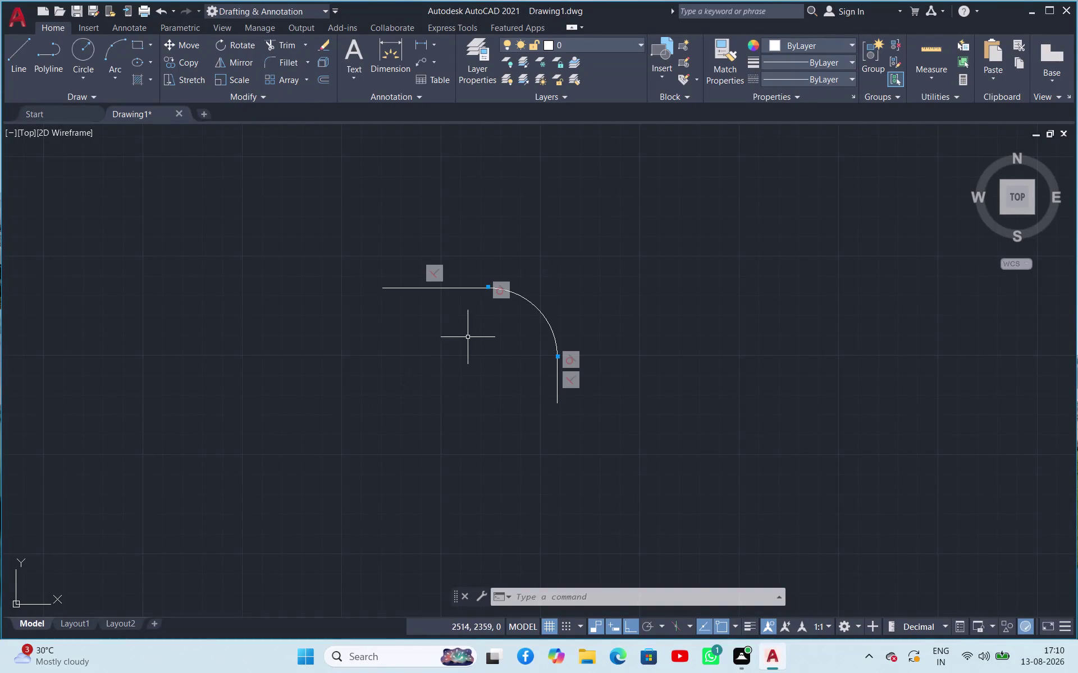
Draw 39-unit vertical lines up and down from the horizontal line's left endpoint.
click(15, 70)
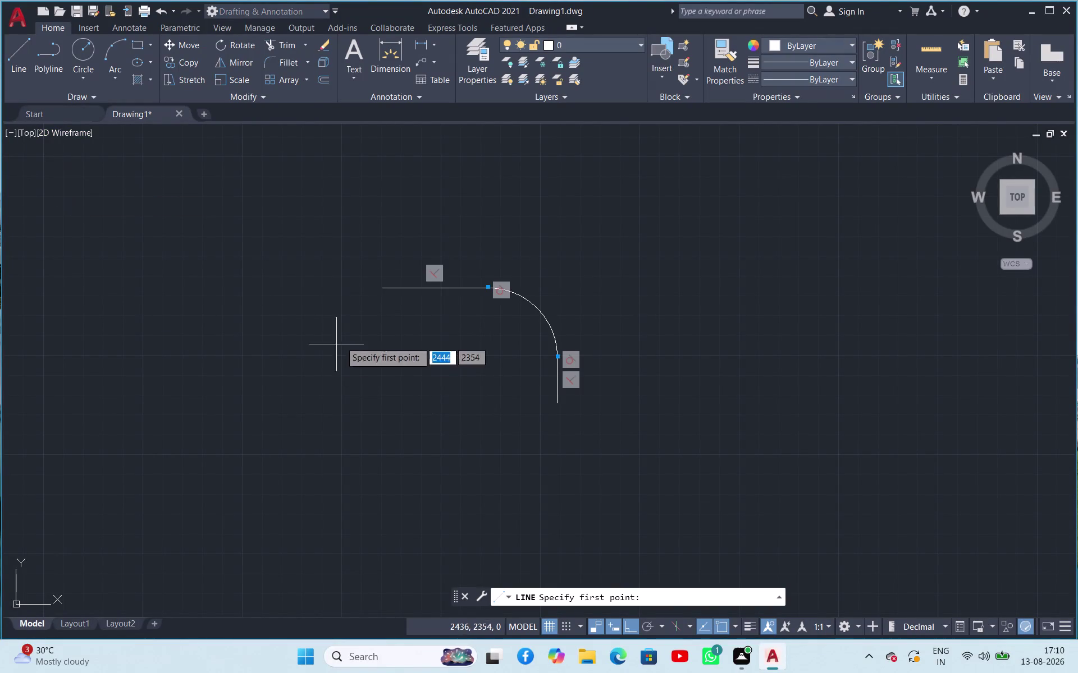
click(382, 286)
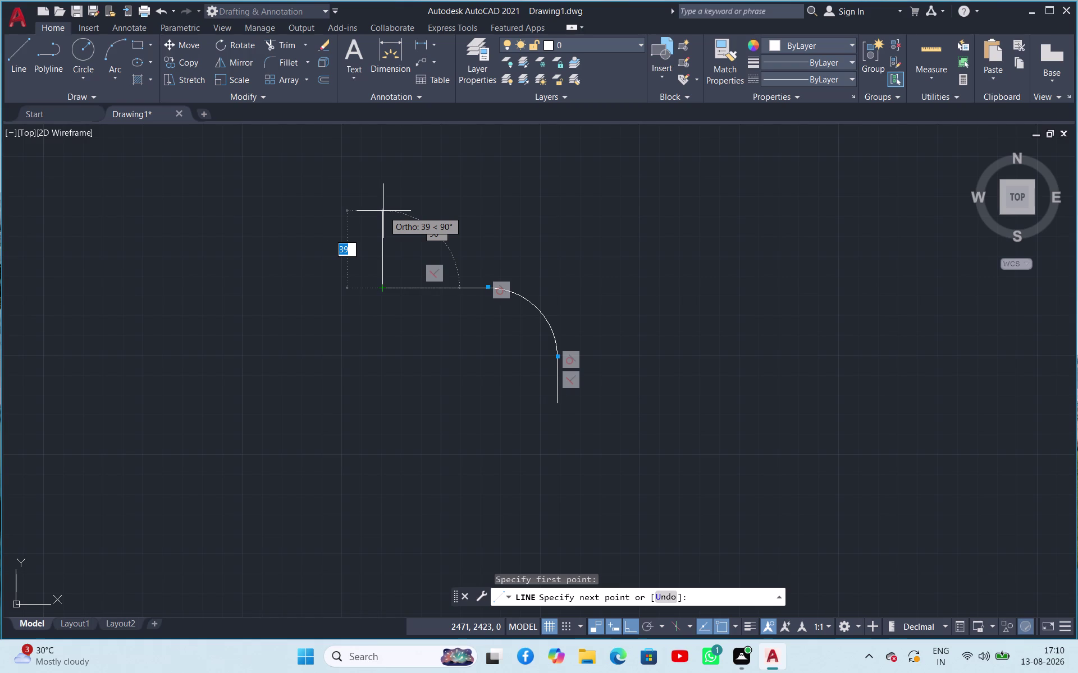
text(39)
key(Return)
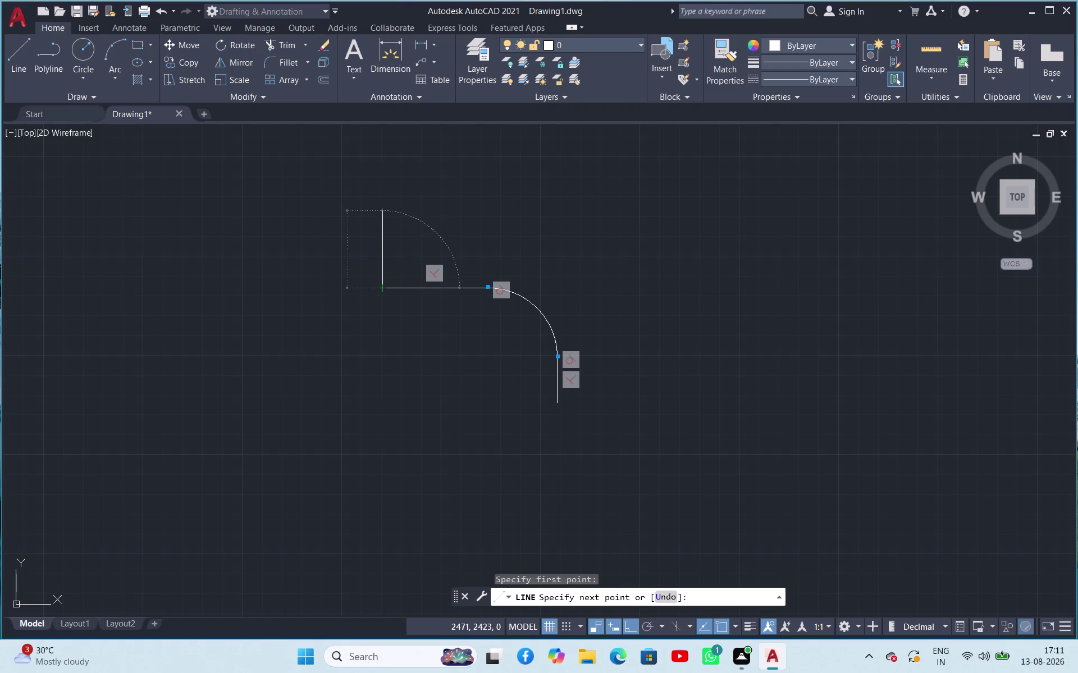
key(Escape)
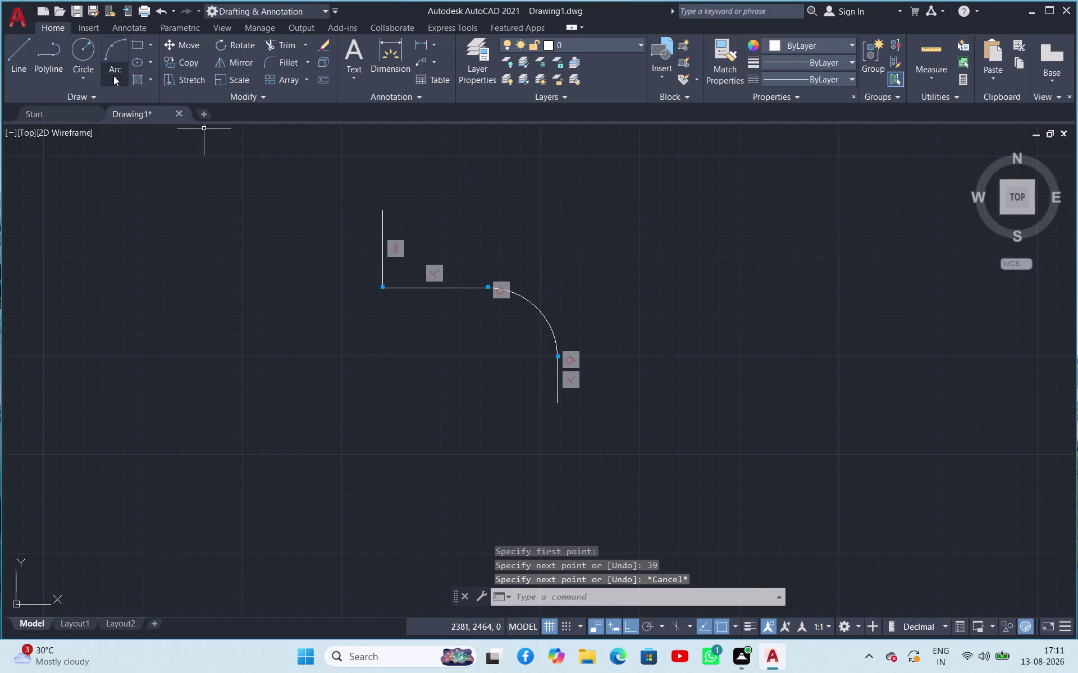
click(16, 60)
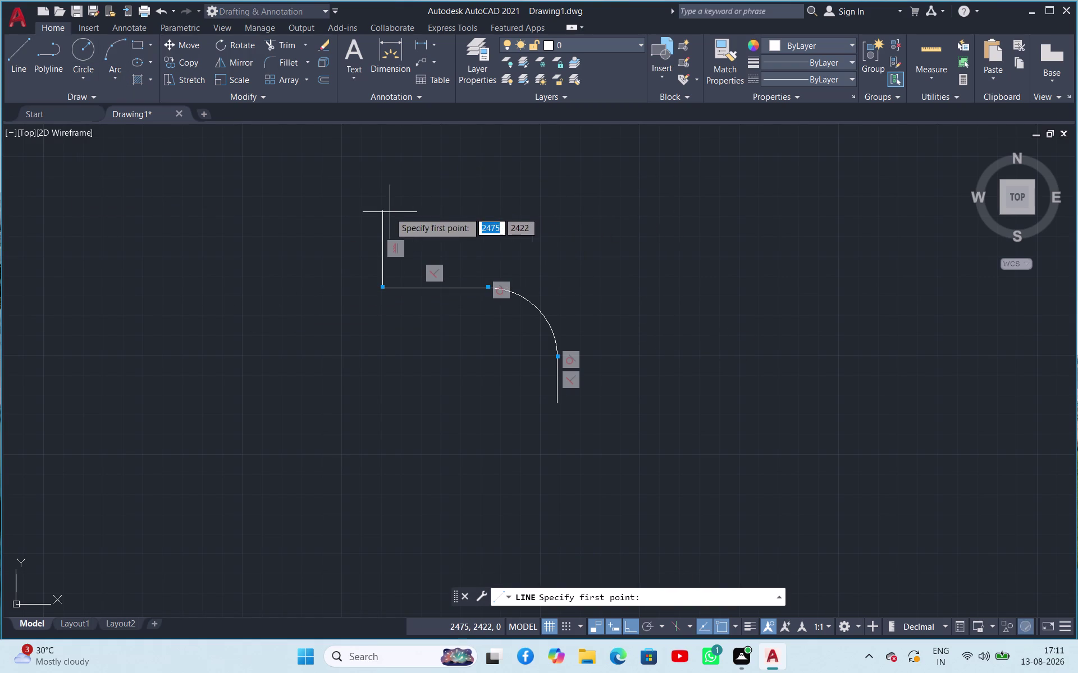
click(386, 288)
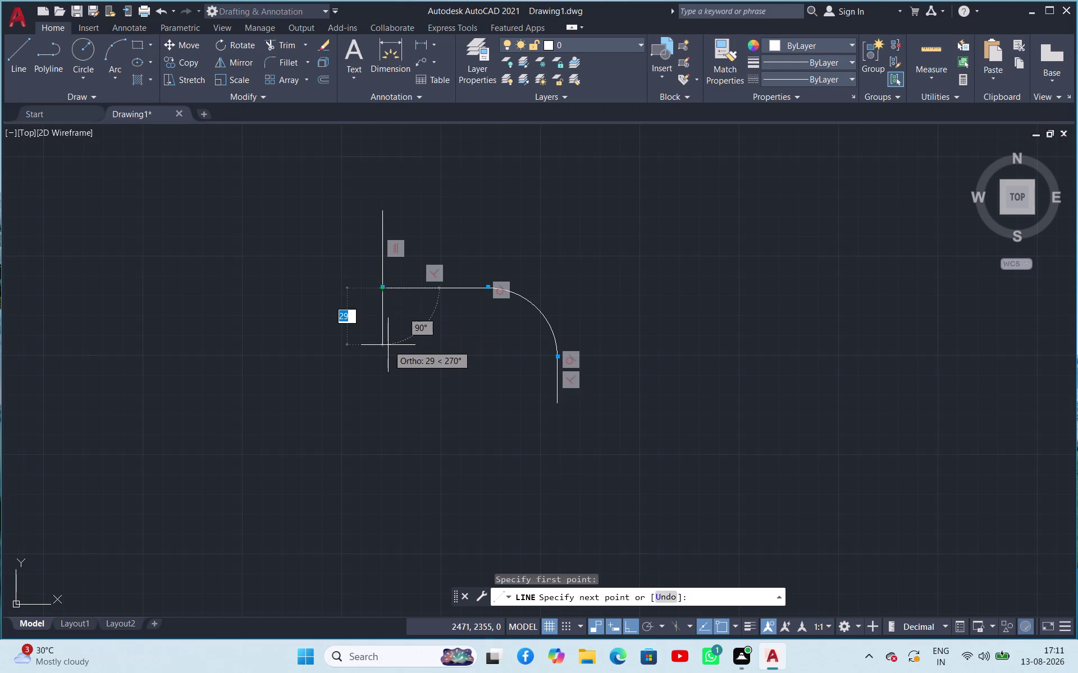
text(39)
key(Return)
key(Escape)
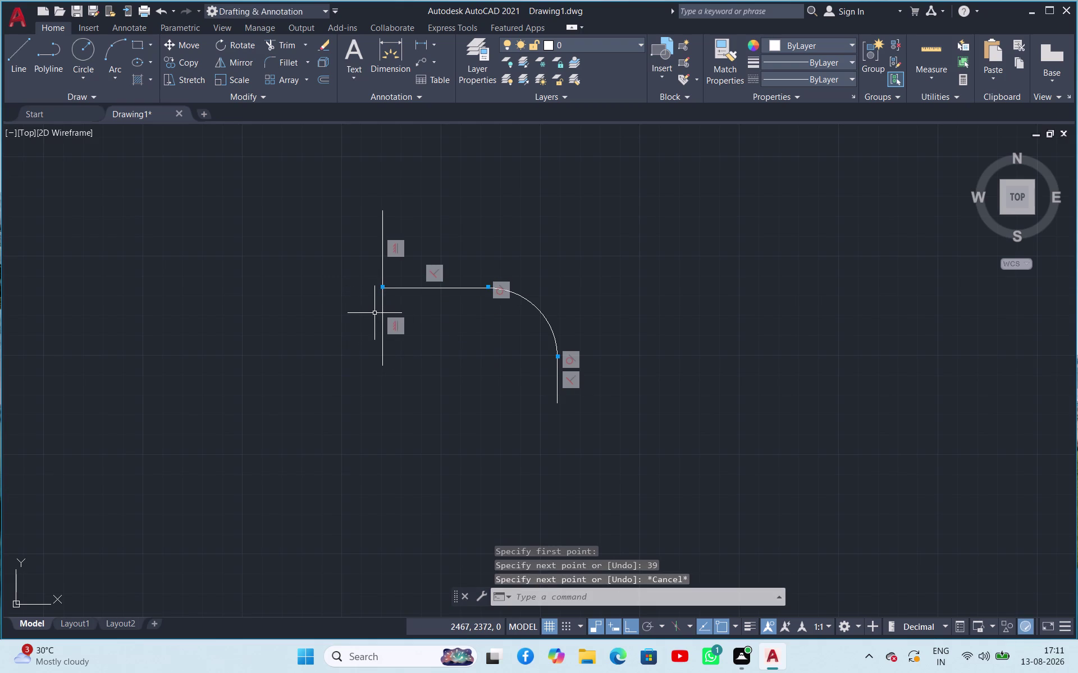
Try joining the first picked line with the vertical line, then cancel.
key(j)
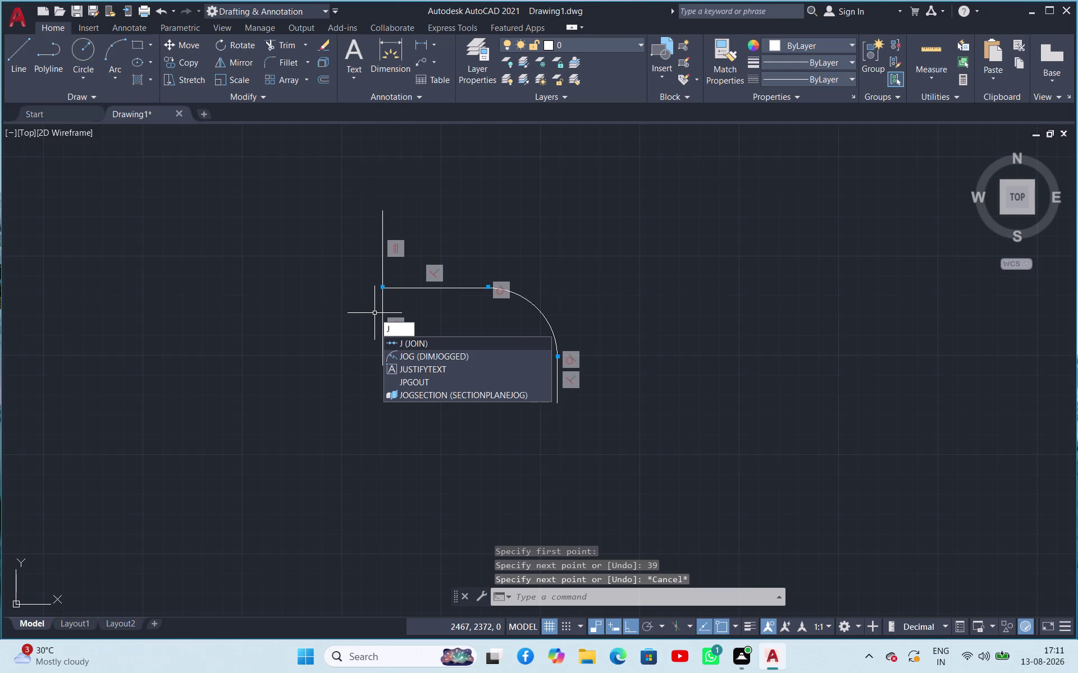
click(401, 345)
click(384, 311)
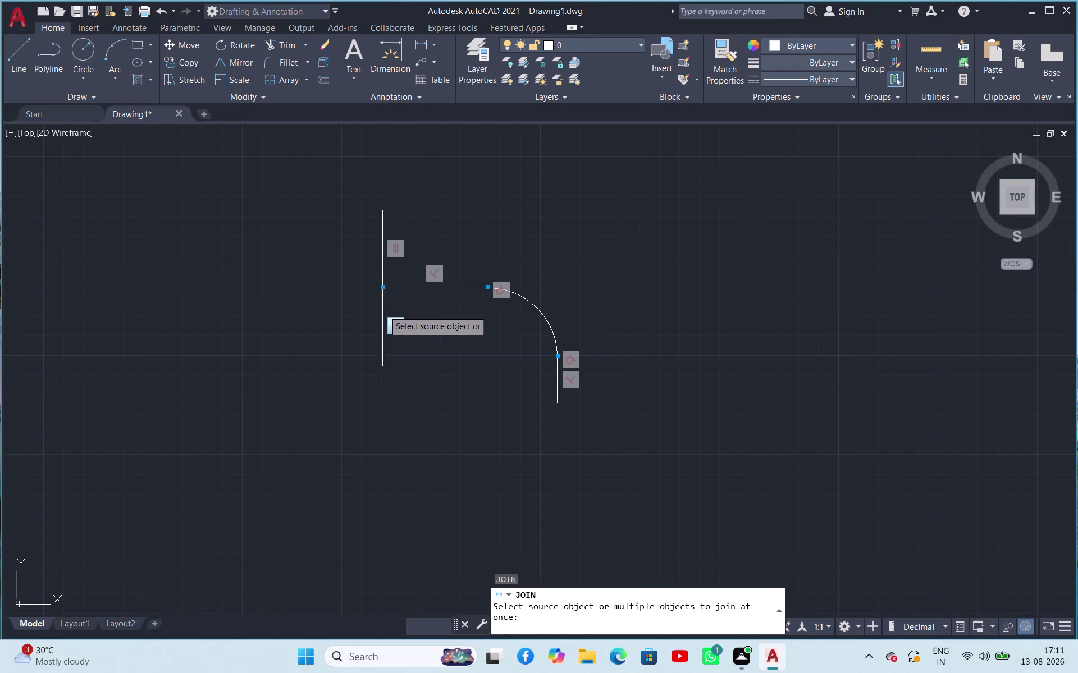
click(382, 270)
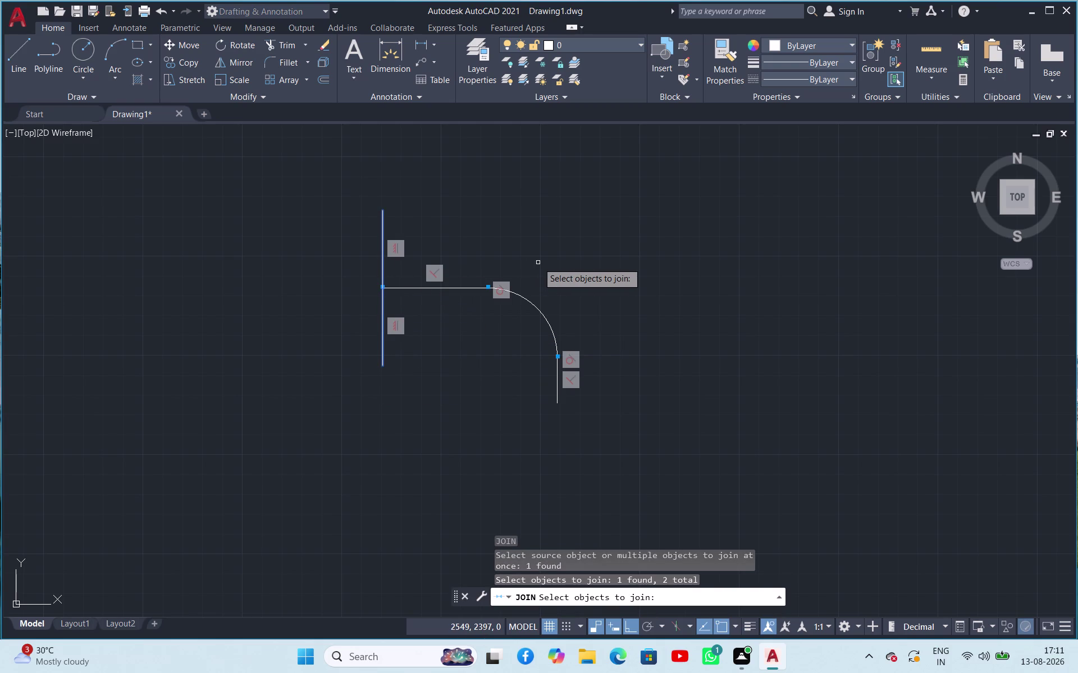
key(Return)
key(Escape)
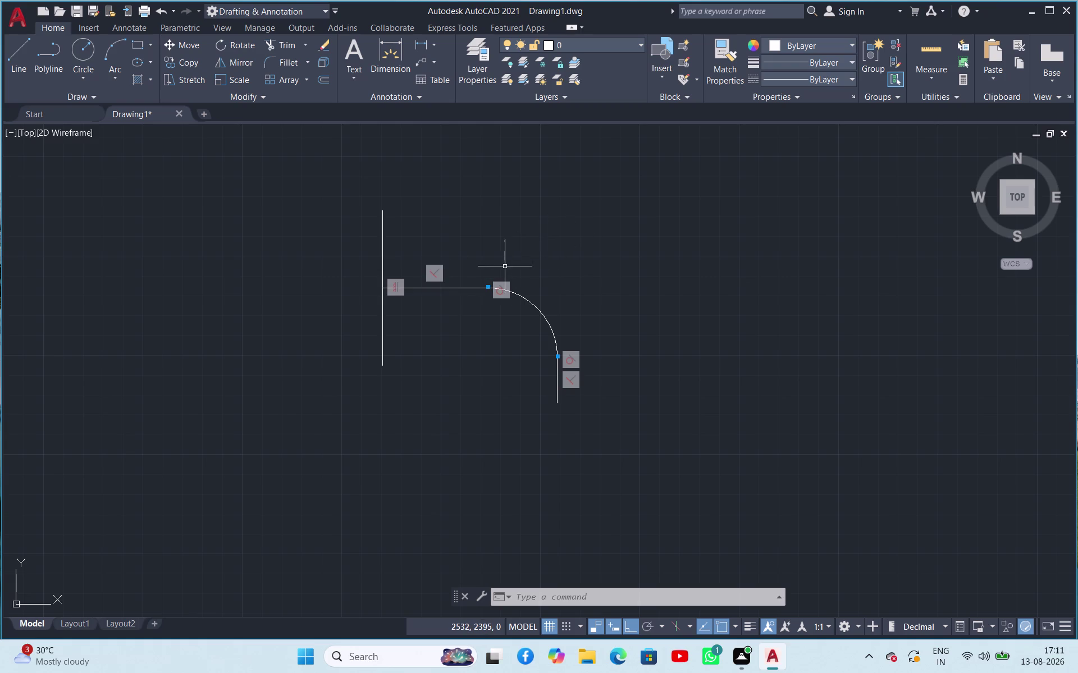
Join the horizontal line, arc and lower vertical line, then select the resulting polyline.
key(j)
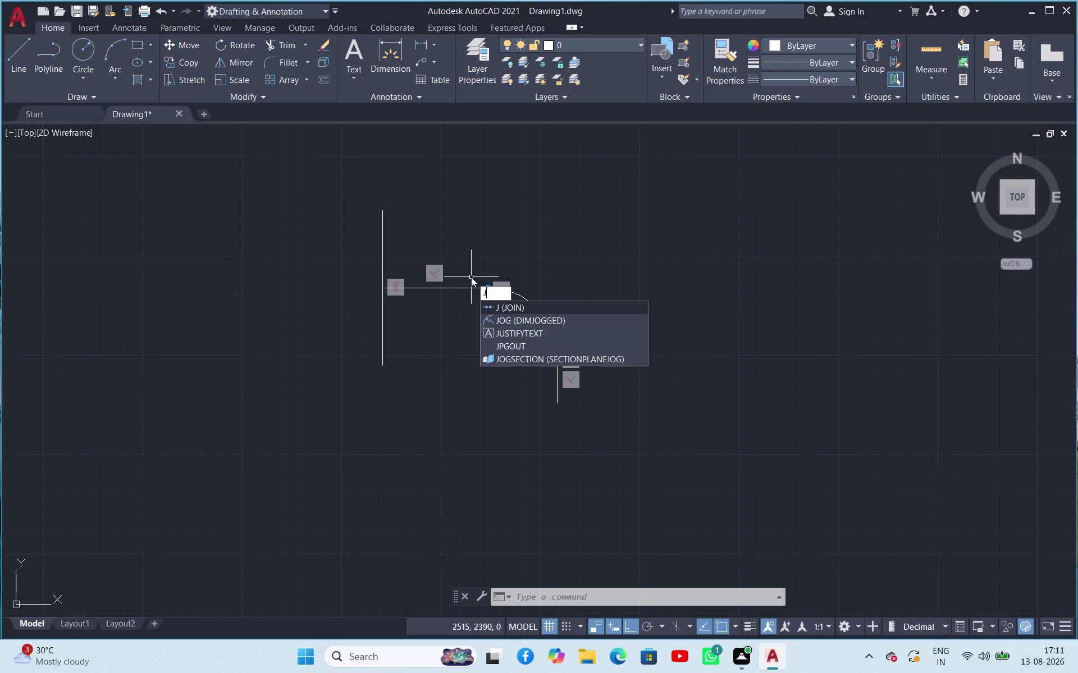
key(space)
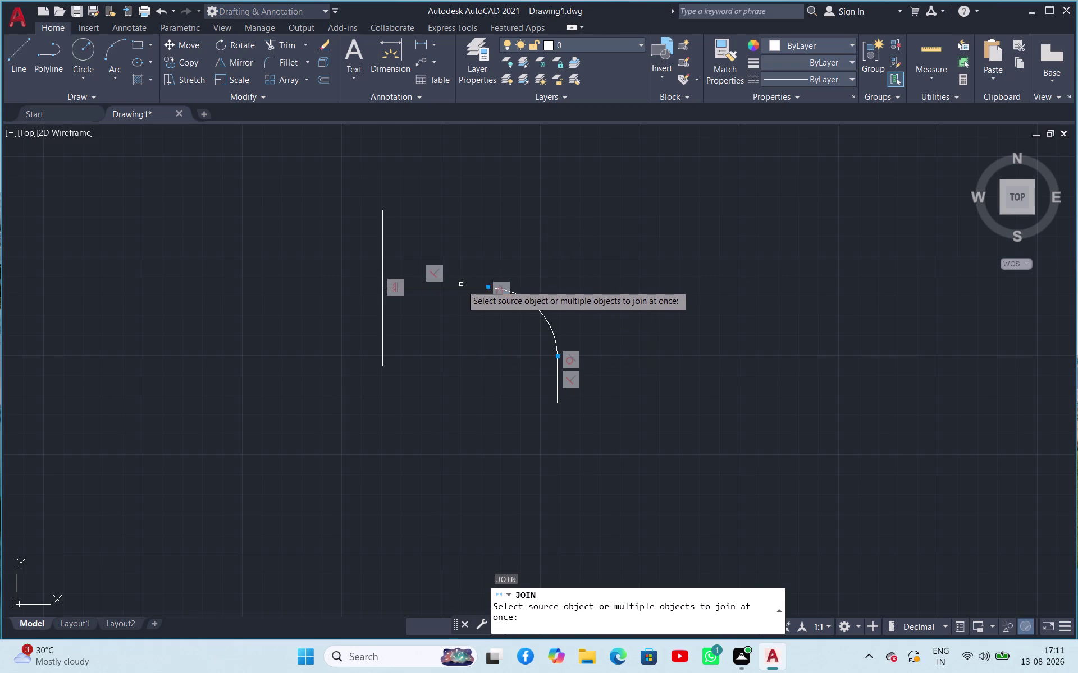
click(461, 289)
click(528, 301)
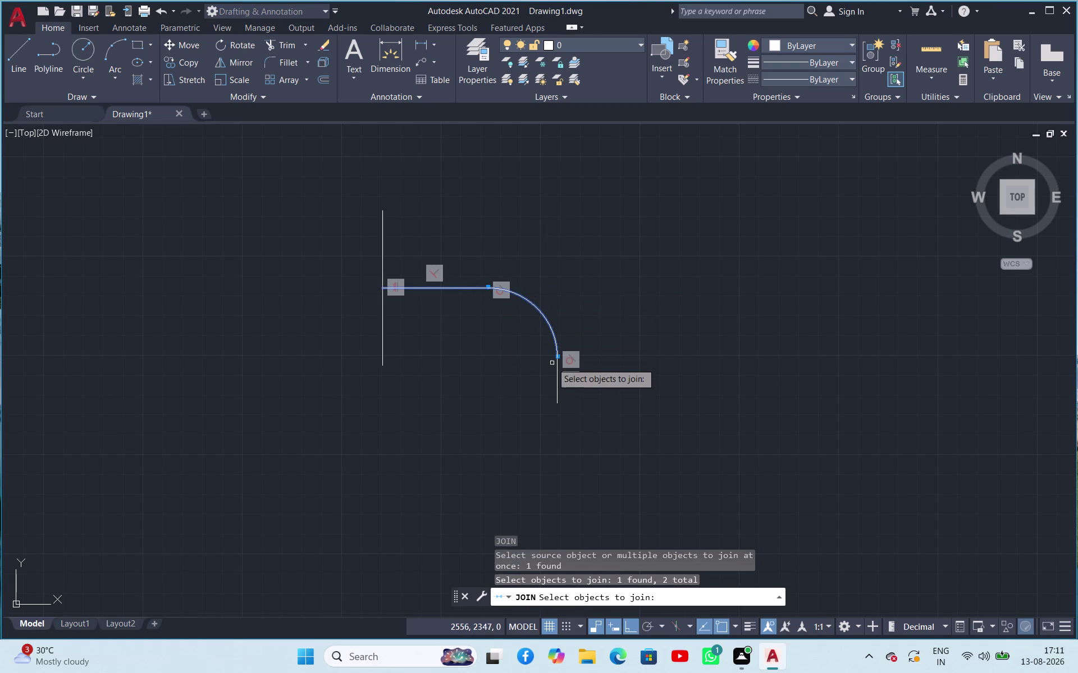
click(557, 370)
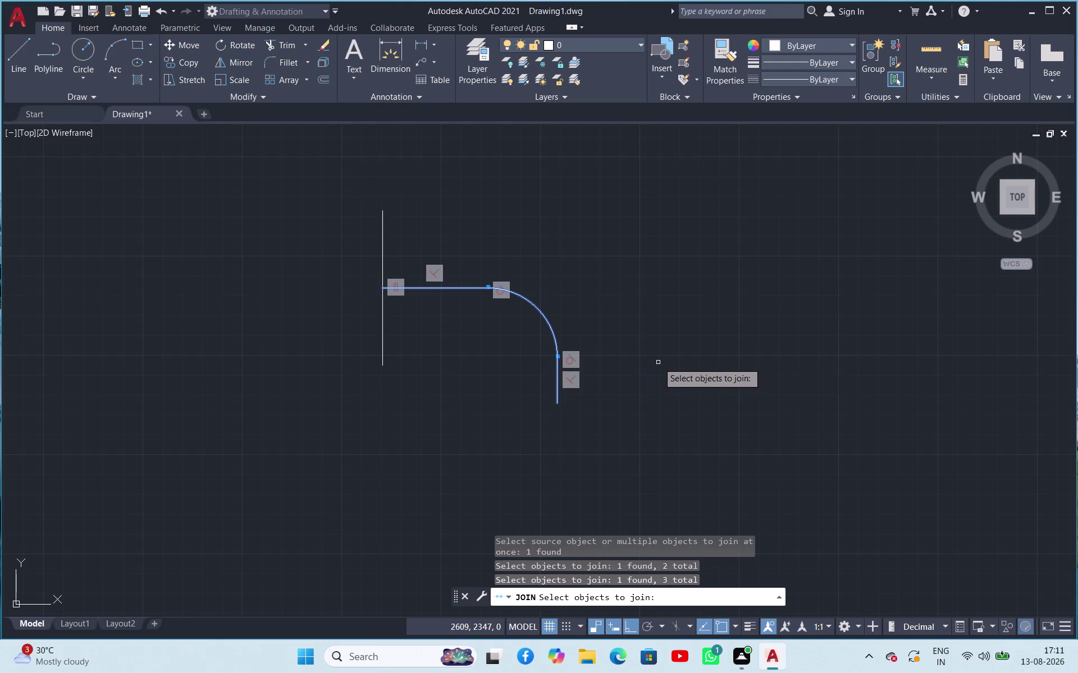
key(Return)
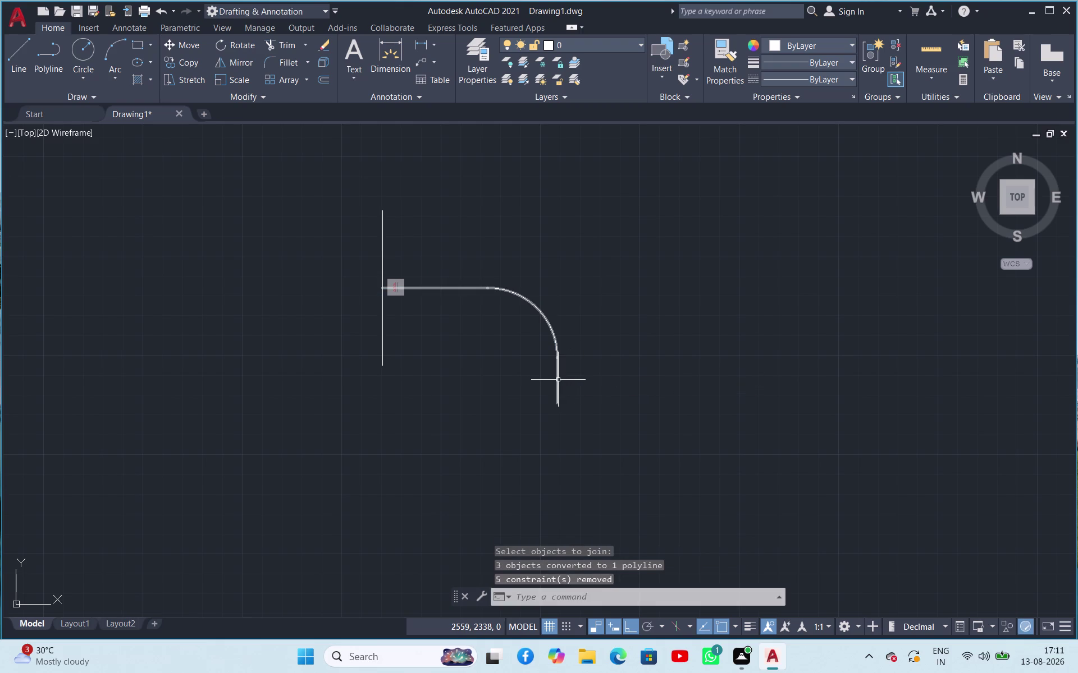
click(555, 380)
right_click(576, 314)
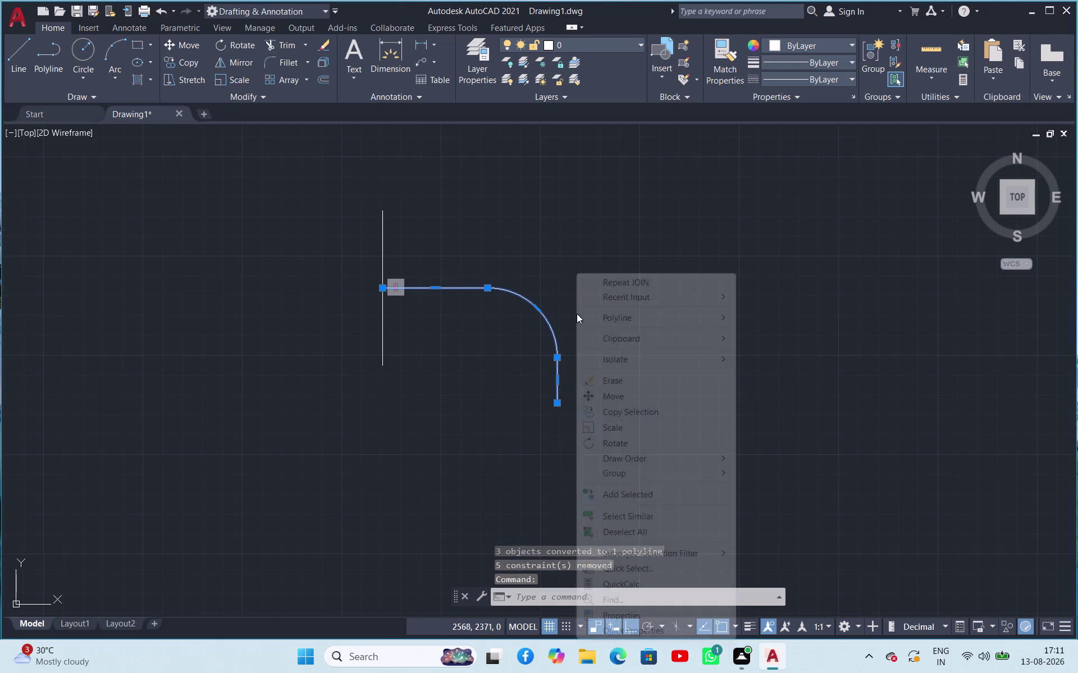
click(620, 416)
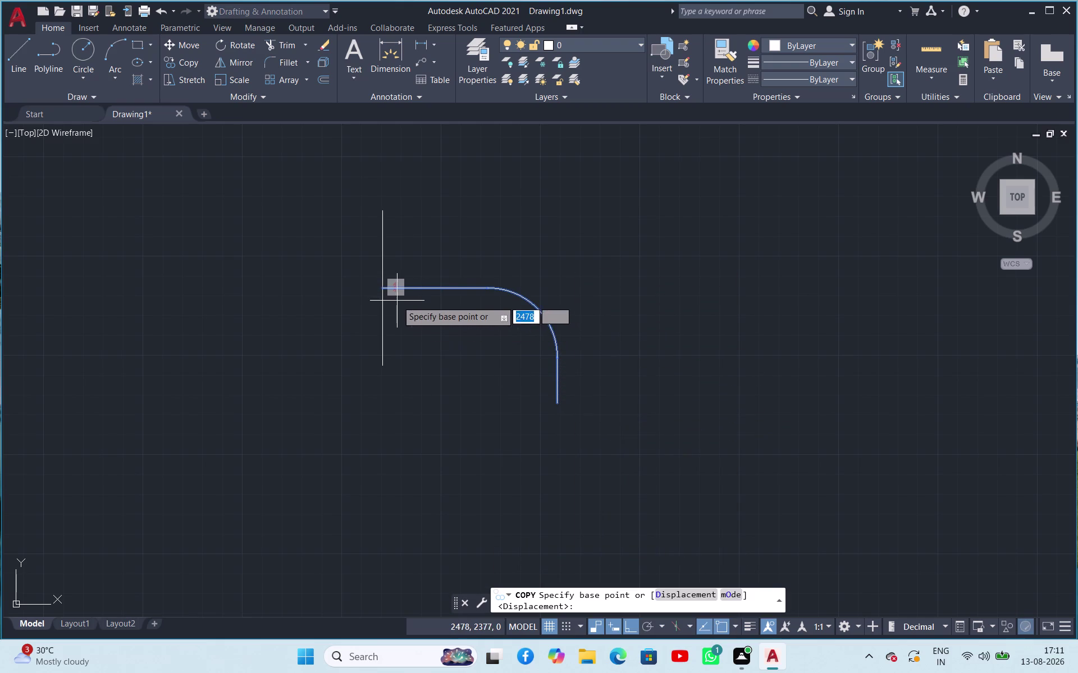
click(385, 289)
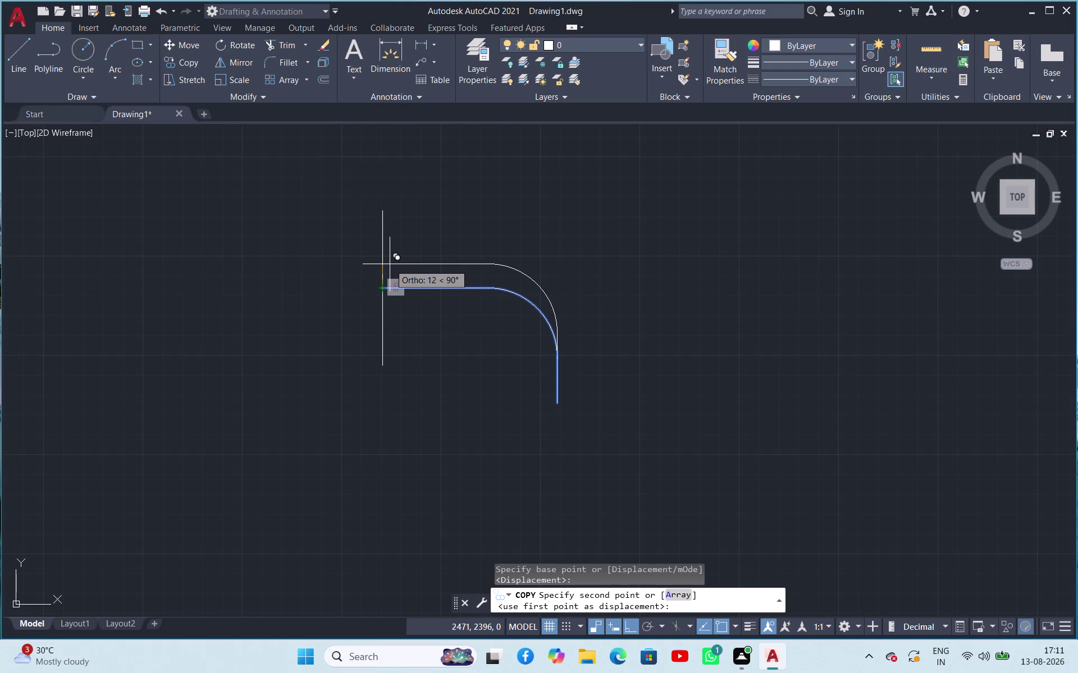
key(Escape)
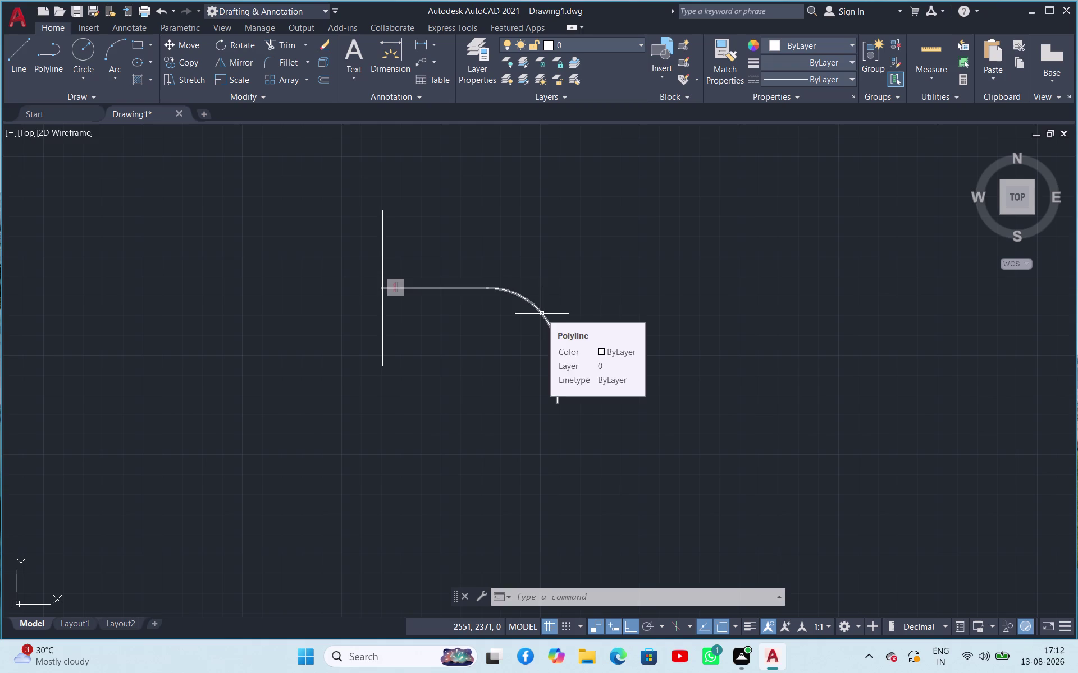
Load the ACAD_ISO02W100 linetype in the Linetype Manager and make it current.
click(544, 315)
right_click(544, 315)
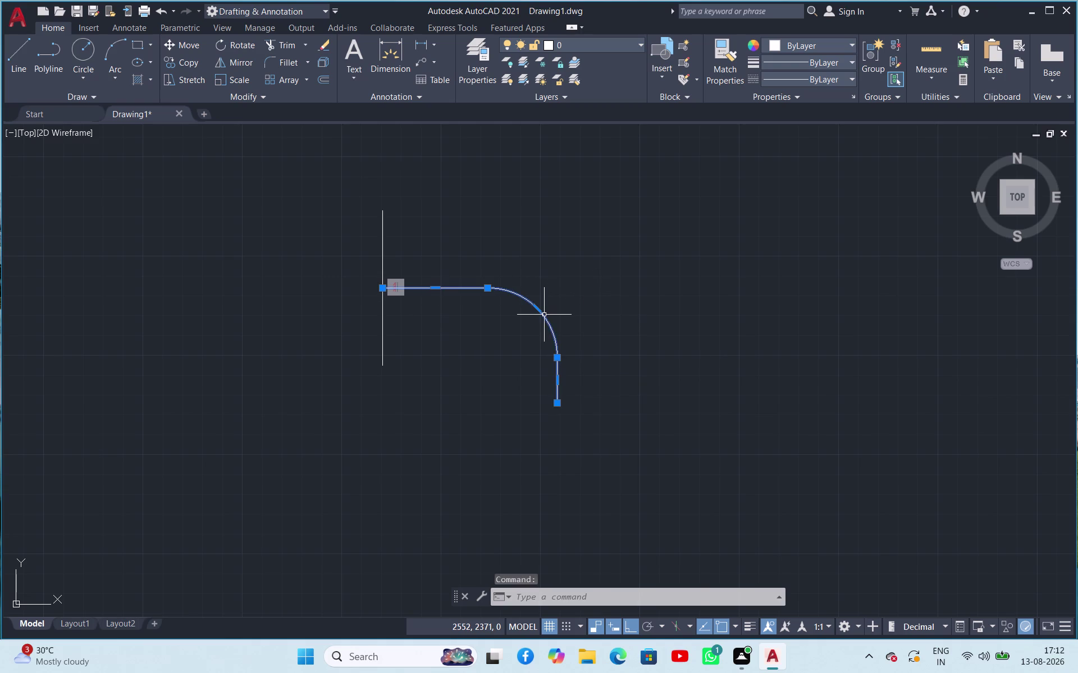
click(801, 77)
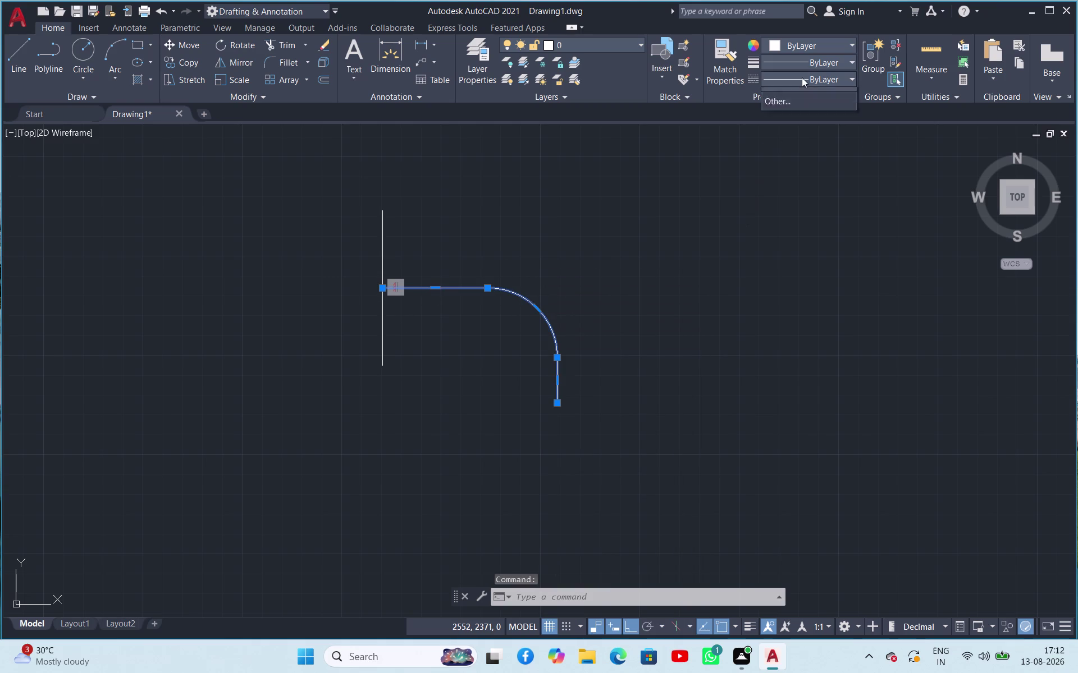
scroll(down, 3)
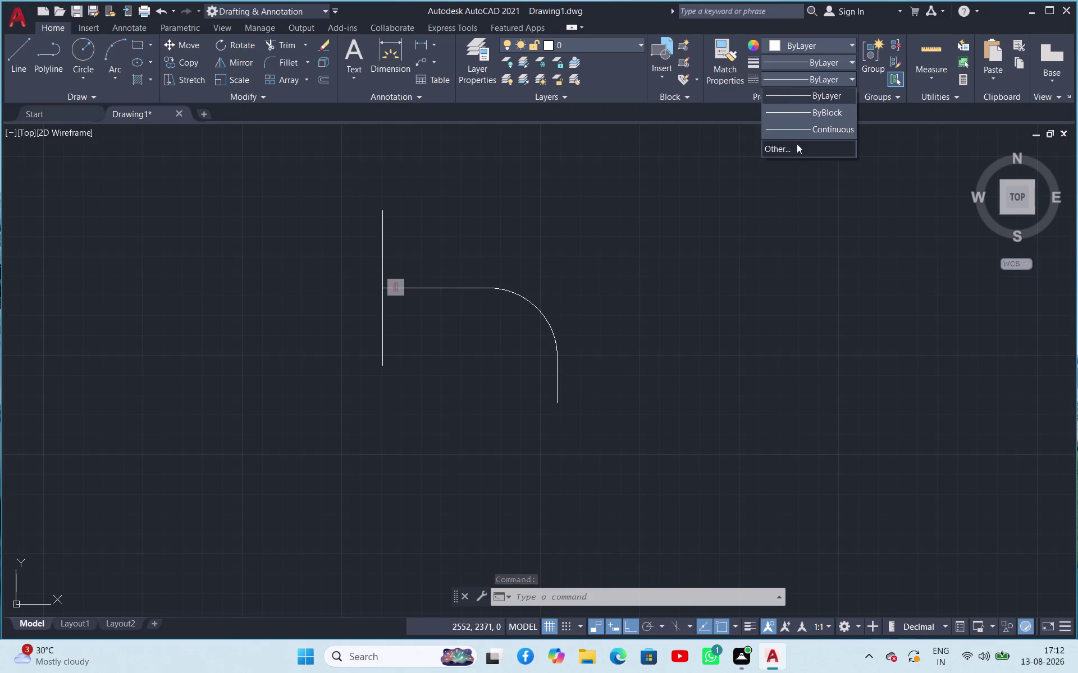
click(796, 146)
click(663, 206)
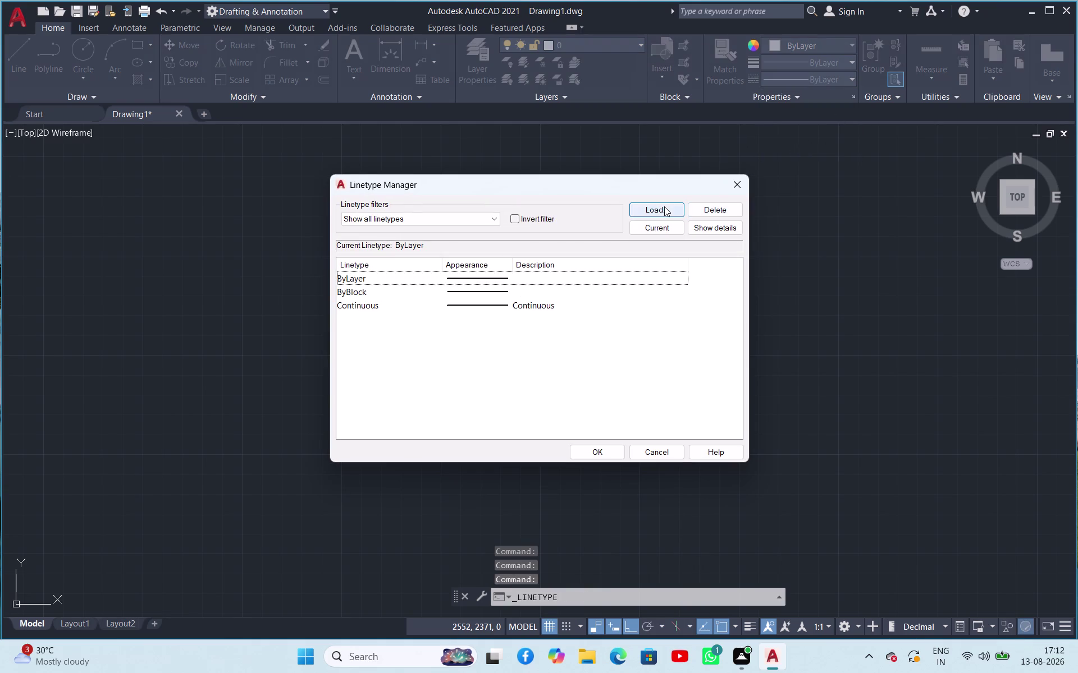
click(585, 299)
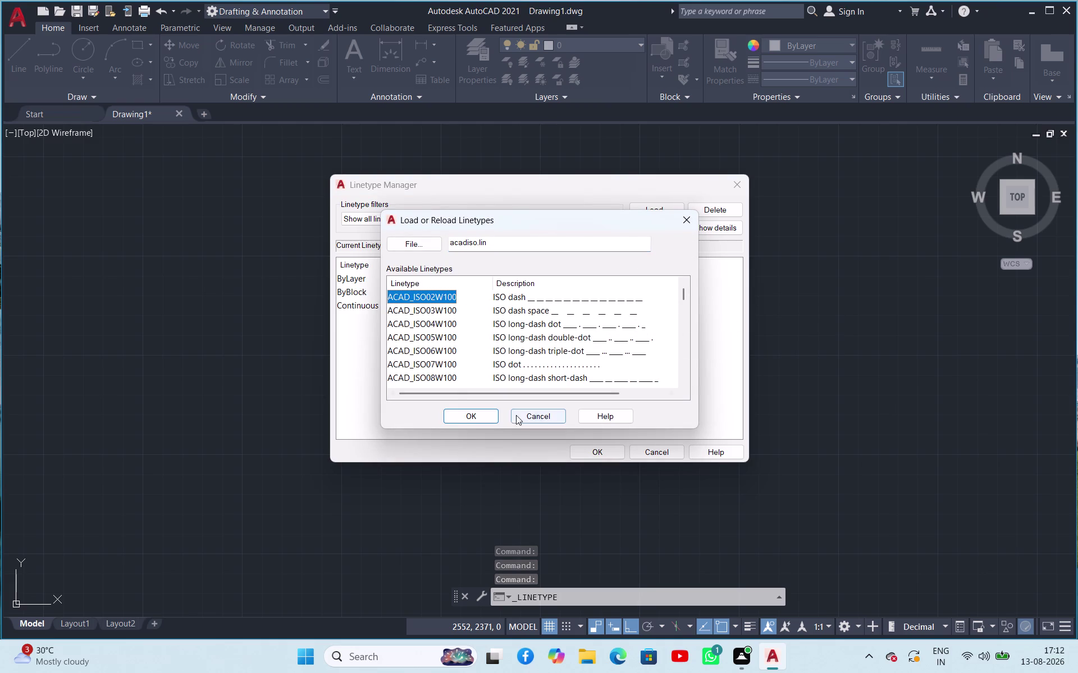
click(462, 415)
click(592, 305)
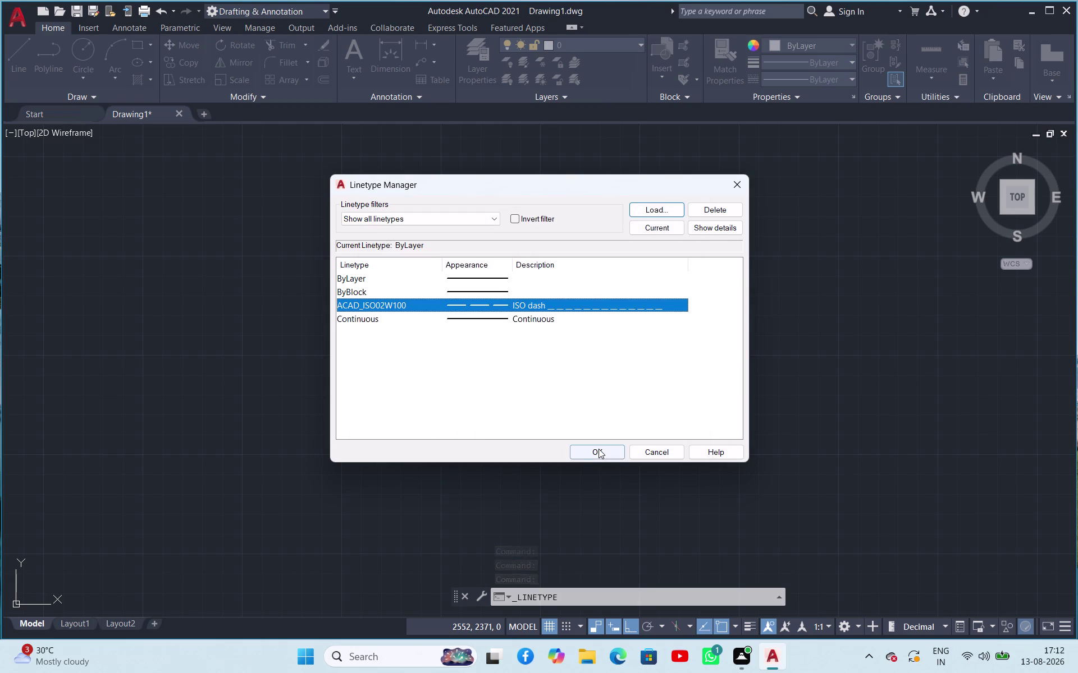
click(669, 231)
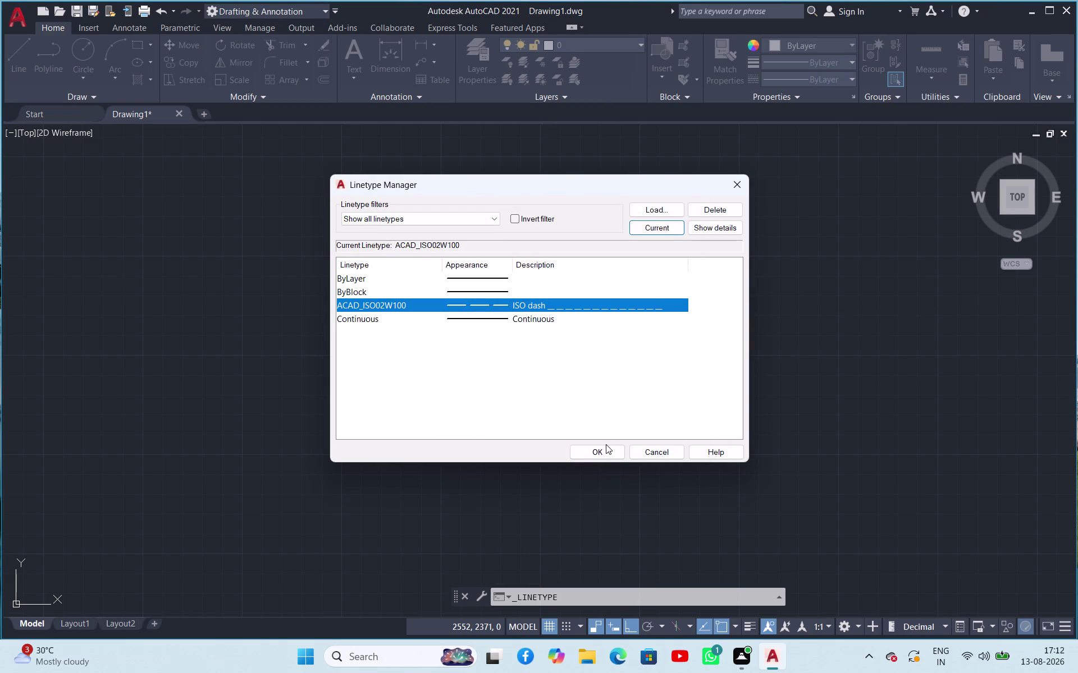
click(604, 447)
Apply ACAD_ISO02W100 to the bent polyline from the Linetype dropdown.
click(548, 324)
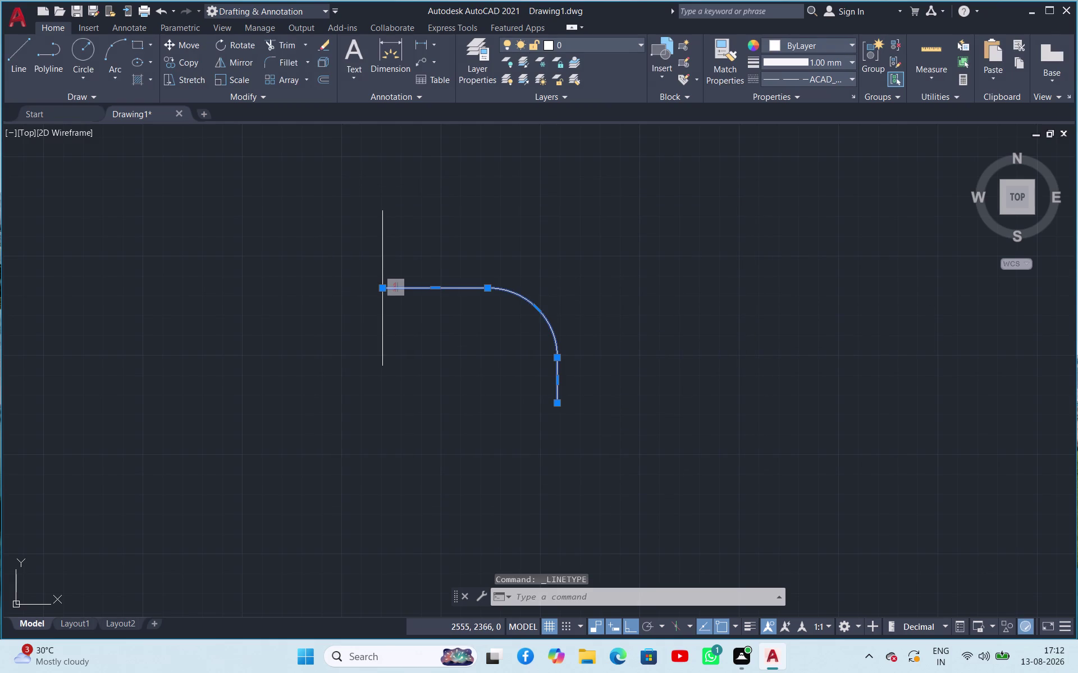
click(807, 80)
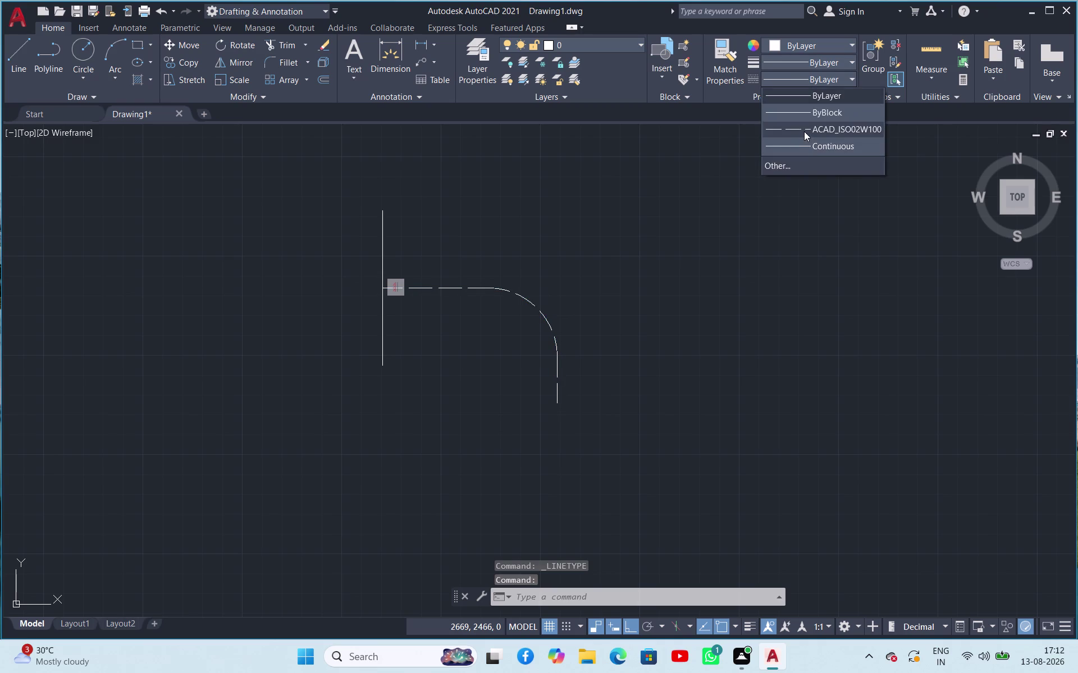
click(803, 131)
click(670, 248)
click(610, 317)
key(Escape)
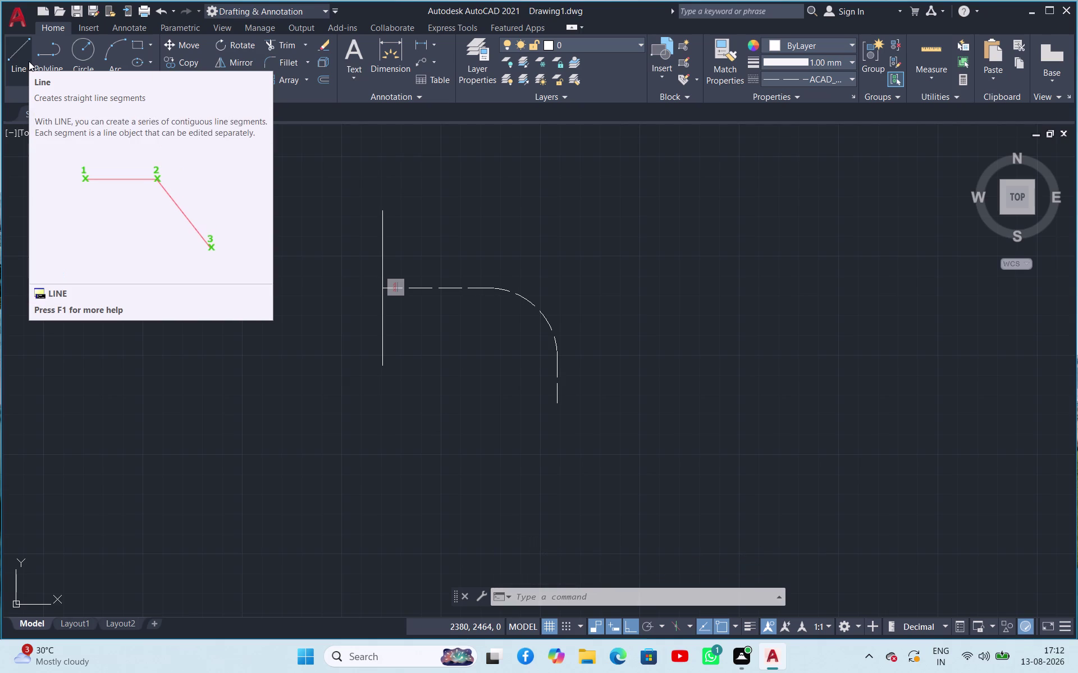
Draw a 13-unit line upward from the centreline's left end.
click(29, 62)
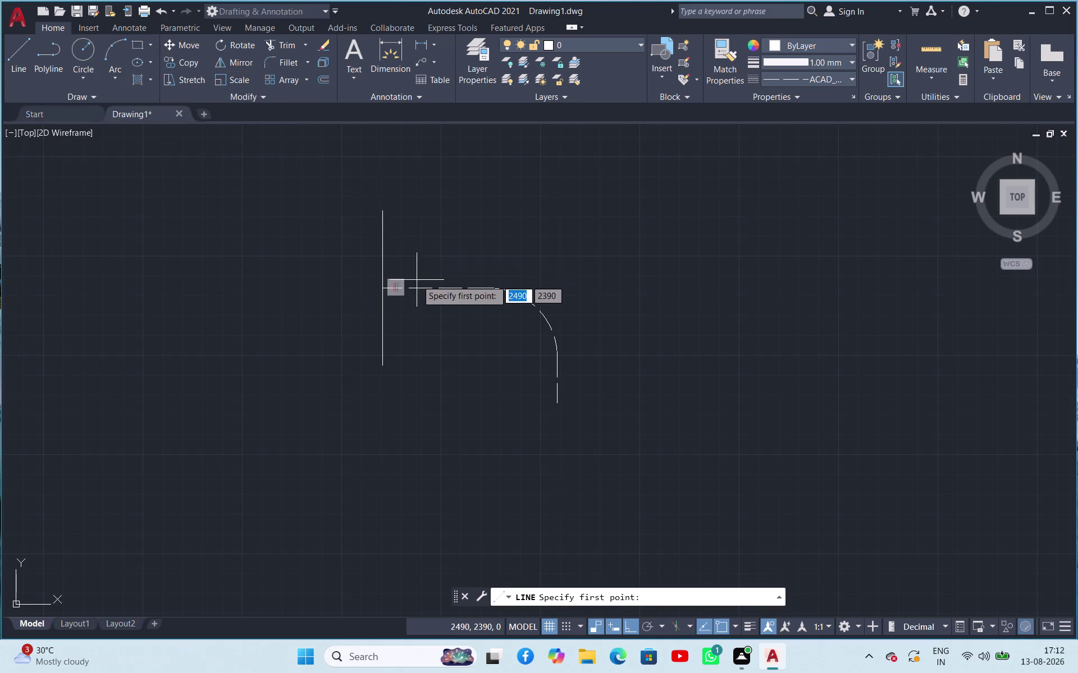
click(384, 290)
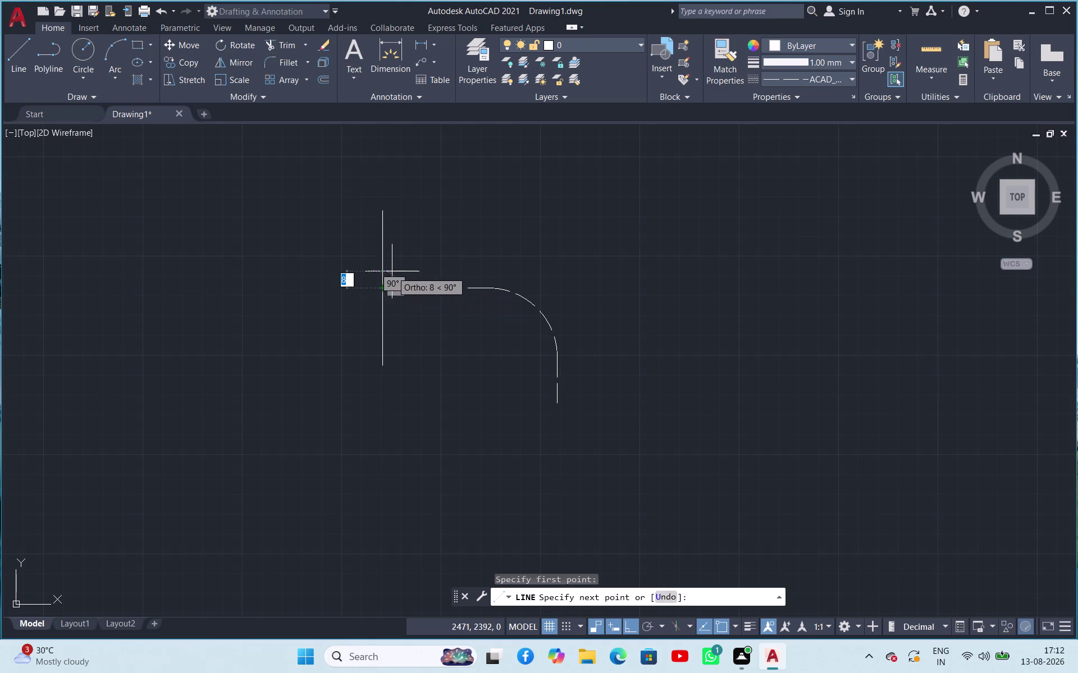
text(13)
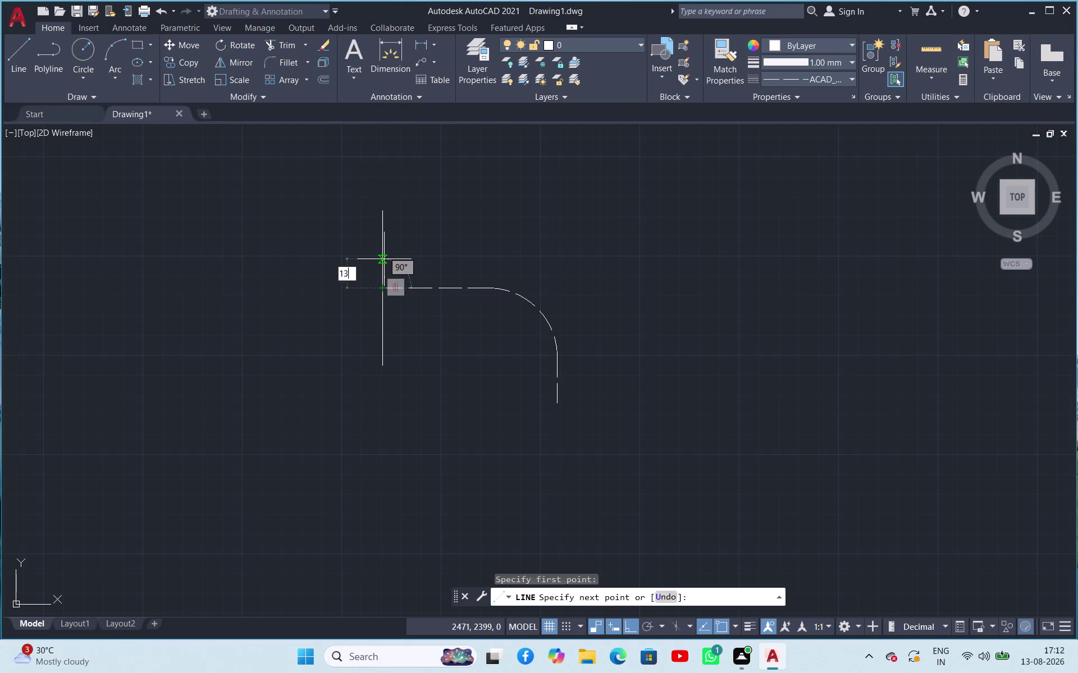
key(Return)
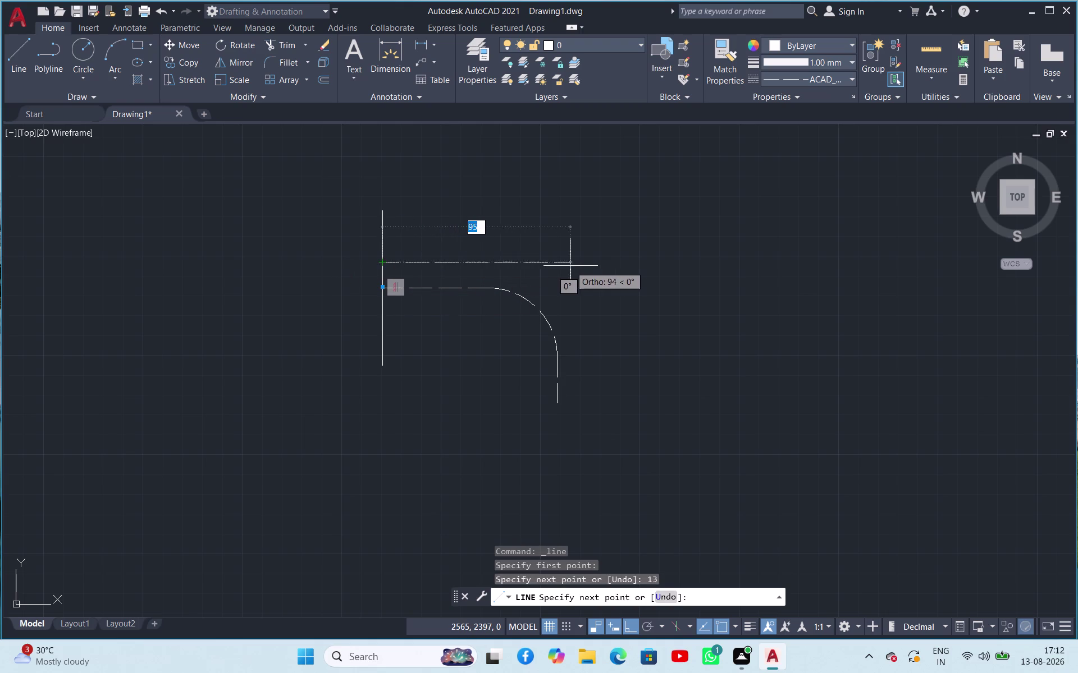
key(Escape)
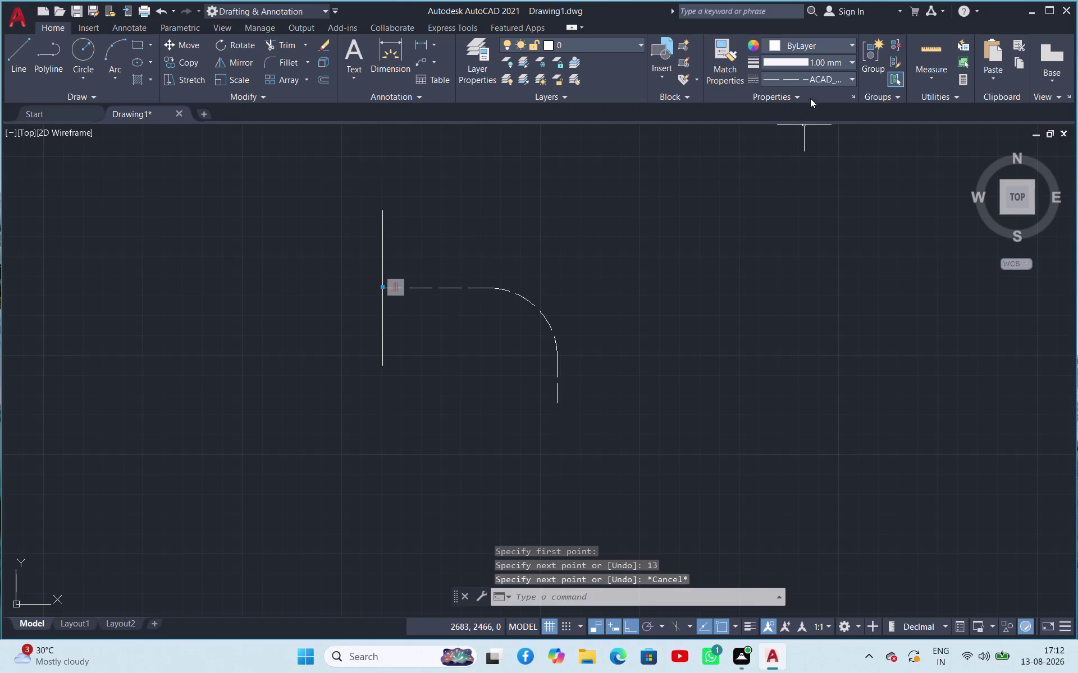
Switch the current linetype back to ByLayer.
click(811, 77)
click(803, 103)
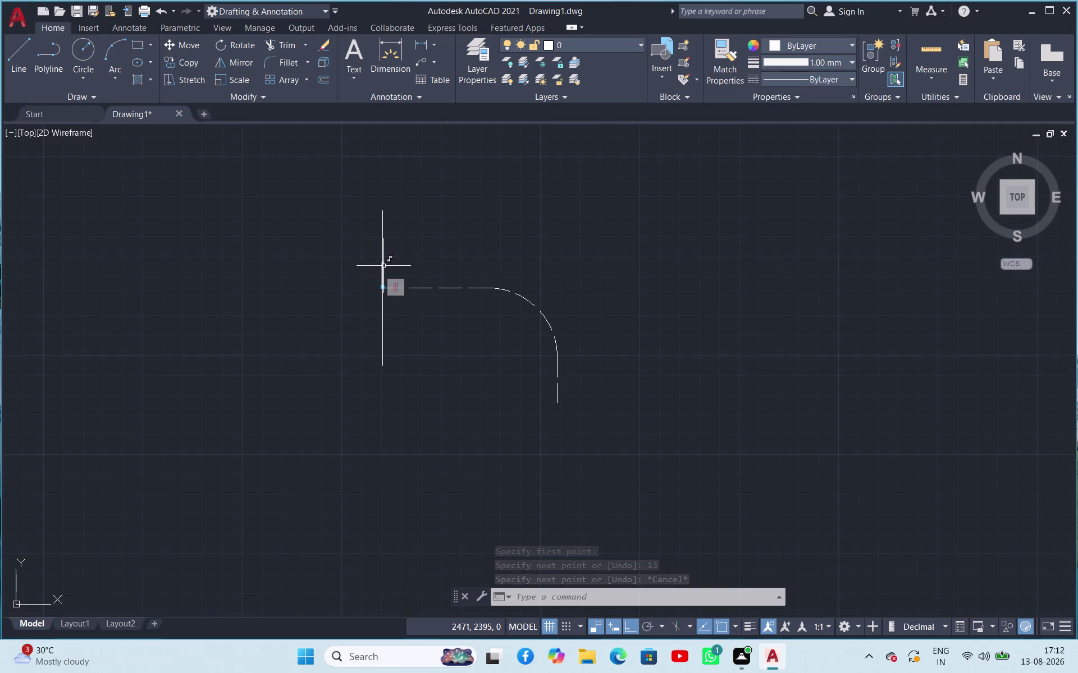
click(9, 55)
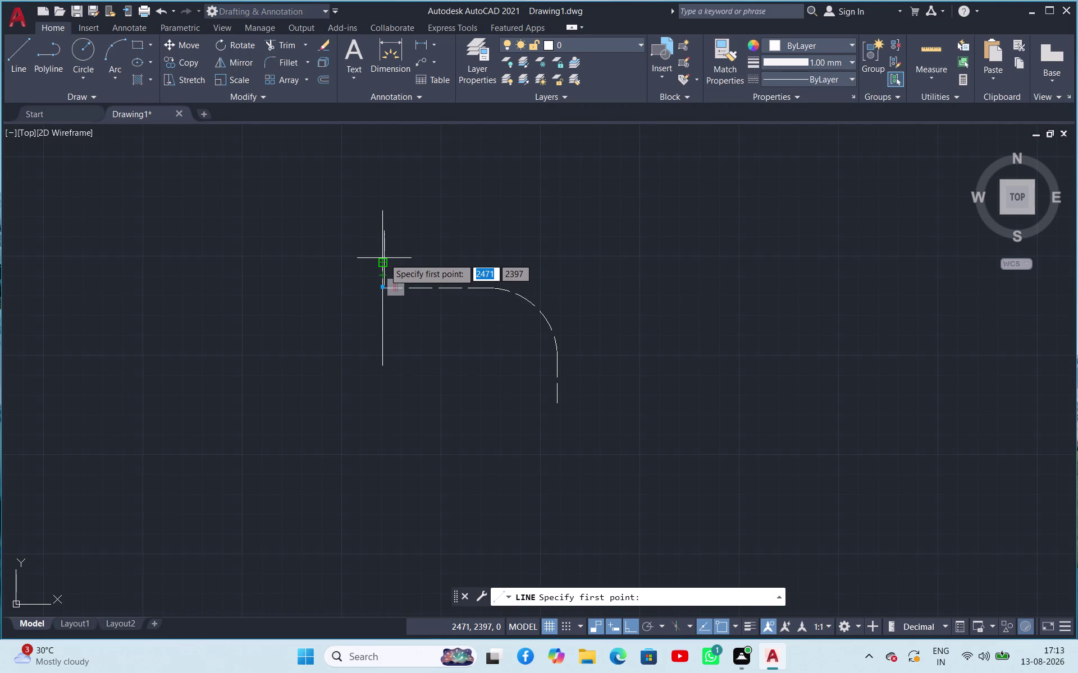
Draw a solid horizontal line from the vertical end line to past the bend.
scroll(up, 3)
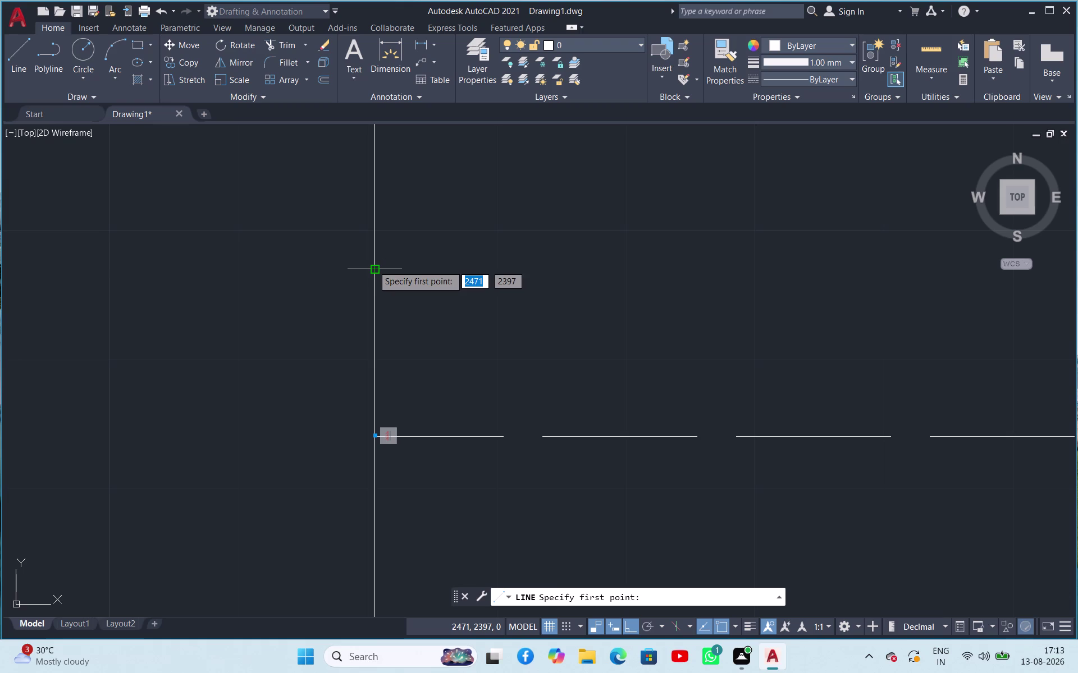
click(373, 265)
scroll(up, 3)
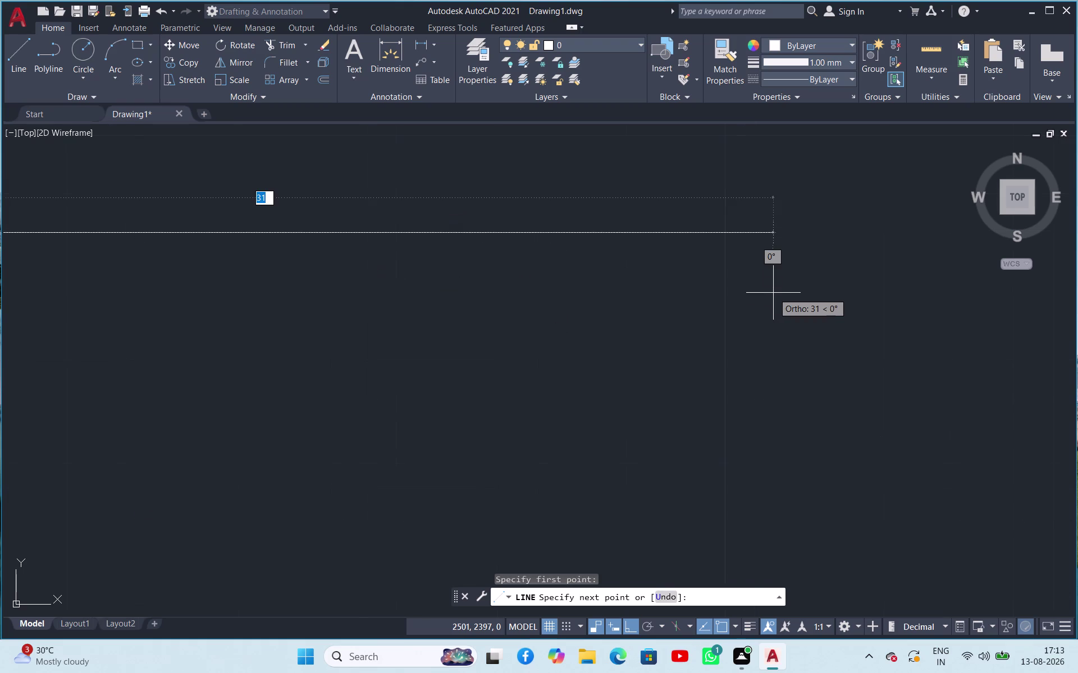
scroll(down, 3)
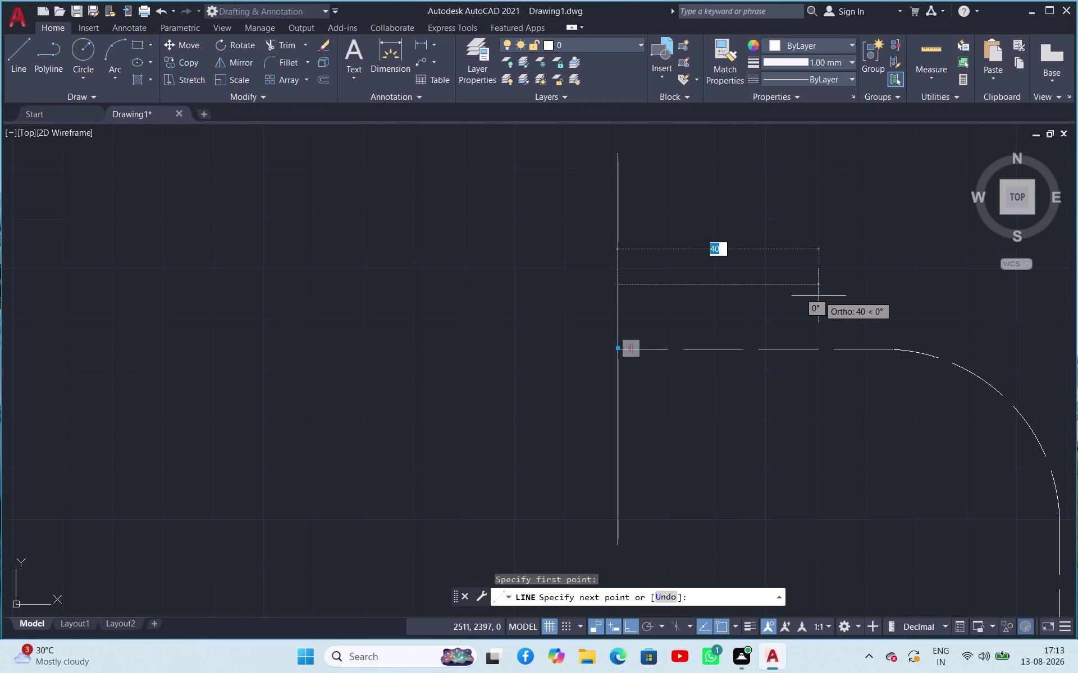
scroll(up, 3)
scroll(down, 3)
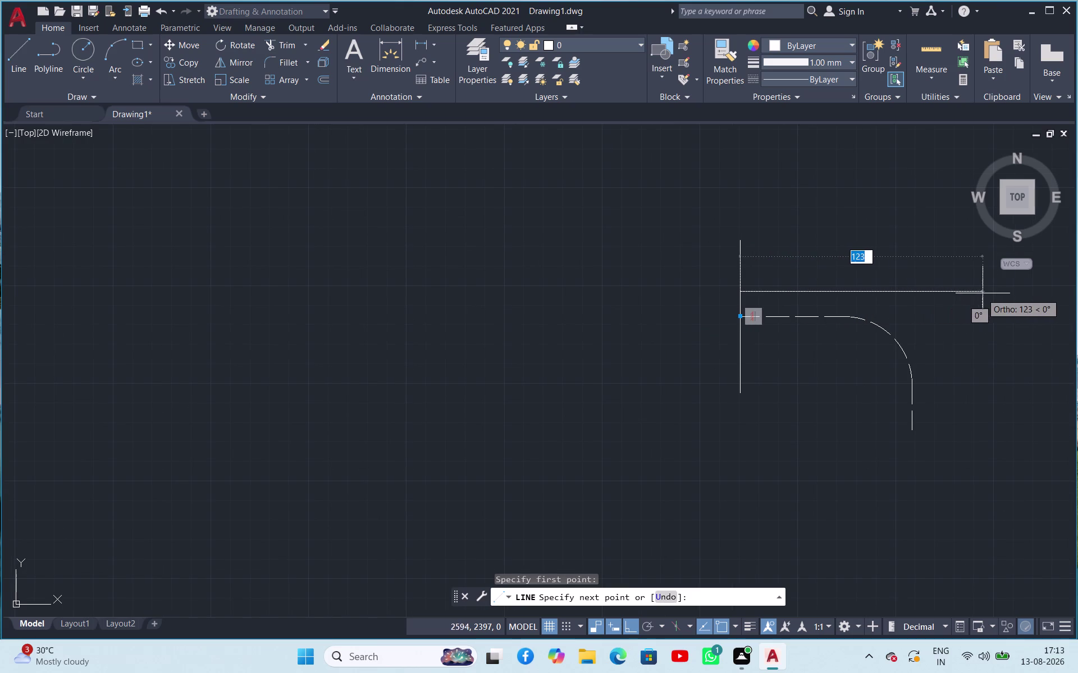
click(1001, 300)
key(Escape)
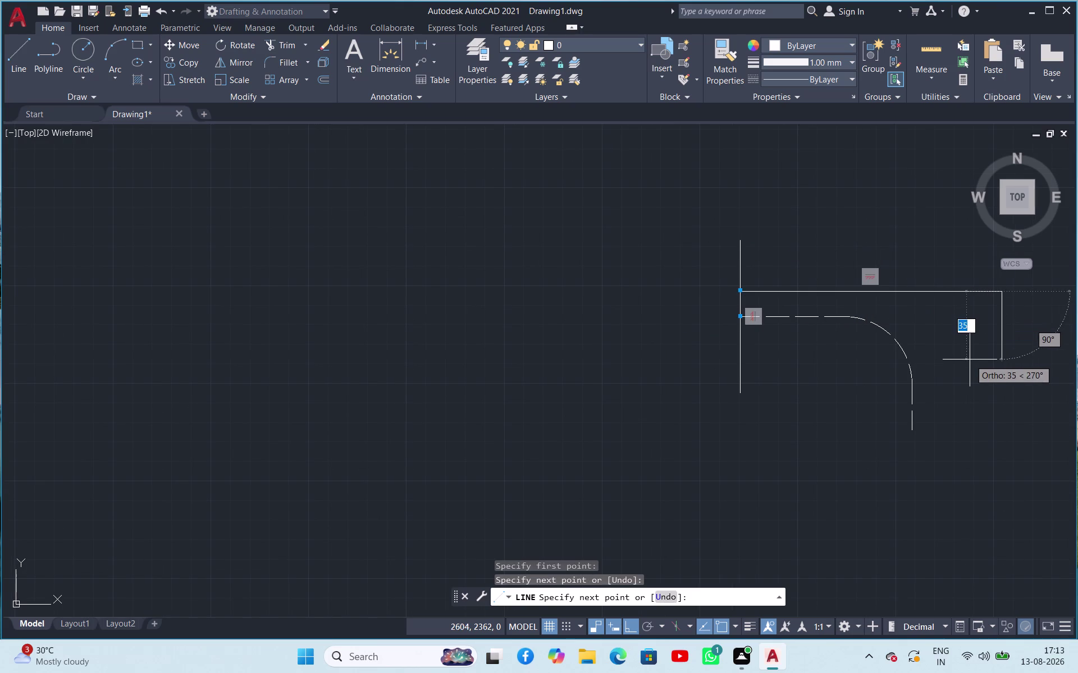
scroll(up, 3)
scroll(down, 3)
scroll(up, 3)
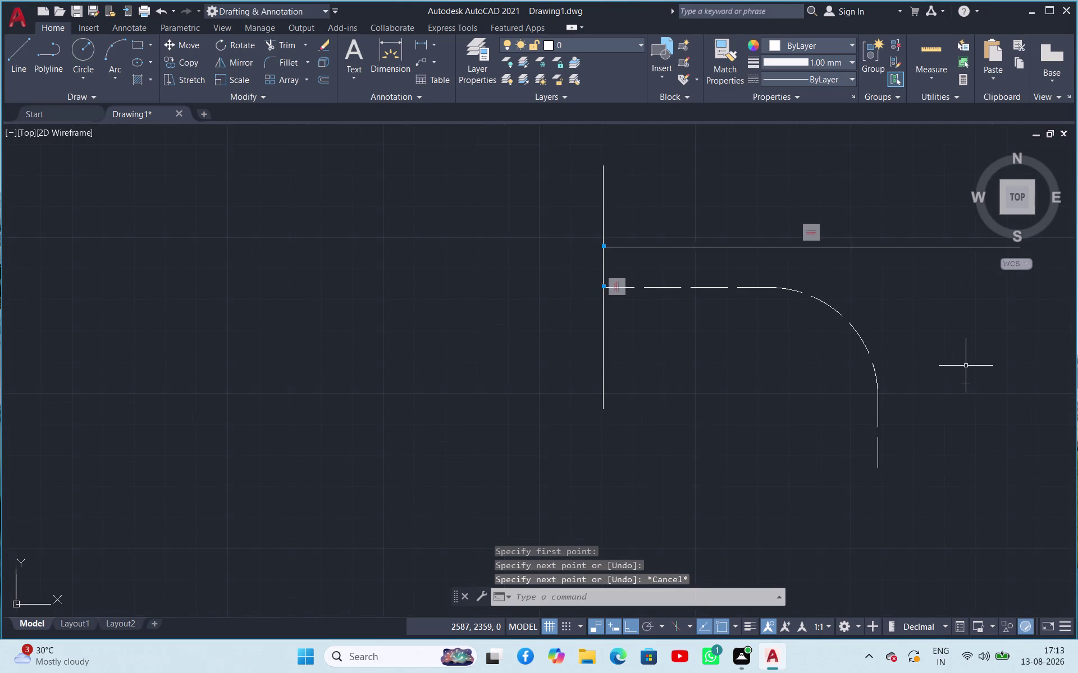
scroll(down, 3)
scroll(up, 3)
scroll(up, 3)
scroll(down, 3)
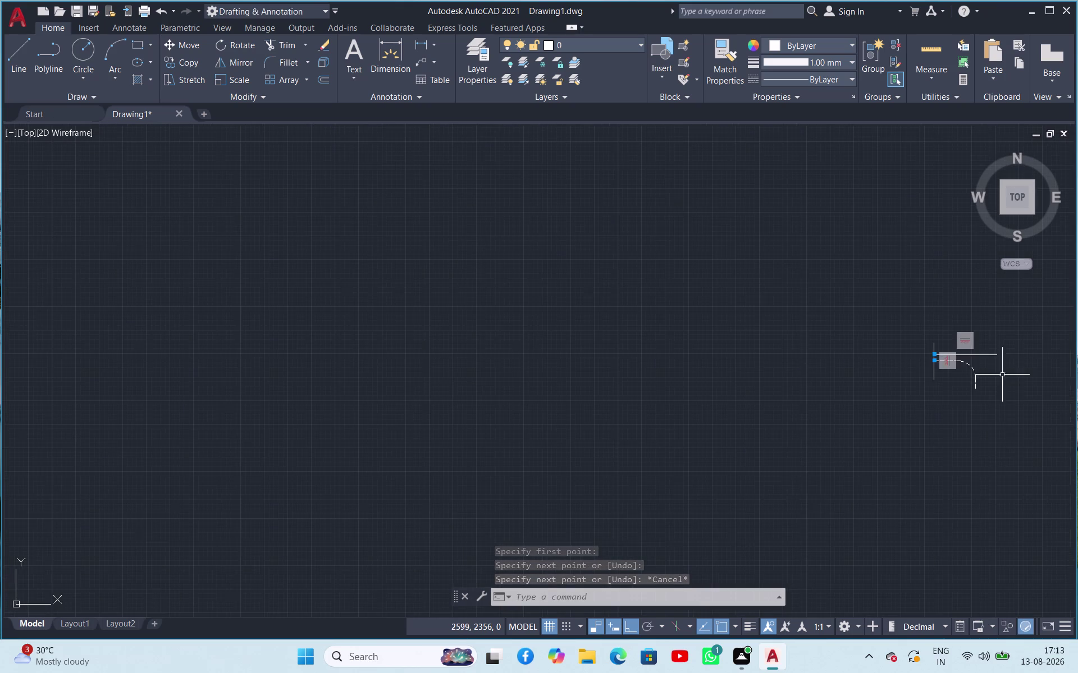
scroll(up, 3)
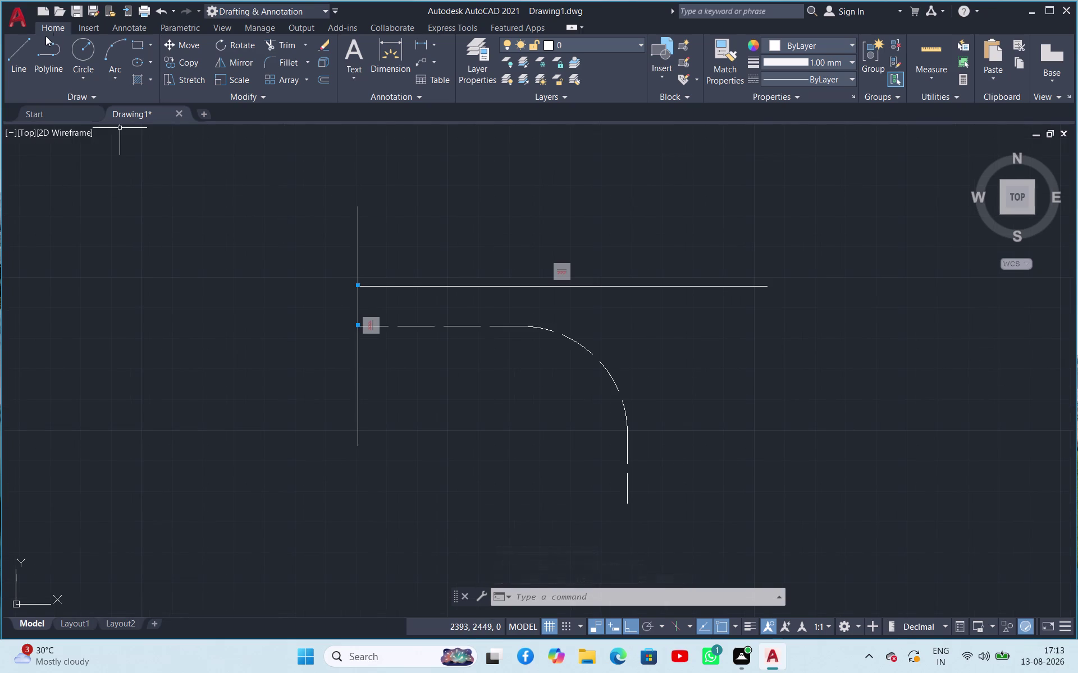
click(23, 64)
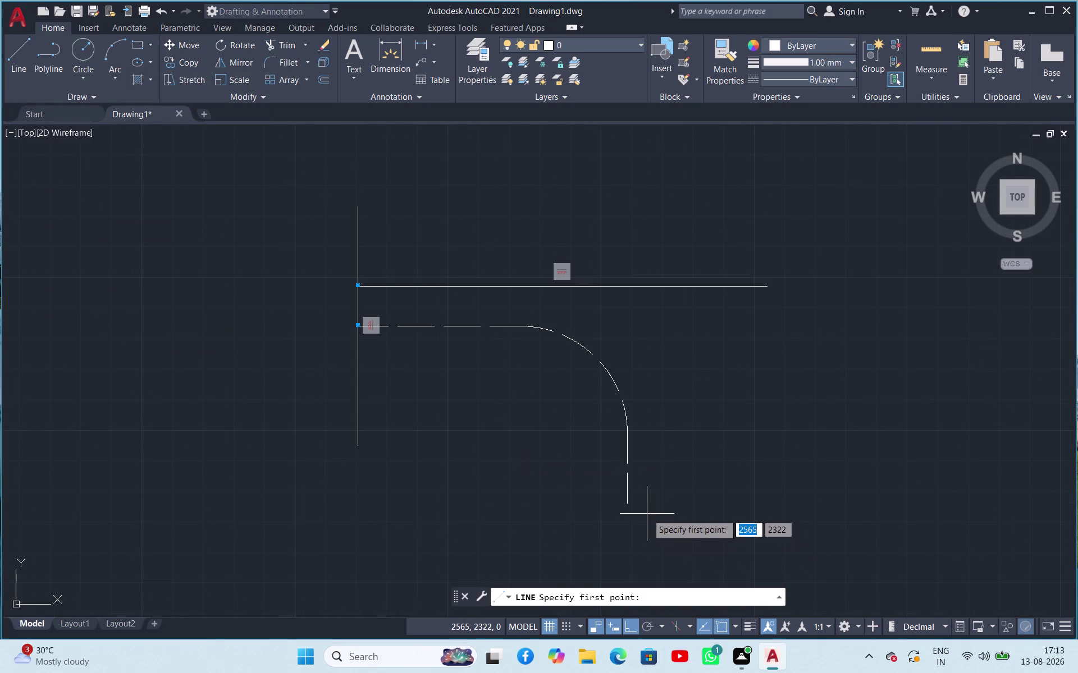
From the bend's lower centreline end, draw 13 right, then up past the top line.
click(629, 505)
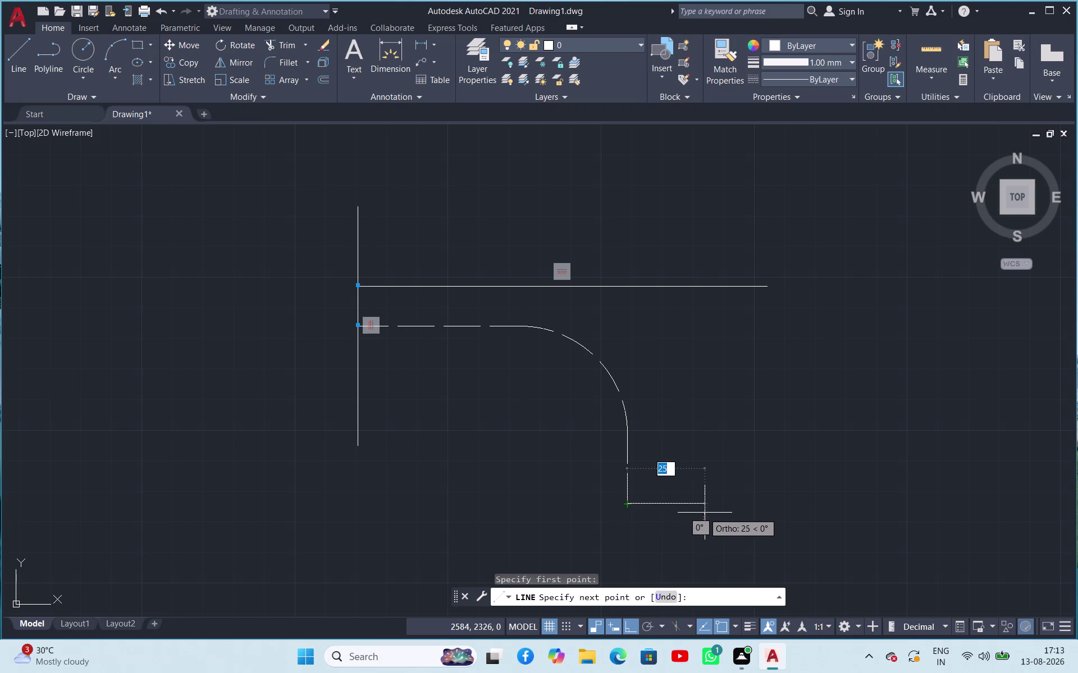
text(13)
key(Return)
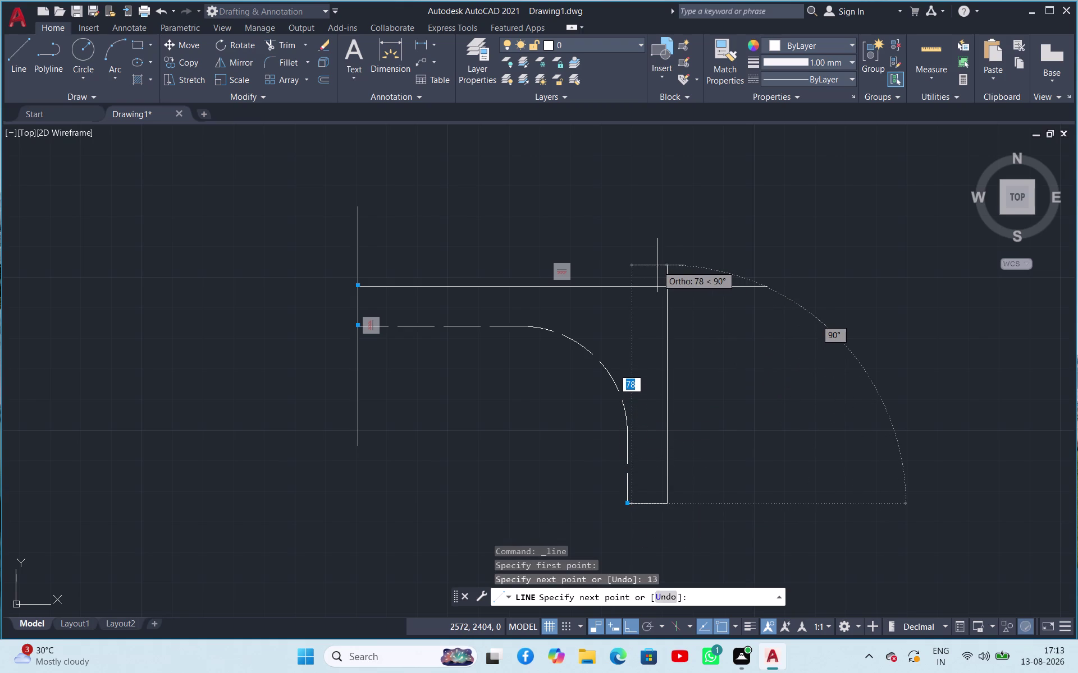
click(656, 265)
key(Escape)
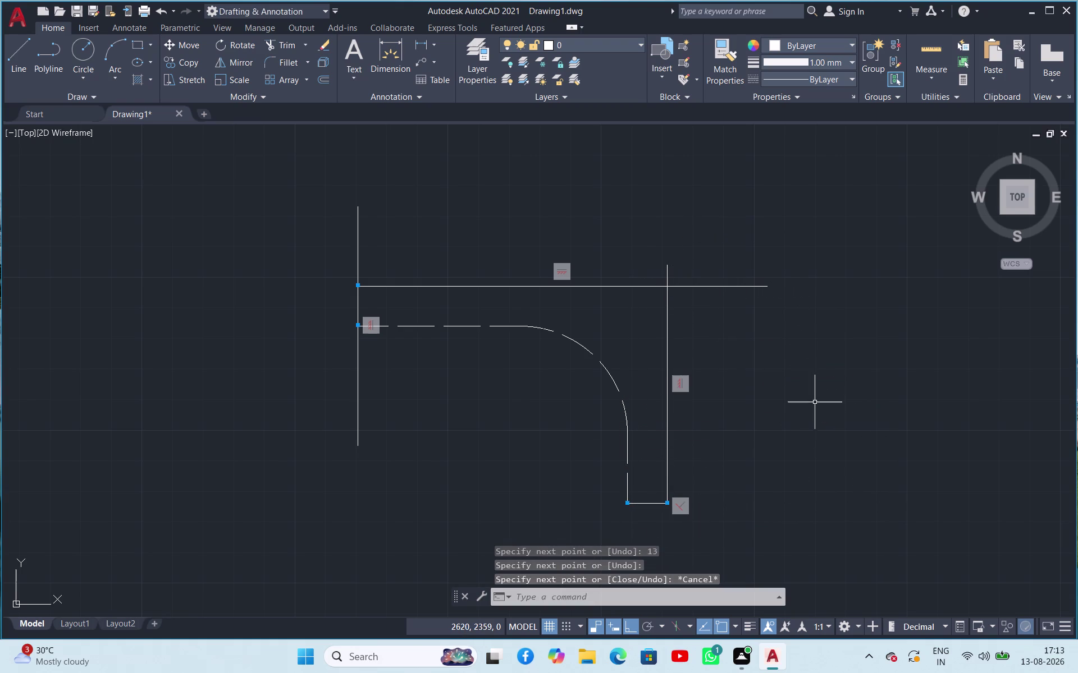
click(286, 43)
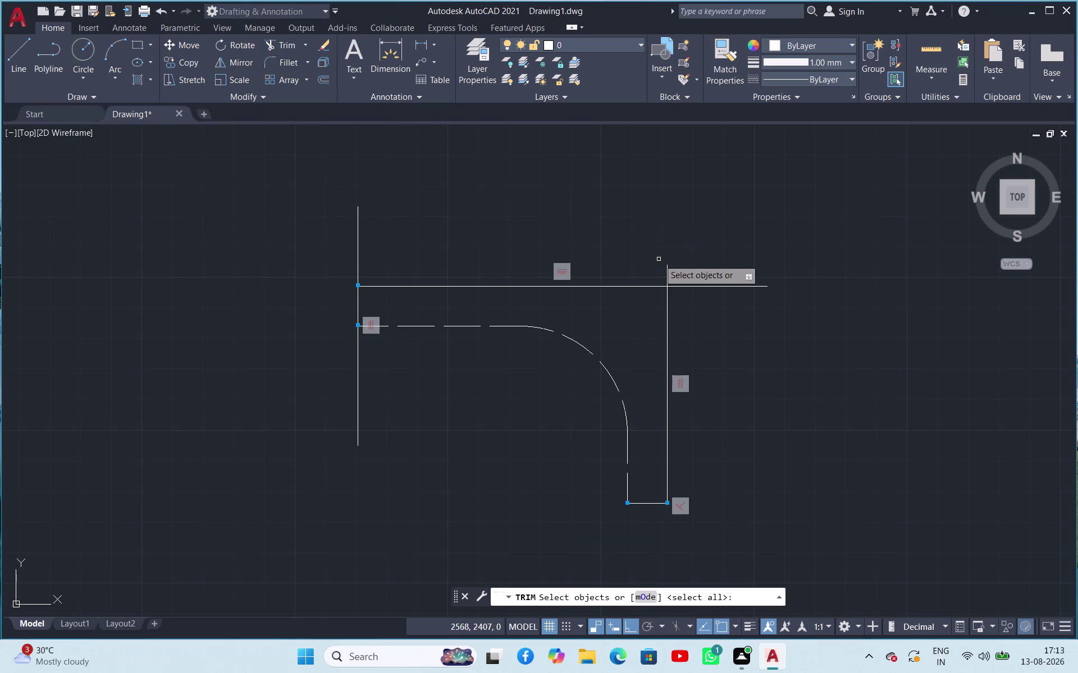
Trim the top and vertical lines' overhanging ends so they meet at a sharp corner.
click(665, 272)
key(space)
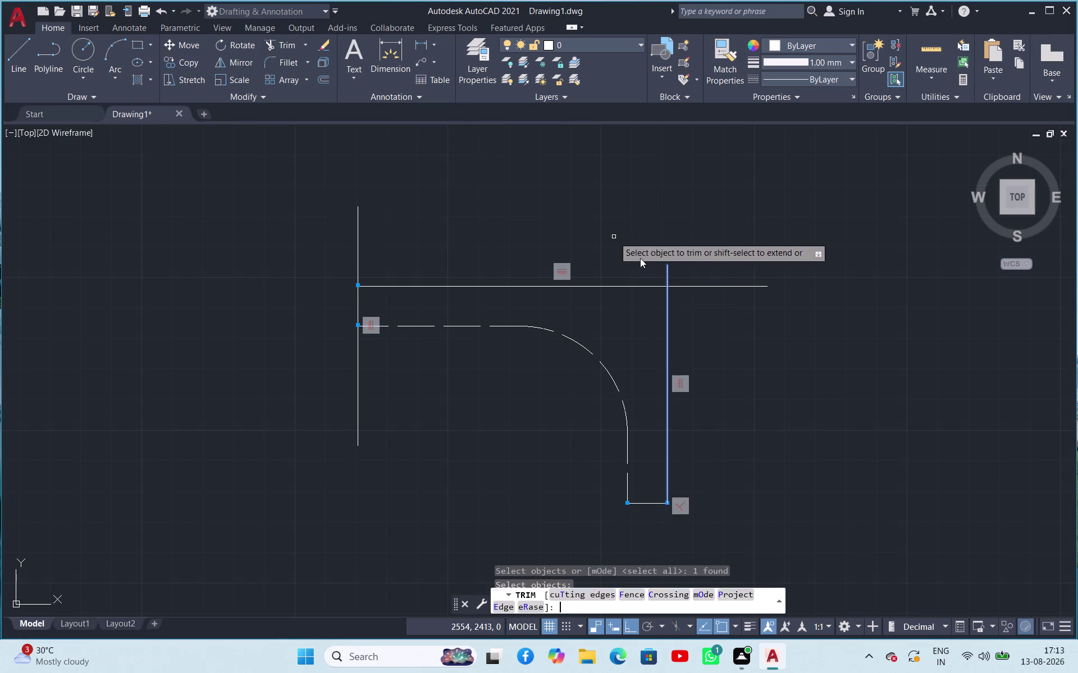
key(Escape)
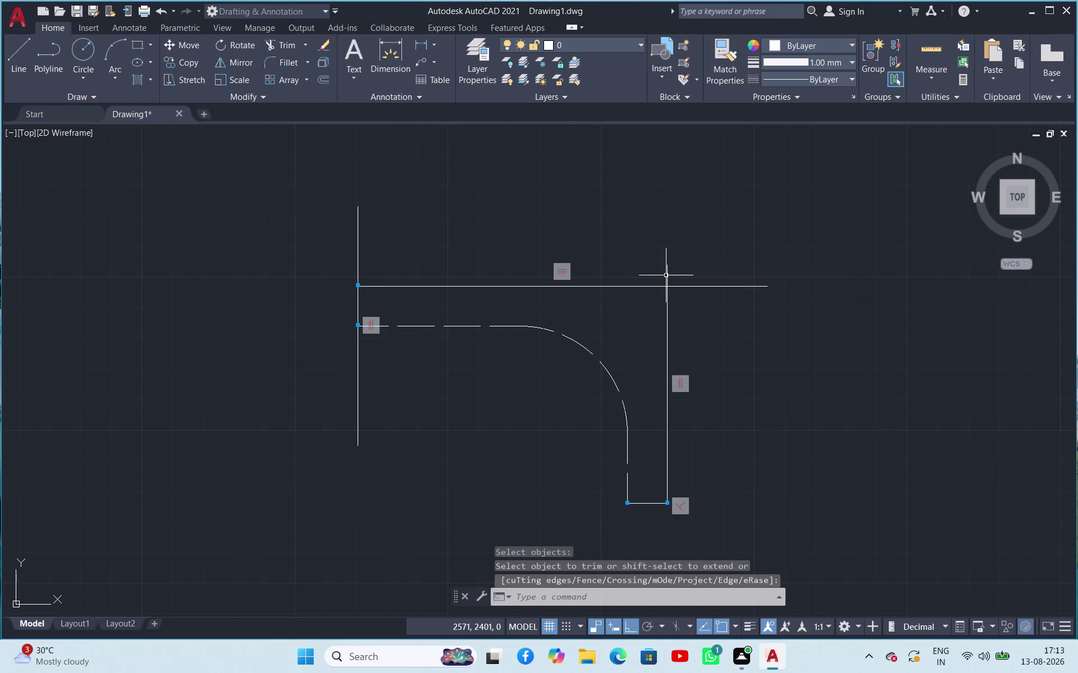
click(281, 42)
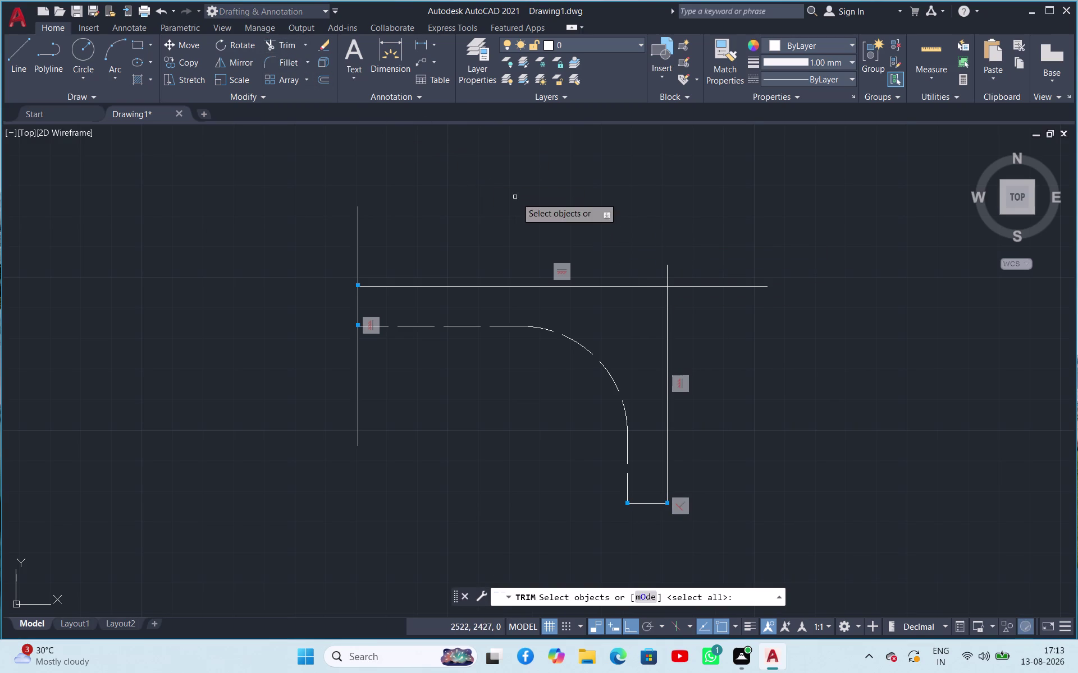
key(space)
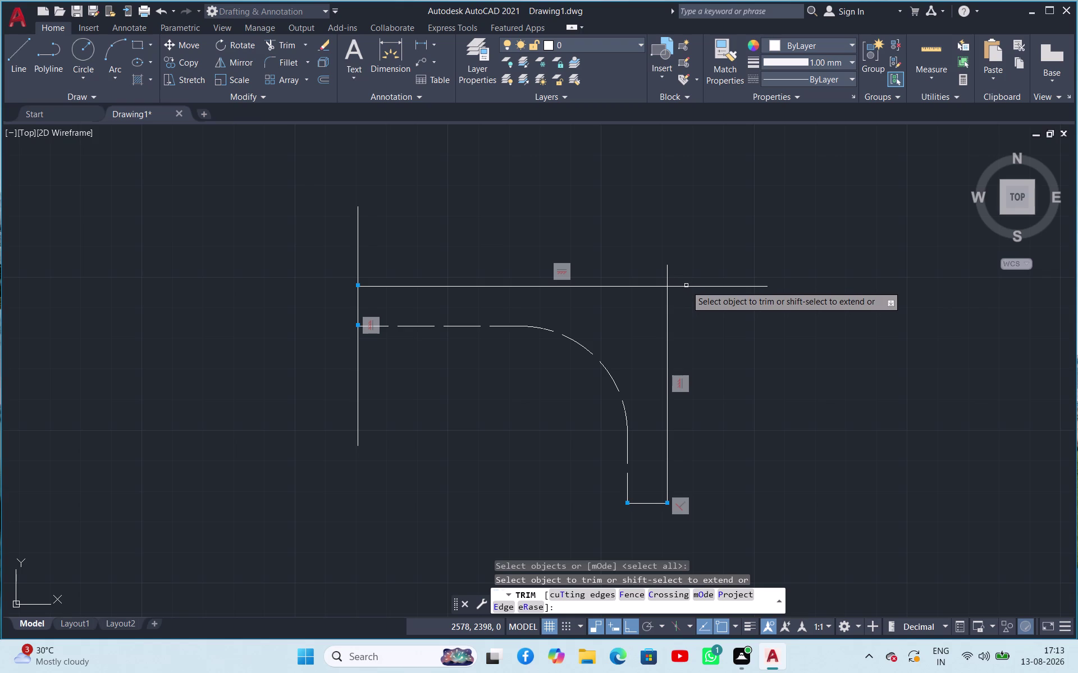
click(686, 287)
click(665, 269)
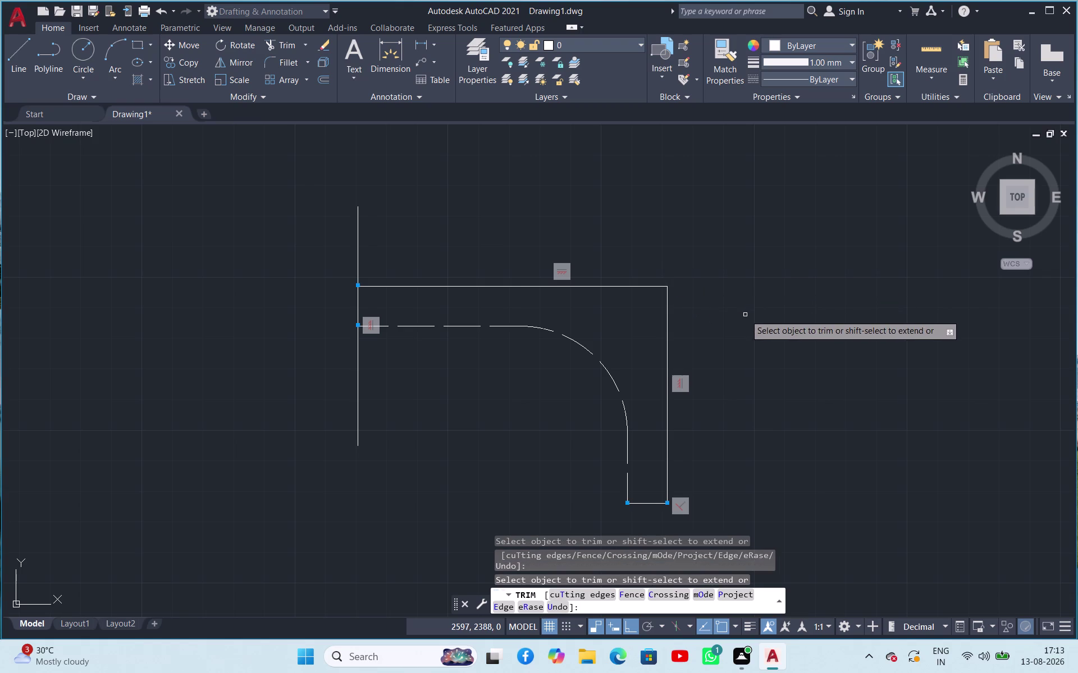
key(Escape)
Fillet the outer corner between the top and vertical lines with radius 35.
click(285, 63)
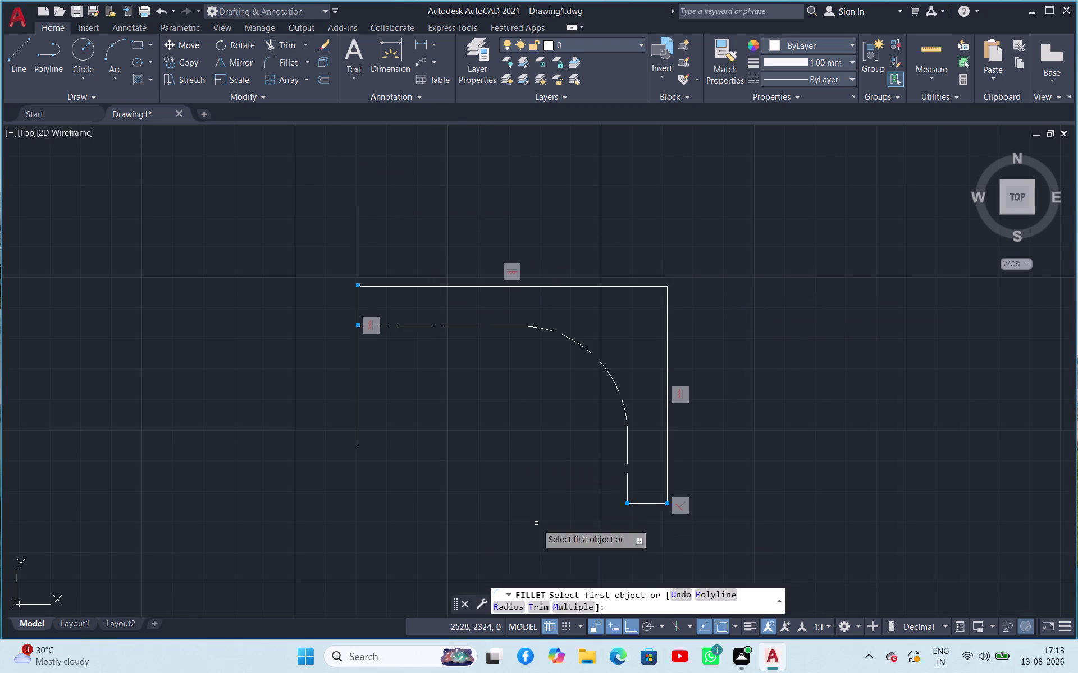
click(510, 605)
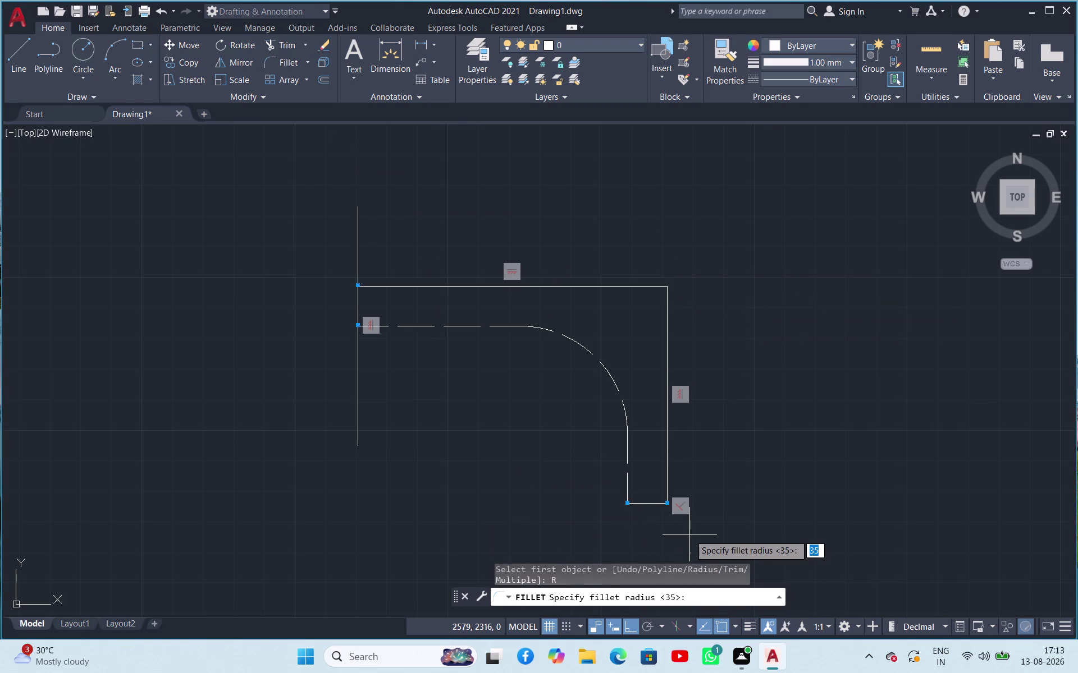
key(space)
click(638, 288)
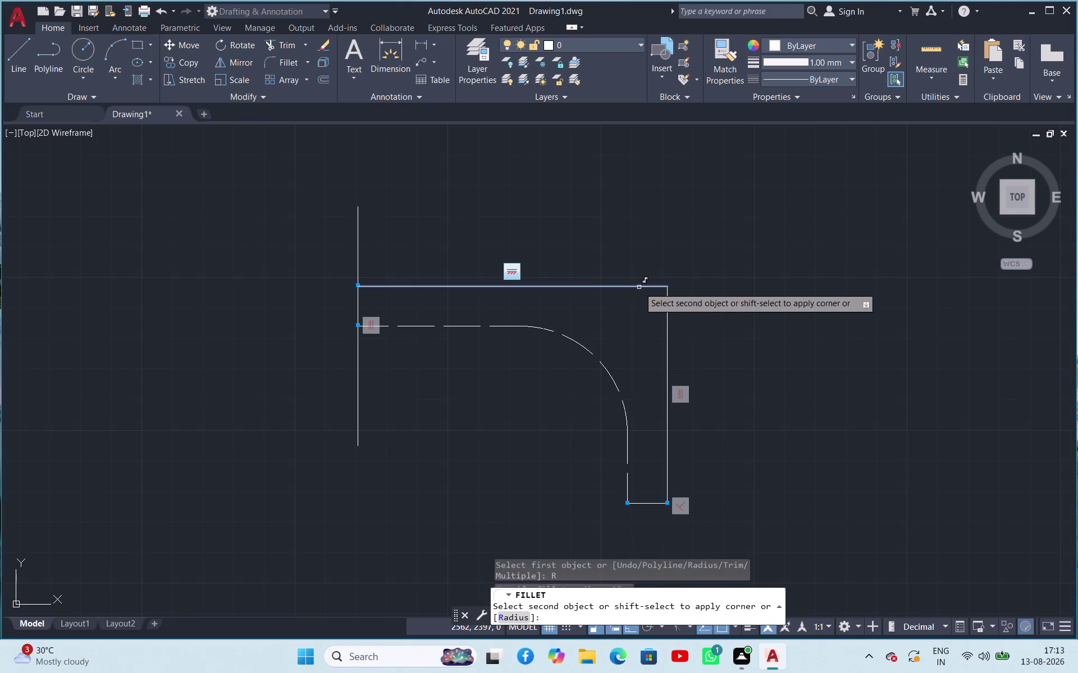
click(666, 322)
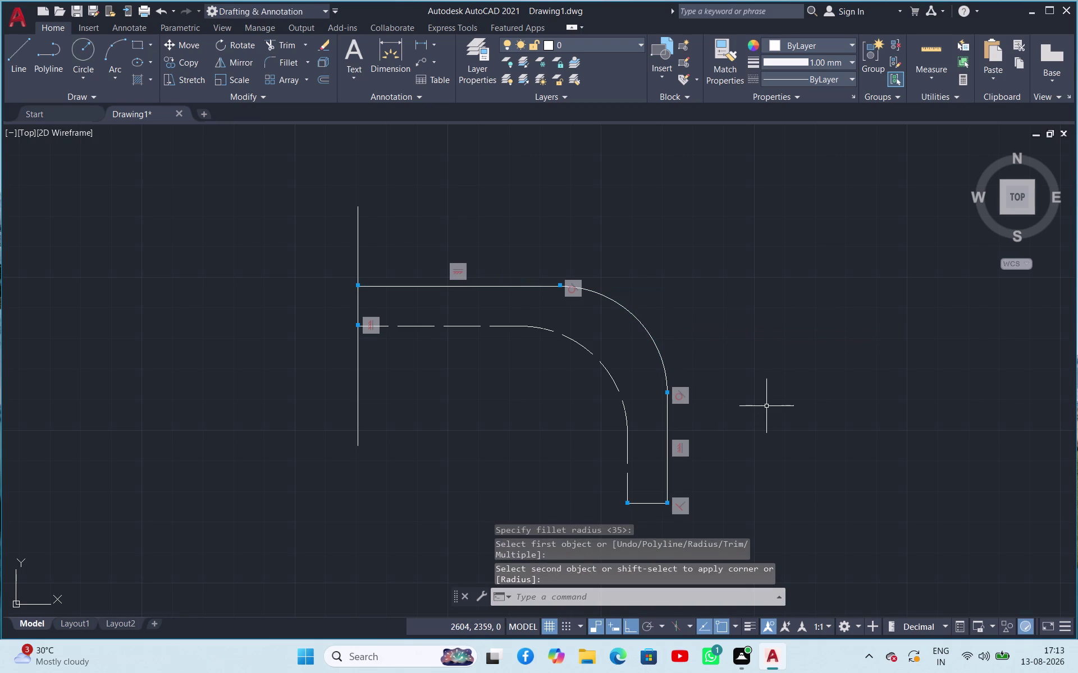
Erase the short vertical end line at the pipe's left end.
scroll(down, 3)
scroll(up, 3)
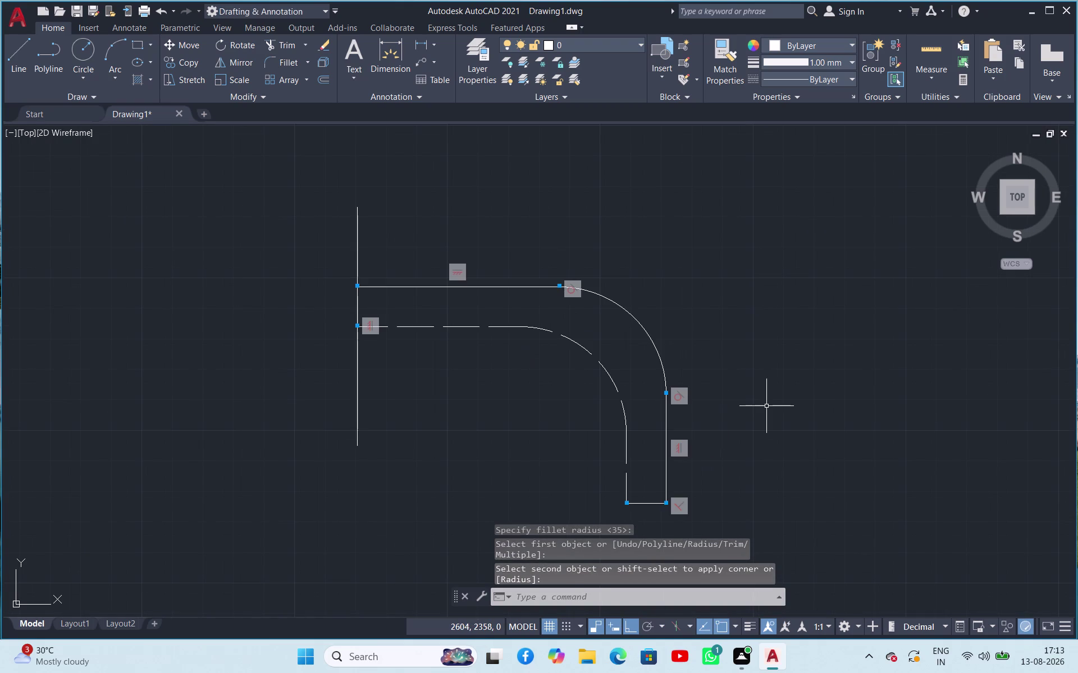
scroll(up, 3)
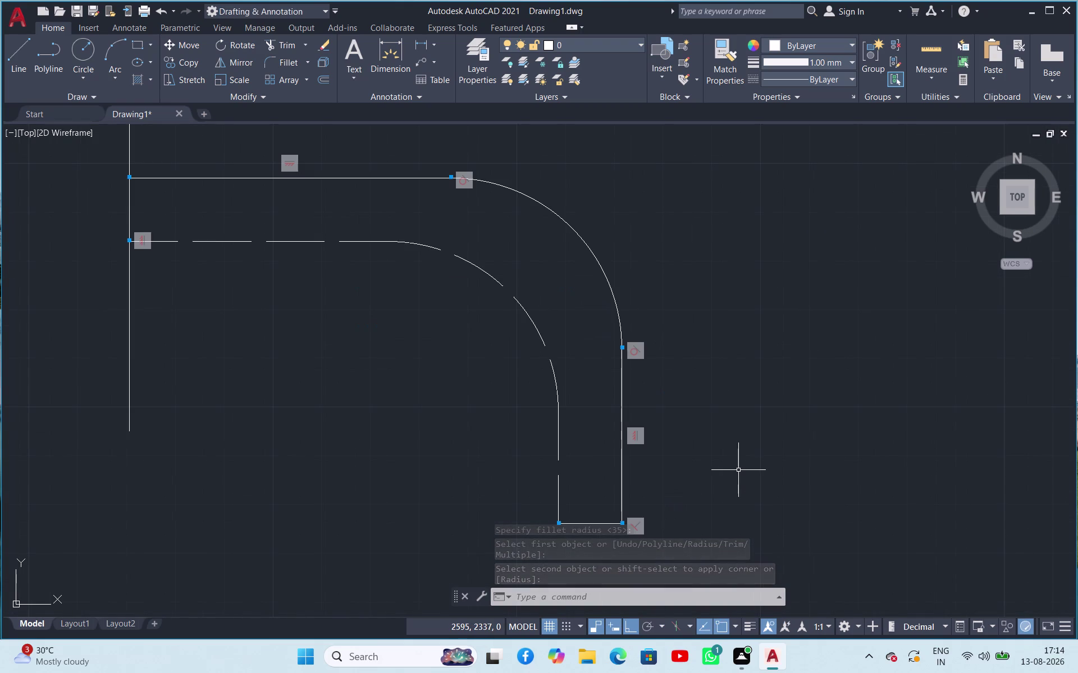
scroll(up, 3)
scroll(down, 3)
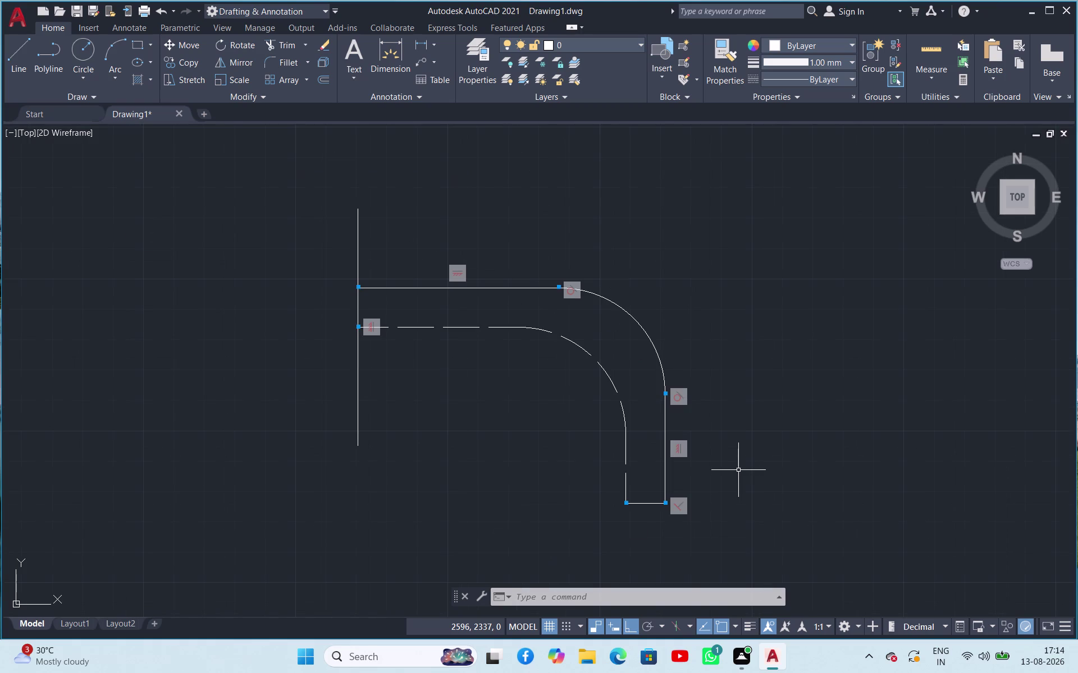
key(Escape)
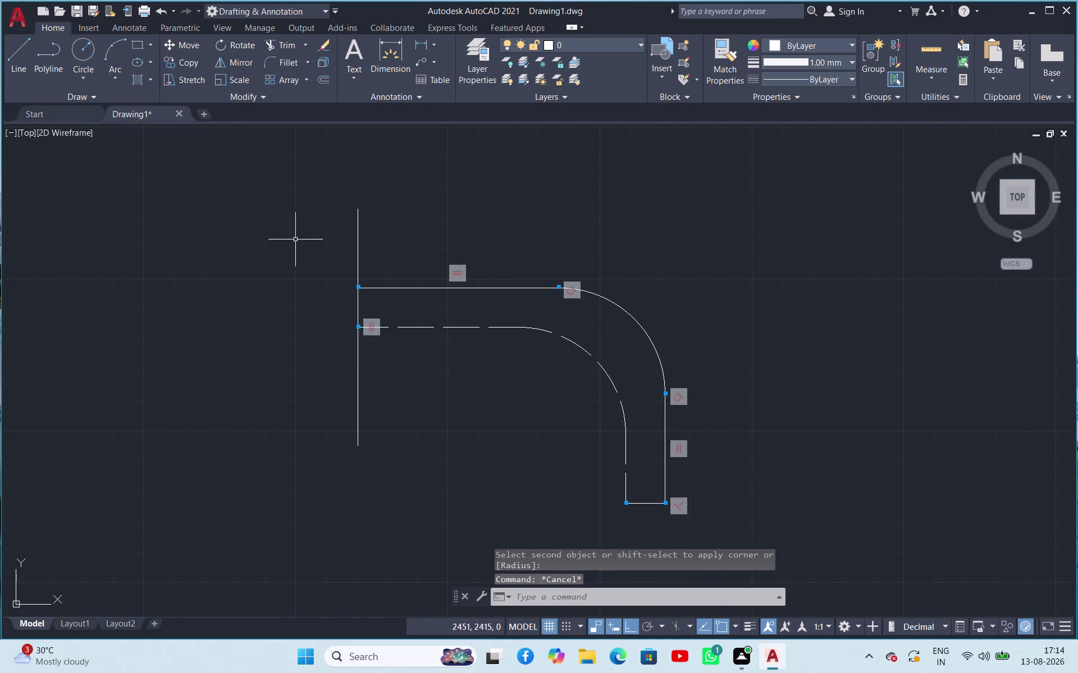
click(356, 303)
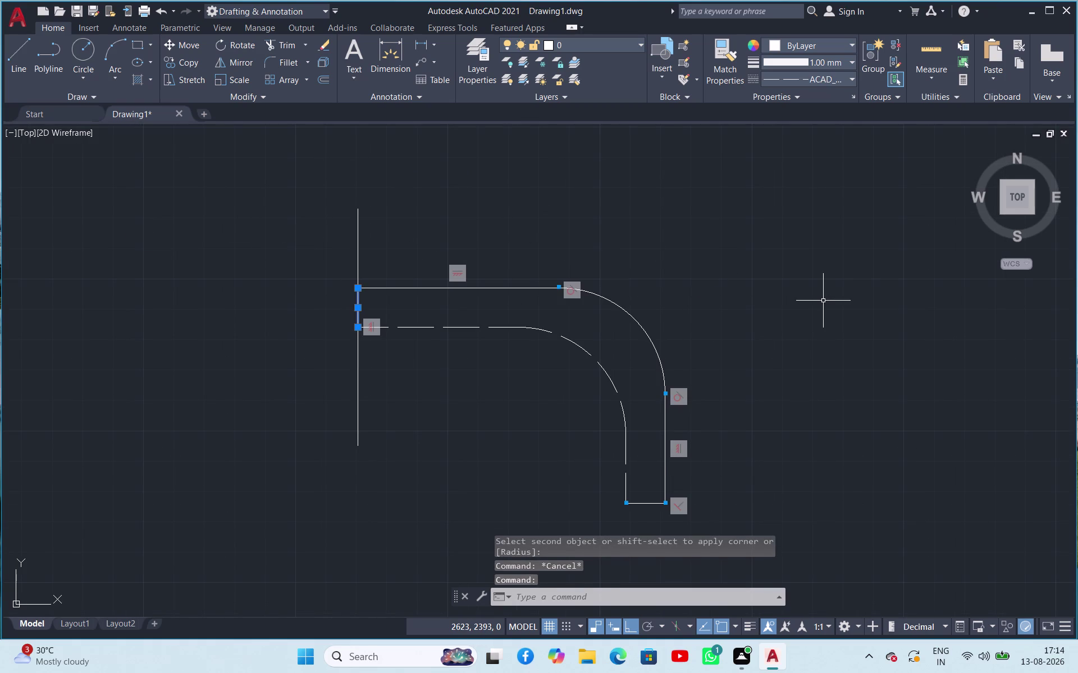
key(Delete)
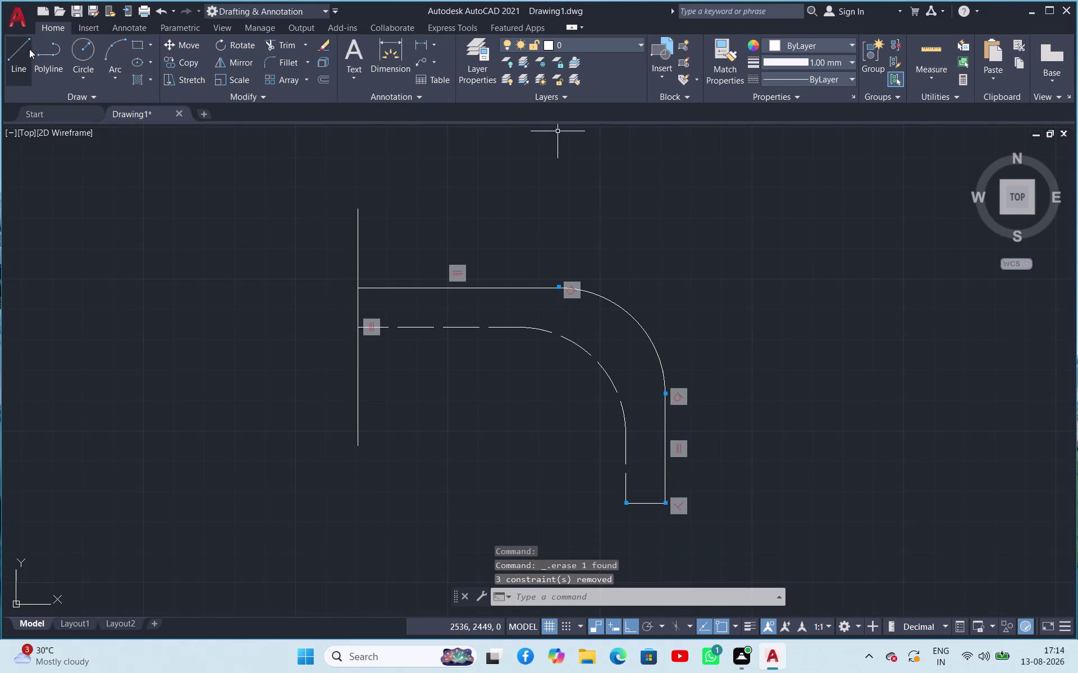
Draw the horizontal inner-wall line 13 below the centreline, extending past the bend.
click(29, 49)
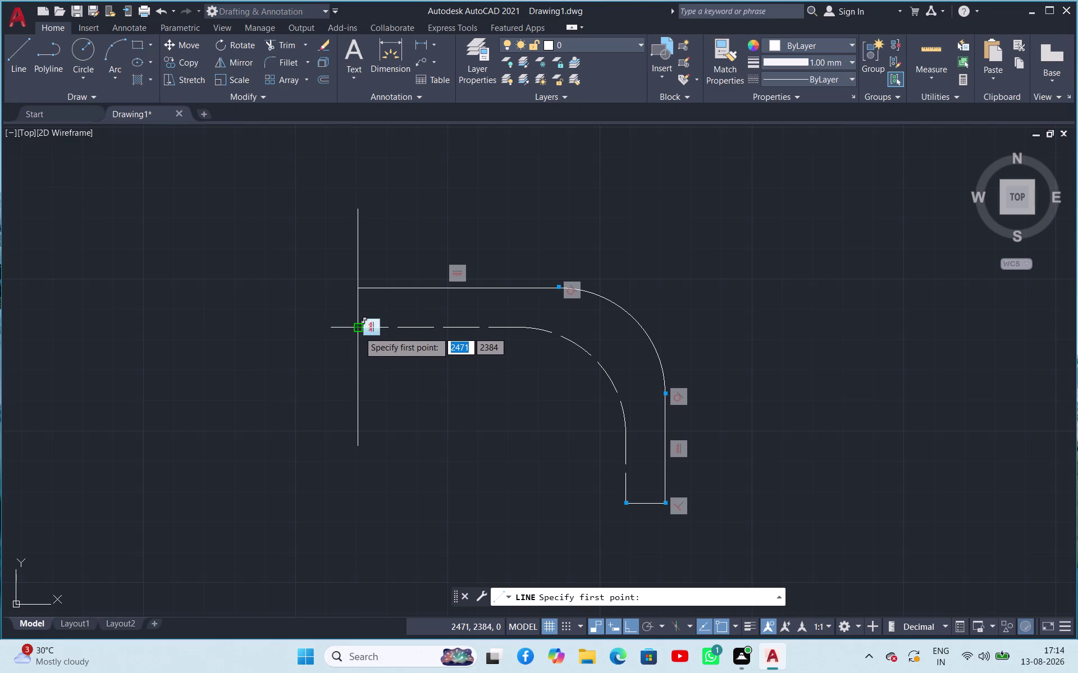
click(359, 327)
text(1)
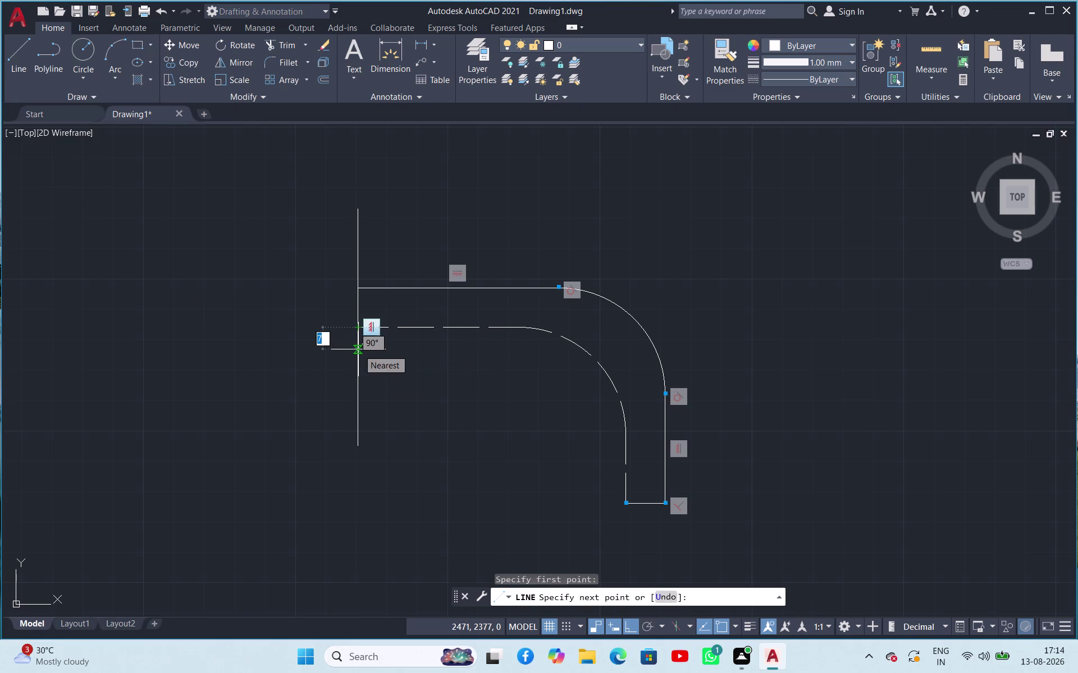
text(3)
key(Return)
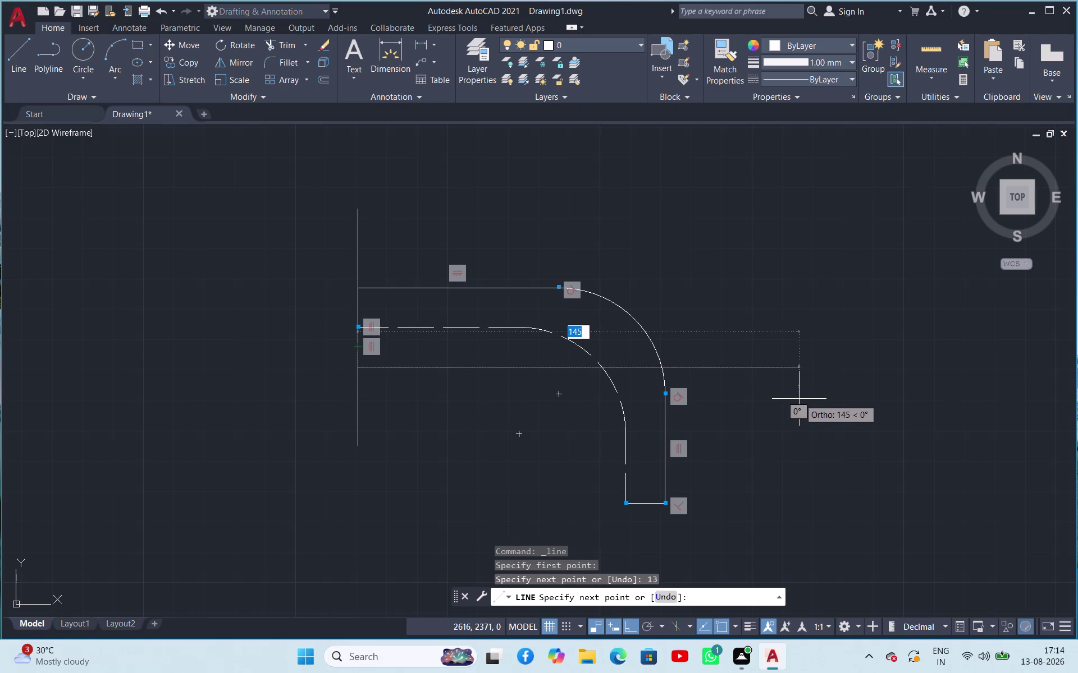
click(799, 399)
key(Escape)
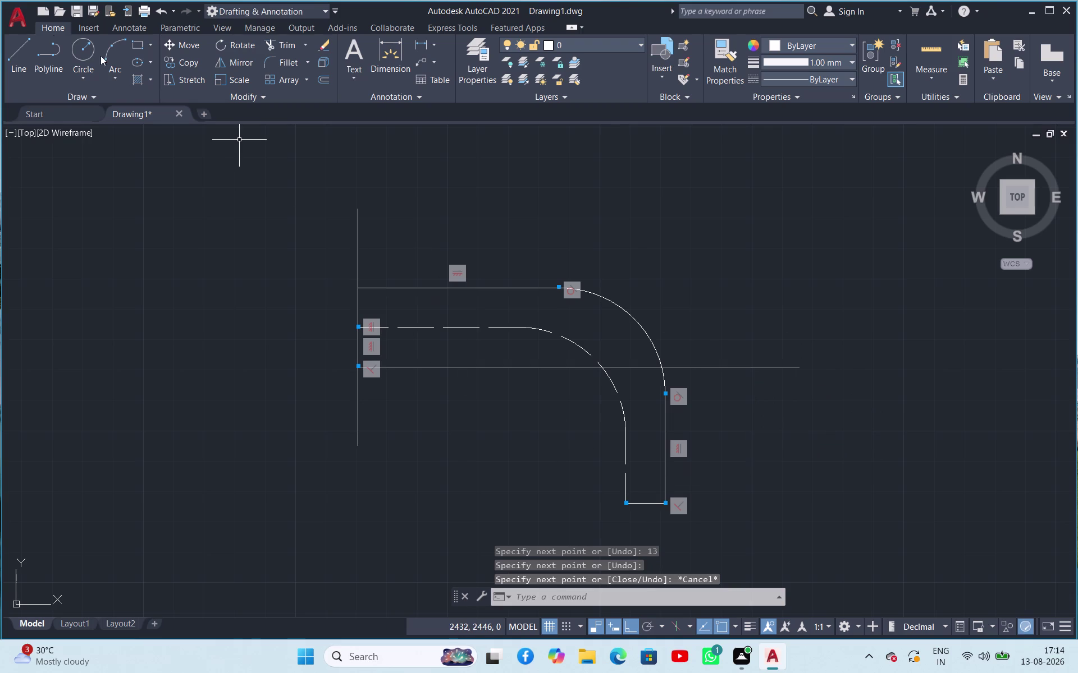
Draw the tall vertical inner-wall line 13 left of the centreline's bottom end.
click(15, 50)
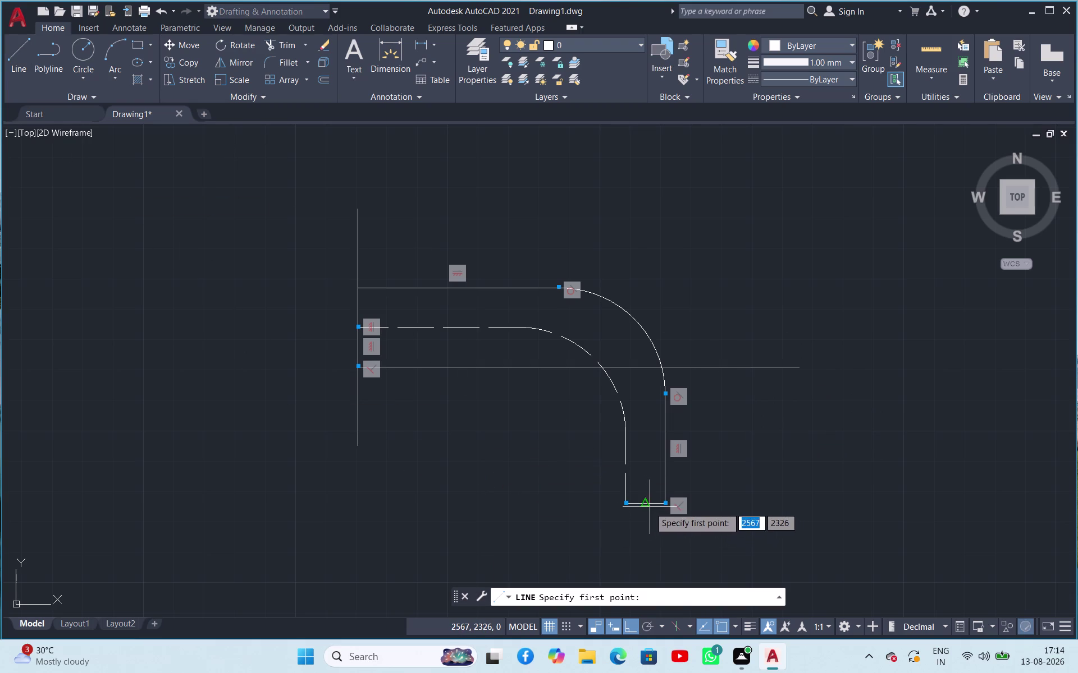
click(627, 503)
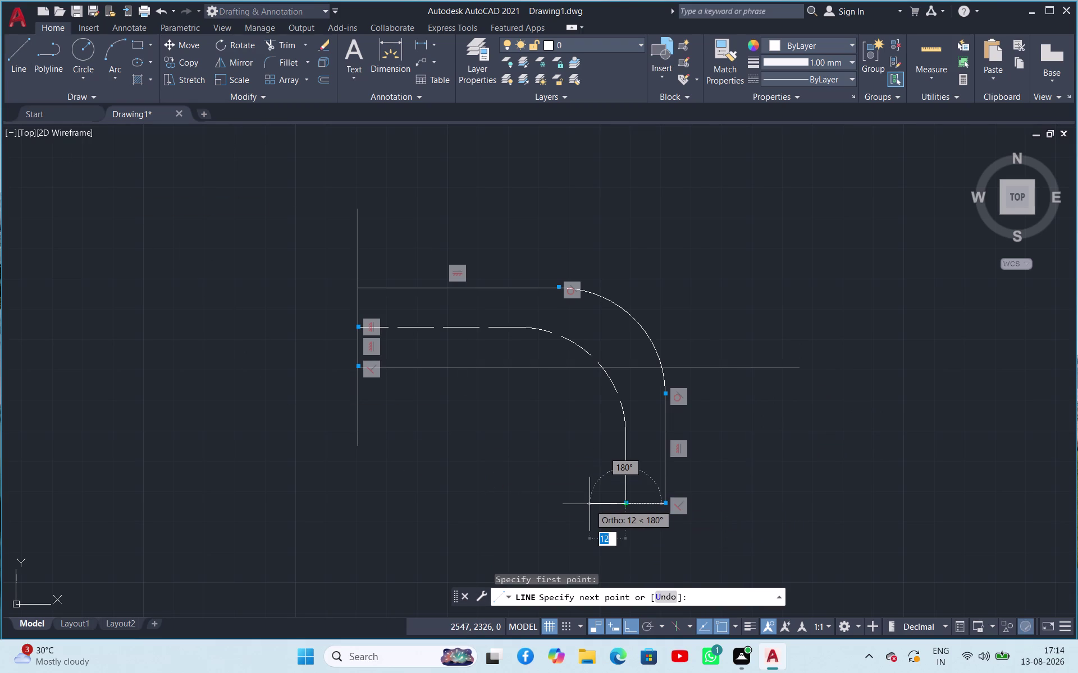
text(13)
key(Return)
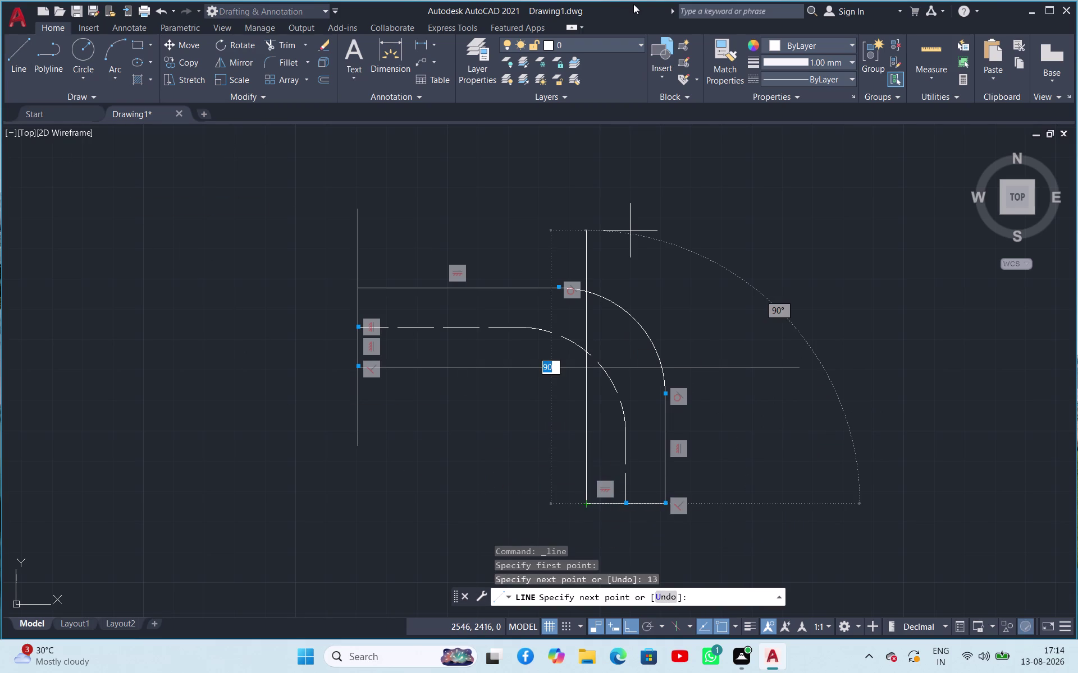
click(578, 203)
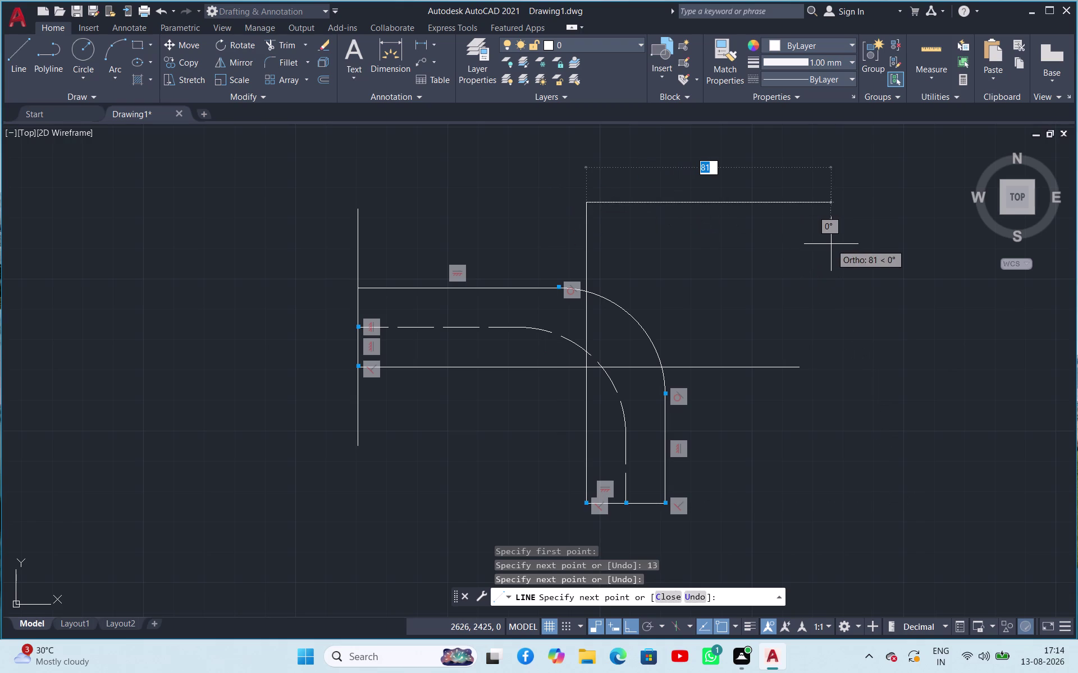
key(Escape)
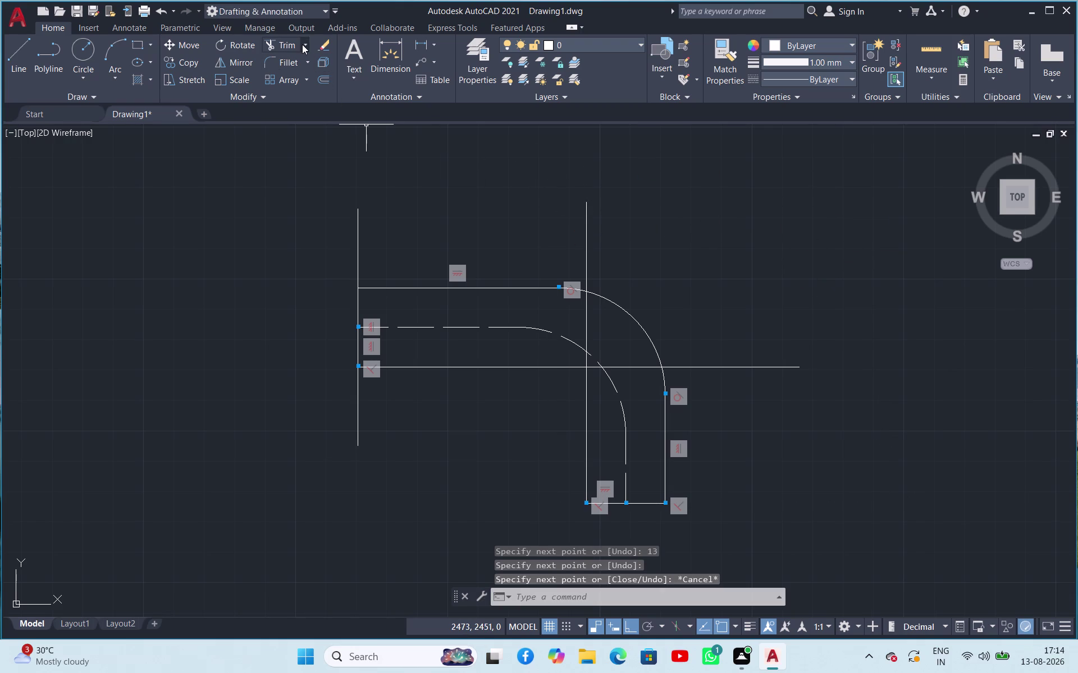
Trim the horizontal and vertical inner-wall lines' overhangs back to their shared corner.
click(286, 44)
key(space)
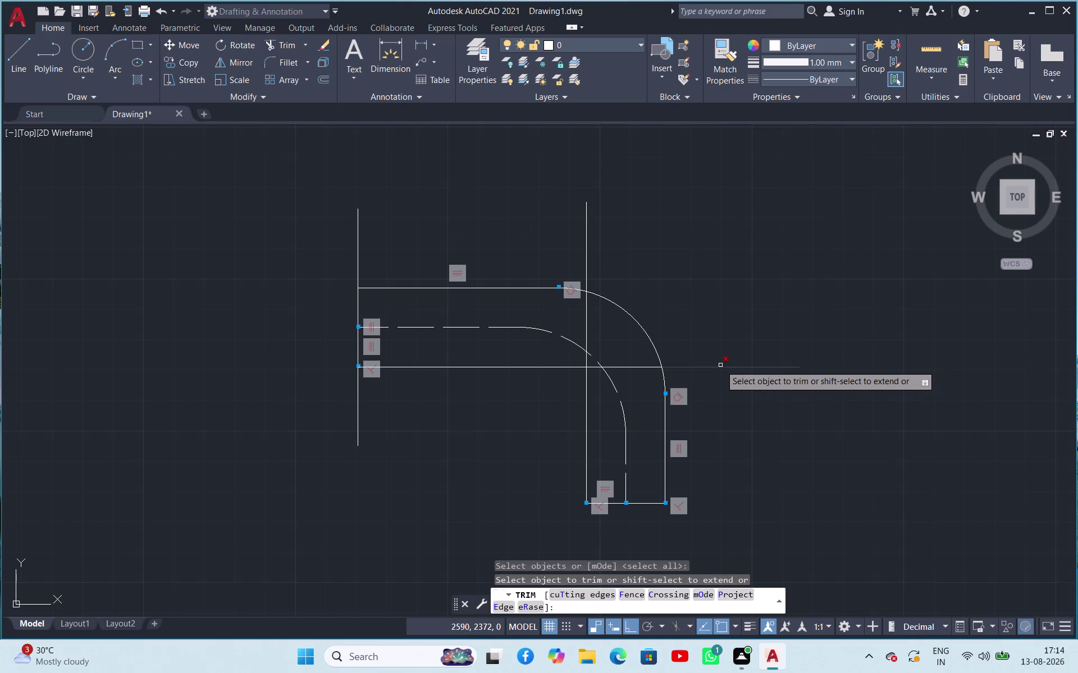
click(720, 365)
click(584, 245)
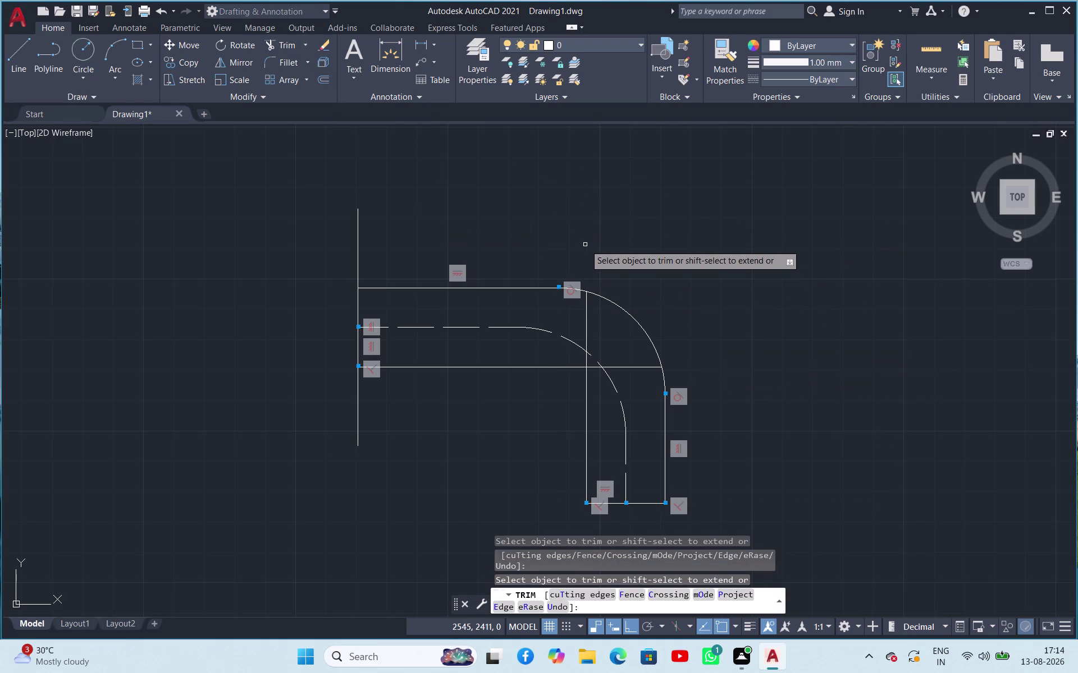
click(584, 317)
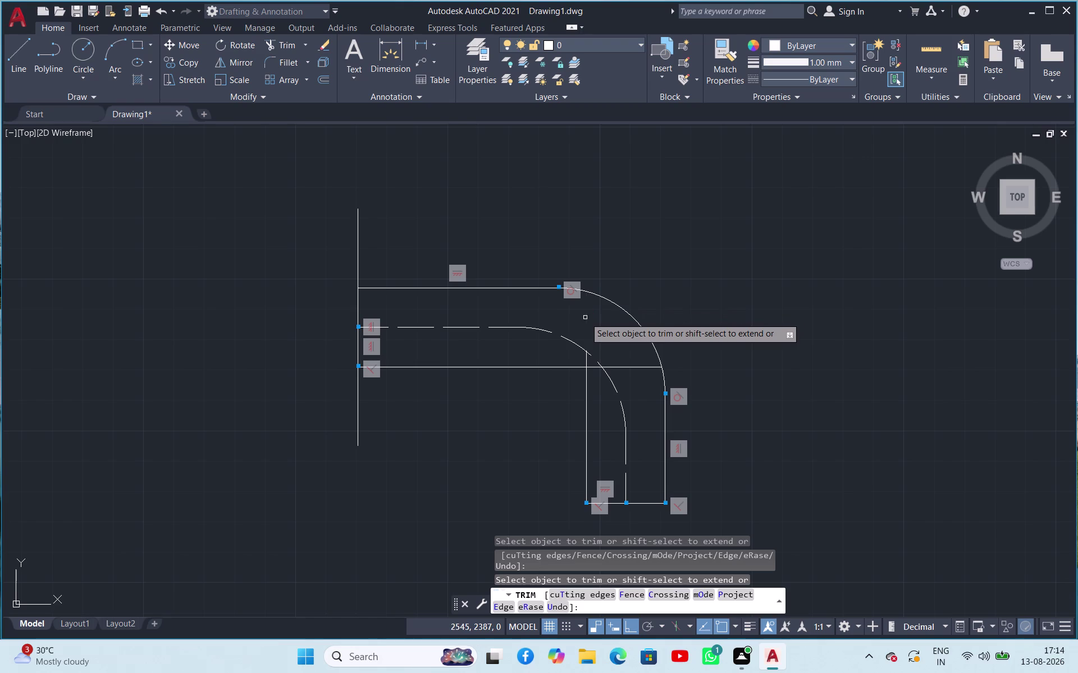
click(583, 363)
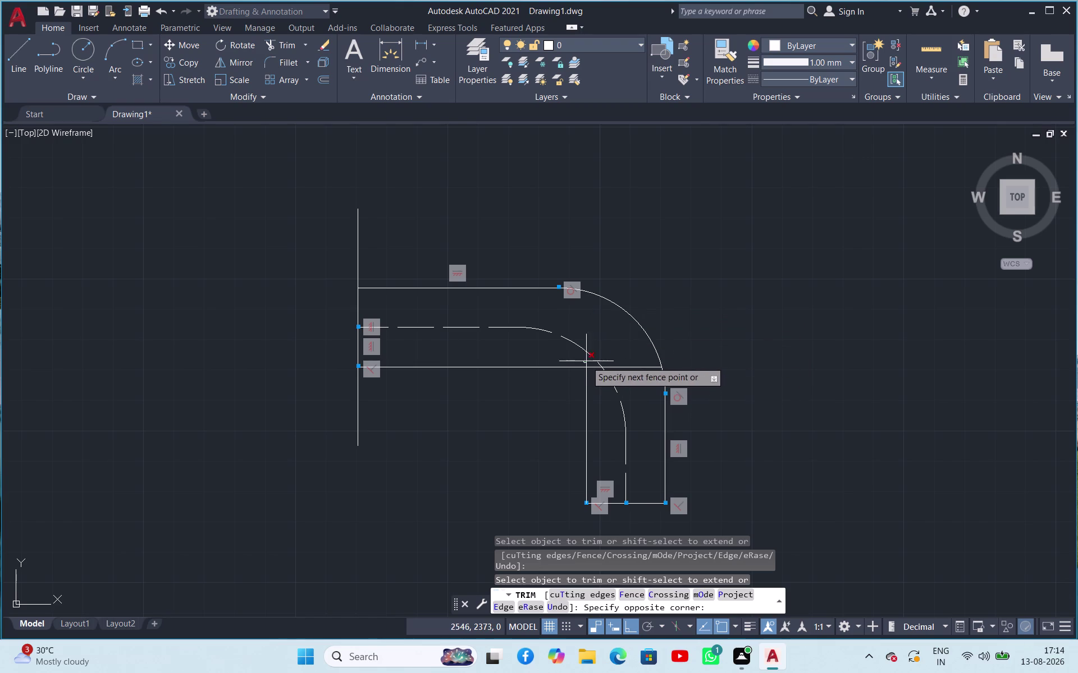
click(579, 360)
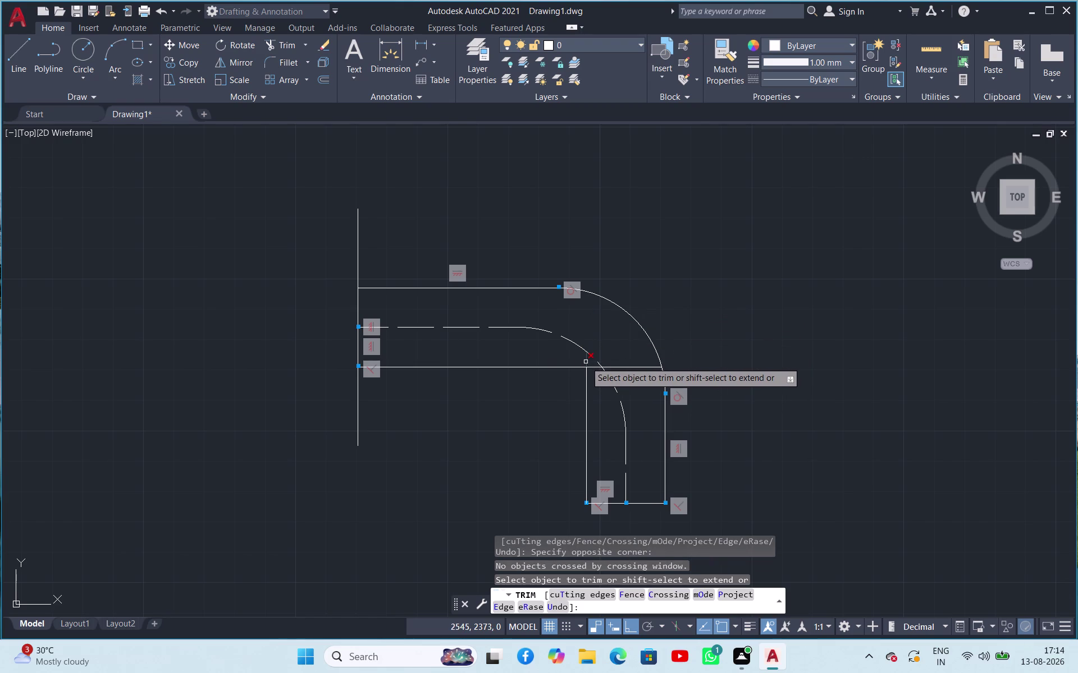
click(585, 362)
click(640, 368)
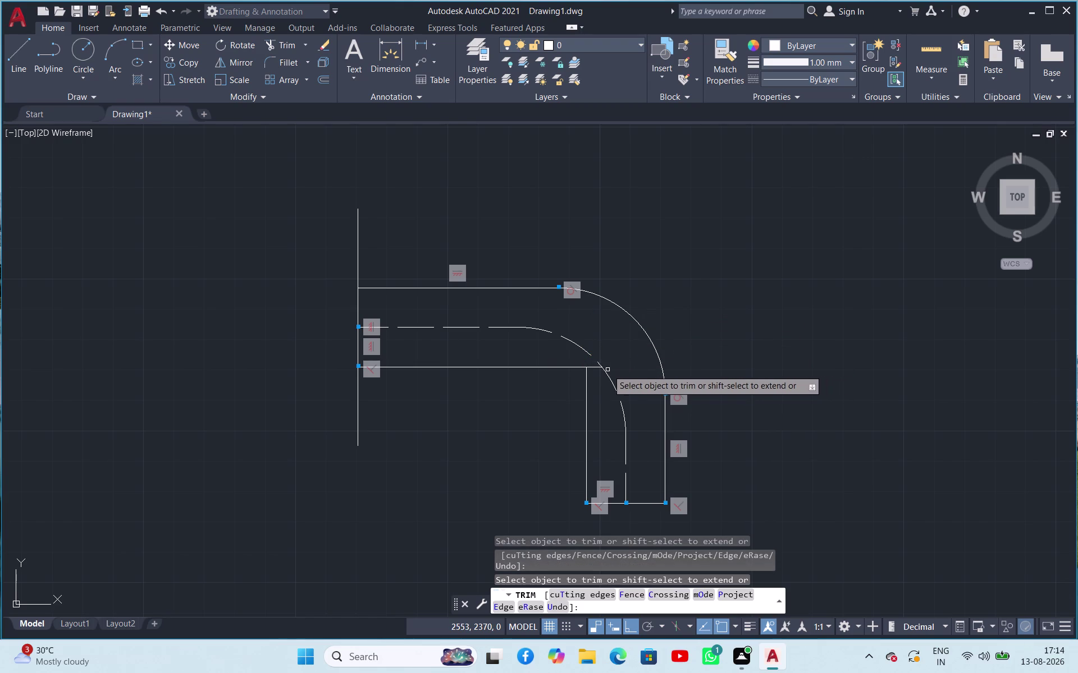
click(595, 369)
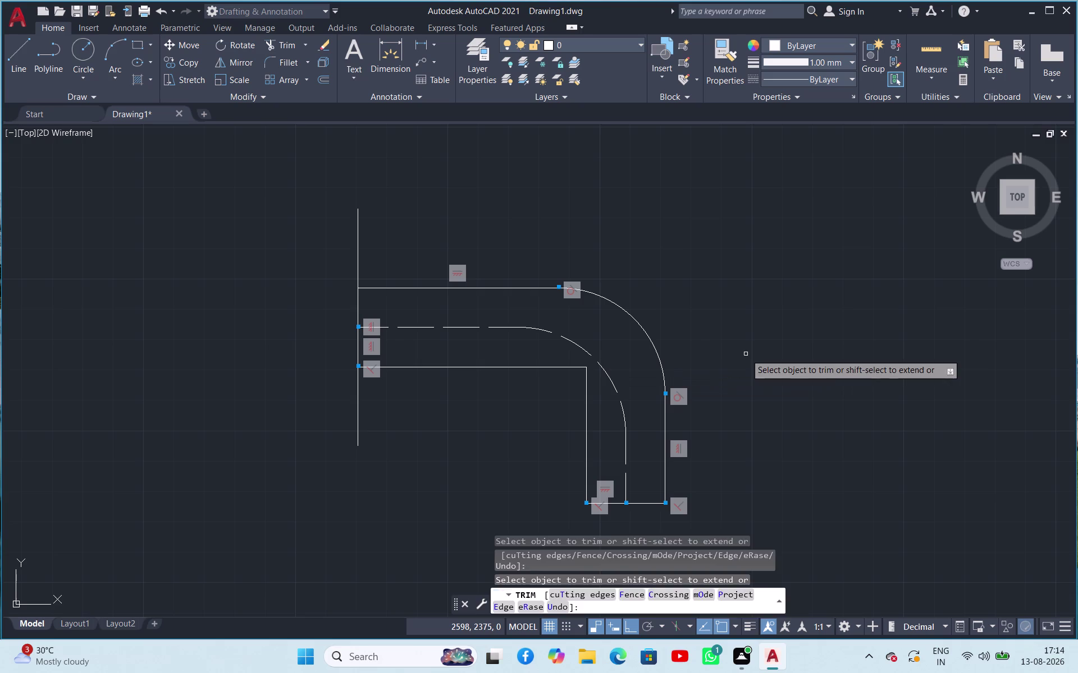
key(Escape)
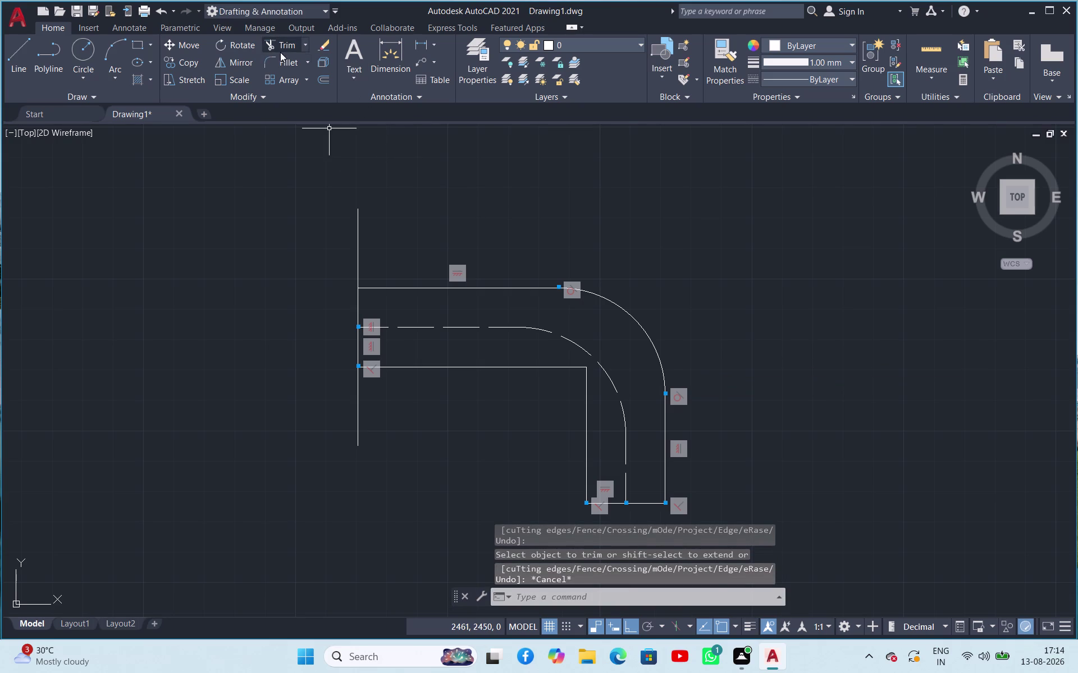
click(282, 60)
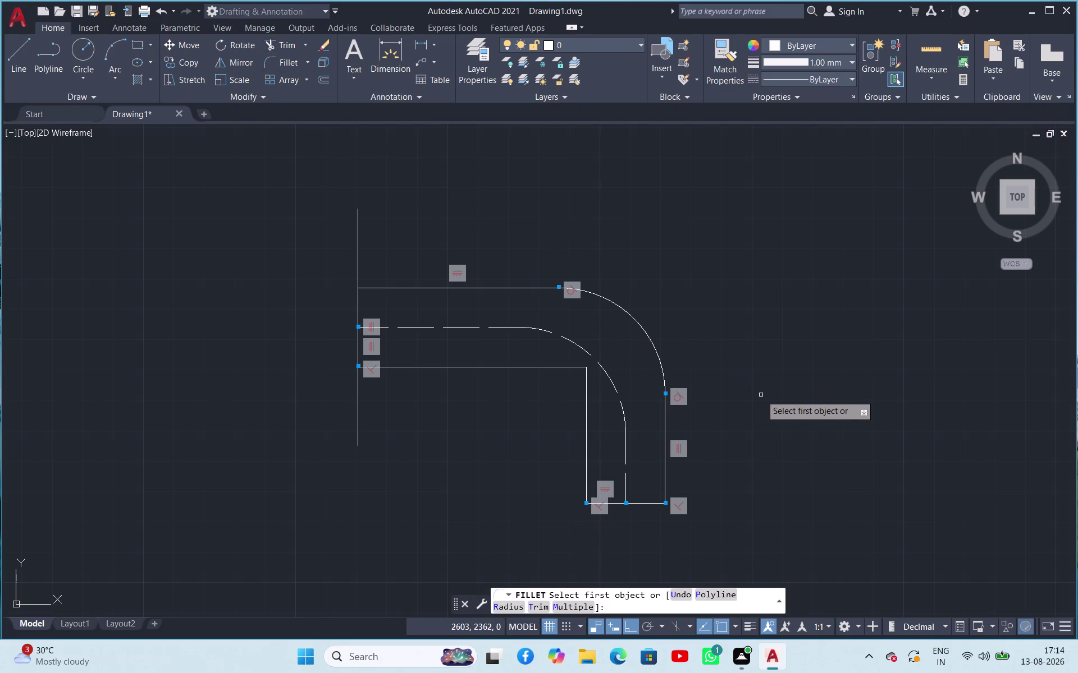
Fillet the vertical and horizontal inner-wall lines, keeping the current 35-unit radius.
key(space)
key(space)
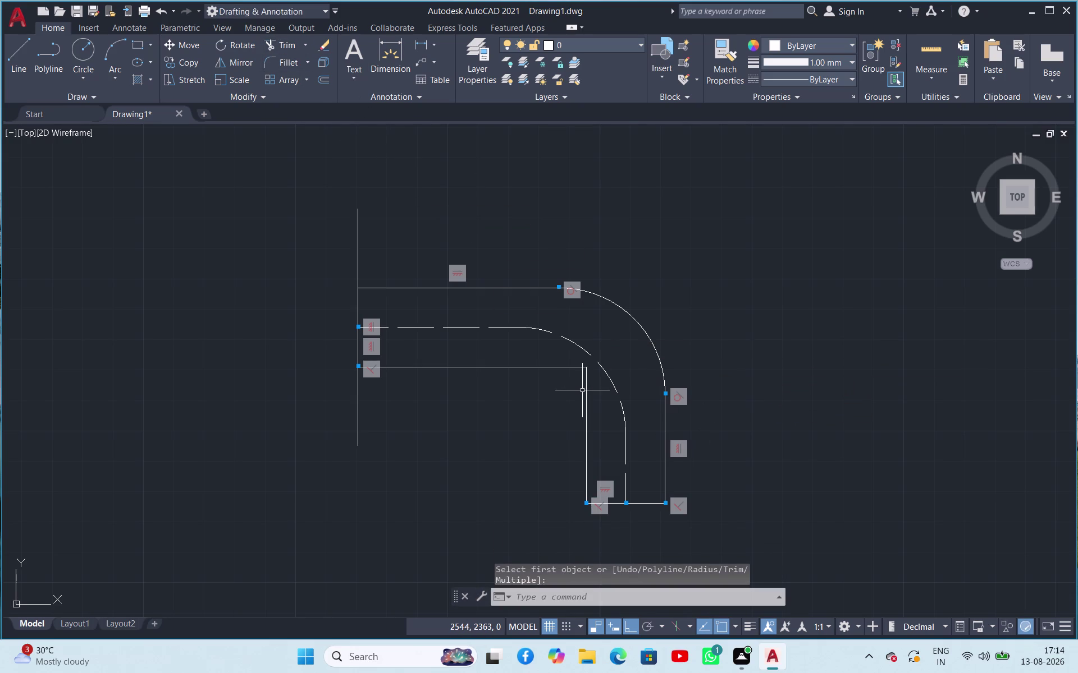
text(R)
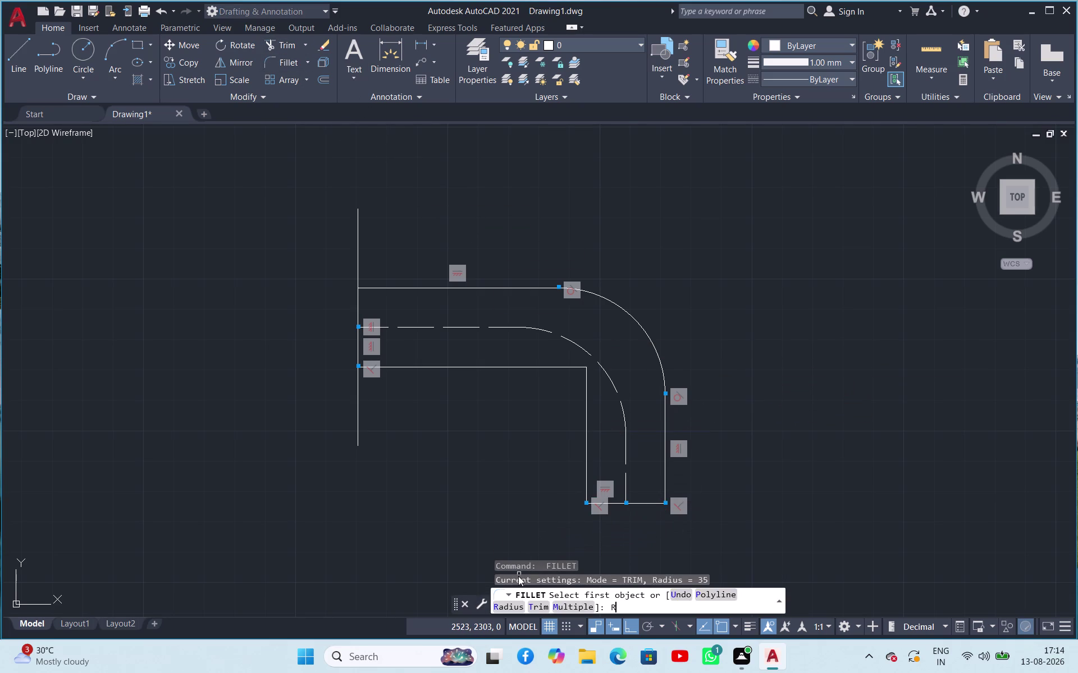
key(space)
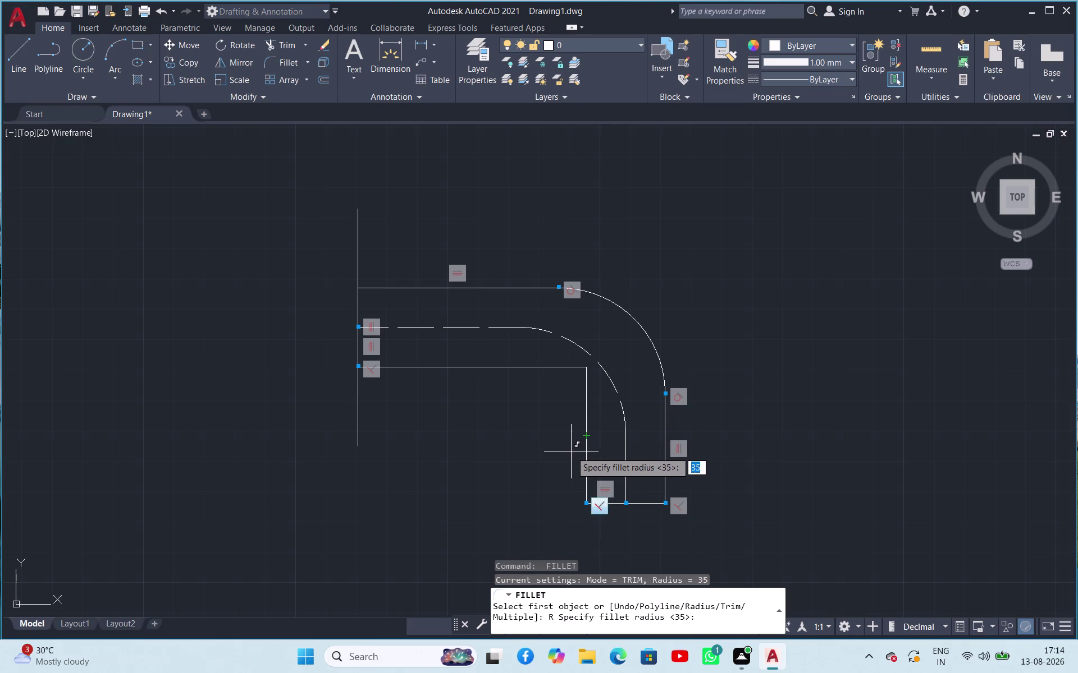
key(space)
click(587, 401)
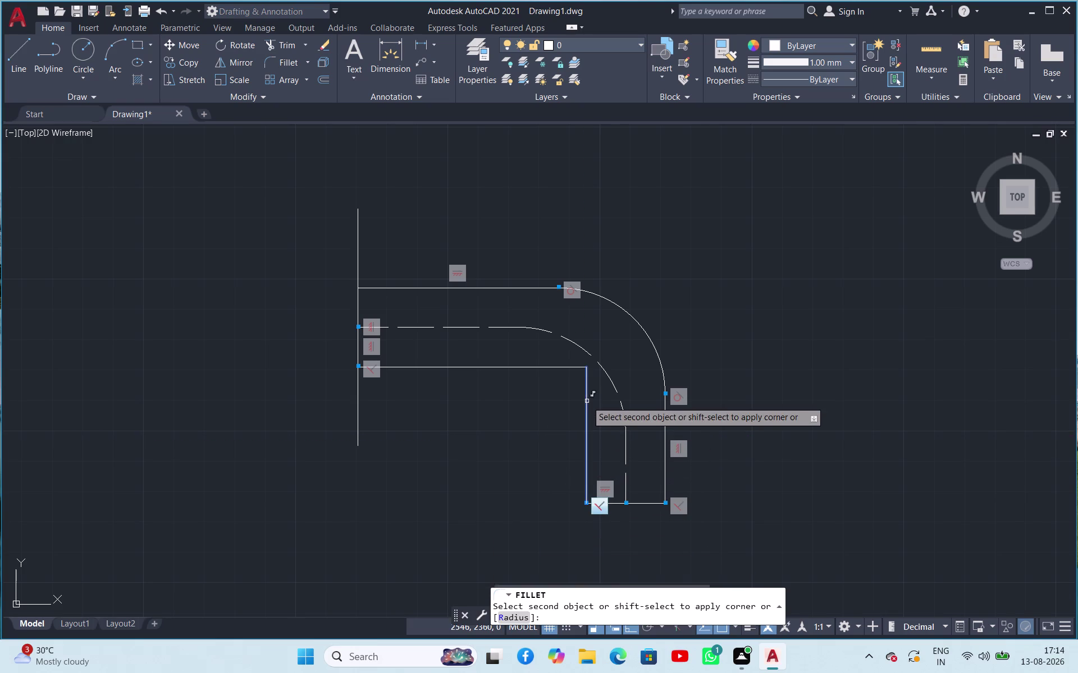
click(555, 369)
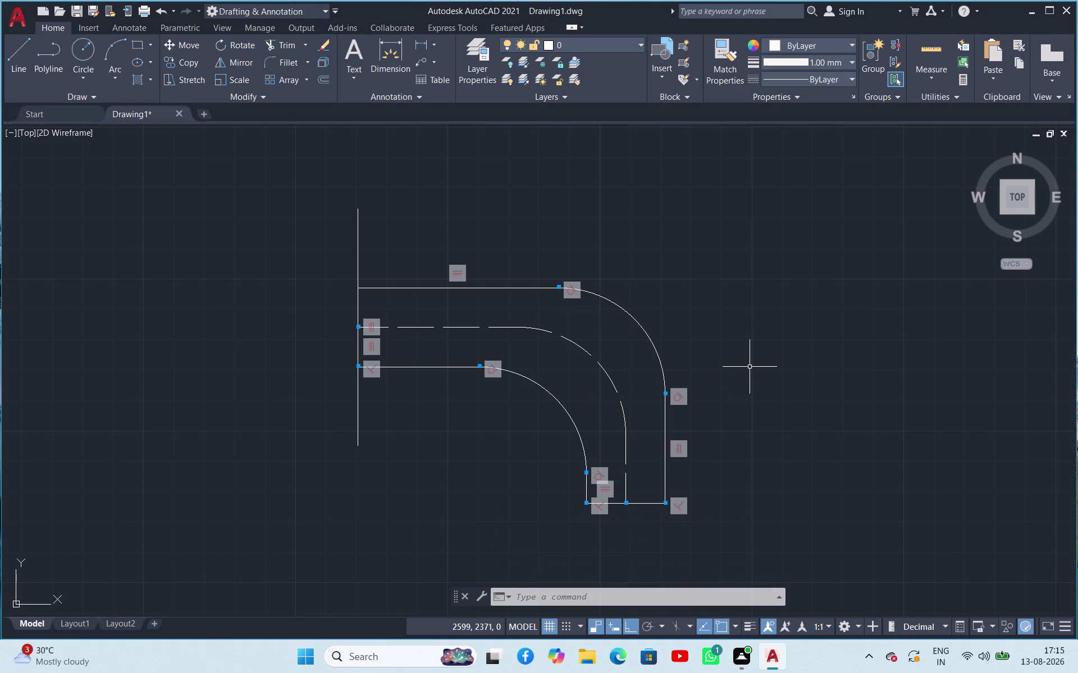
key(Escape)
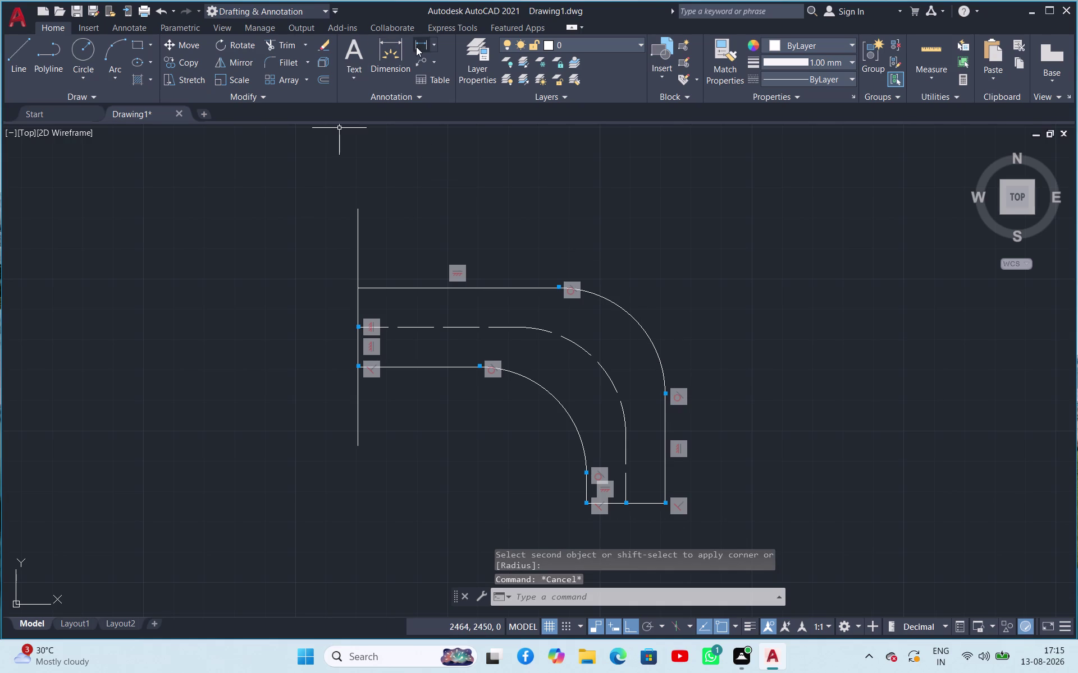
click(431, 48)
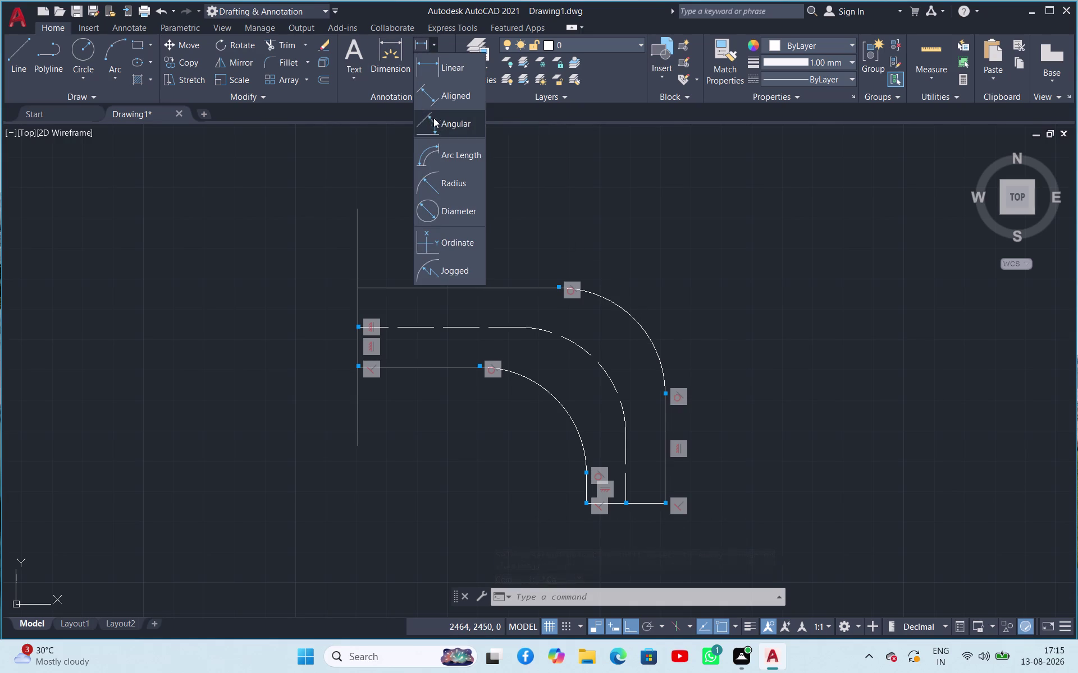
click(446, 172)
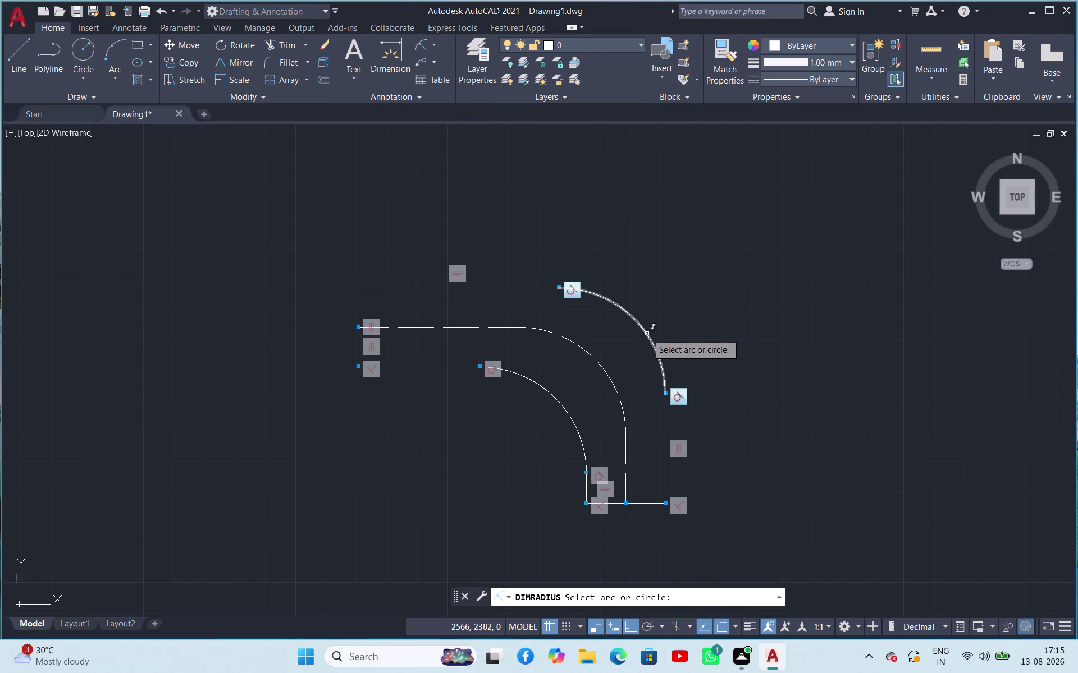
click(646, 334)
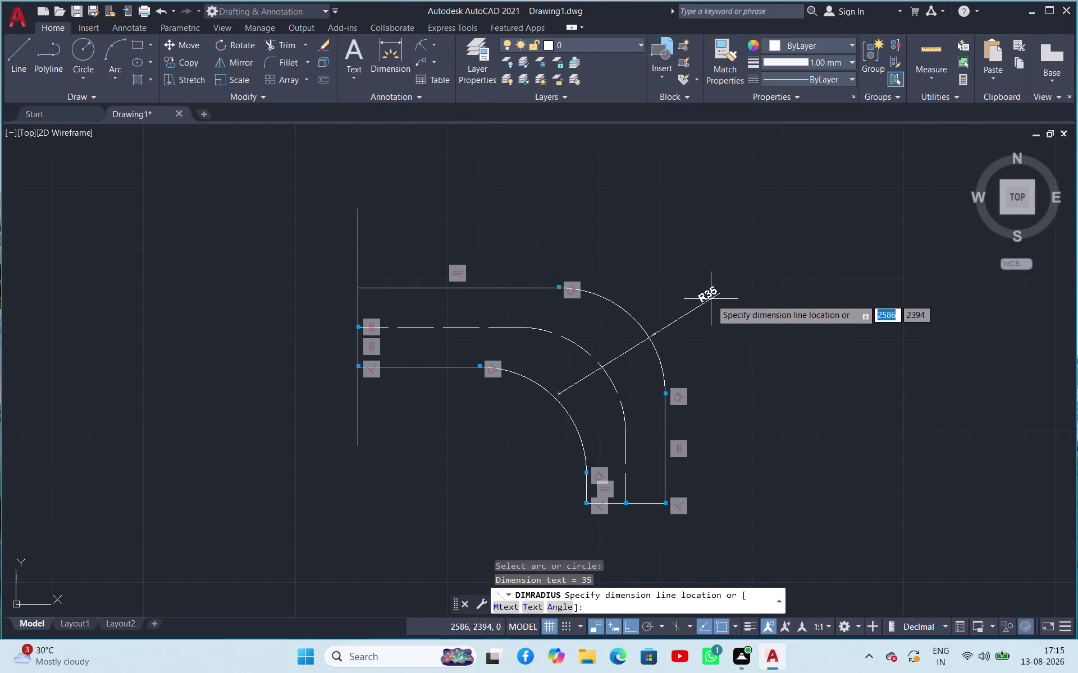
key(Escape)
click(645, 333)
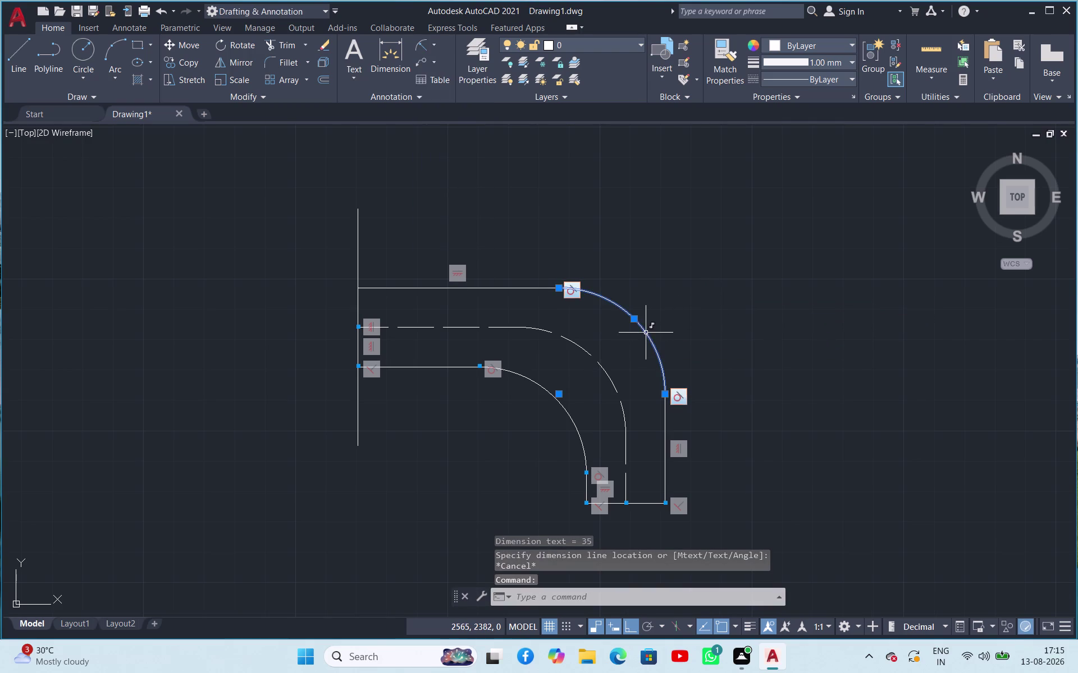
drag(561, 393, 549, 397)
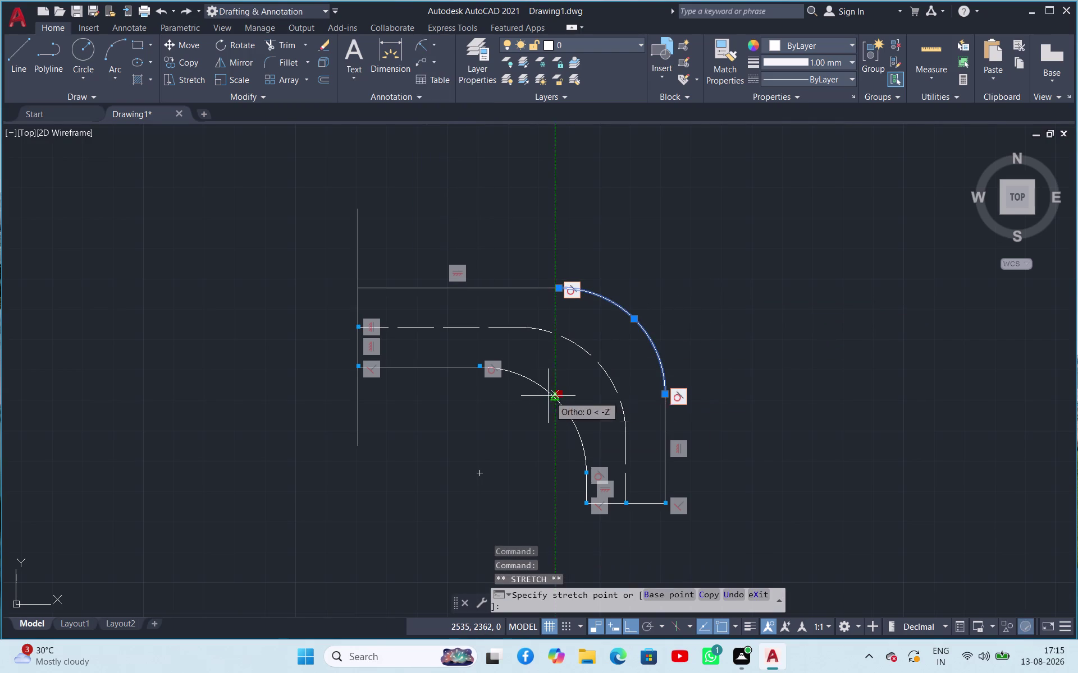
drag(549, 396, 523, 428)
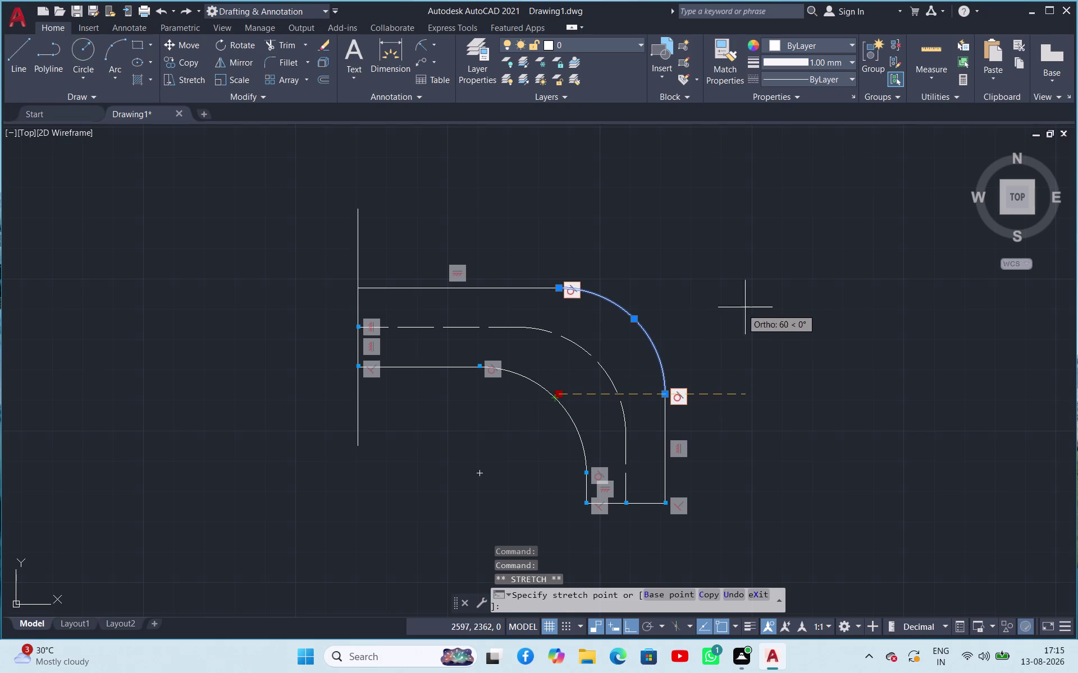
key(Escape)
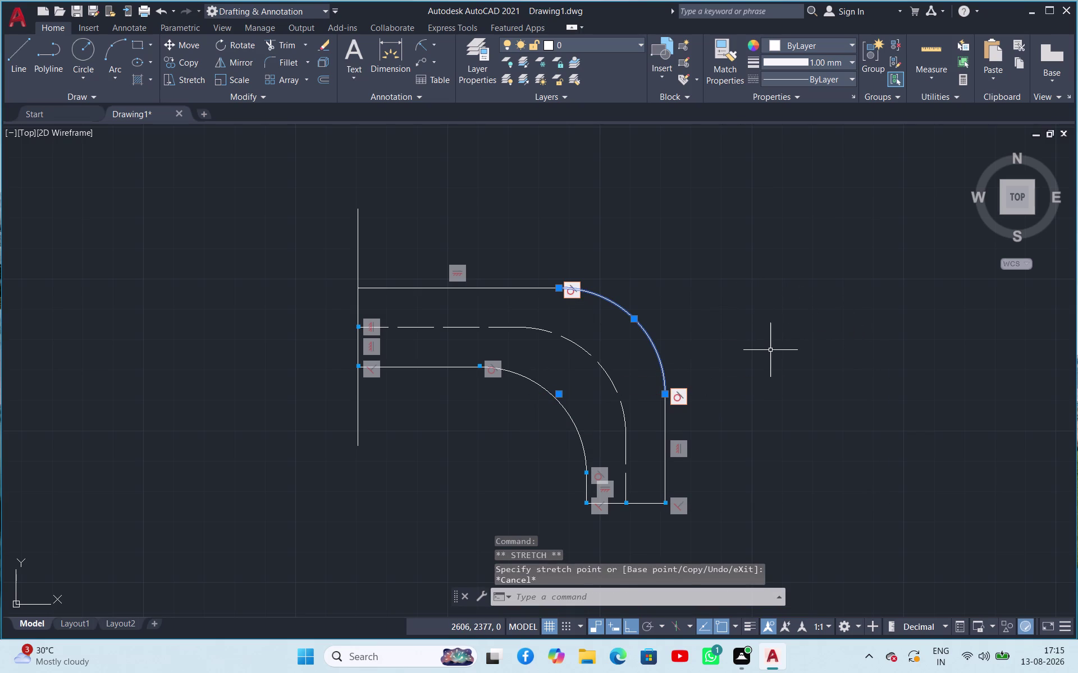
key(Escape)
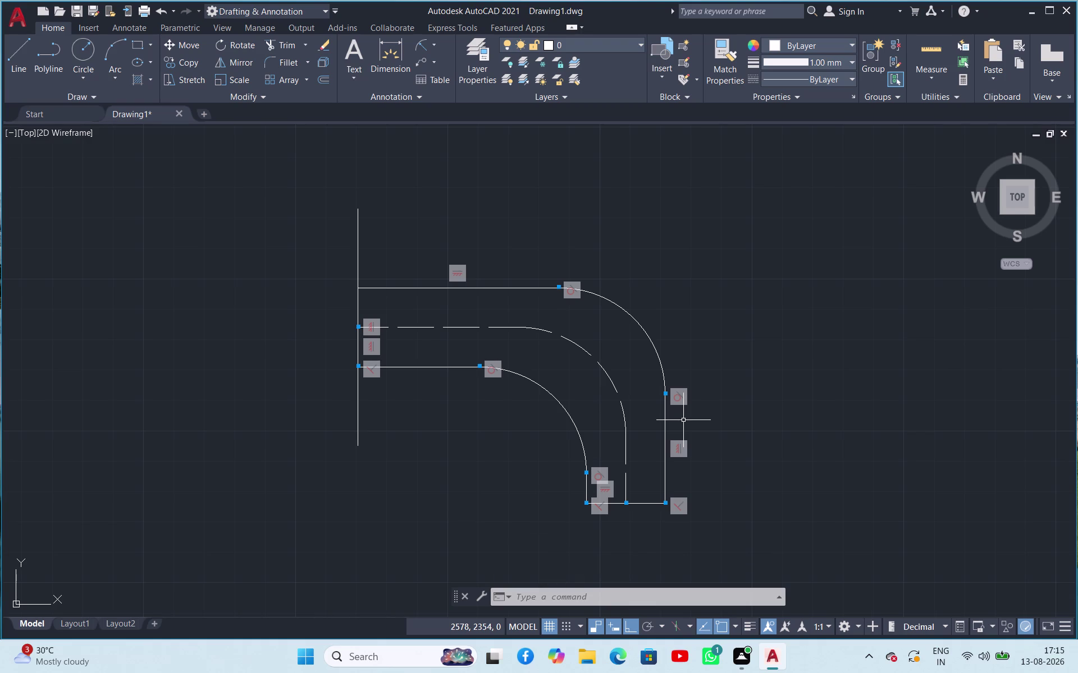
key(Escape)
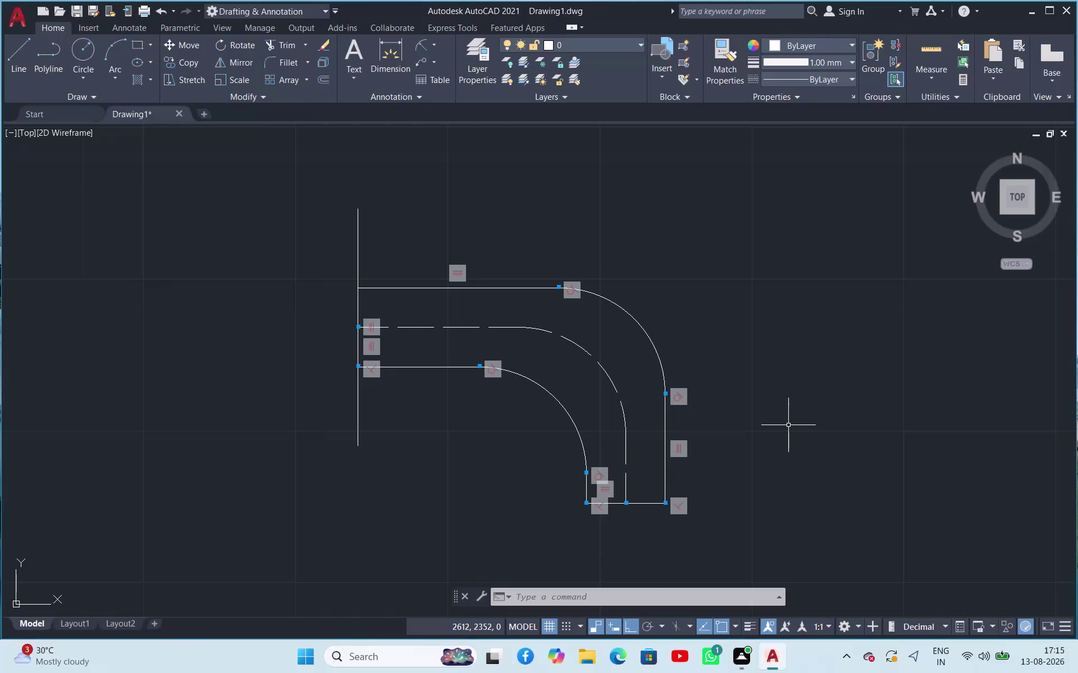
click(658, 358)
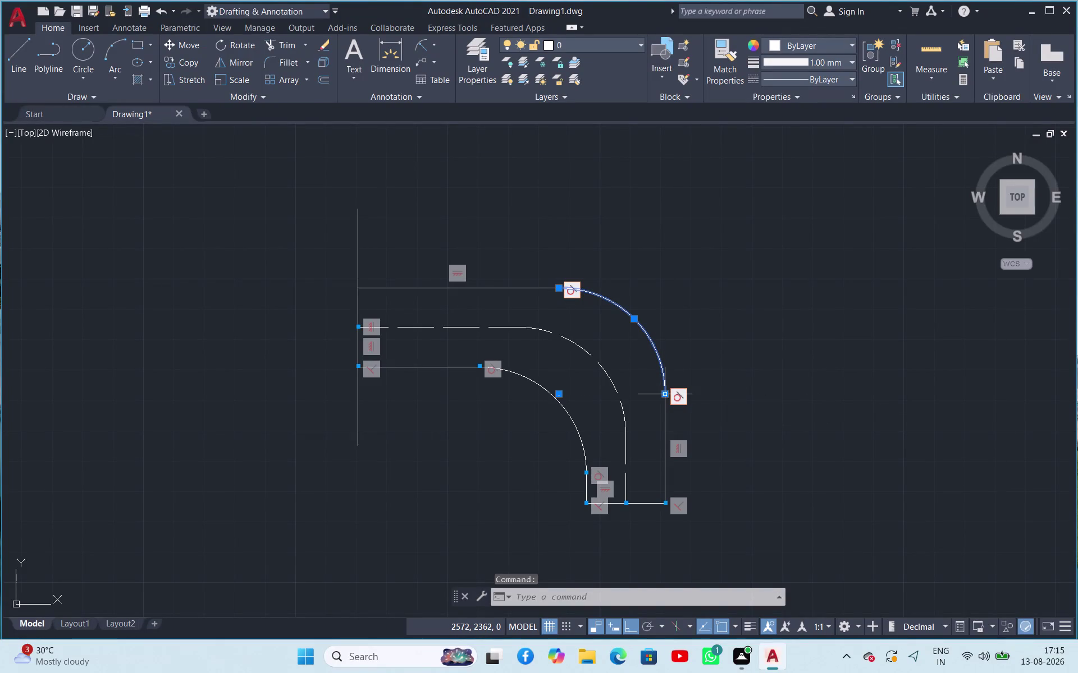
click(668, 396)
click(662, 427)
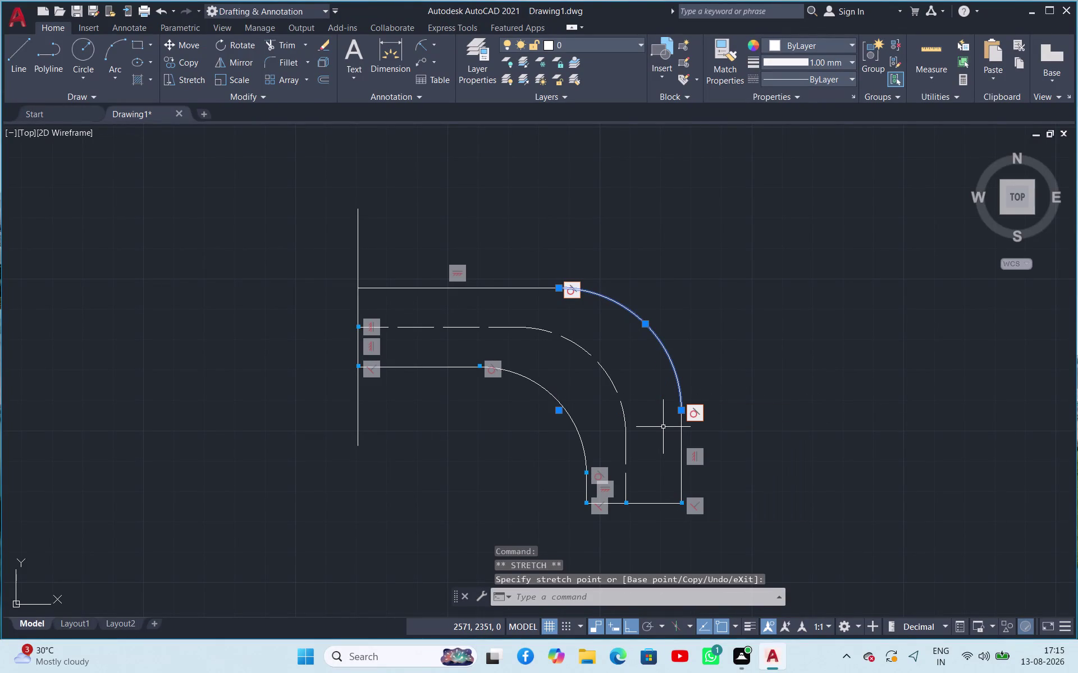
key(ctrl+z)
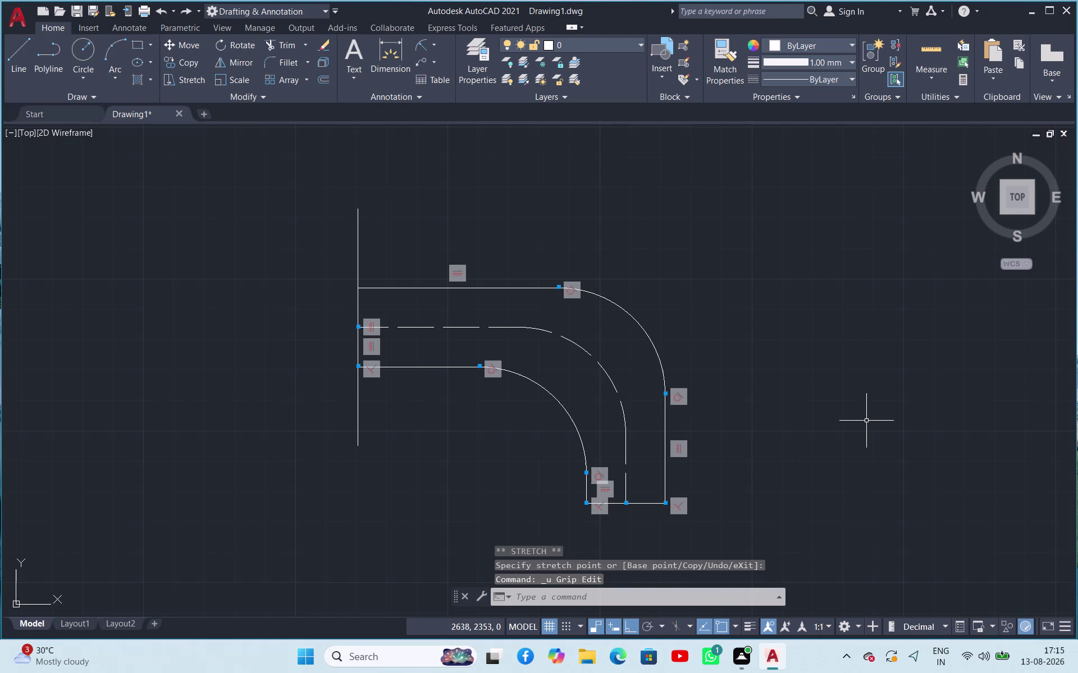
key(Escape)
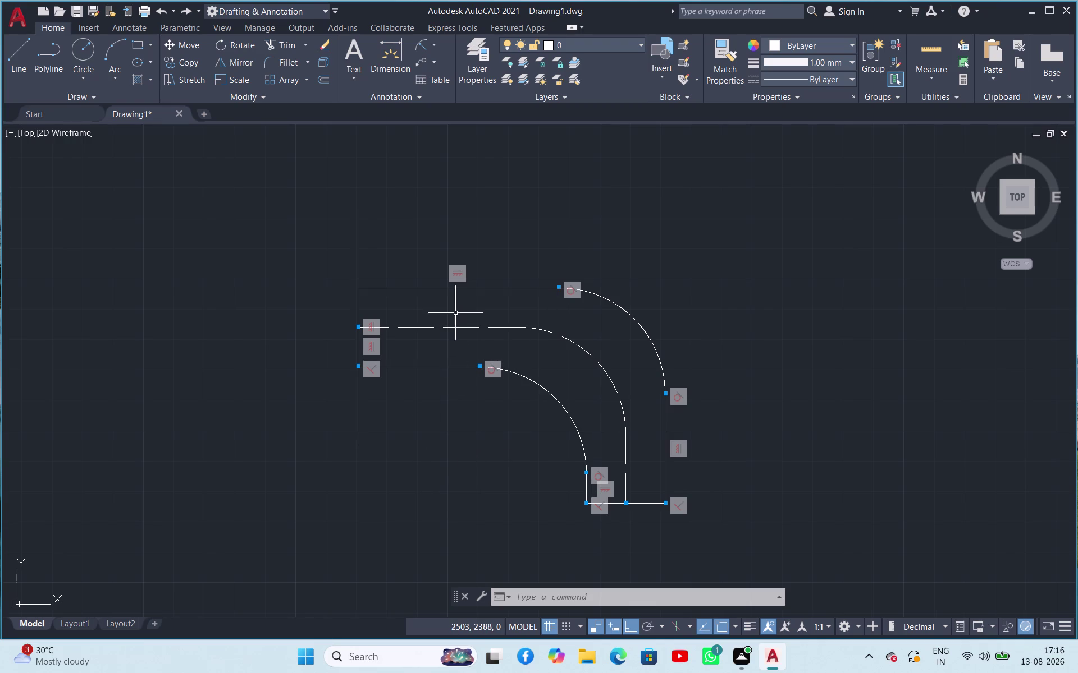
click(538, 422)
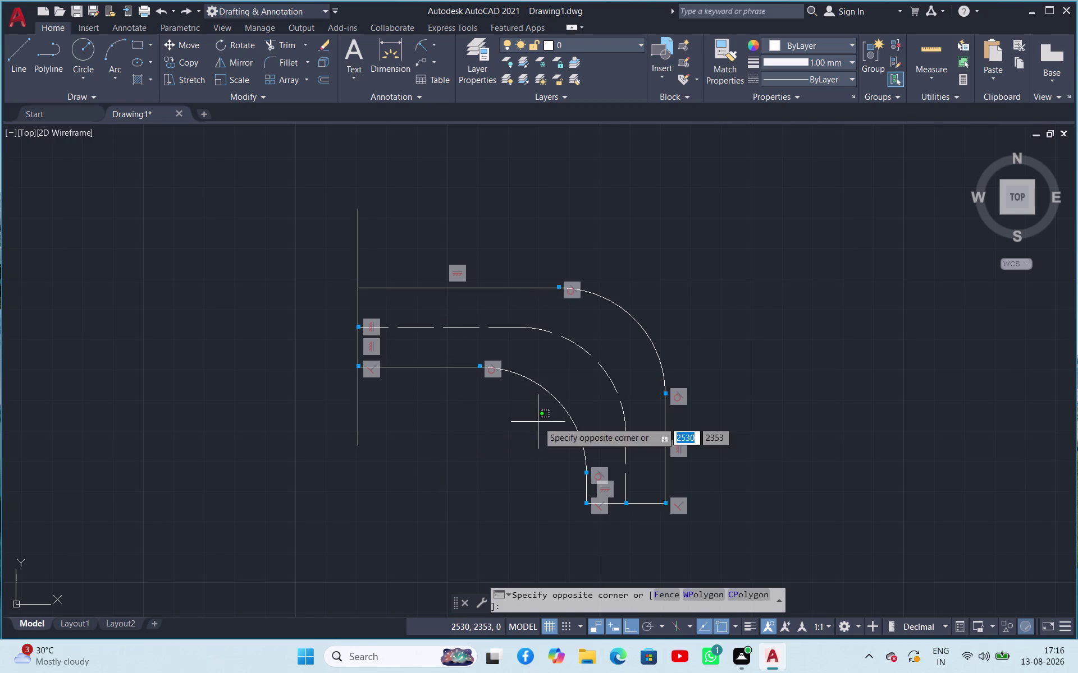
click(708, 430)
click(708, 480)
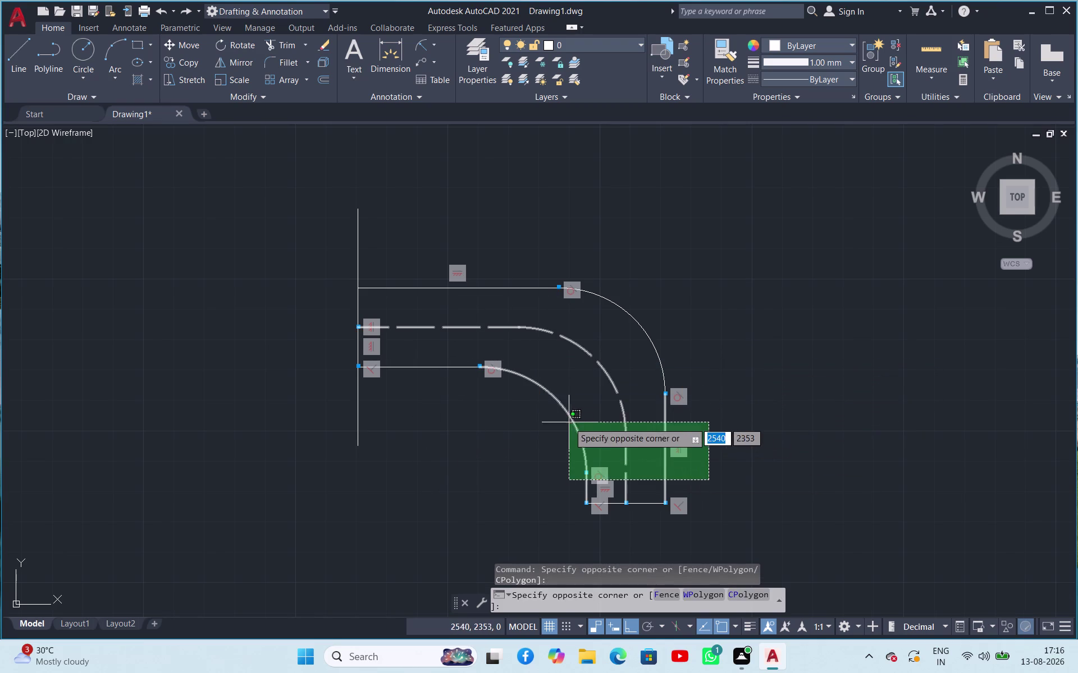
click(544, 409)
drag(839, 445, 819, 441)
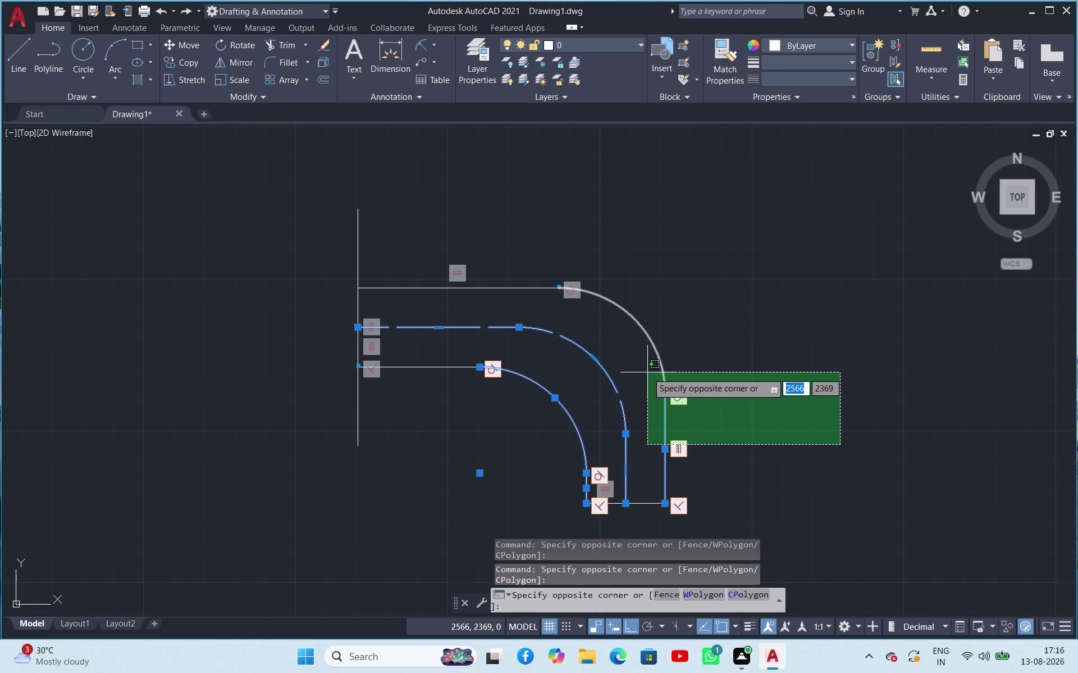
click(648, 371)
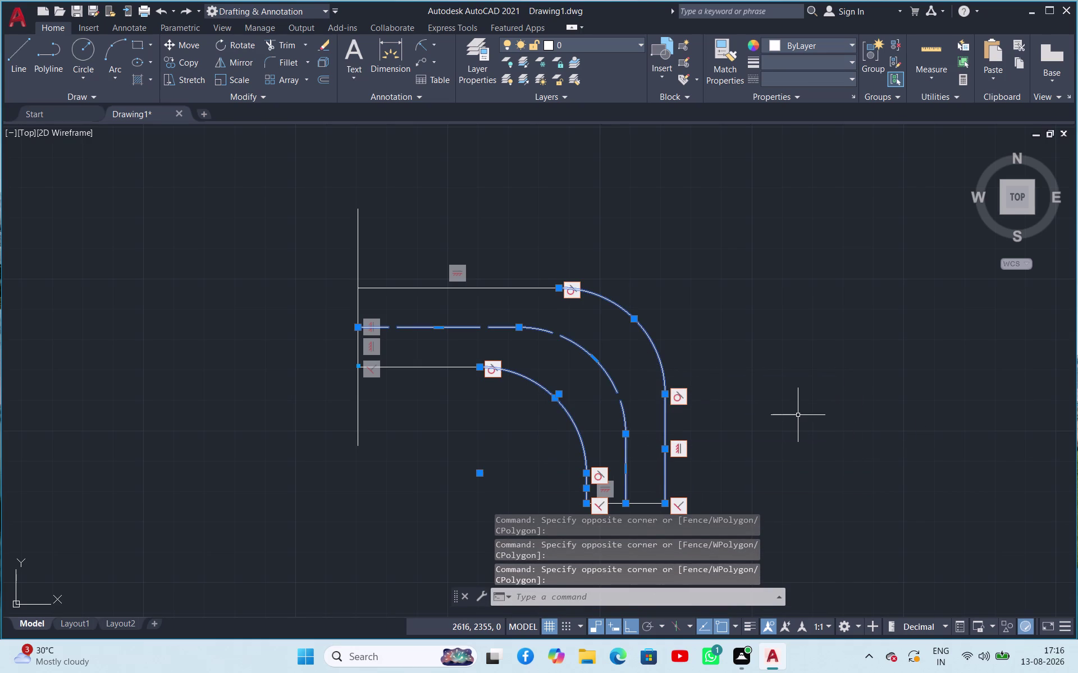
click(617, 398)
click(617, 398)
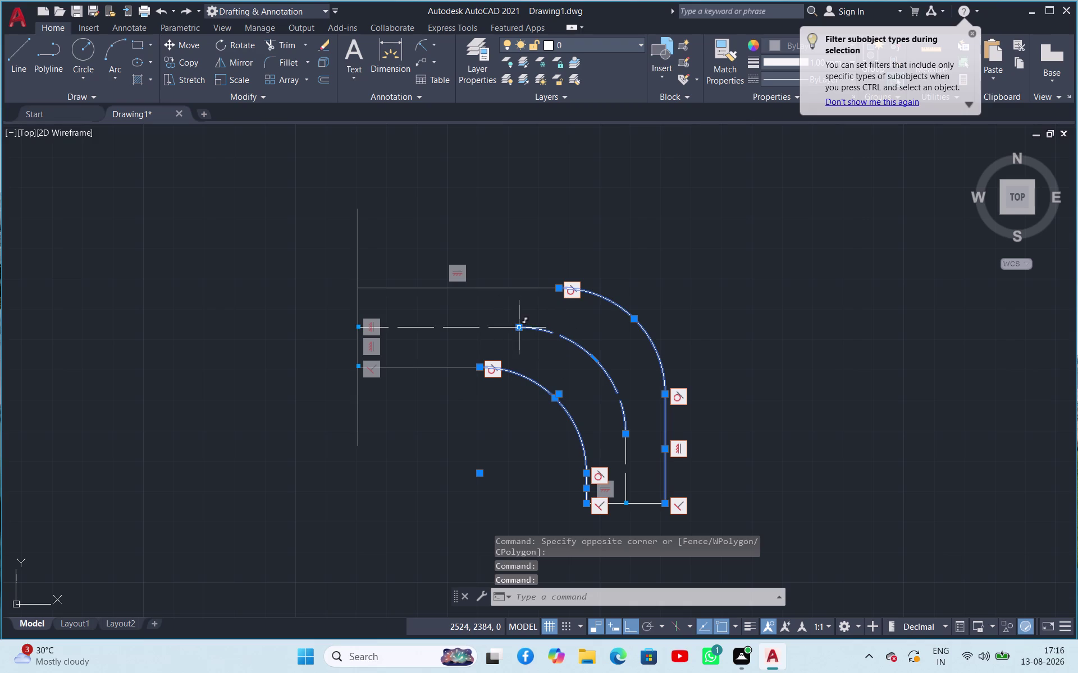
click(624, 418)
key(Escape)
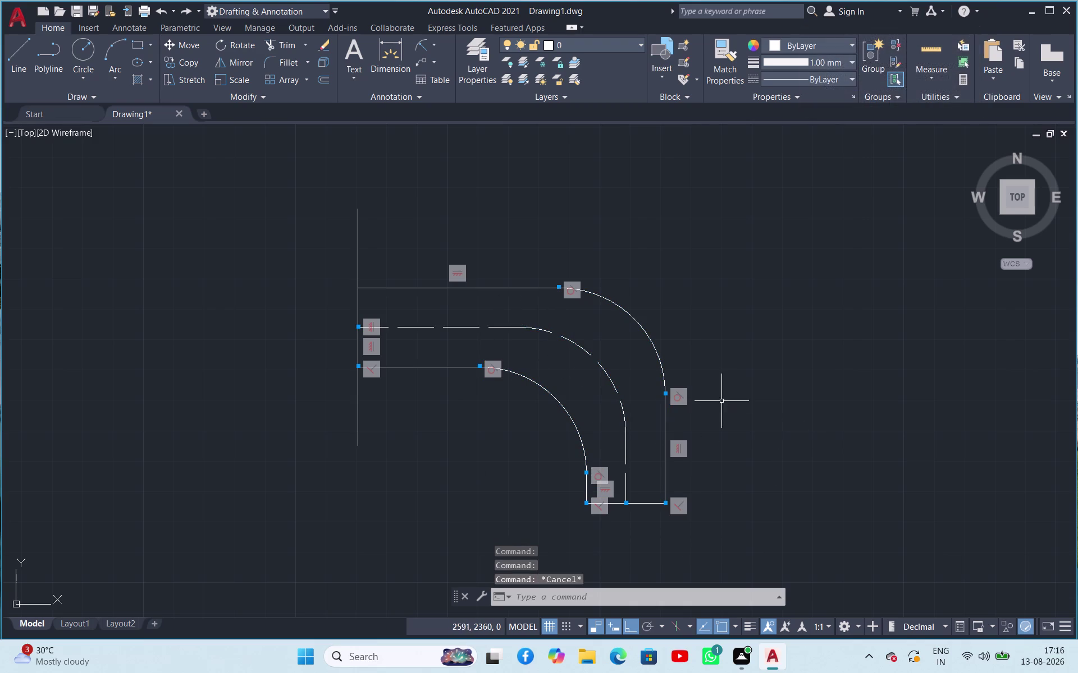
click(601, 364)
key(Escape)
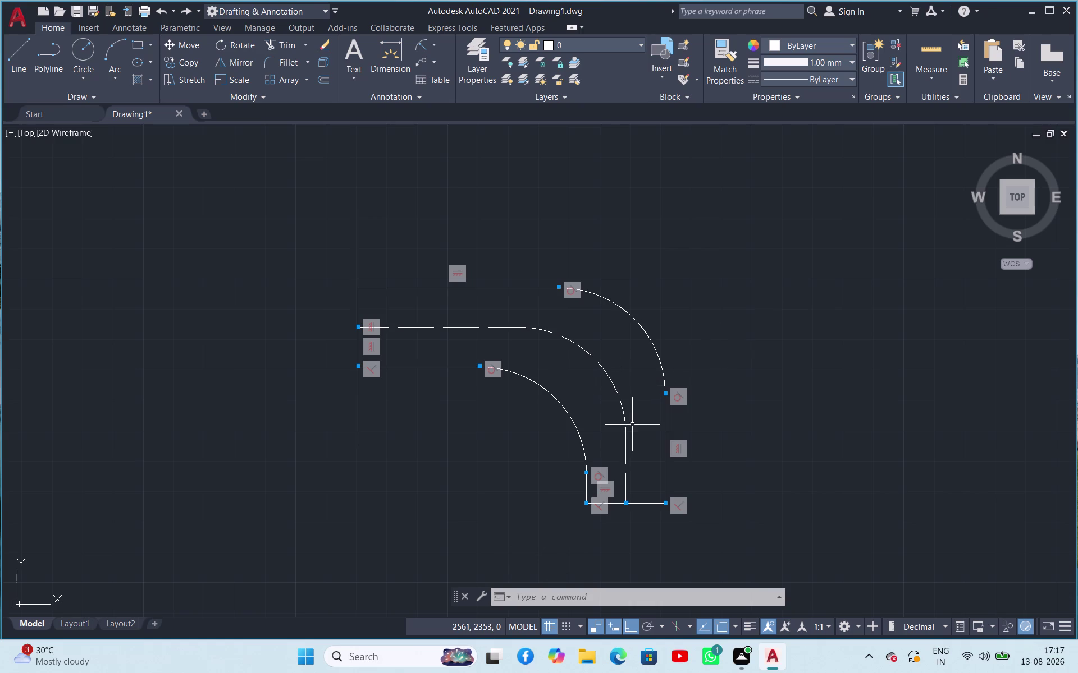
click(625, 442)
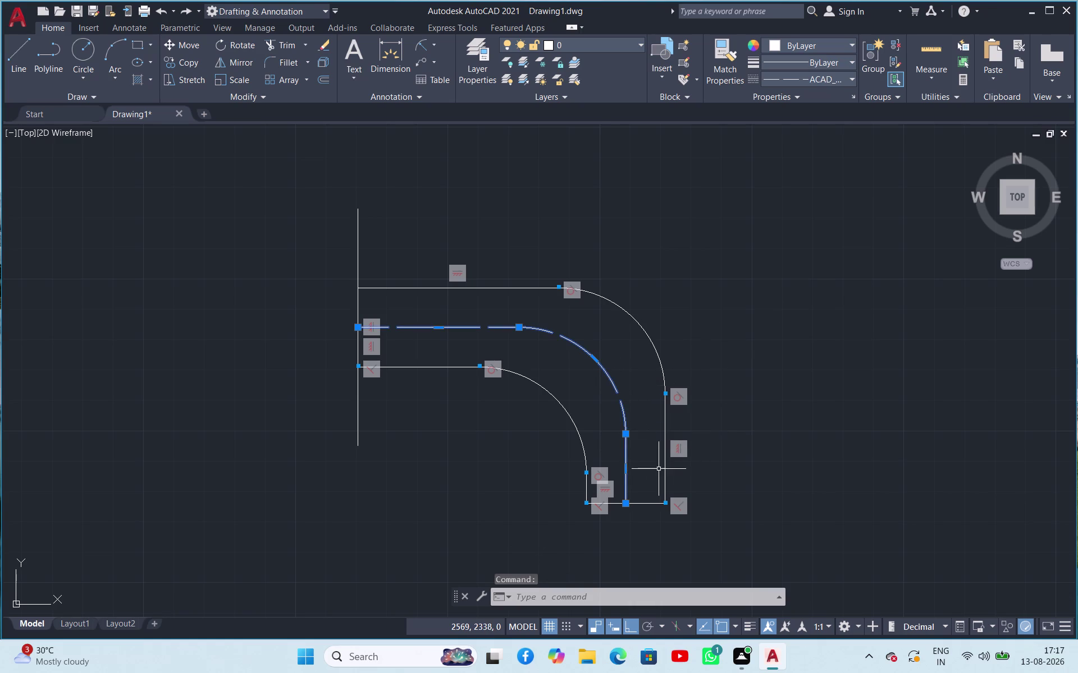
Undo a trial stretch of the centreline end, then erase the outer bend arc.
click(627, 434)
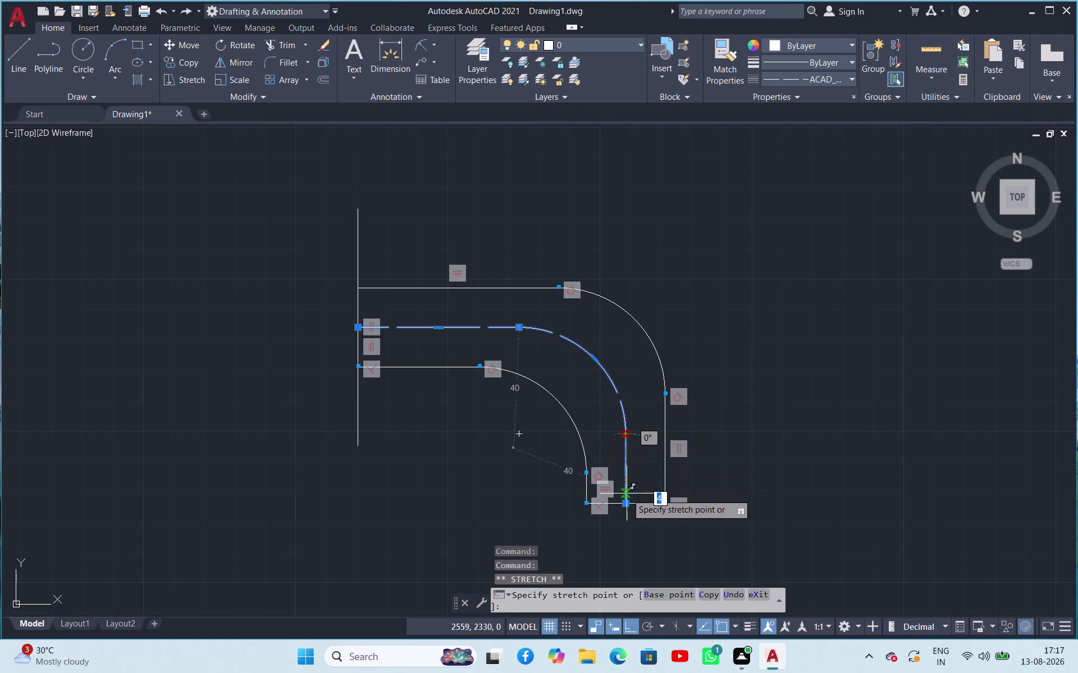
click(624, 501)
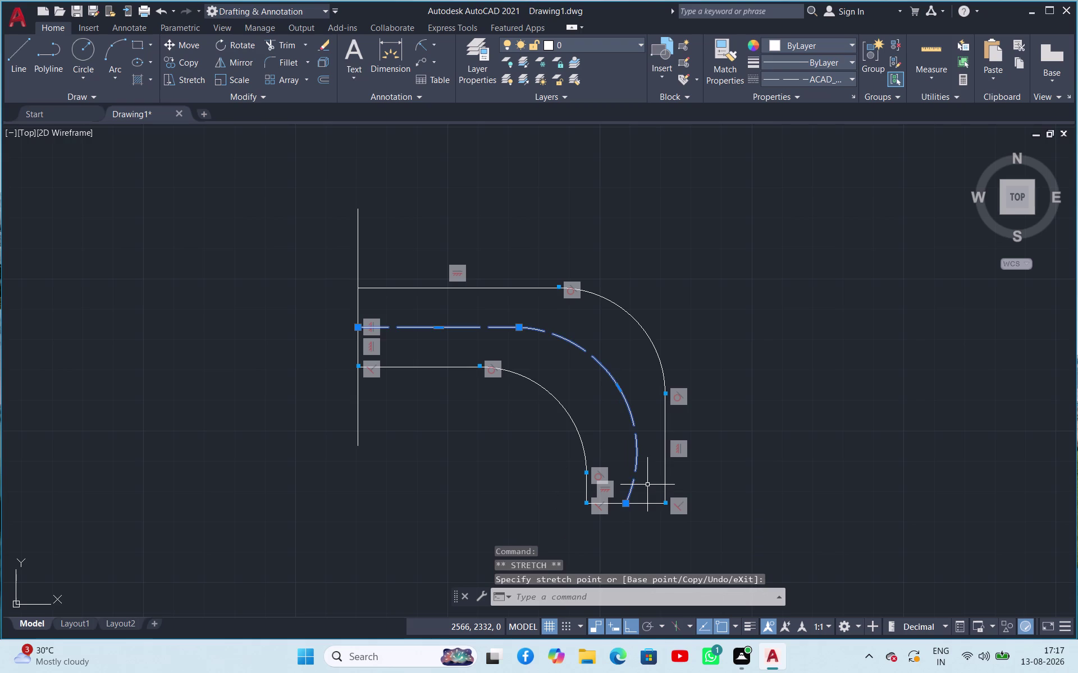
key(Escape)
key(ctrl+z)
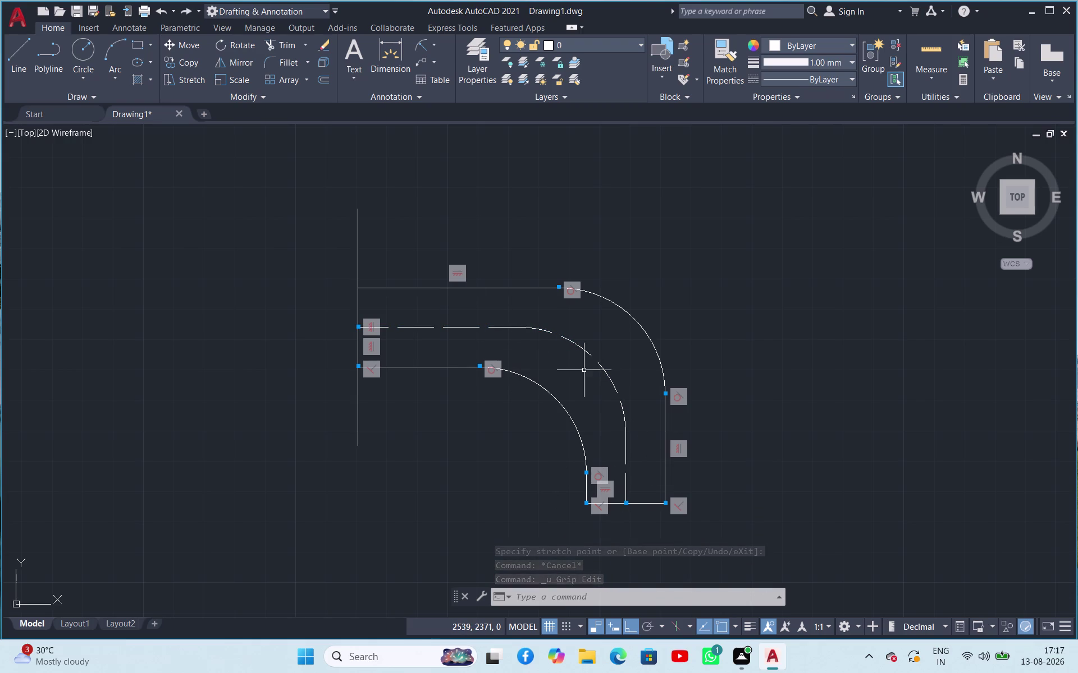
click(644, 332)
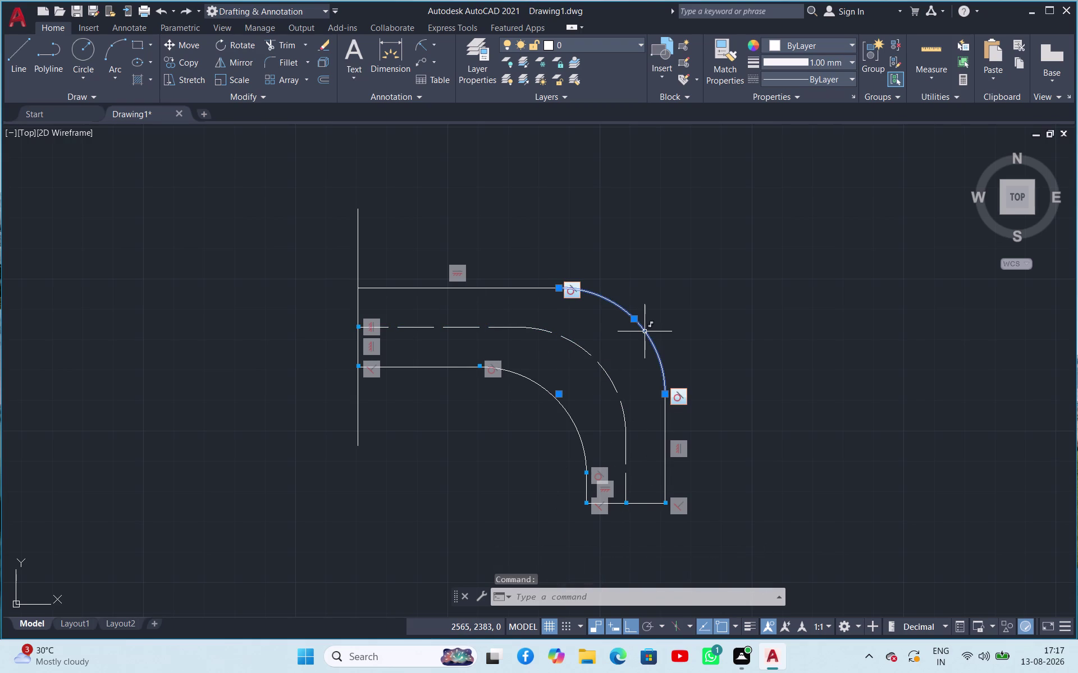
key(Delete)
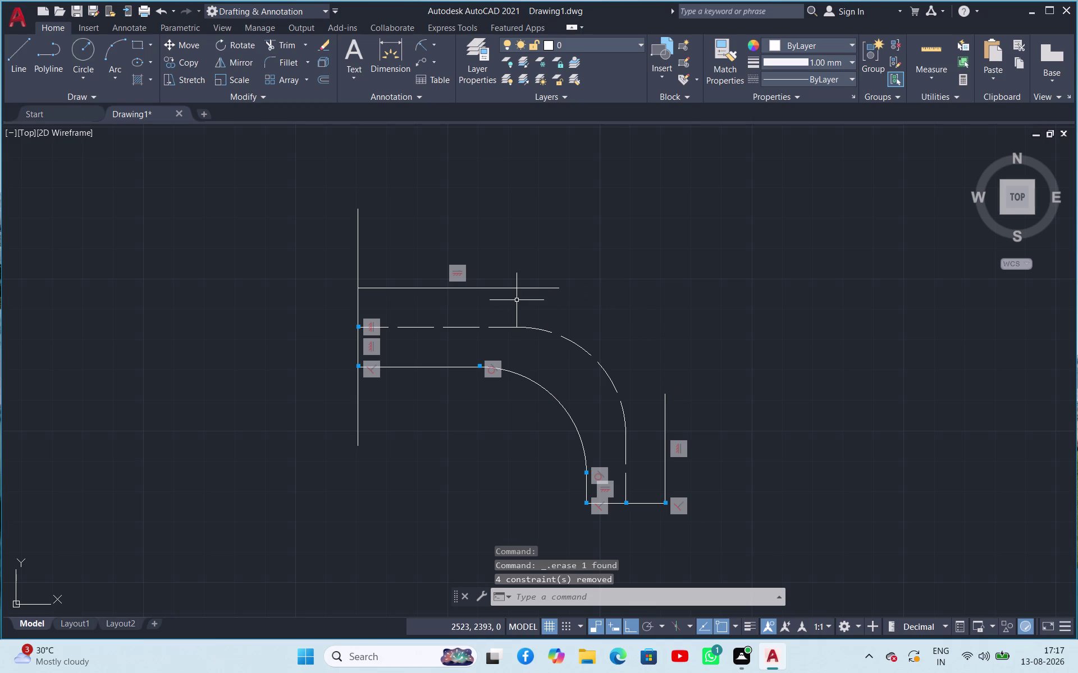
Undo sixteen drawing steps to strip both pipe walls, keeping the centreline and end line.
key(ctrl+z)
key(ctrl+z)
key(ctrl+z)
key(ctrl+z)
key(ctrl+z)
key(ctrl+z)
key(ctrl+z)
key(ctrl+z)
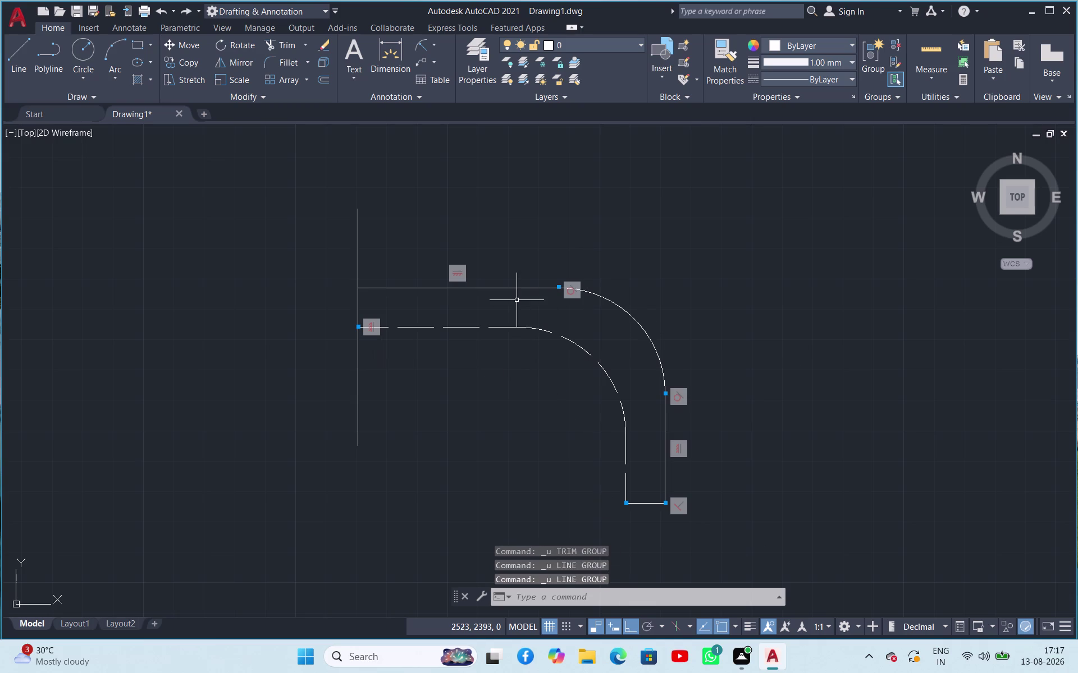
key(ctrl+z)
key(ctrl+z)
key(ctrl+z)
key(ctrl+z)
key(ctrl+z)
key(ctrl+z)
key(ctrl+z)
key(ctrl+z)
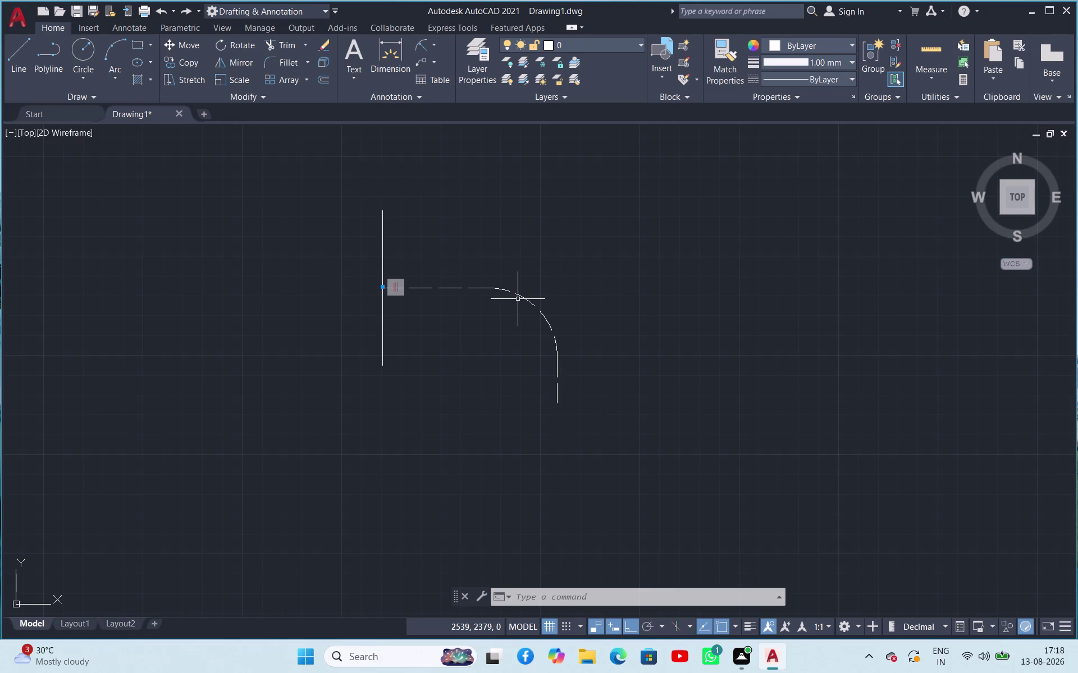
click(15, 64)
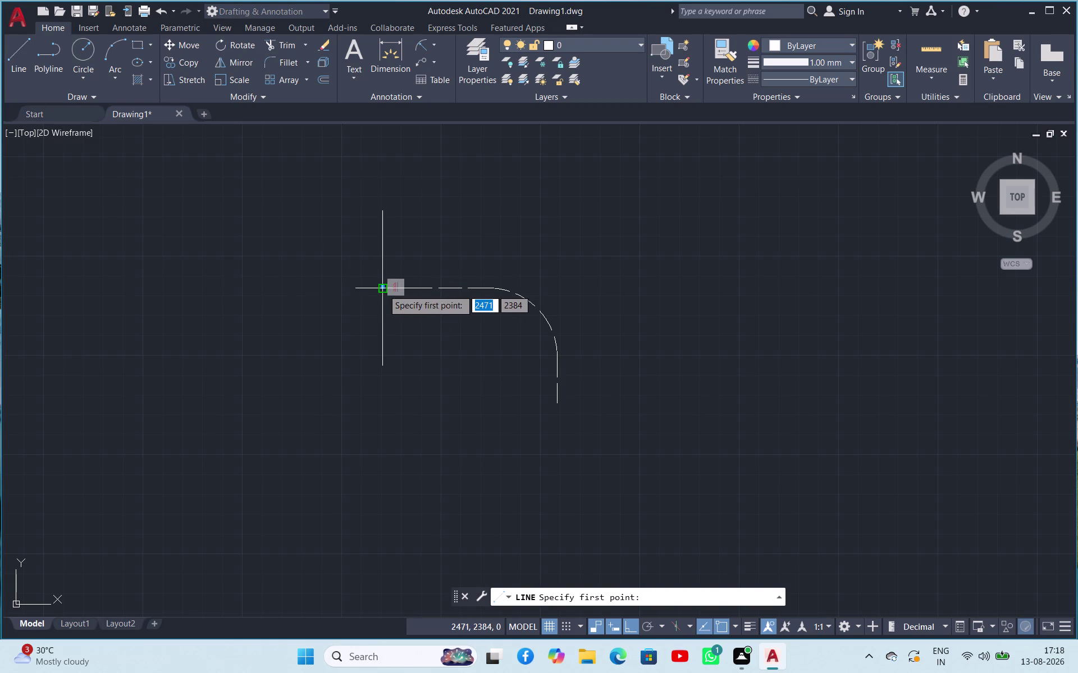
Draw the outer top wall starting 13 units above the centreline on the end line.
click(384, 288)
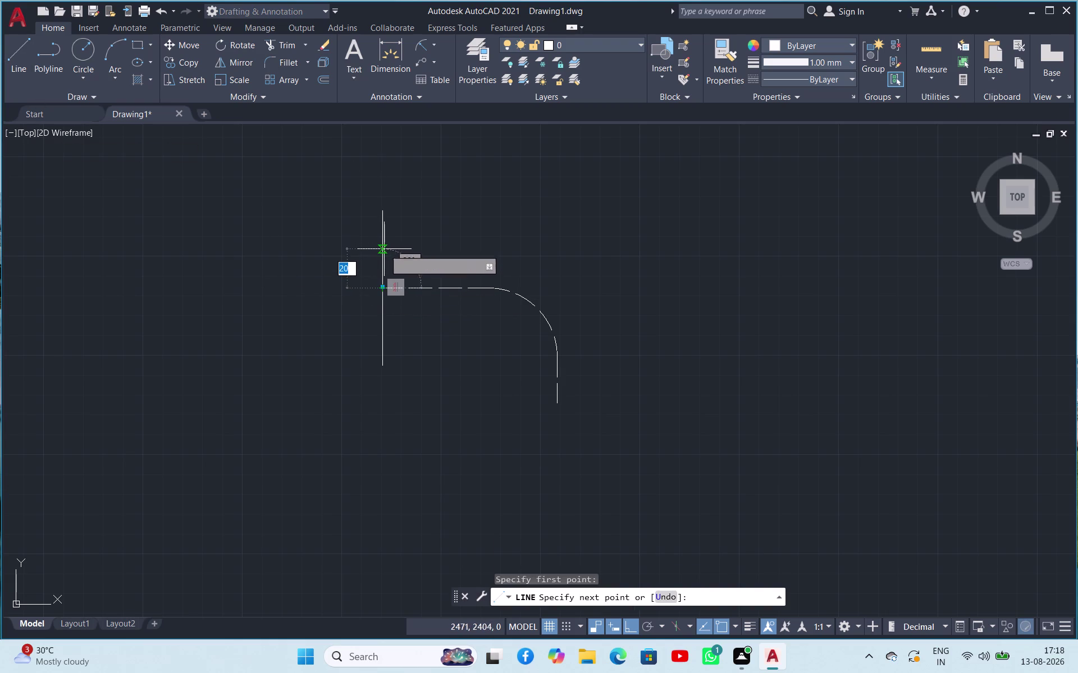
text(13)
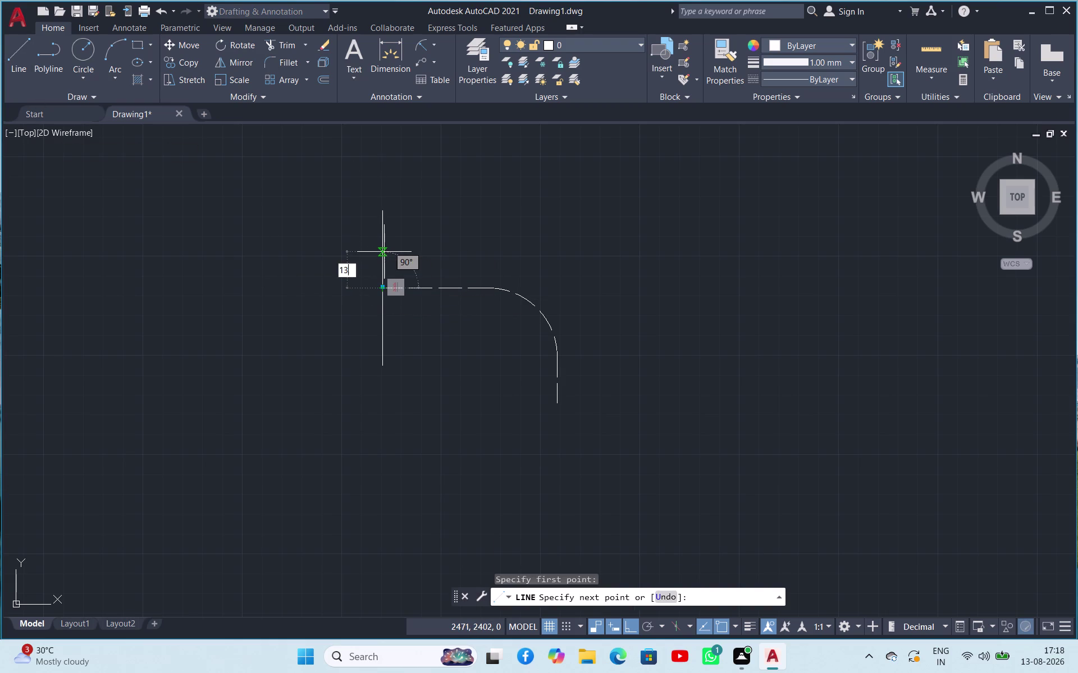
key(Return)
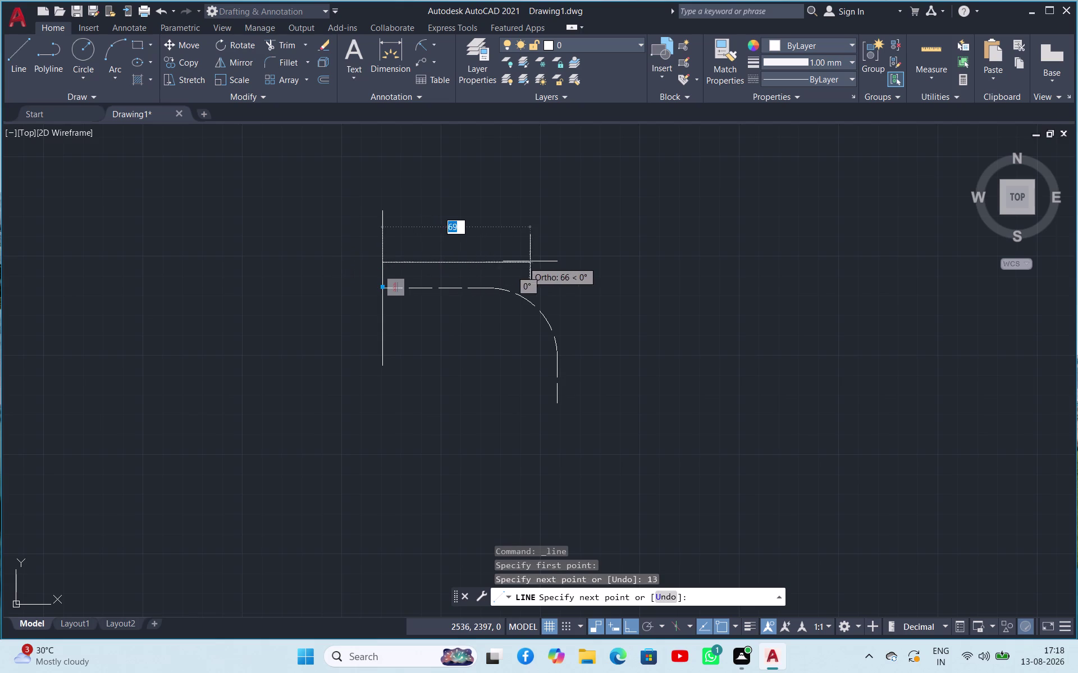
click(655, 264)
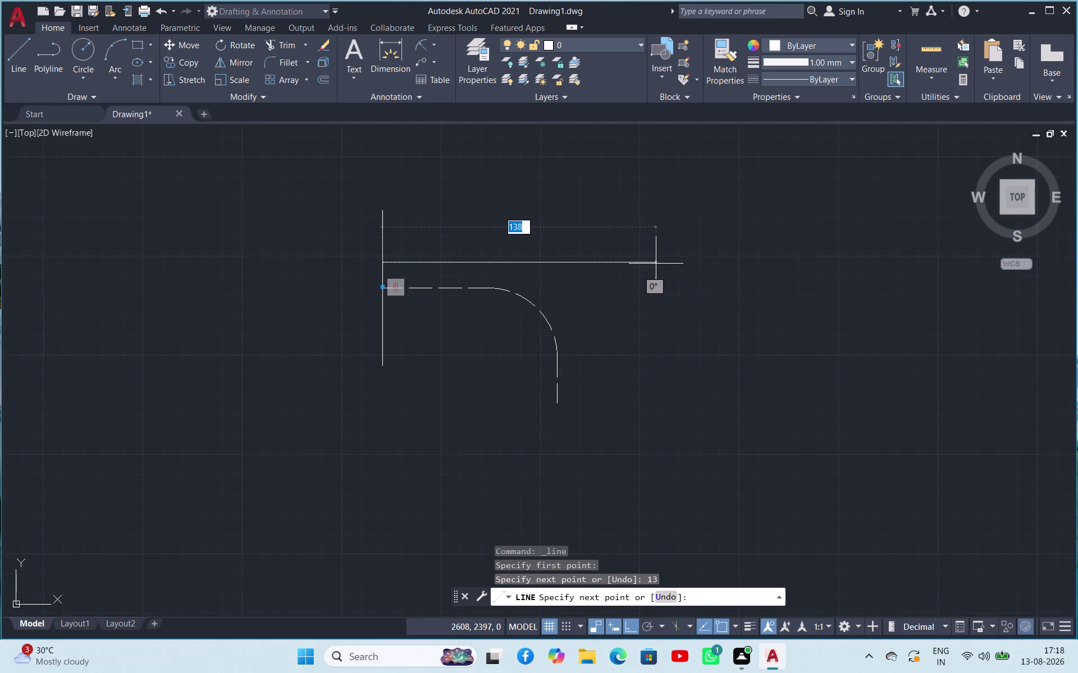
key(Escape)
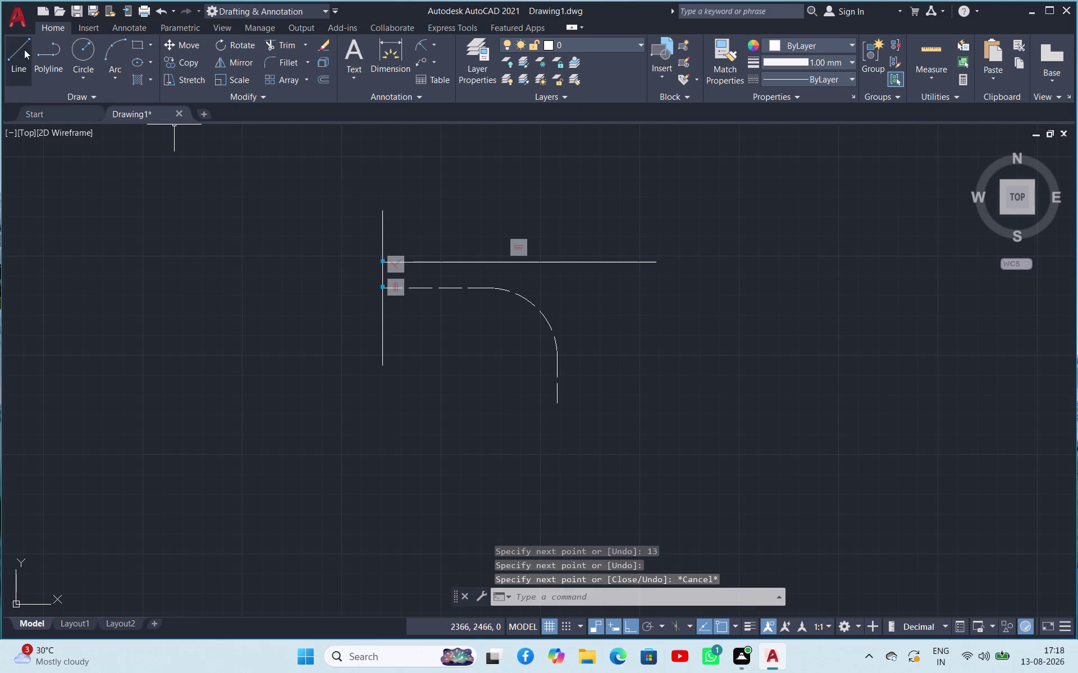
Draw the outer right wall up to the top wall, 13 units beside the centreline's lower end.
click(25, 50)
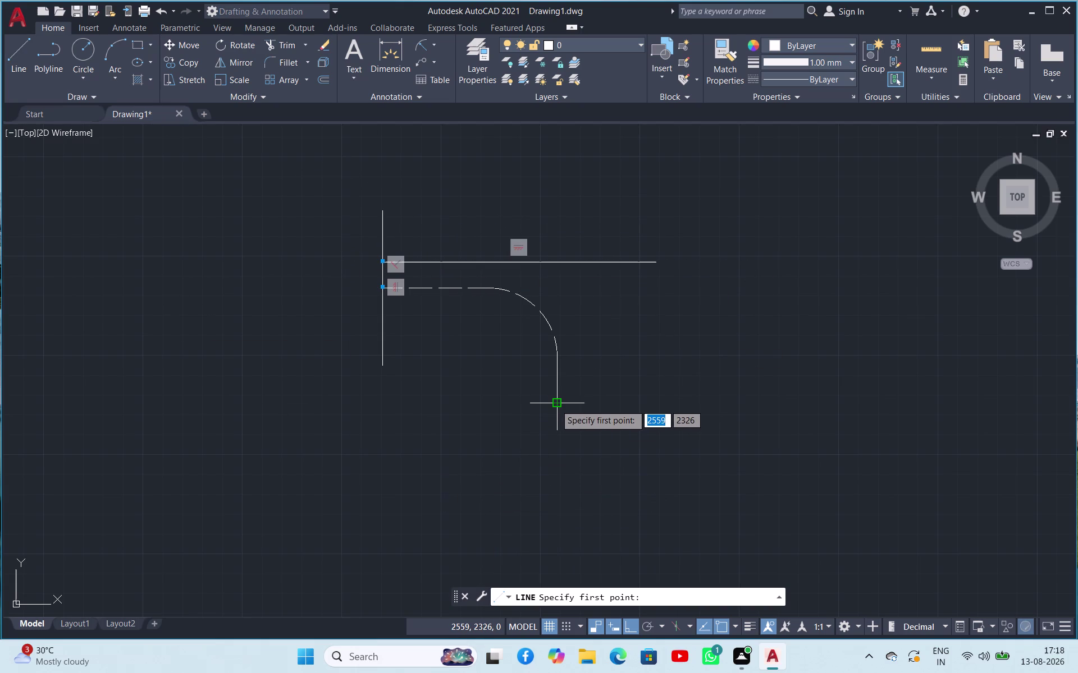
click(555, 405)
text(13)
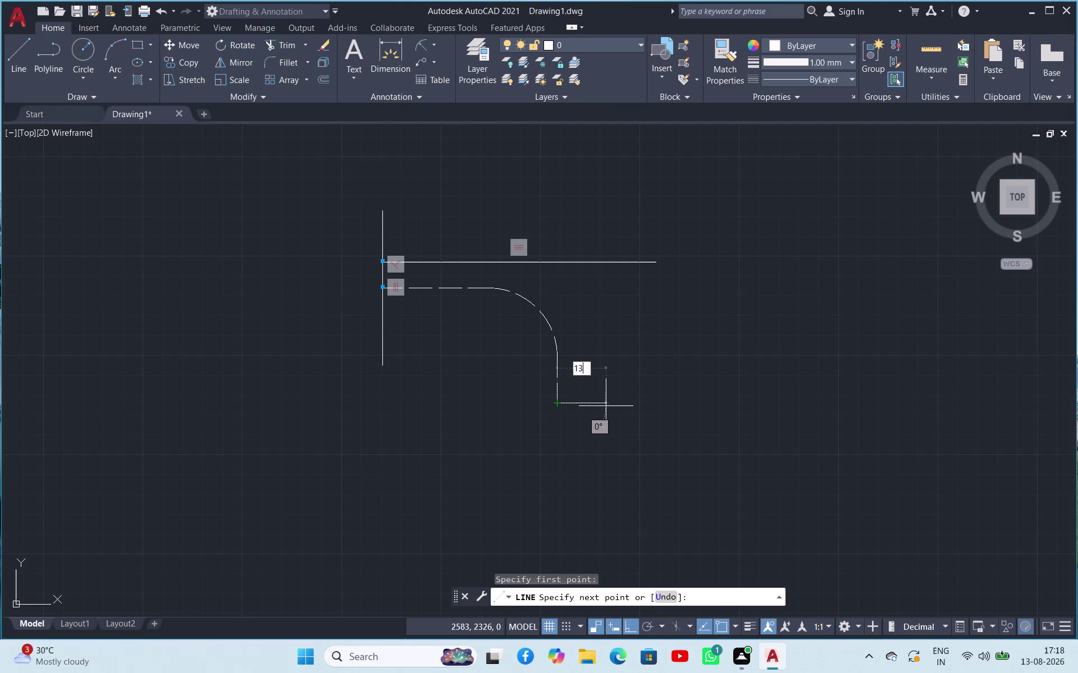
key(Return)
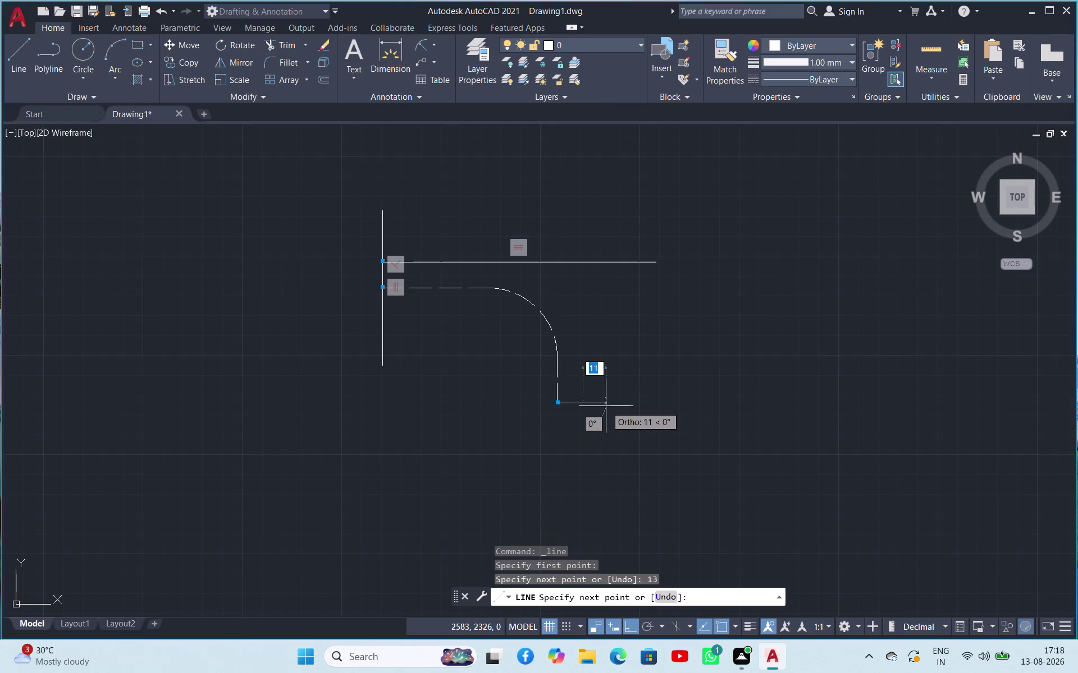
click(576, 229)
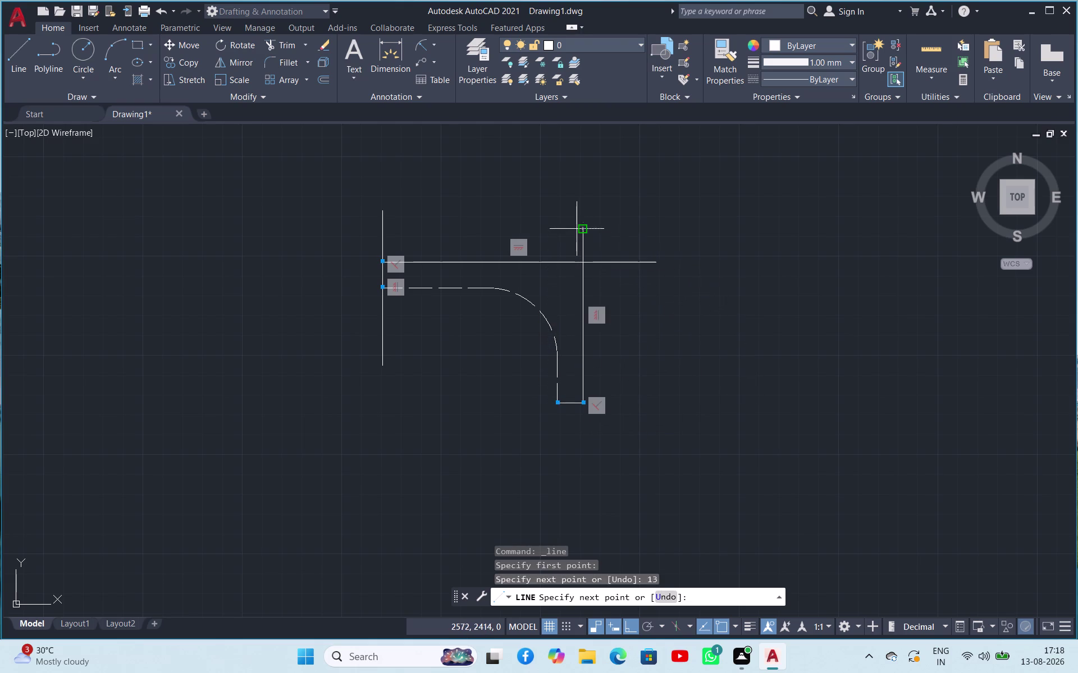
key(Escape)
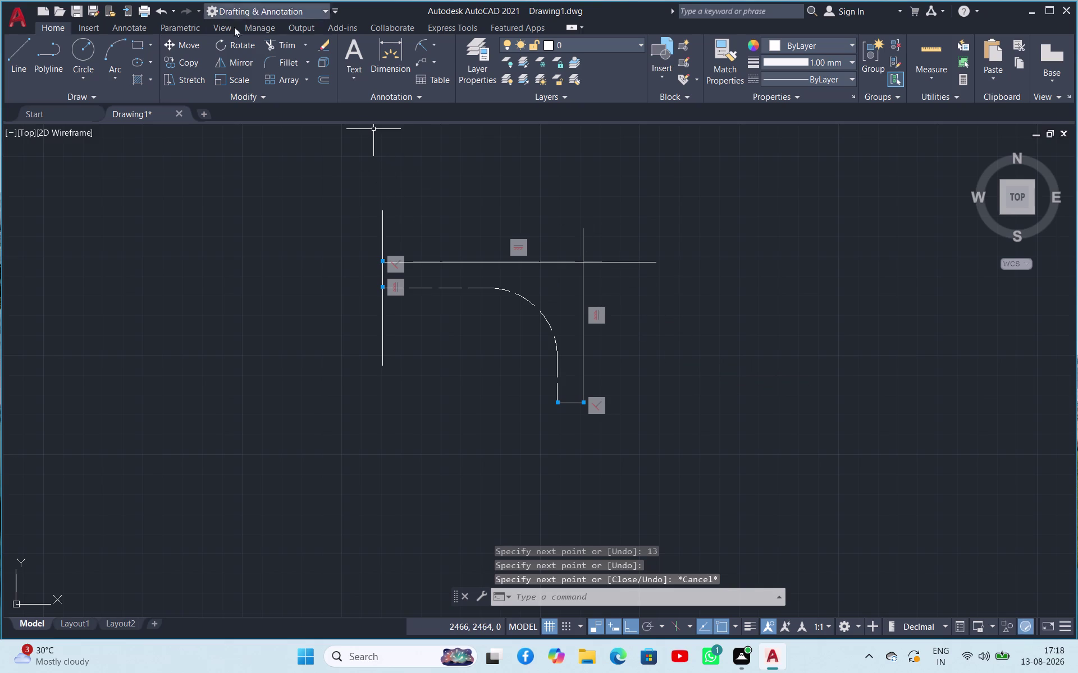
click(275, 61)
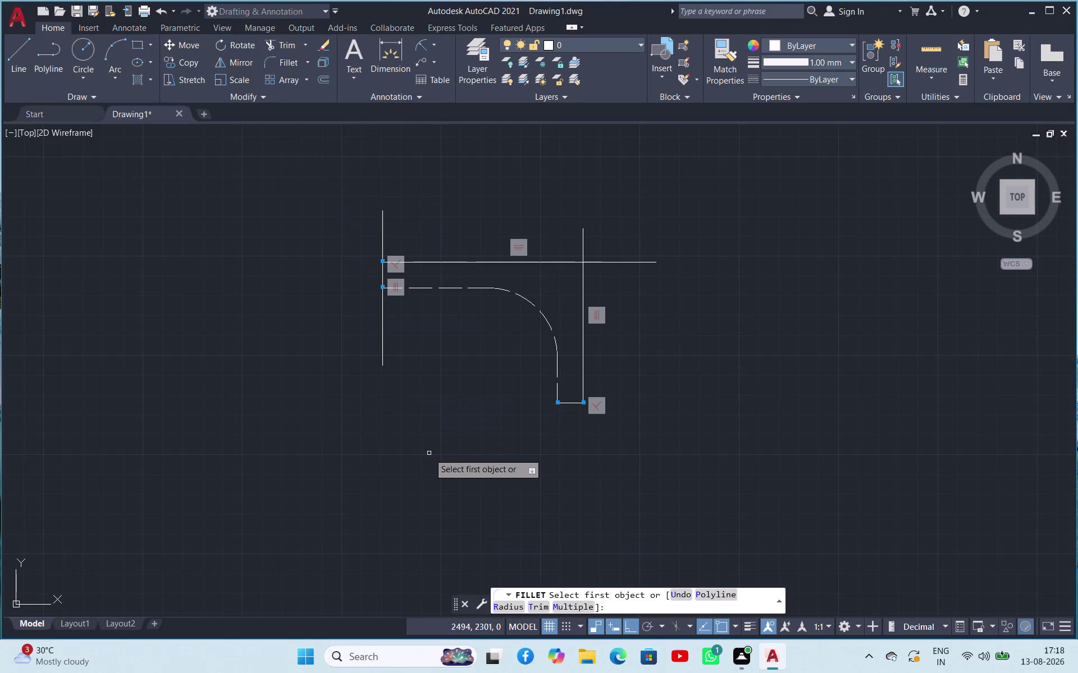
Fillet the right vertical and top horizontal outer walls with radius 48.
key(r)
key(space)
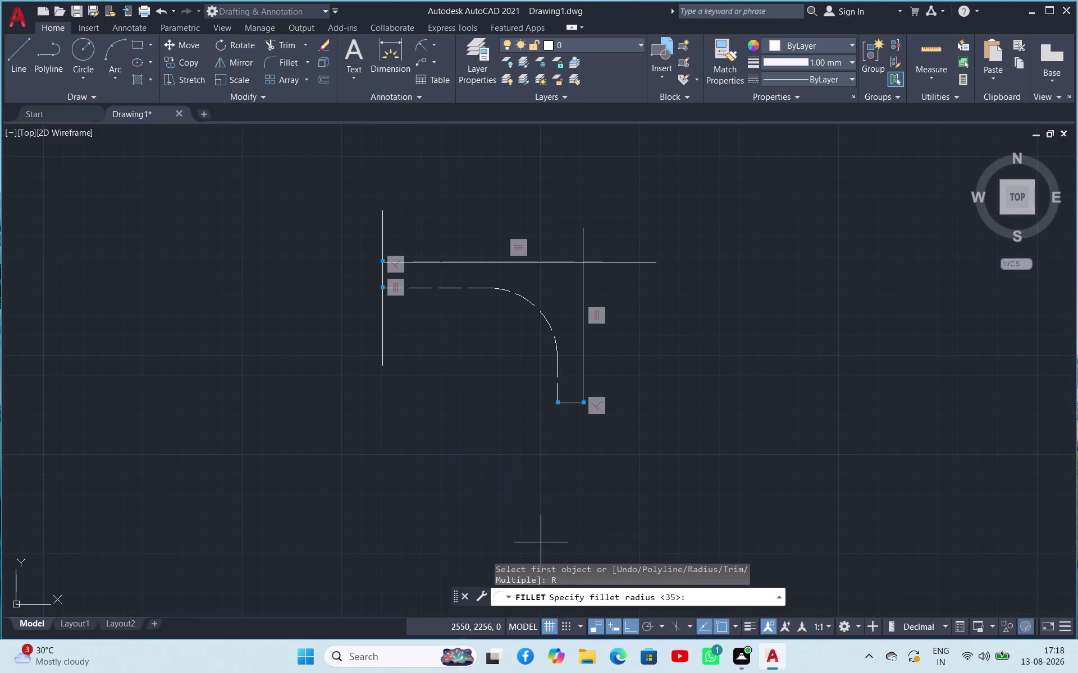
click(689, 594)
text(48)
key(Return)
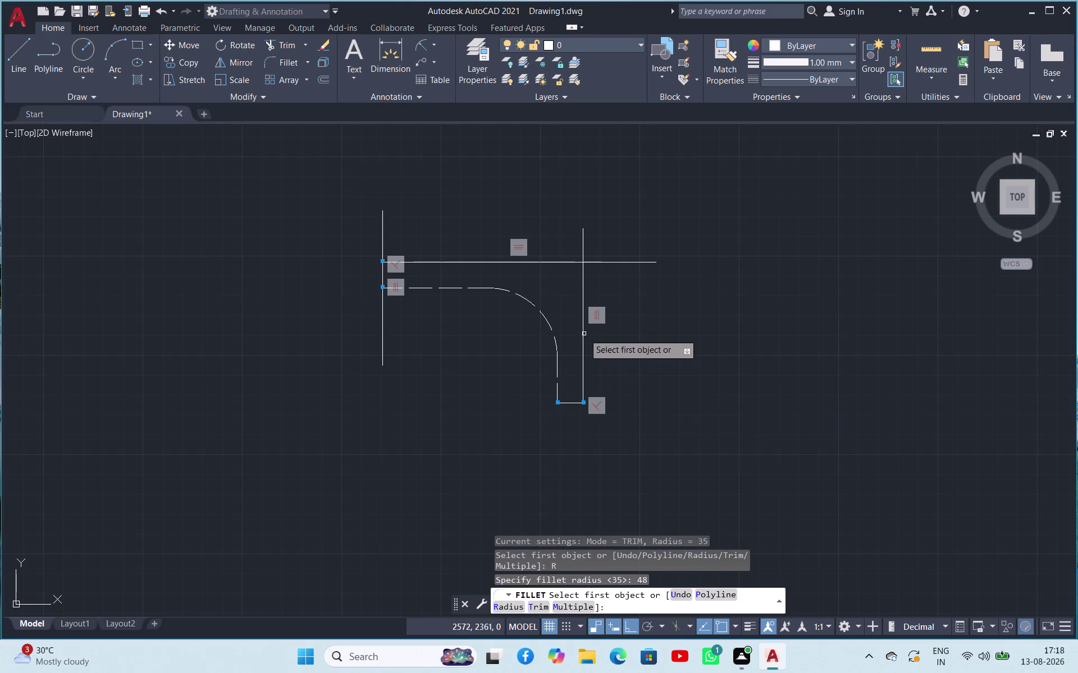
click(585, 295)
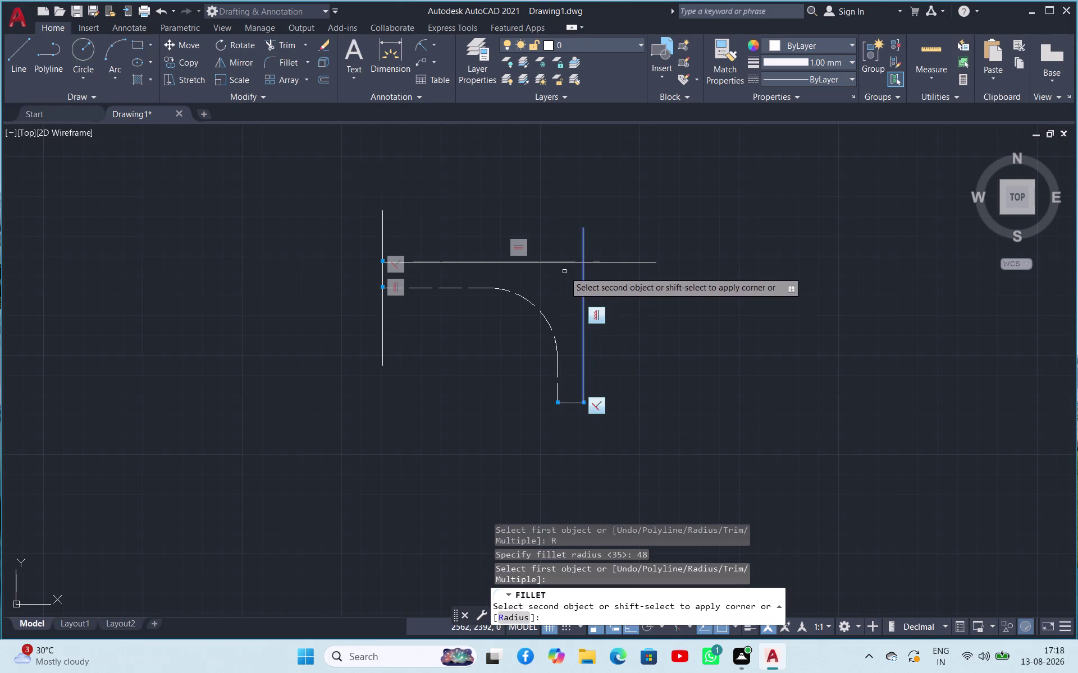
click(555, 262)
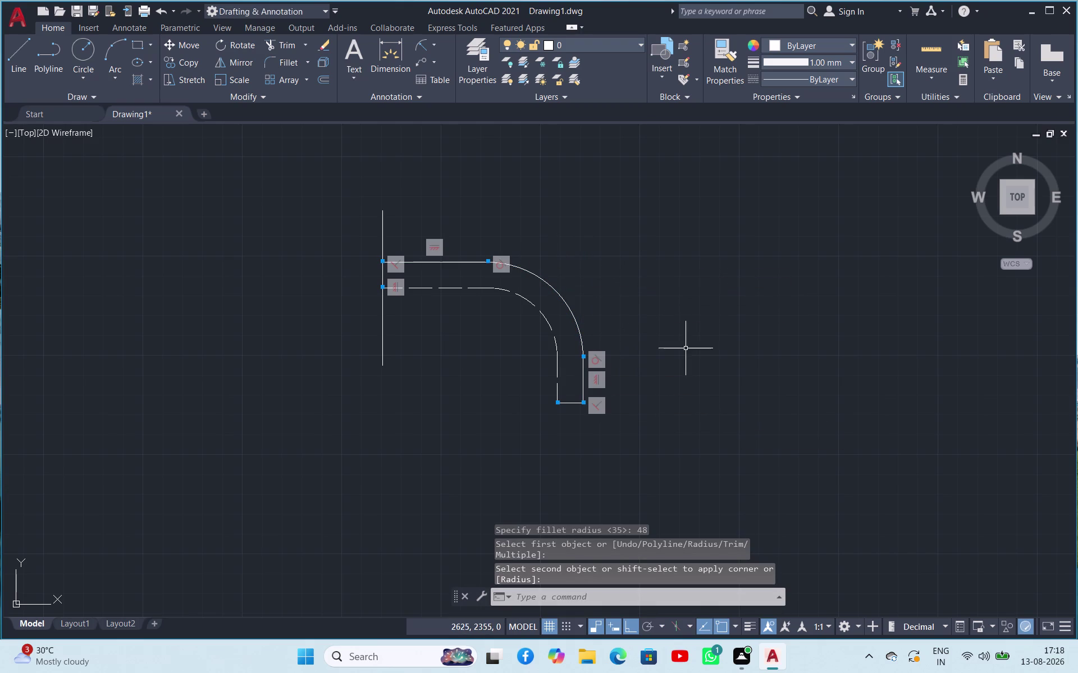
scroll(down, 3)
scroll(up, 3)
scroll(down, 3)
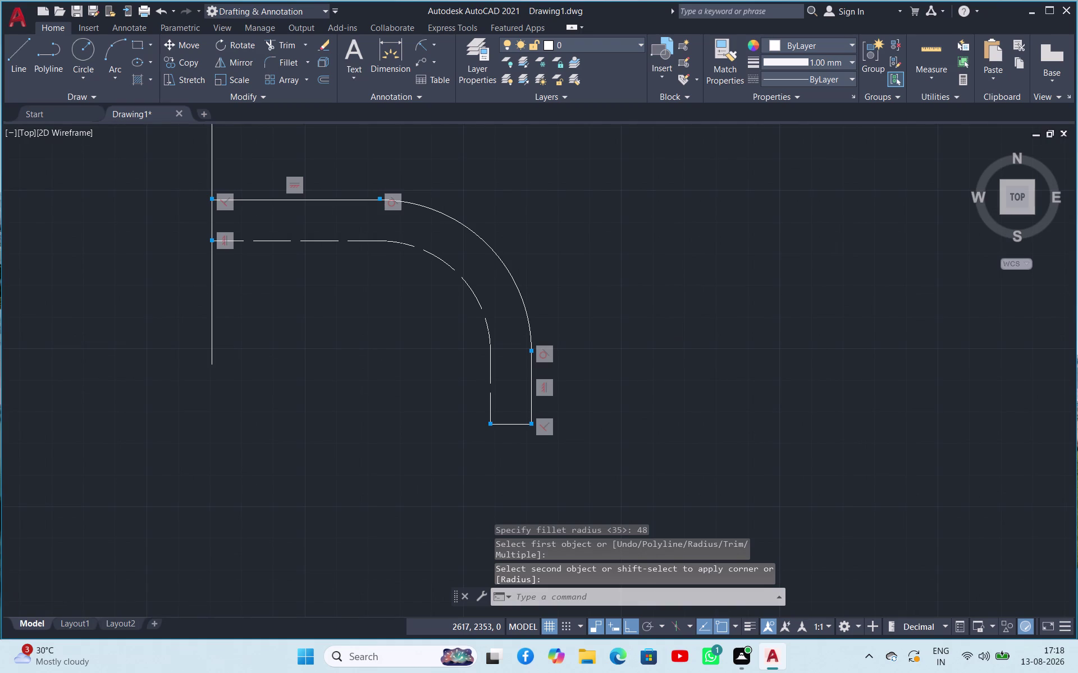
key(Escape)
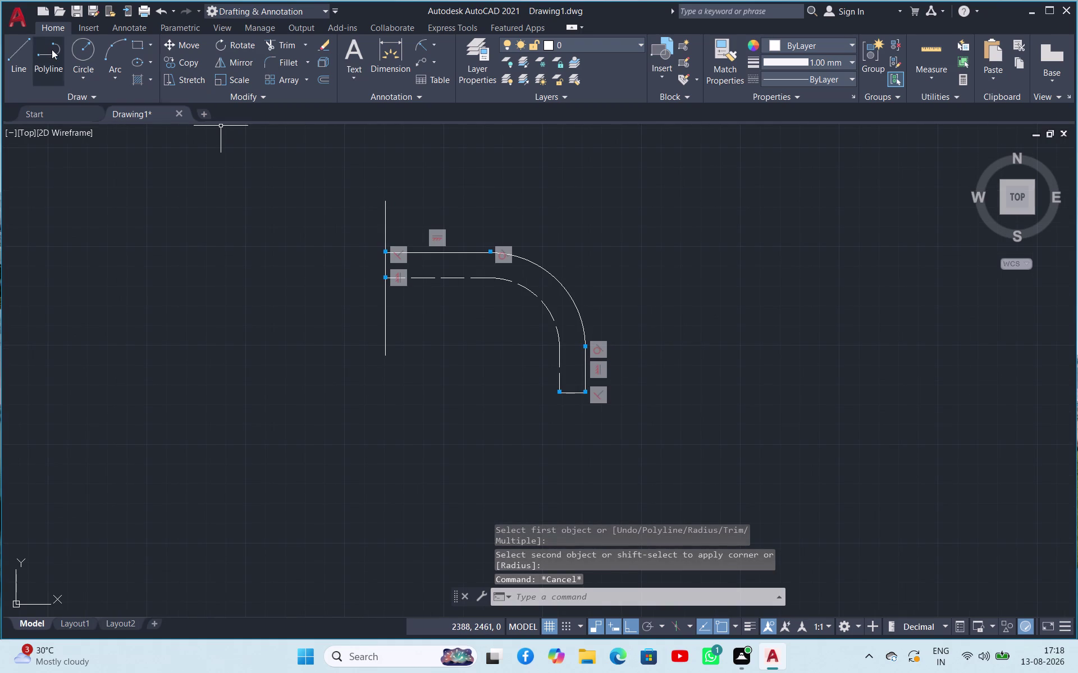
click(23, 50)
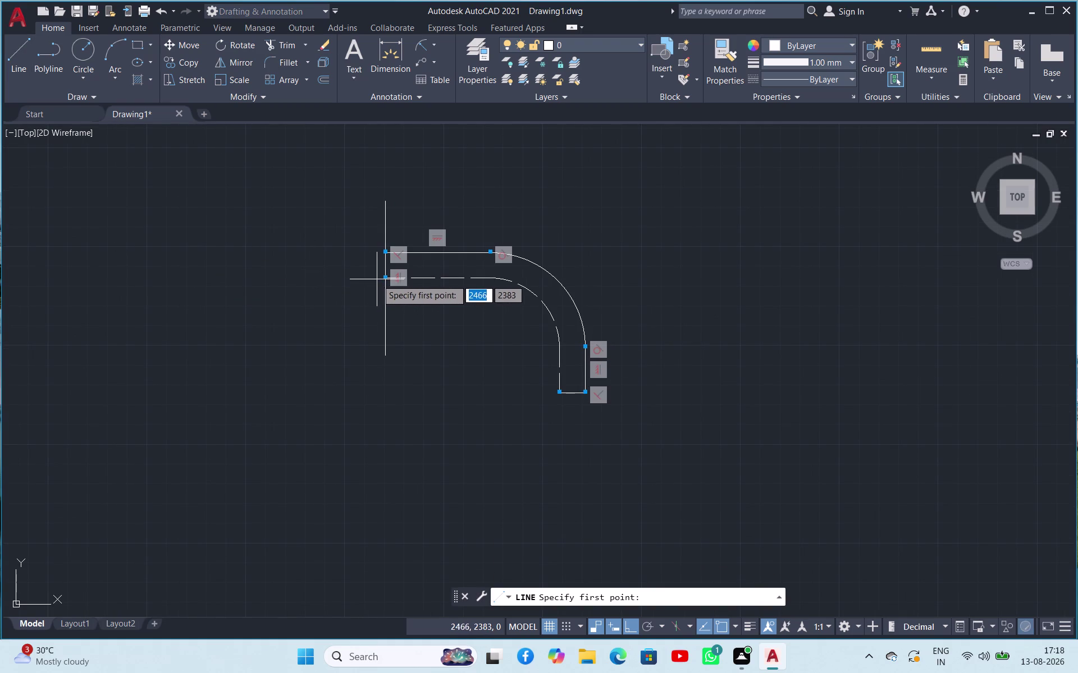
Draw the inner horizontal wall to the right, starting 13 units below the centreline.
click(385, 279)
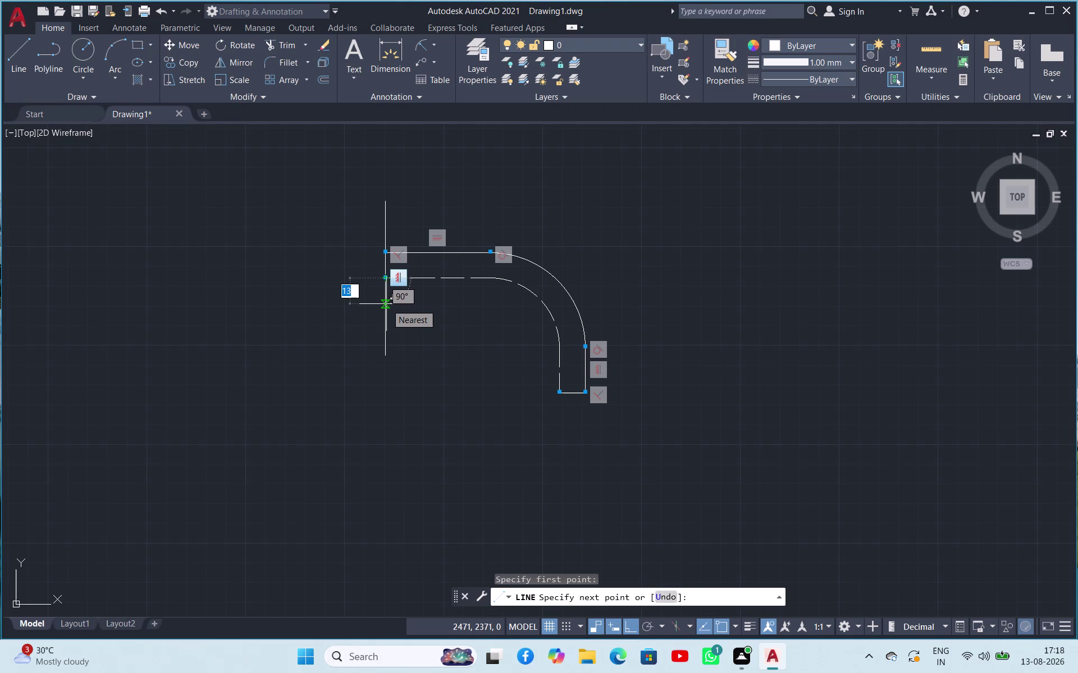
text(13)
key(Return)
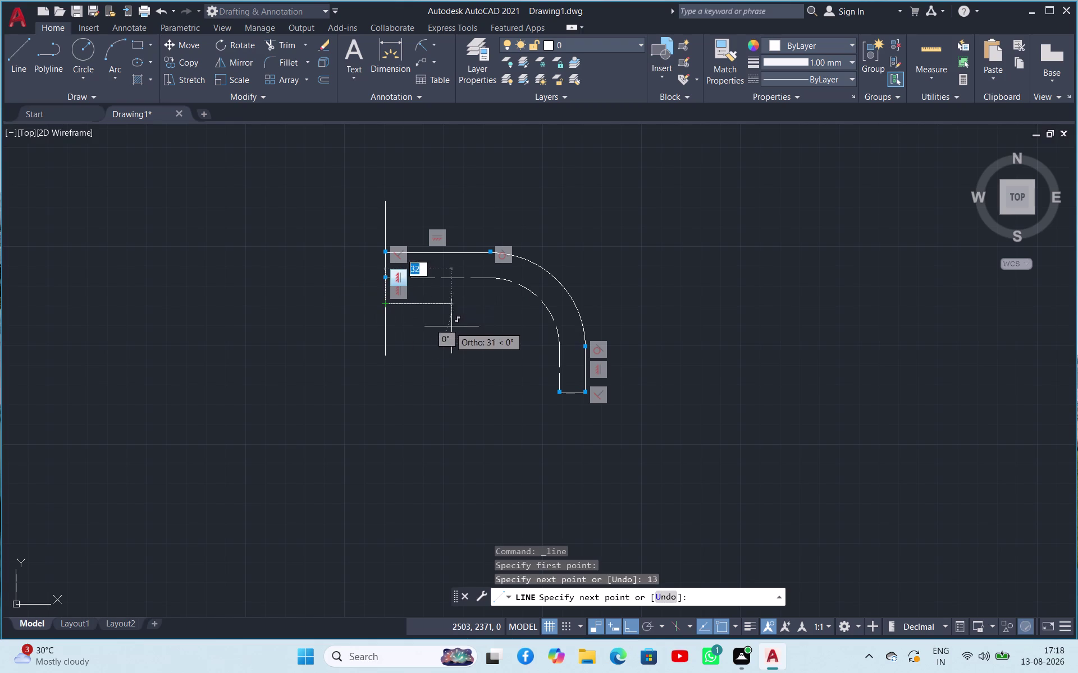
click(754, 312)
key(Escape)
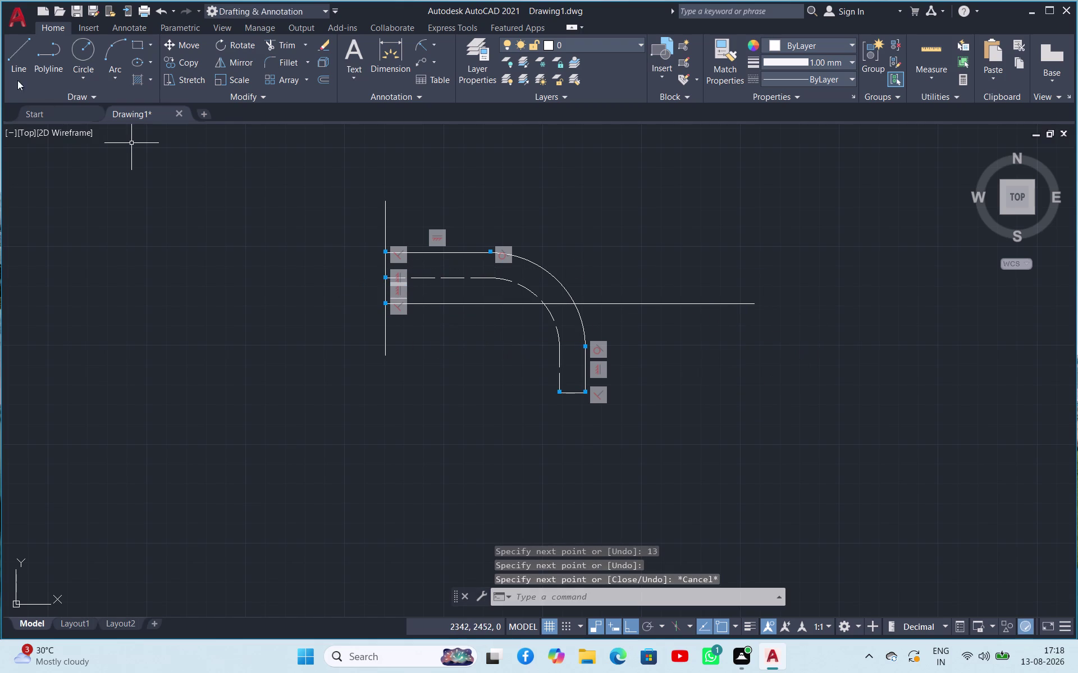
Draw the inner vertical wall upward, starting 13 units left of the centreline's lower end.
click(14, 51)
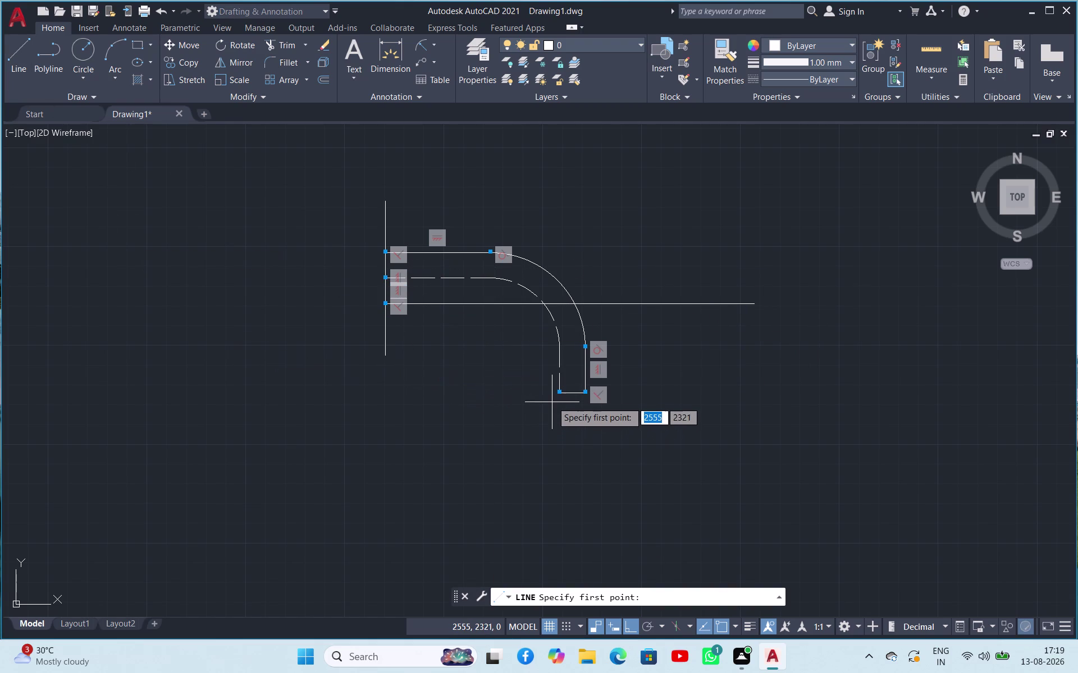
click(556, 394)
text(1)
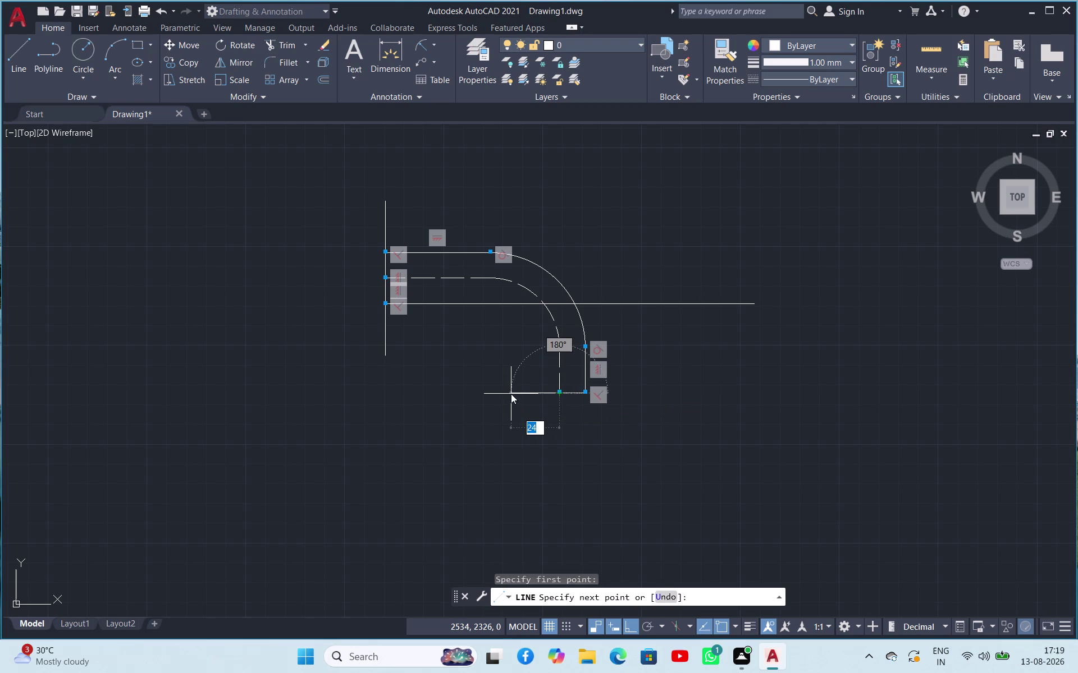
text(3)
key(Return)
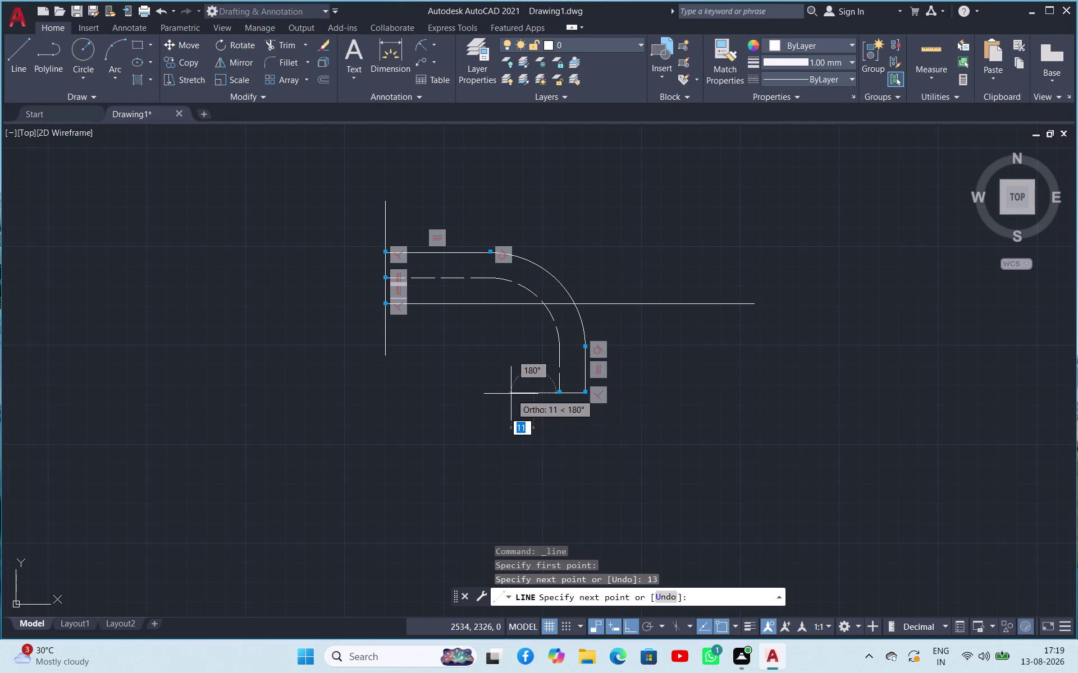
click(525, 219)
key(Escape)
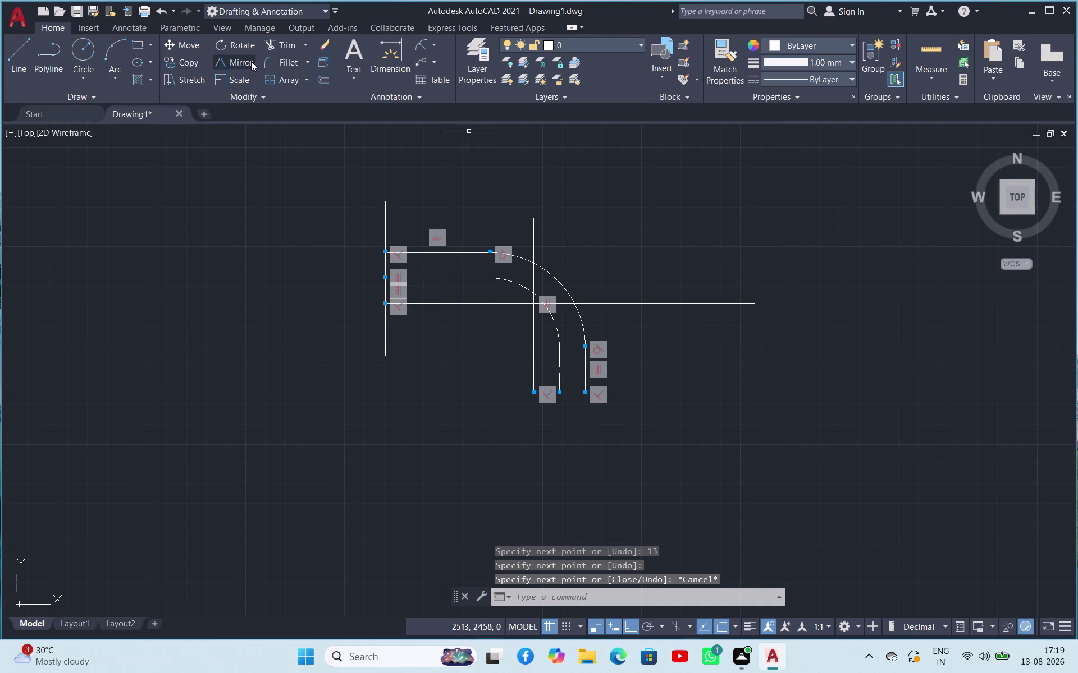
Fillet the inner horizontal and inner vertical walls with radius 22.
click(273, 60)
key(space)
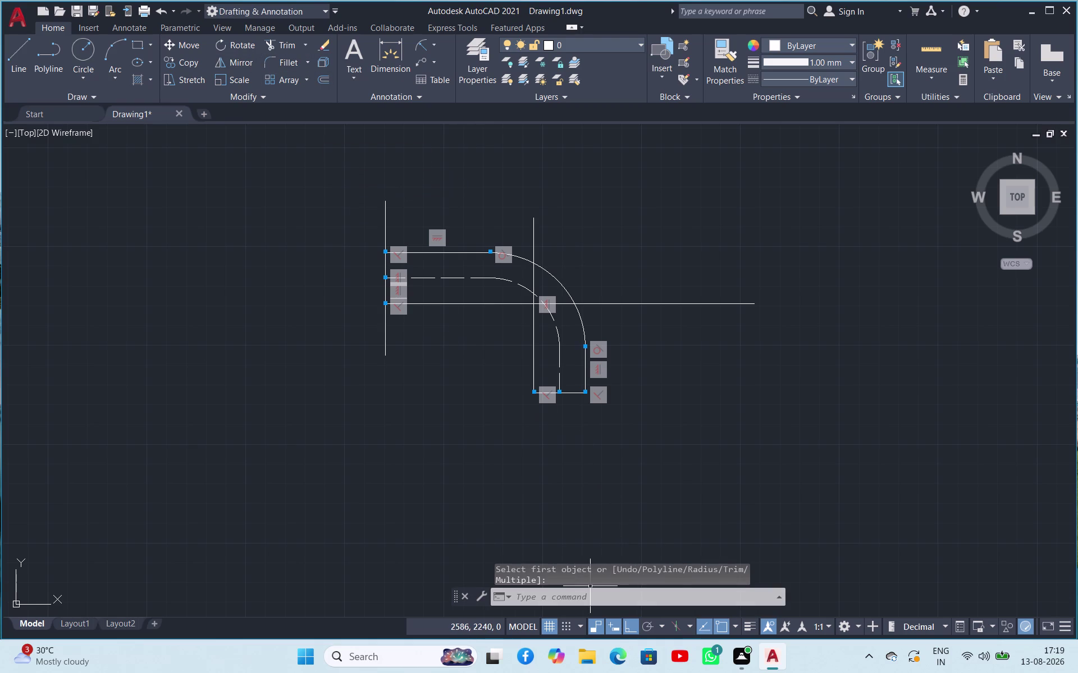
key(Escape)
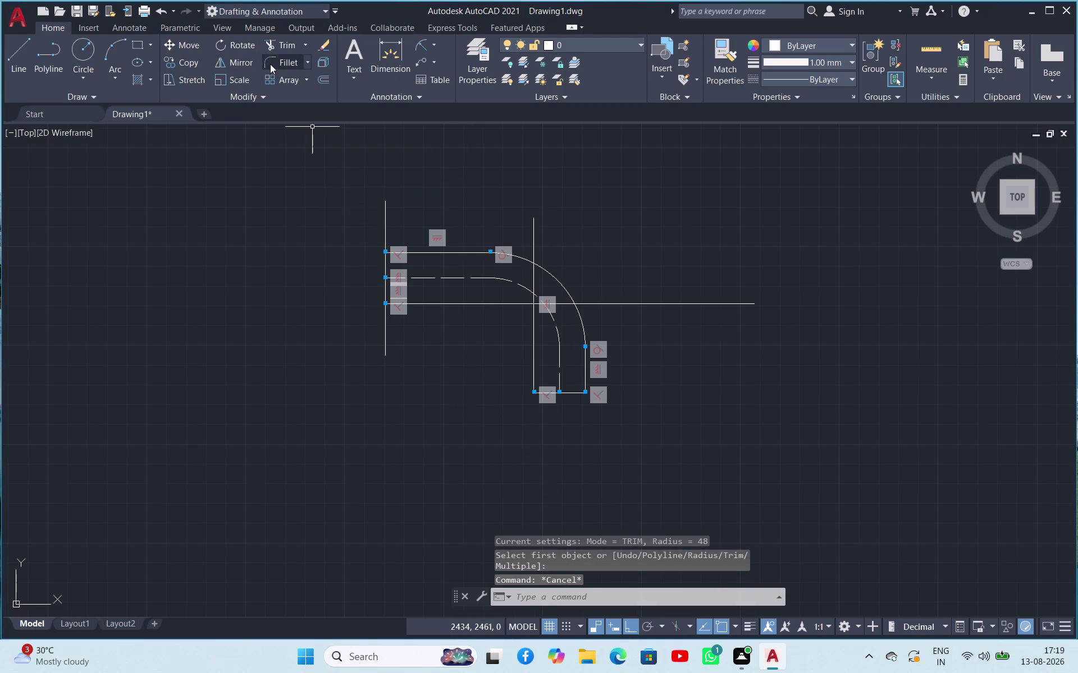
click(270, 64)
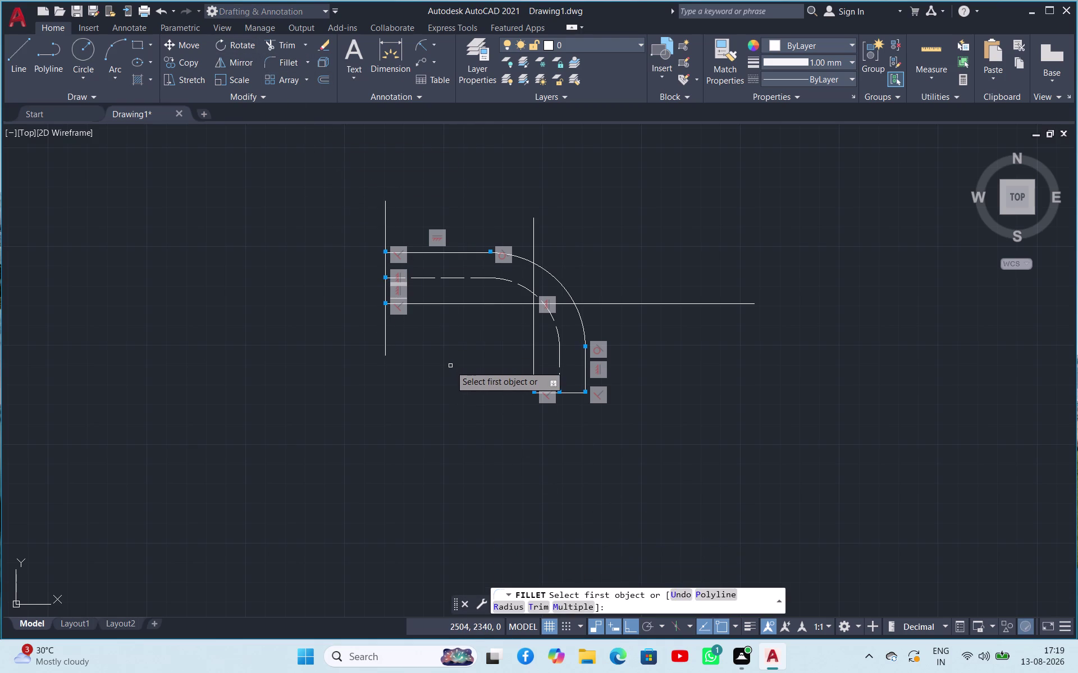
text(R)
key(space)
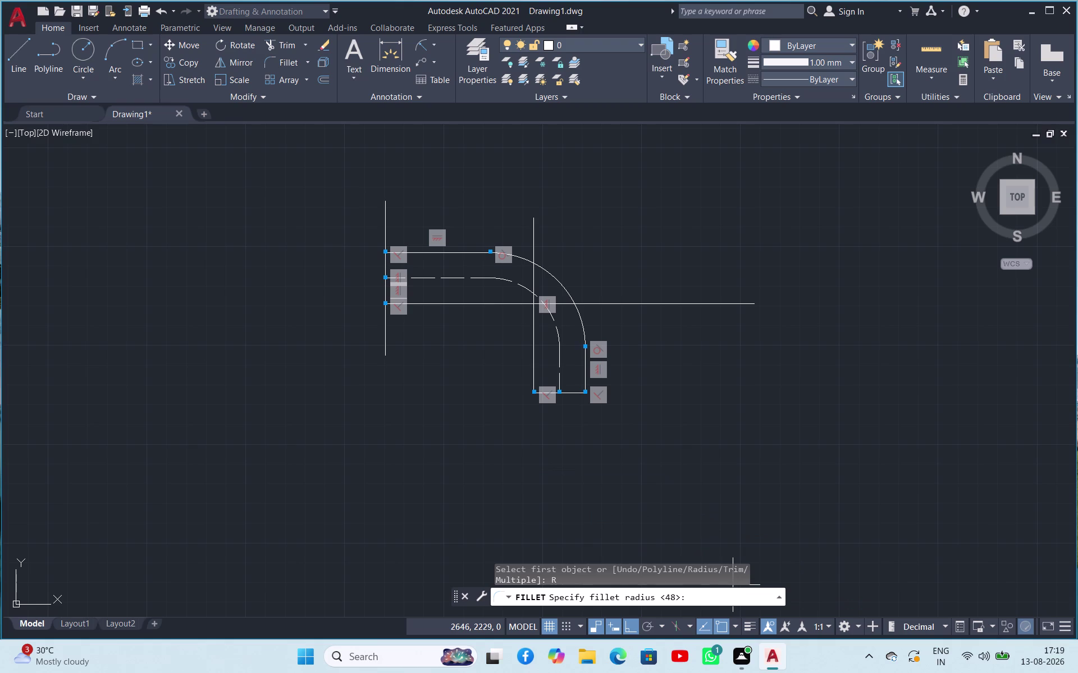
click(725, 591)
text(22)
key(Return)
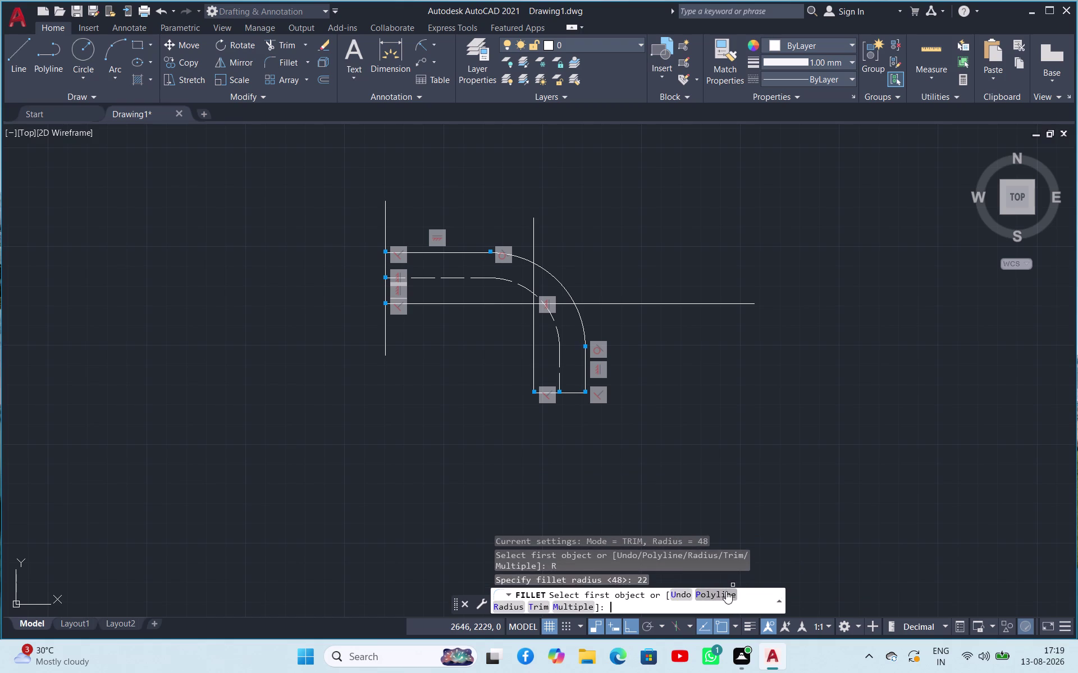
click(504, 304)
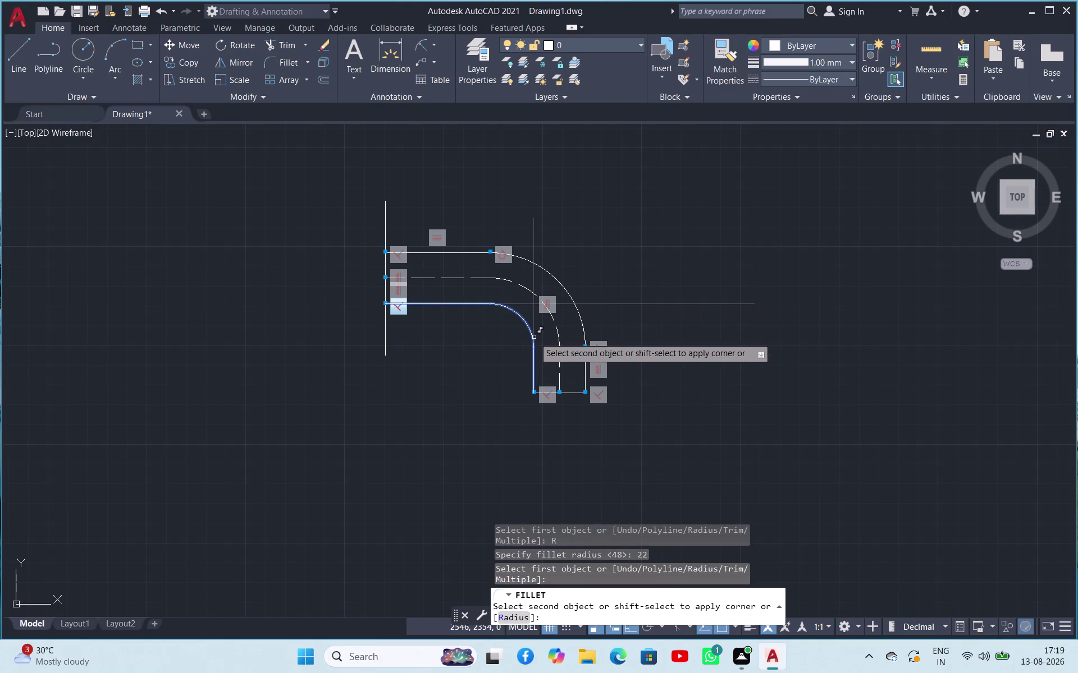
click(533, 338)
click(671, 294)
key(Escape)
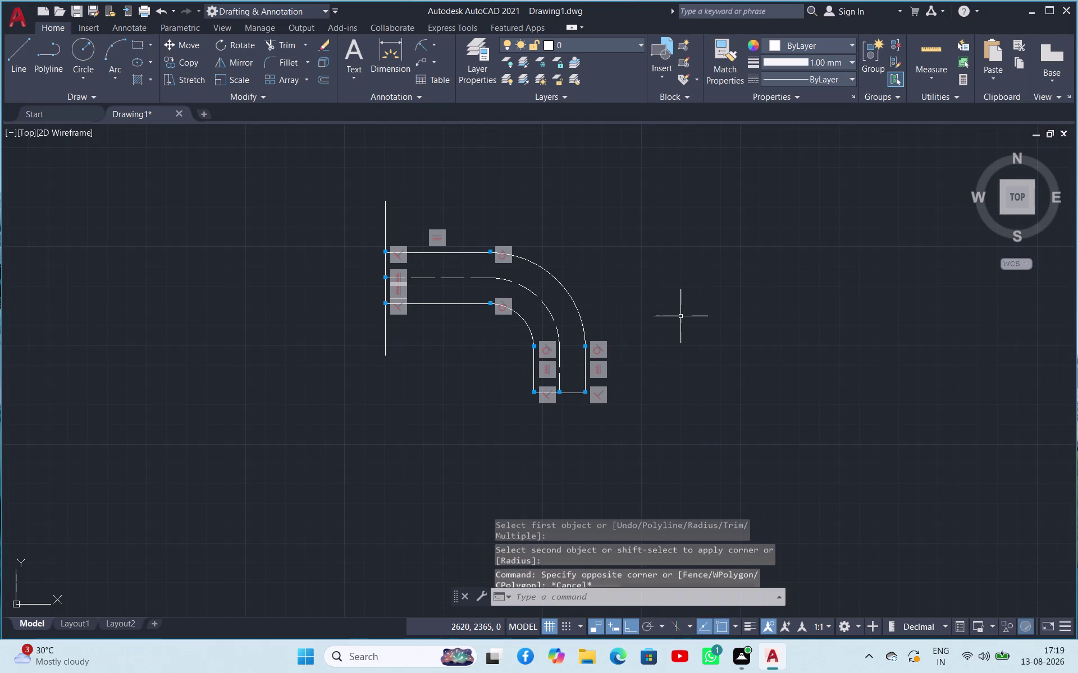
key(Escape)
scroll(up, 3)
scroll(down, 3)
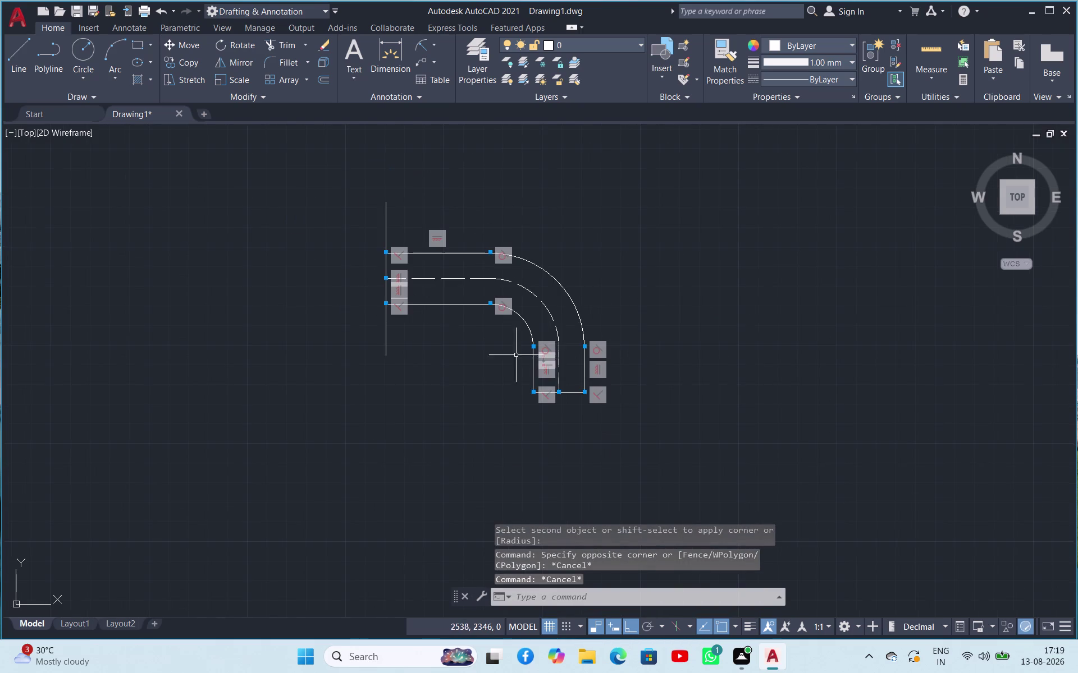
scroll(up, 3)
scroll(down, 3)
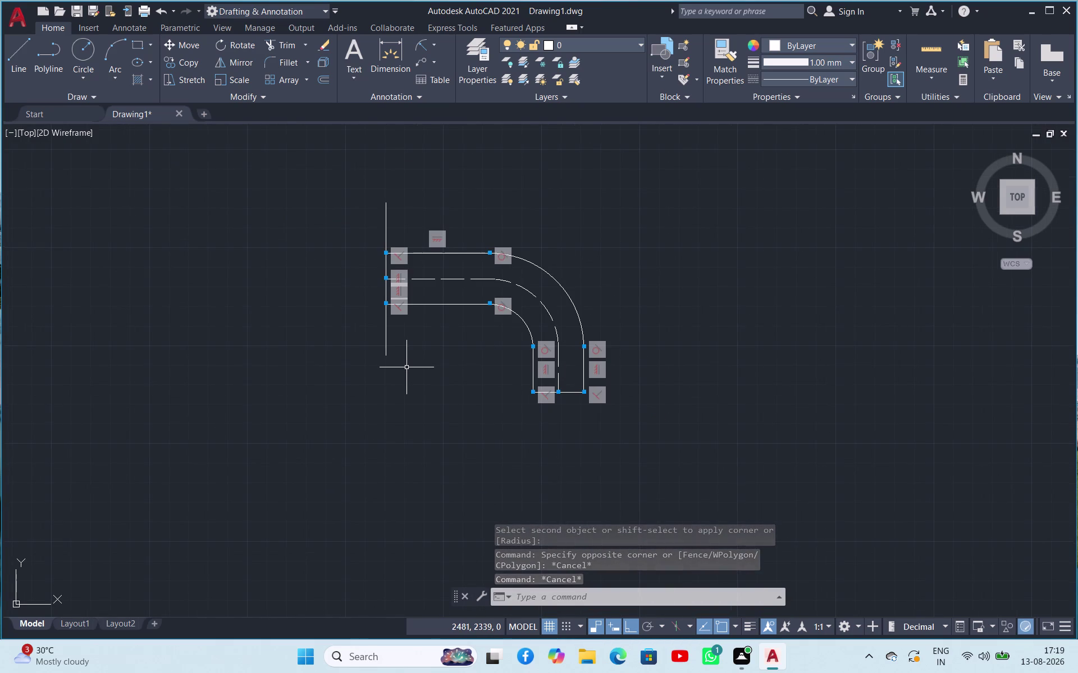
scroll(up, 3)
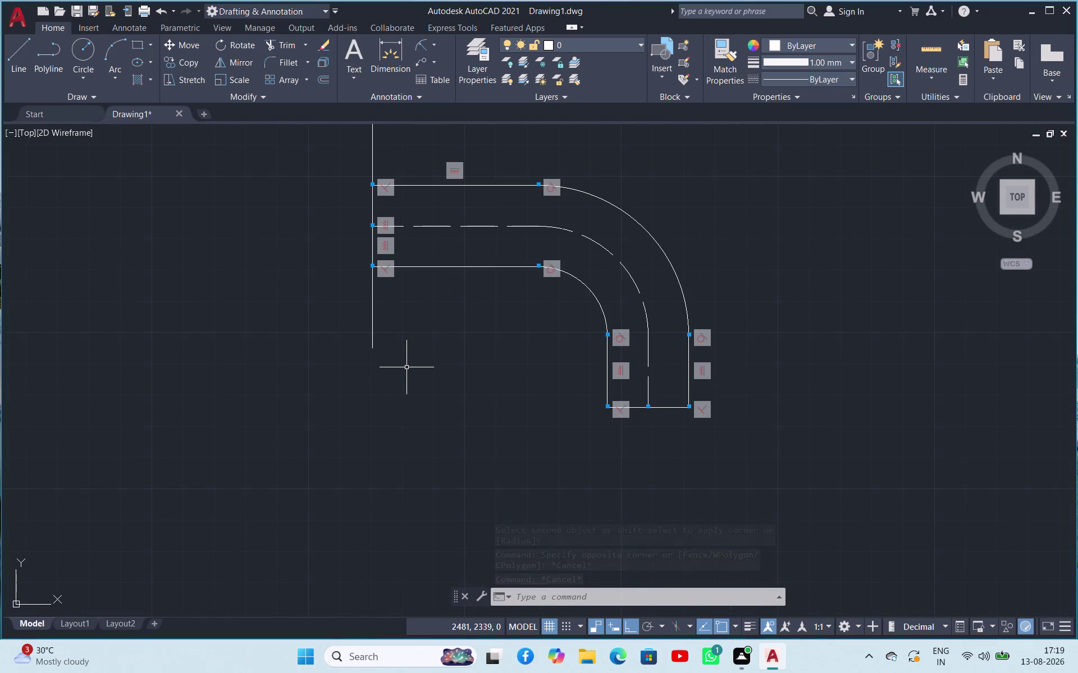
scroll(down, 3)
scroll(up, 3)
scroll(down, 3)
scroll(up, 3)
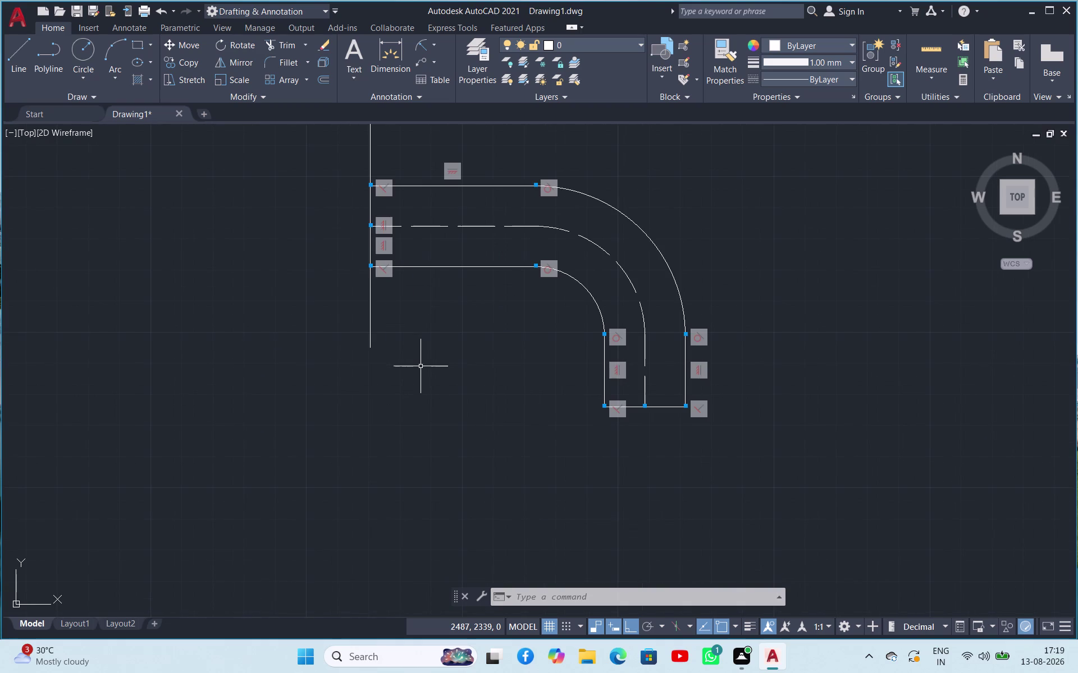
scroll(down, 3)
scroll(up, 3)
scroll(down, 3)
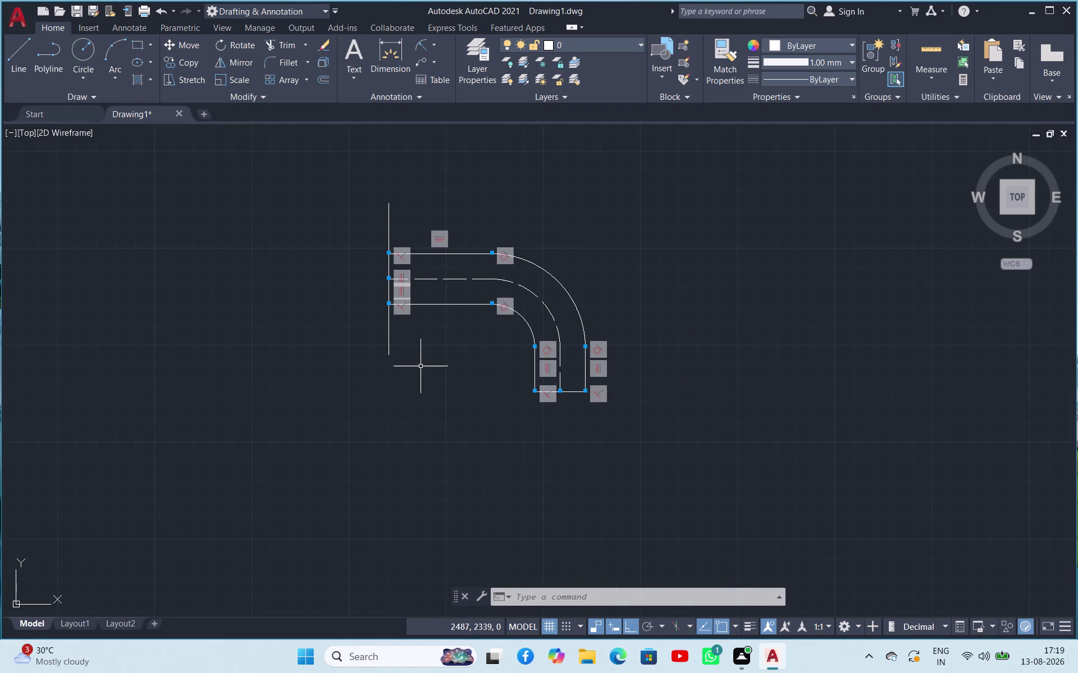
scroll(up, 3)
scroll(down, 3)
scroll(up, 3)
scroll(down, 3)
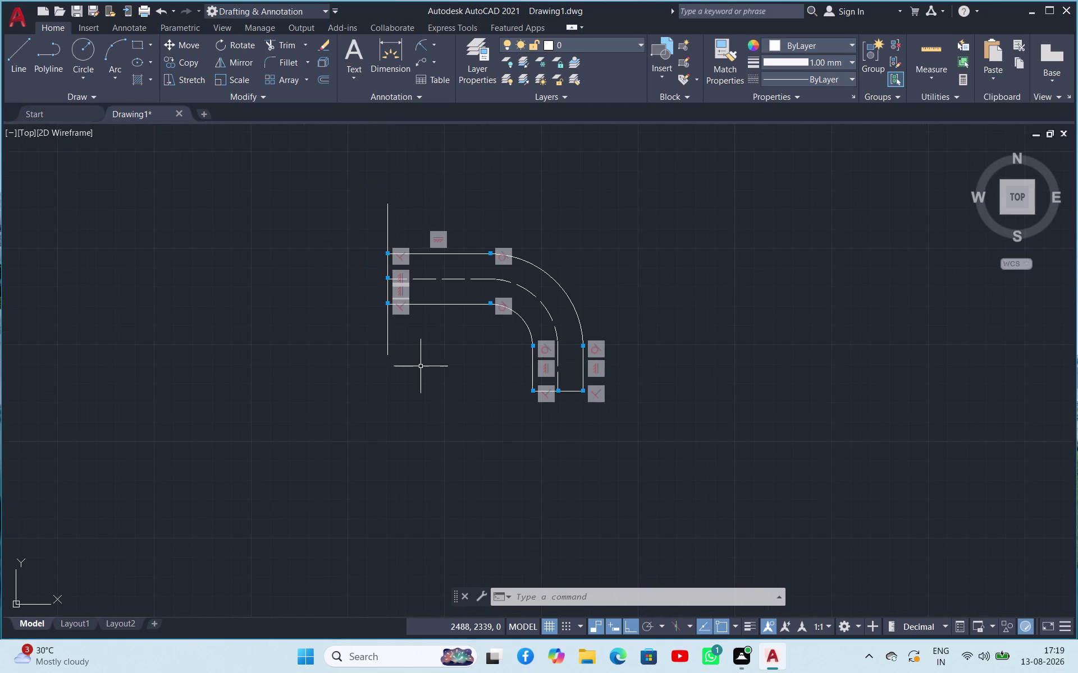
click(24, 75)
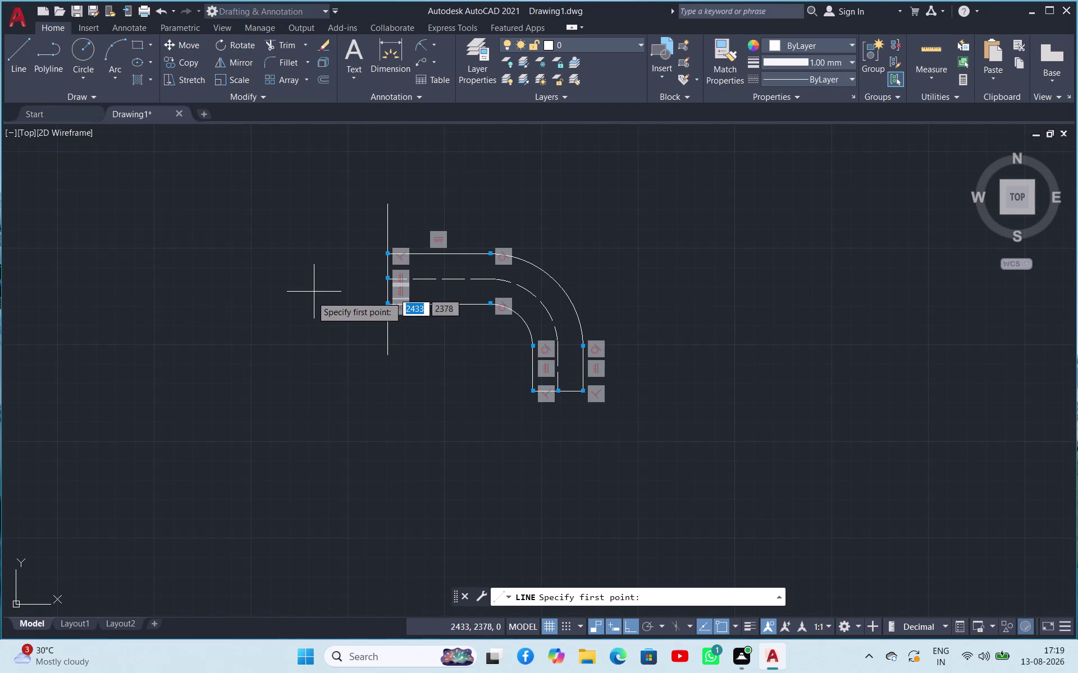
Draw a horizontal construction line (XL) through the pipe centre.
key(Escape)
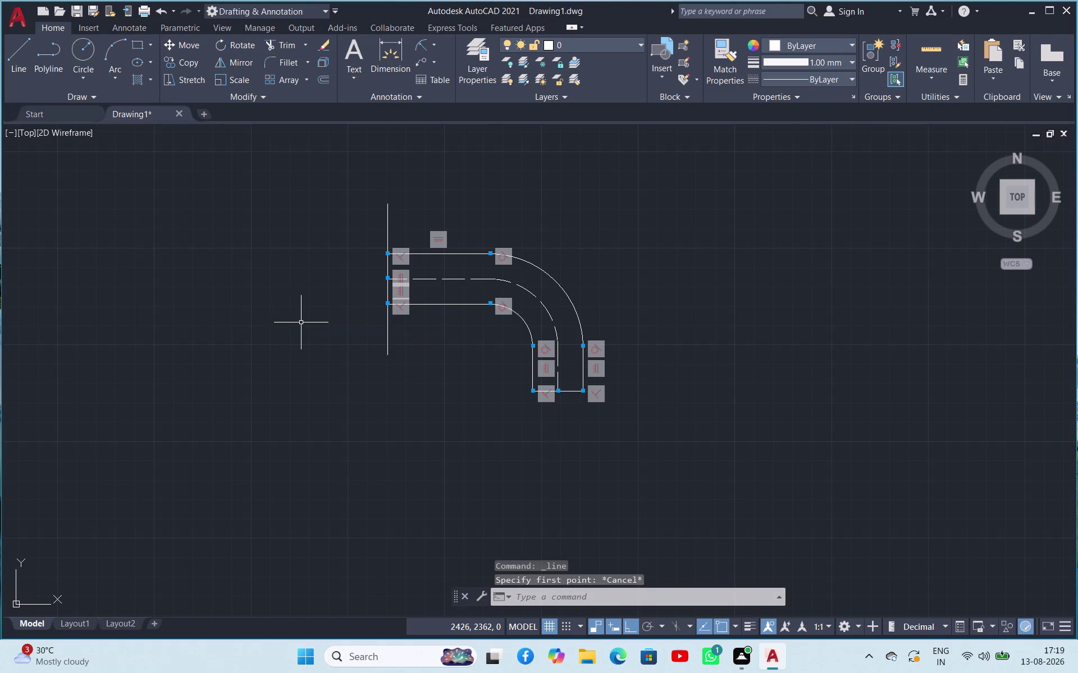
text(XL)
key(Return)
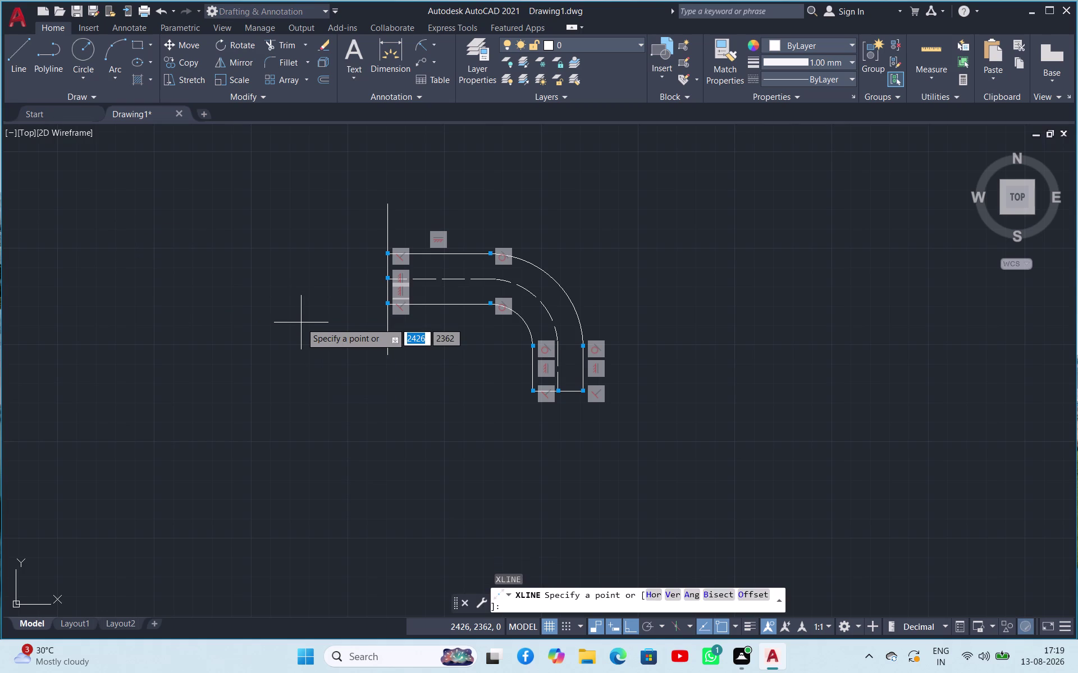
click(388, 278)
click(333, 298)
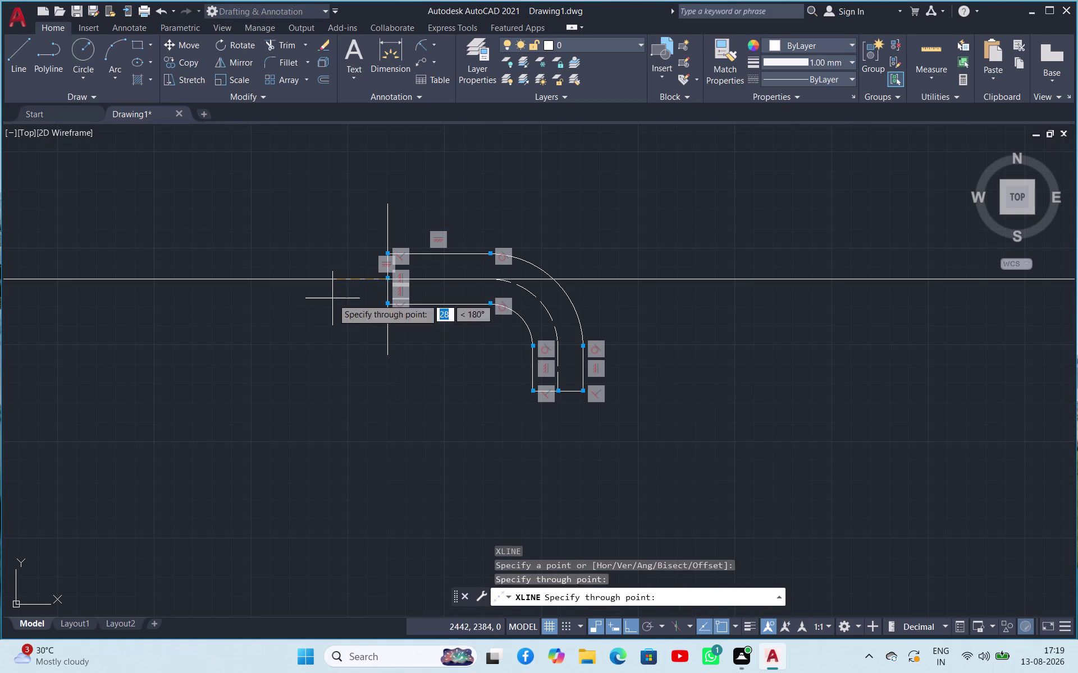
key(Escape)
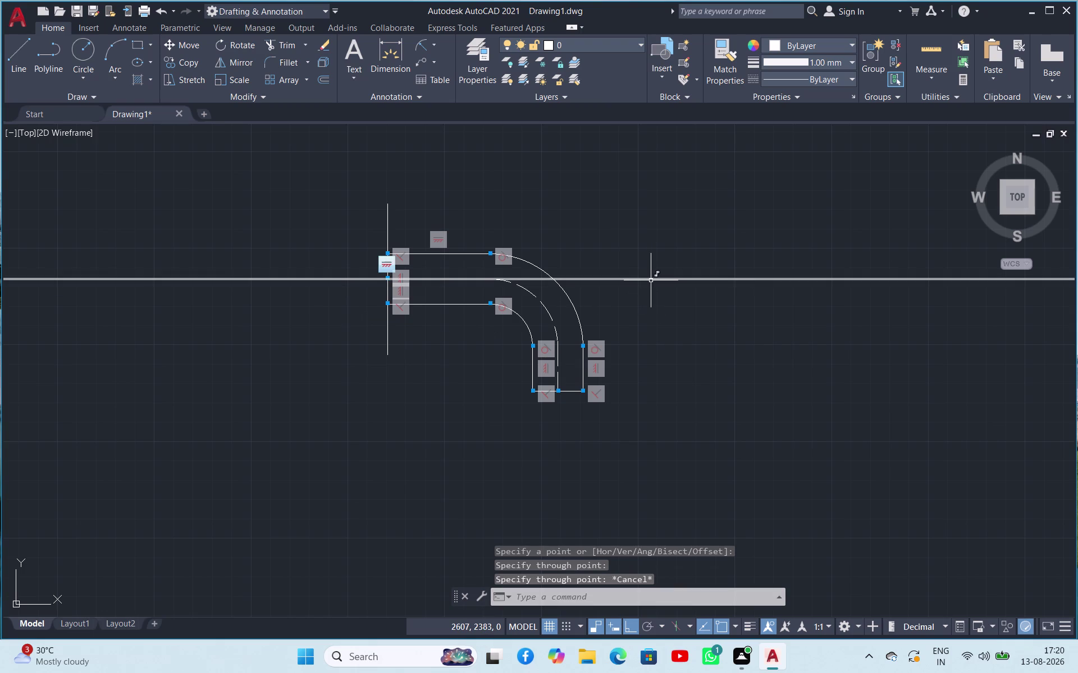
Copy the horizontal construction line 20 units above and 20 units below.
click(650, 281)
right_click(651, 281)
click(697, 396)
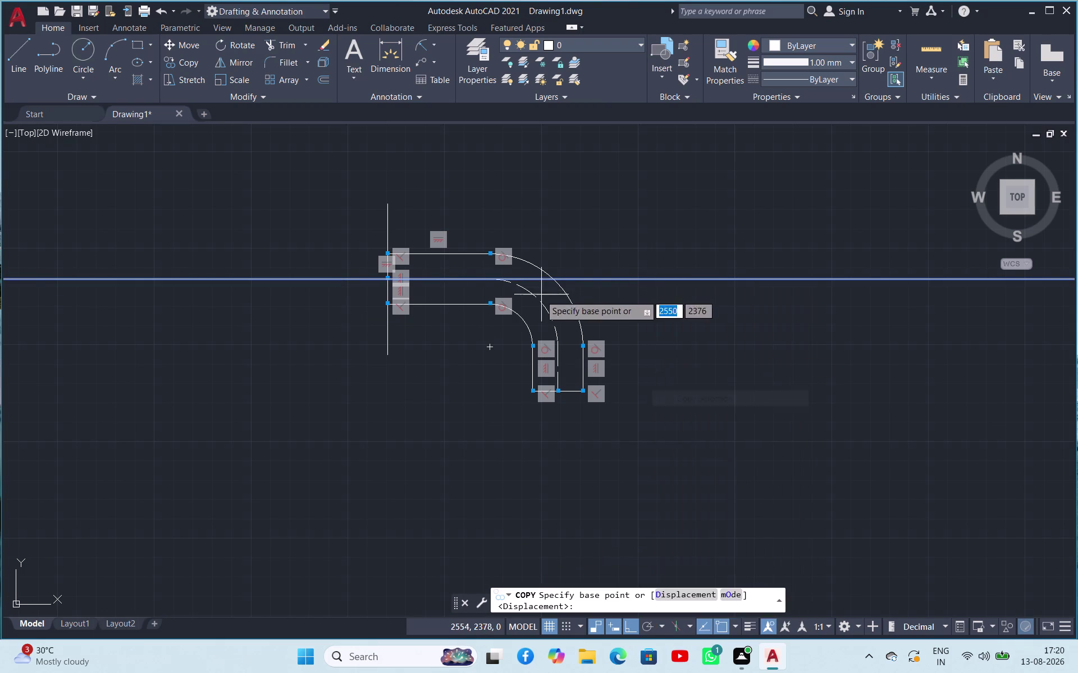
click(390, 279)
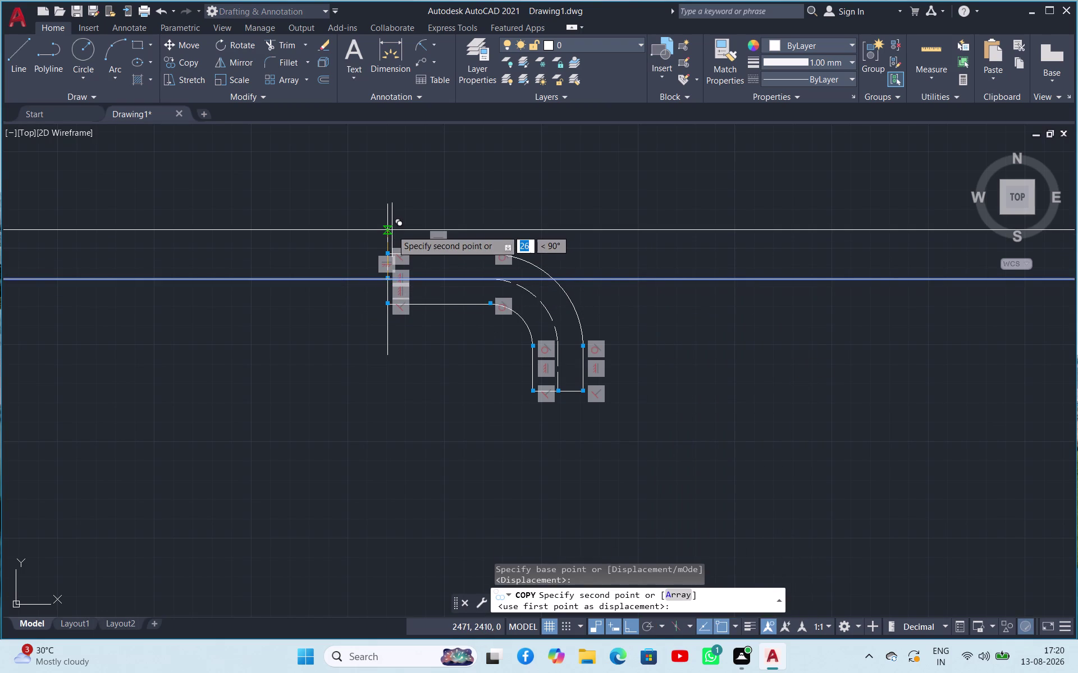
text(20)
key(Return)
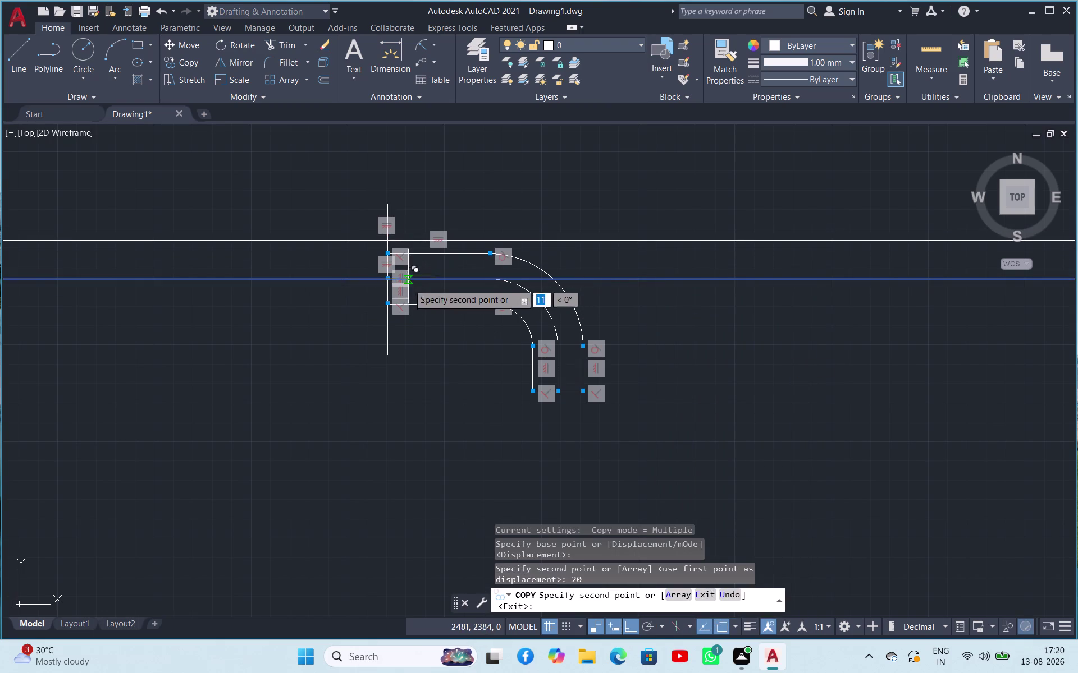
text(20)
key(Return)
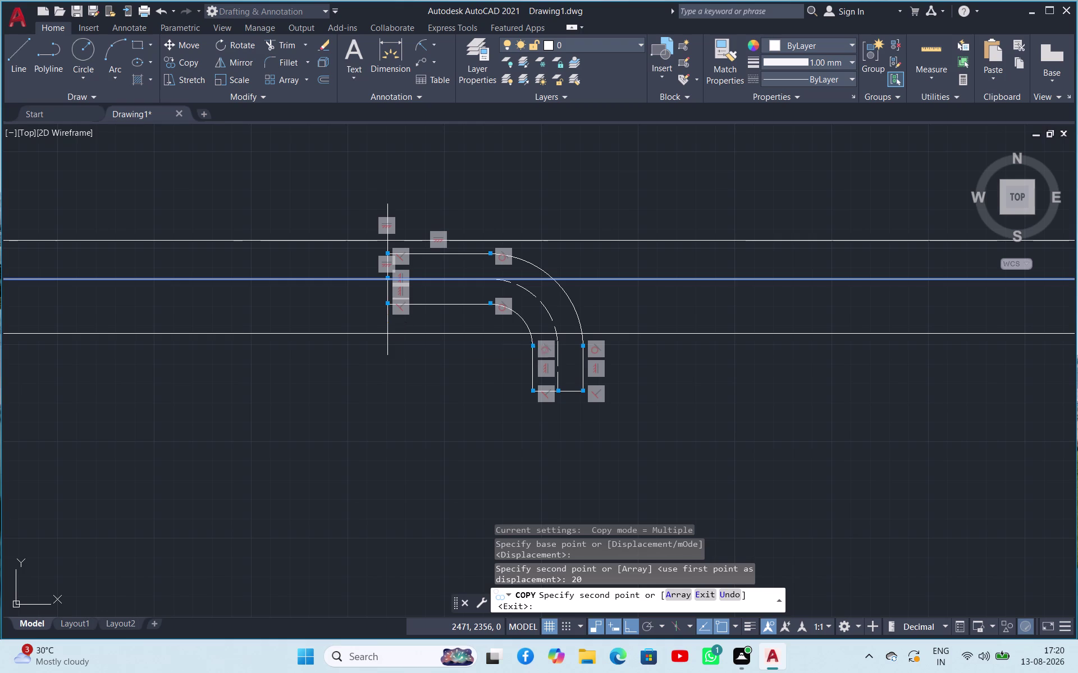
key(Escape)
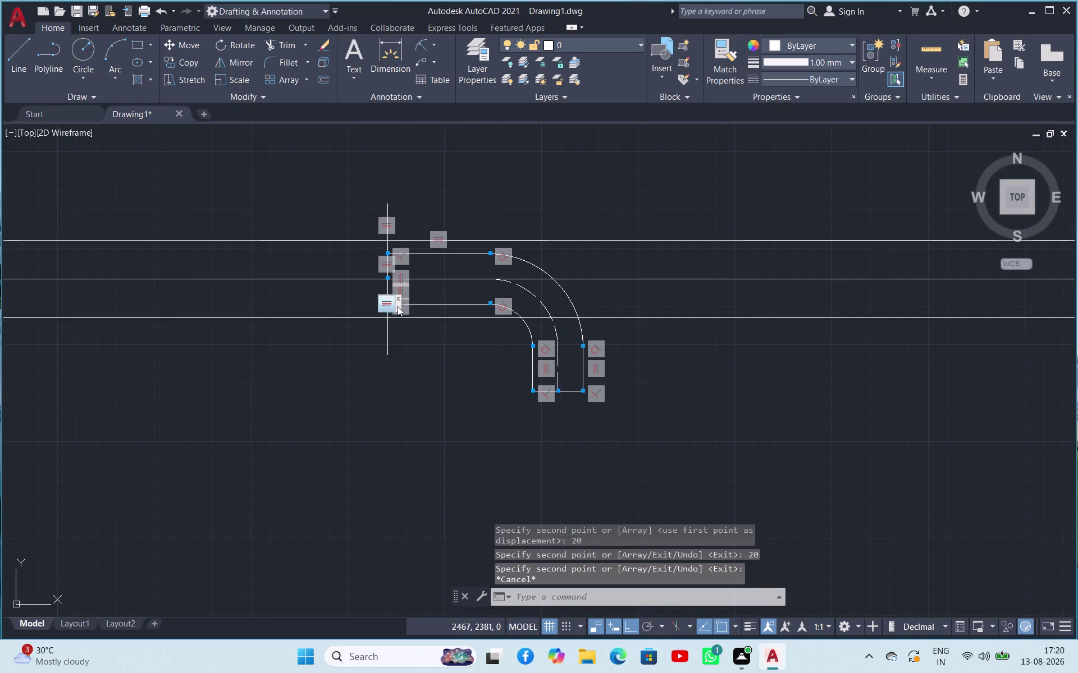
text(XL)
key(Return)
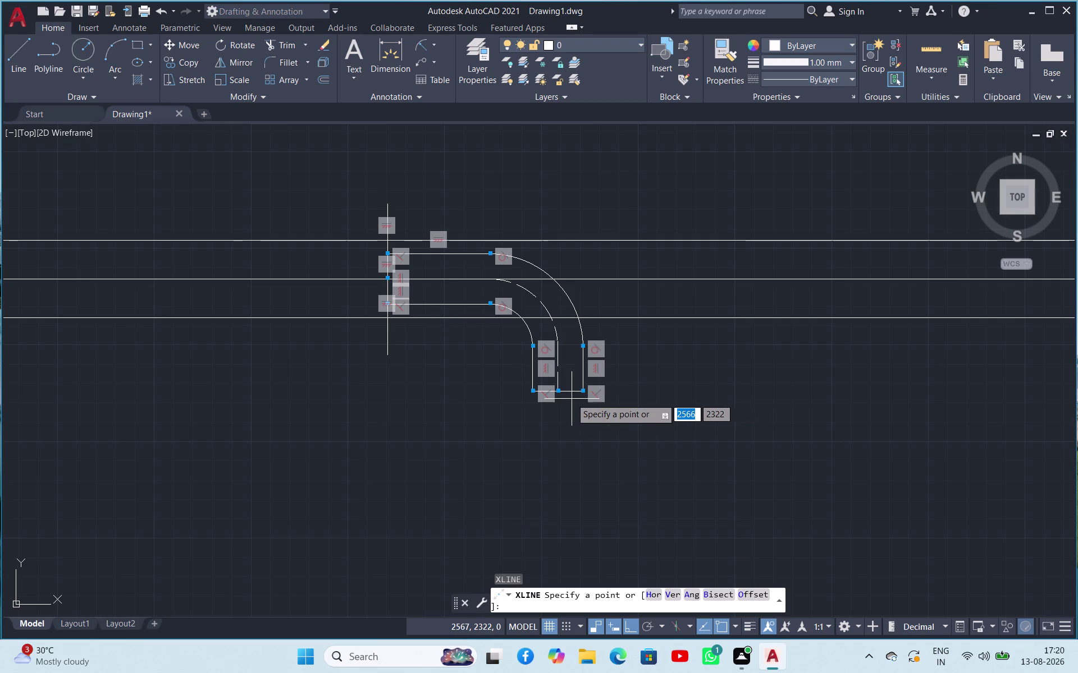
Draw a vertical construction line through the bottom-end midpoint, replacing a misplaced first attempt.
click(560, 395)
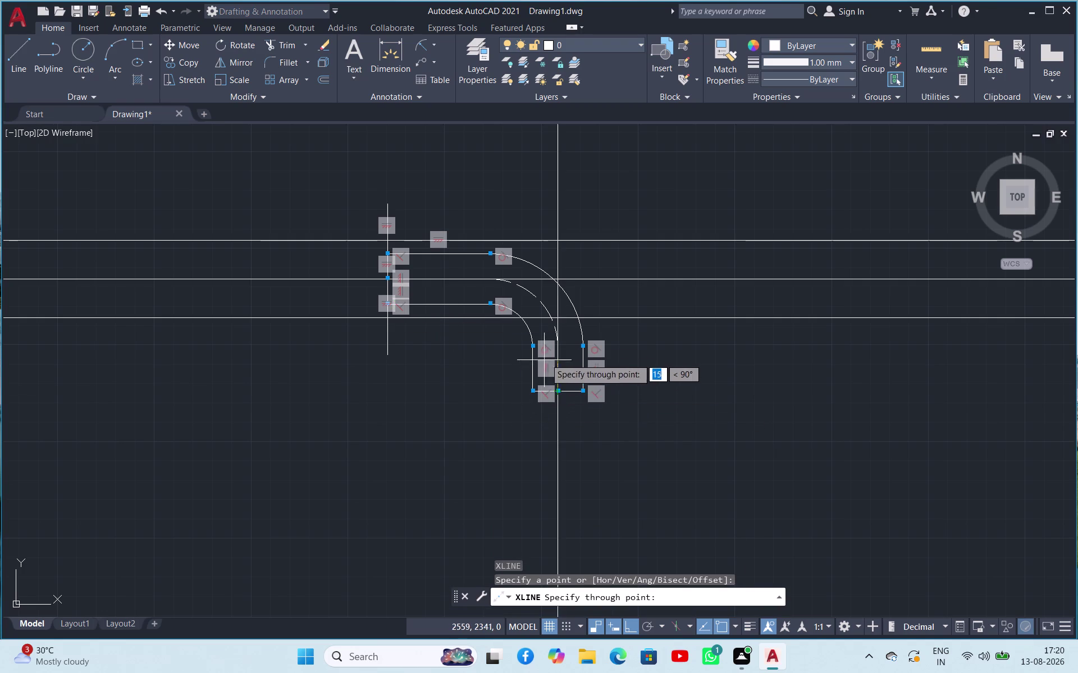
click(560, 340)
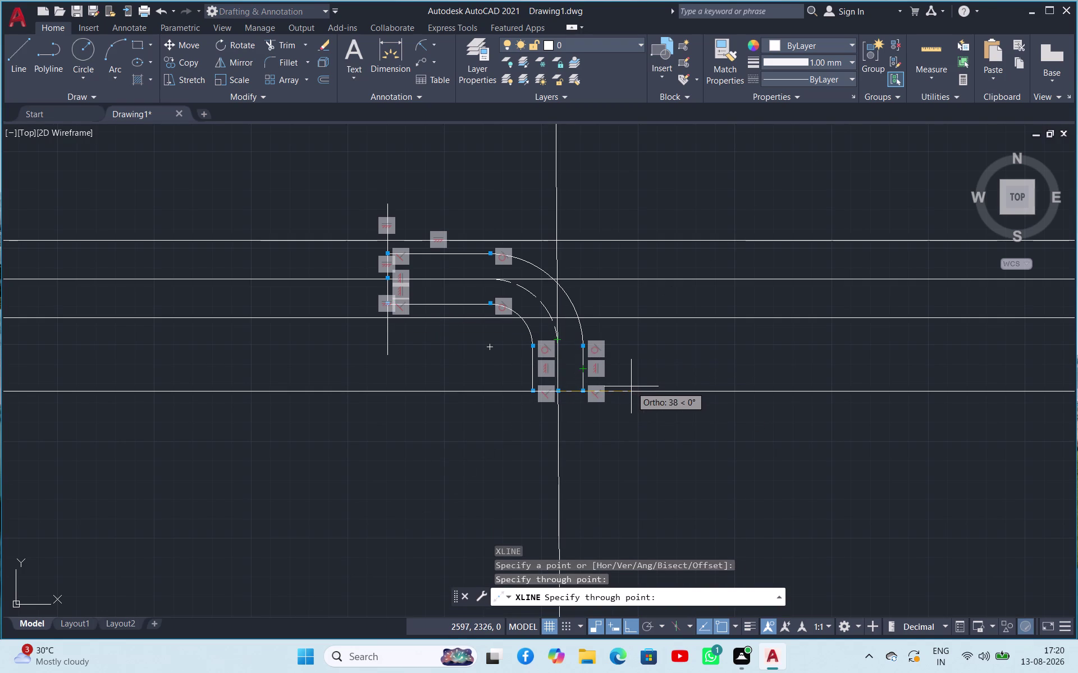
key(Escape)
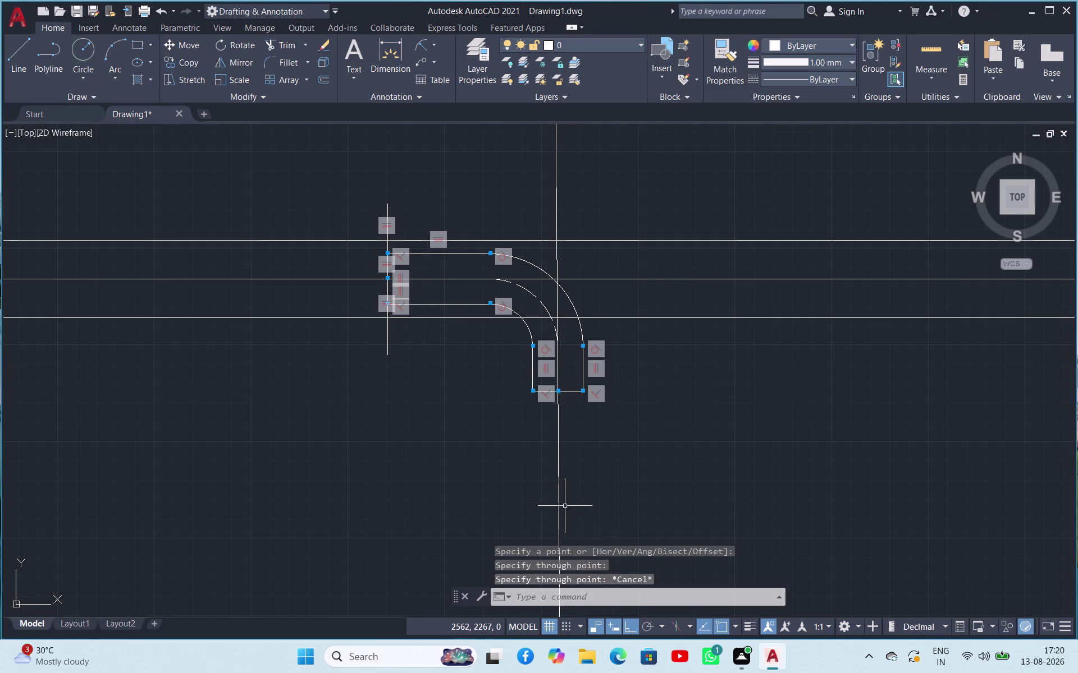
click(556, 498)
key(Delete)
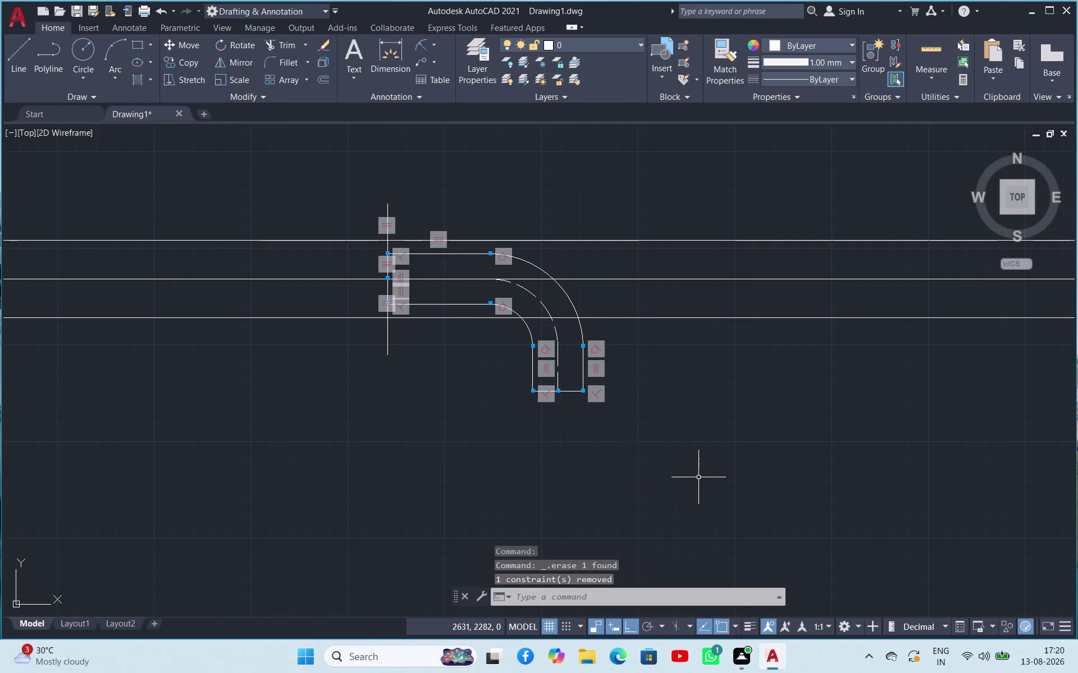
text(XL)
key(space)
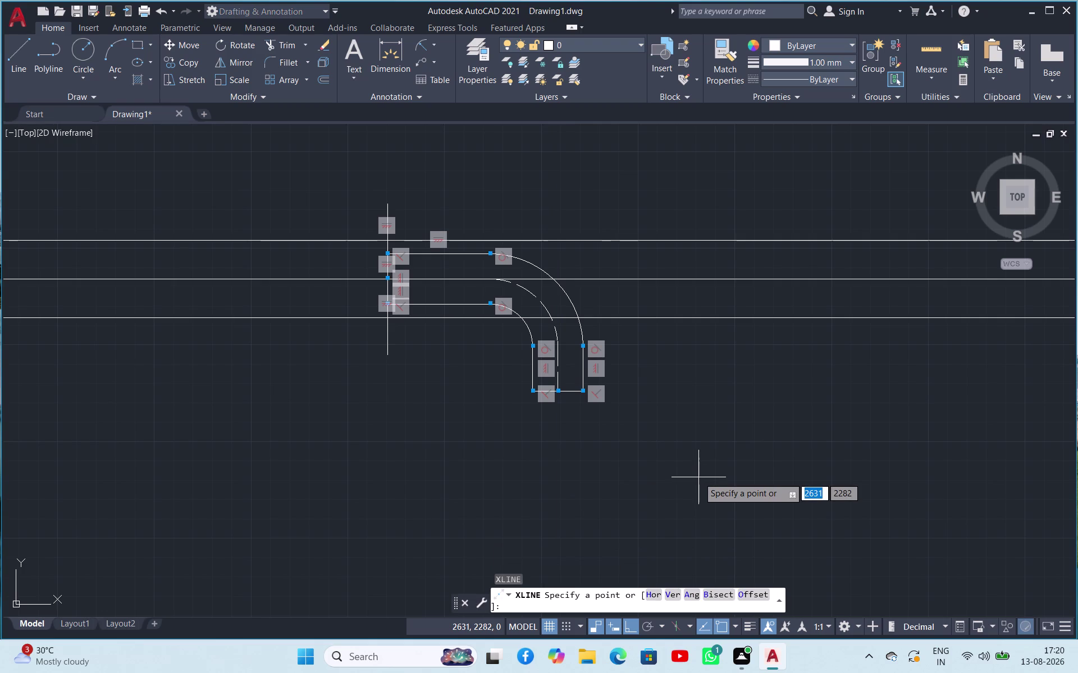
click(559, 392)
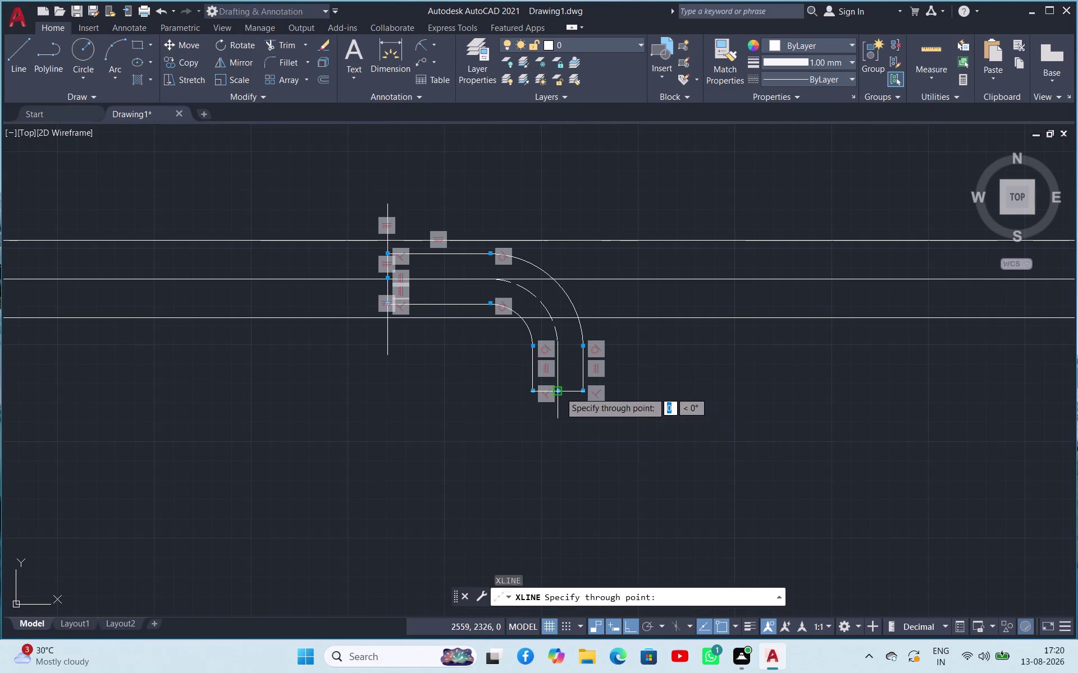
click(580, 466)
key(Escape)
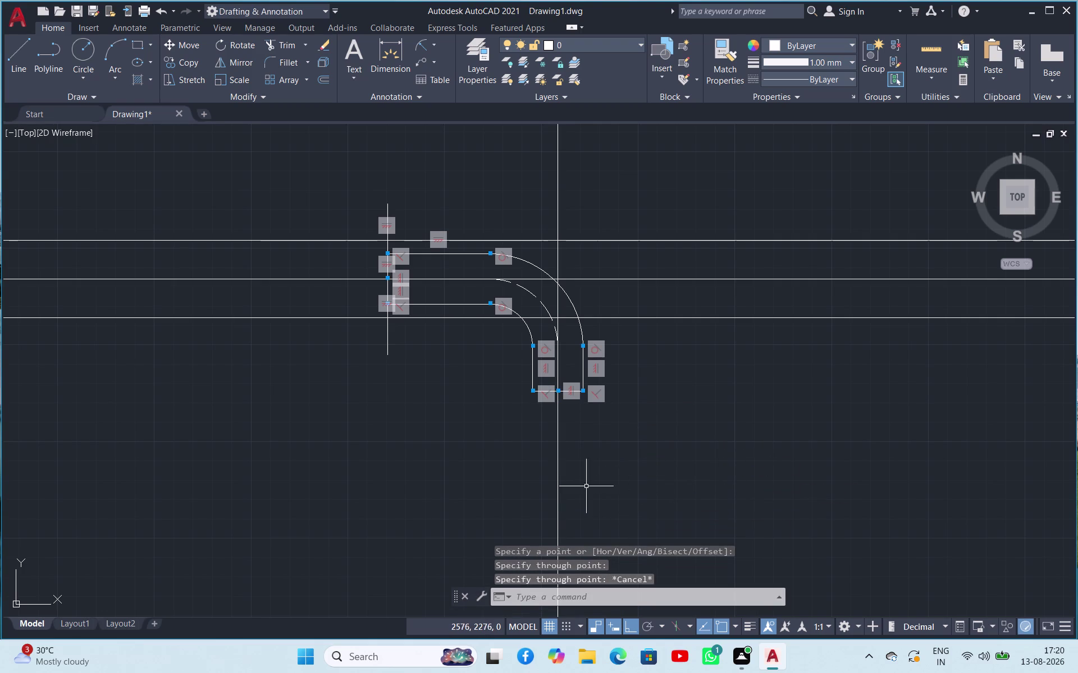
click(559, 461)
right_click(559, 461)
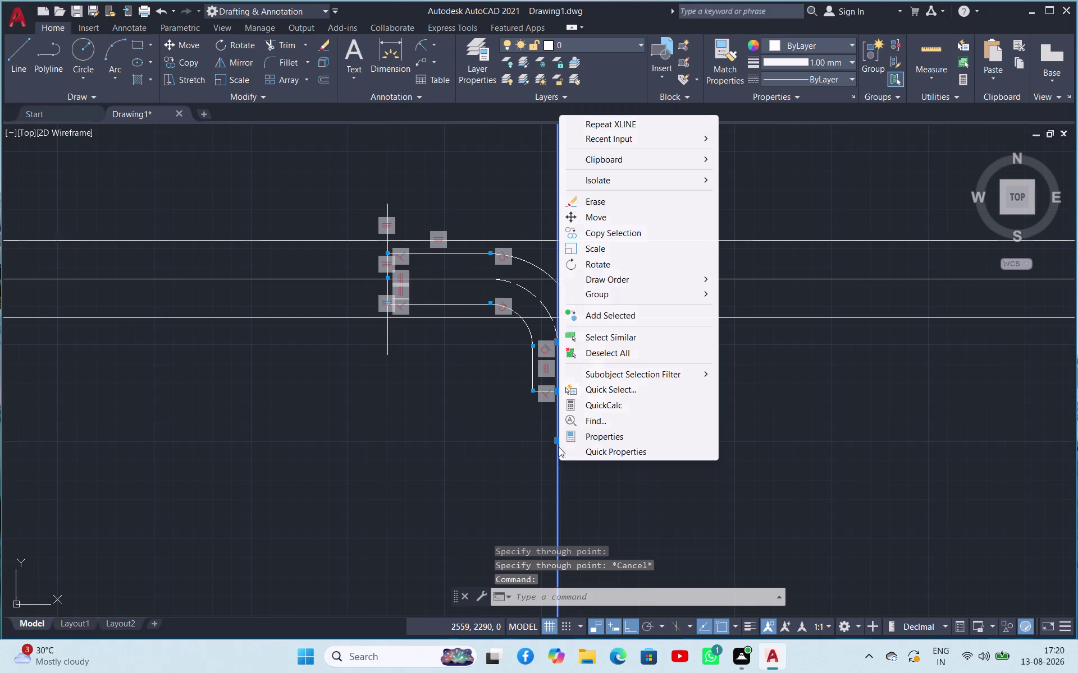
Copy the vertical construction line 20 units left and 20 units right from the bottom-end midpoint.
click(623, 235)
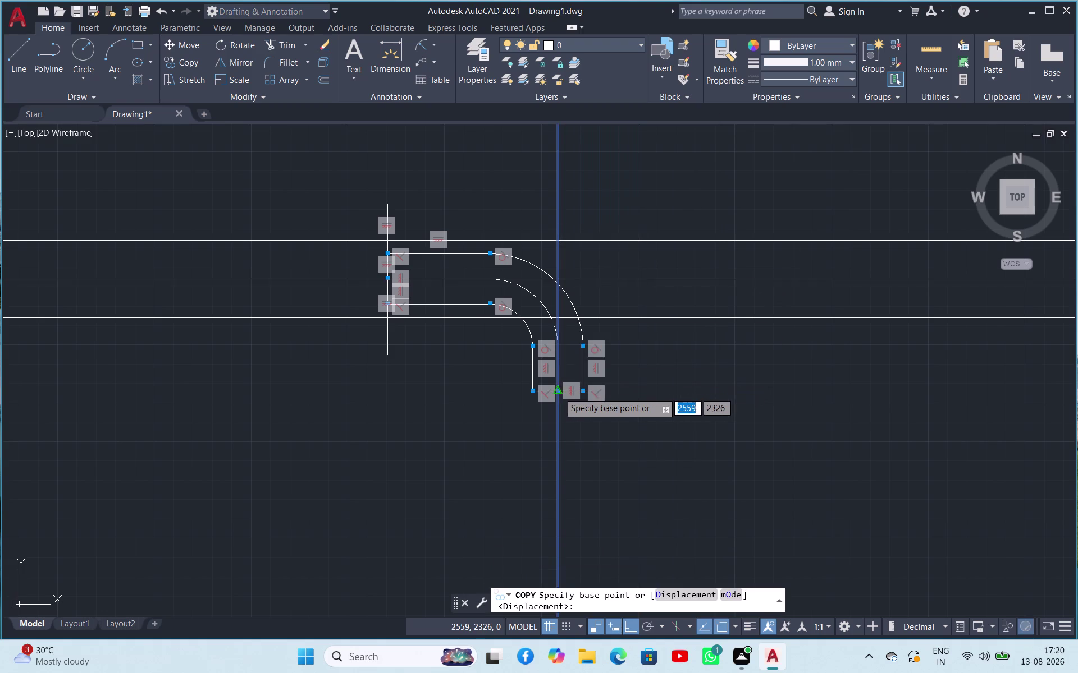
click(558, 392)
text(20)
key(Return)
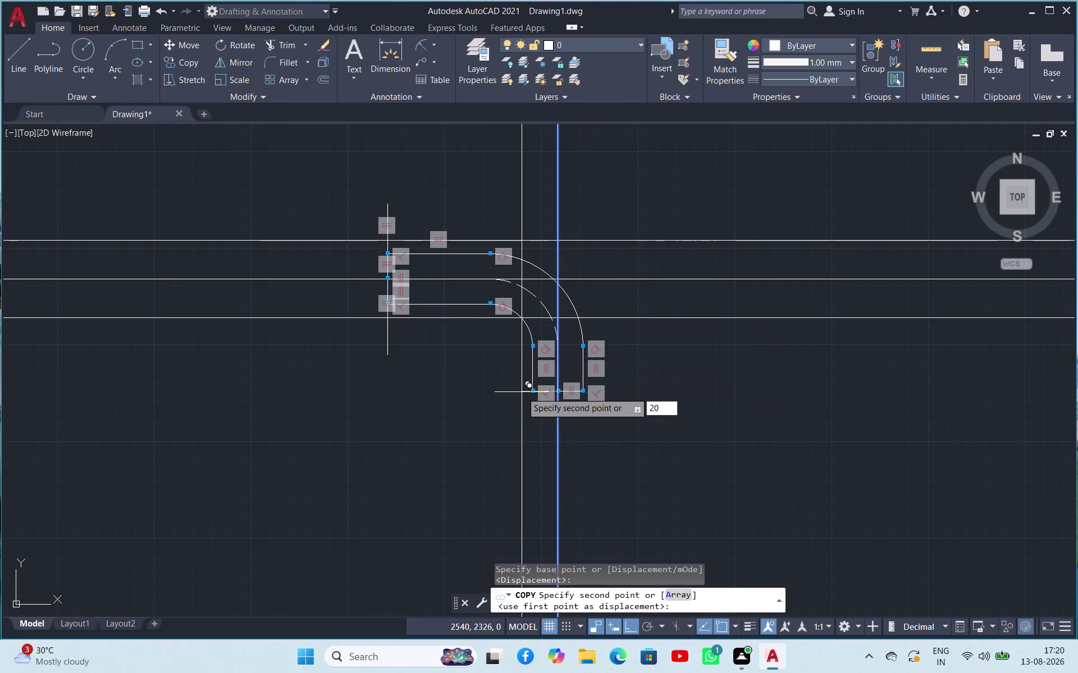
text(2)
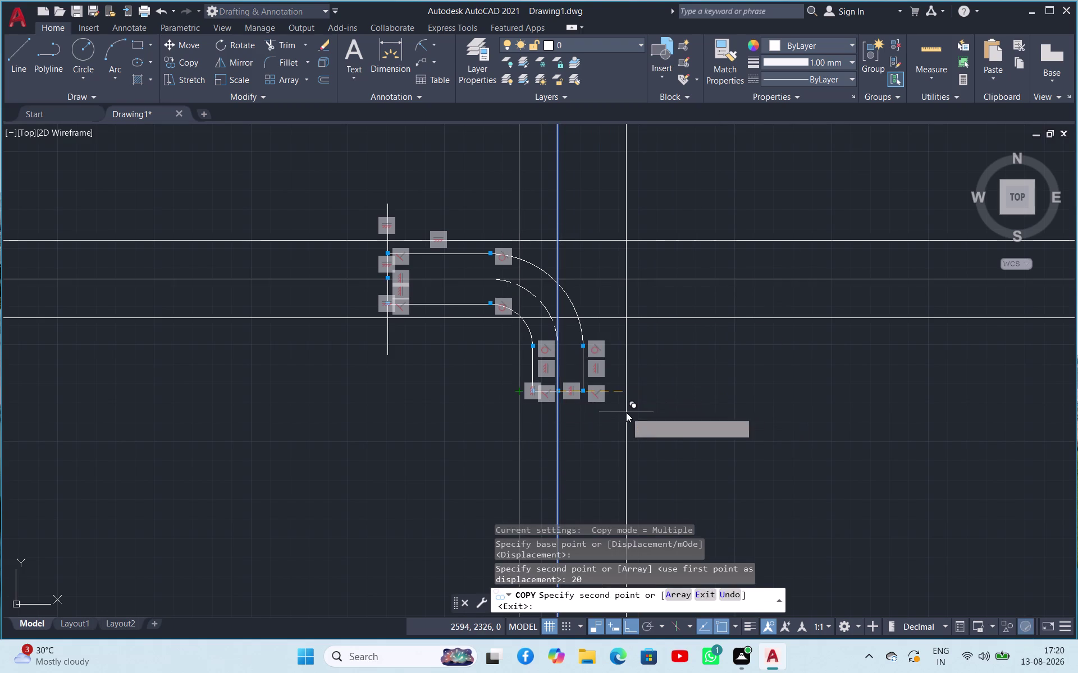
text(0)
key(Return)
key(Escape)
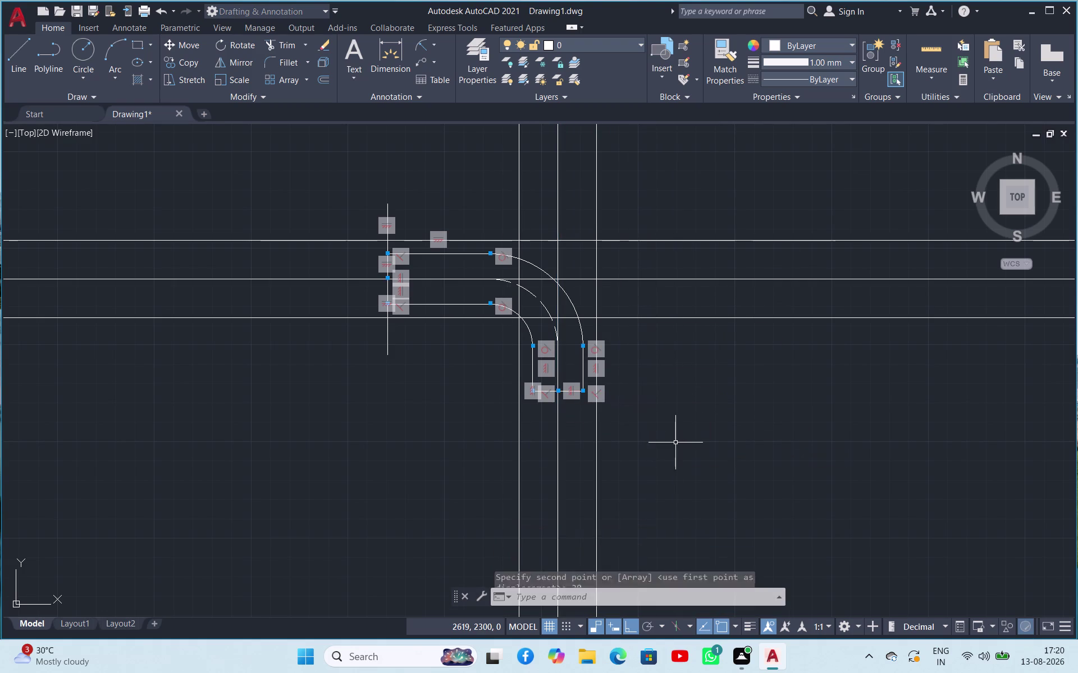
scroll(down, 3)
scroll(up, 3)
scroll(down, 3)
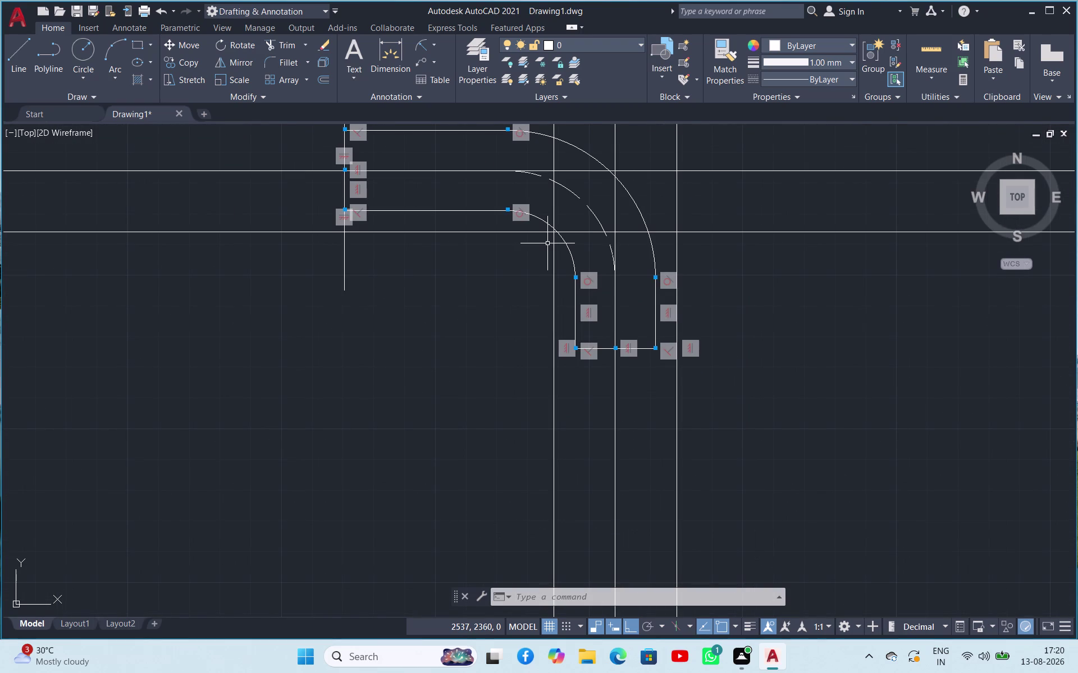
scroll(down, 3)
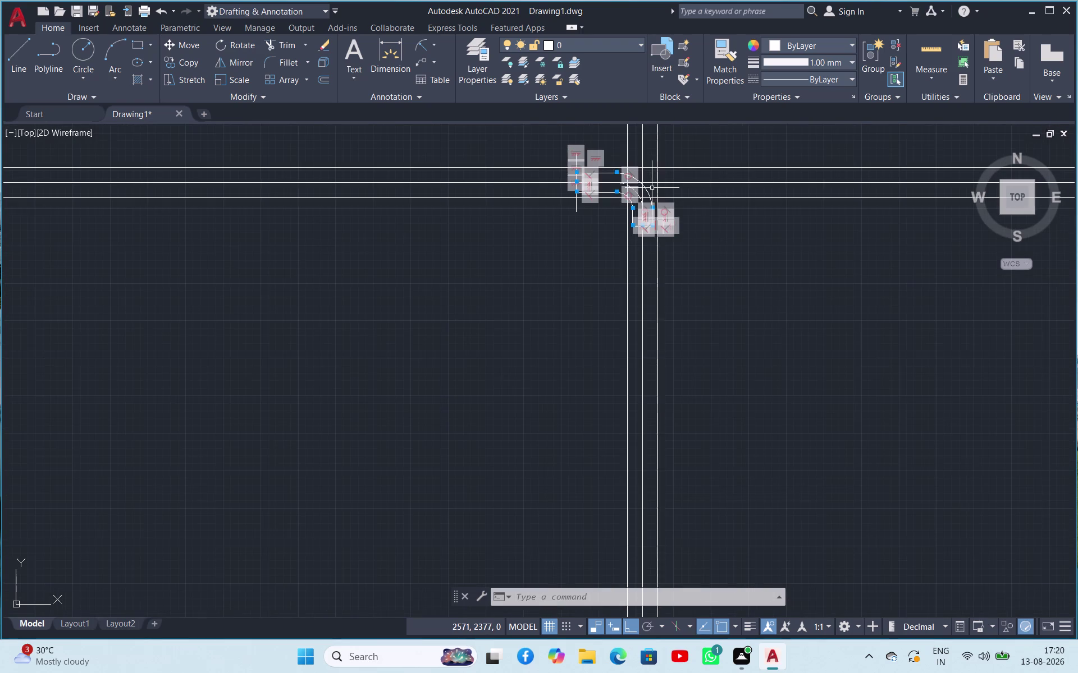
scroll(up, 3)
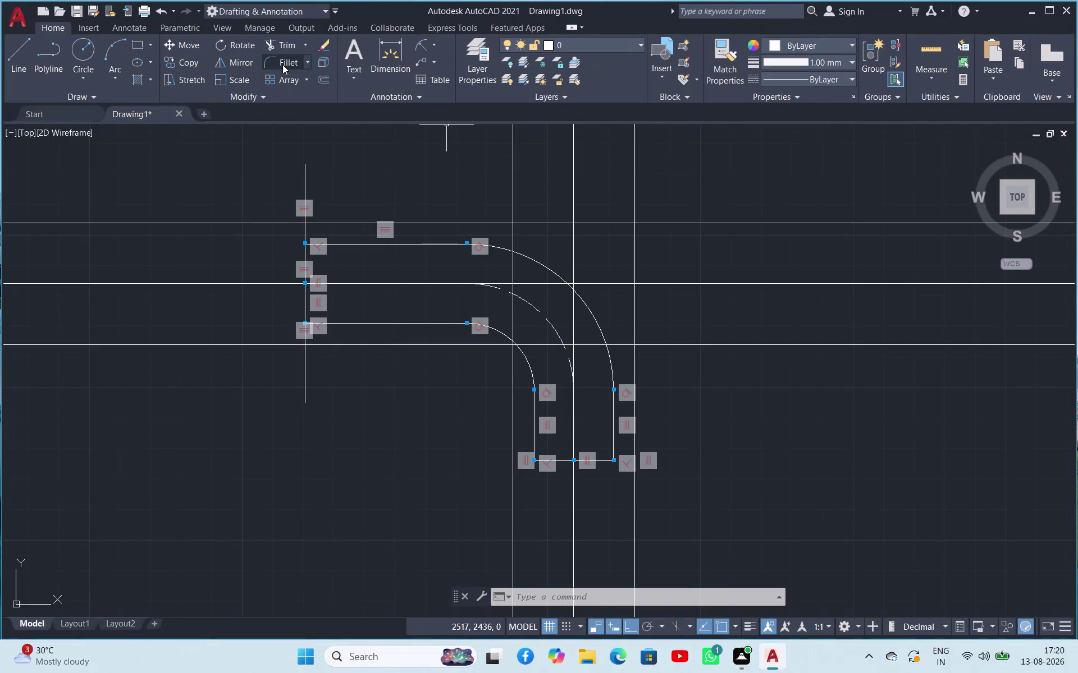
Fillet the top horizontal and right vertical construction lines with a radius-55 arc.
click(283, 64)
text(R)
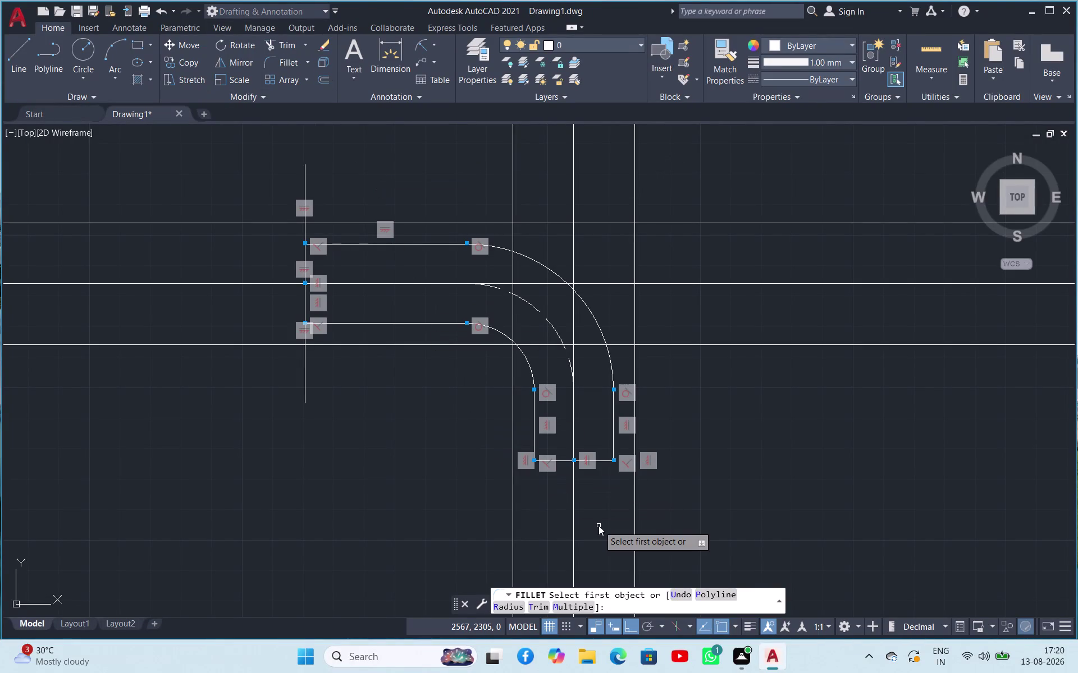
key(space)
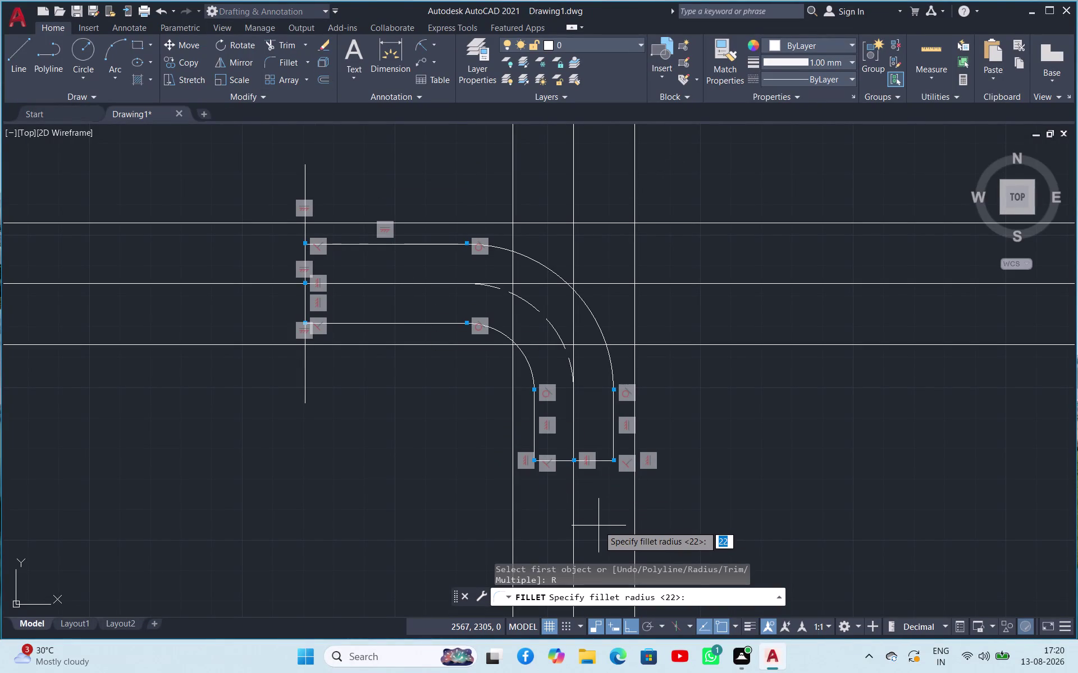
text(50)
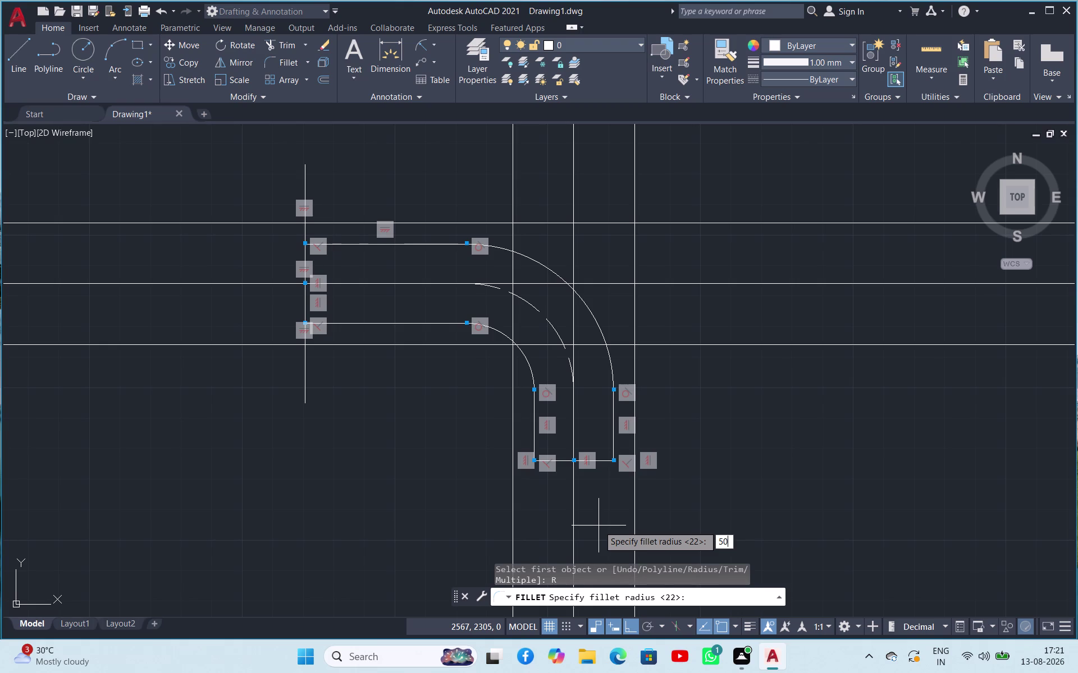
key(BackSpace)
key(5)
key(Return)
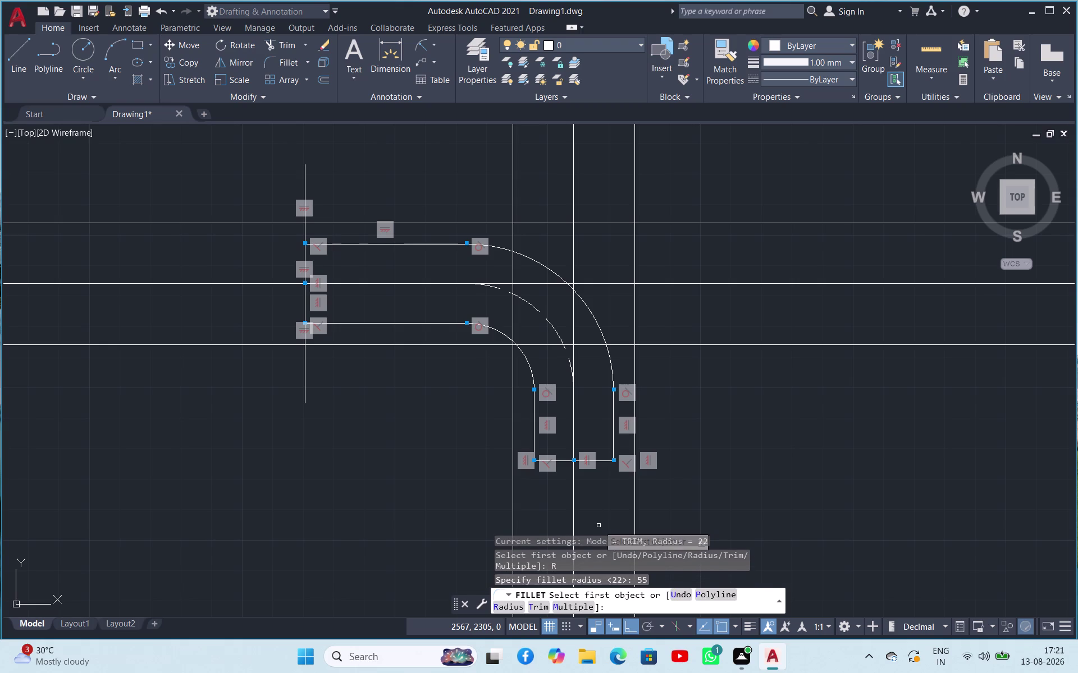
click(602, 223)
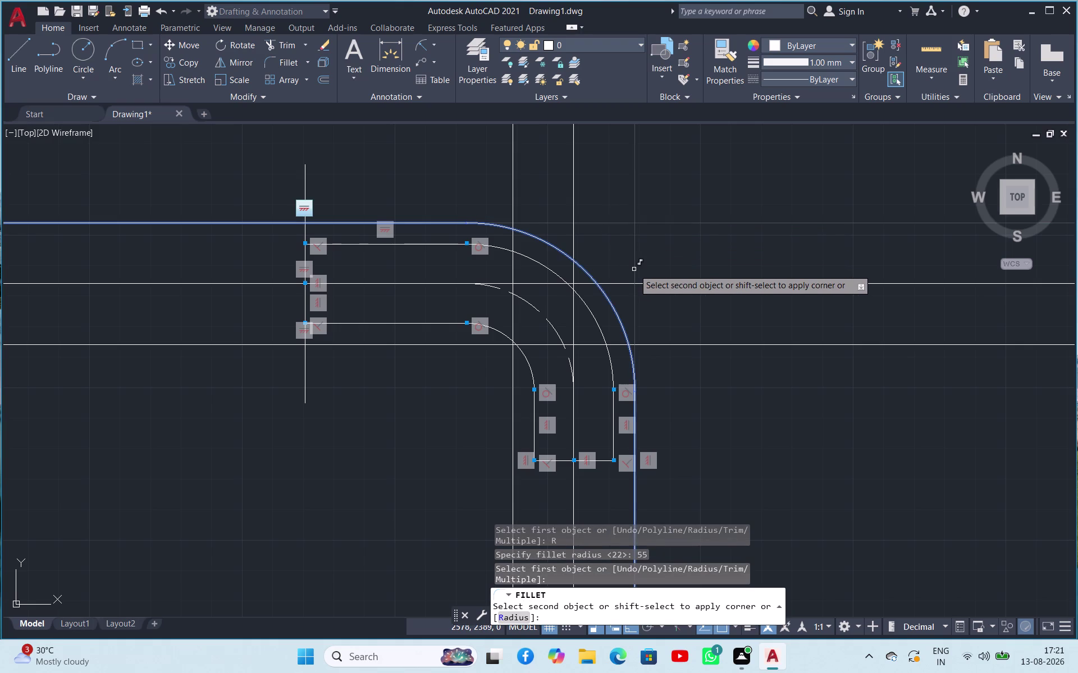
click(634, 269)
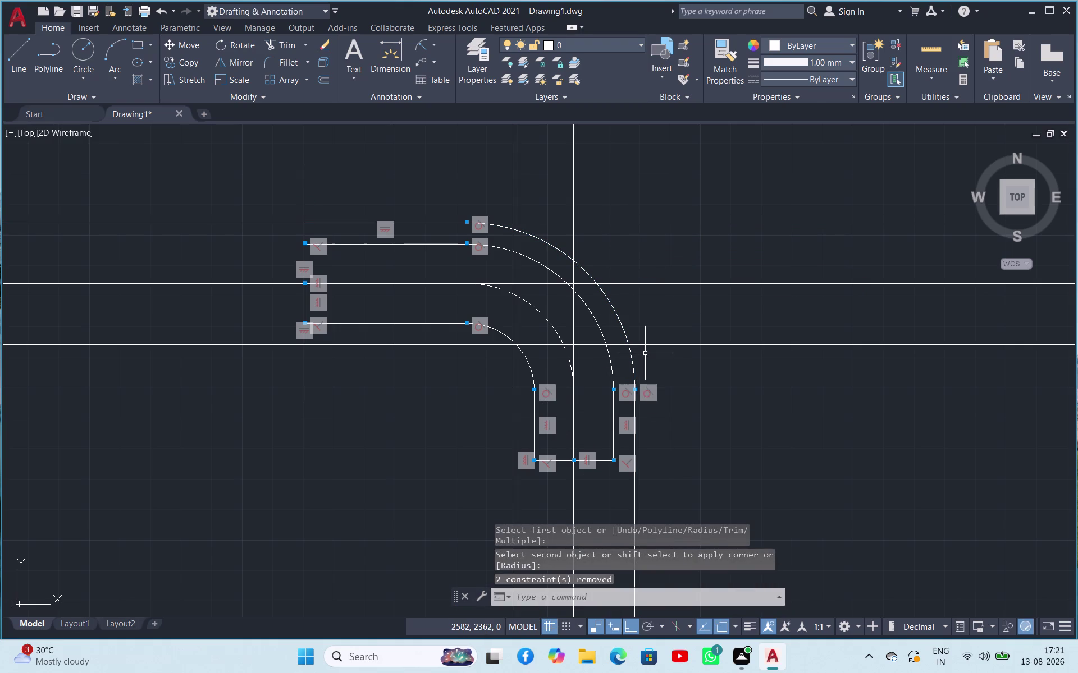
key(Escape)
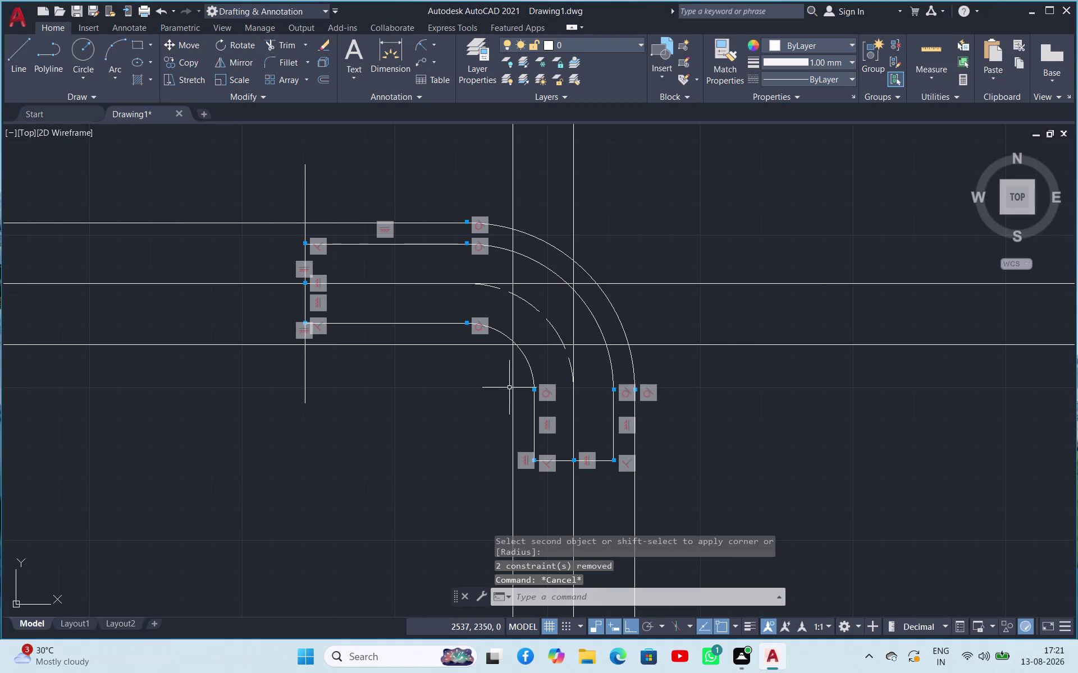
Erase the middle vertical construction line and the other unwanted line.
click(572, 318)
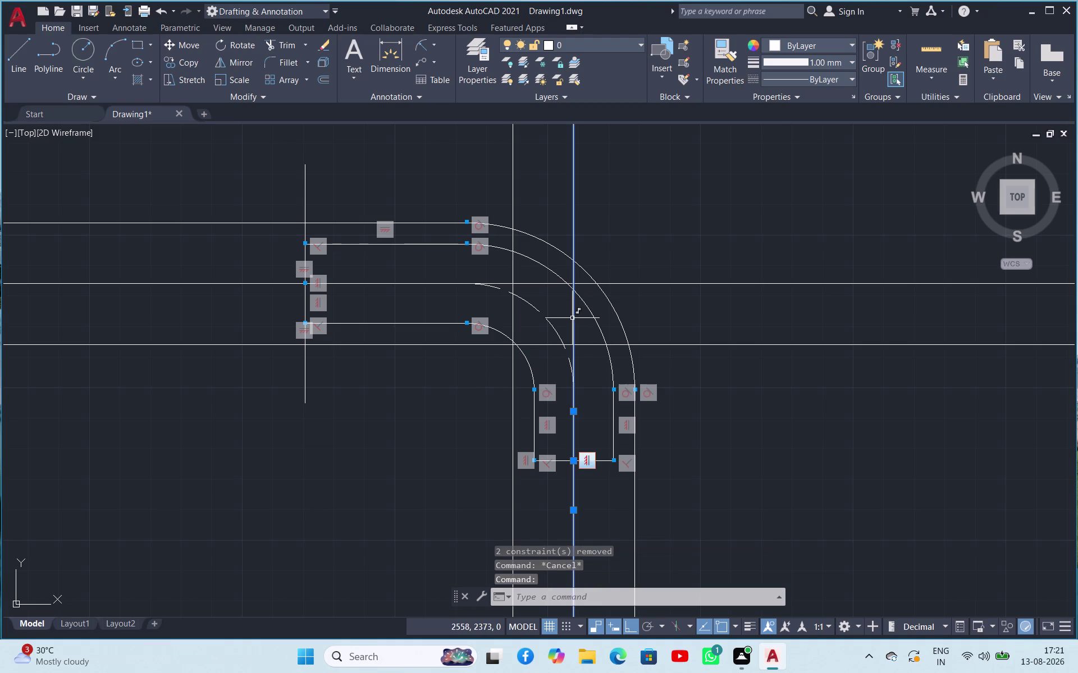
key(Delete)
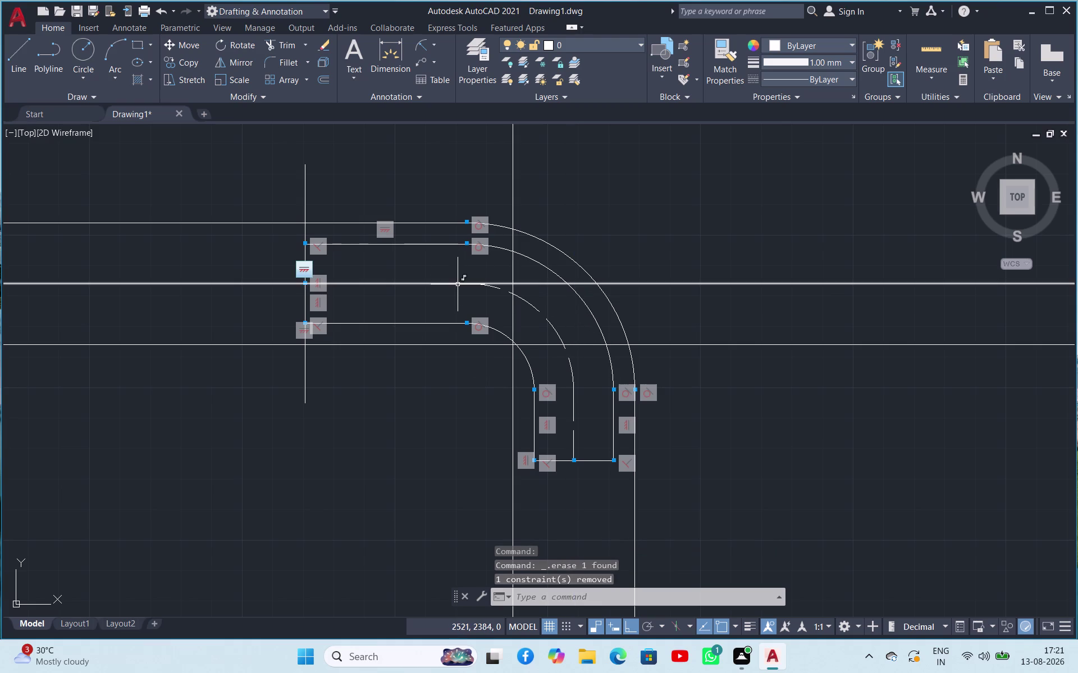
click(457, 285)
key(Delete)
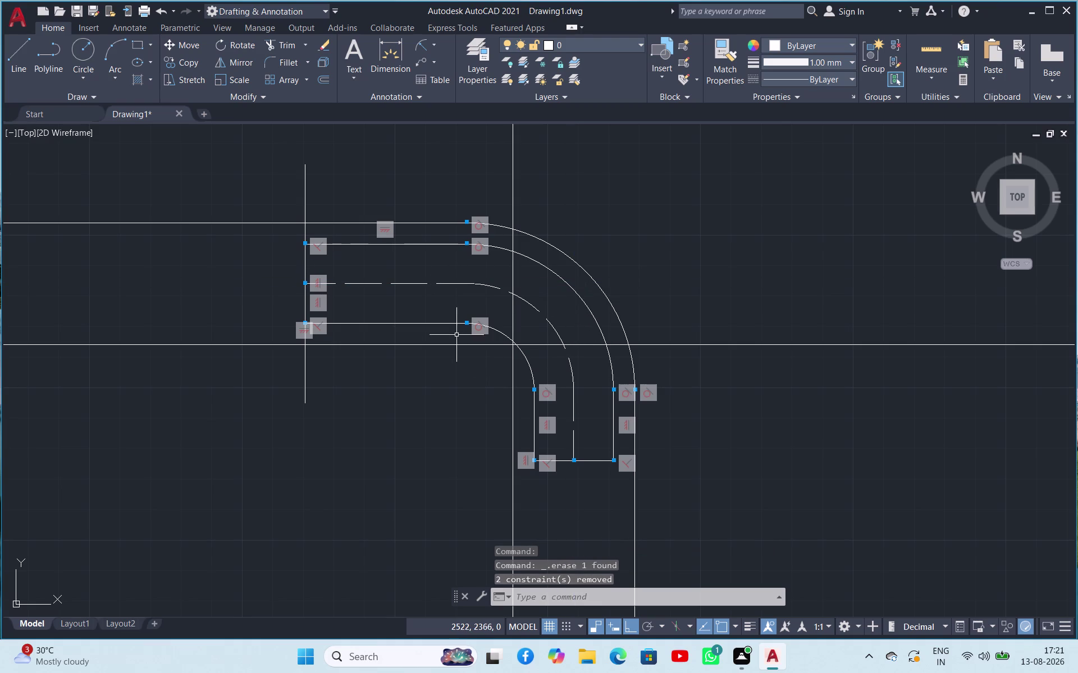
click(289, 63)
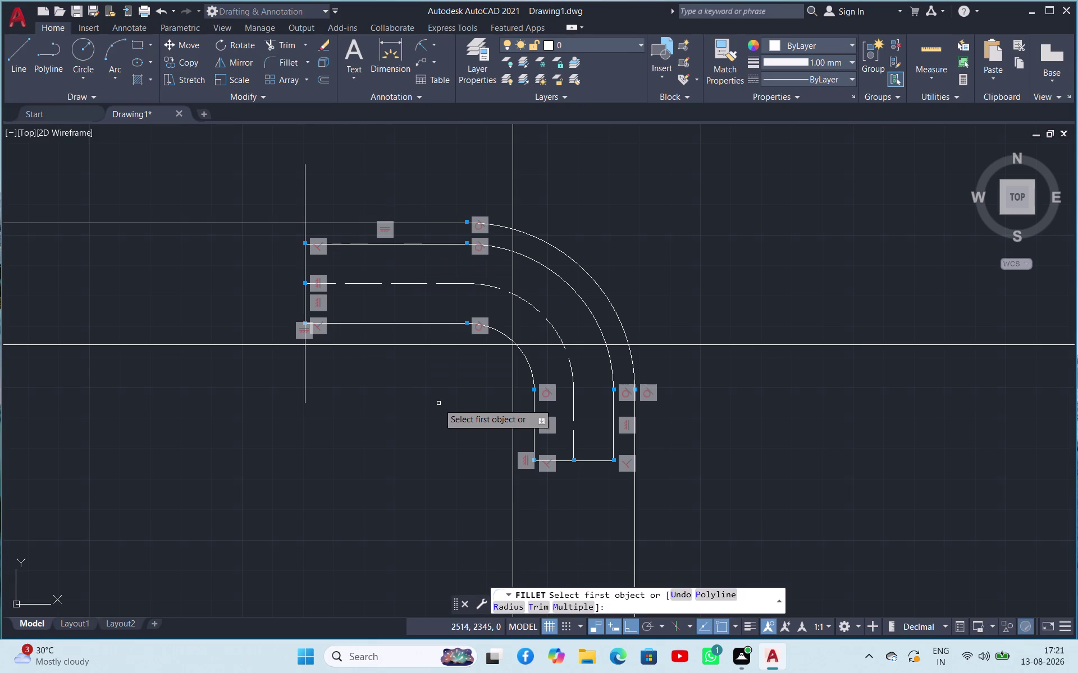
Fillet the lower horizontal line and the vertical line with radius 15.
key(r)
key(space)
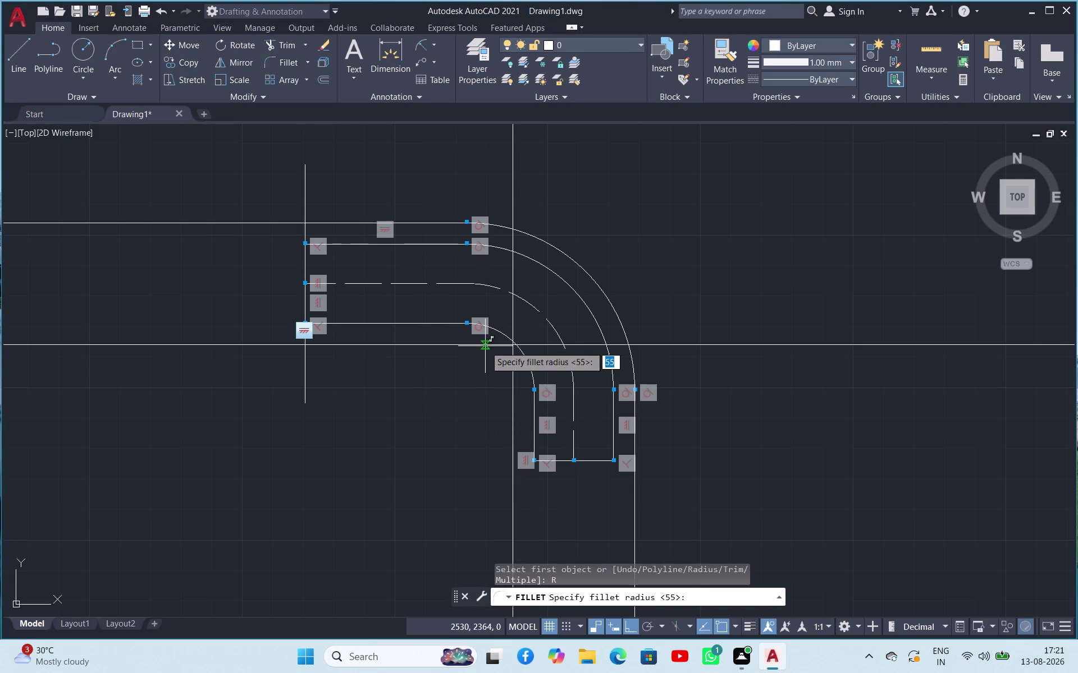
click(702, 598)
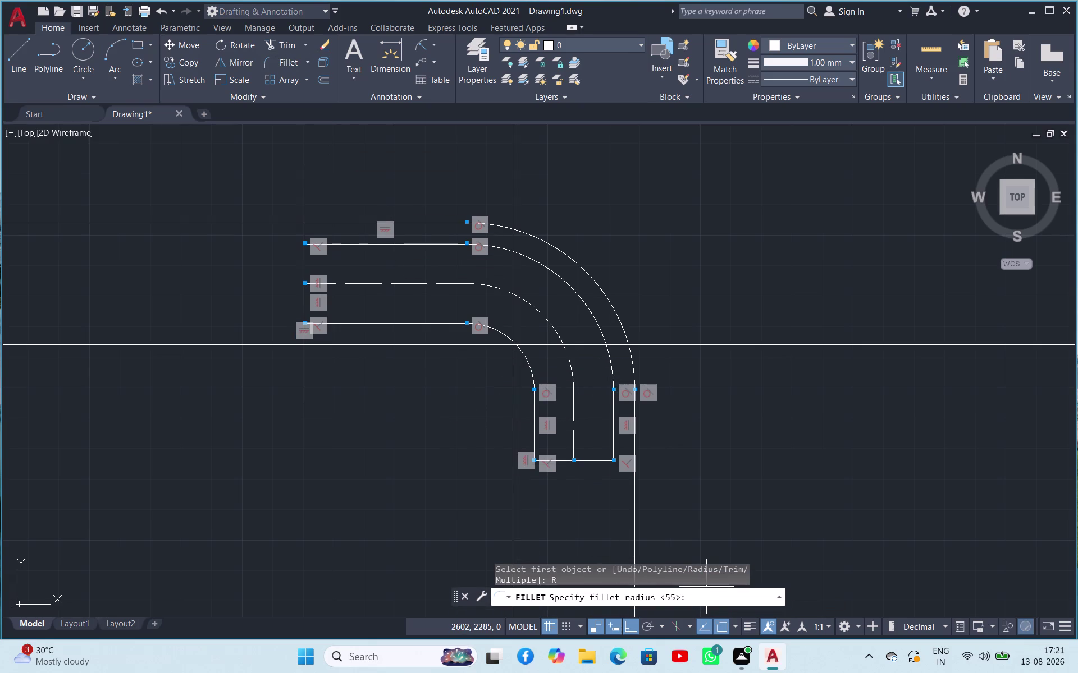
text(15)
key(Return)
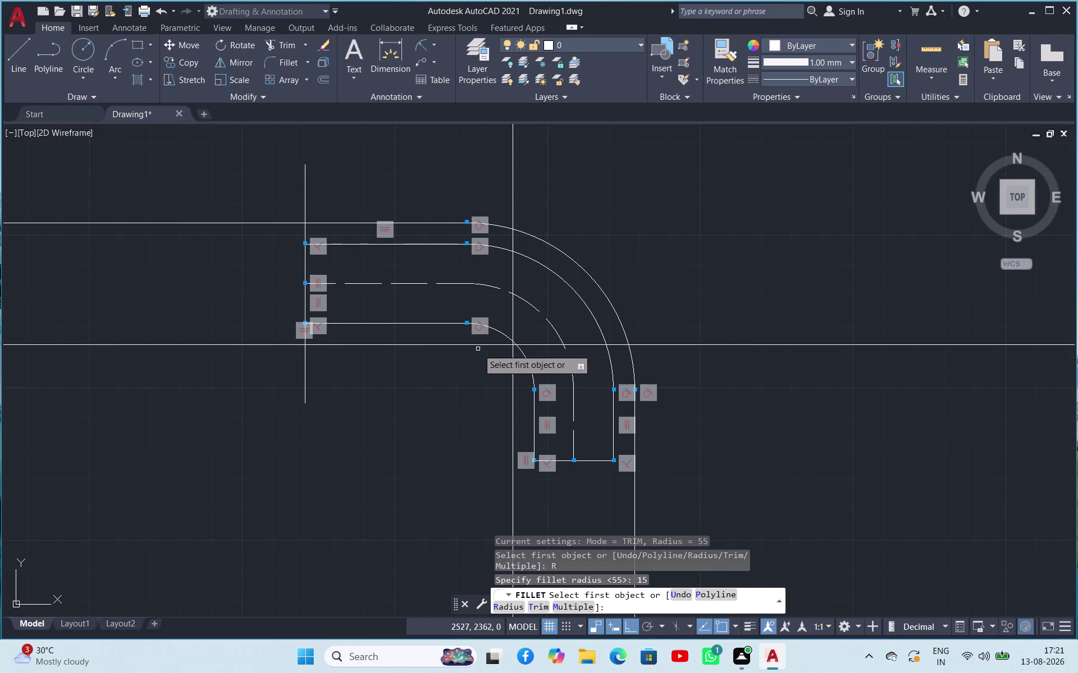
click(476, 346)
click(511, 381)
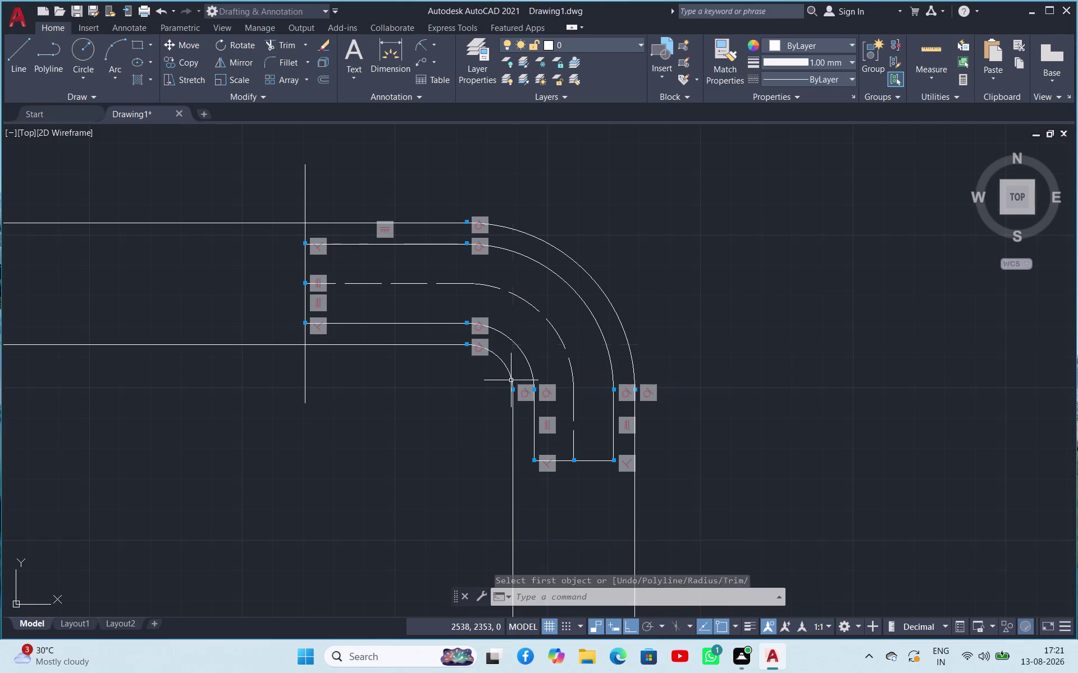
key(Escape)
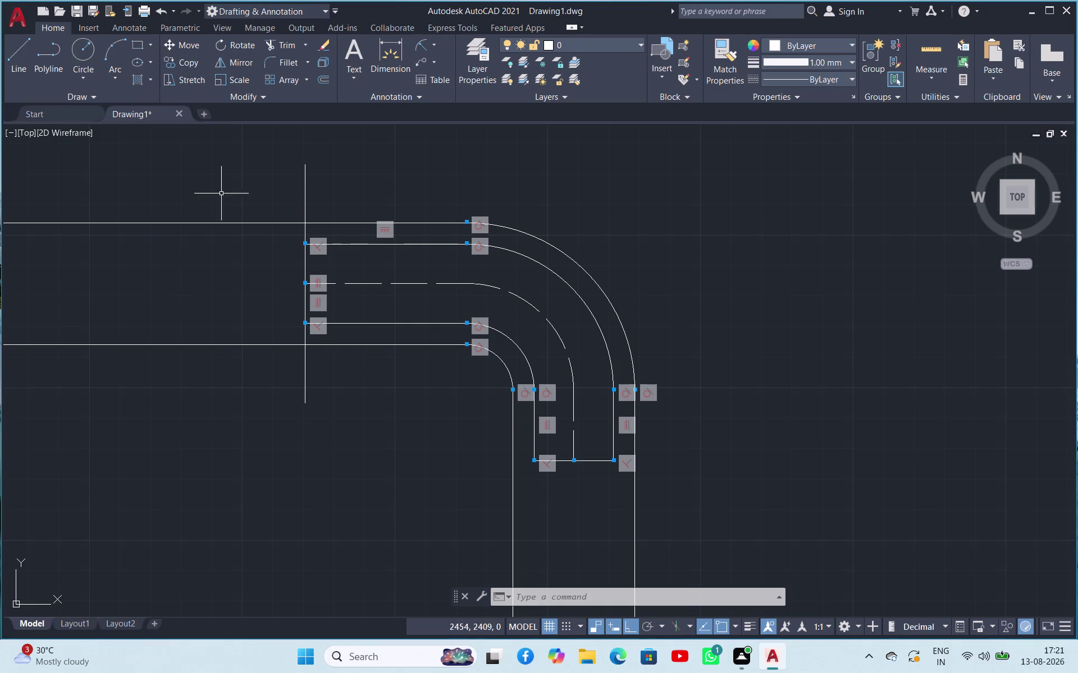
click(8, 63)
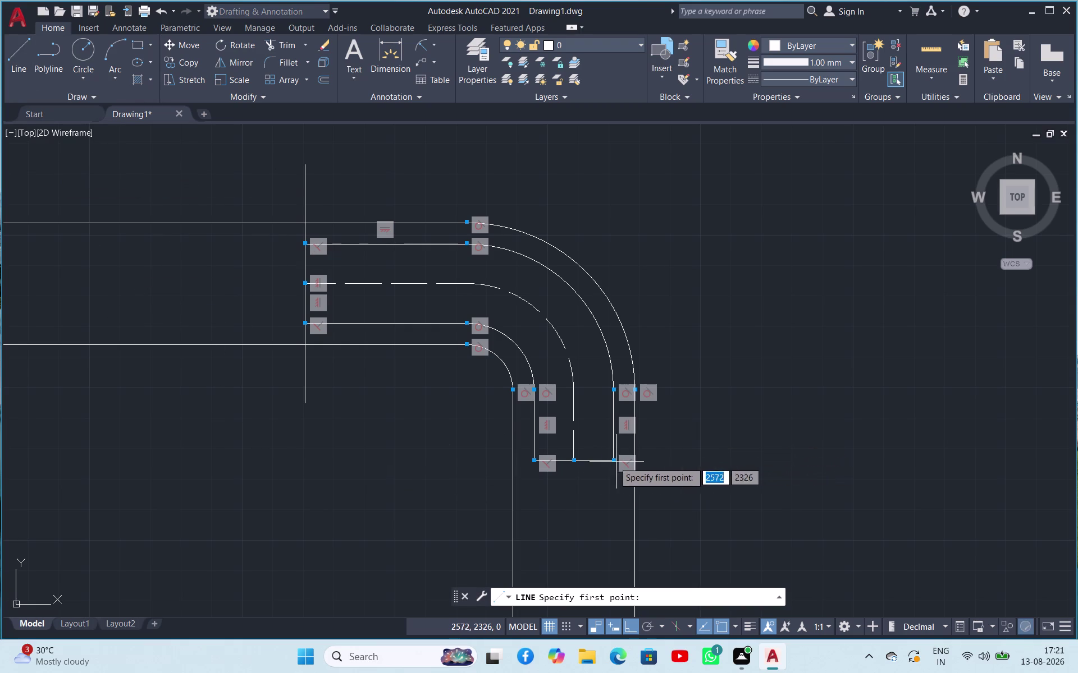
Draw a straight closing line across the pipe's bottom end.
click(494, 461)
click(706, 465)
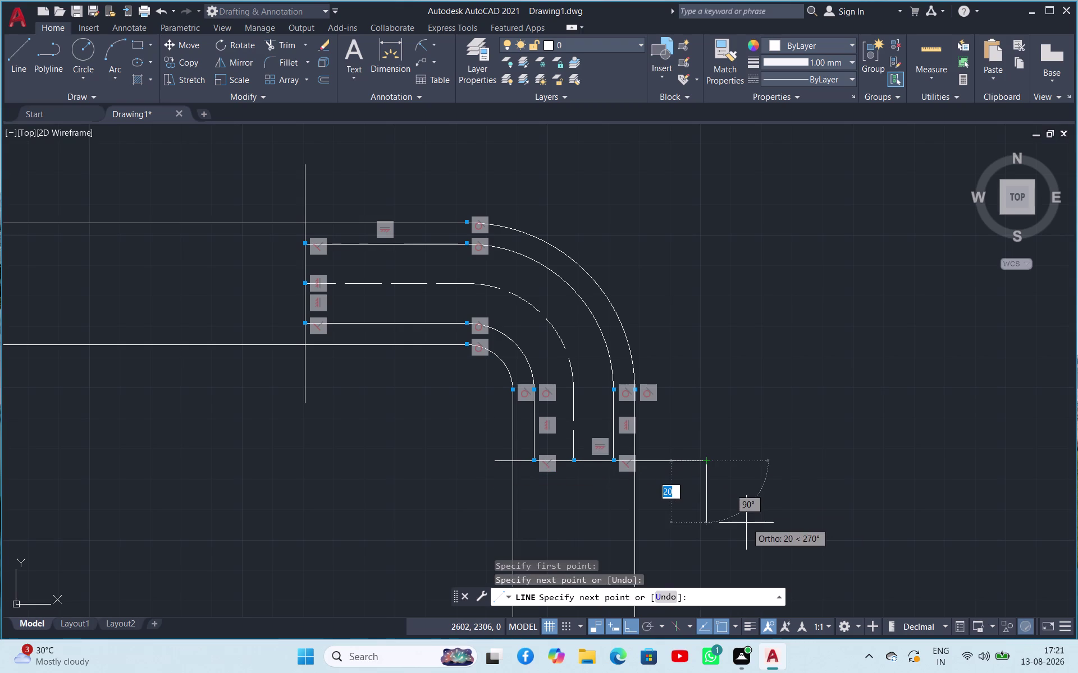
key(Escape)
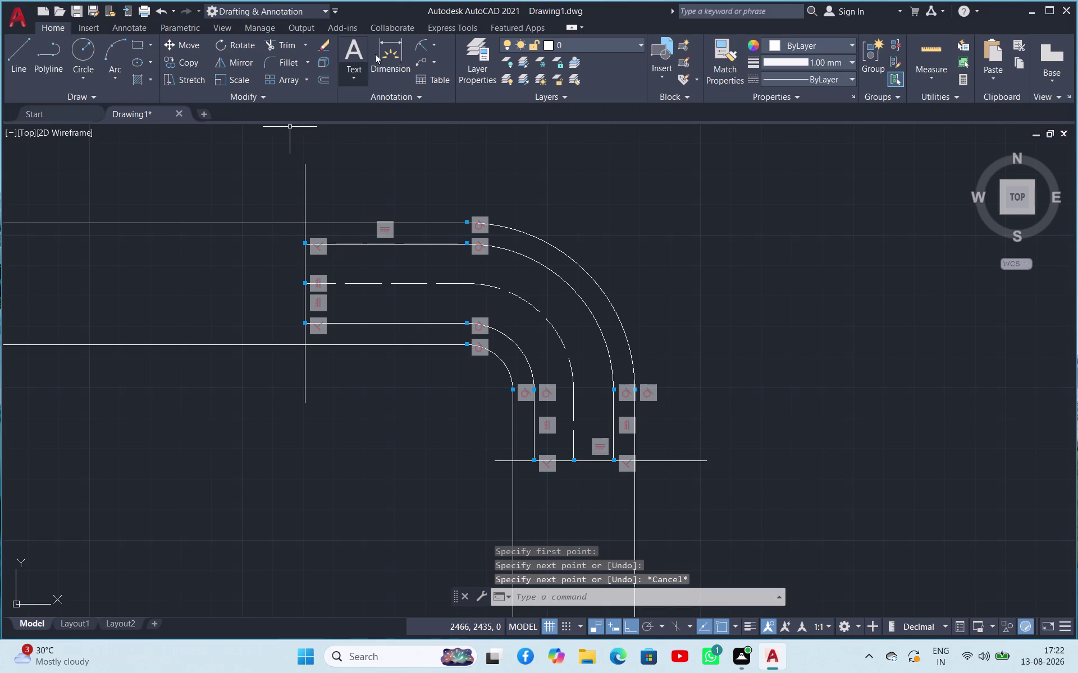
Trim the overhanging construction line ends below and left of the pipe.
click(288, 42)
key(space)
drag(667, 543, 573, 523)
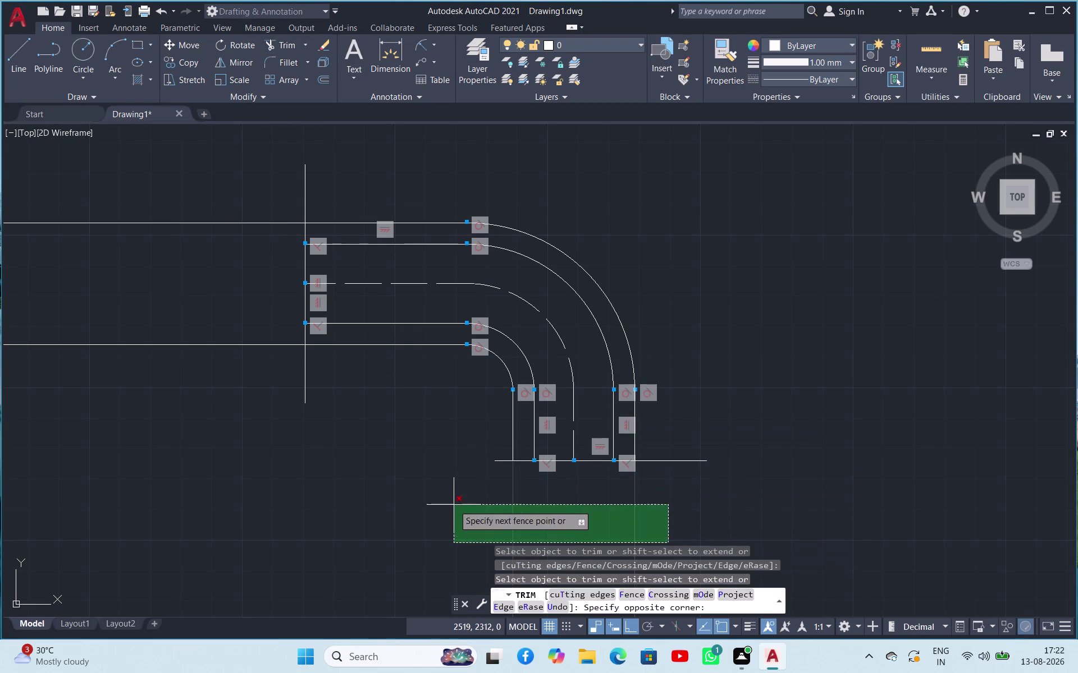
click(453, 505)
drag(185, 373, 183, 352)
click(175, 202)
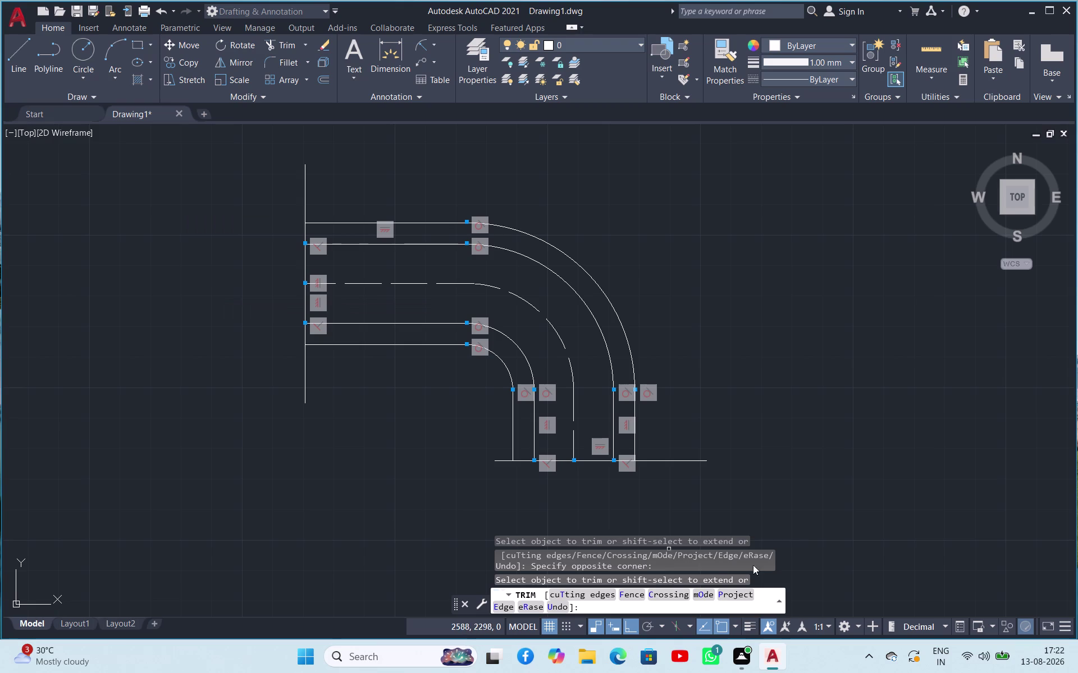
Trim the remaining leftover construction pieces and bottom line ends beyond the pipe walls.
click(679, 488)
click(690, 430)
click(491, 477)
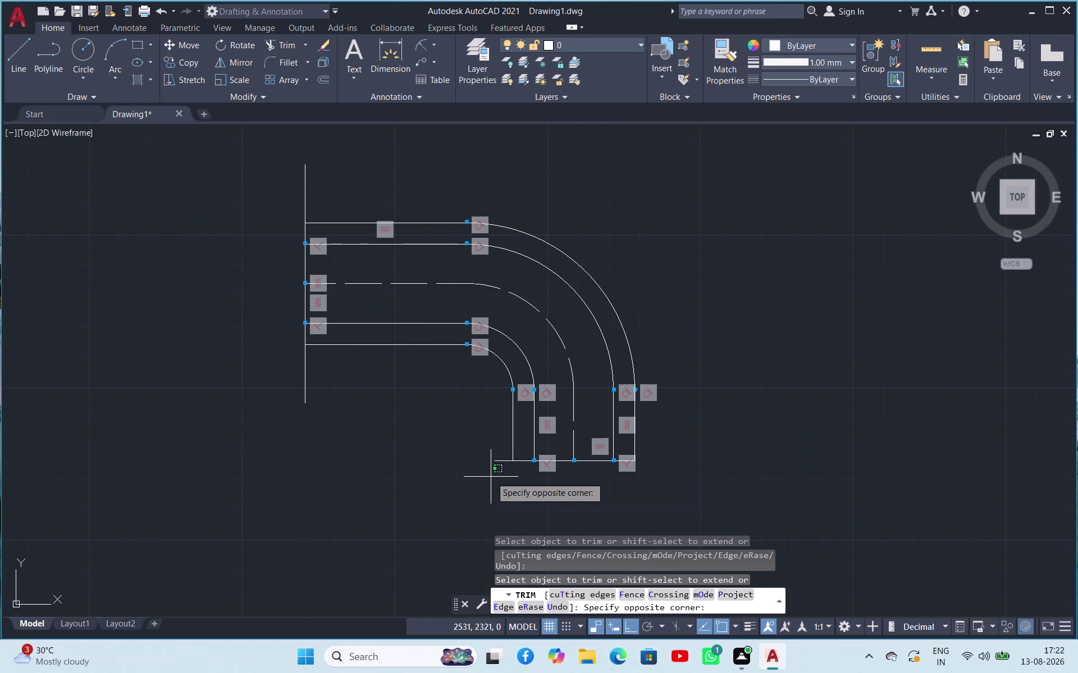
click(504, 456)
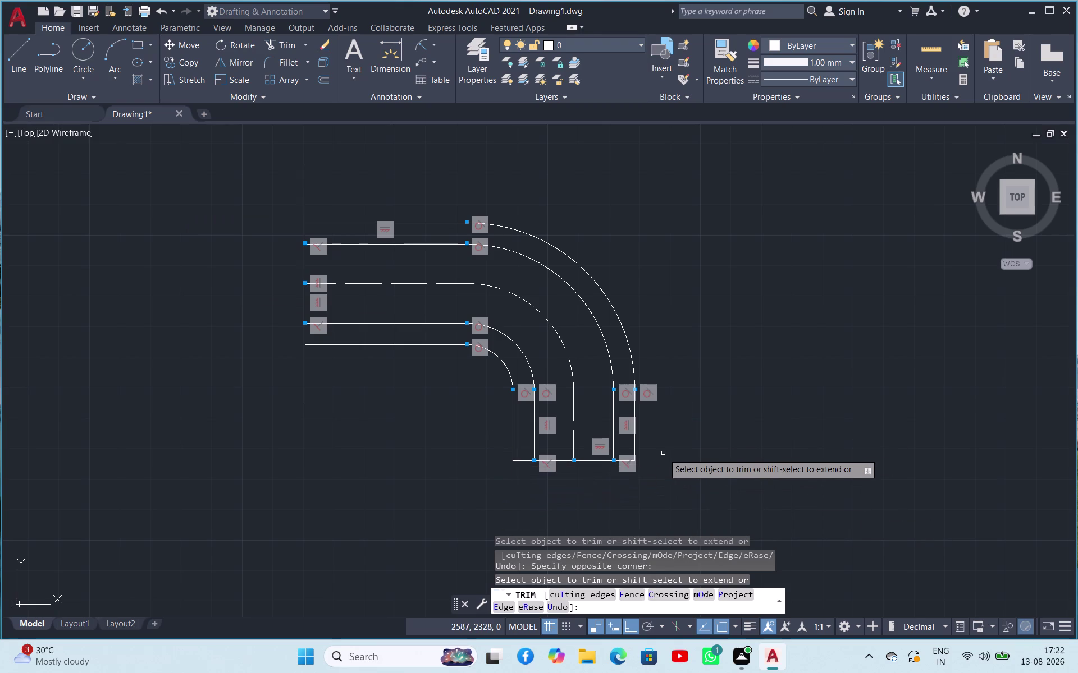
scroll(up, 3)
scroll(down, 3)
key(Escape)
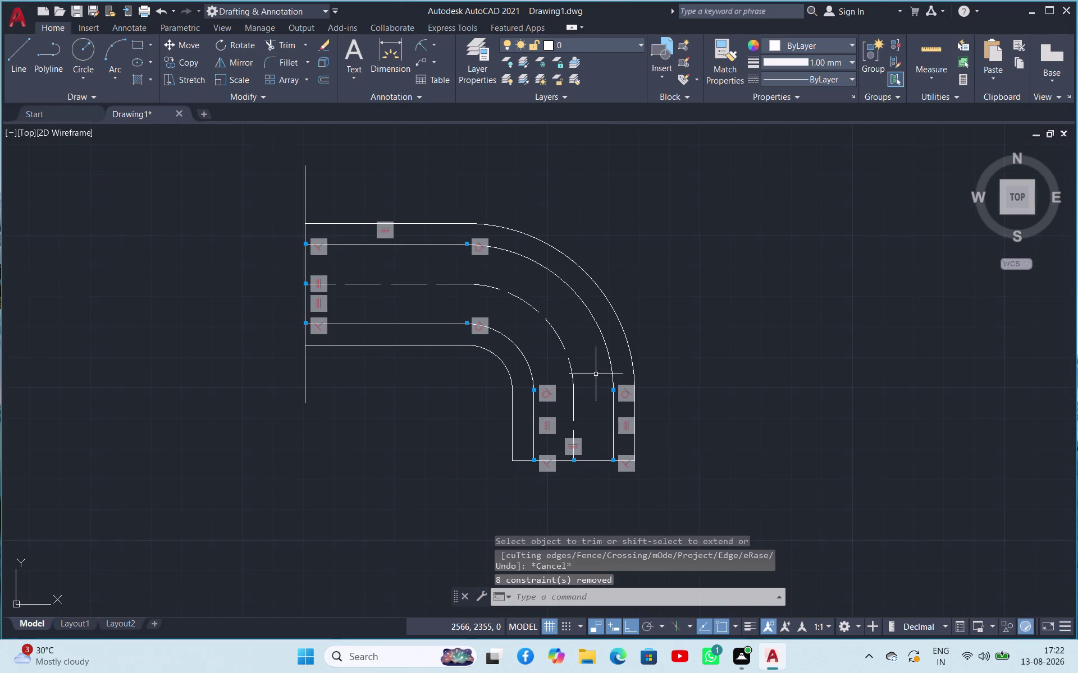
scroll(down, 3)
scroll(up, 3)
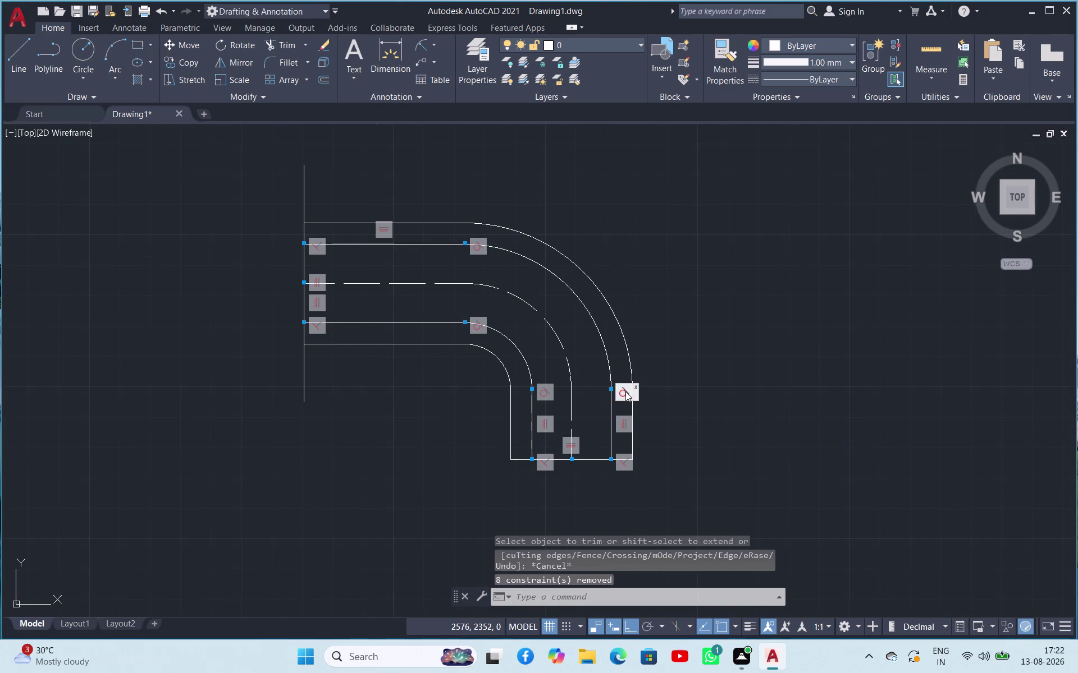
scroll(up, 3)
scroll(down, 3)
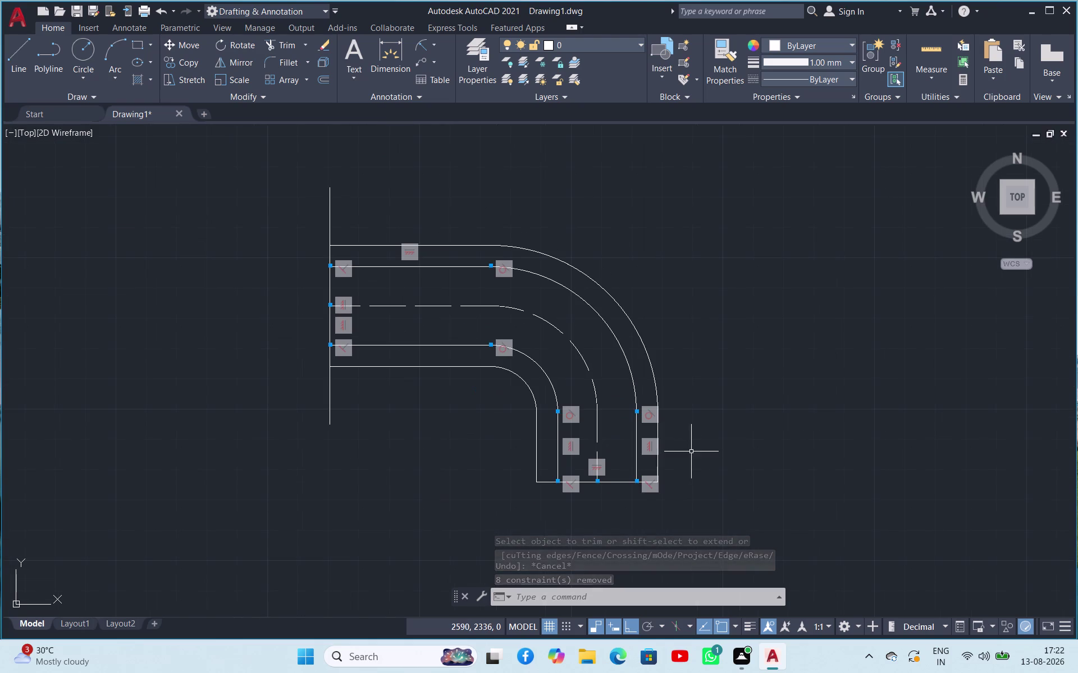
scroll(up, 3)
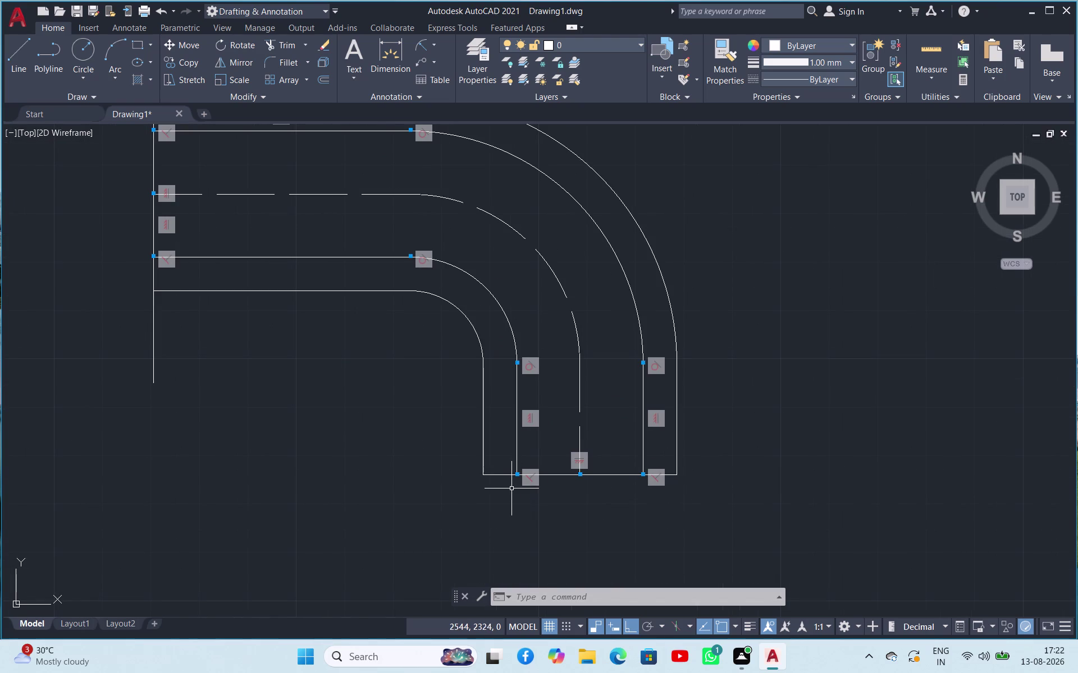
Erase the long redundant closing line at the bend's bottom end.
key(Escape)
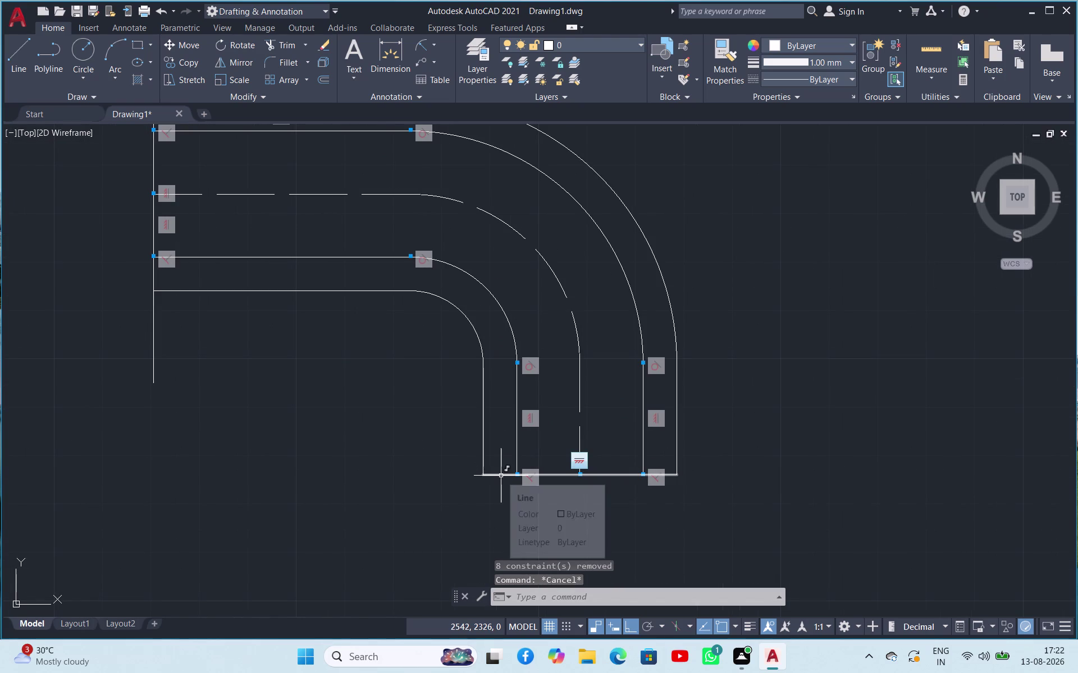
click(500, 476)
key(Delete)
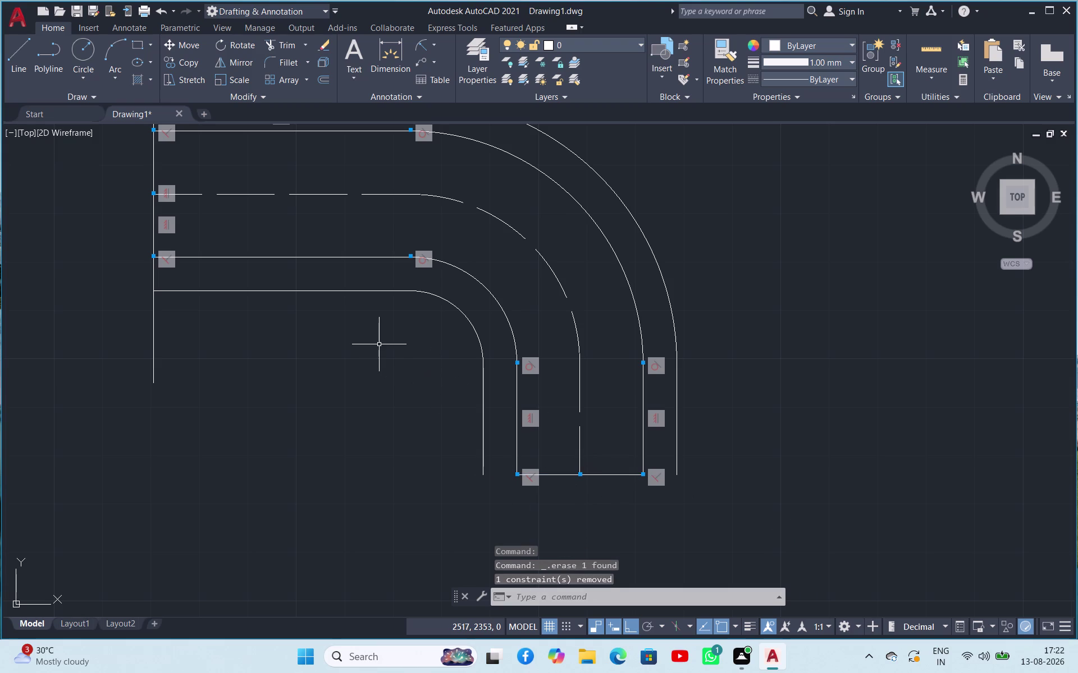
scroll(up, 3)
scroll(down, 3)
scroll(down, 3)
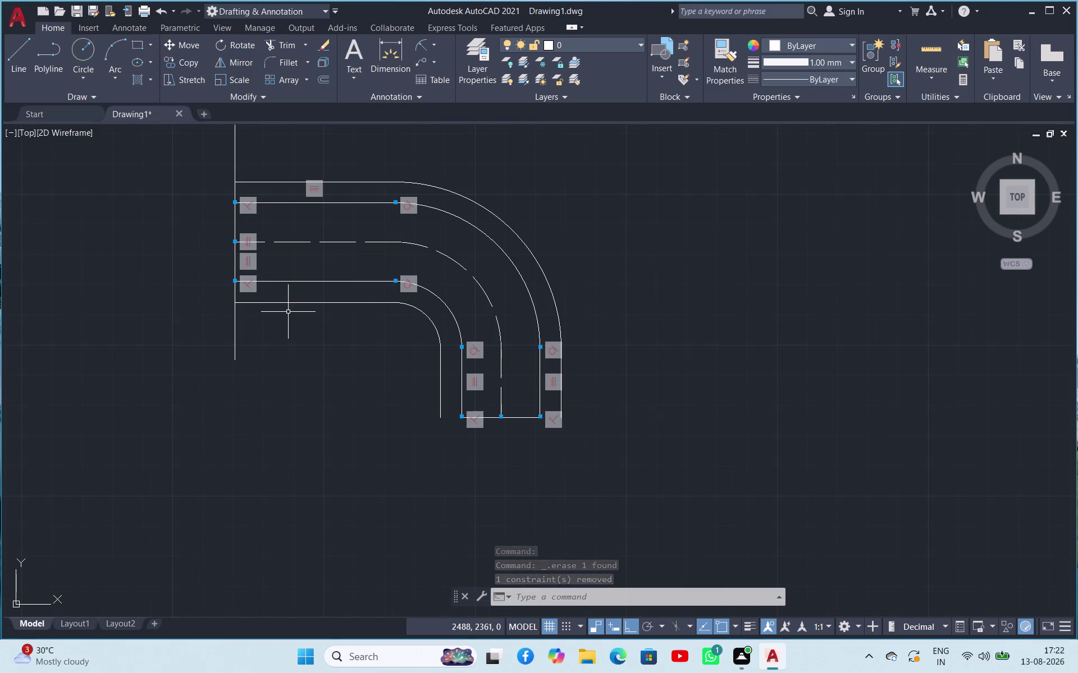
scroll(up, 3)
scroll(down, 3)
scroll(up, 3)
scroll(down, 3)
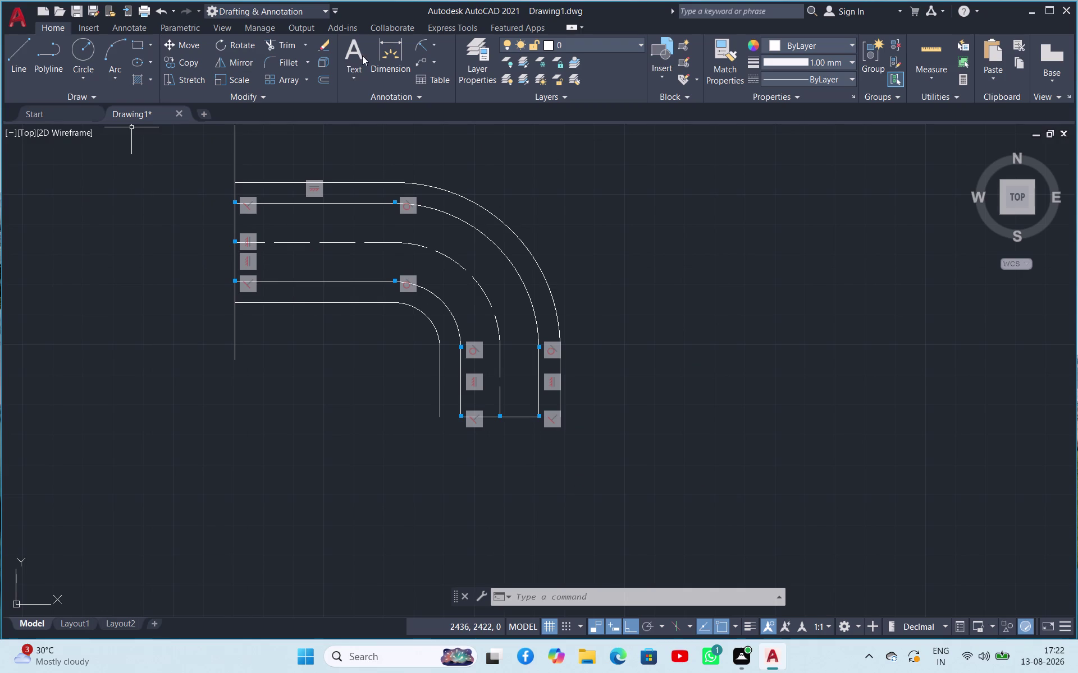
Draw a horizontal XL construction line through the pipe's centre line.
text(XL)
key(space)
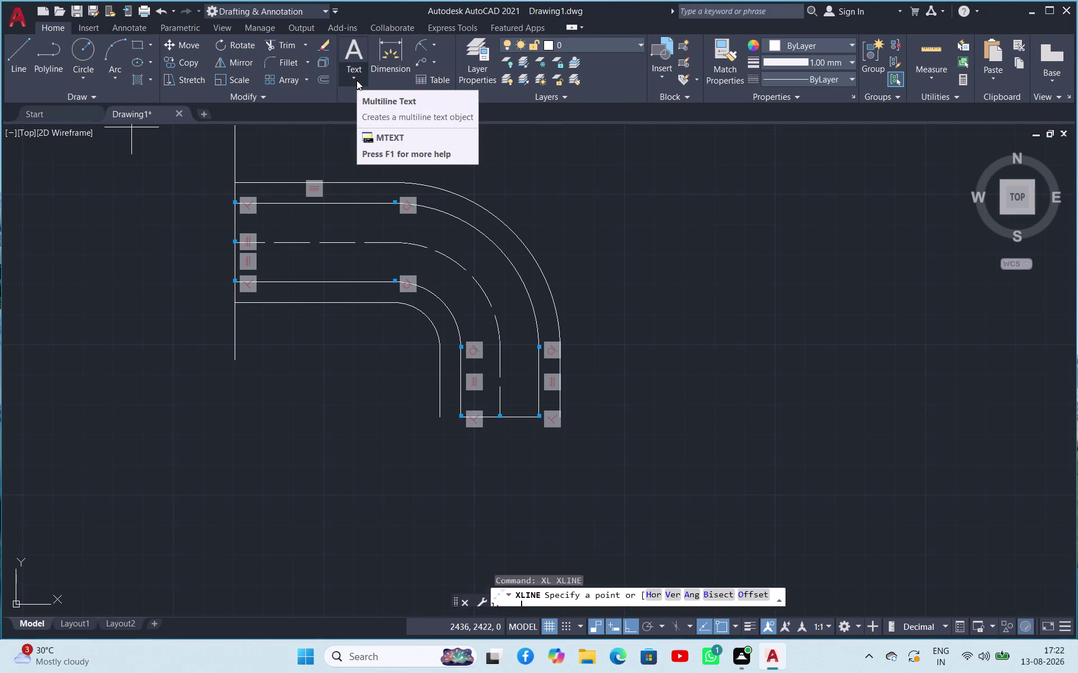
click(234, 243)
click(416, 256)
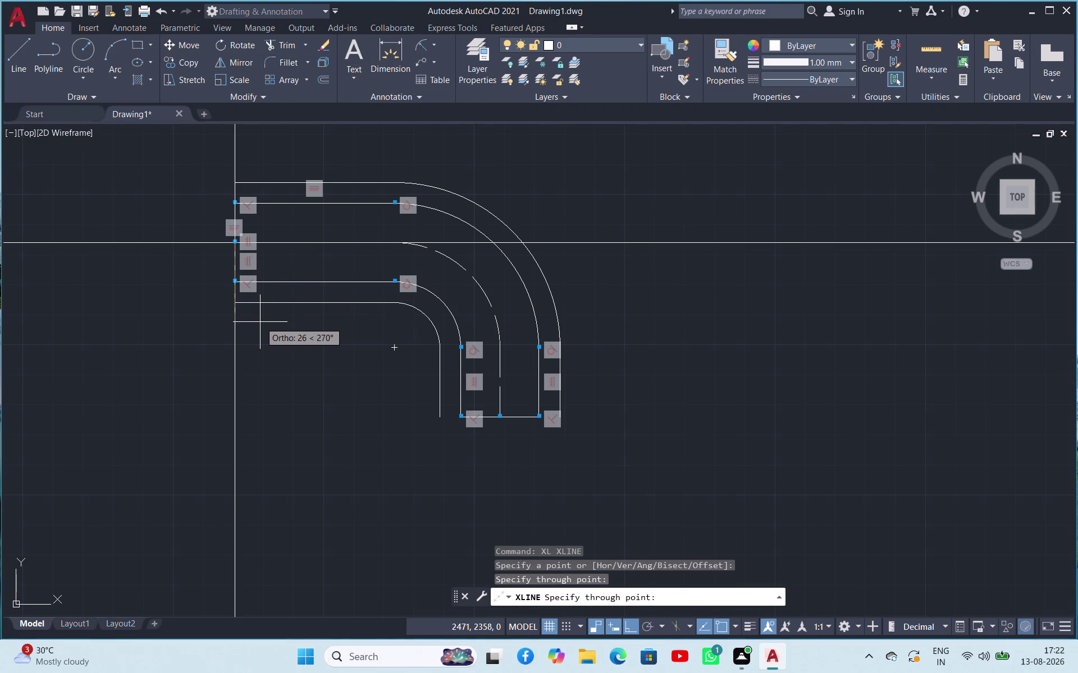
key(Escape)
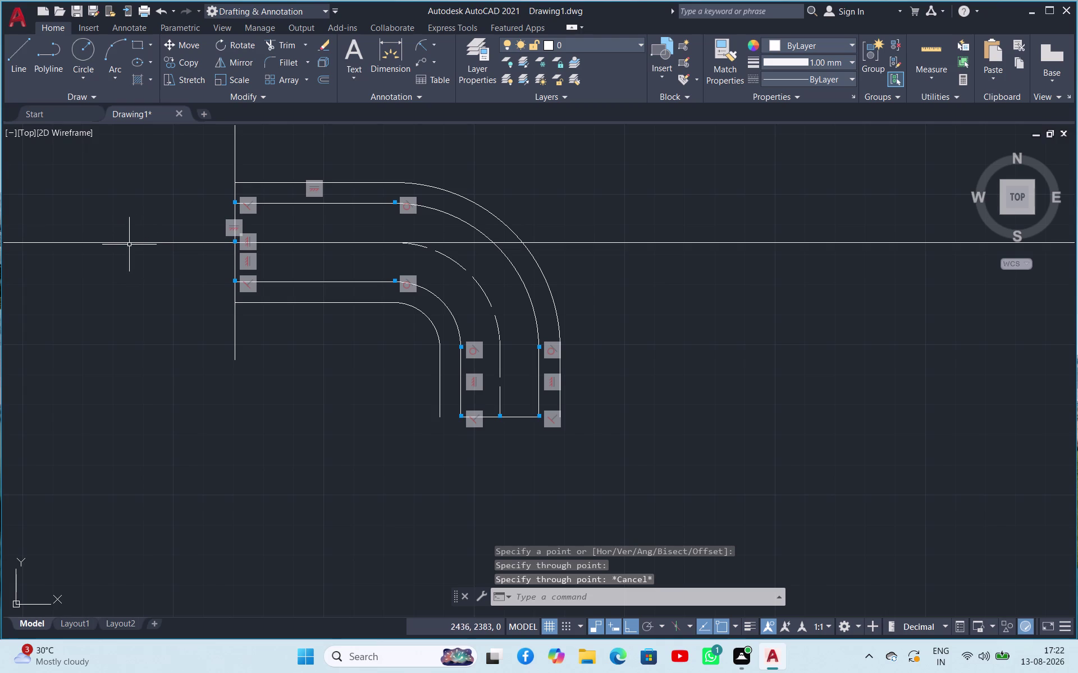
Copy the horizontal construction line 30 units below and 30 units above.
click(123, 243)
right_click(123, 243)
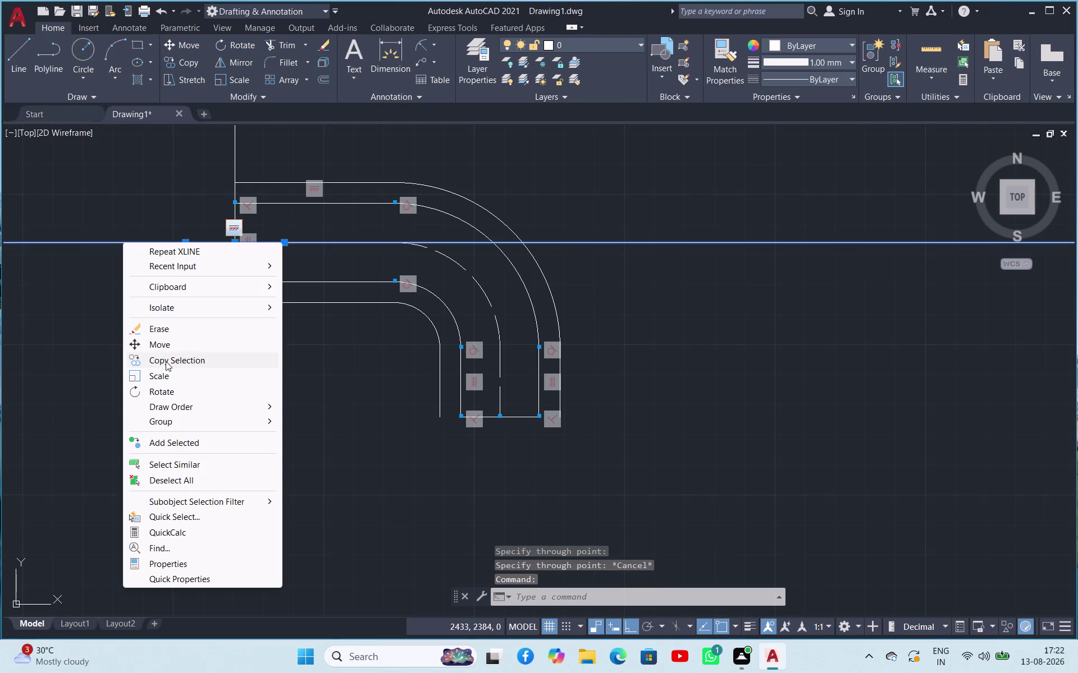
click(155, 363)
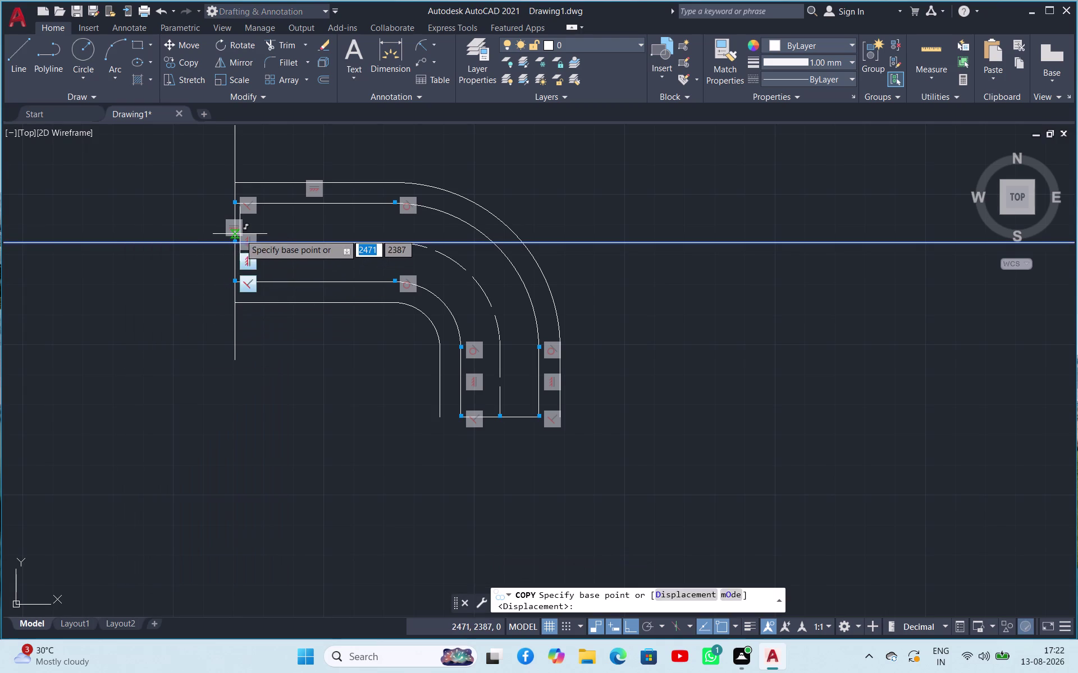
click(236, 245)
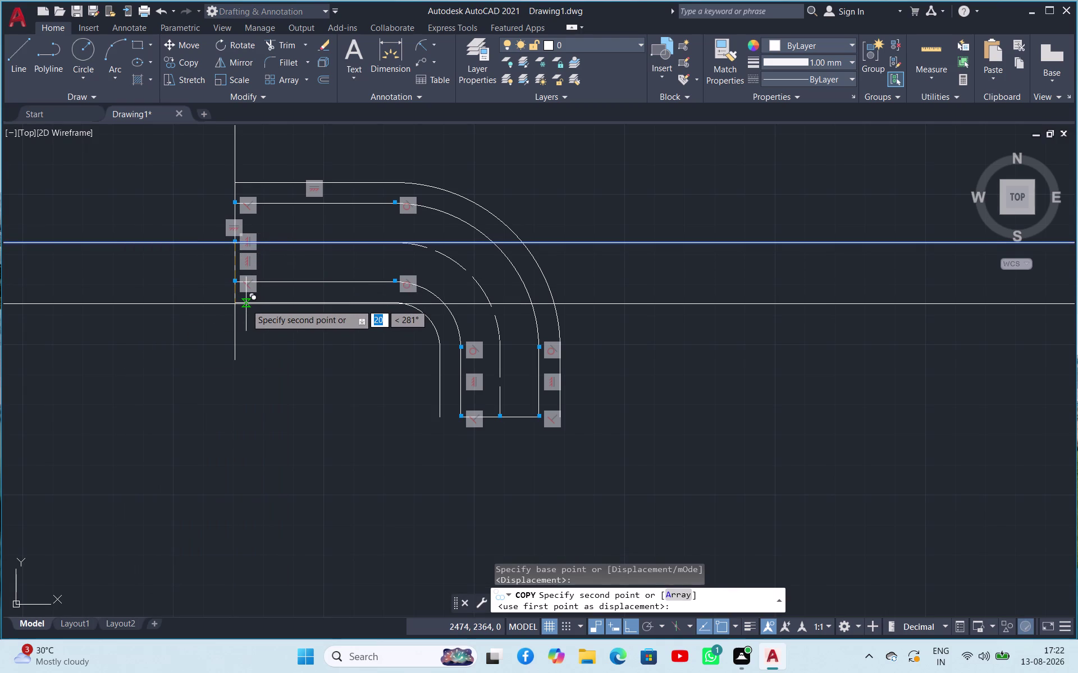
text(30)
key(Return)
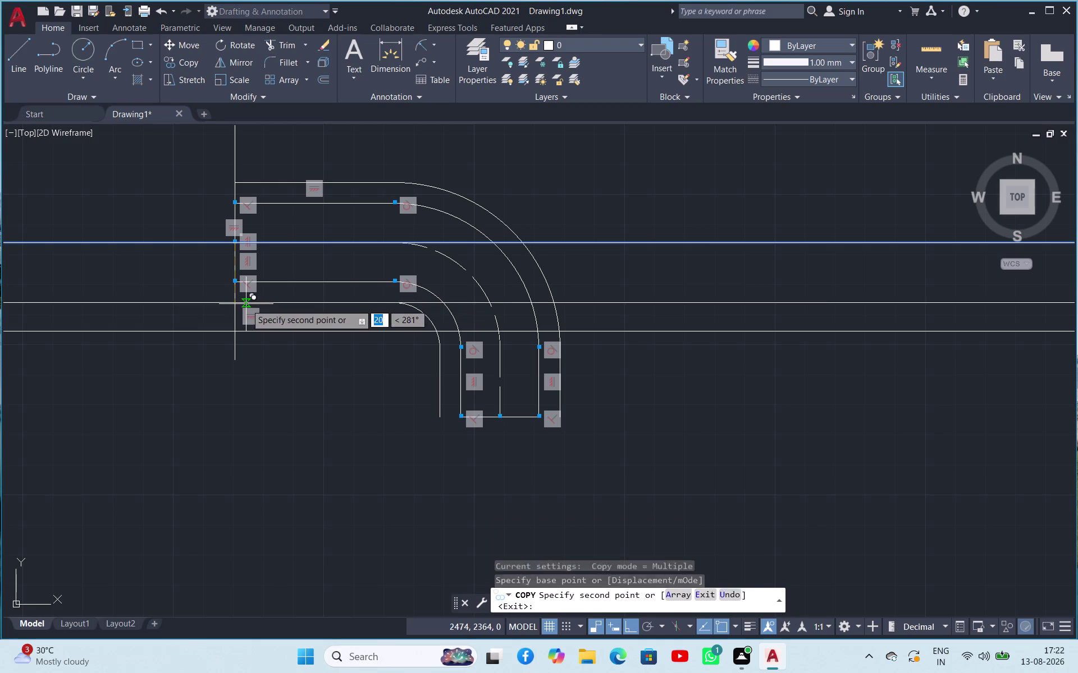
text(3)
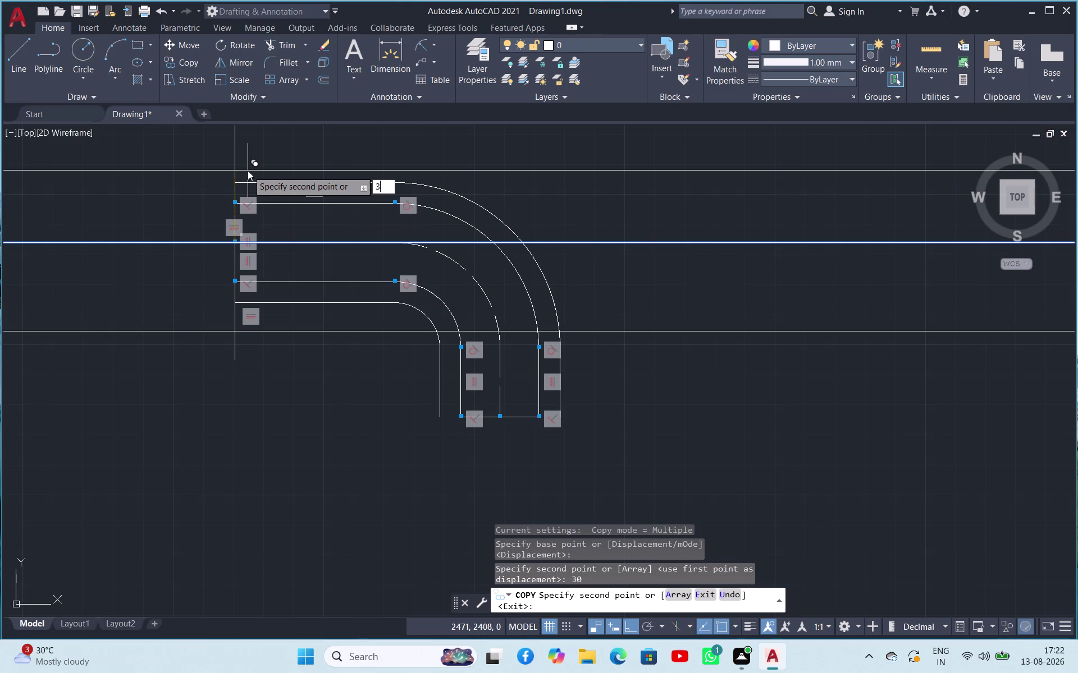
text(0)
key(Return)
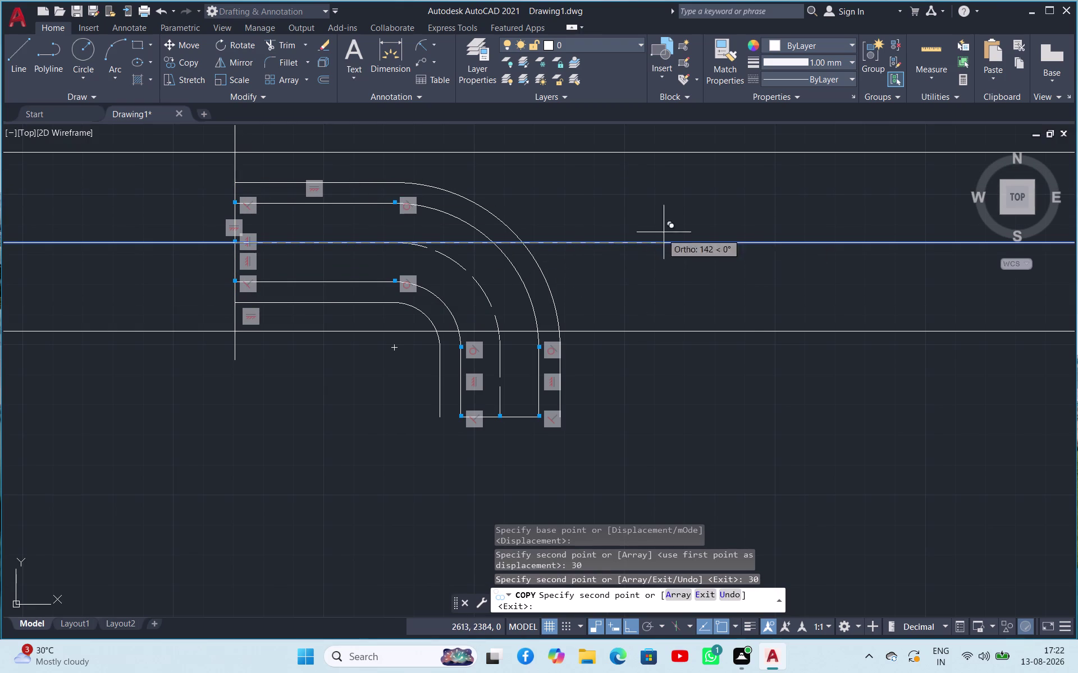
key(Escape)
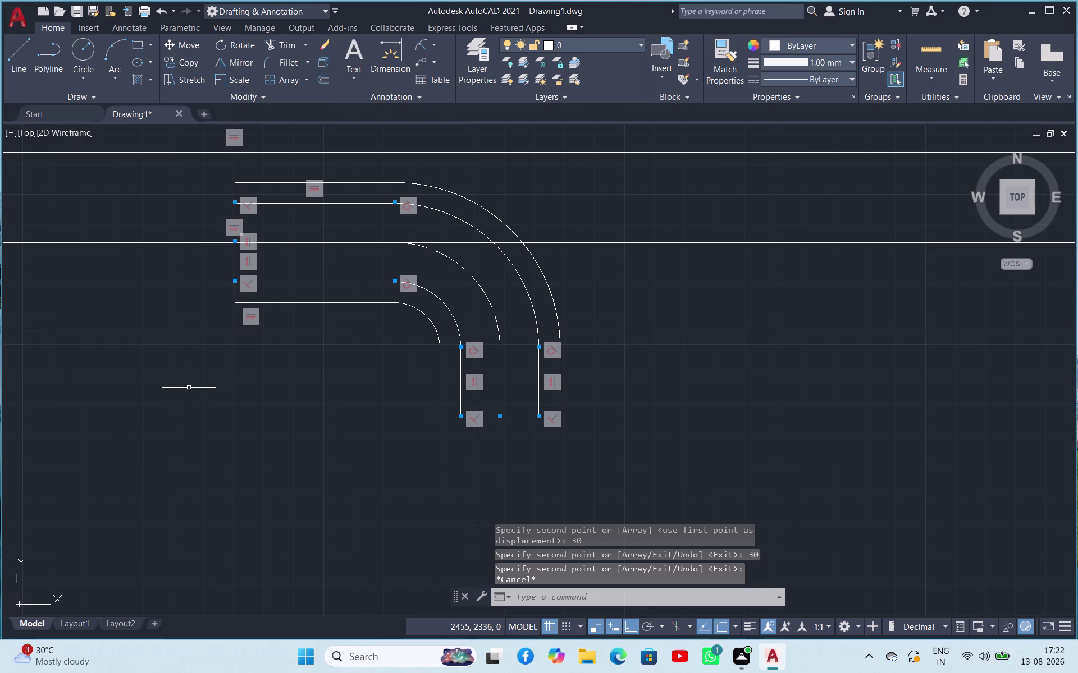
click(234, 353)
Copy the straight leg's end edge line 8 units to the right.
right_click(234, 354)
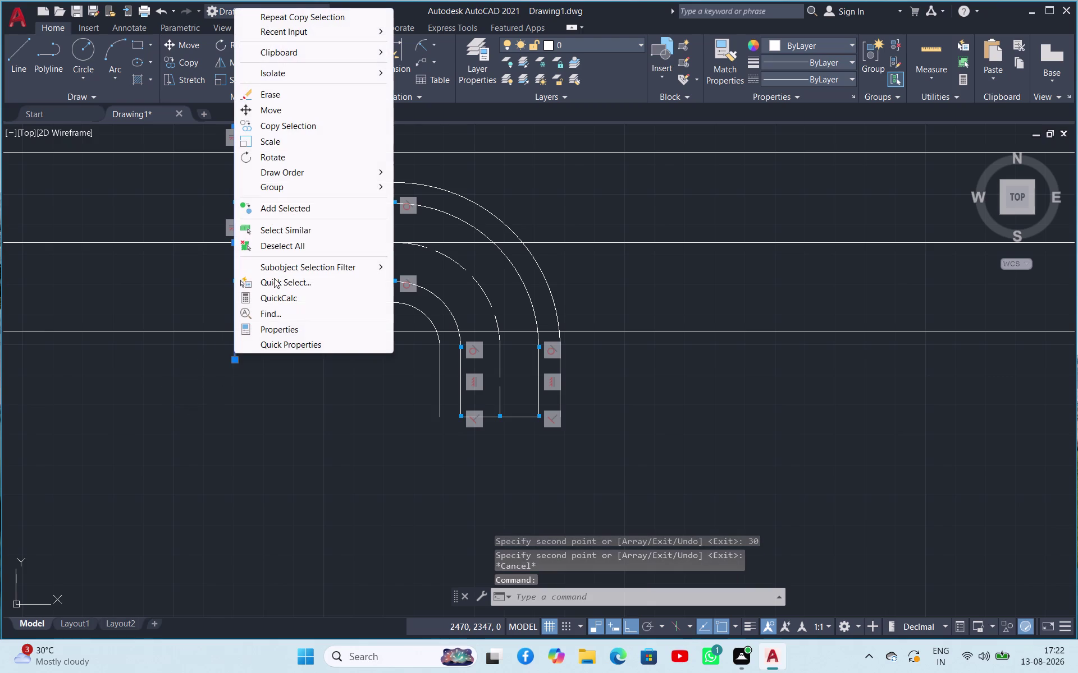
click(281, 125)
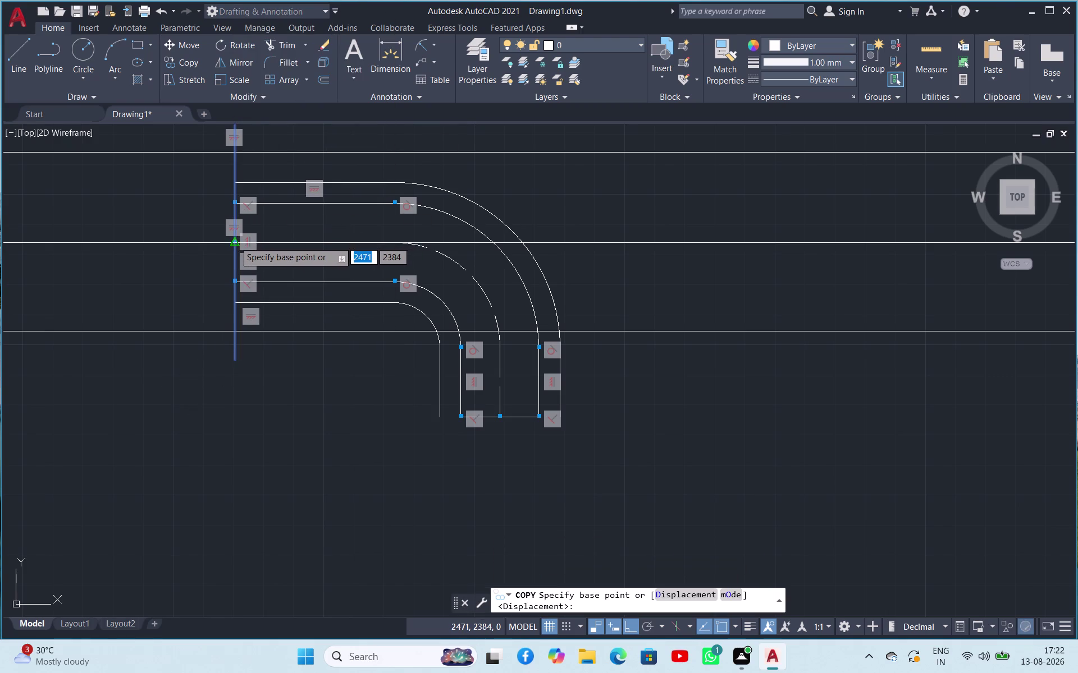
click(235, 241)
key(8)
key(Return)
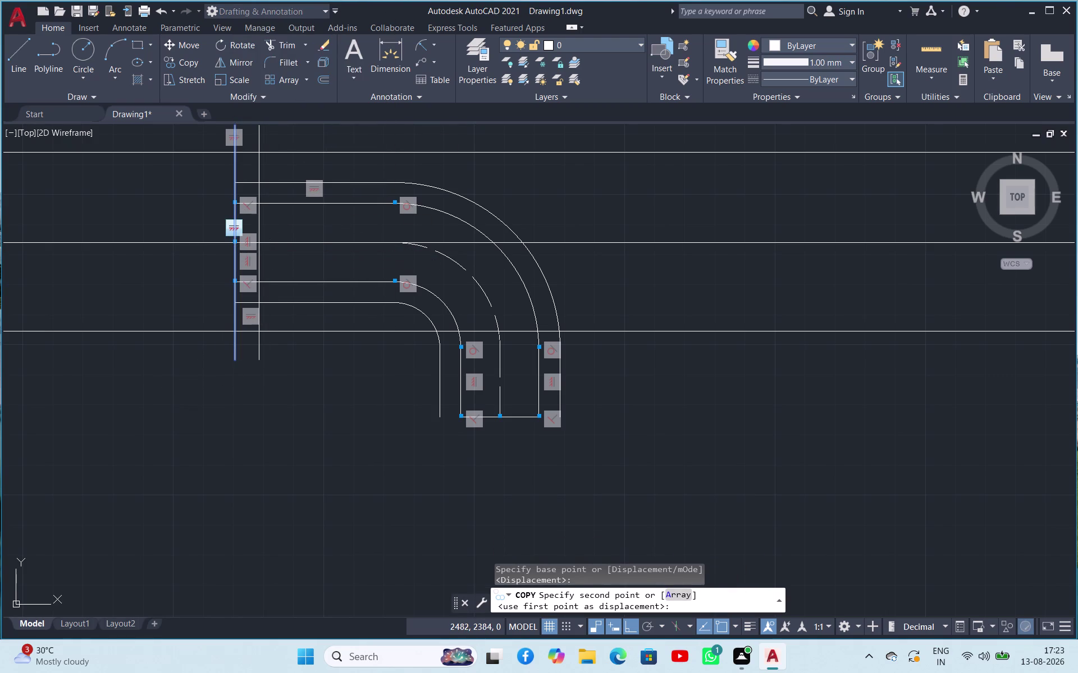
key(Escape)
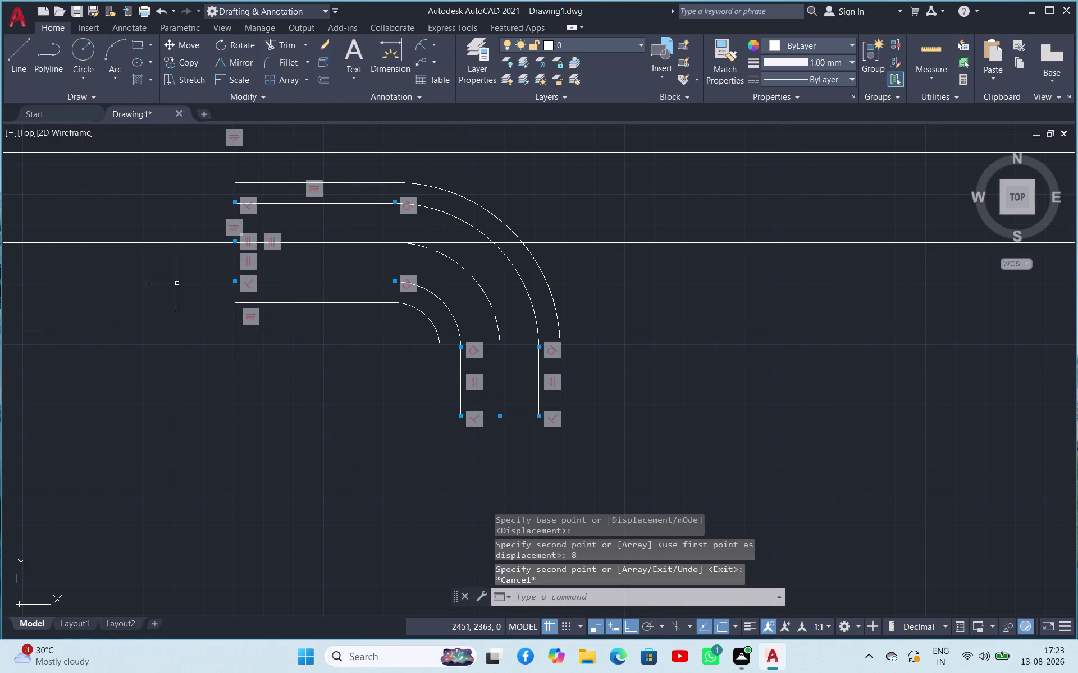
Draw a short line from the edge's lower end to close the strip.
click(7, 48)
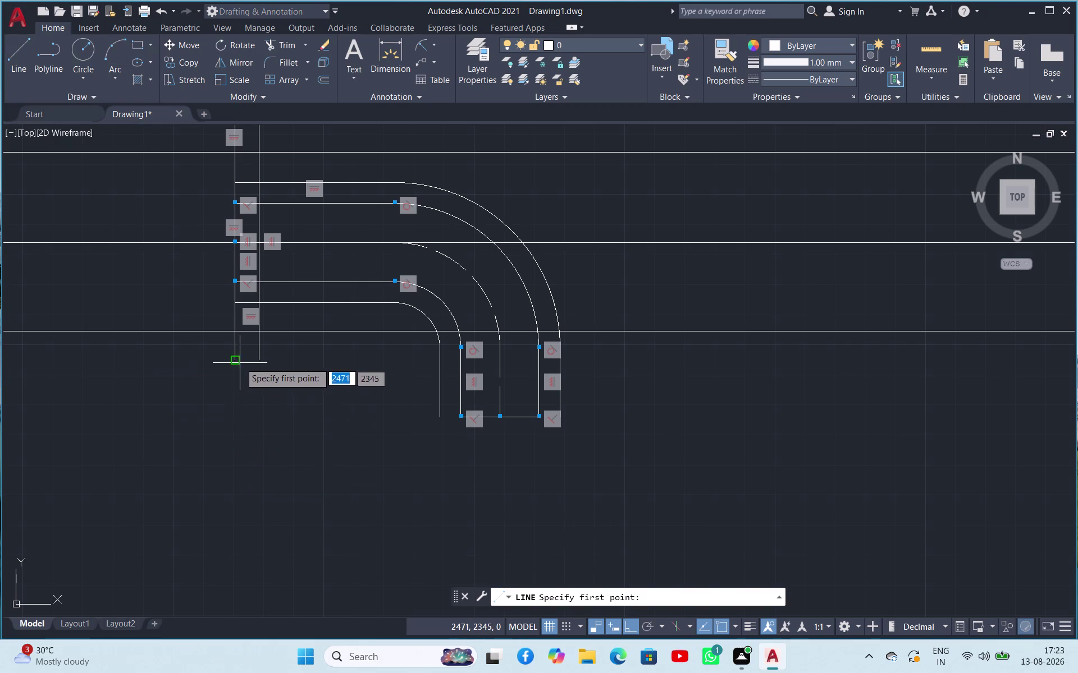
click(237, 362)
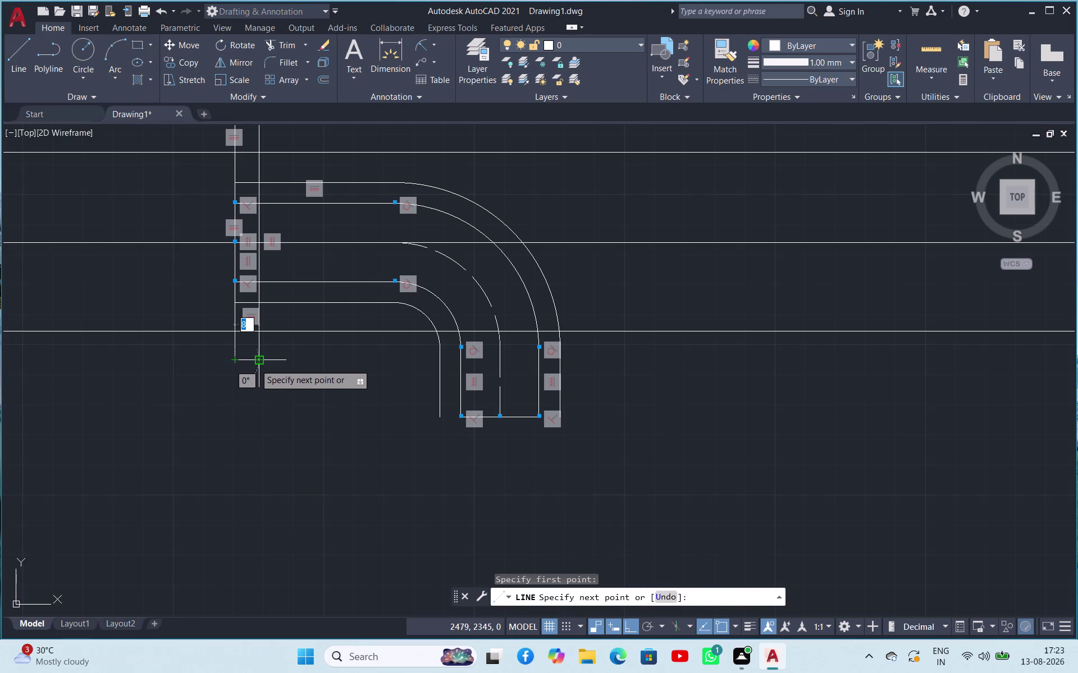
click(254, 364)
key(Escape)
Trim the middle horizontal construction line, keeping a short piece inside the end strip.
scroll(up, 3)
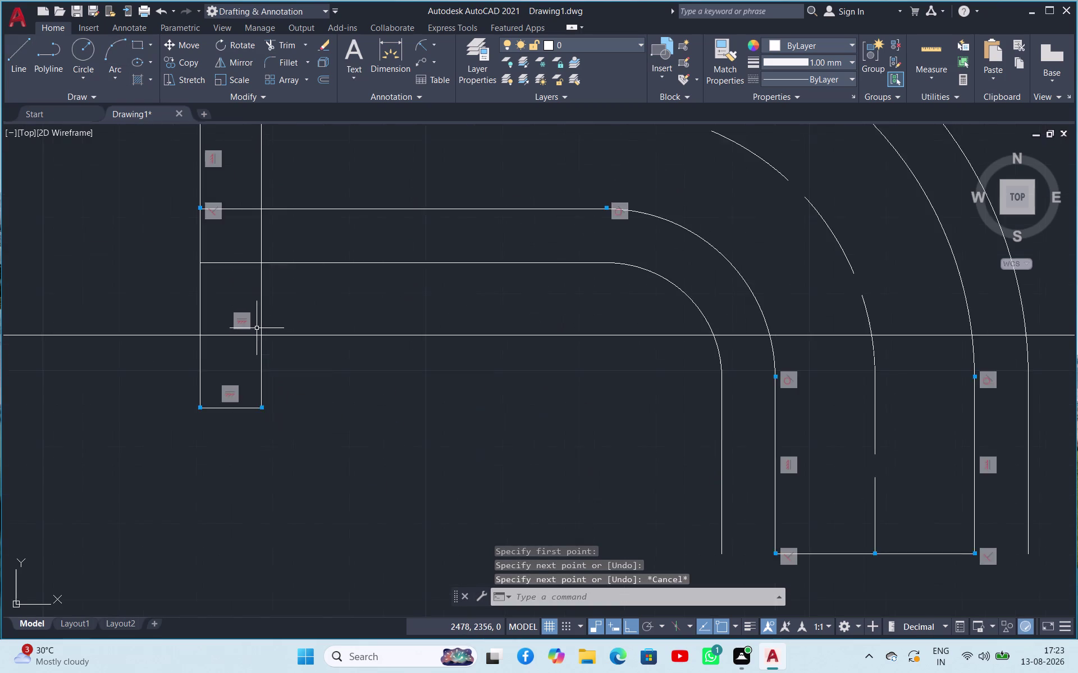
scroll(down, 3)
scroll(up, 3)
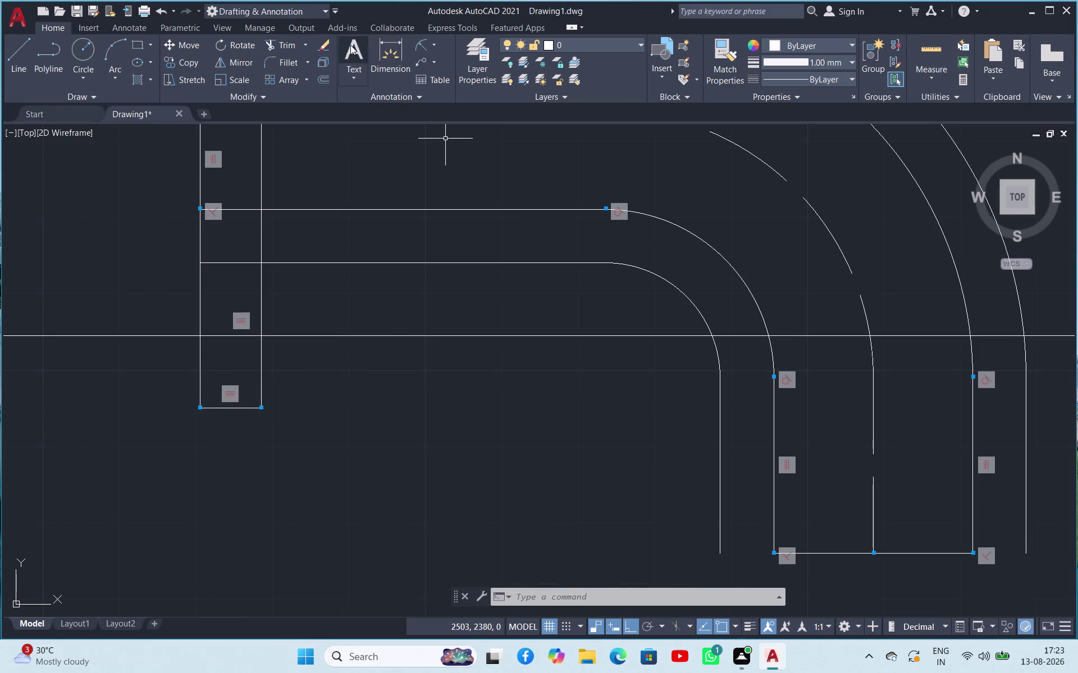
click(277, 47)
key(space)
click(406, 348)
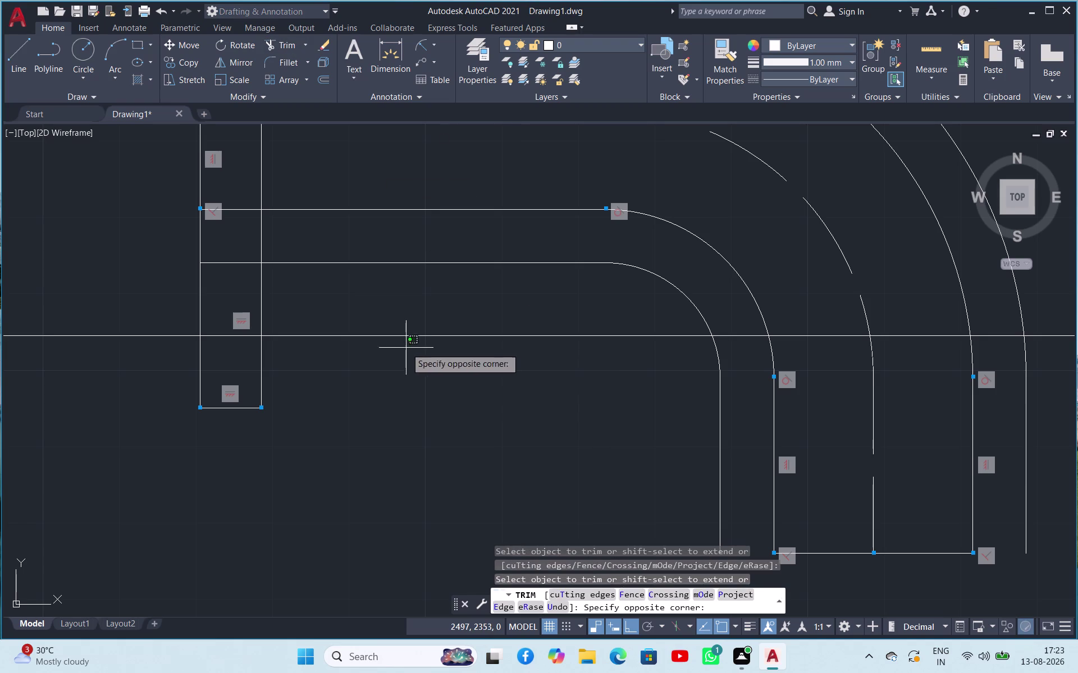
click(388, 326)
click(137, 370)
click(112, 325)
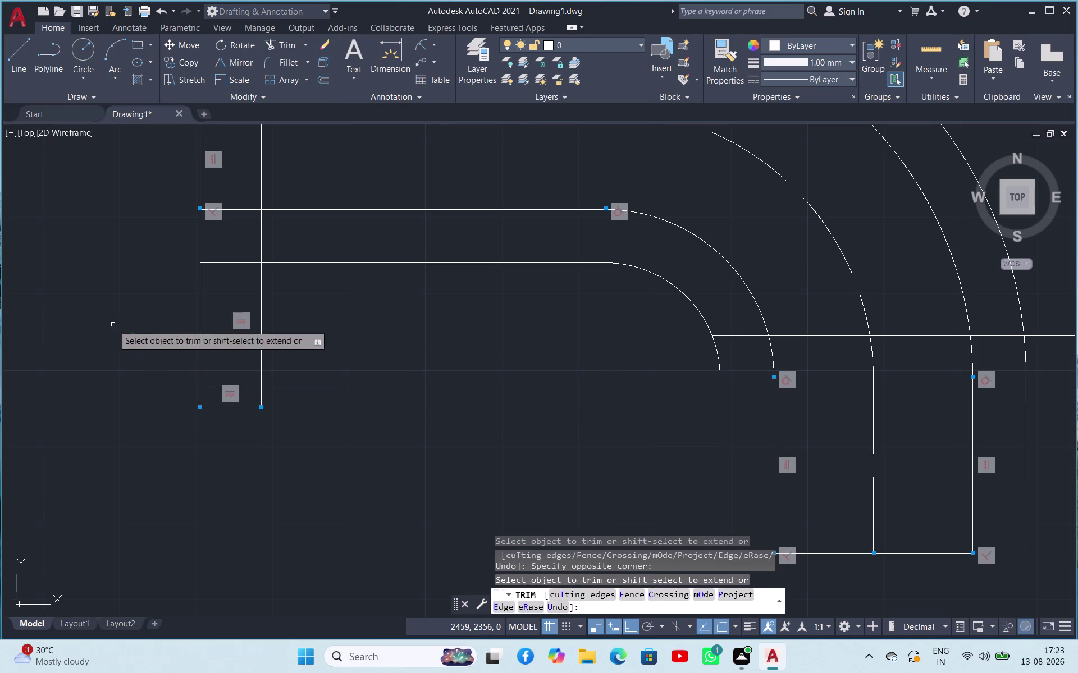
key(Escape)
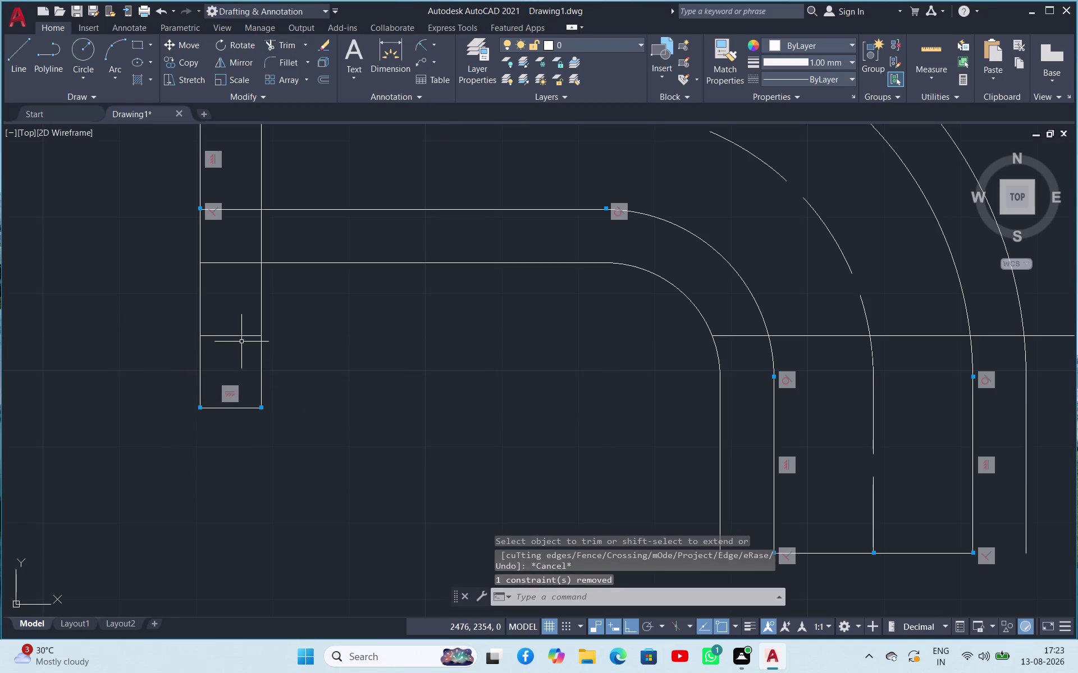
click(241, 336)
Copy the short cross line 4 units below and 4 units above.
right_click(240, 336)
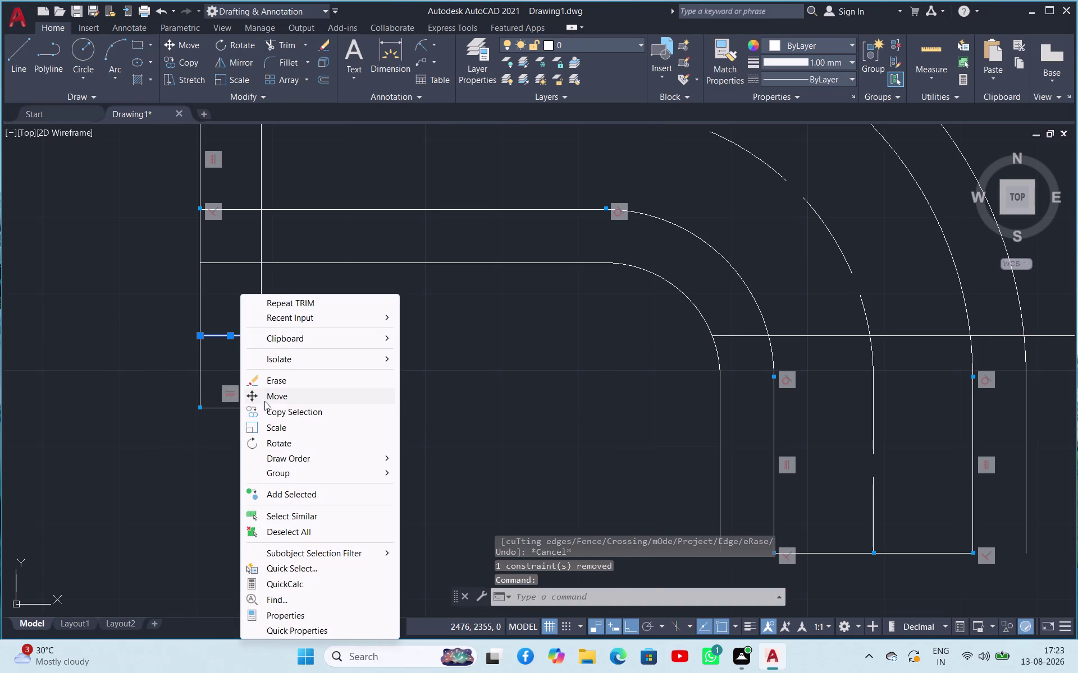
click(267, 410)
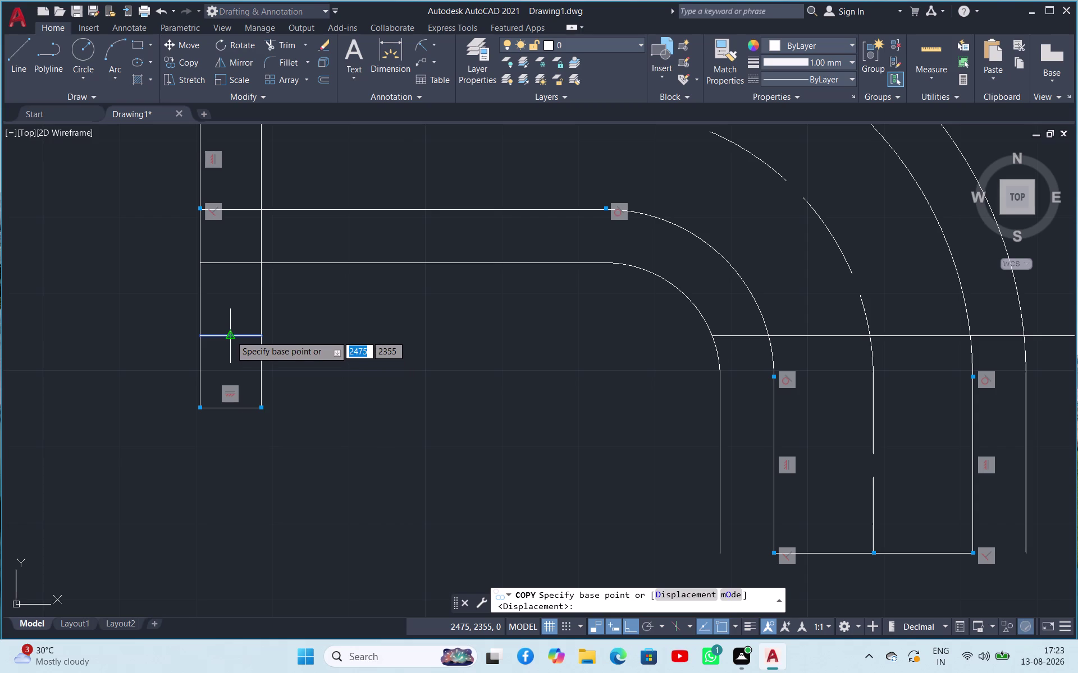
click(230, 335)
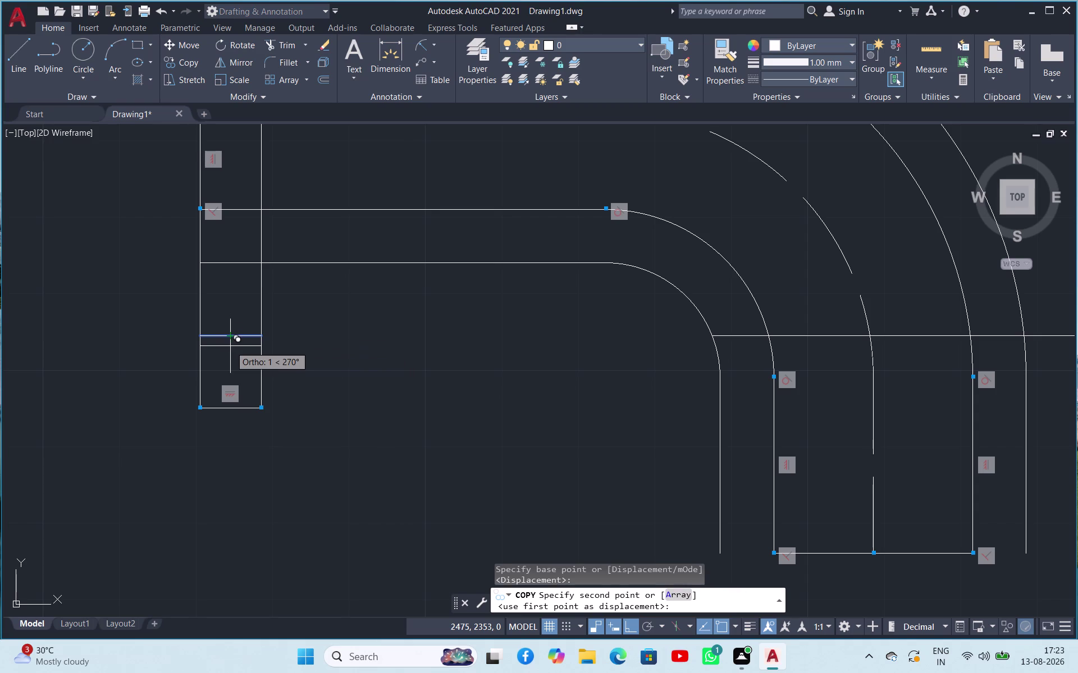
text(4)
text(0)
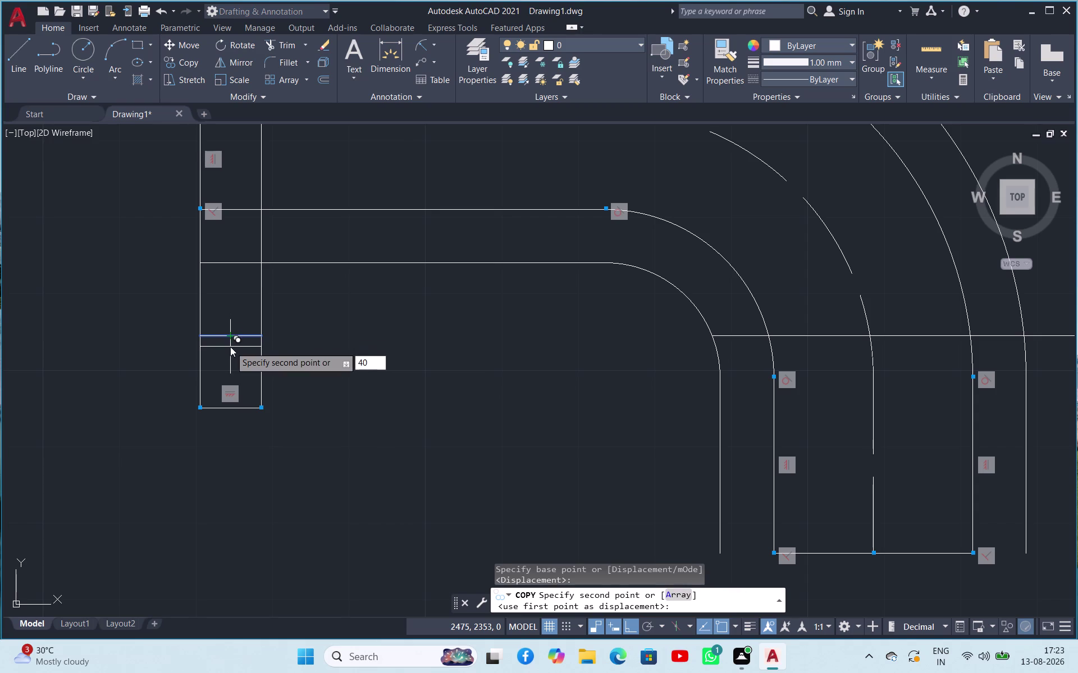
key(BackSpace)
key(Return)
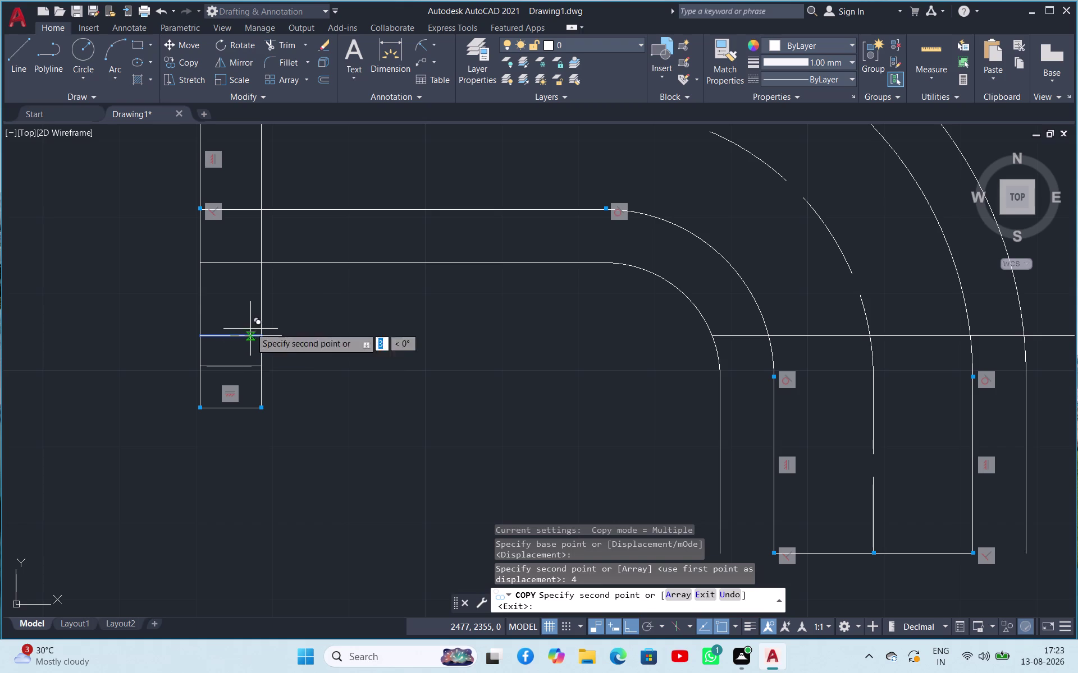
key(4)
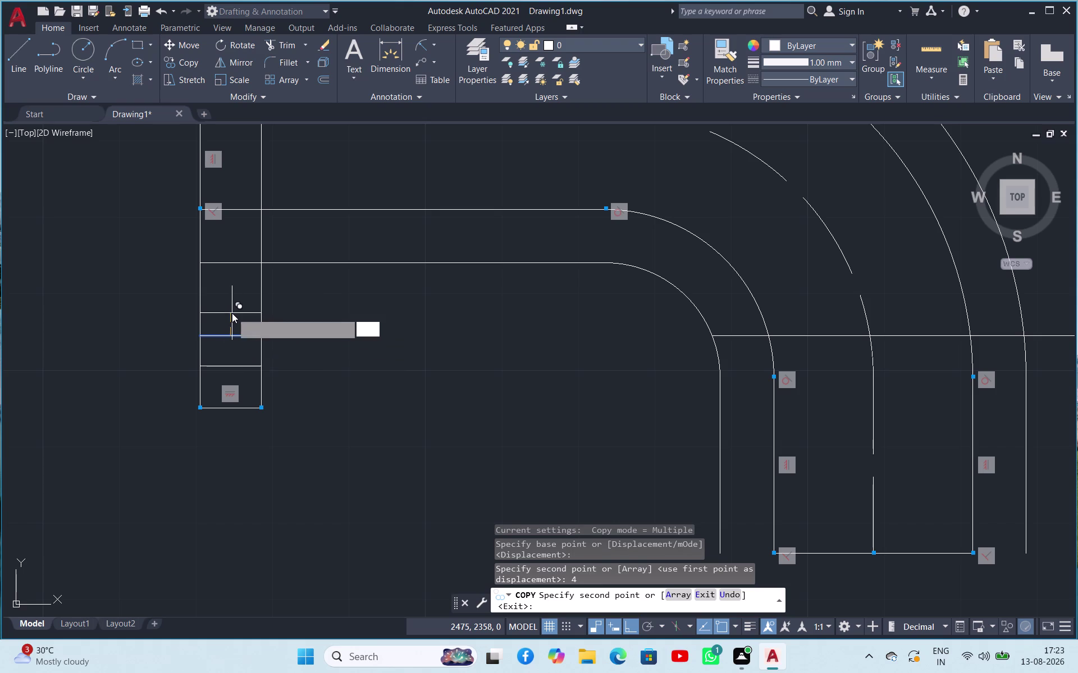
key(Return)
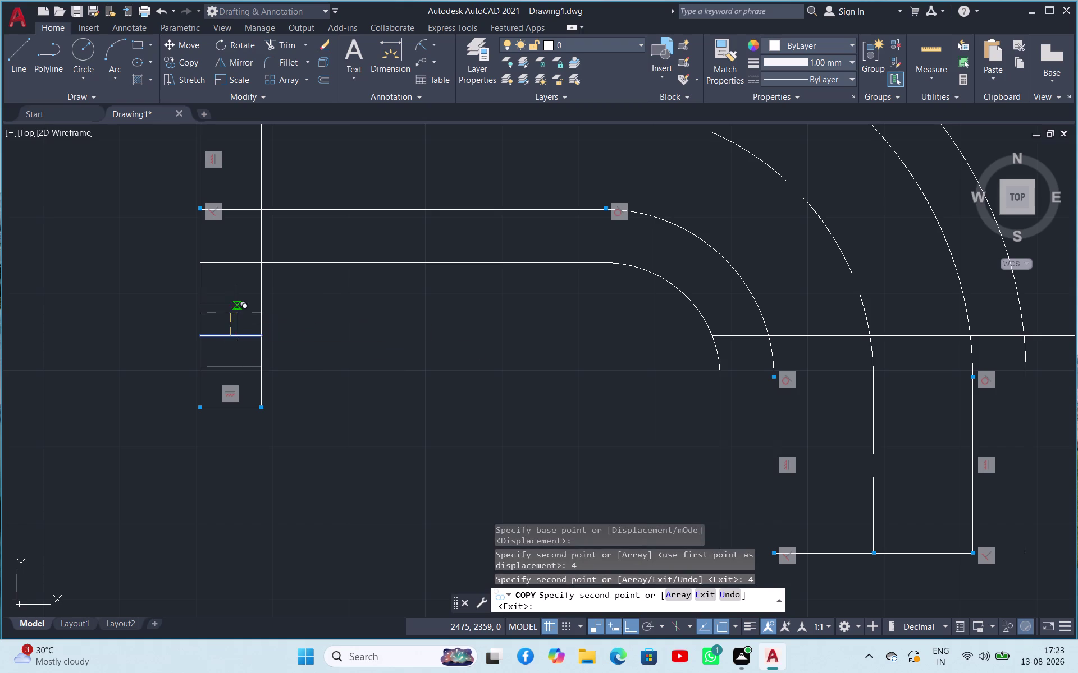
key(Escape)
scroll(down, 3)
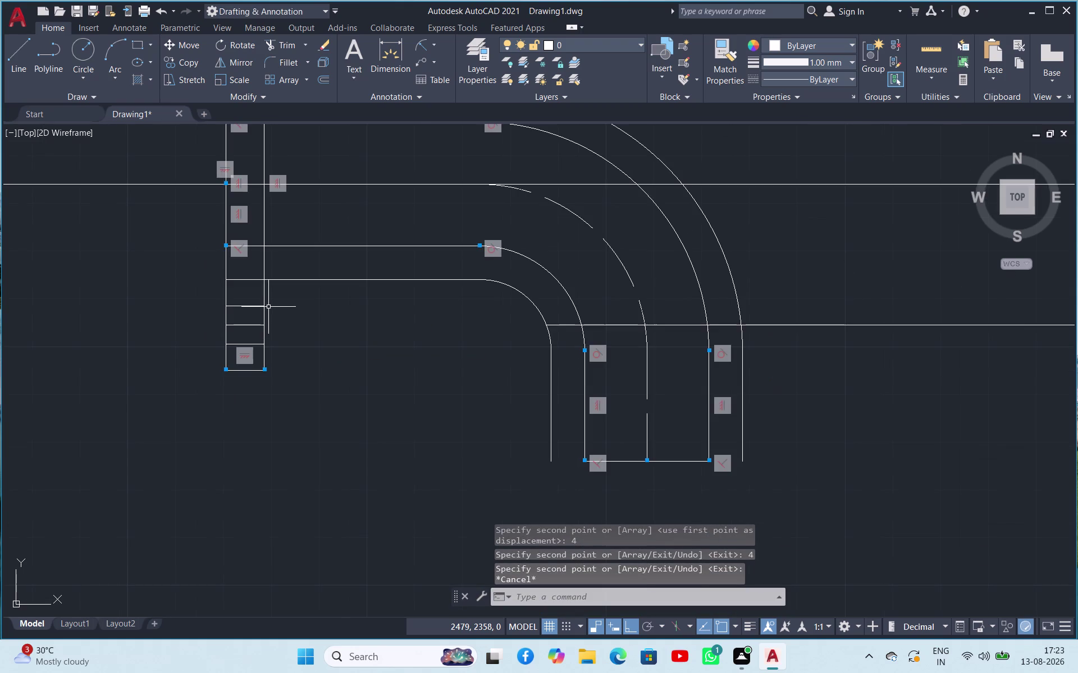
scroll(up, 3)
scroll(down, 3)
scroll(up, 3)
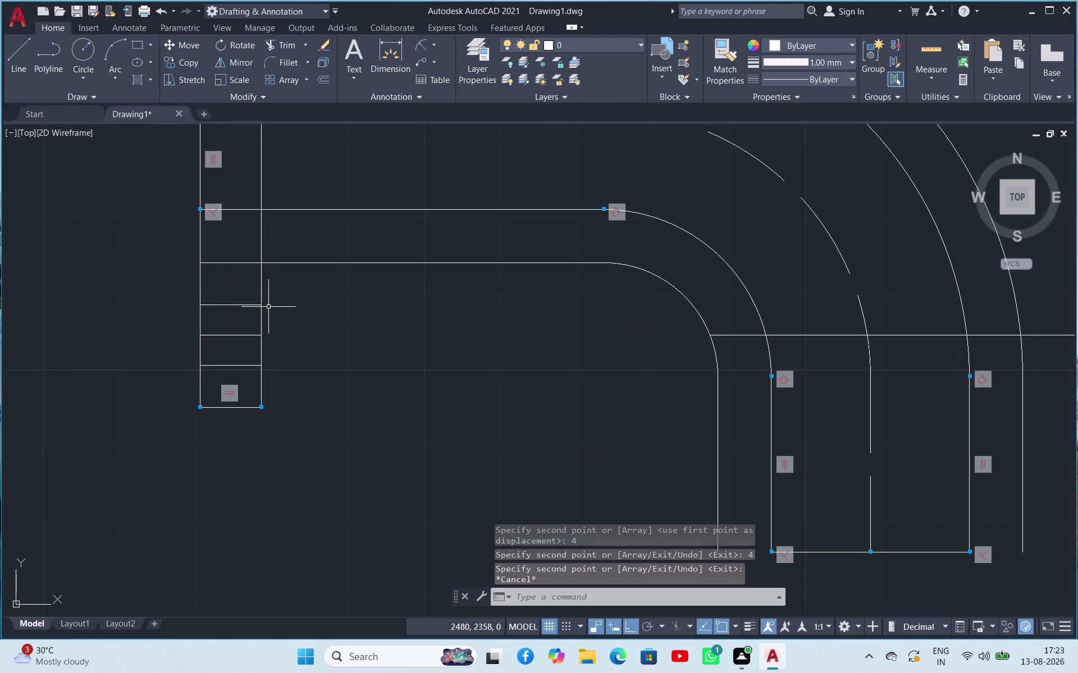
scroll(up, 3)
scroll(down, 3)
scroll(up, 3)
scroll(down, 3)
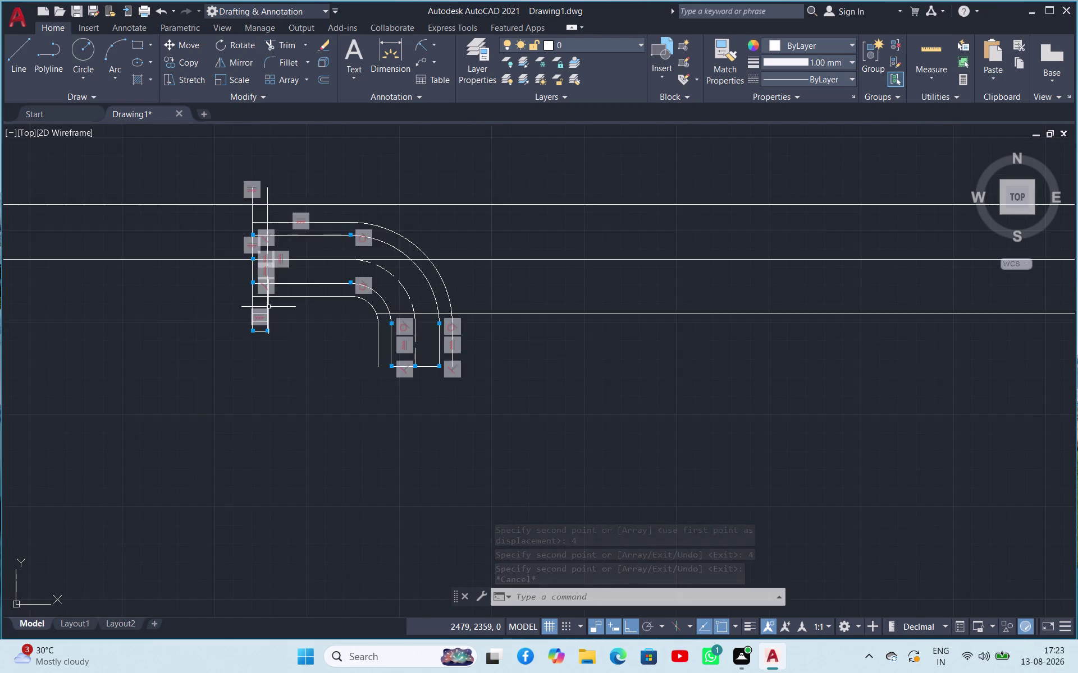
scroll(down, 3)
scroll(up, 3)
Trim the upper construction line's left overhang beyond the end strip.
click(285, 47)
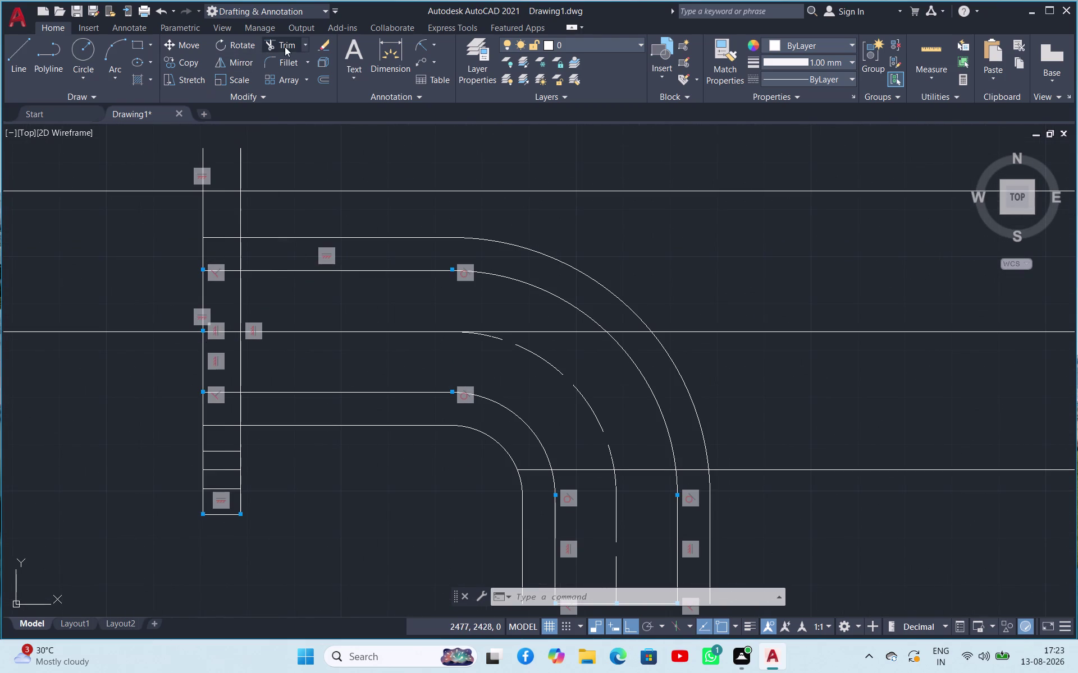
key(space)
drag(257, 157, 250, 158)
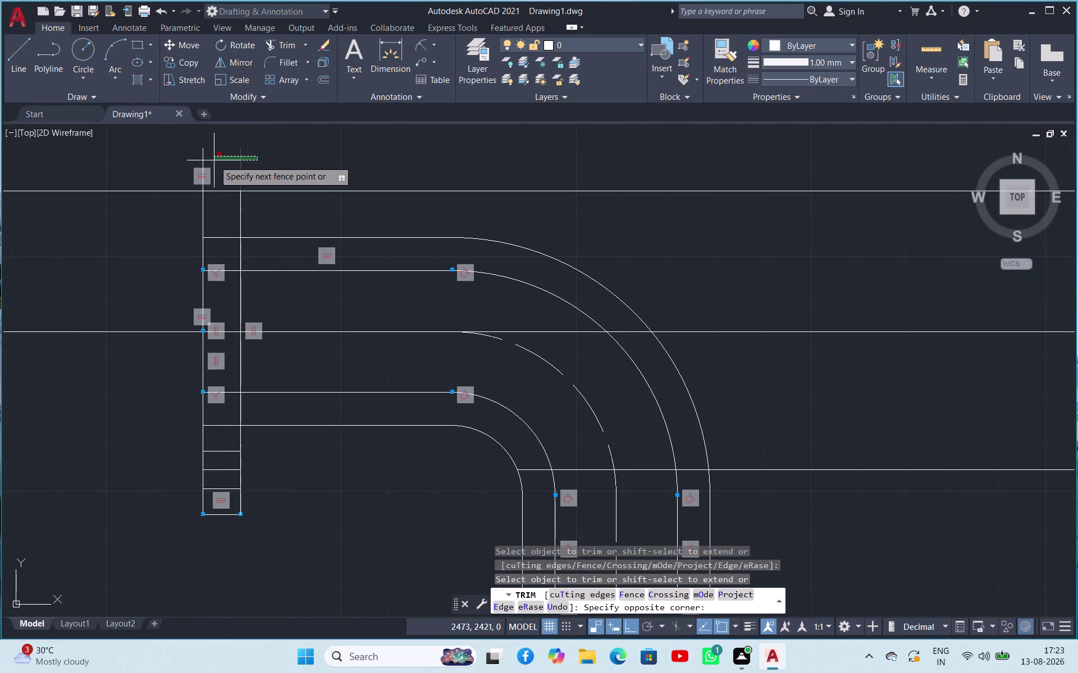
click(200, 159)
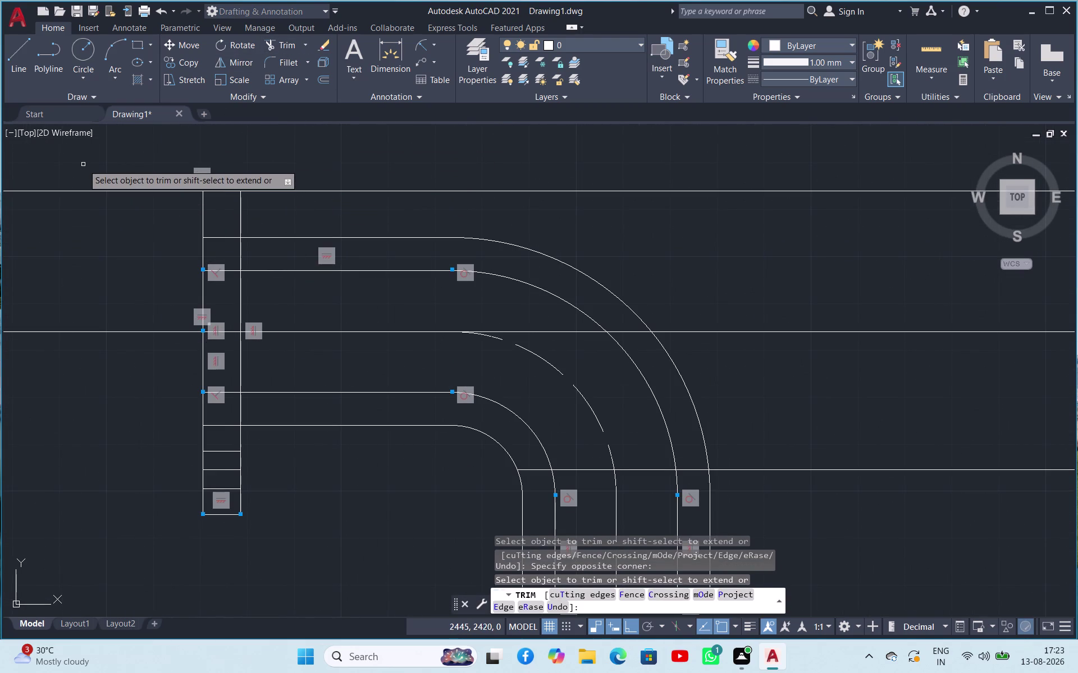
click(83, 164)
click(85, 210)
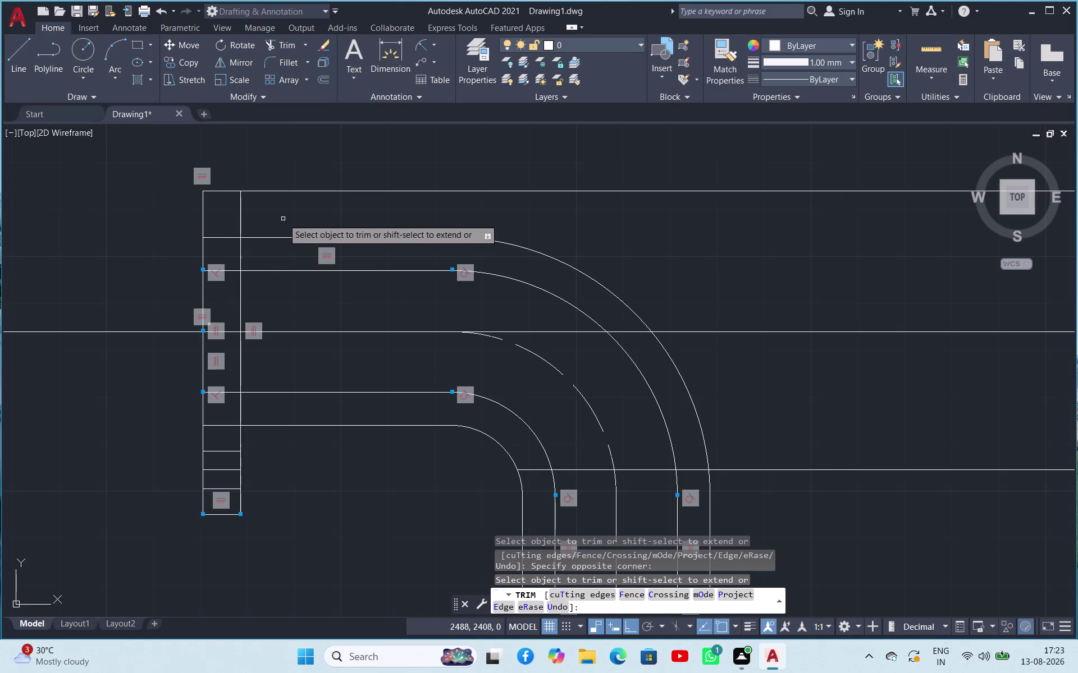
key(Escape)
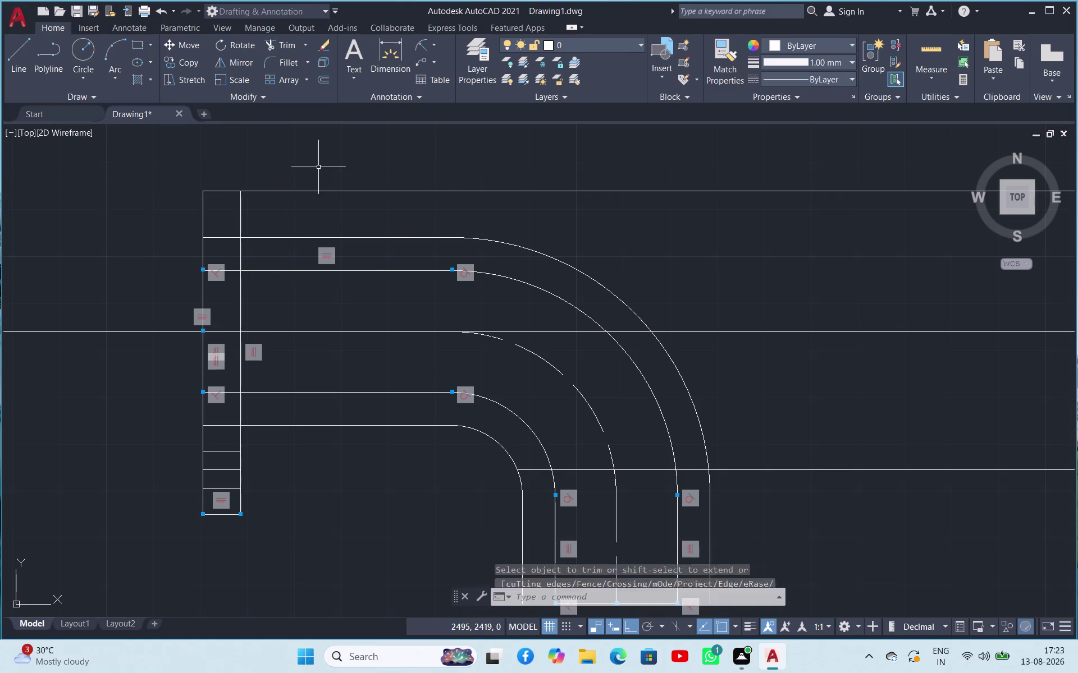
scroll(down, 3)
scroll(up, 3)
scroll(up, 3)
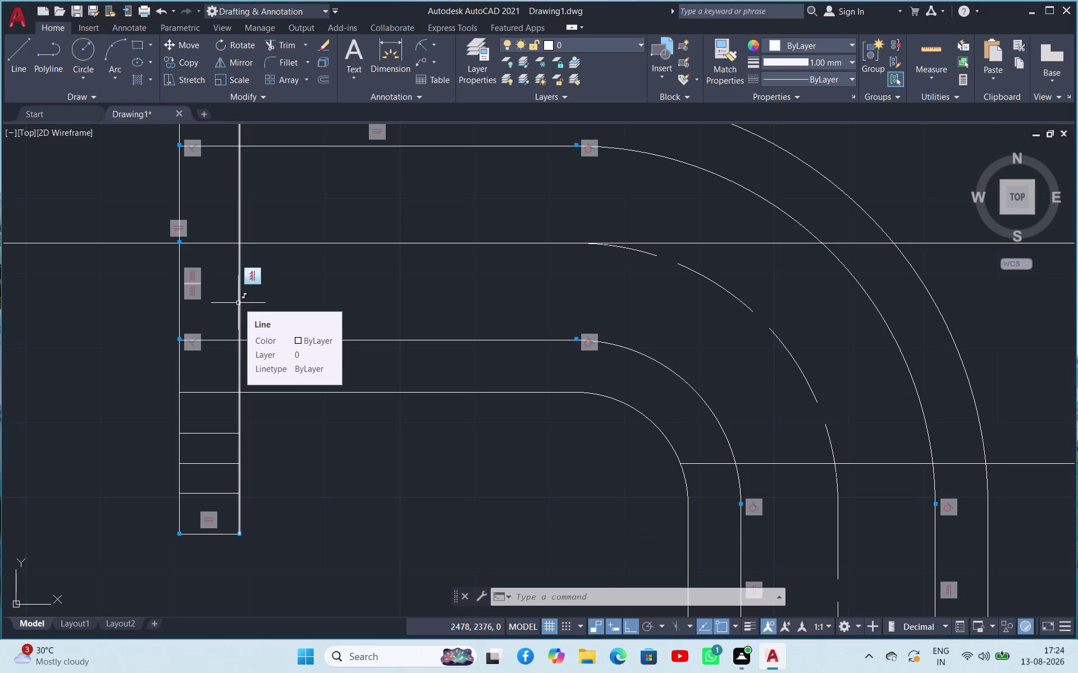
Erase the strip's inner vertical line, then undo to restore it.
click(279, 44)
key(space)
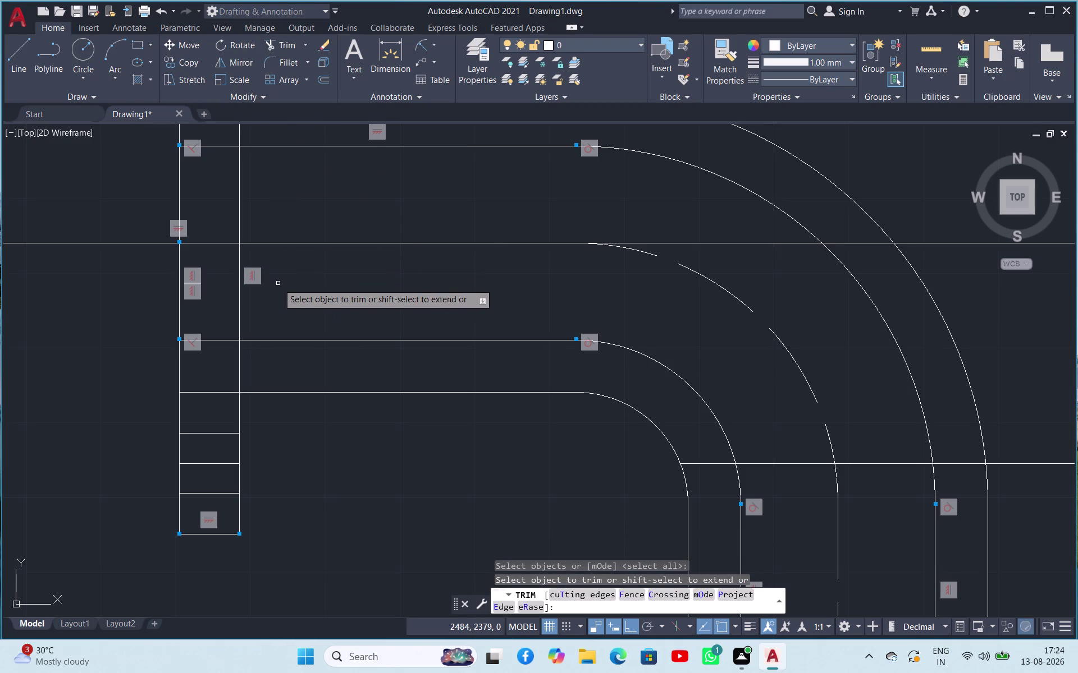
key(Escape)
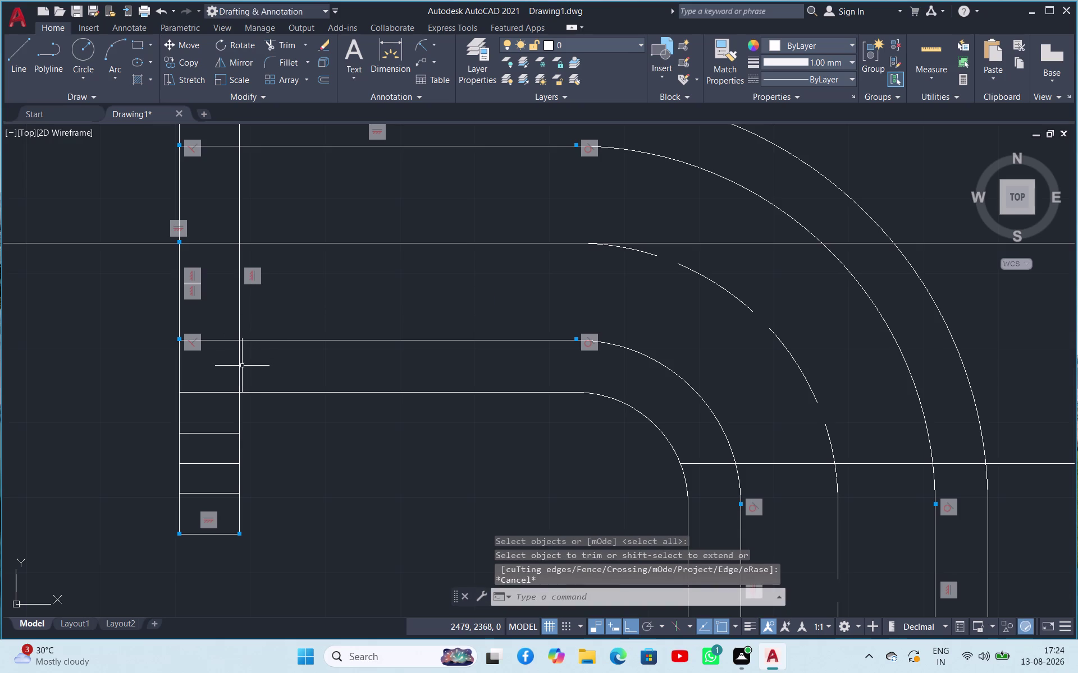
click(240, 420)
key(Delete)
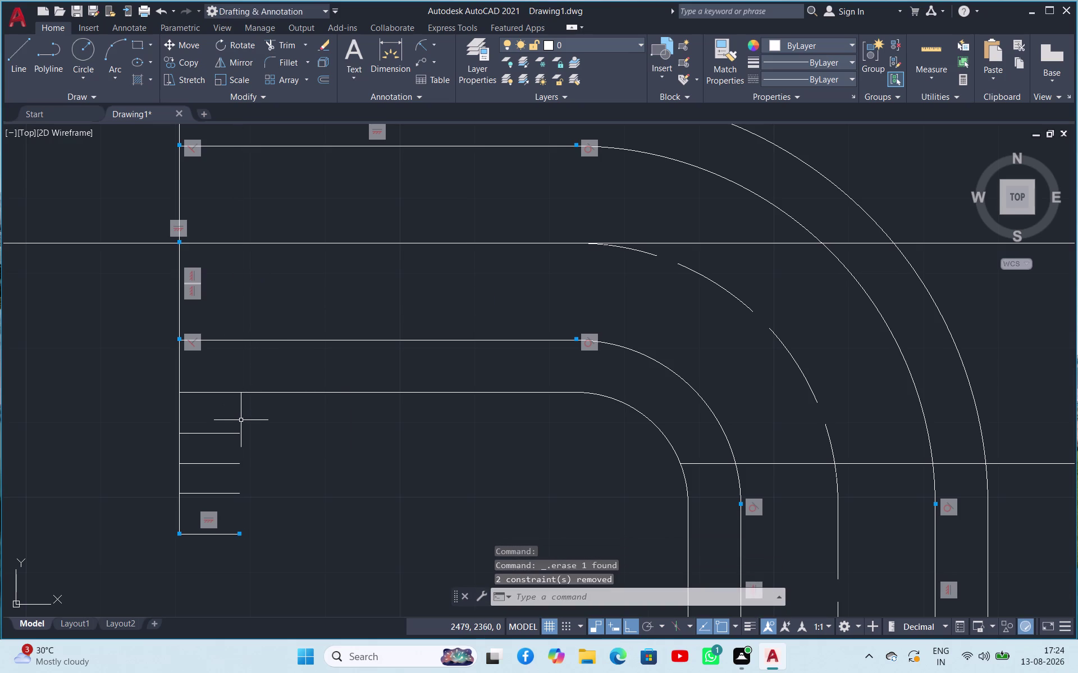
key(ctrl+z)
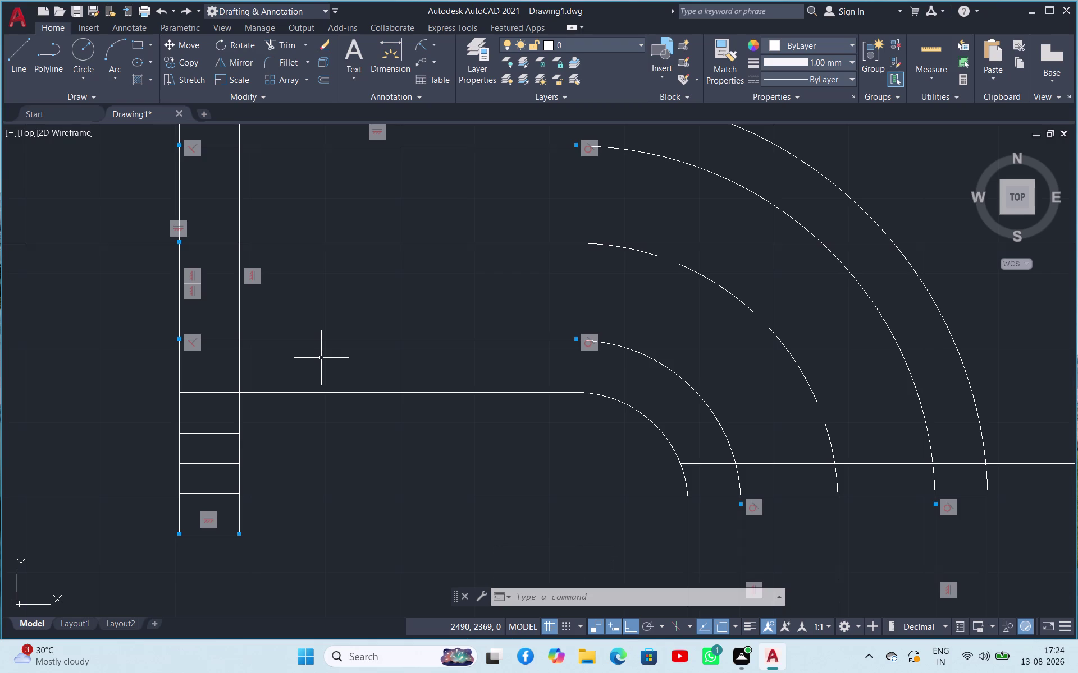
Trim centreline pieces with a crossing selection, then cancel the trim.
scroll(up, 3)
scroll(down, 3)
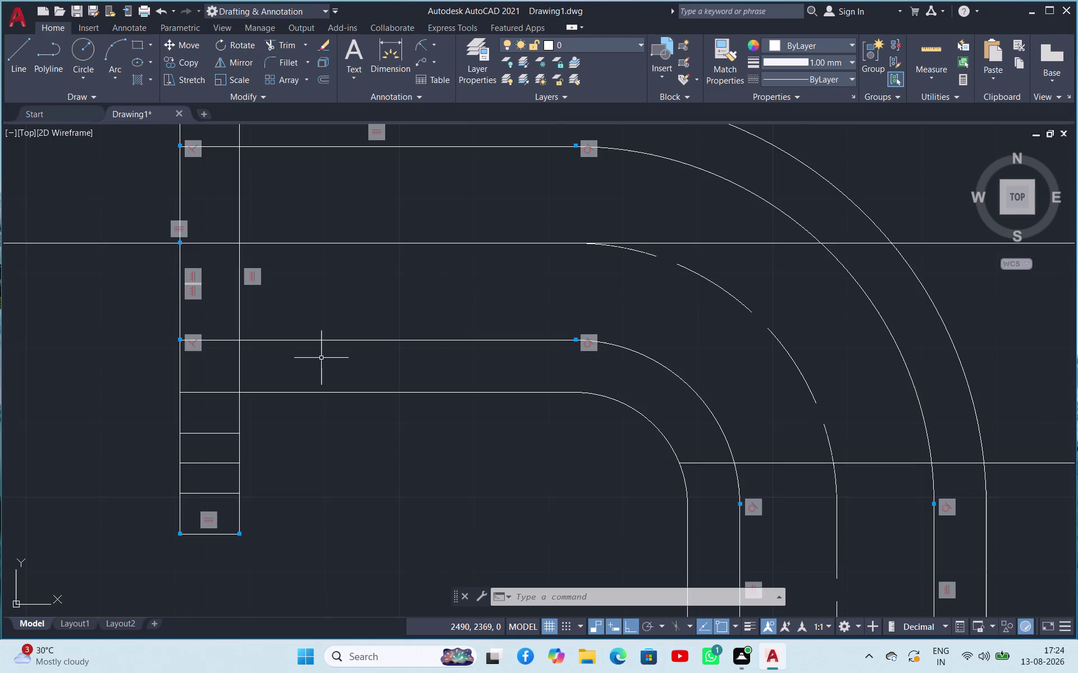
scroll(up, 3)
scroll(down, 3)
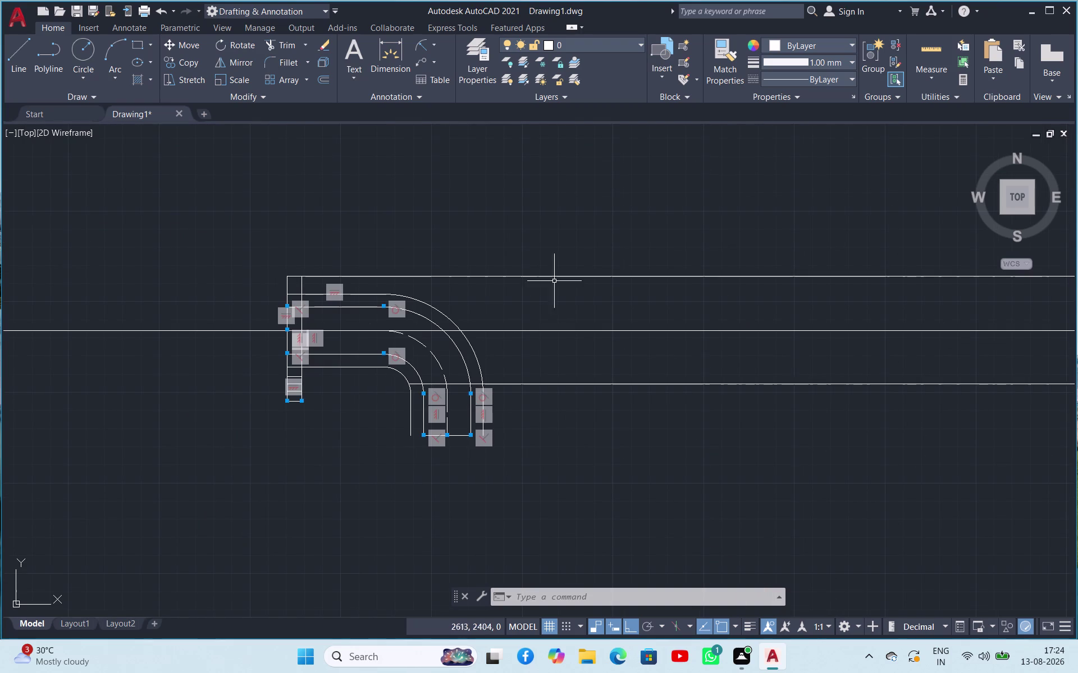
click(280, 42)
key(space)
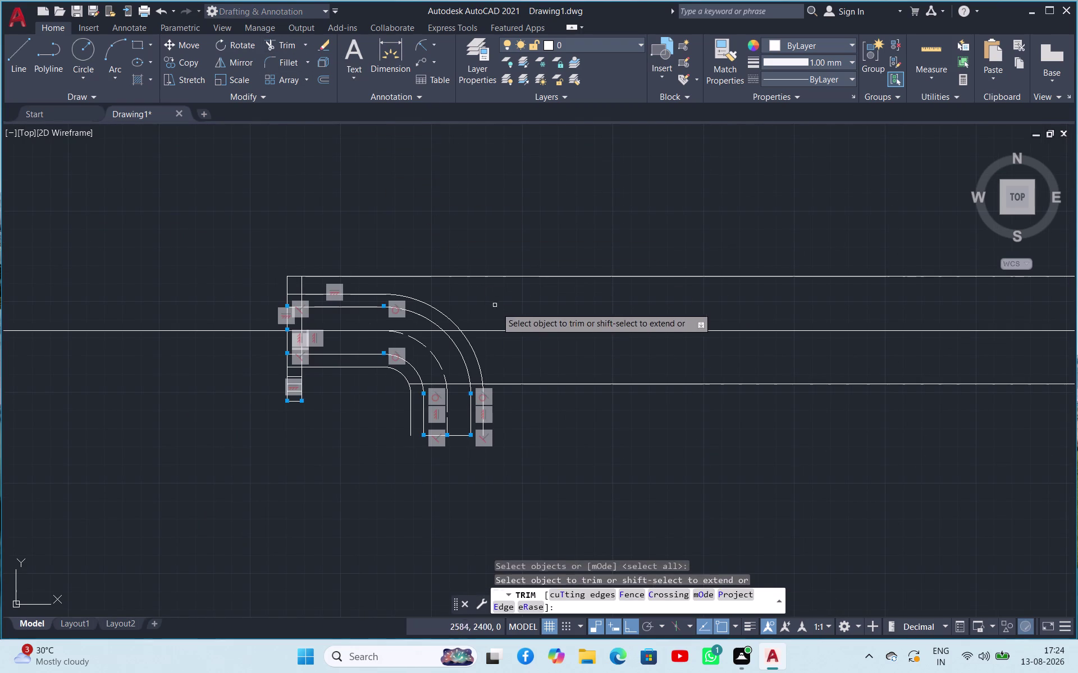
click(506, 330)
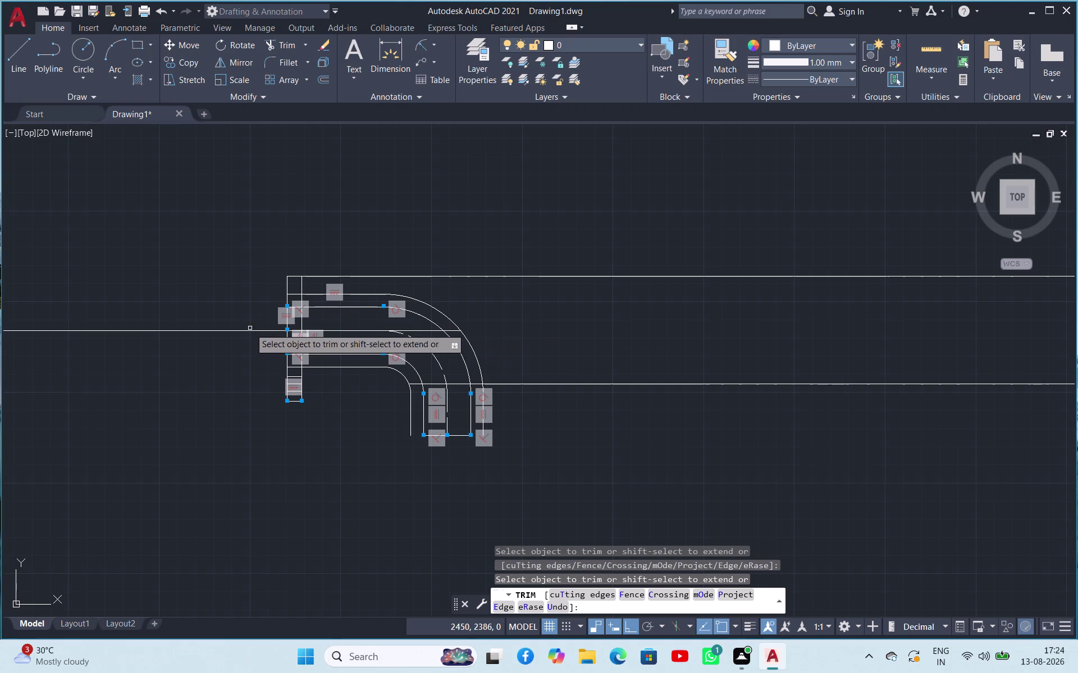
click(250, 328)
click(250, 338)
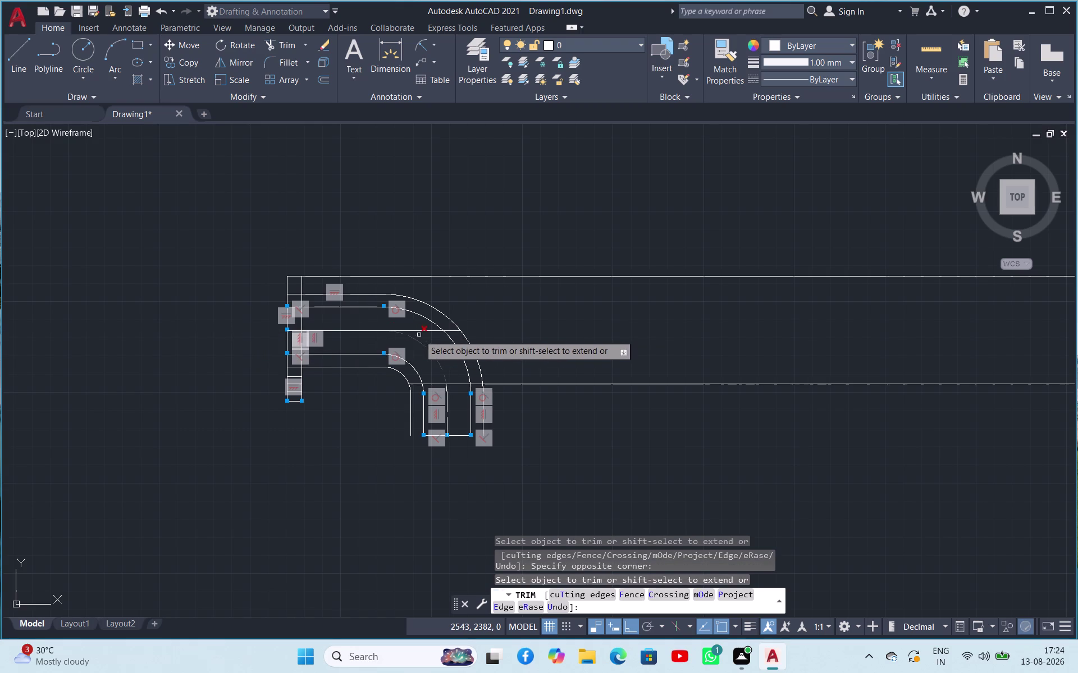
click(423, 330)
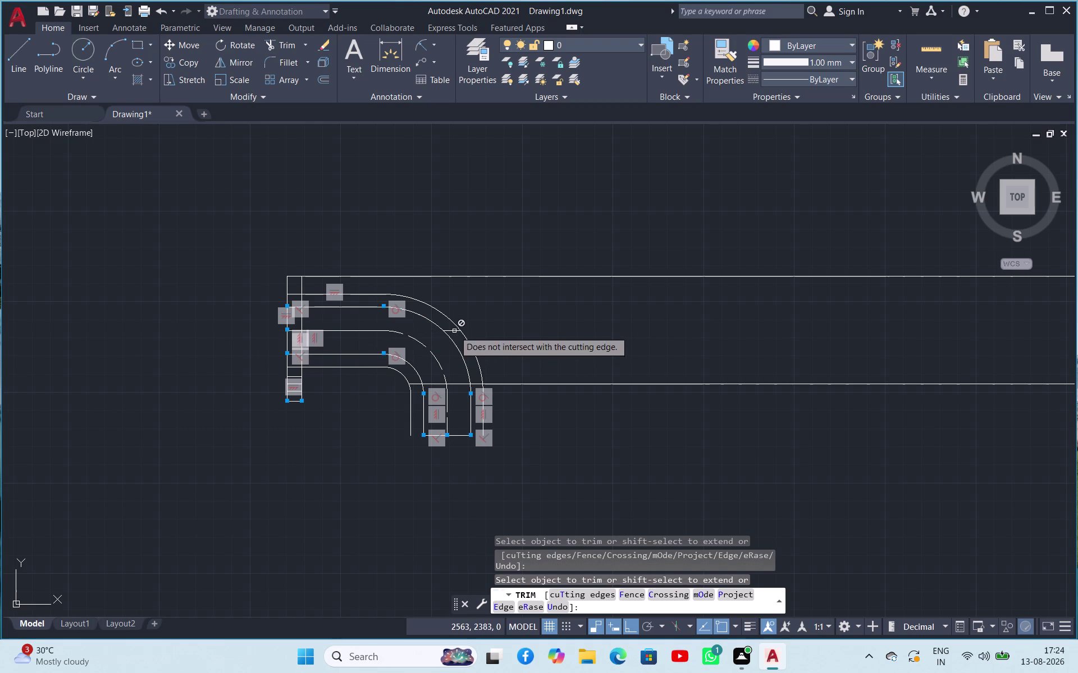
click(454, 330)
key(Escape)
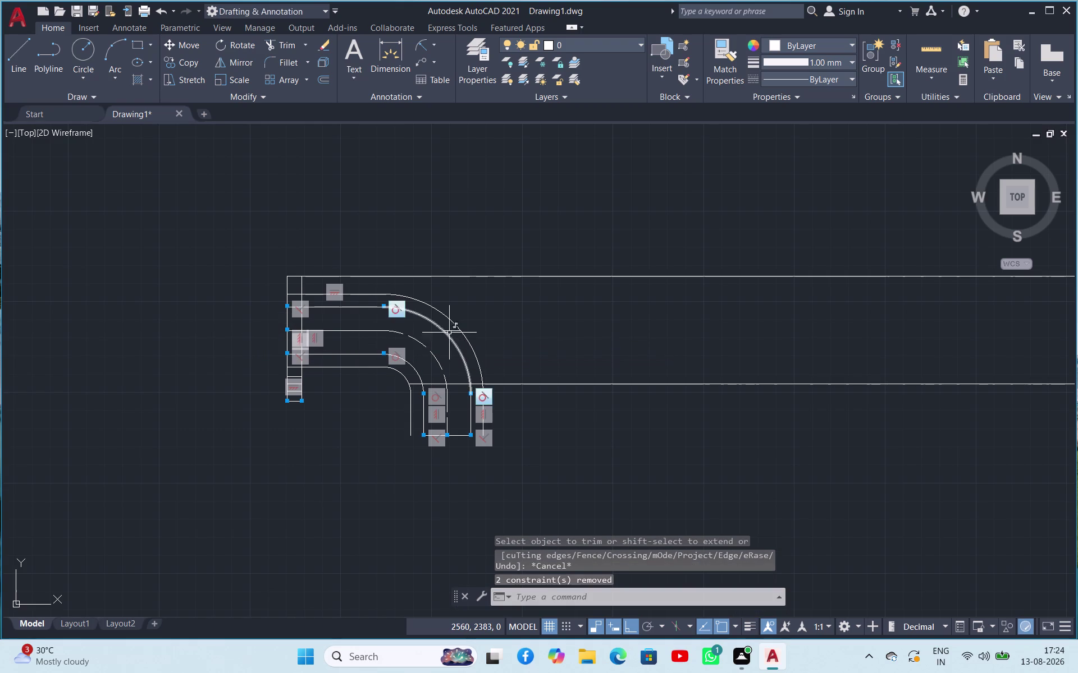
Erase the stray arc piece and the long straight centreline.
click(456, 331)
key(Delete)
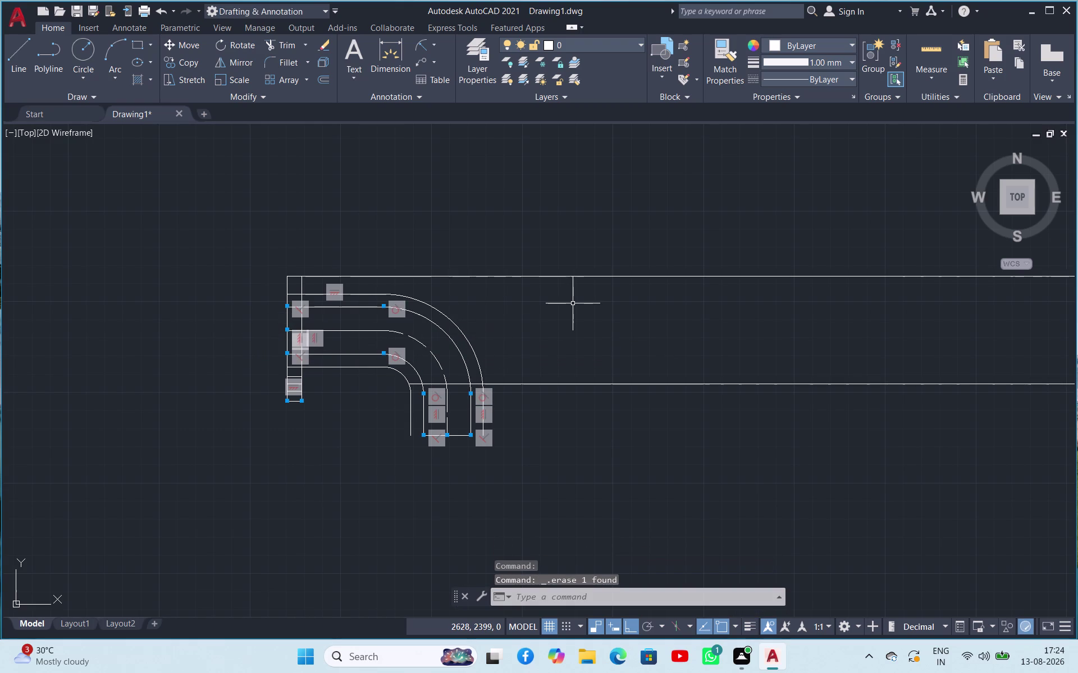
scroll(up, 3)
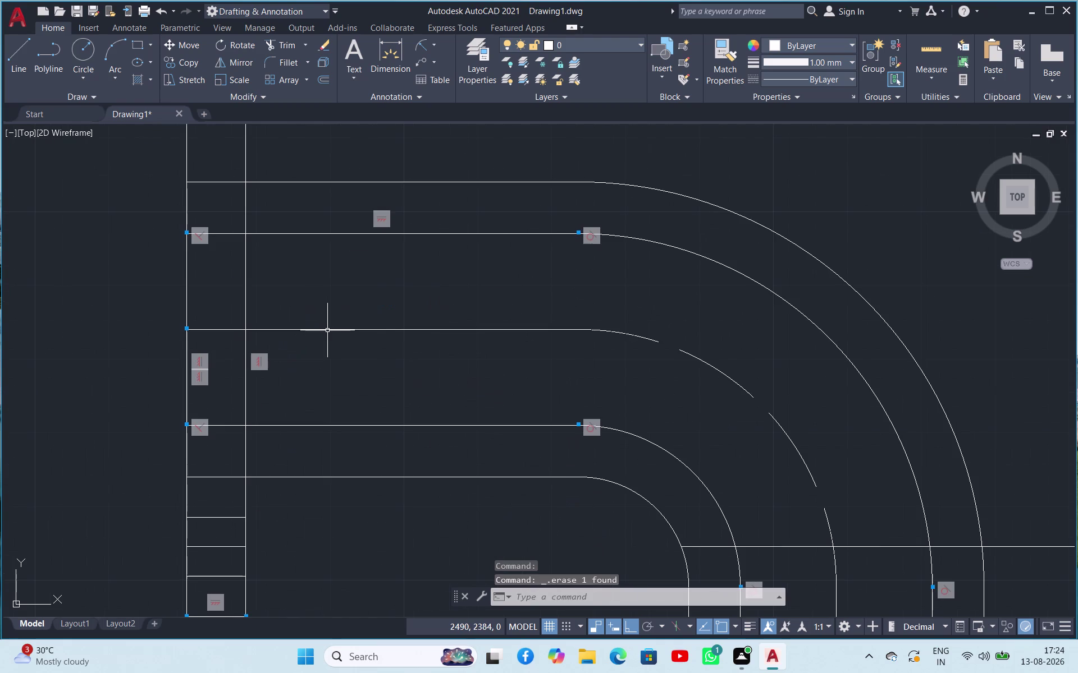
click(328, 331)
key(Delete)
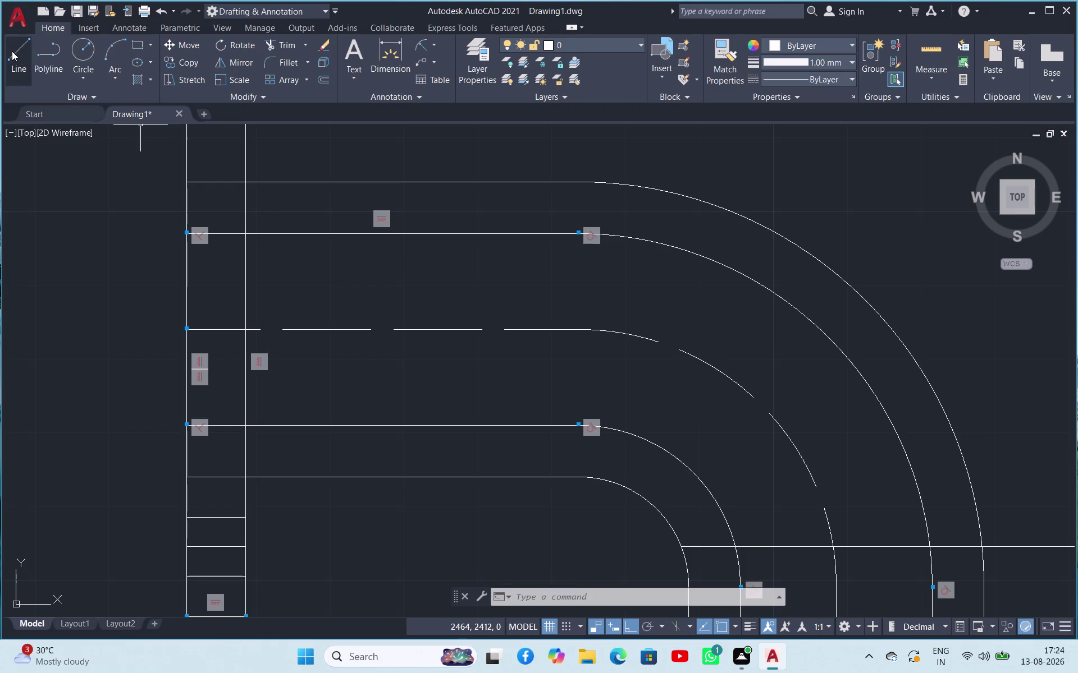
Start a line on the centreline, then abandon it.
click(12, 51)
click(245, 330)
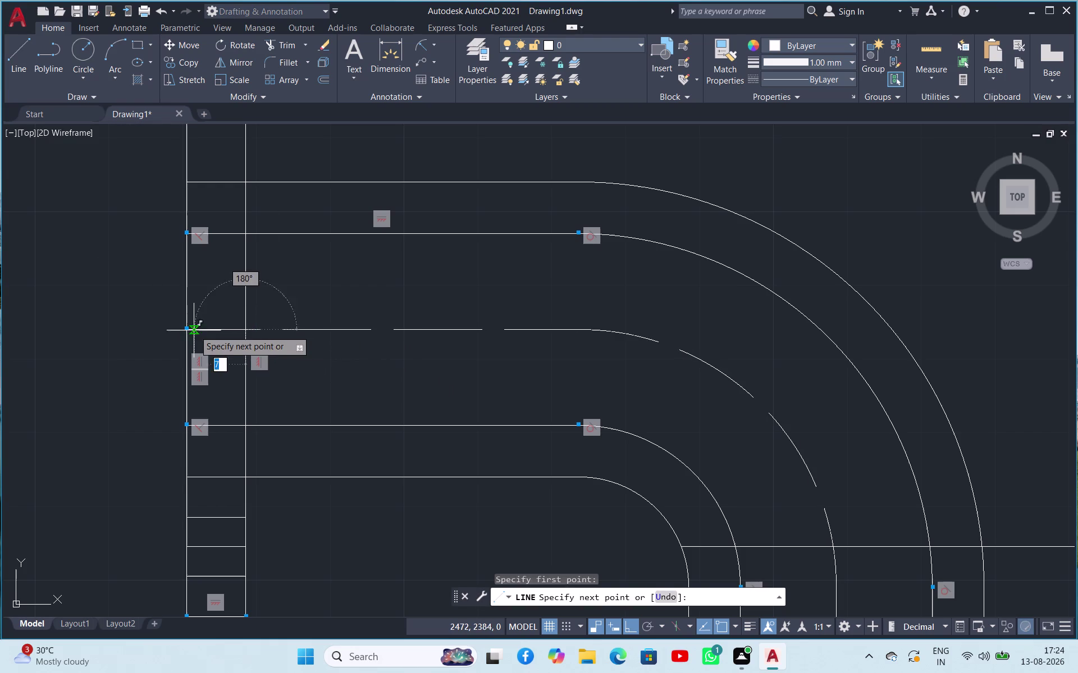
click(186, 331)
key(Escape)
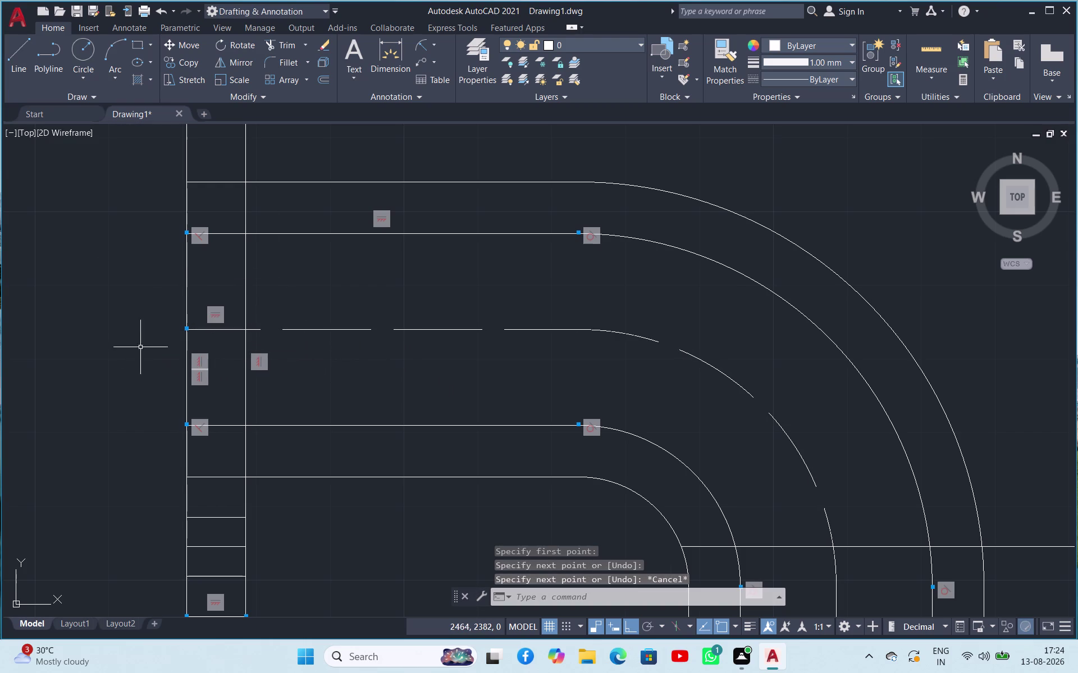
Copy the first centreline dash 4 units above and 4 units below.
click(210, 330)
right_click(211, 329)
click(249, 411)
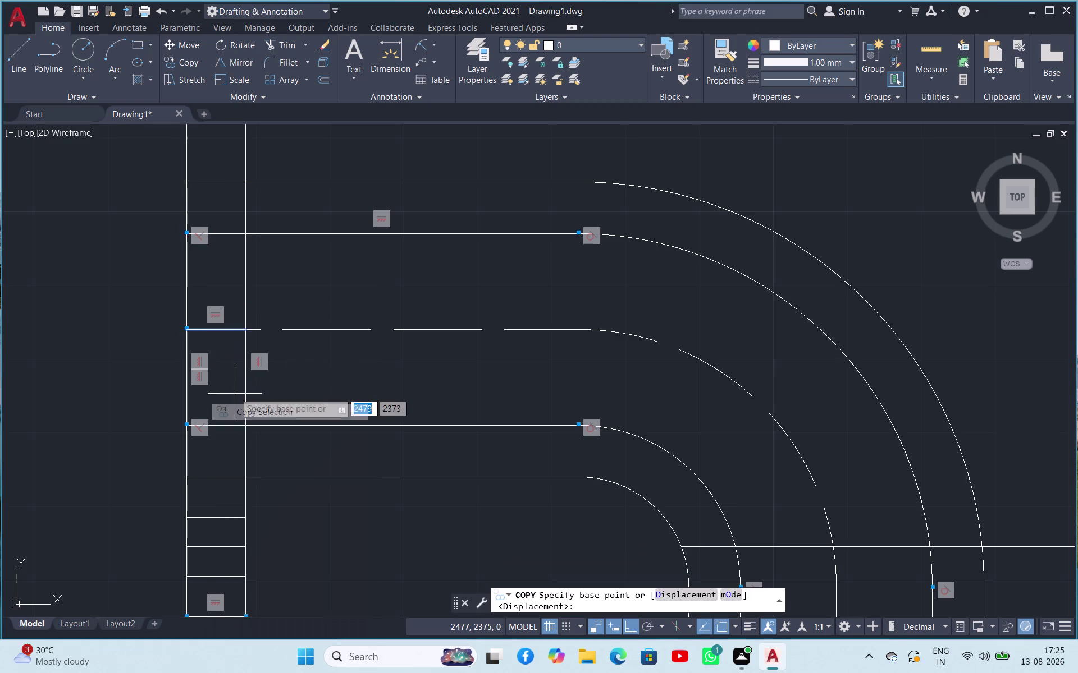
click(219, 329)
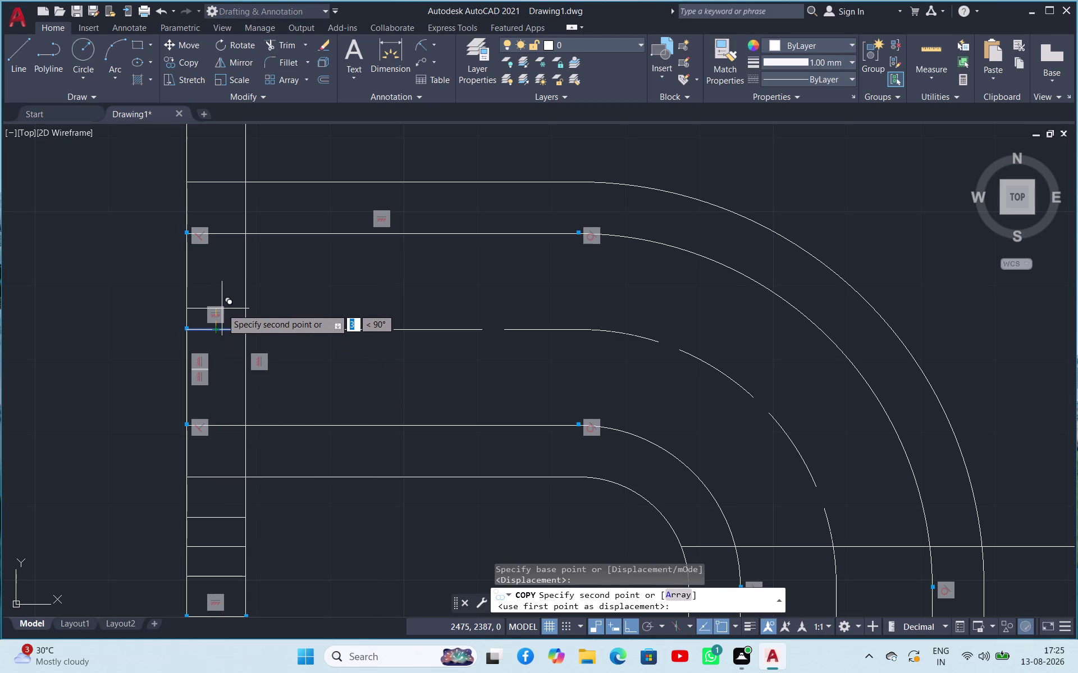
key(4)
key(Return)
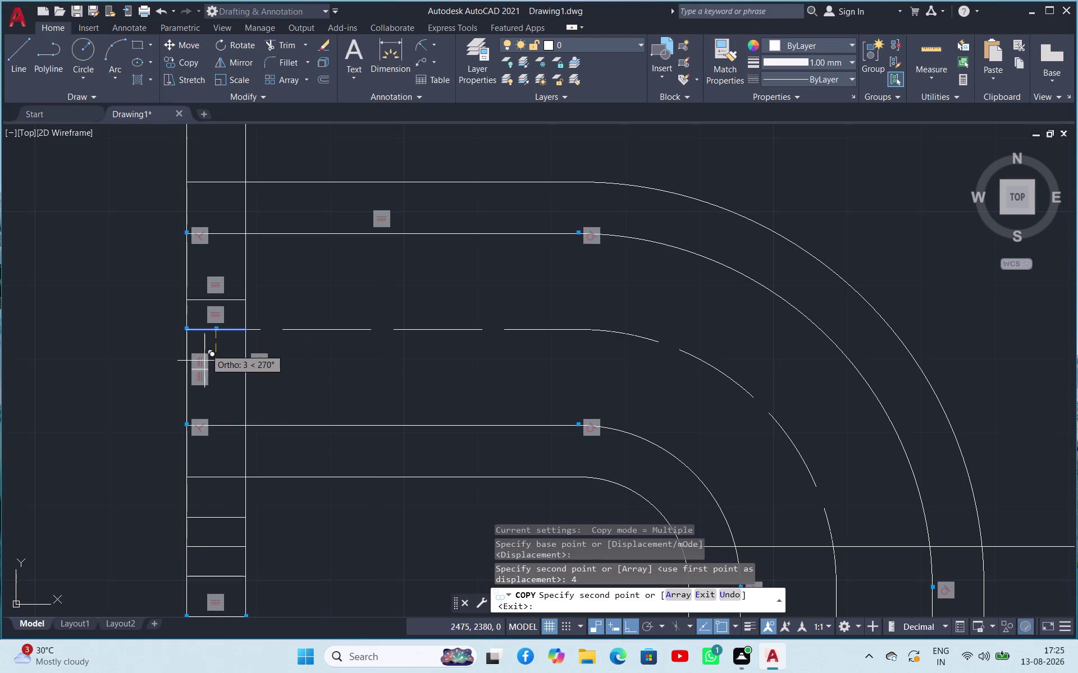
key(4)
key(Return)
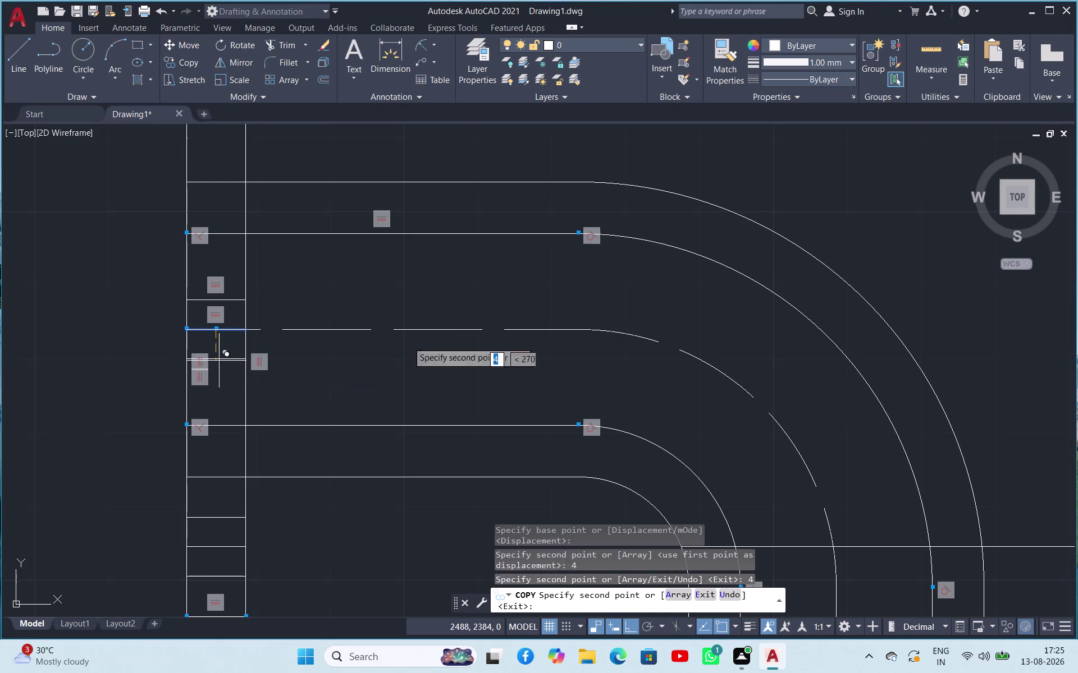
key(Escape)
scroll(up, 3)
scroll(down, 3)
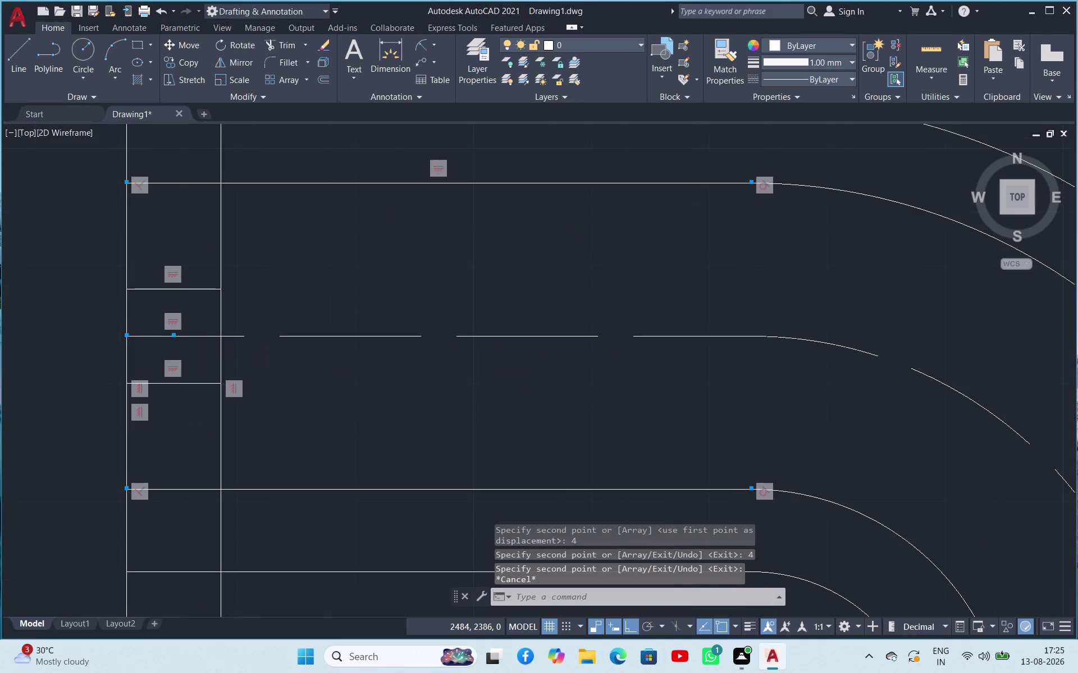
Trim the upper and lower edge lines out of the narrow left end strip.
scroll(down, 3)
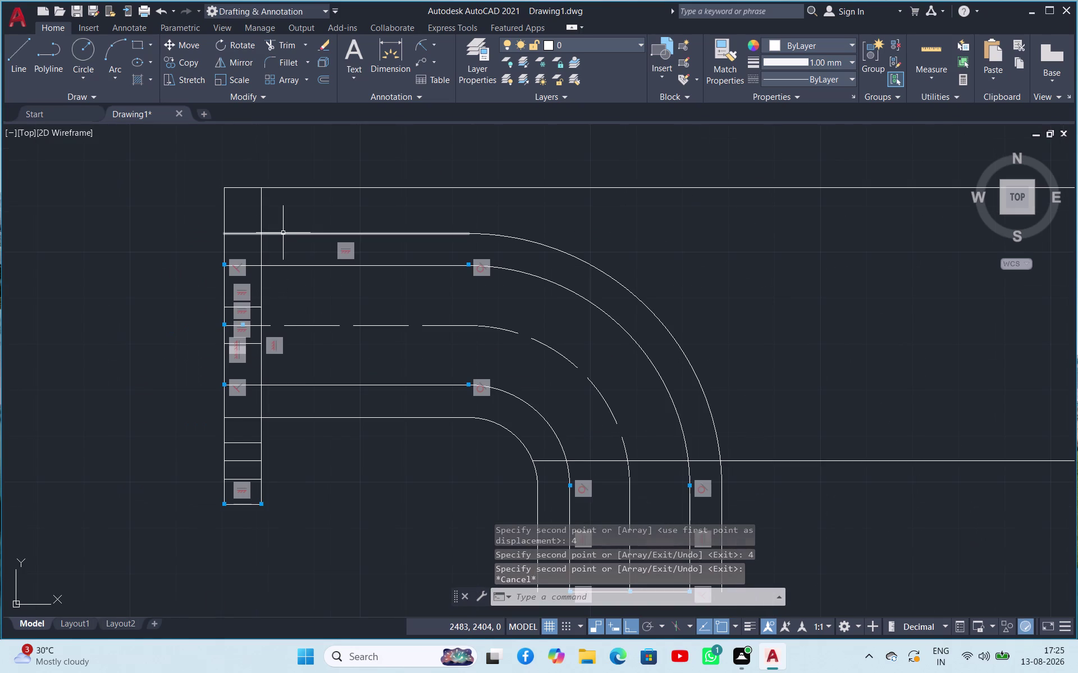
scroll(up, 3)
scroll(down, 3)
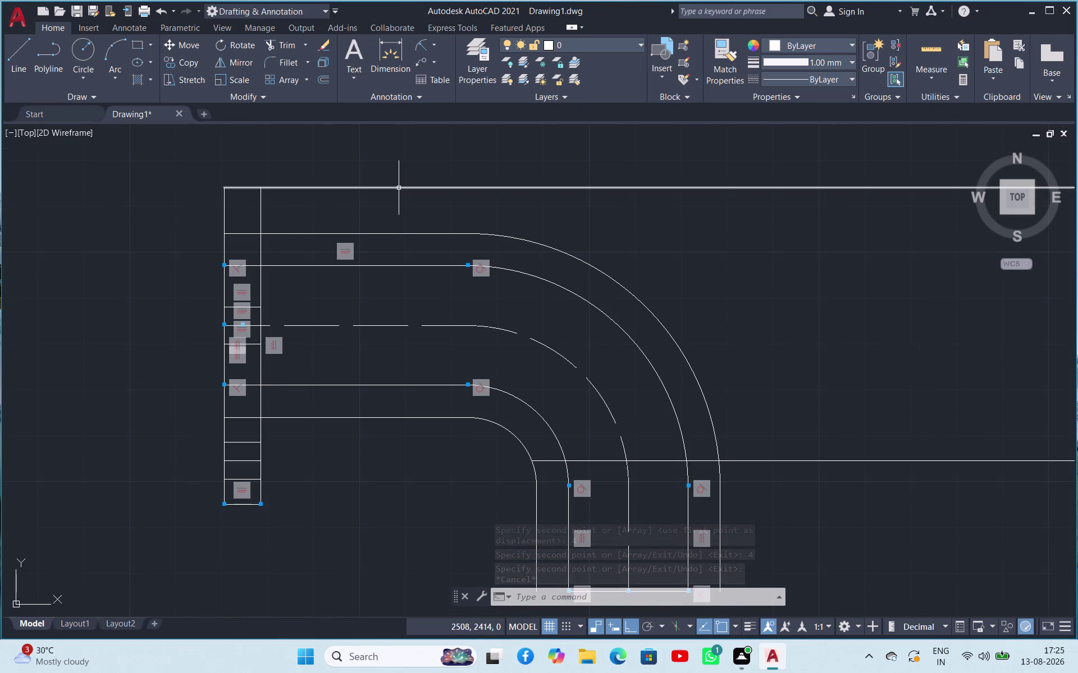
click(287, 38)
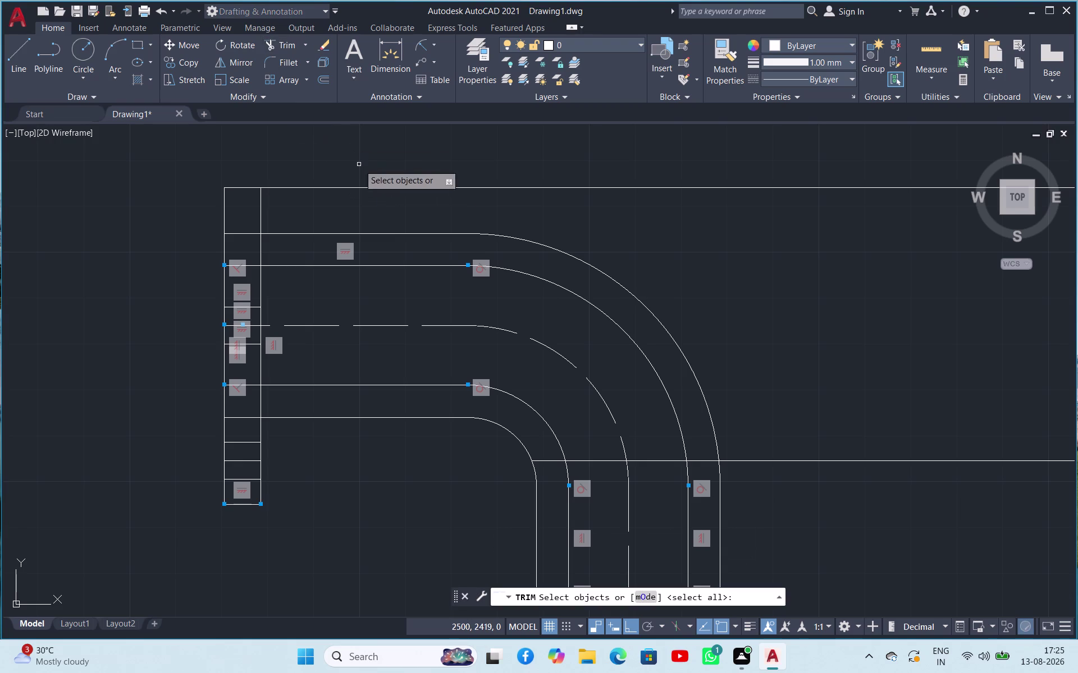
key(space)
click(396, 189)
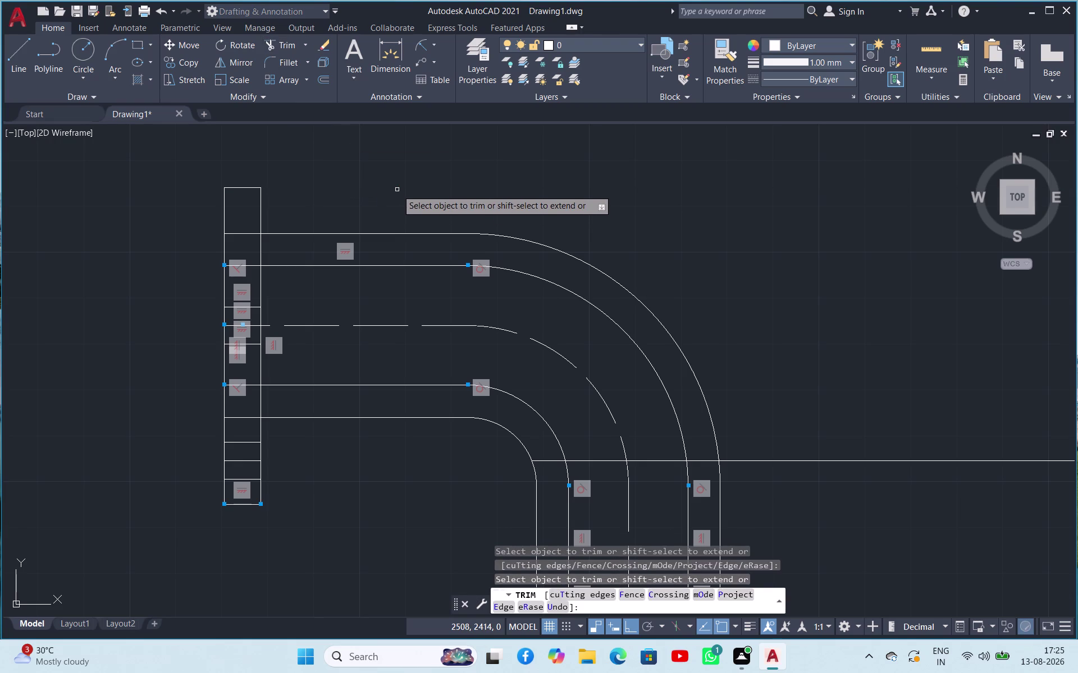
click(261, 247)
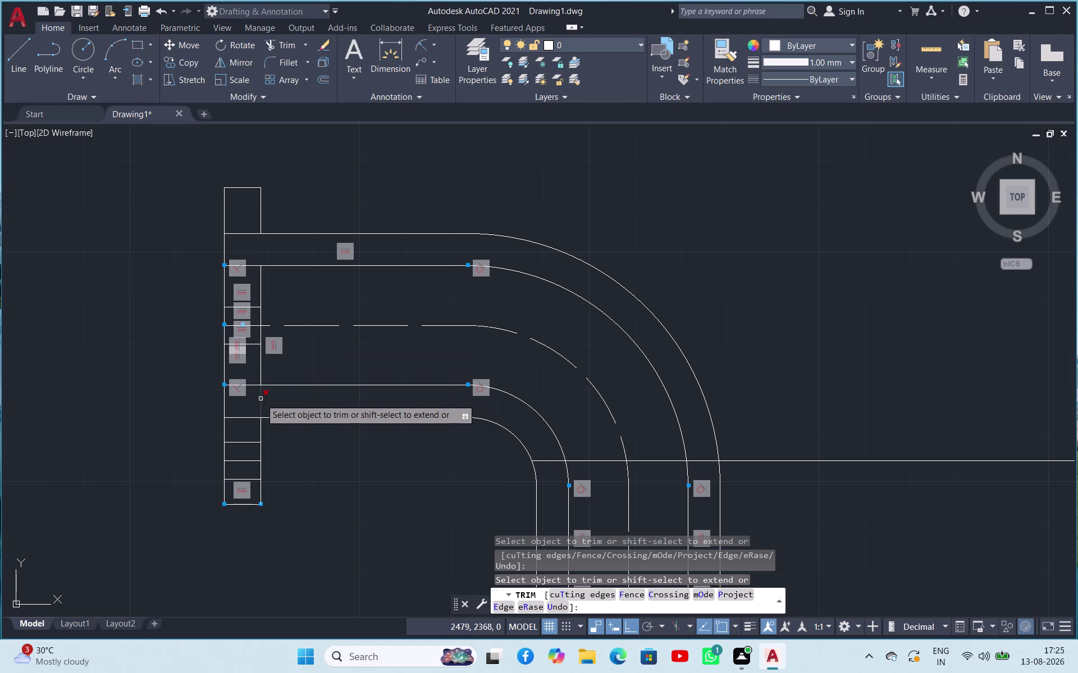
click(260, 400)
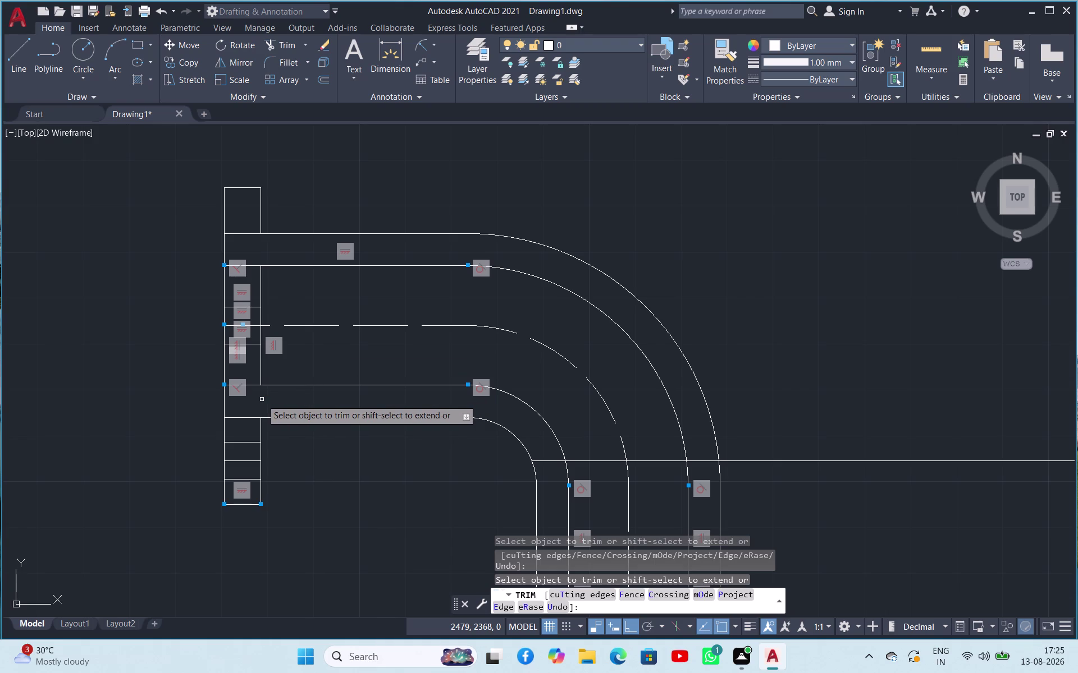
scroll(down, 3)
scroll(up, 3)
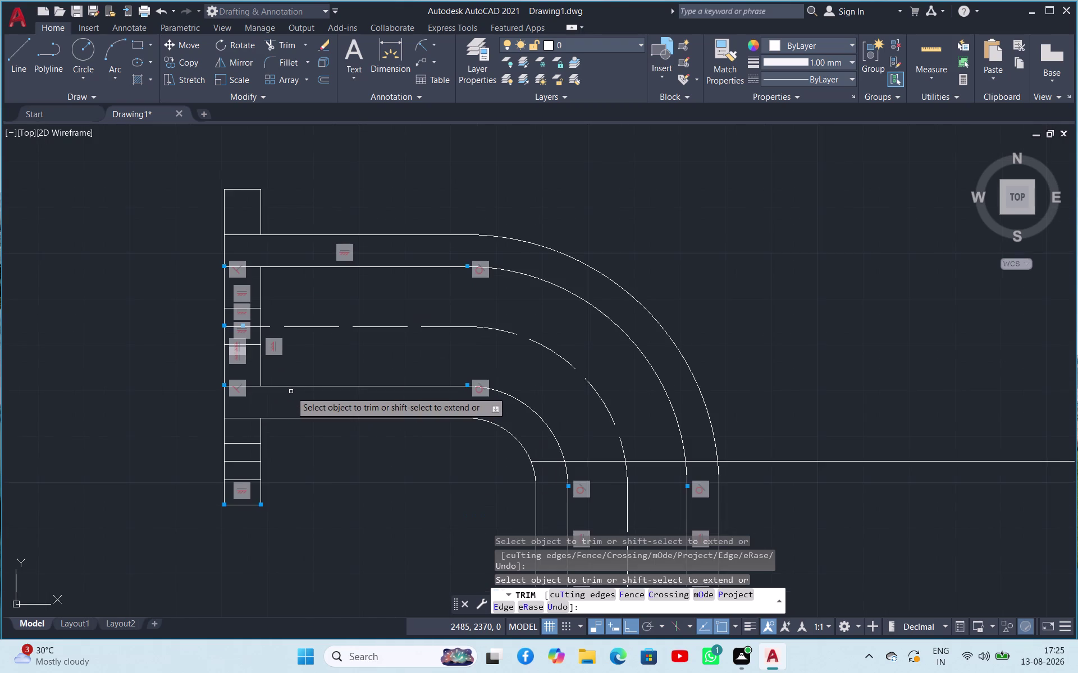
scroll(up, 3)
scroll(down, 3)
key(Escape)
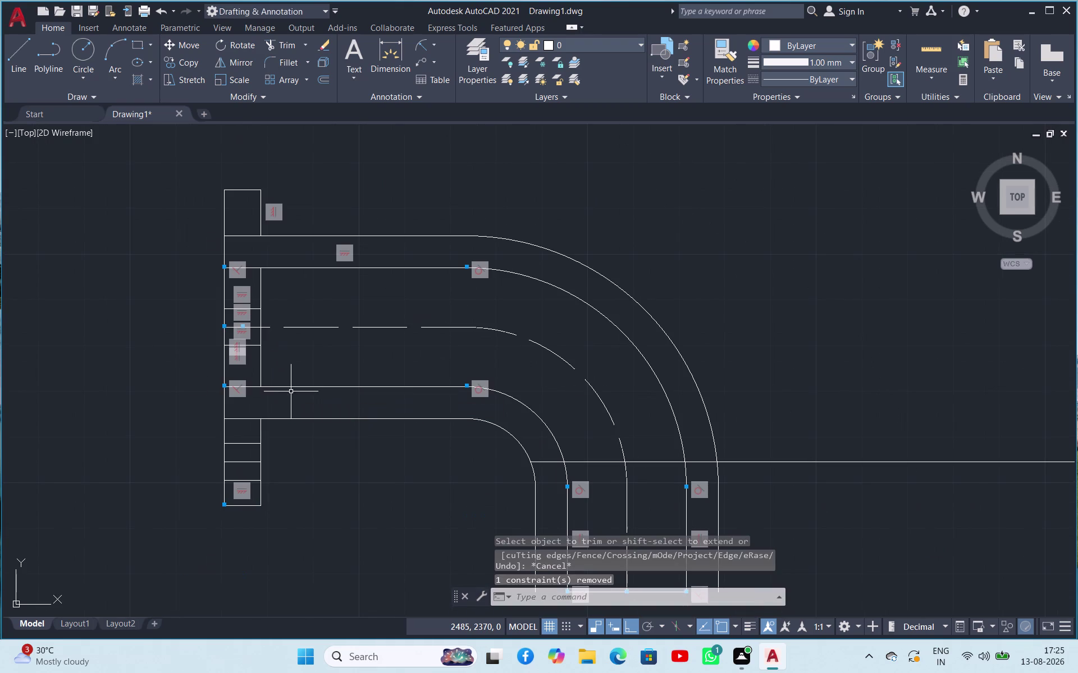
Select the end strip's divider lines with a selection window.
scroll(down, 3)
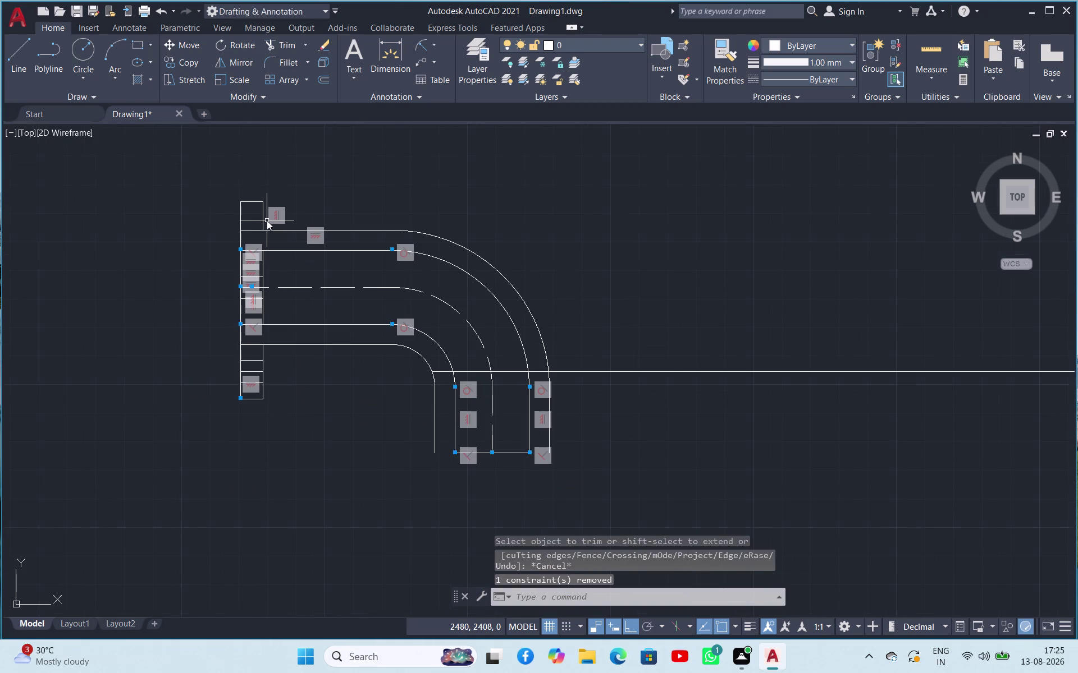
scroll(down, 3)
scroll(up, 3)
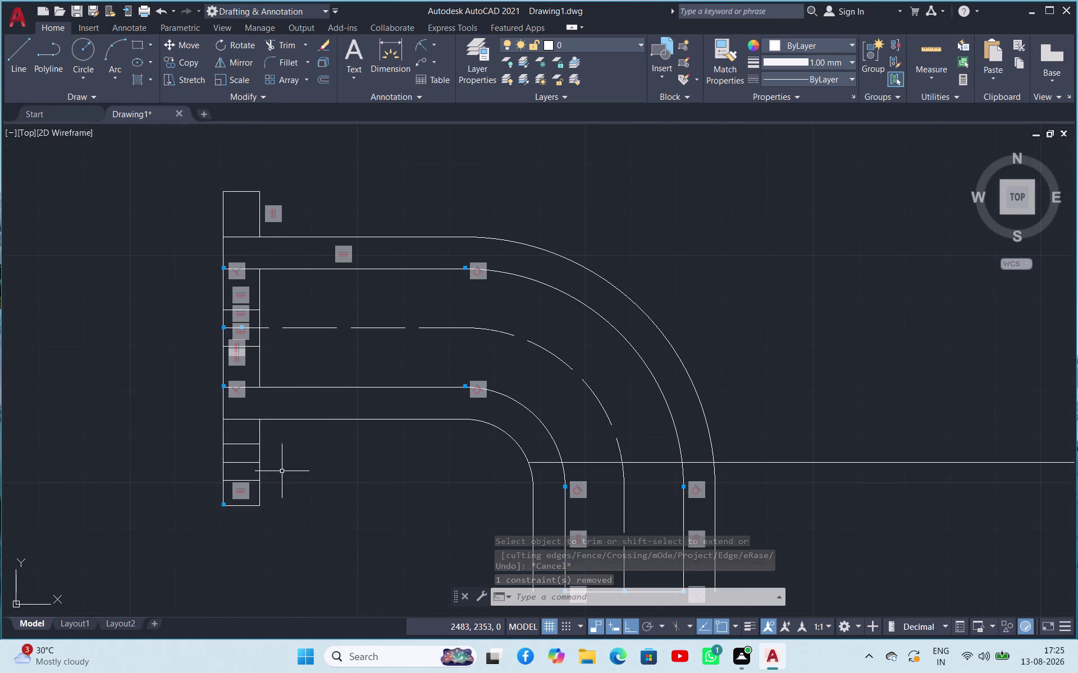
click(283, 490)
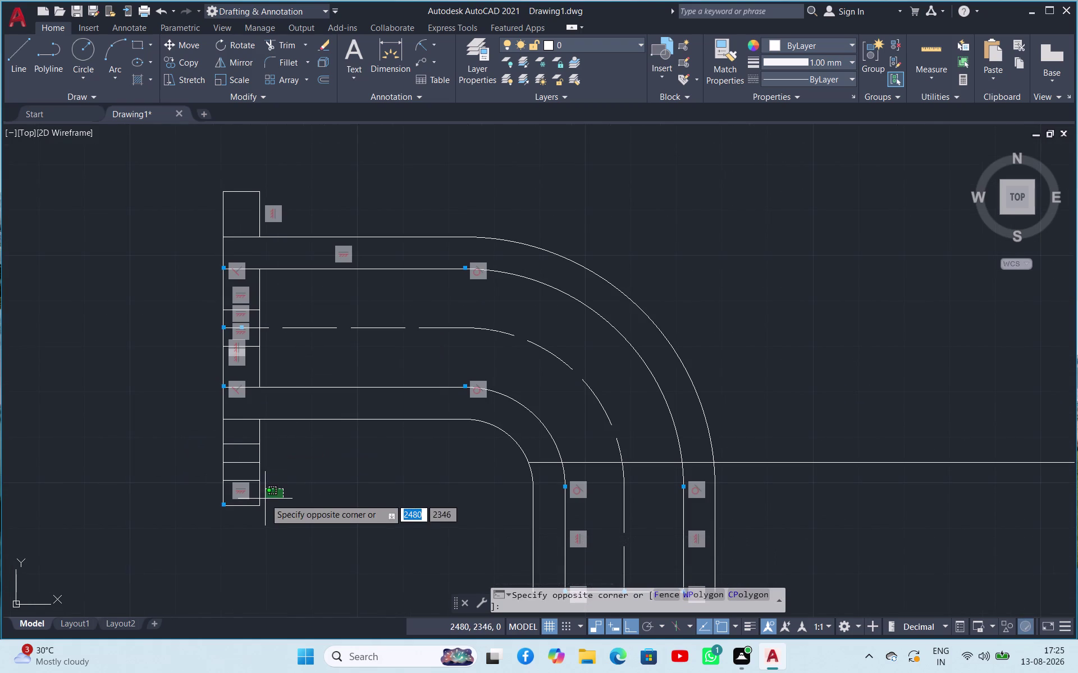
key(Escape)
scroll(up, 3)
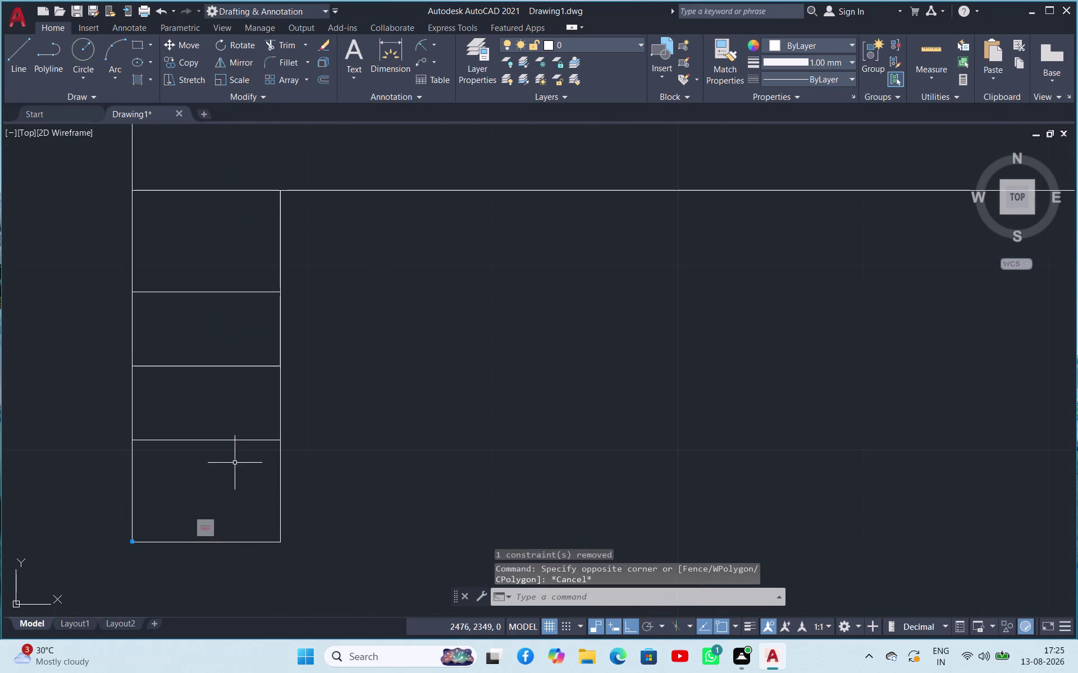
click(234, 463)
click(184, 276)
scroll(up, 3)
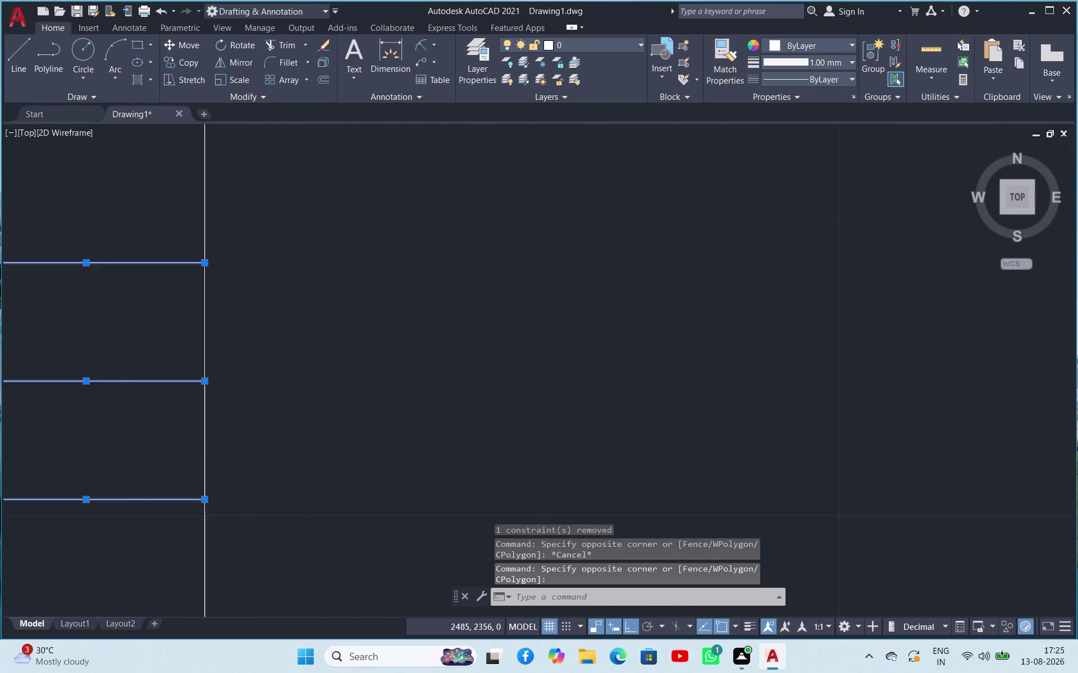
scroll(up, 3)
scroll(down, 3)
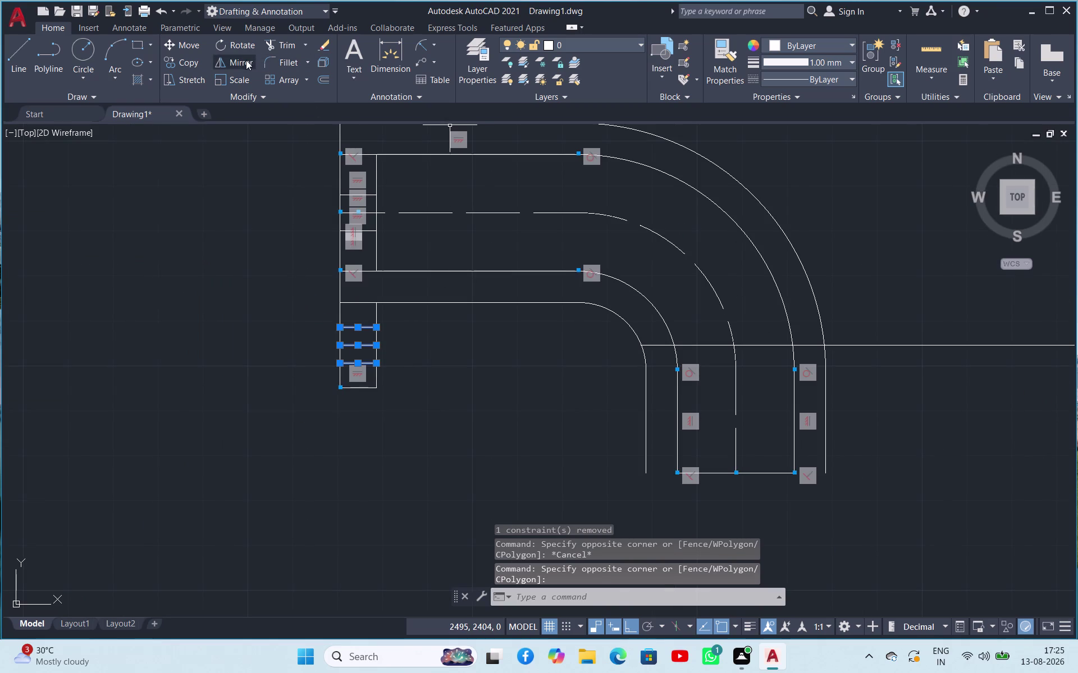
click(246, 60)
click(338, 213)
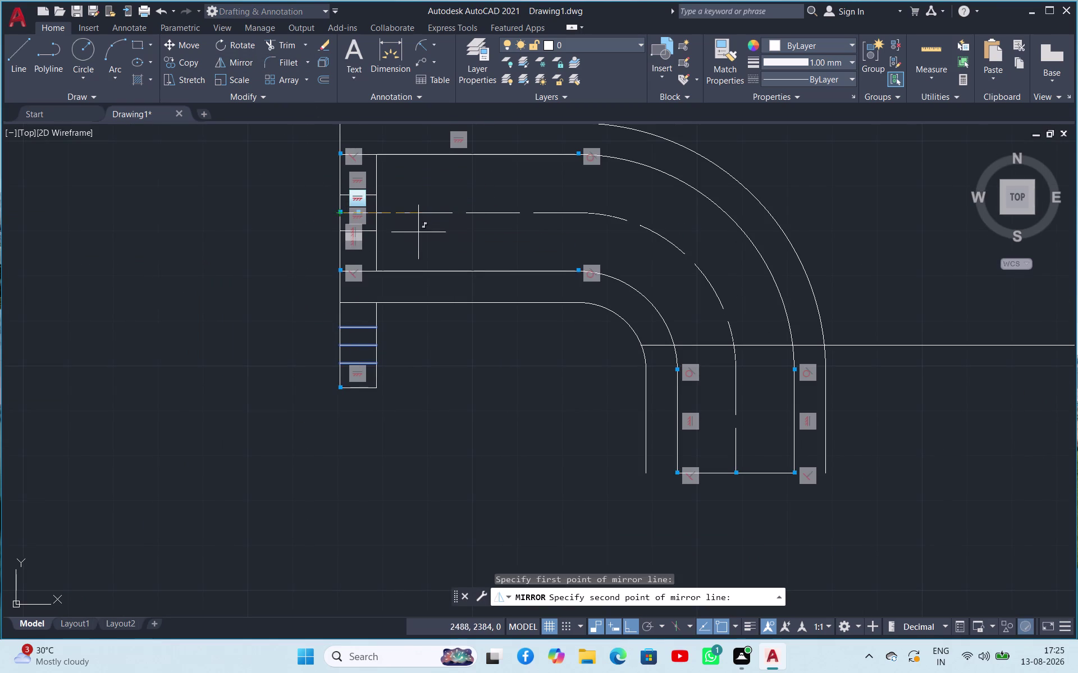
scroll(up, 3)
scroll(down, 3)
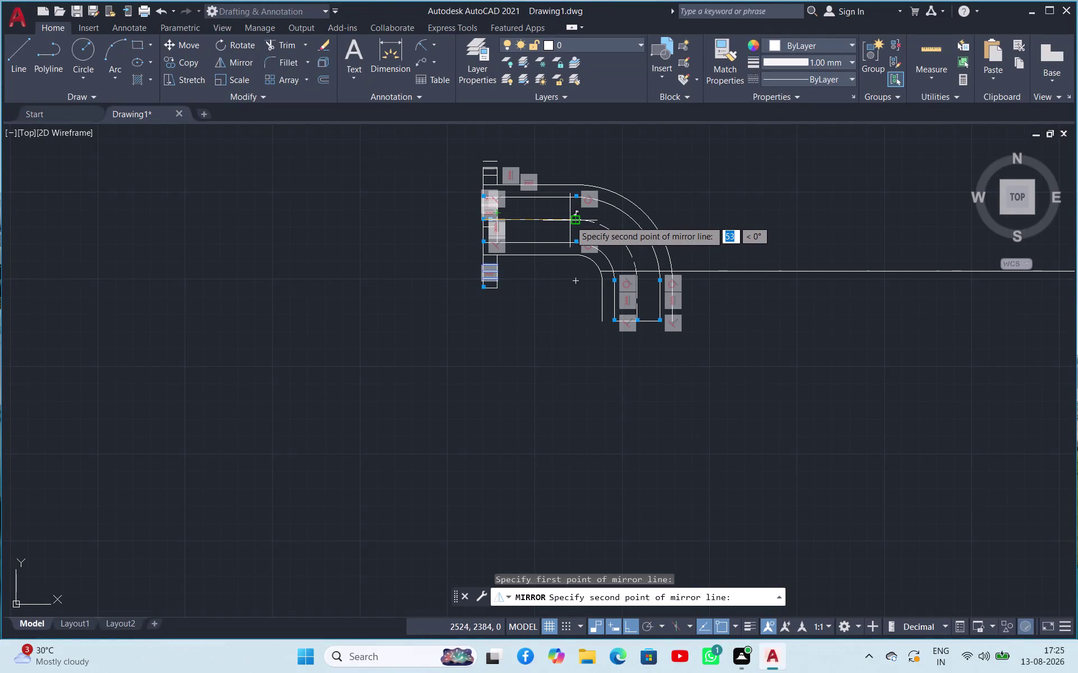
scroll(up, 3)
scroll(down, 3)
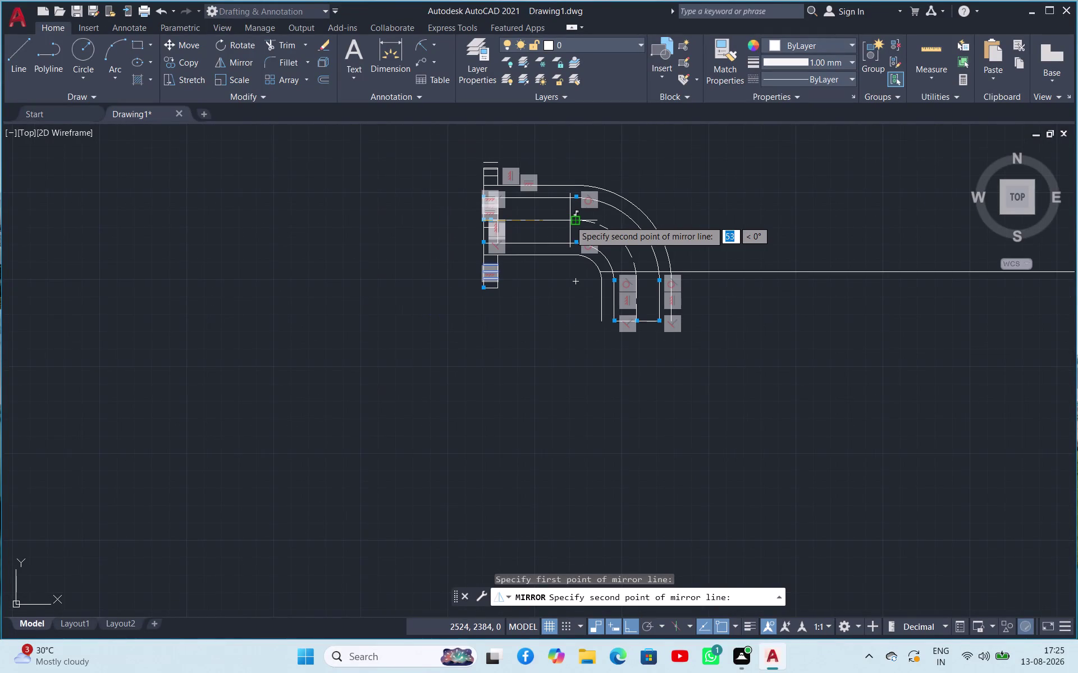
scroll(up, 3)
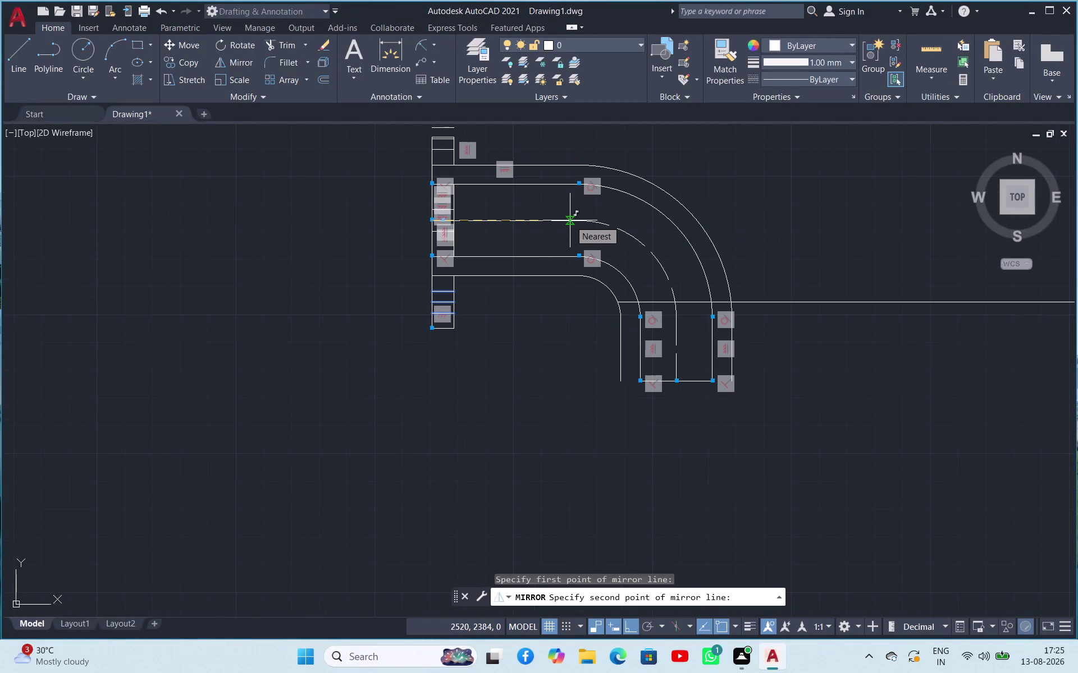
scroll(down, 3)
key(Escape)
scroll(up, 3)
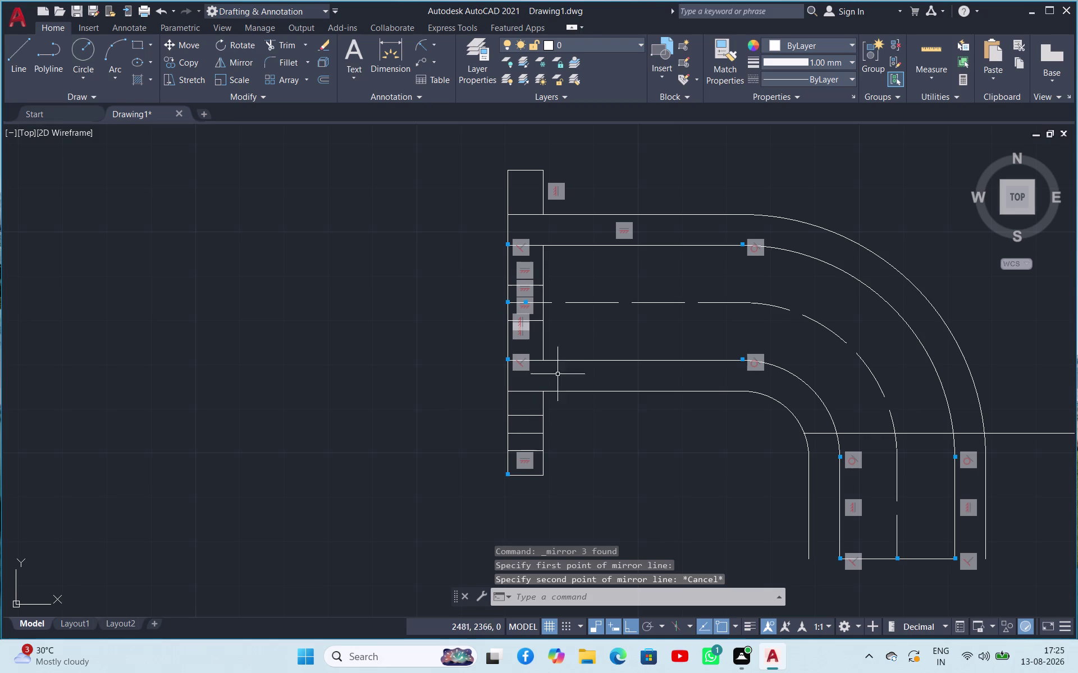
Trim the top outer pipe line so it stops at the upper flange's inner edge.
scroll(up, 3)
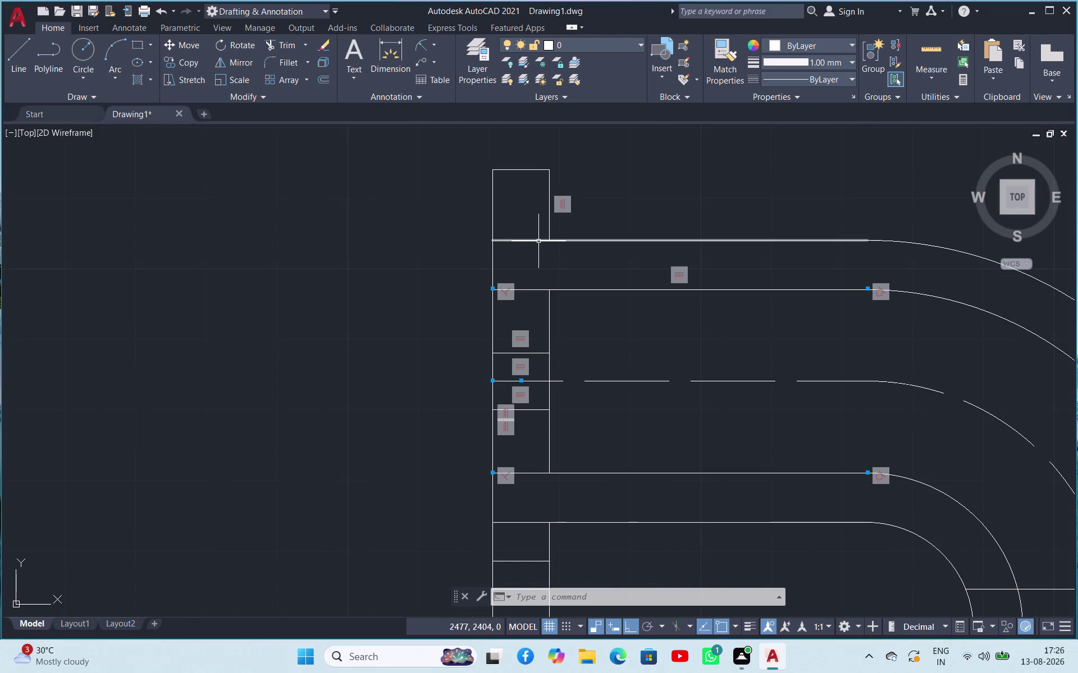
scroll(up, 3)
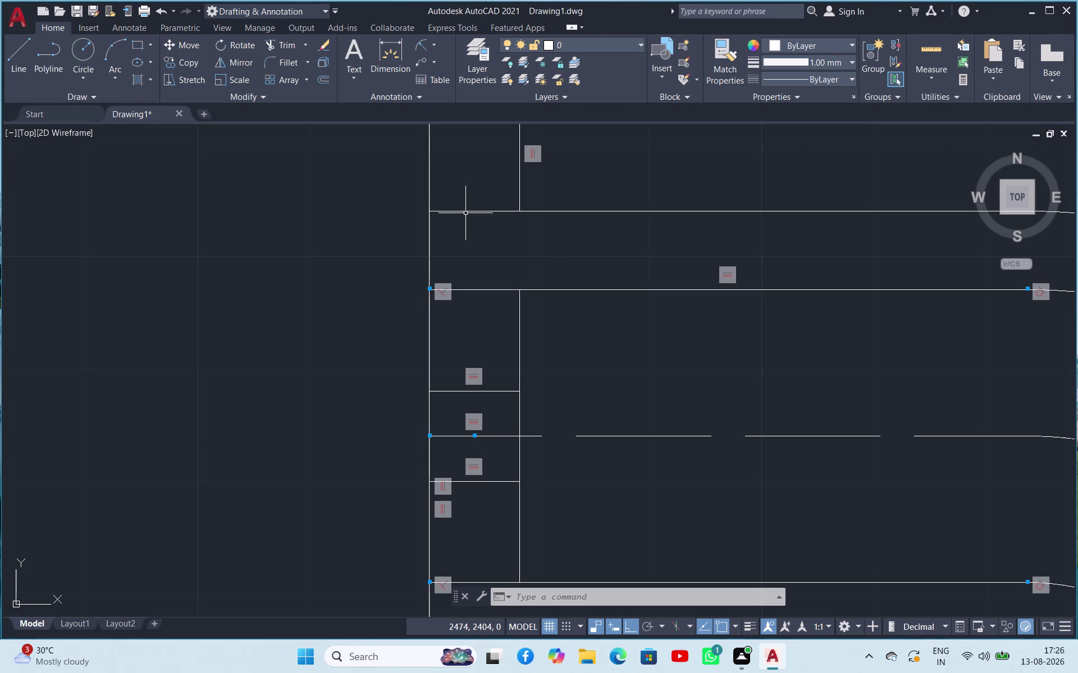
click(291, 42)
key(space)
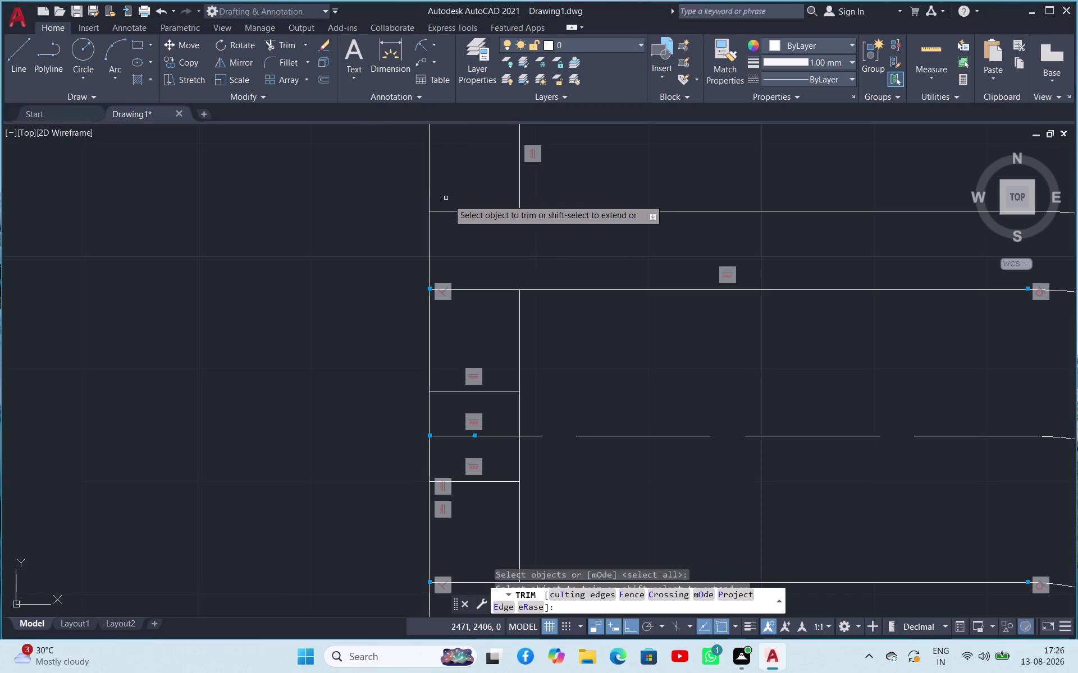
click(463, 213)
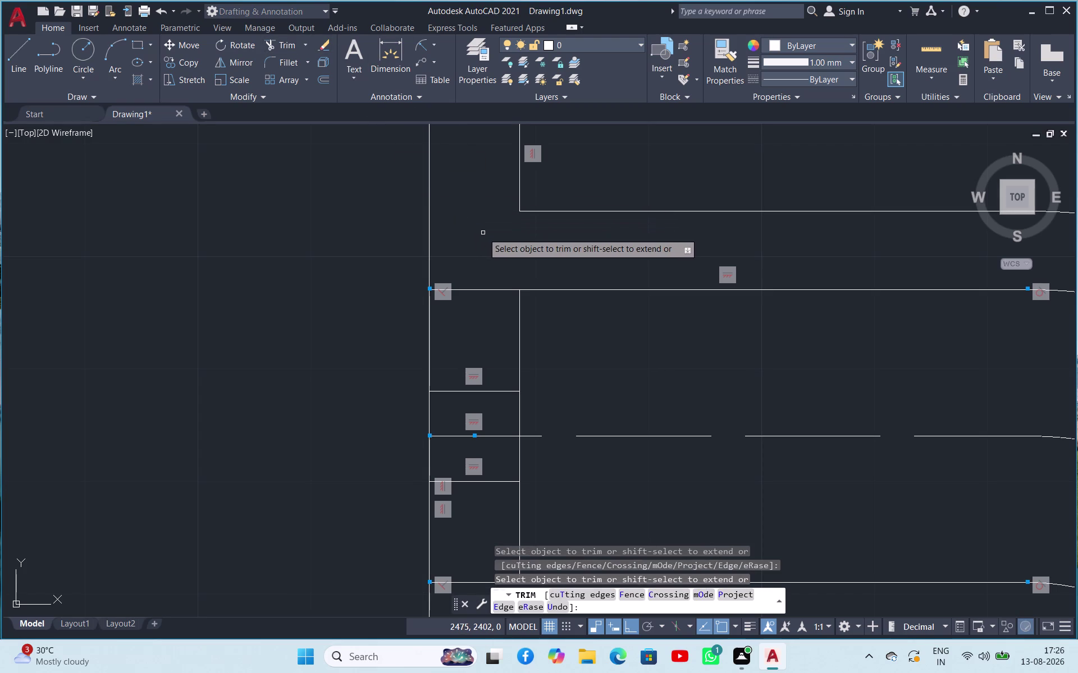
key(Escape)
scroll(up, 3)
scroll(down, 3)
scroll(up, 3)
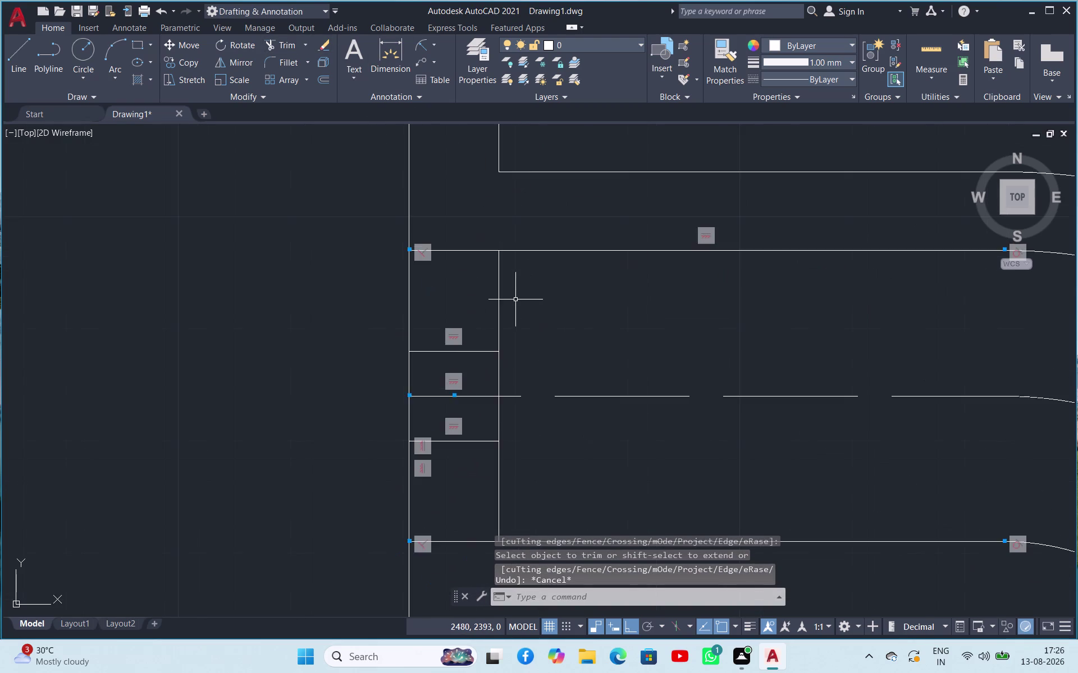
scroll(down, 3)
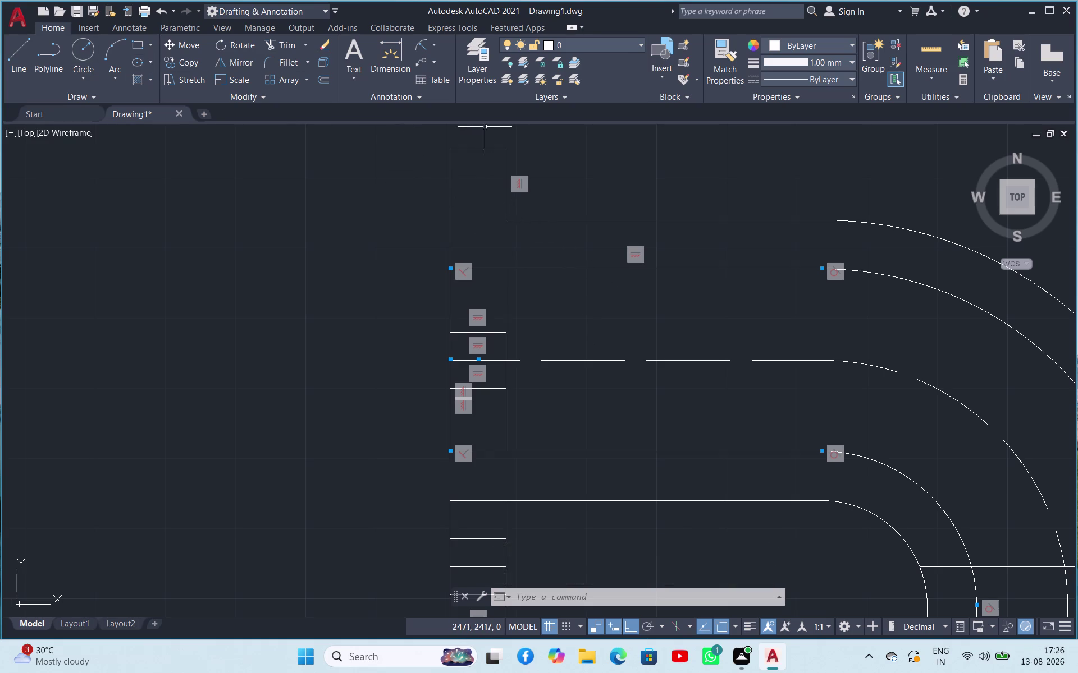
Copy the upper end strip's top cross line 4 units downward.
click(478, 150)
right_click(478, 150)
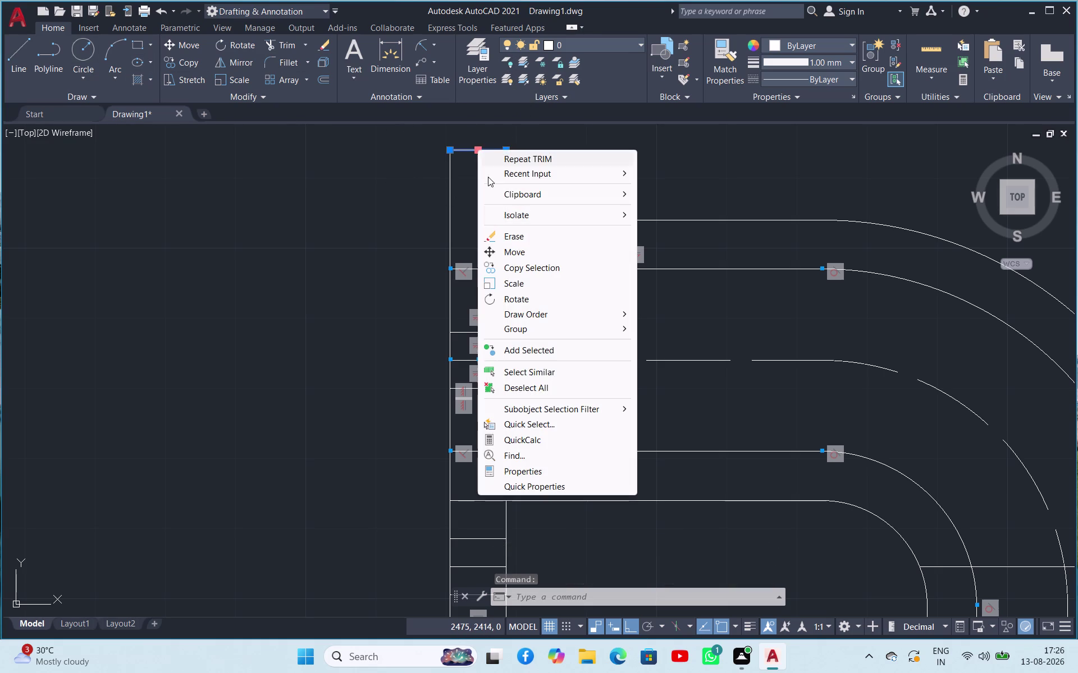
click(507, 272)
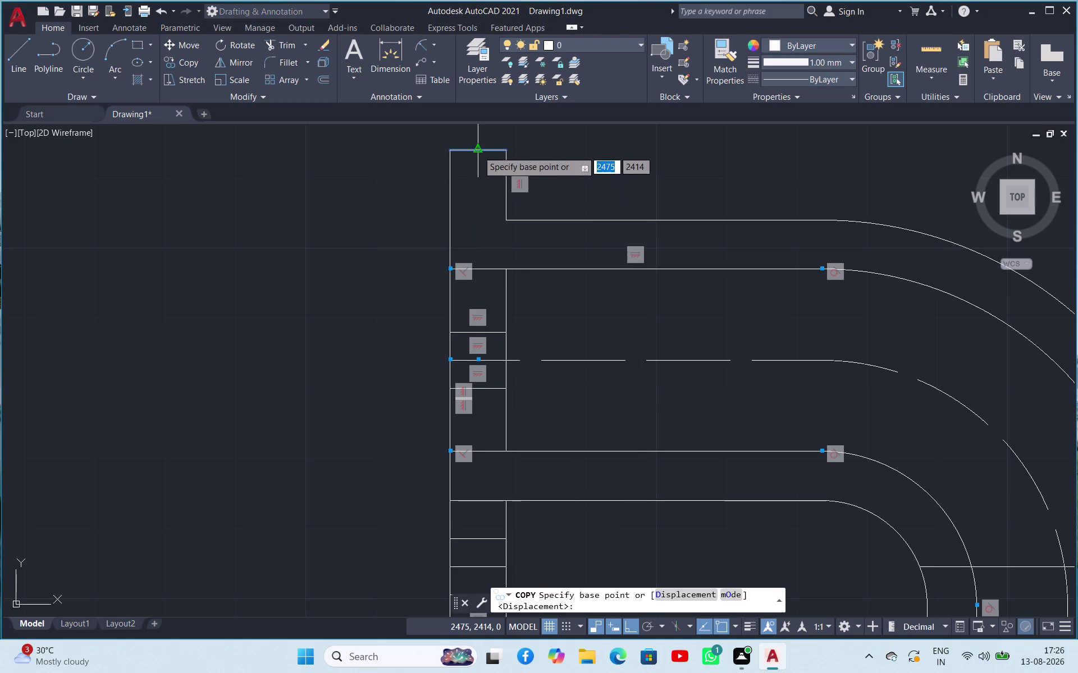
click(478, 151)
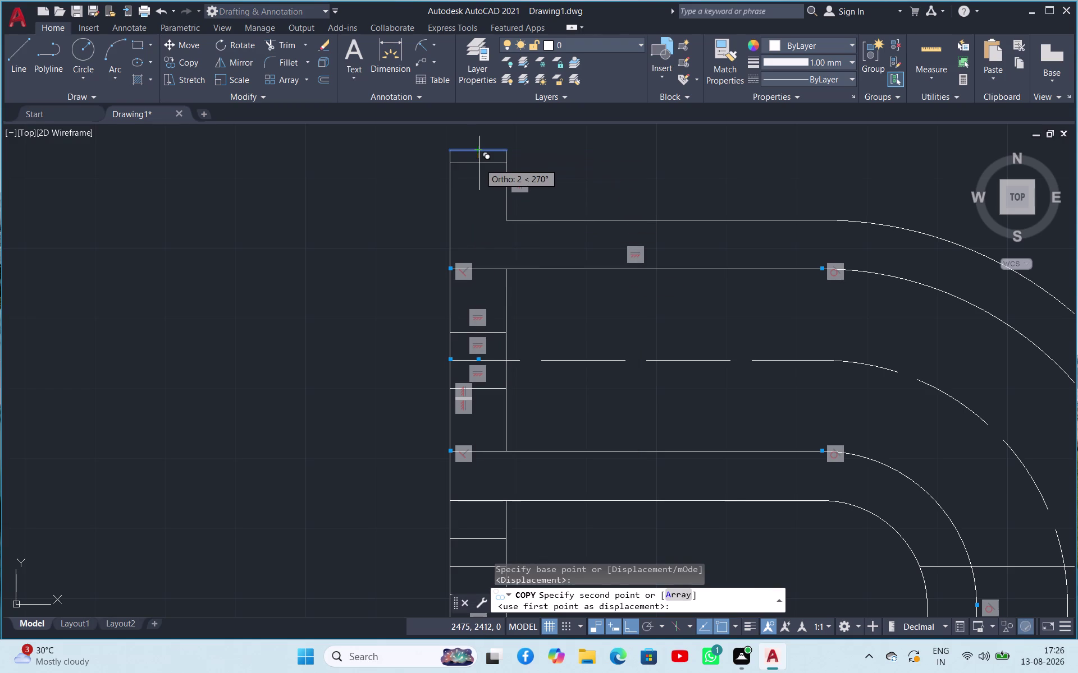
key(4)
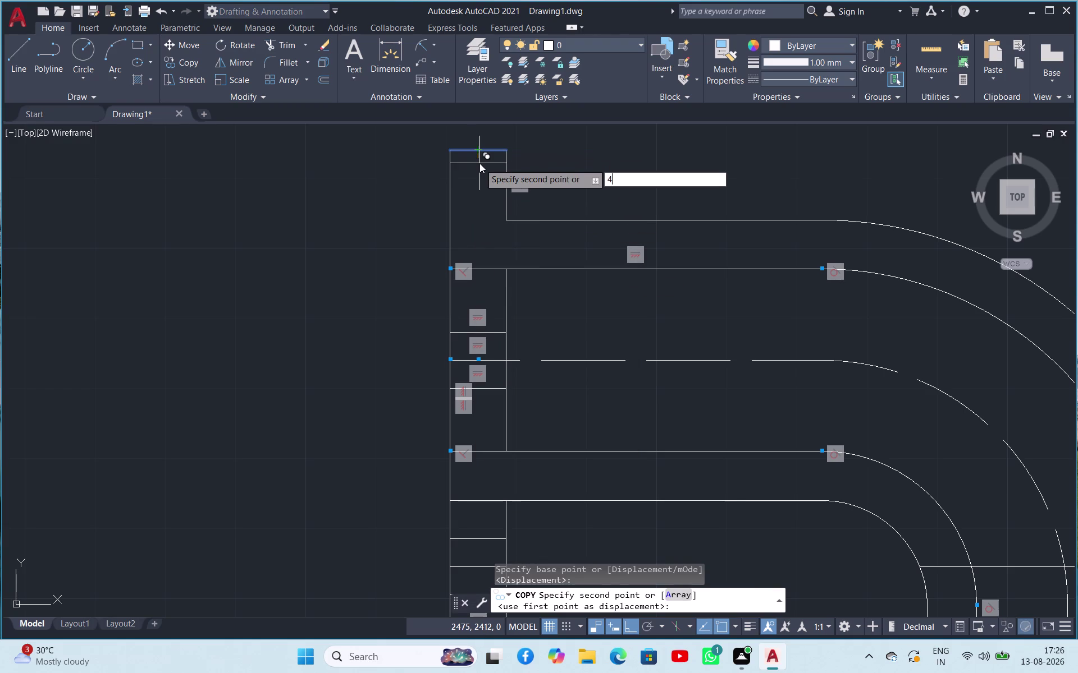
key(Return)
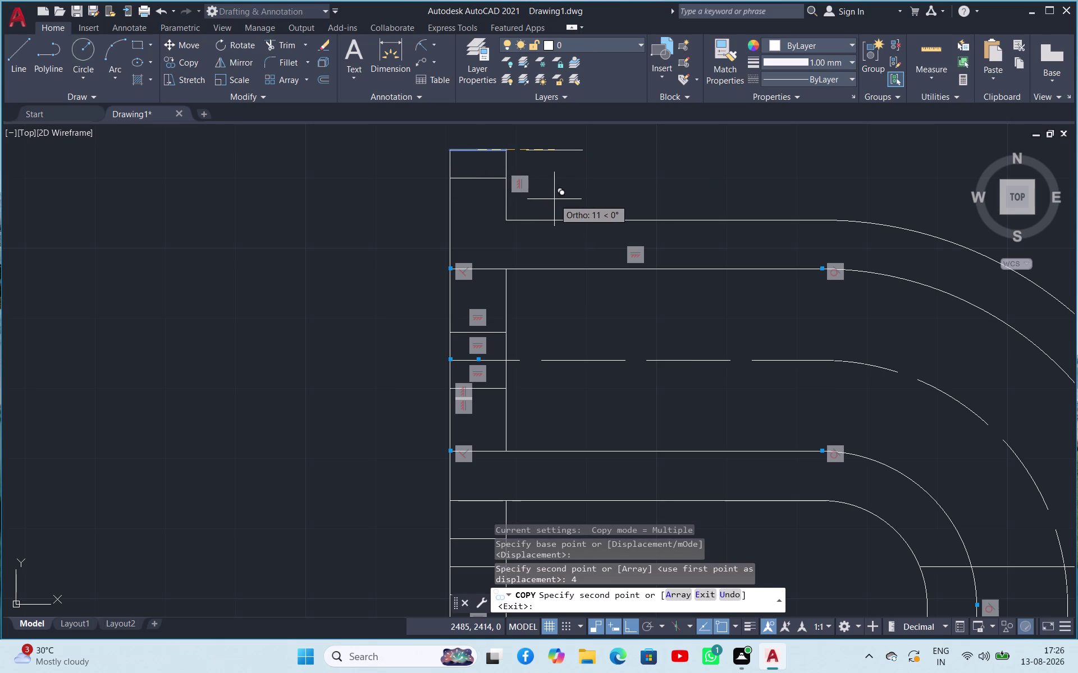
key(Escape)
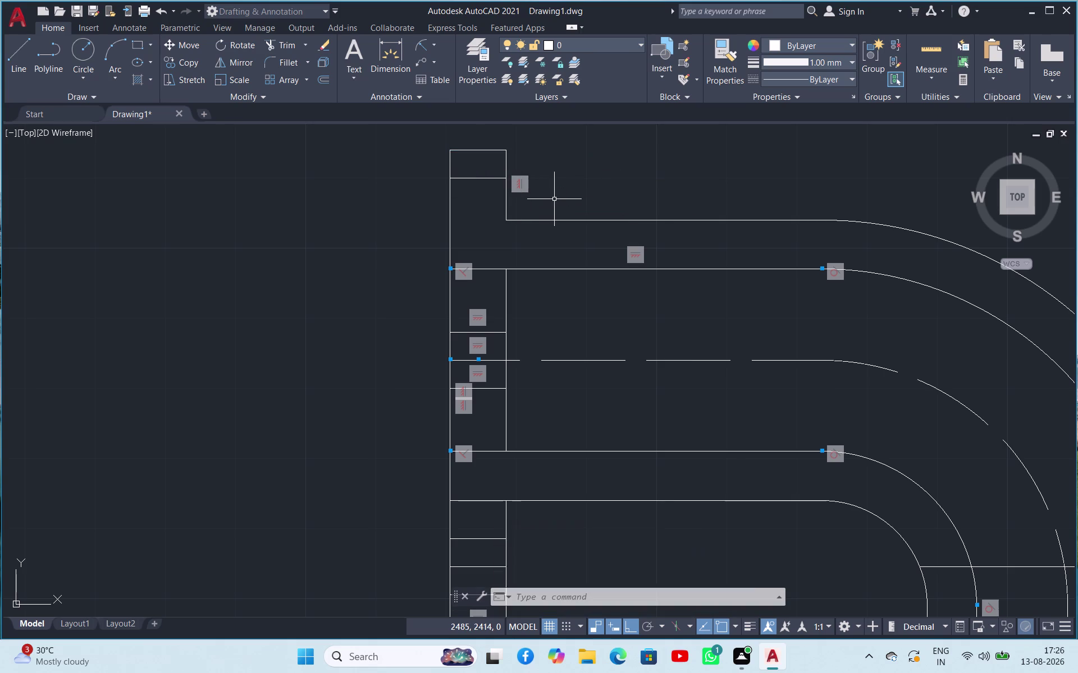
scroll(up, 3)
scroll(down, 3)
scroll(up, 3)
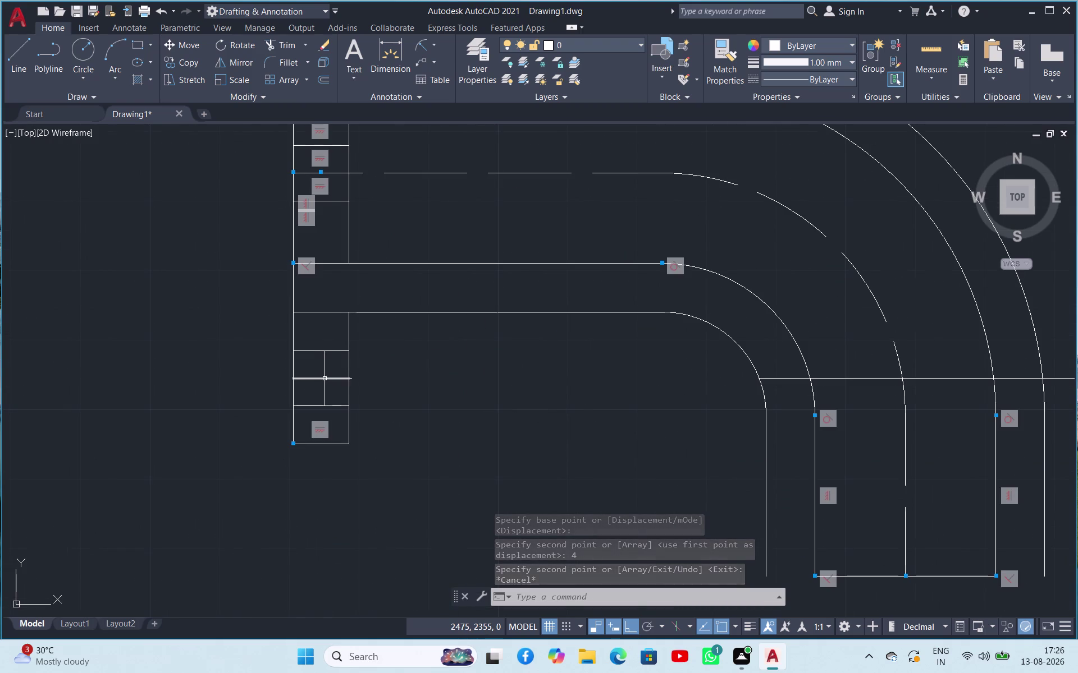
click(325, 379)
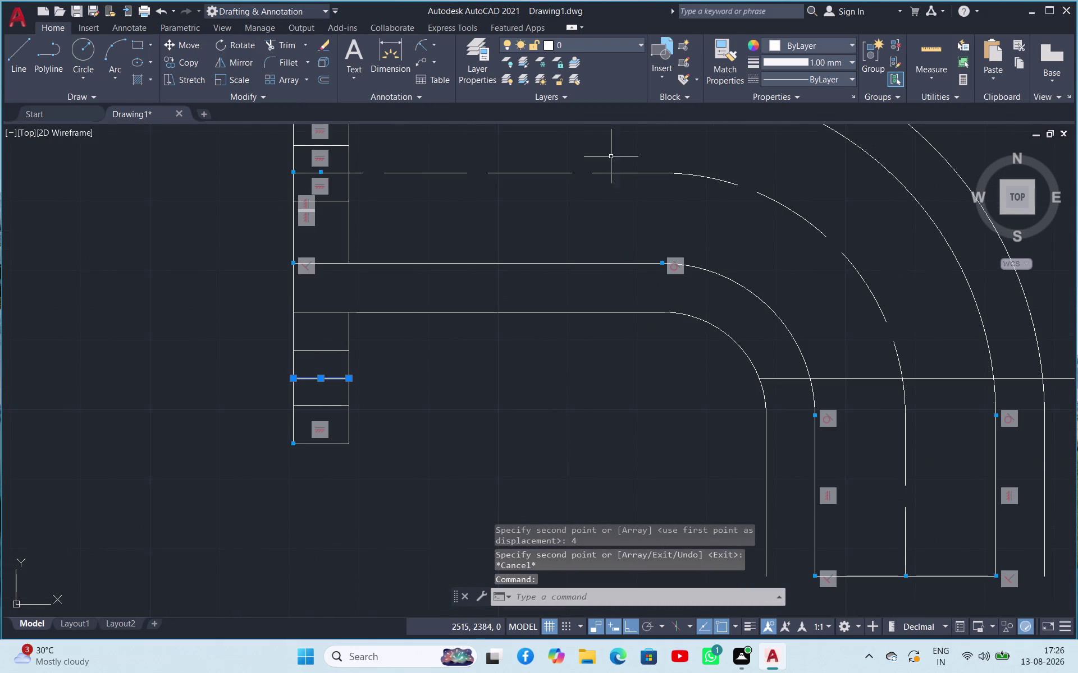
click(408, 52)
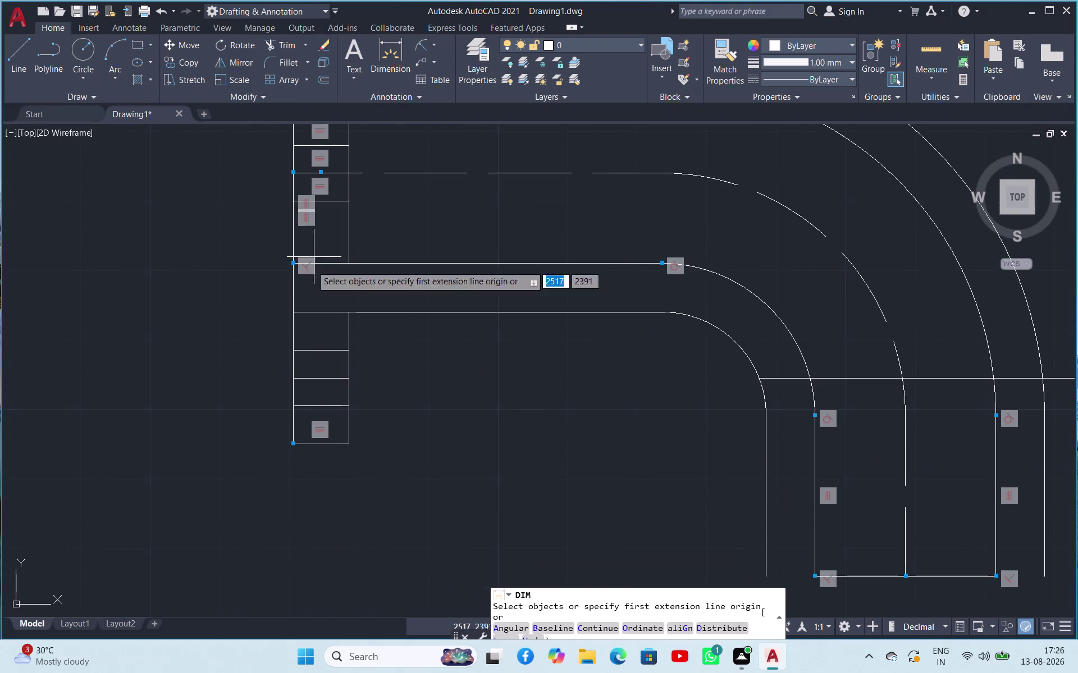
click(293, 381)
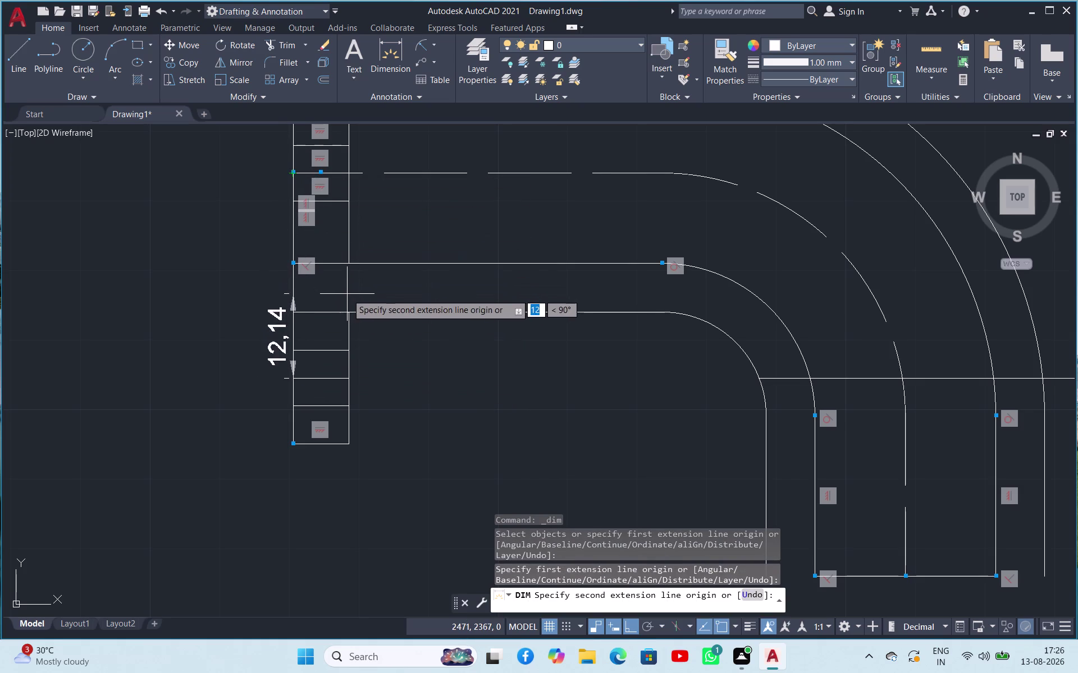
key(Escape)
key(space)
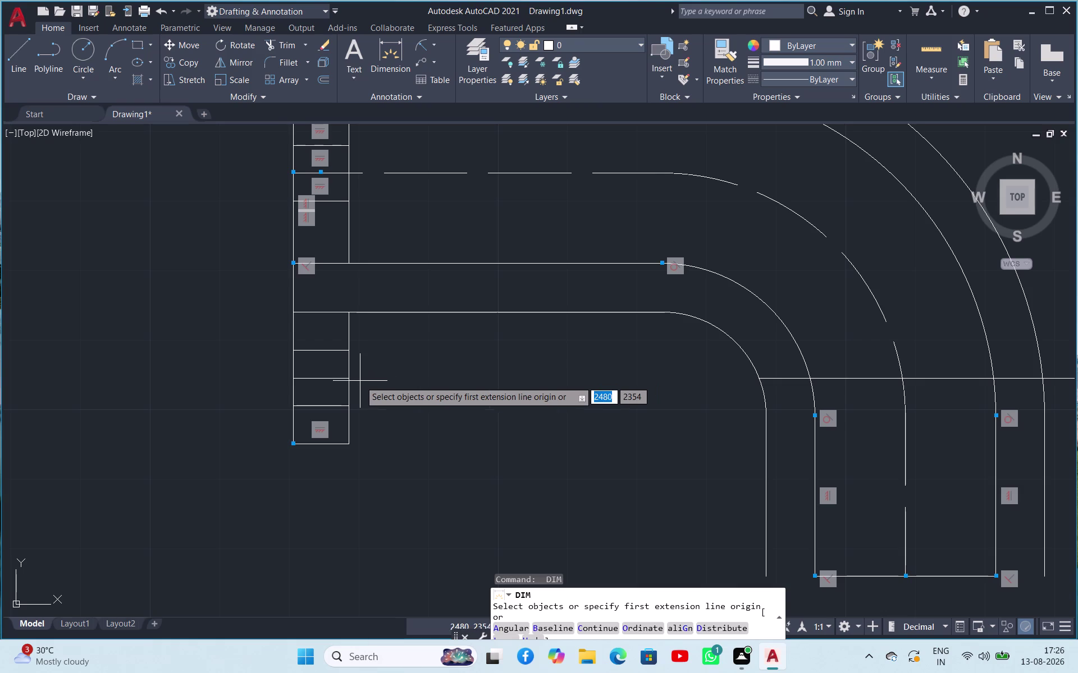
click(348, 380)
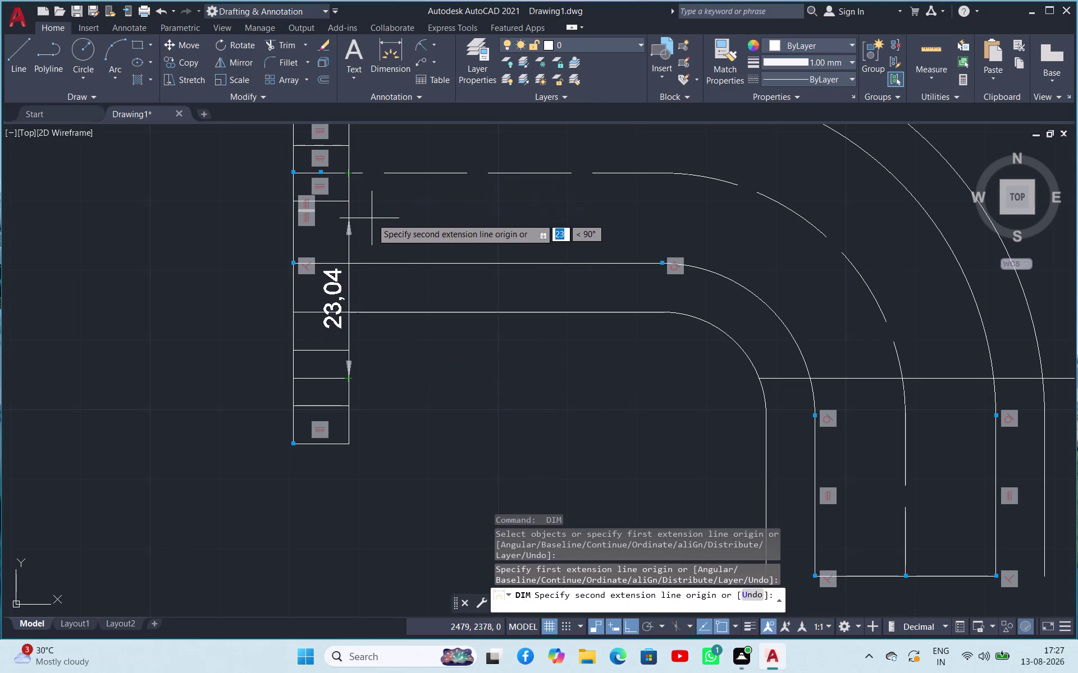
key(Escape)
scroll(up, 3)
scroll(down, 3)
scroll(up, 3)
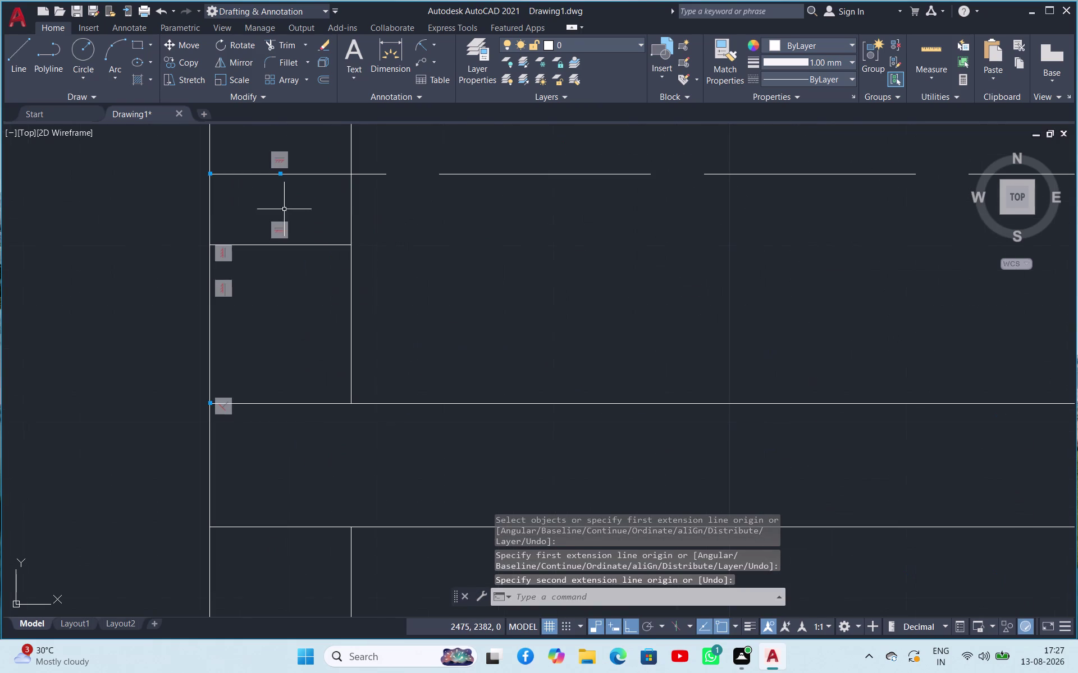
Erase three stray lines in the flange.
click(210, 197)
key(Delete)
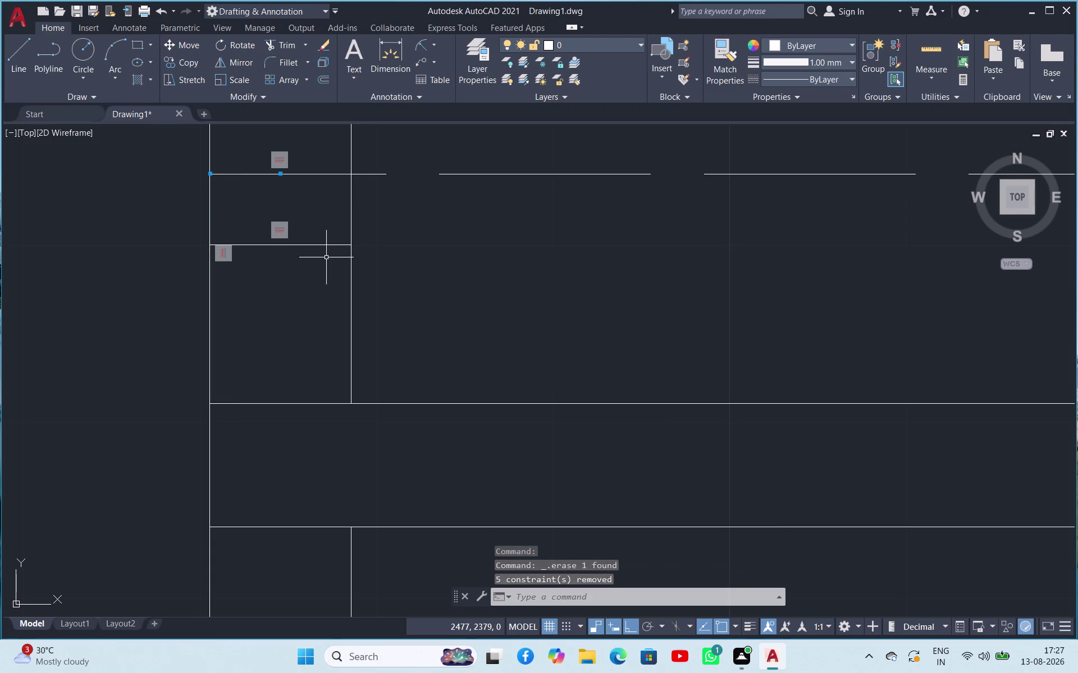
click(211, 154)
key(Delete)
scroll(up, 3)
scroll(down, 3)
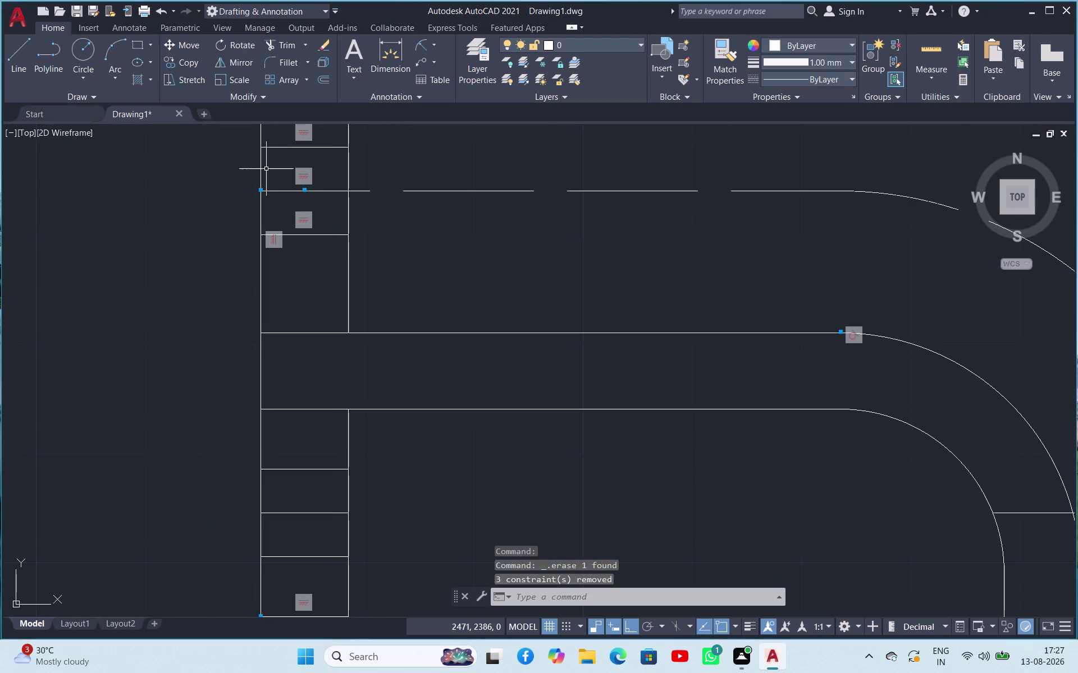
click(259, 167)
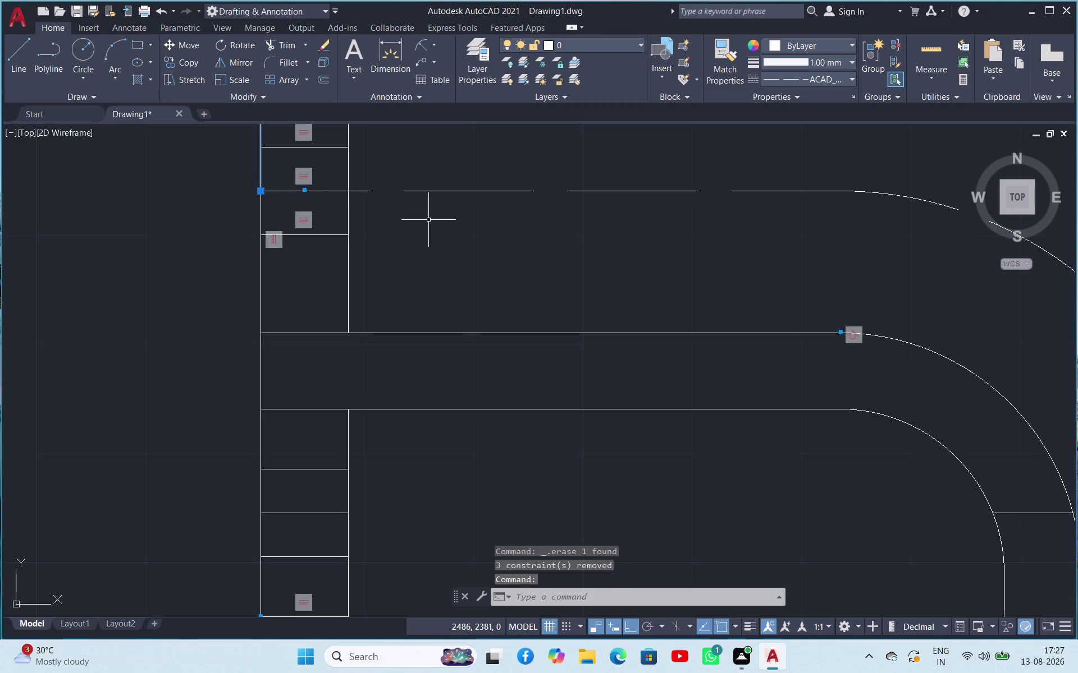
key(Delete)
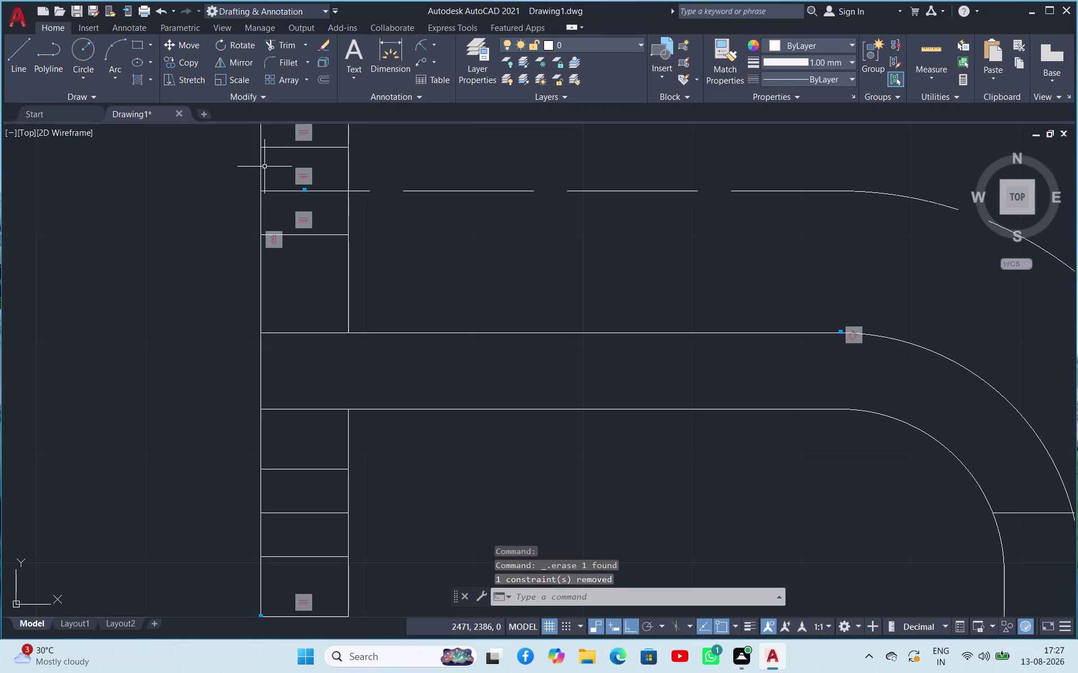
Erase the long horizontal construction line across the lower pipe end.
scroll(up, 3)
scroll(down, 3)
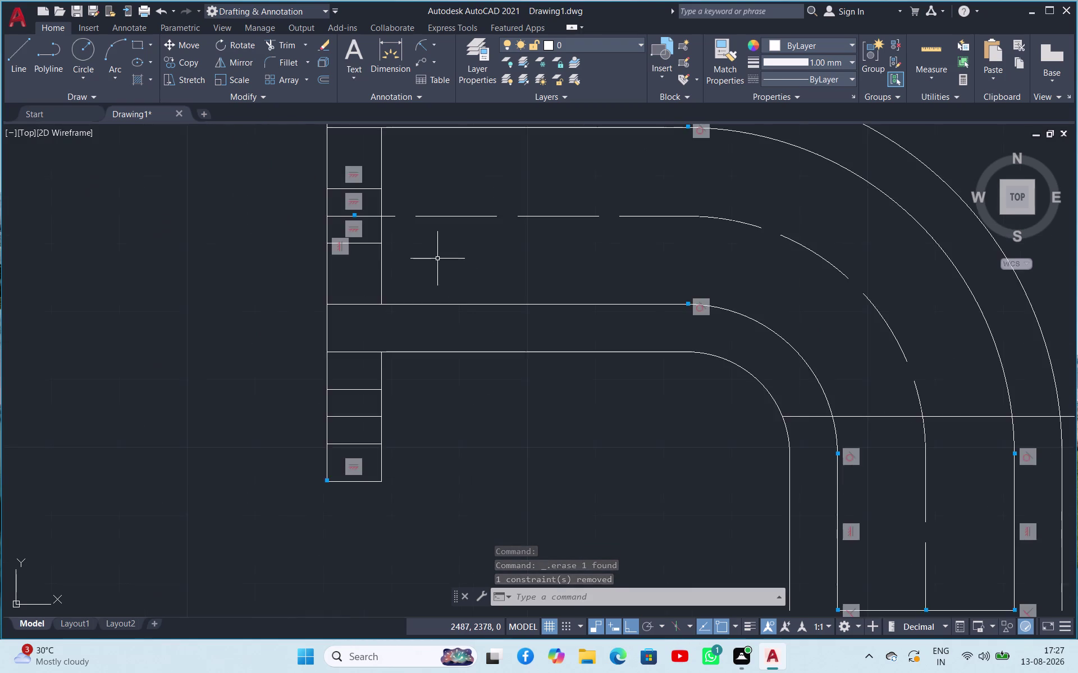
scroll(down, 3)
scroll(up, 3)
scroll(down, 3)
scroll(up, 3)
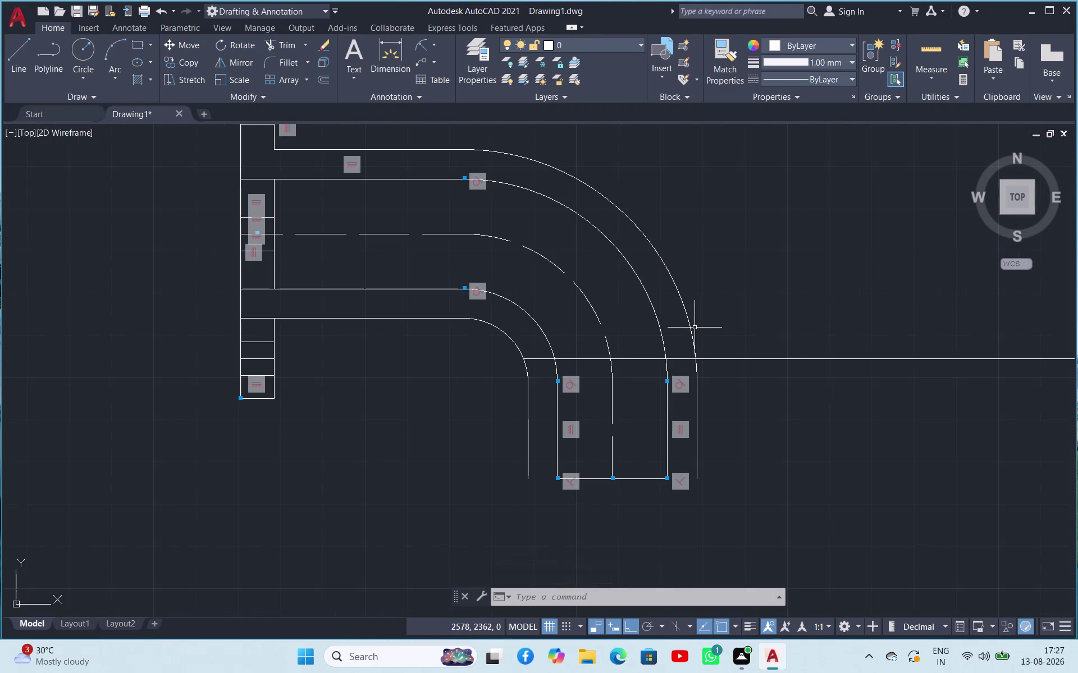
scroll(up, 3)
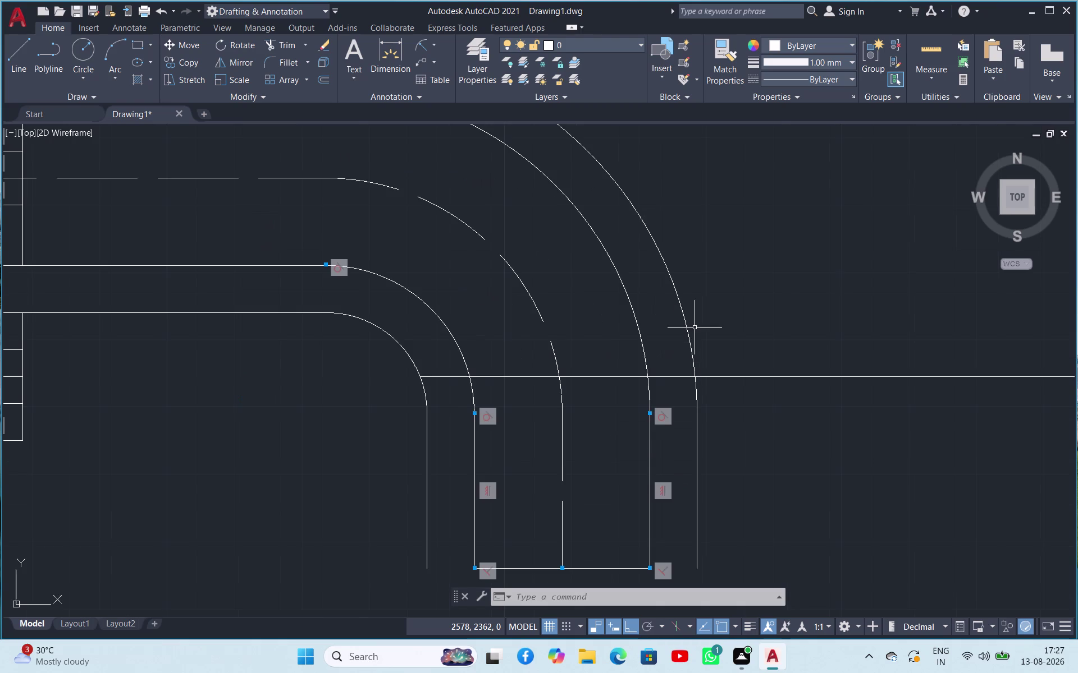
scroll(down, 3)
click(622, 373)
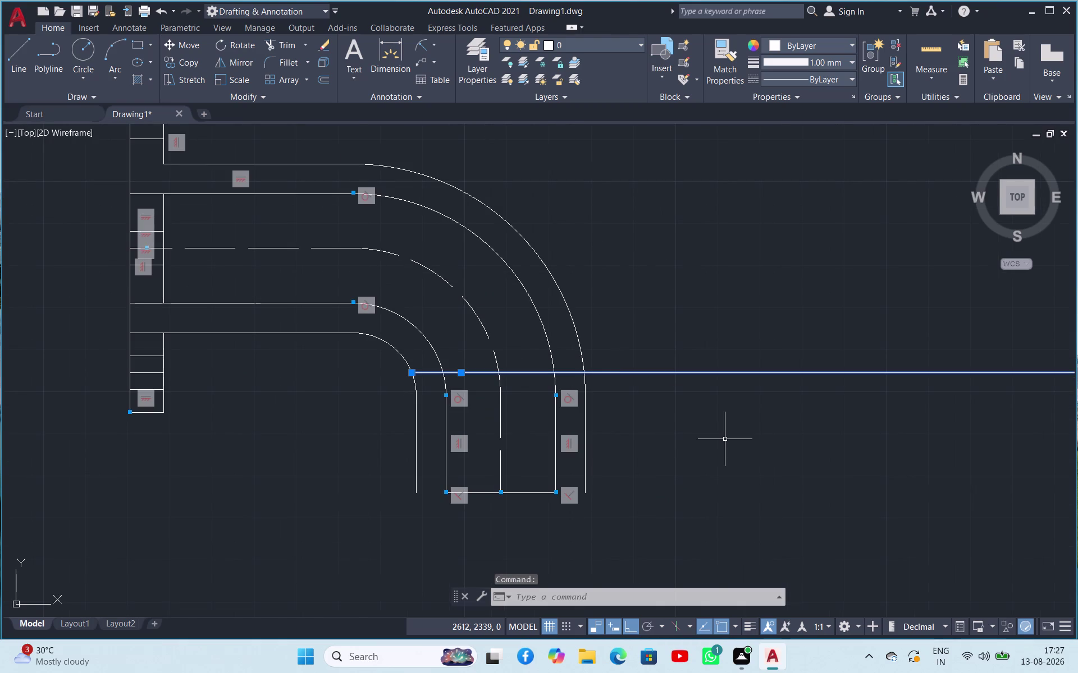
key(Delete)
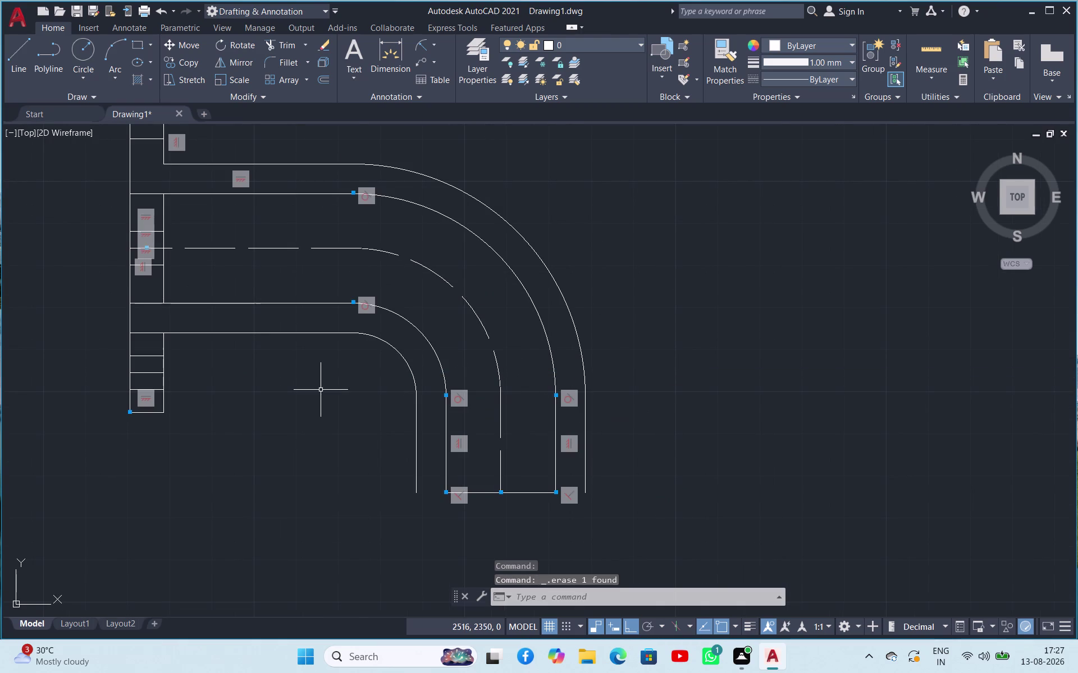
click(433, 46)
click(434, 71)
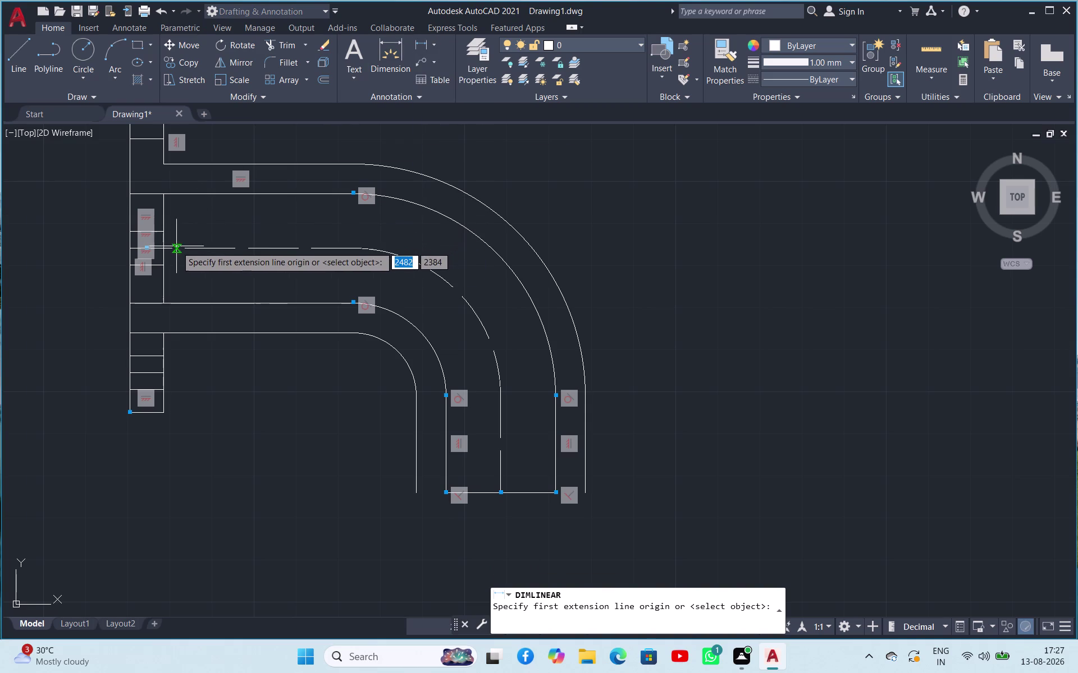
click(165, 250)
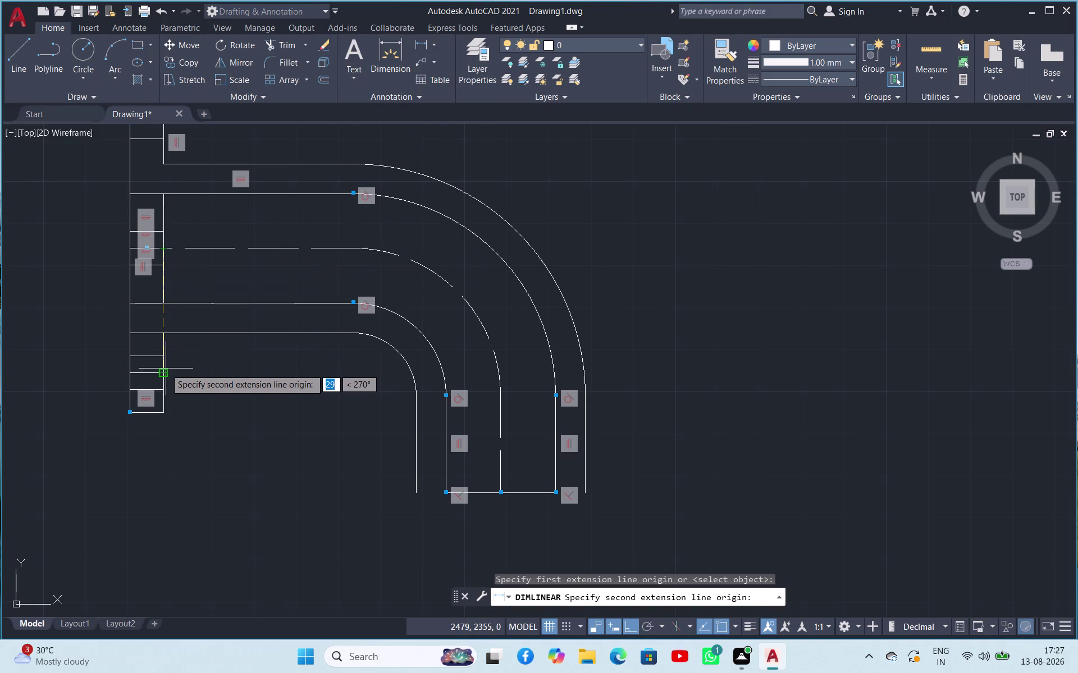
click(161, 372)
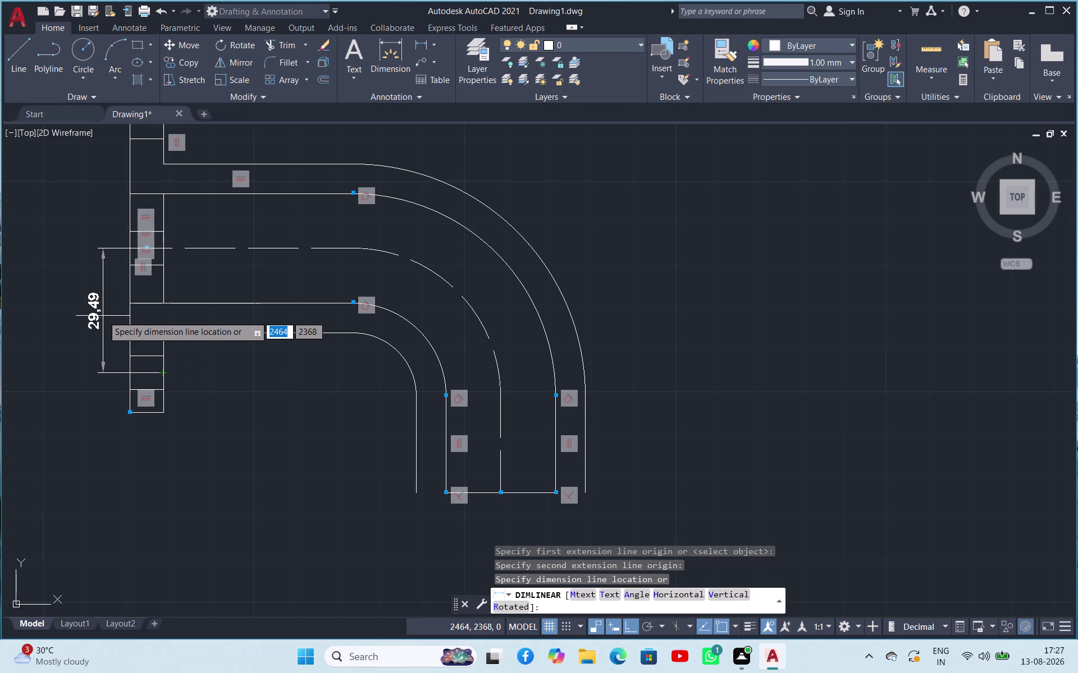
key(Escape)
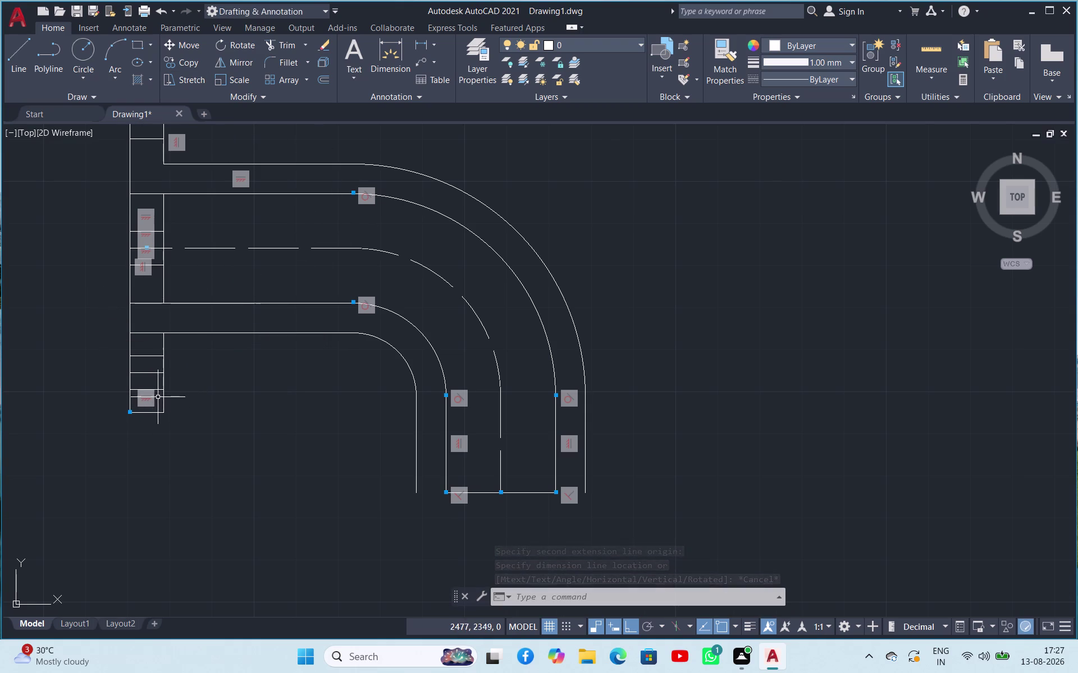
scroll(up, 3)
scroll(down, 3)
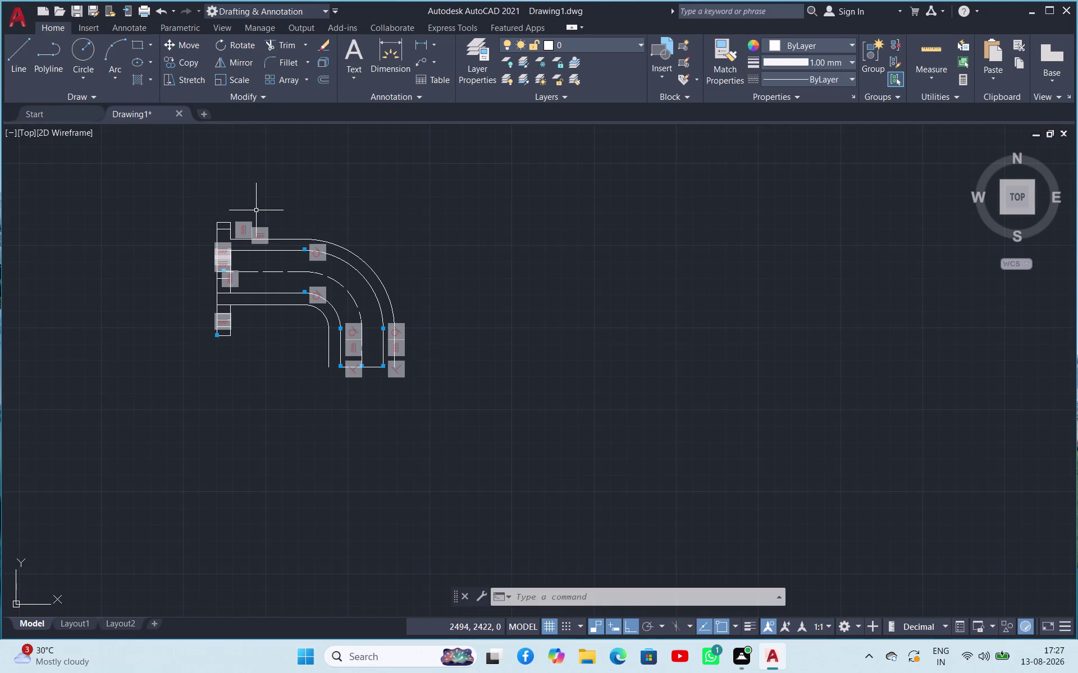
key(space)
click(214, 223)
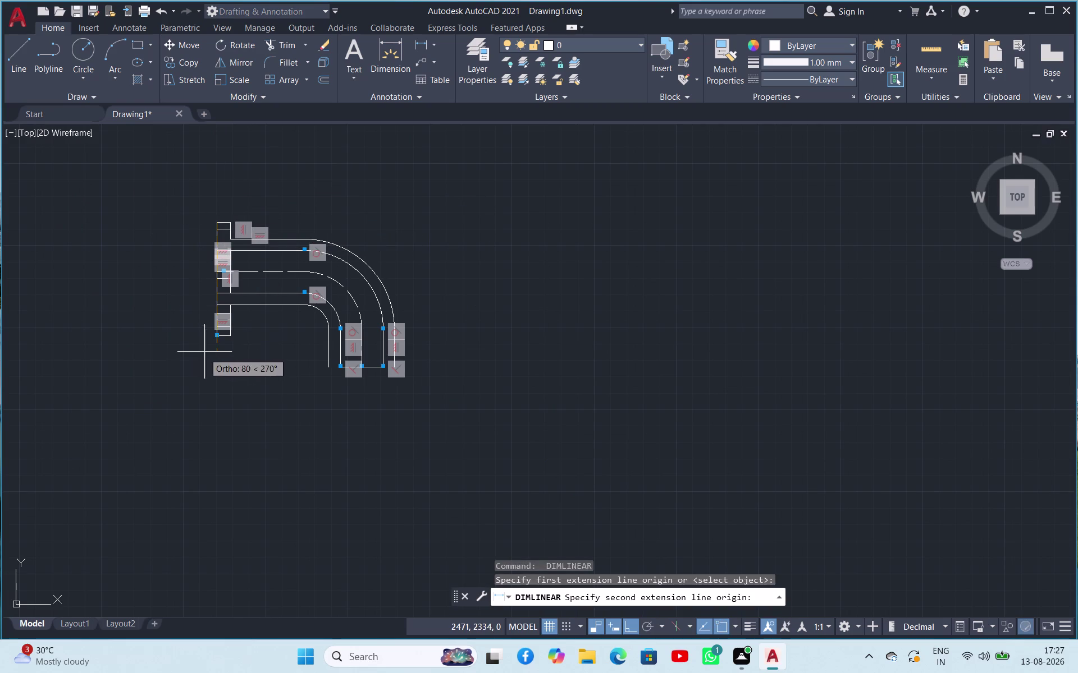
click(213, 336)
scroll(up, 3)
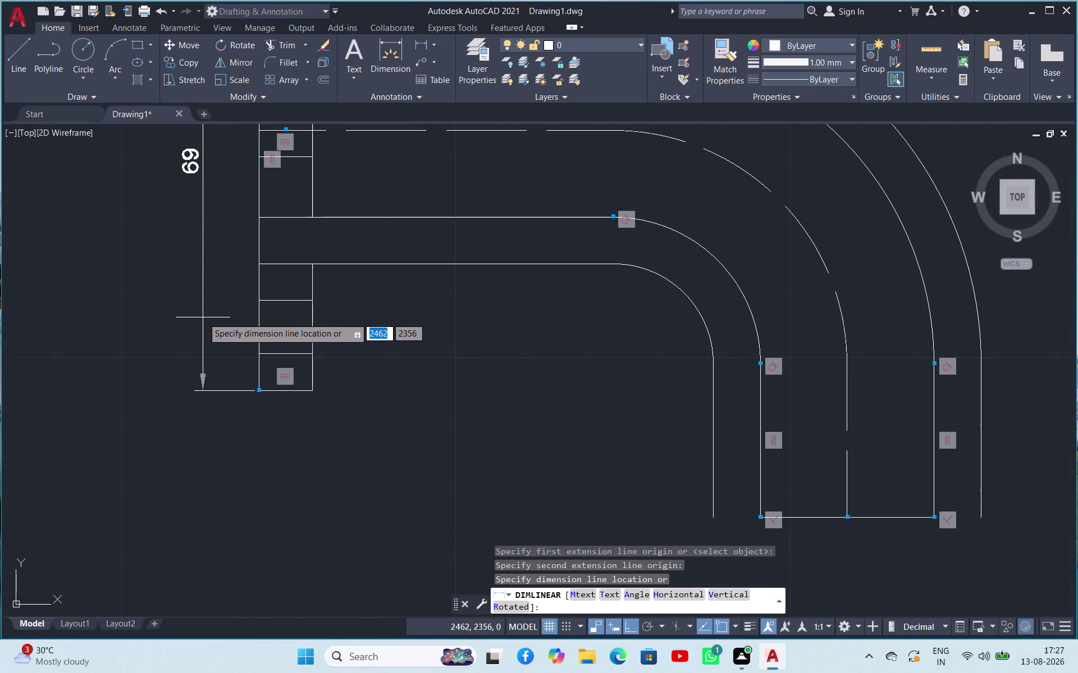
scroll(down, 3)
scroll(up, 3)
scroll(down, 3)
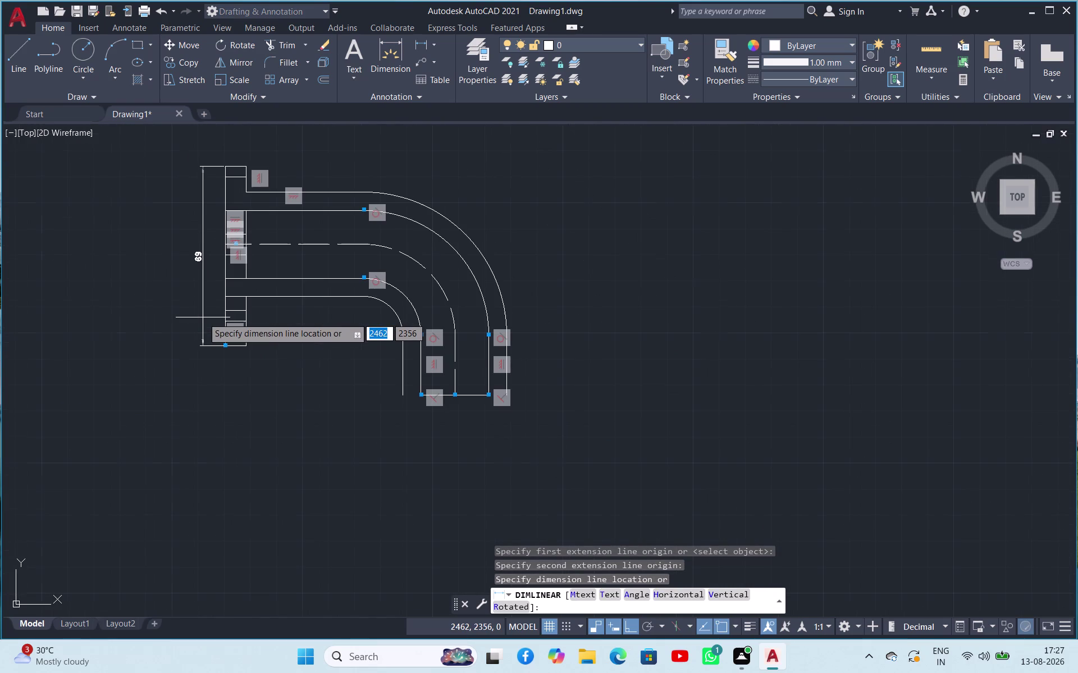
key(Escape)
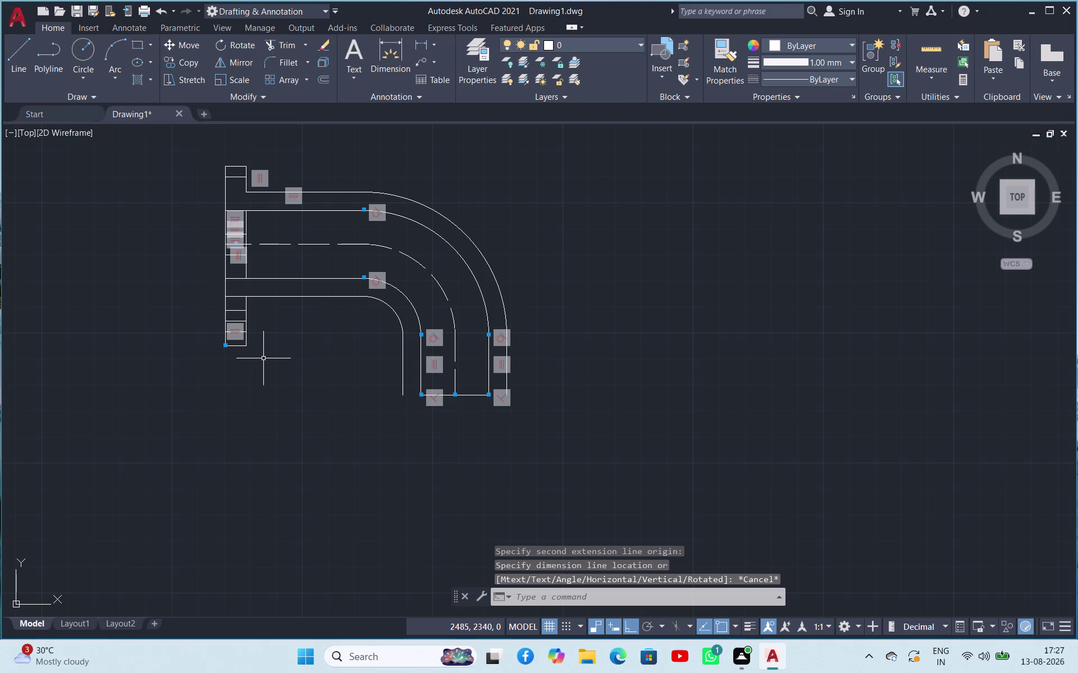
Undo forty edits, back to a single vertical line at the pipe's left end.
key(ctrl+z)
key(ctrl+z)
key(ctrl+z)
key(ctrl+z)
key(ctrl+z)
key(ctrl+z)
key(ctrl+z)
key(ctrl+z)
key(ctrl+z)
key(ctrl+z)
key(ctrl+z)
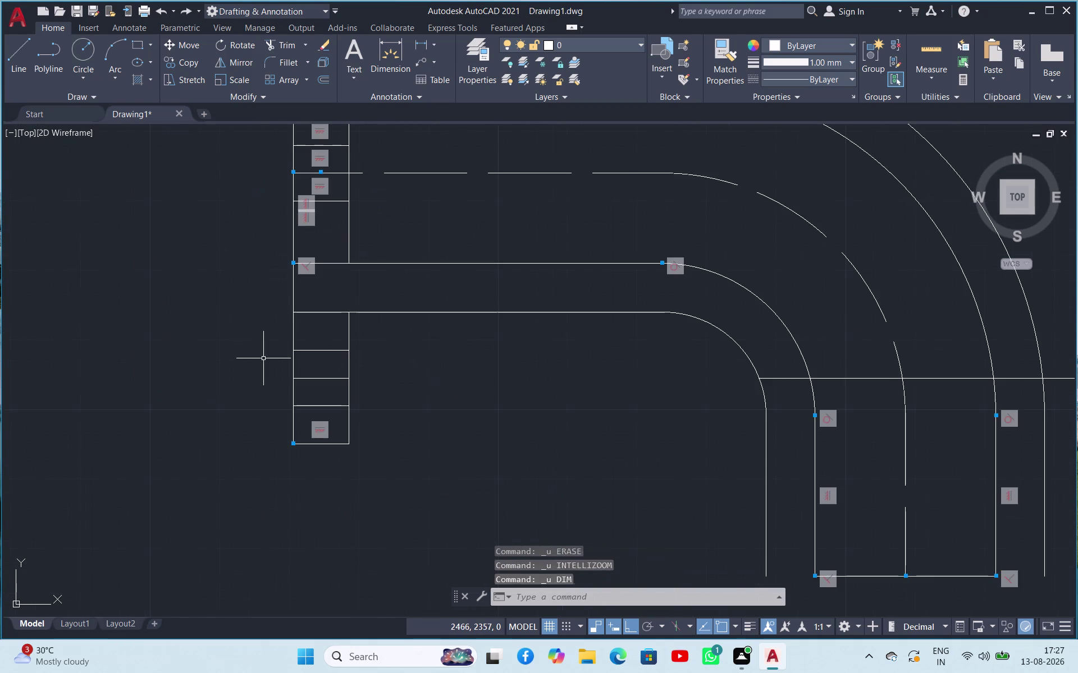
key(ctrl+z)
key(ctrl+z)
key(ctrl+z)
key(ctrl+z)
key(ctrl+z)
key(ctrl+z)
key(ctrl+z)
key(ctrl+z)
key(ctrl+z)
key(ctrl+z)
key(ctrl+z)
key(ctrl+z)
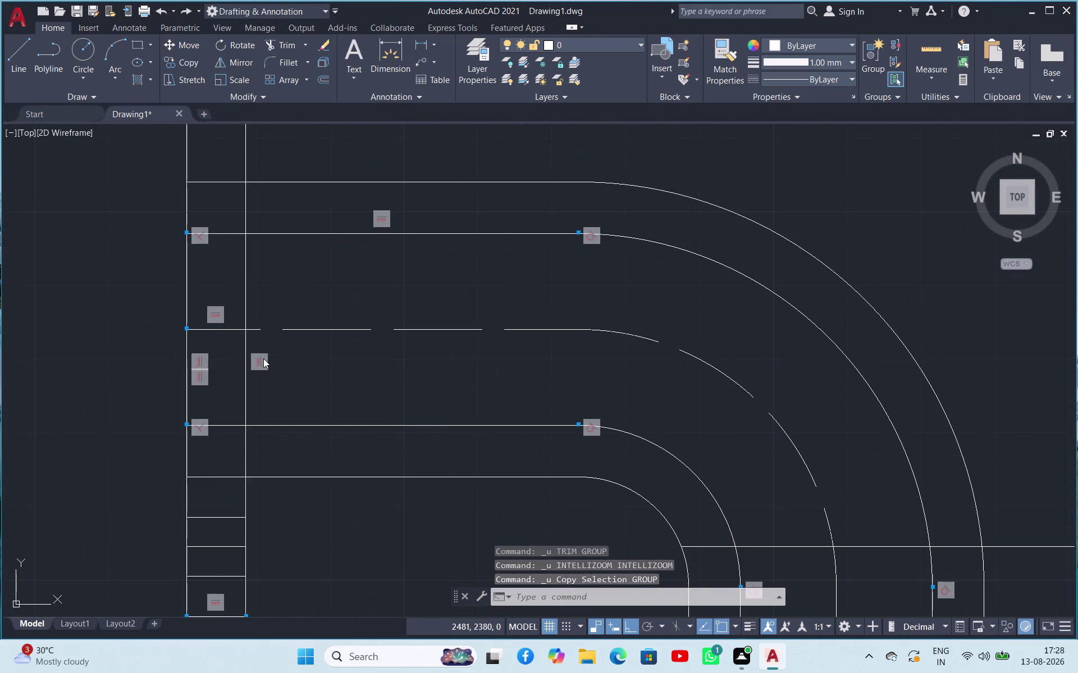
key(ctrl+z)
key(ctrl+z)
key(ctrl+z)
key(ctrl+z)
key(ctrl+z)
key(ctrl+z)
key(ctrl+z)
key(ctrl+z)
key(ctrl+z)
key(ctrl+z)
key(ctrl+z)
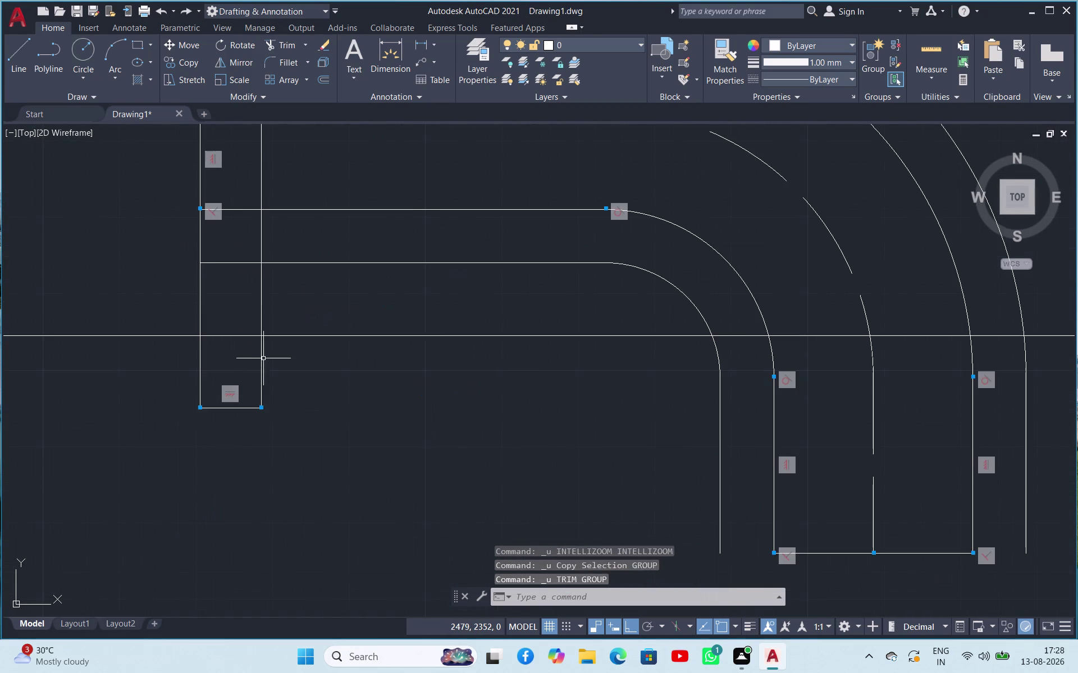
key(ctrl+z)
key(ctrl+z)
key(ctrl+z)
key(ctrl+z)
key(ctrl+z)
key(ctrl+z)
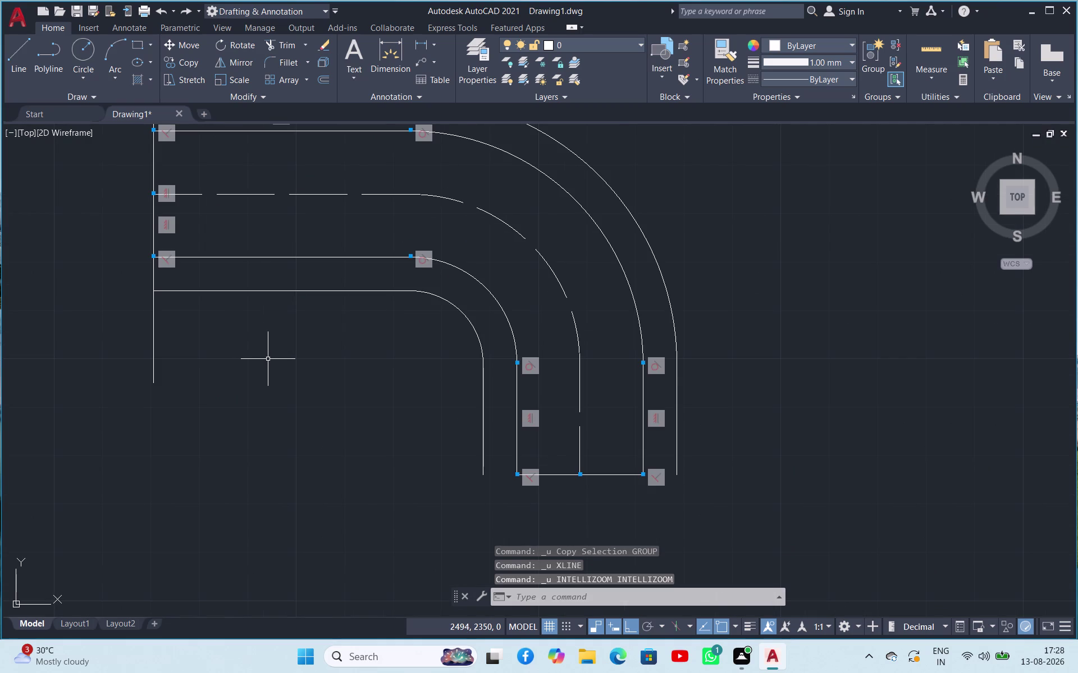
Inspect the drawing and start adding a dimension.
scroll(up, 3)
scroll(down, 3)
scroll(up, 3)
scroll(down, 3)
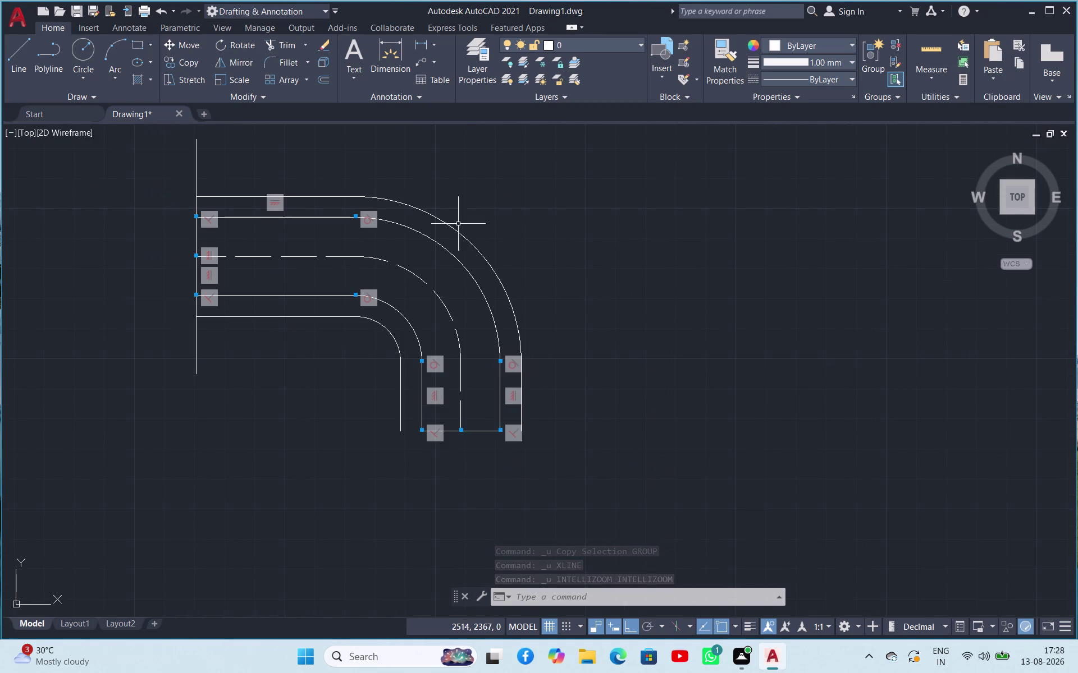
click(404, 51)
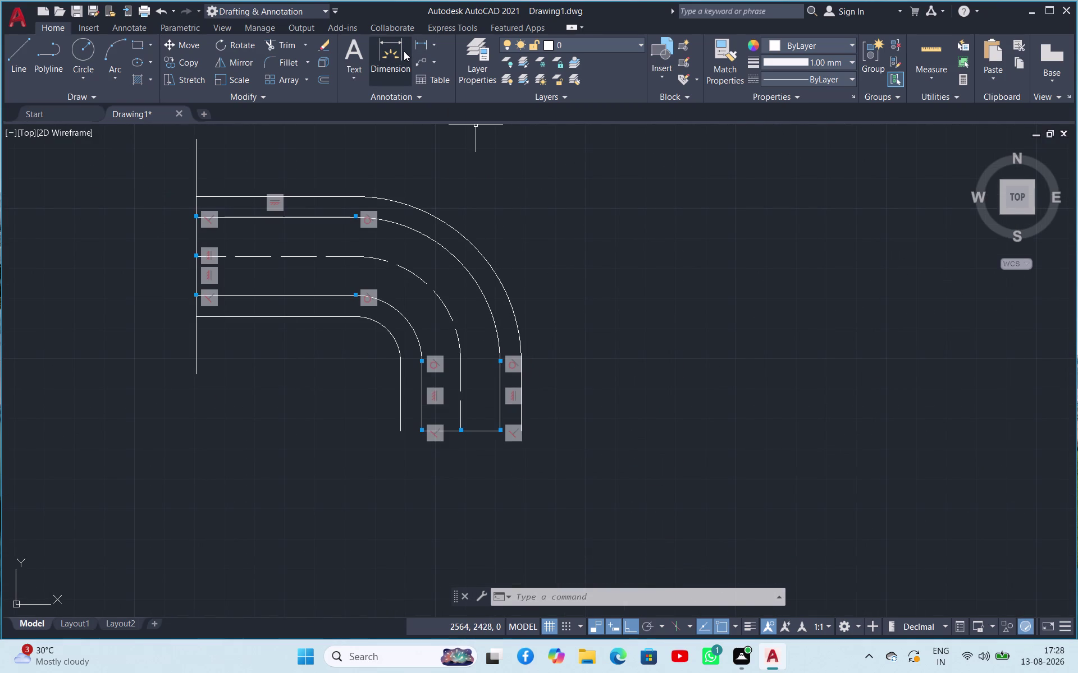
Add a 78-unit vertical dimension to the pipe's straight end line, placed on its left.
click(196, 141)
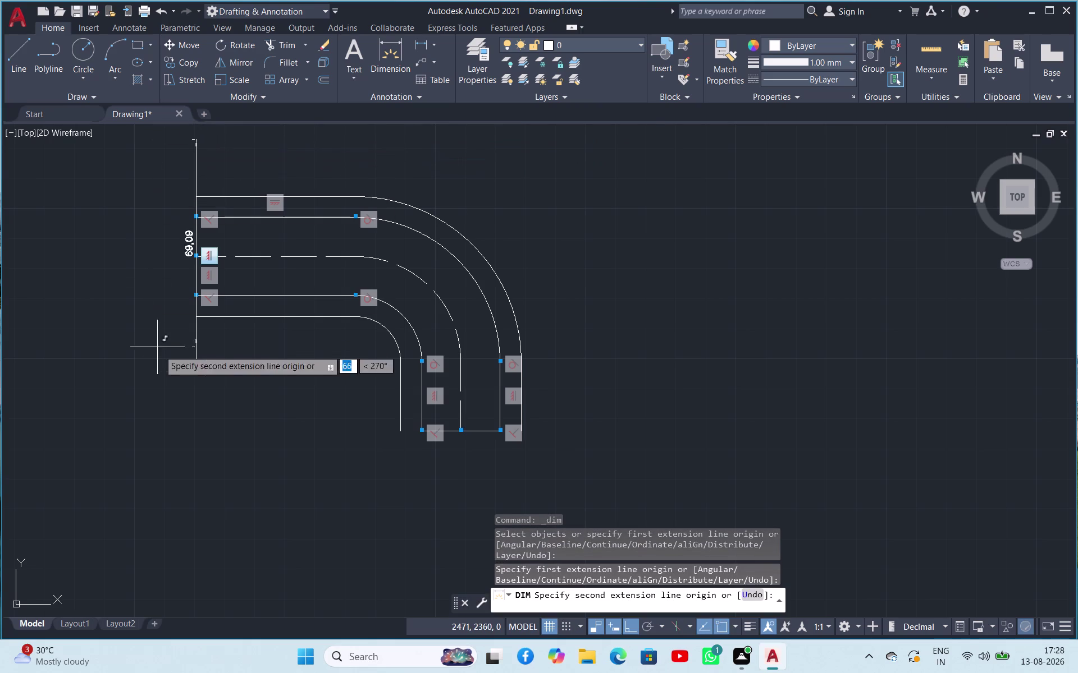
click(197, 376)
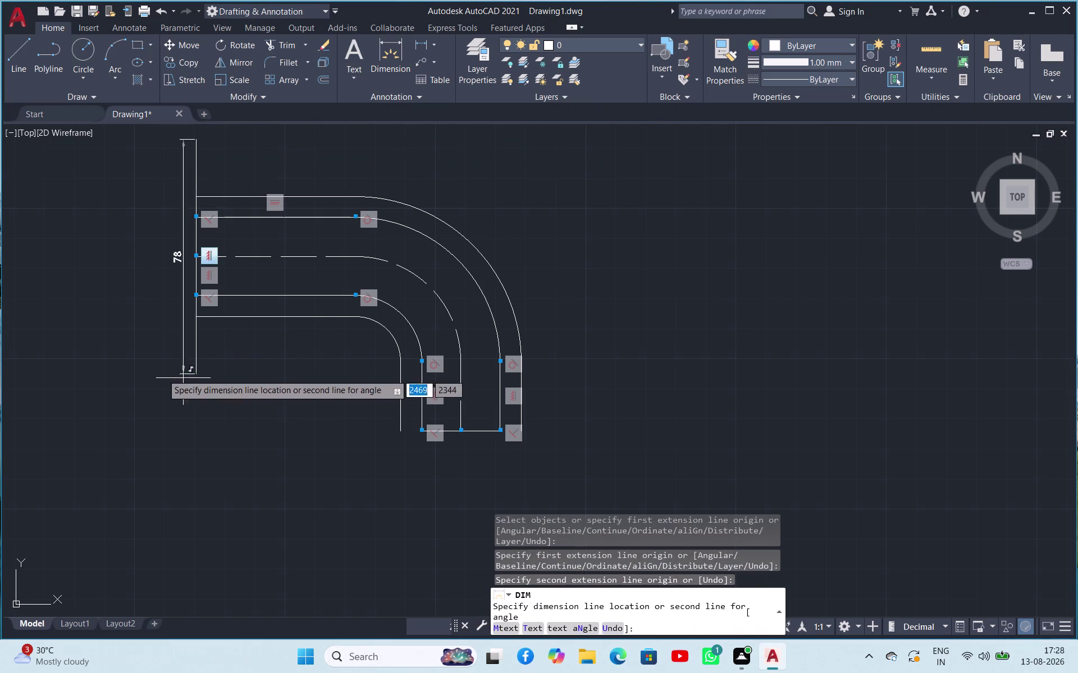
click(121, 361)
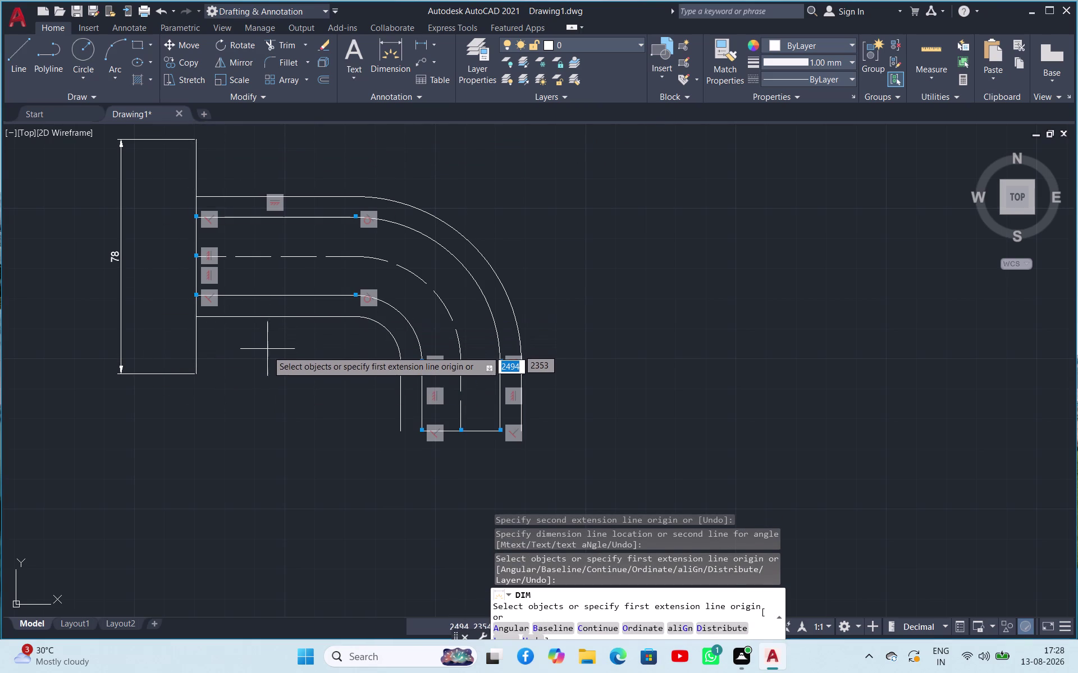
key(Escape)
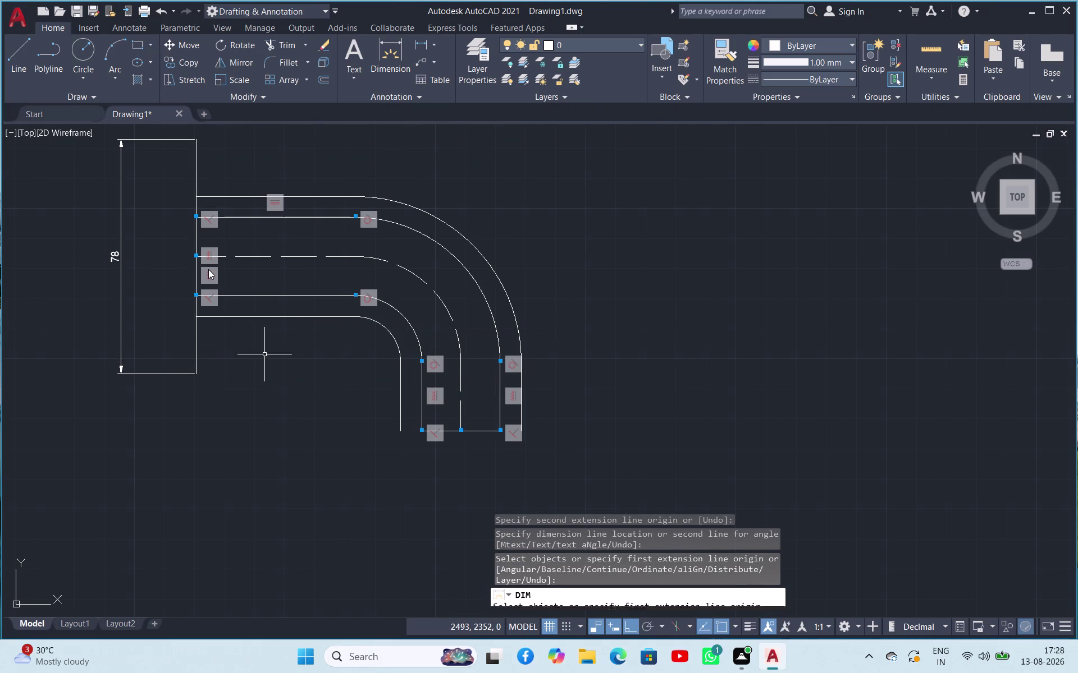
Draw a horizontal construction line (XL) along the pipe's centreline.
text(XL)
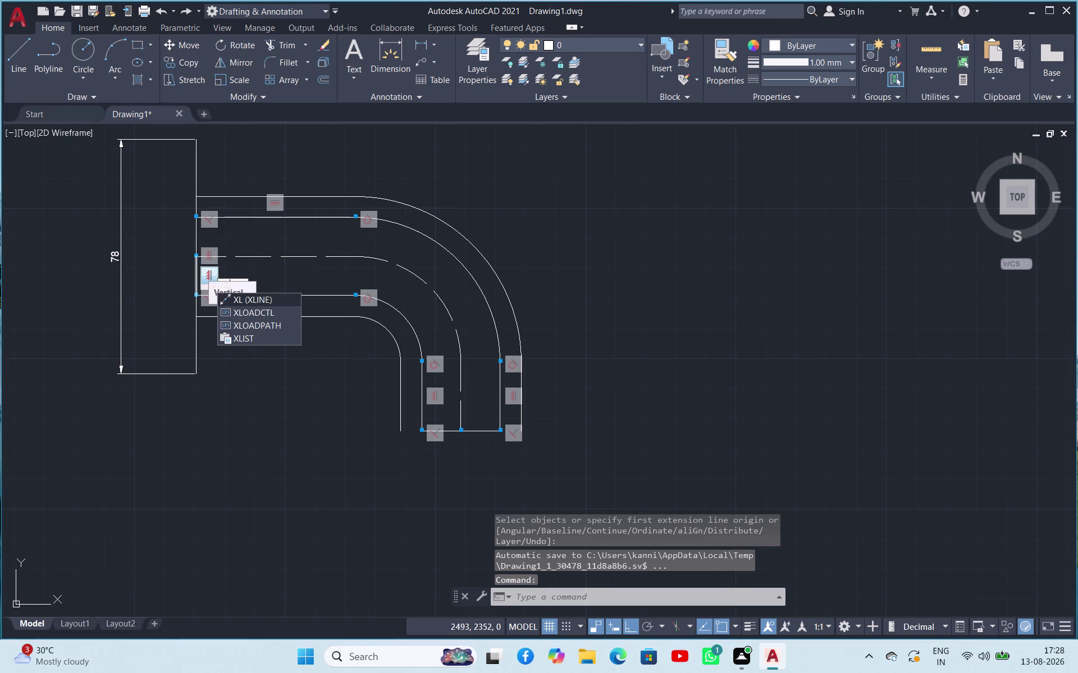
key(space)
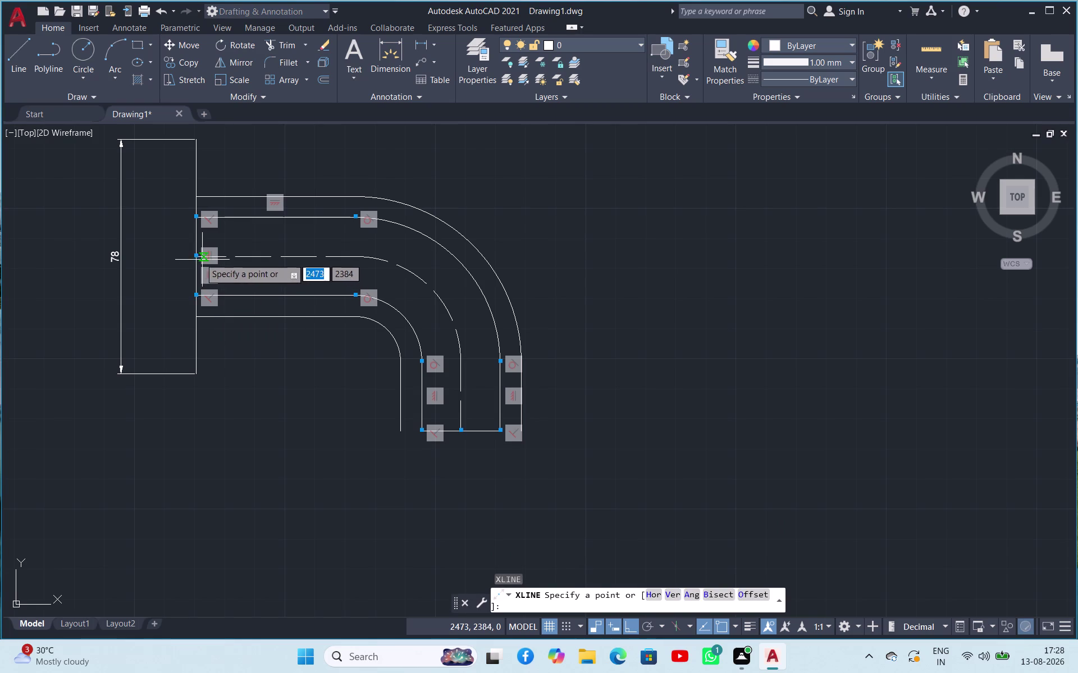
click(197, 257)
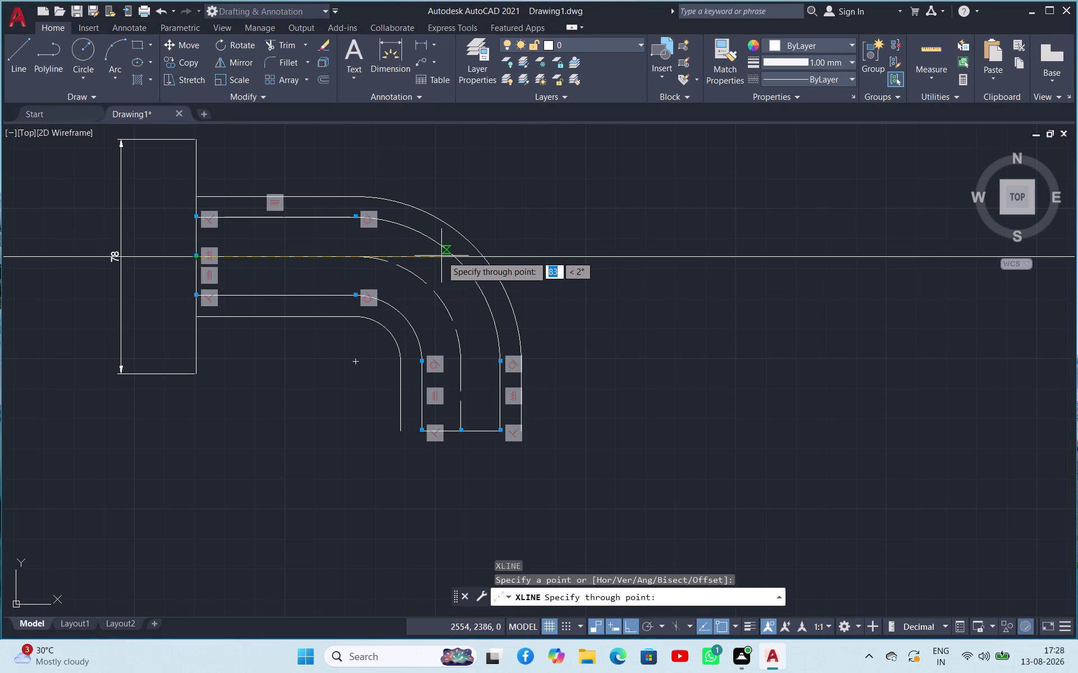
click(531, 258)
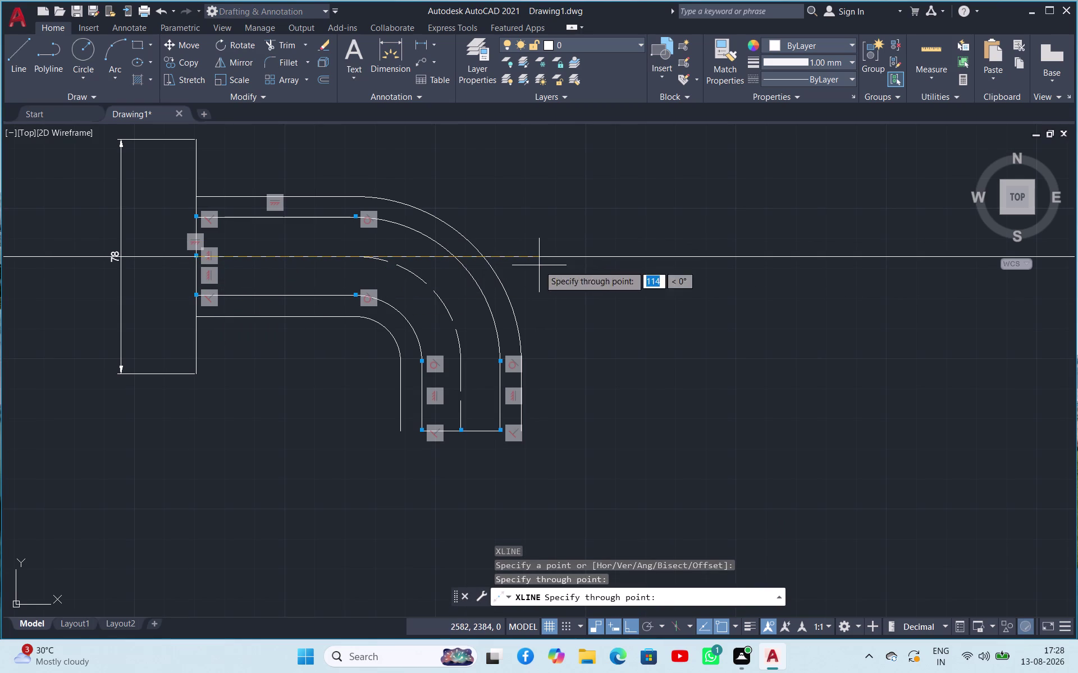
key(Escape)
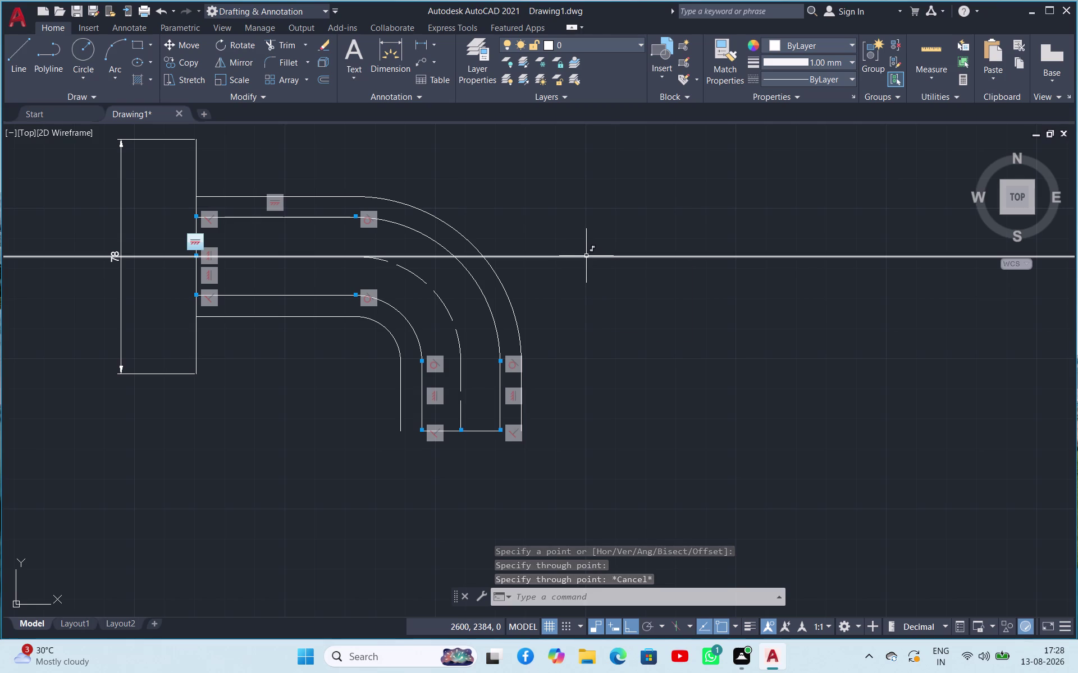
Copy the horizontal construction line twice, 30 units from the centreline each time.
click(586, 256)
right_click(586, 256)
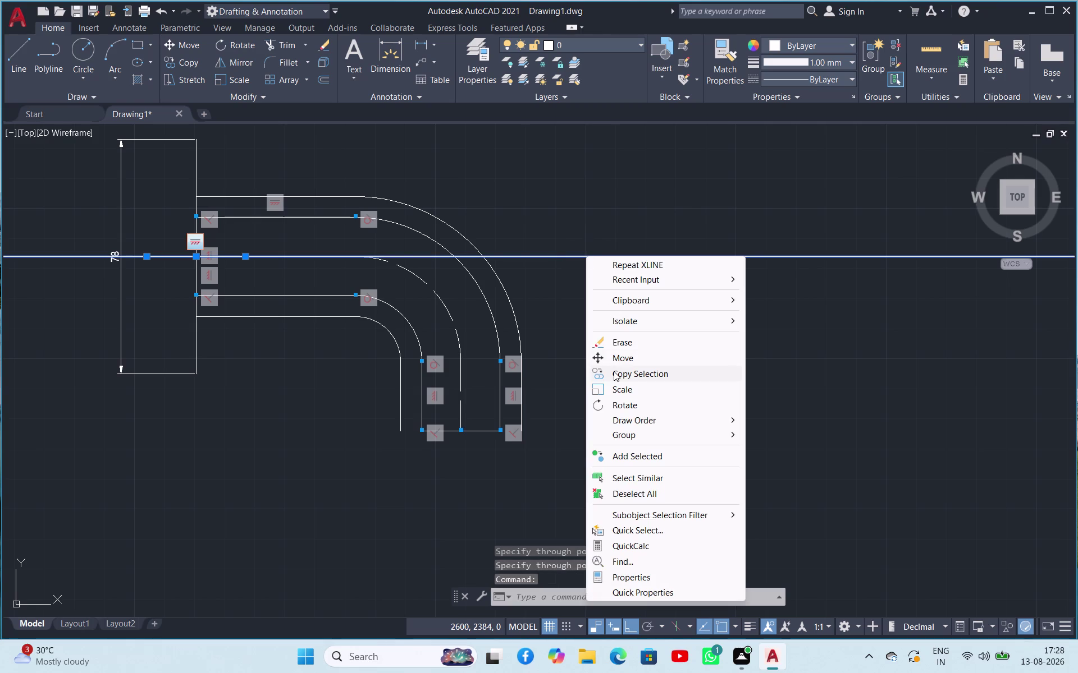
click(614, 372)
click(195, 255)
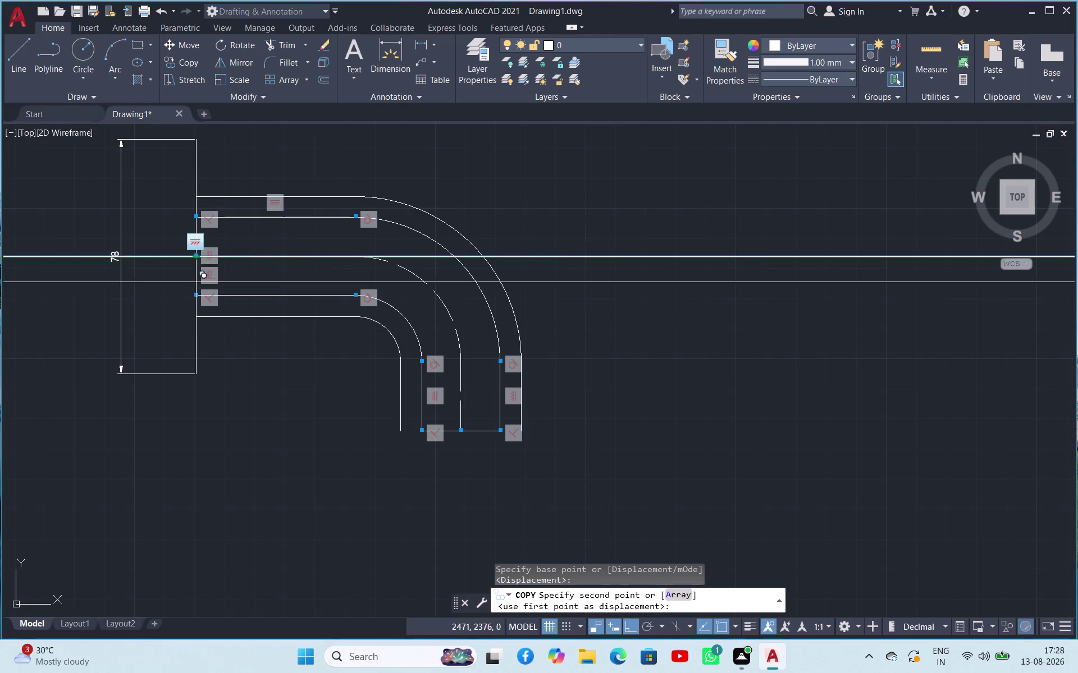
text(30)
key(Return)
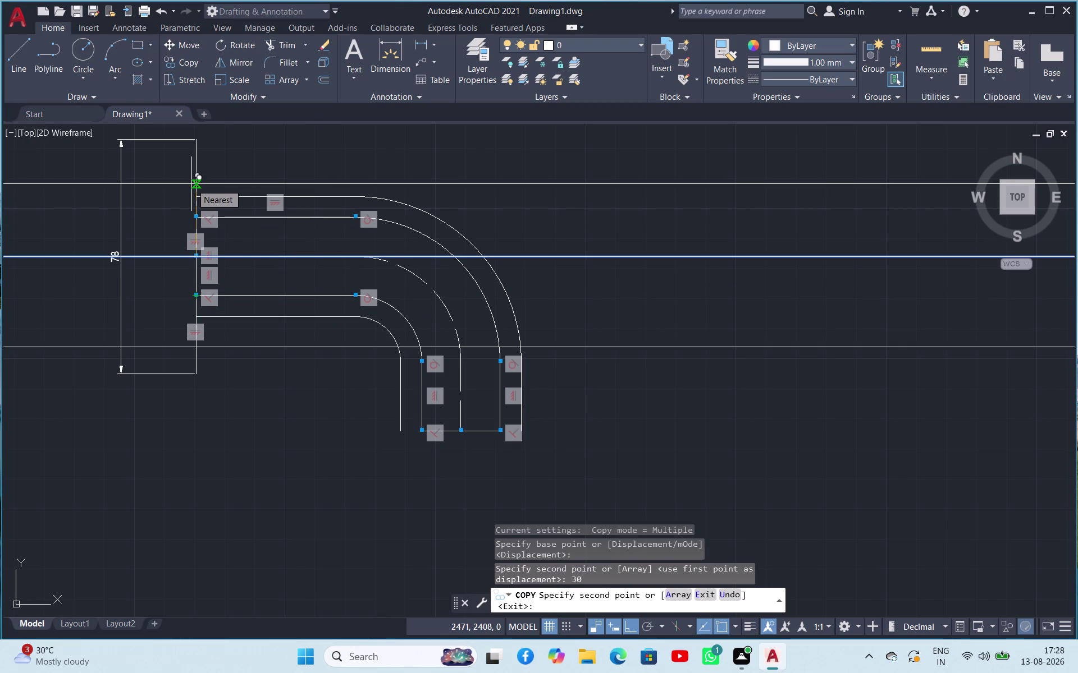
text(30)
key(Return)
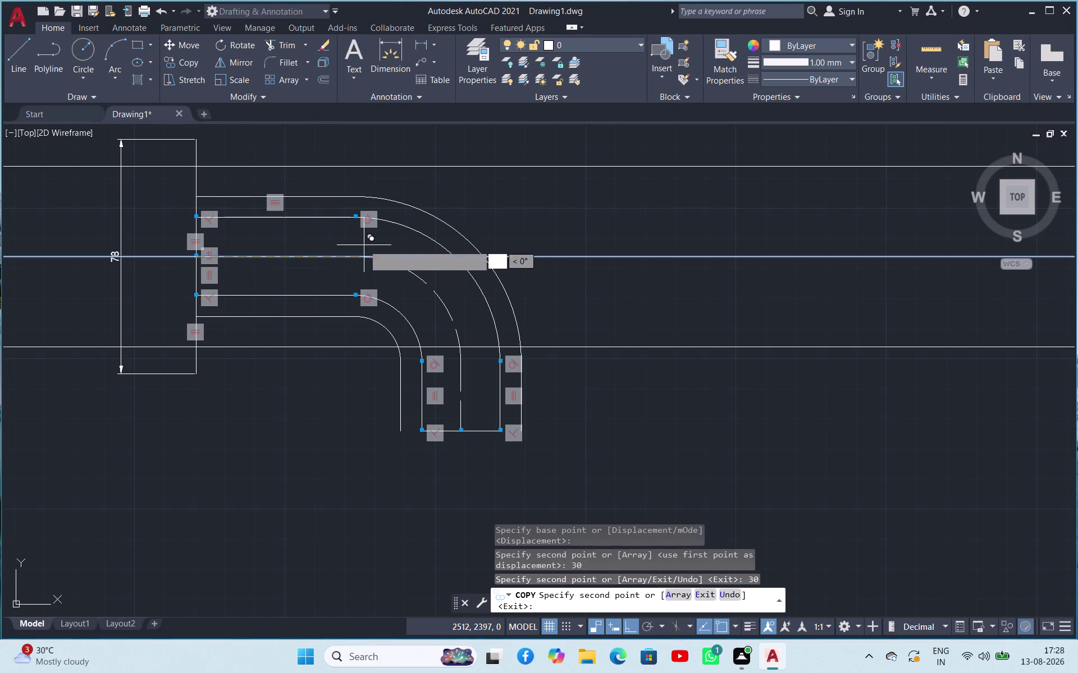
key(Escape)
Copy the pipe's left end line 8 units to the right.
scroll(down, 3)
scroll(up, 3)
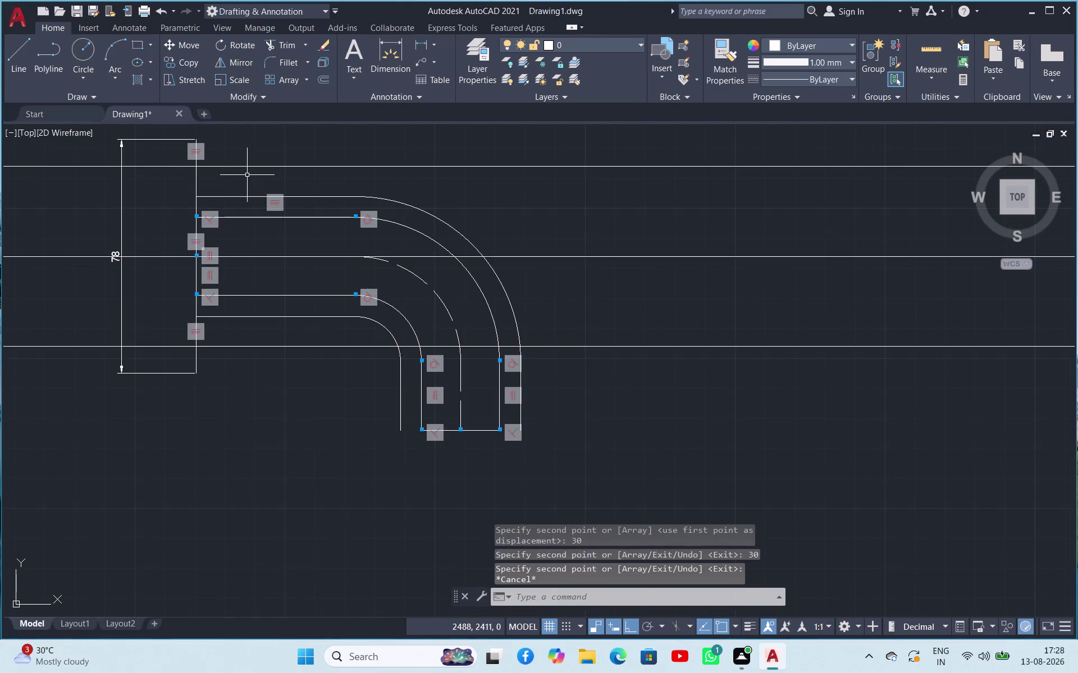
scroll(down, 3)
scroll(up, 3)
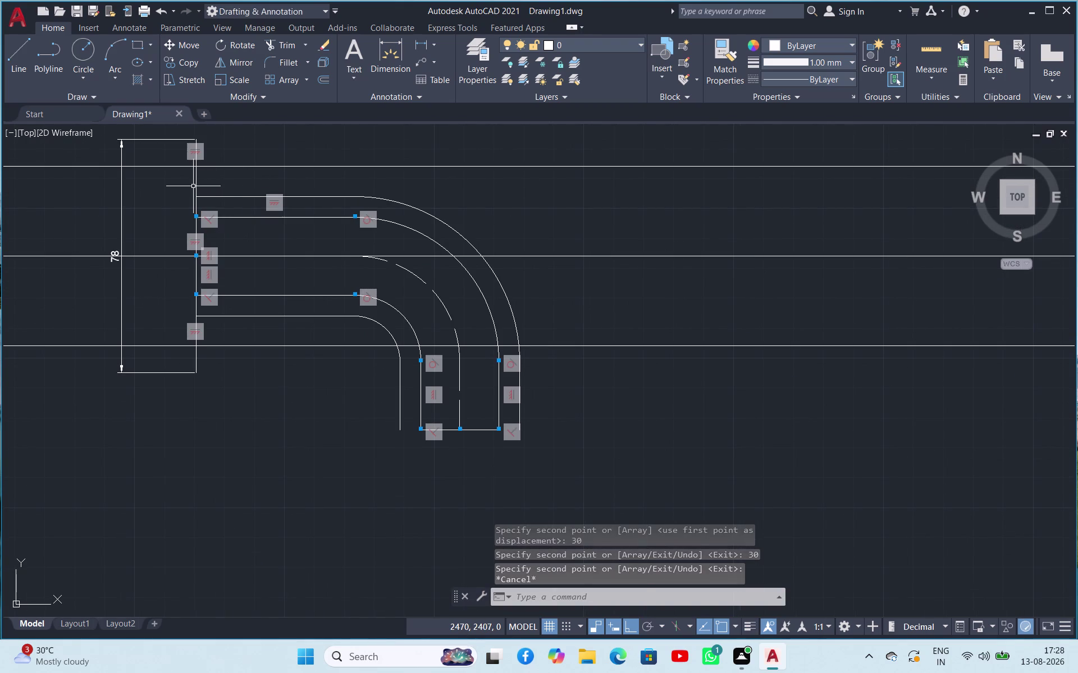
click(197, 185)
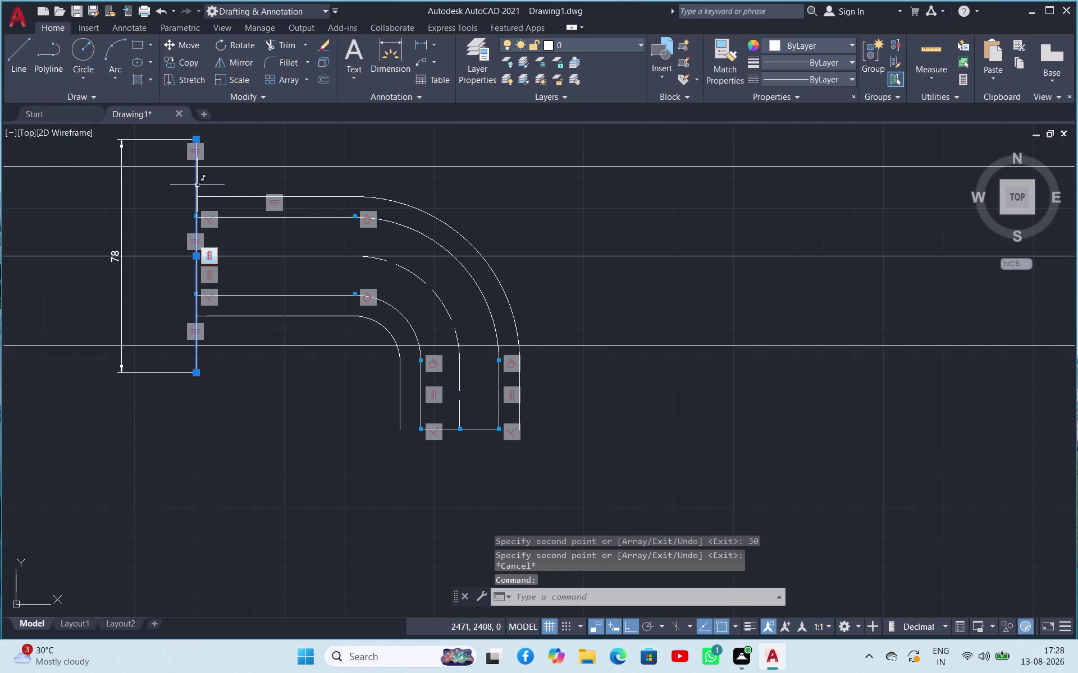
right_click(197, 185)
click(217, 305)
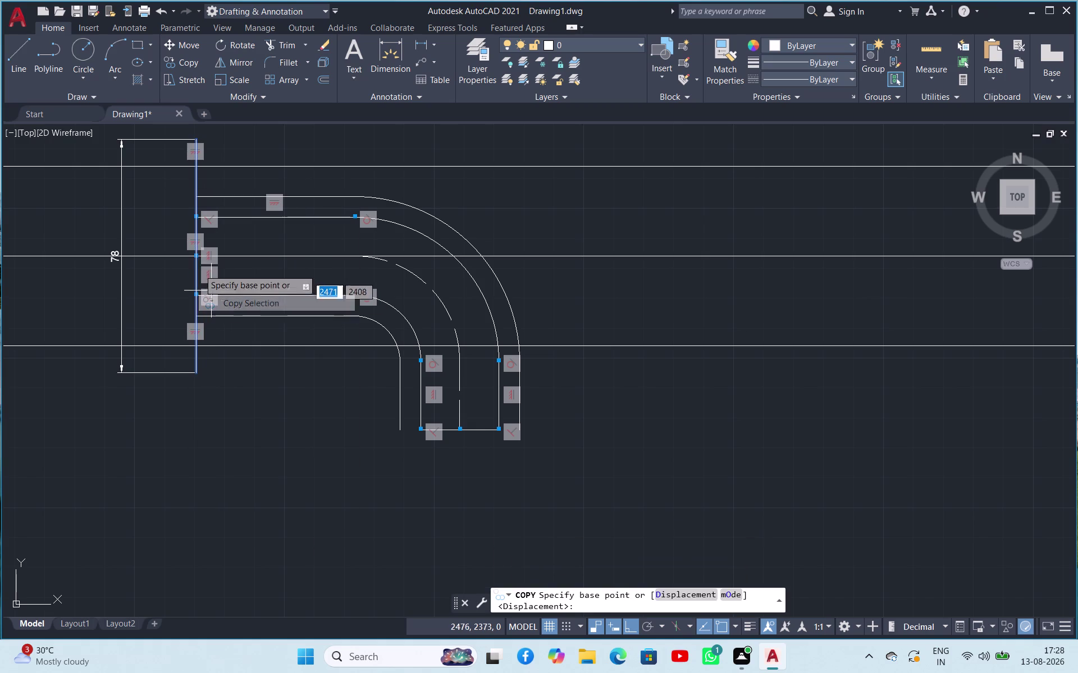
click(197, 256)
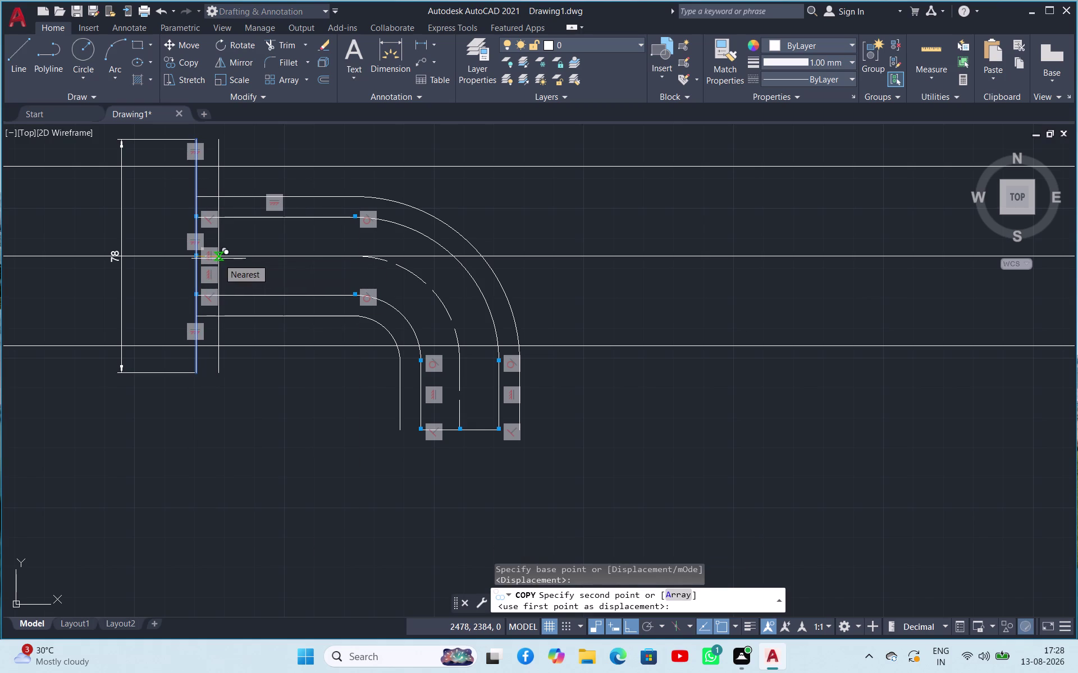
key(8)
key(Return)
key(Escape)
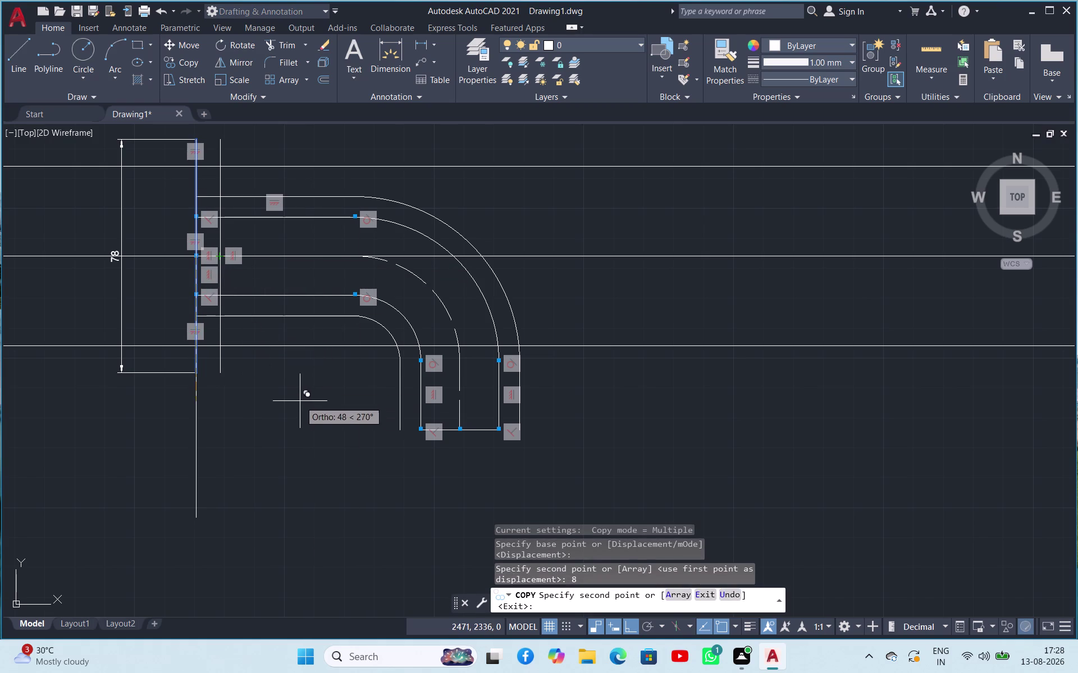
click(26, 61)
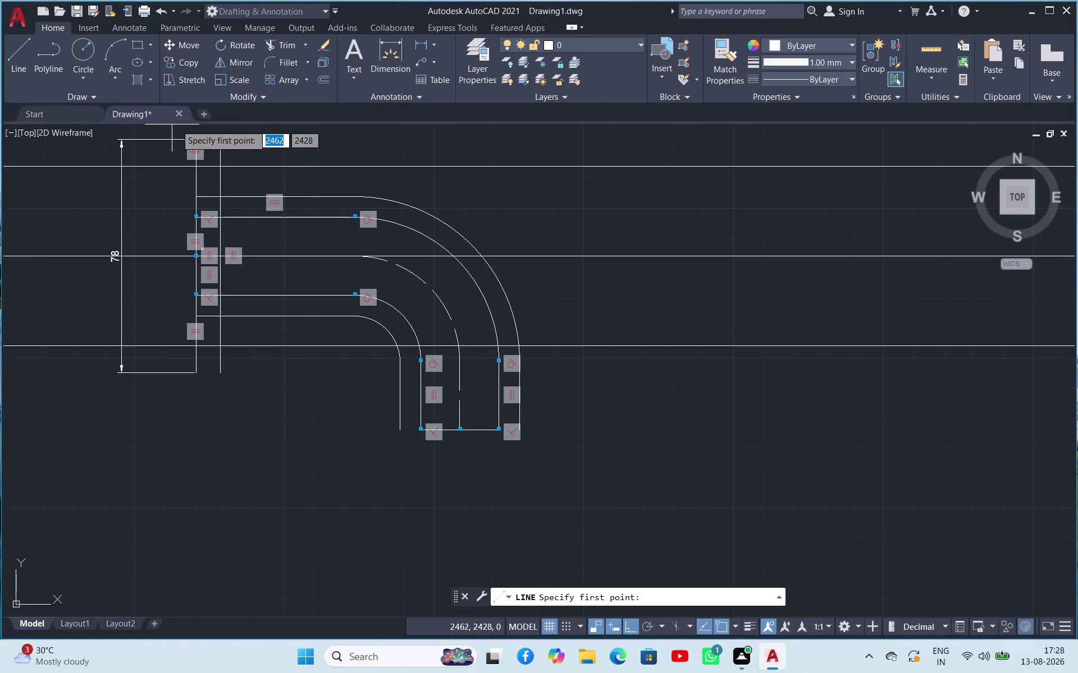
Draw short lines closing the top and bottom of the 8-unit end strip.
click(197, 139)
click(217, 139)
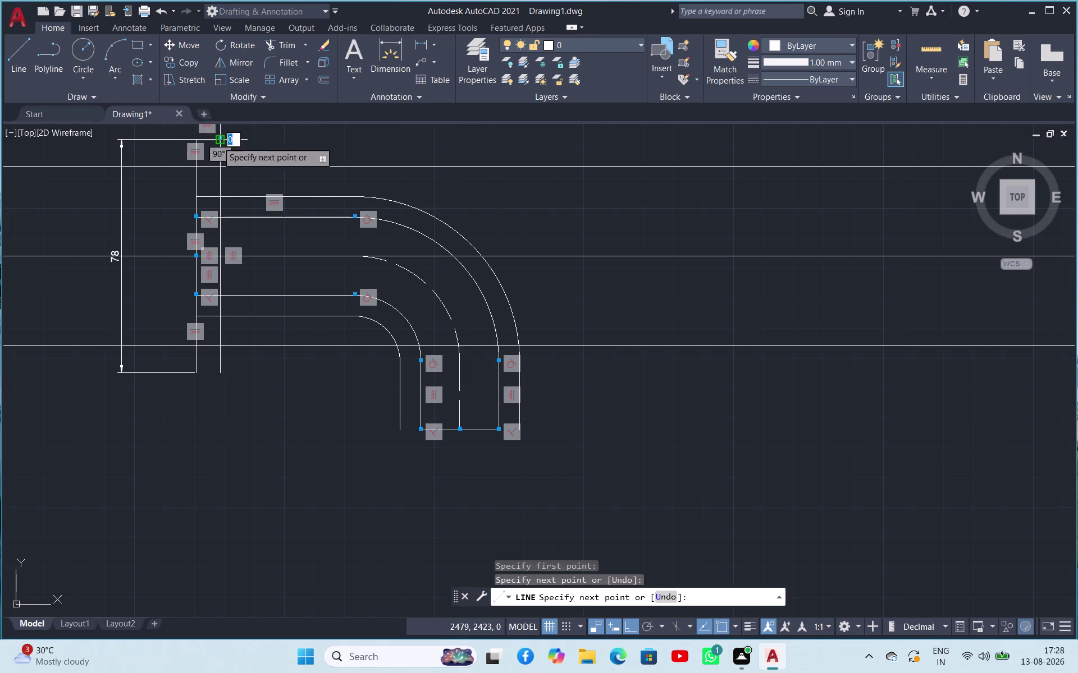
key(Escape)
key(space)
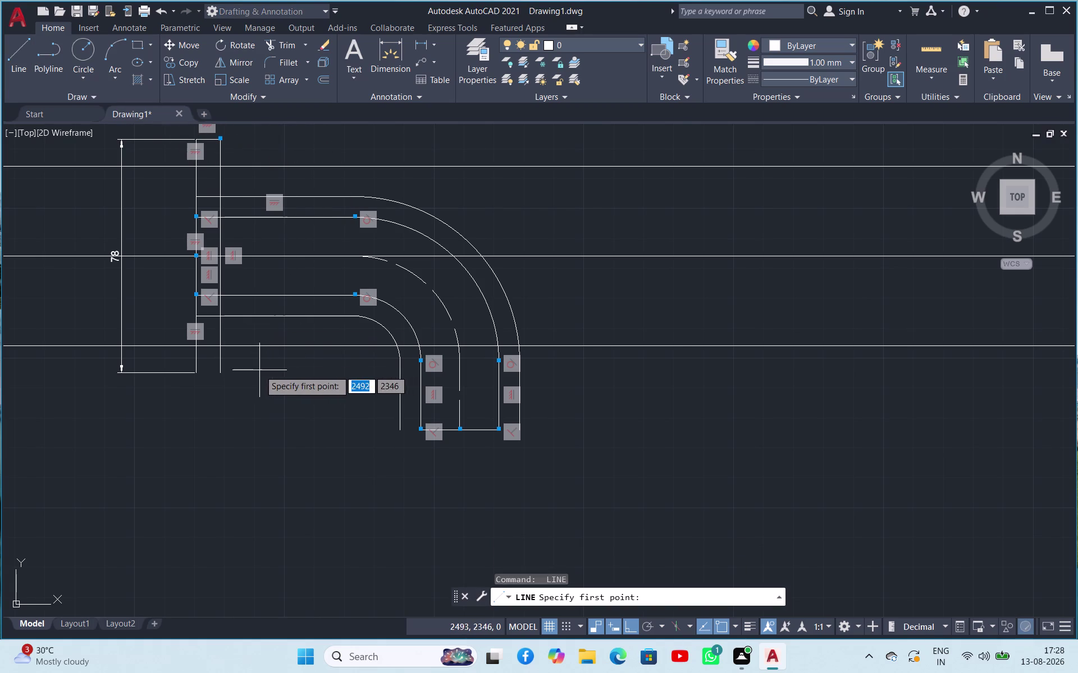
click(219, 375)
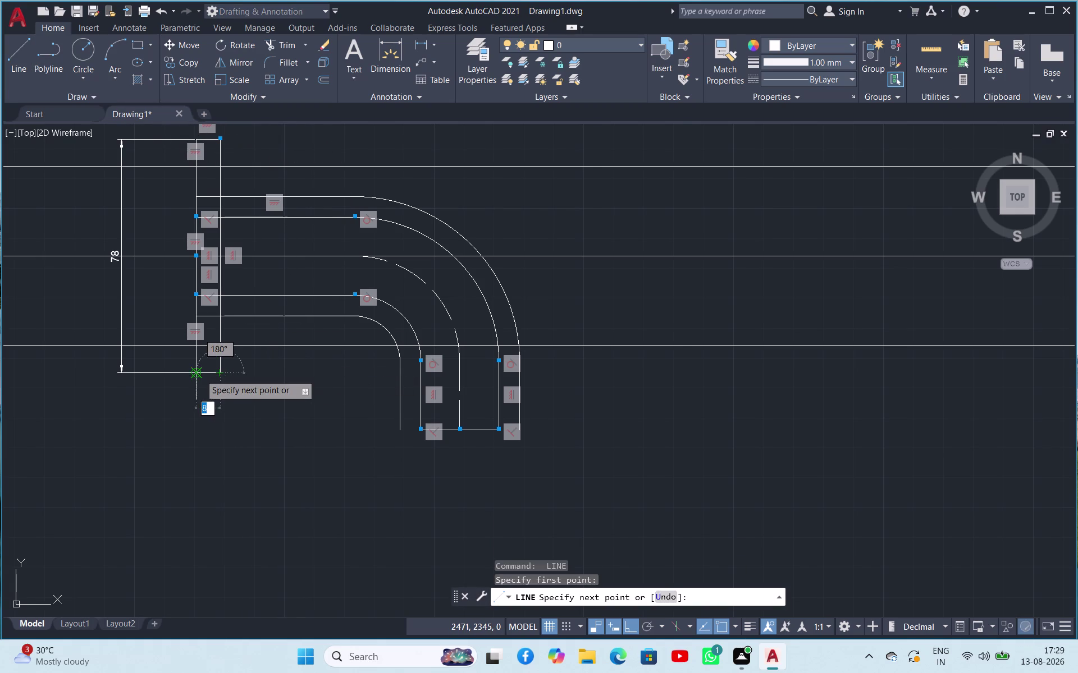
click(198, 373)
key(Escape)
scroll(down, 3)
scroll(up, 3)
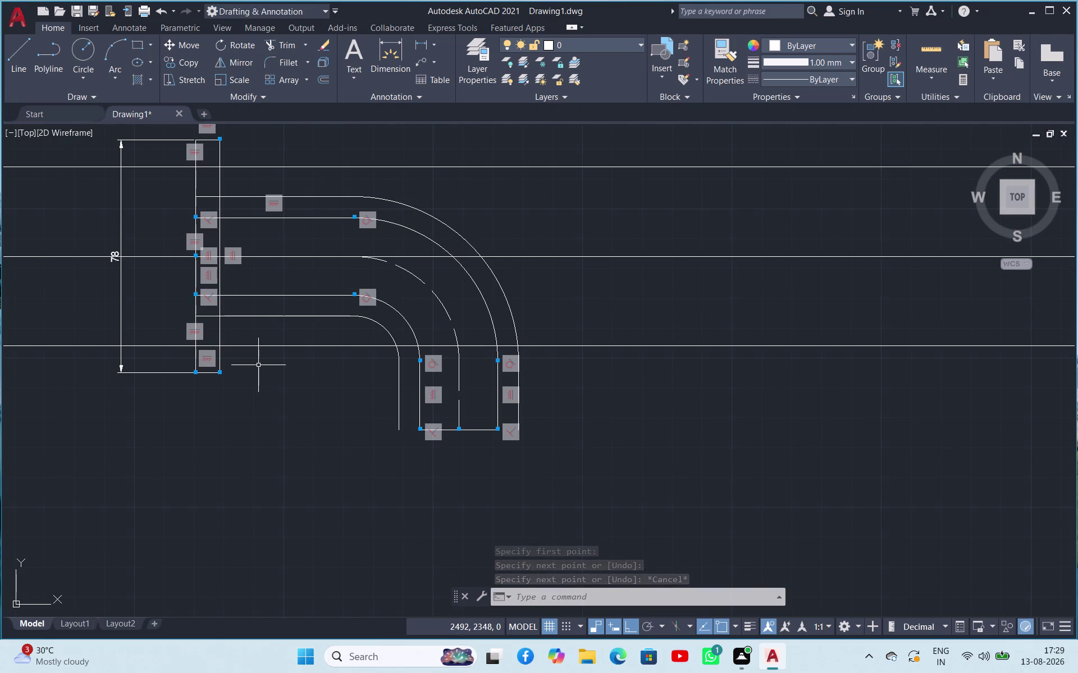
Start a dimension at the strip's left edge, then abandon it.
click(401, 49)
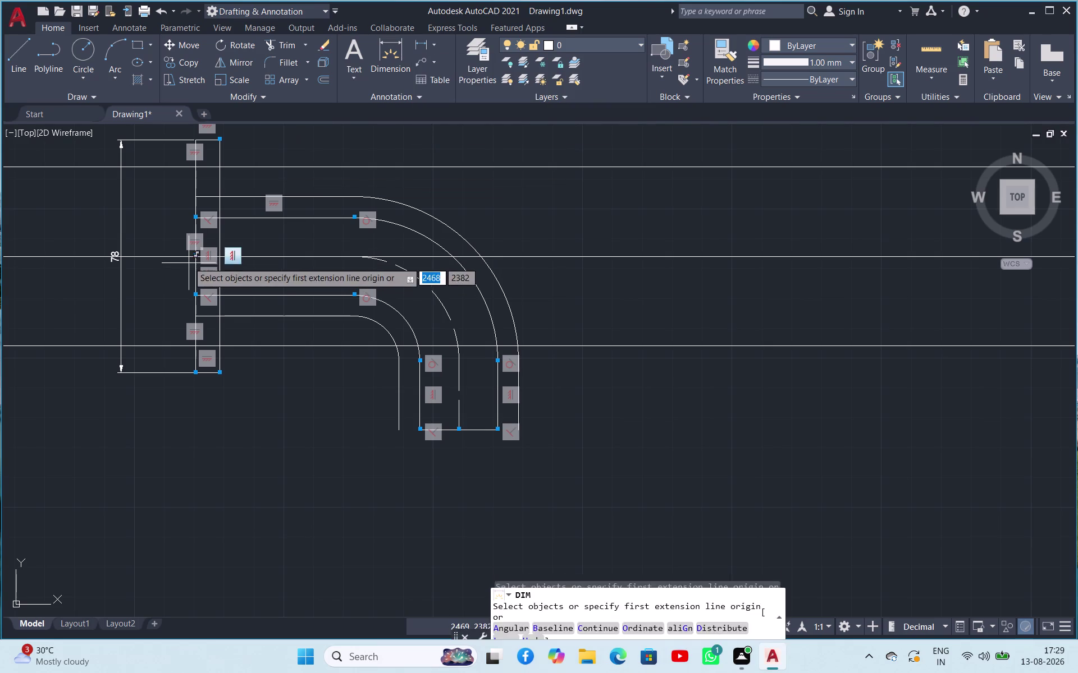
click(197, 254)
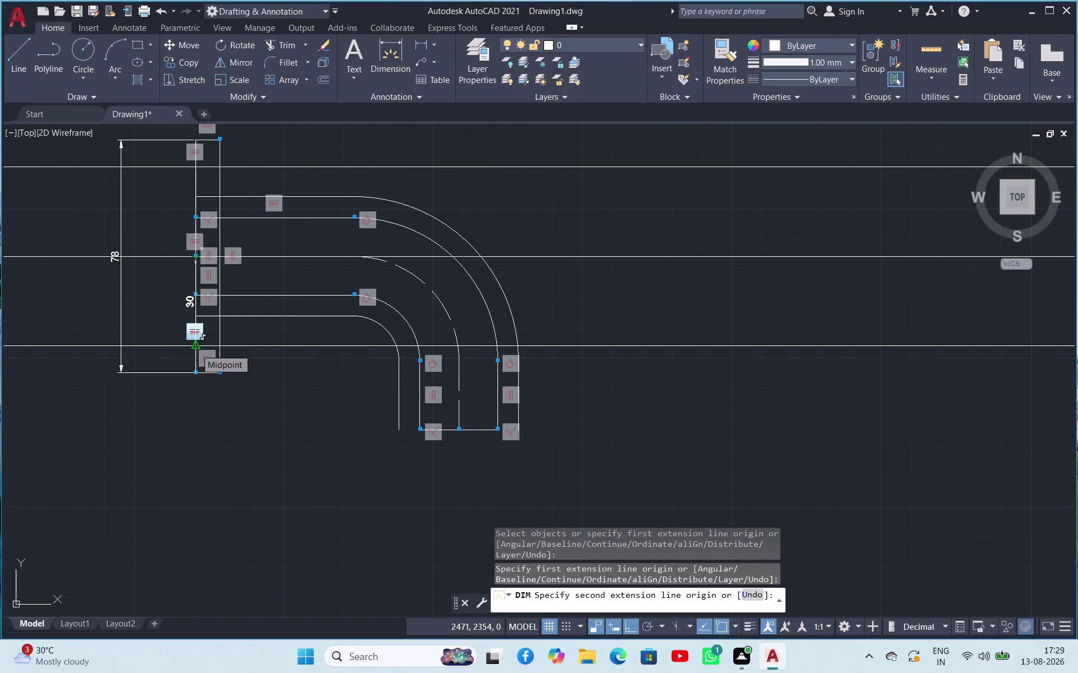
key(Escape)
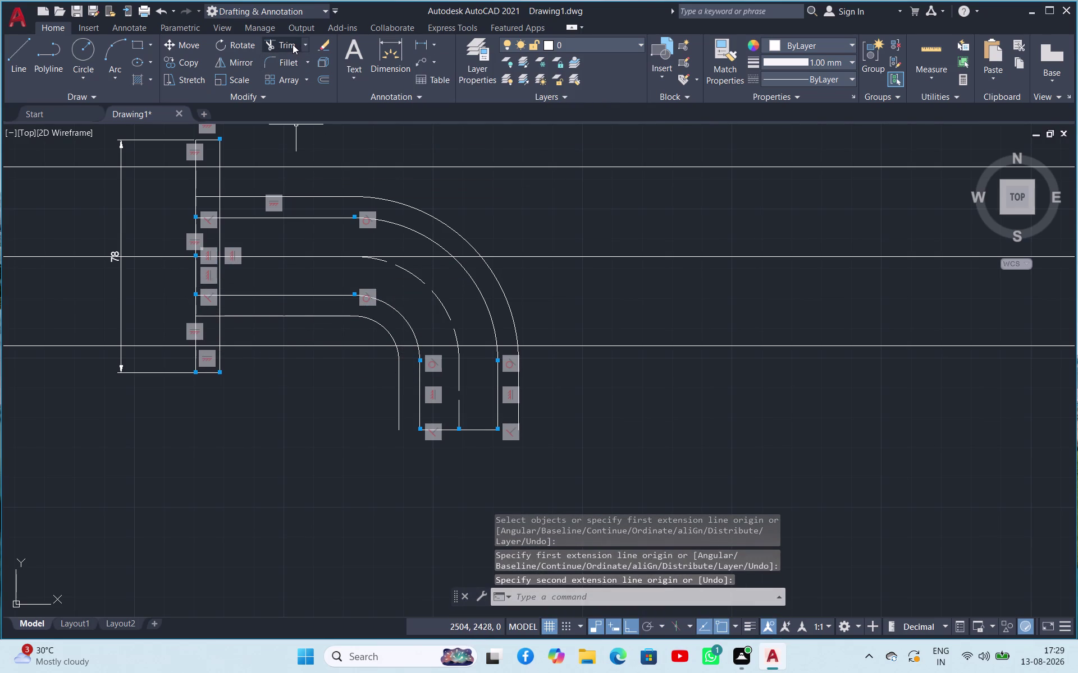
Start Trim with selected cutting edges, then restart it using all objects as edges.
click(293, 44)
click(299, 332)
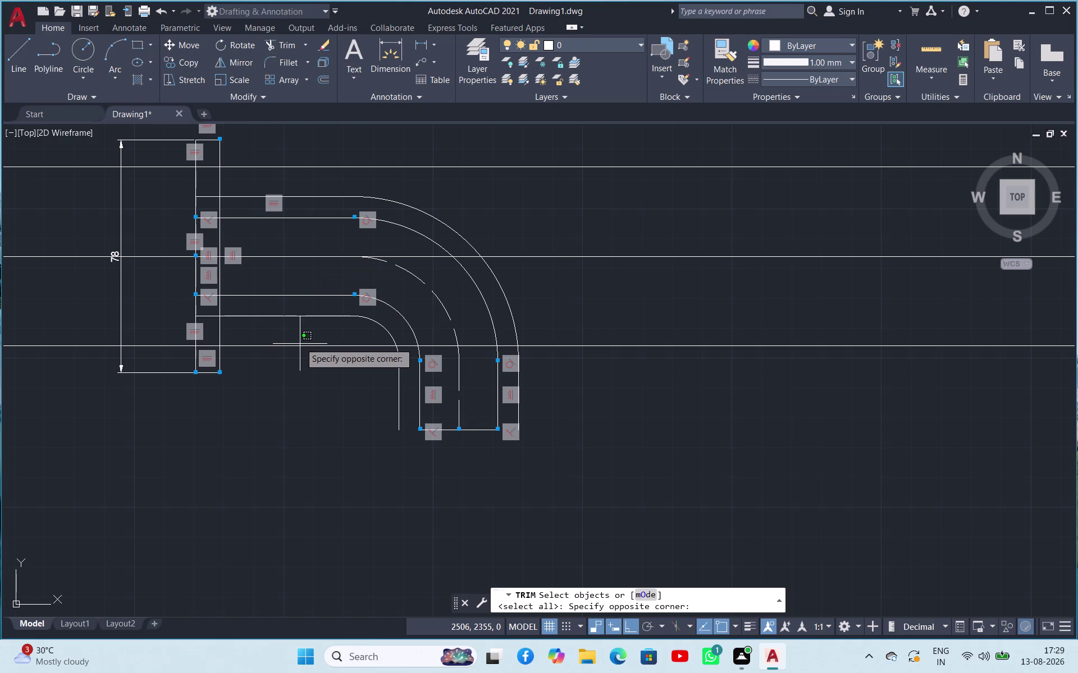
key(space)
click(300, 337)
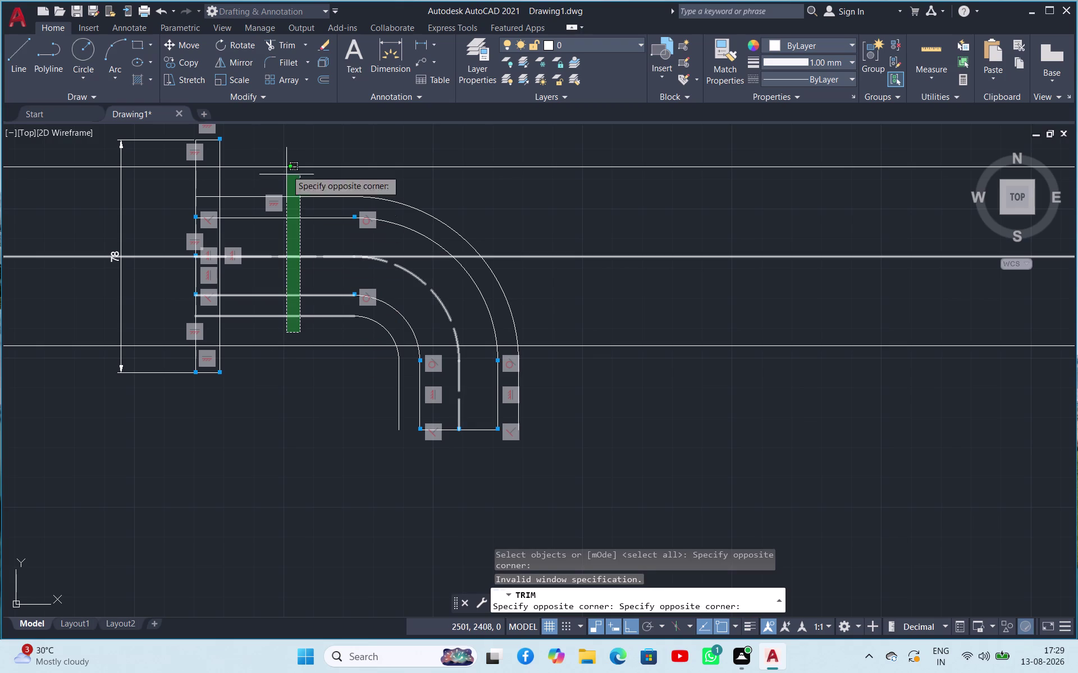
click(300, 410)
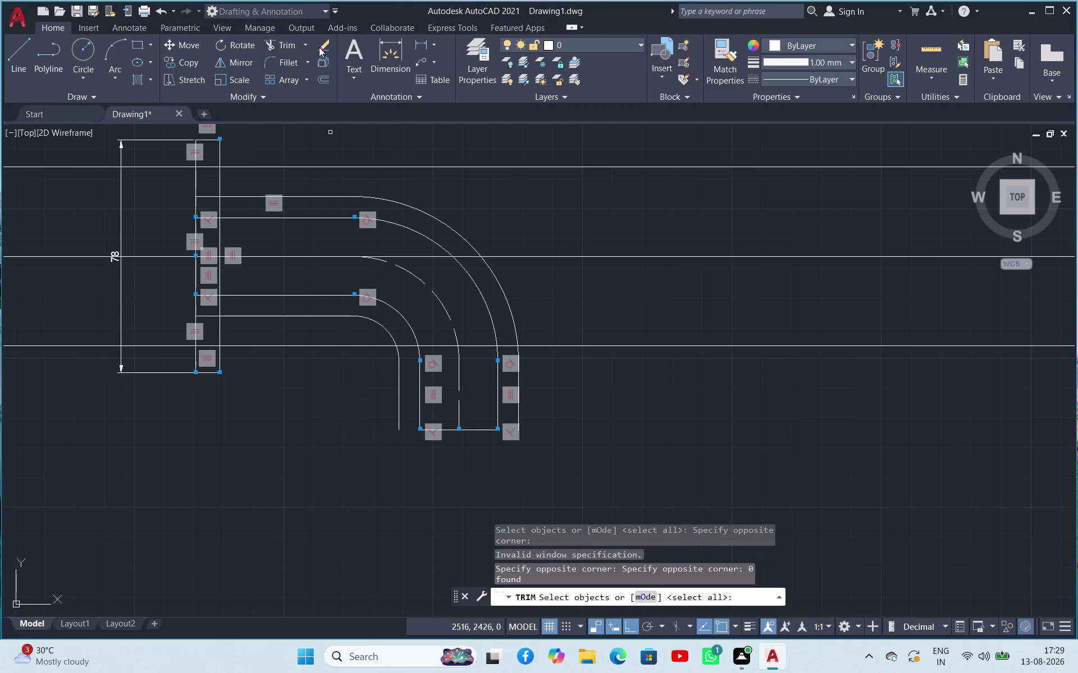
key(space)
click(285, 49)
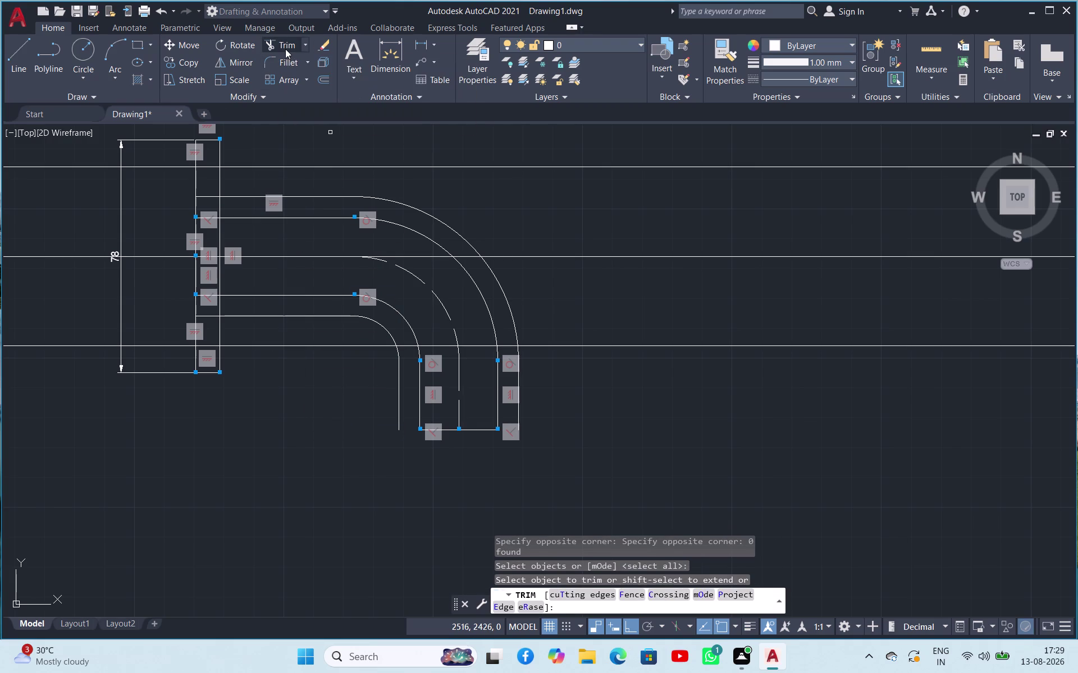
key(space)
key(space)
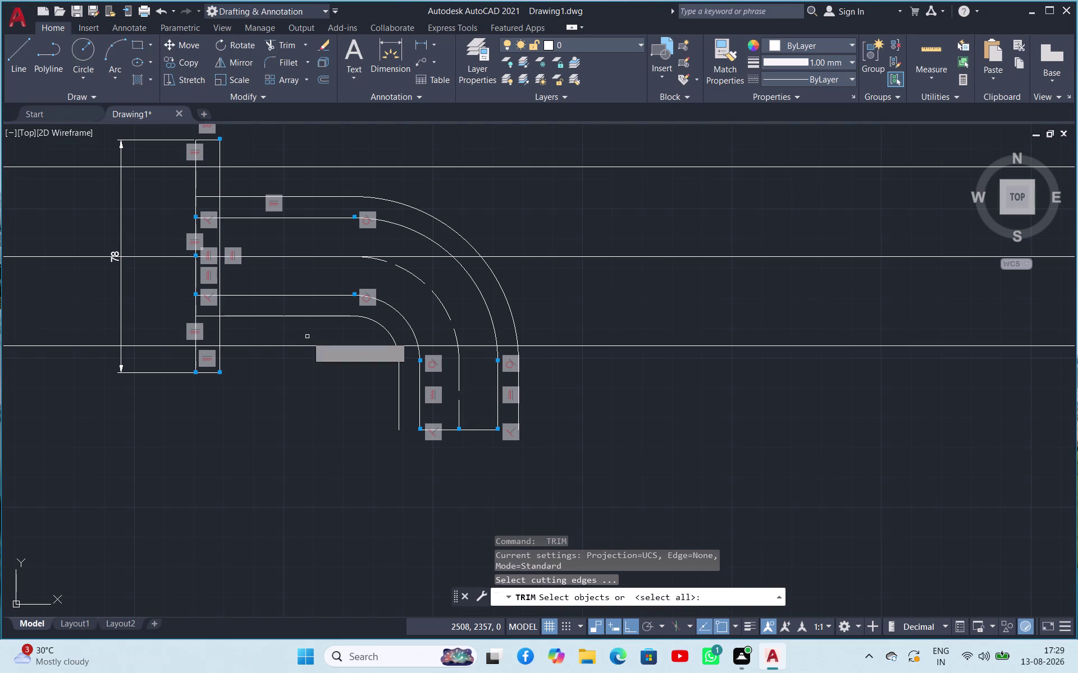
key(space)
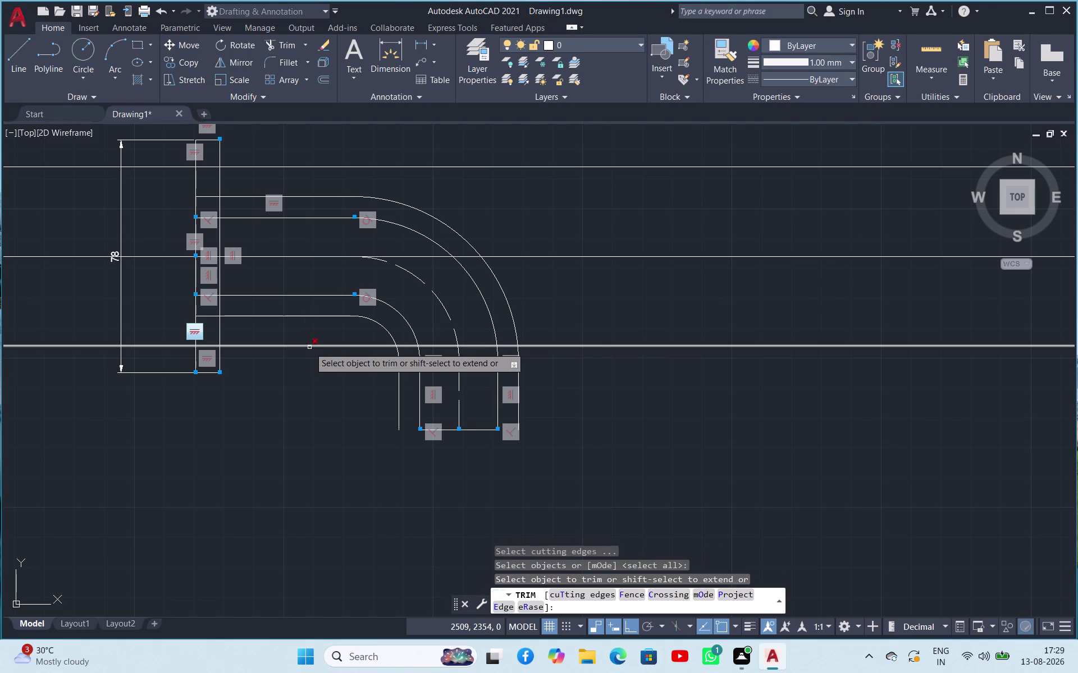
Trim the construction lines back at both ends and delete the leftover piece at the bend.
click(304, 347)
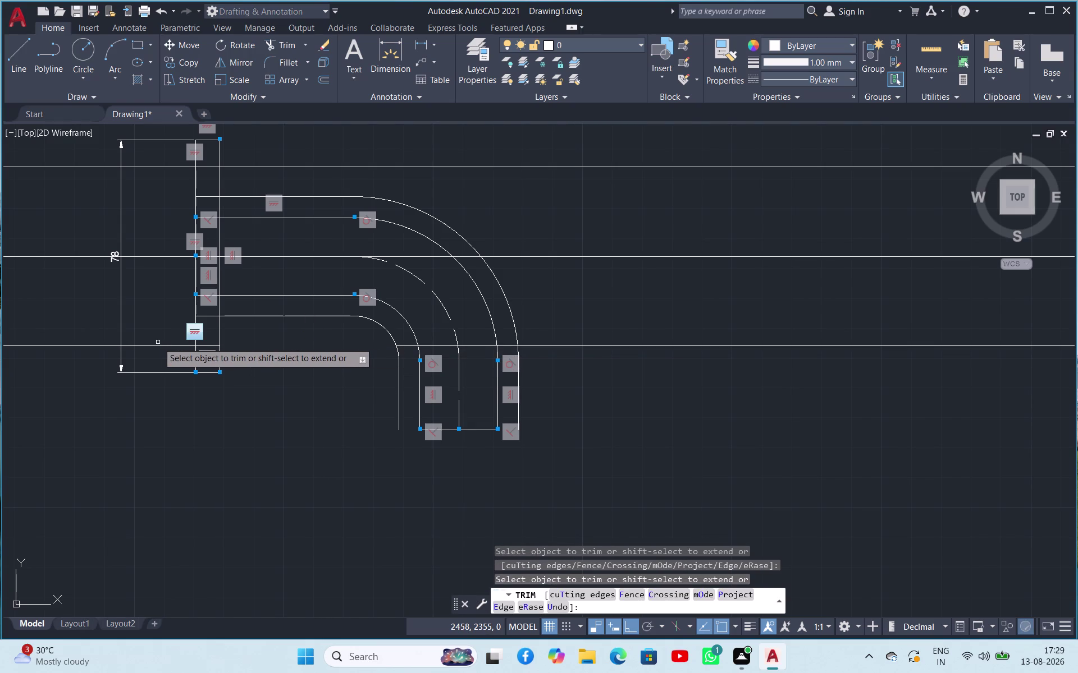
click(157, 348)
click(154, 257)
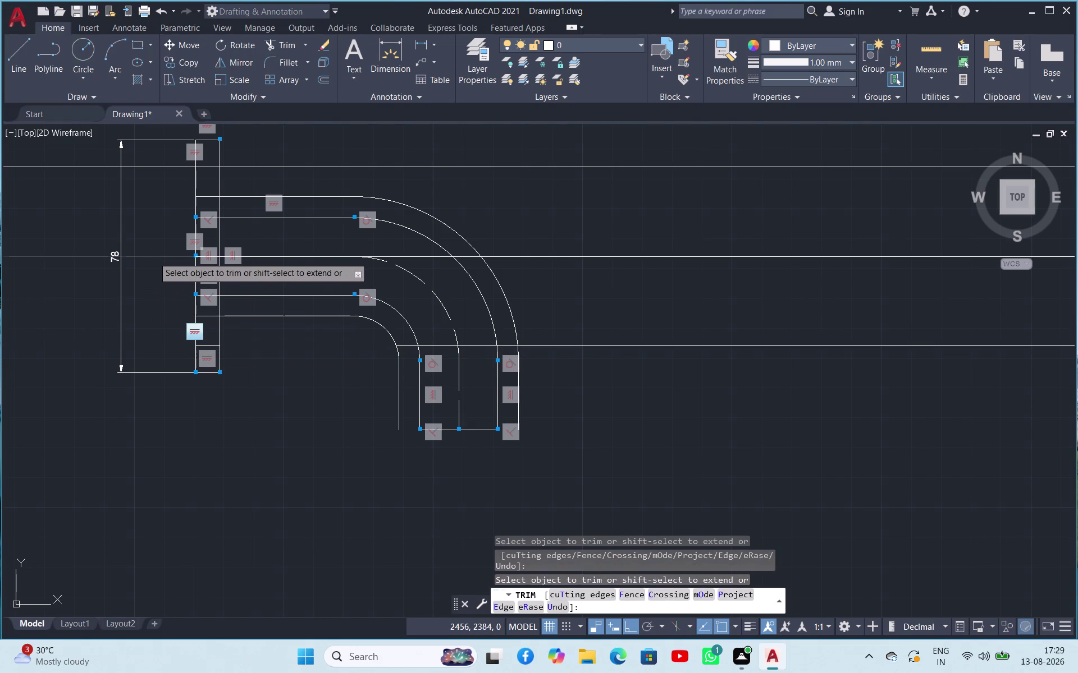
click(160, 169)
click(280, 166)
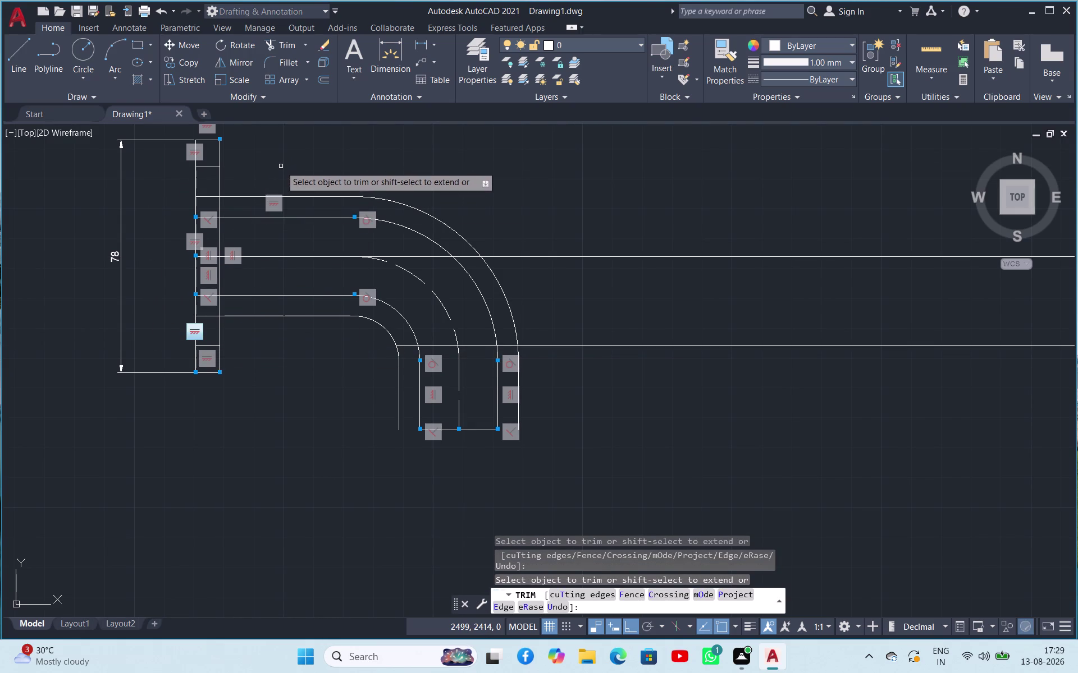
click(539, 346)
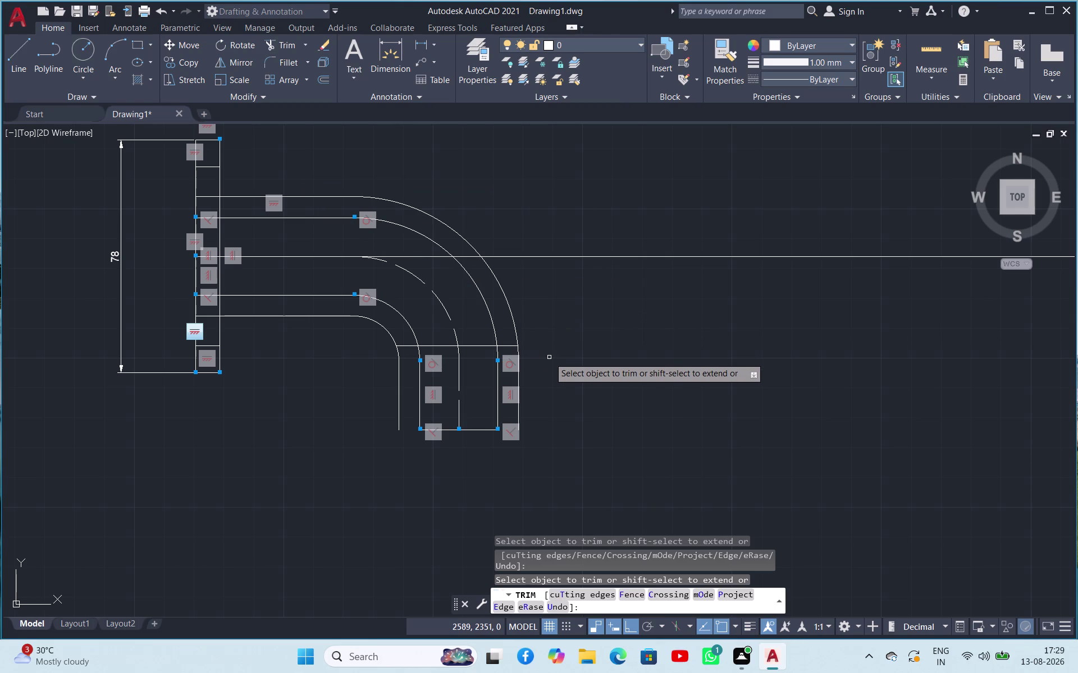
key(Escape)
click(476, 344)
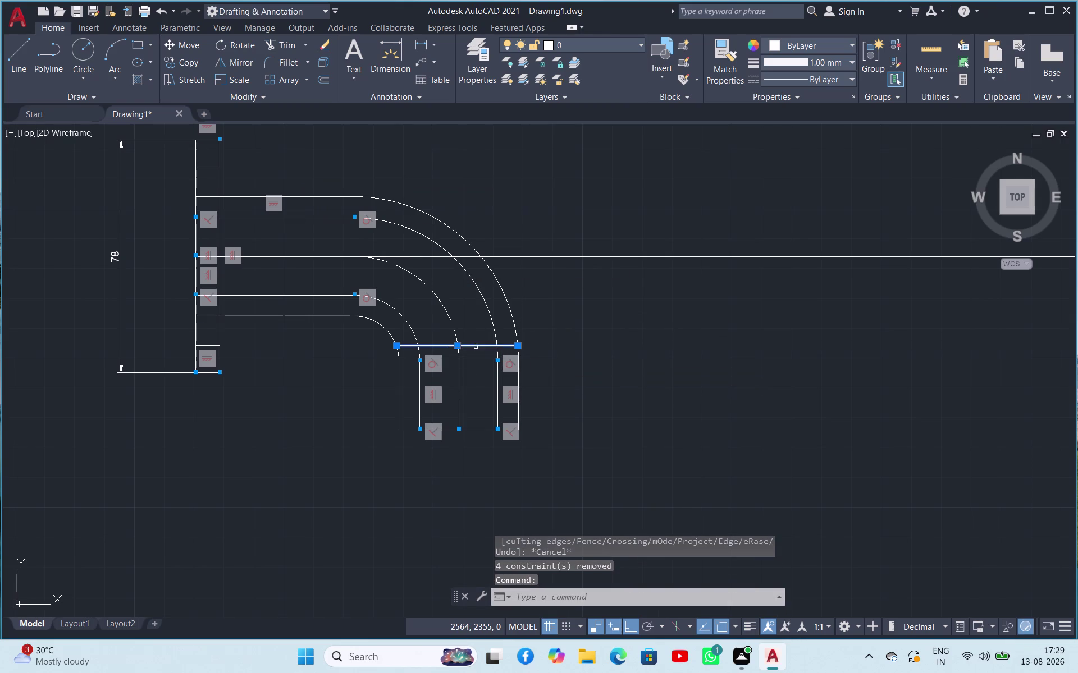
key(Delete)
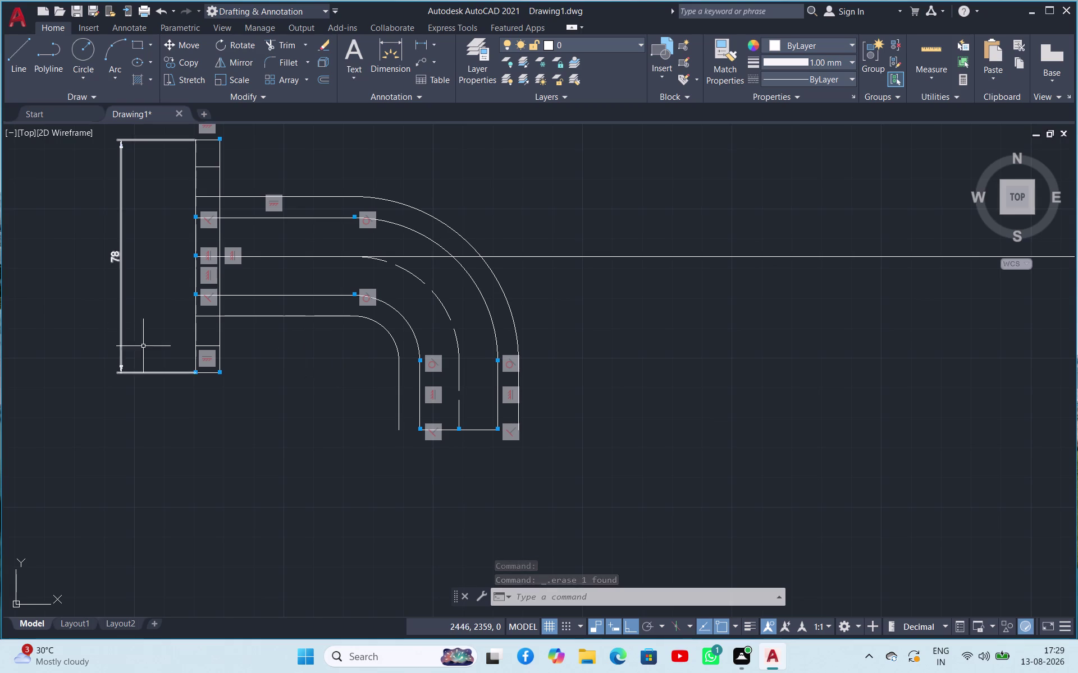
Zoom in on the left end and select the short line inside the strip for editing.
scroll(down, 3)
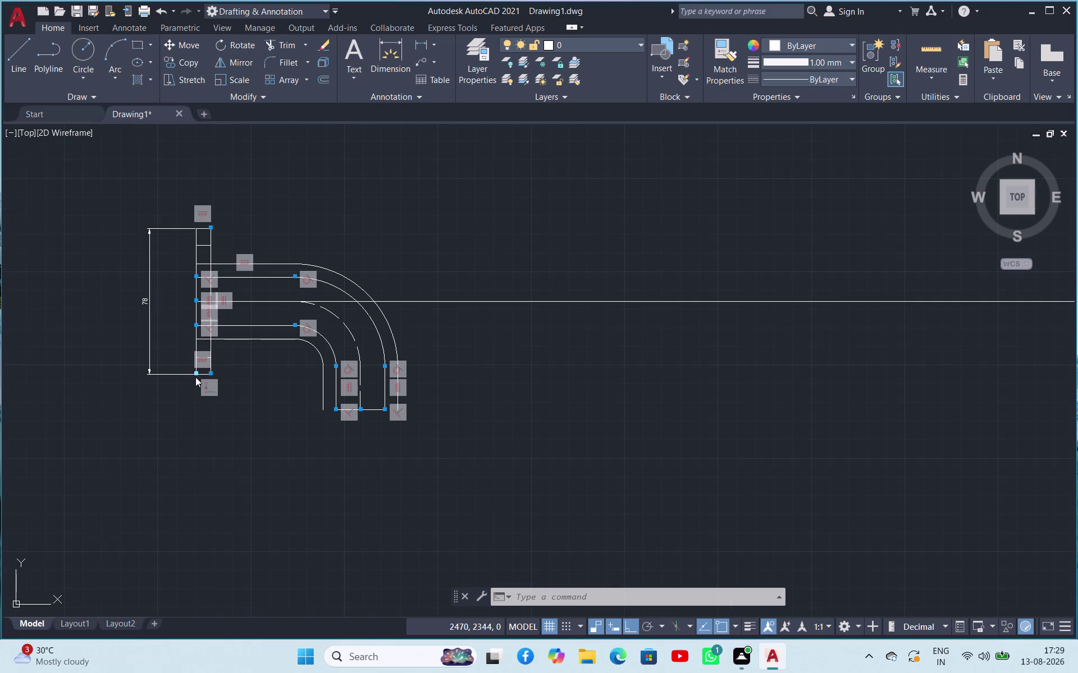
scroll(up, 3)
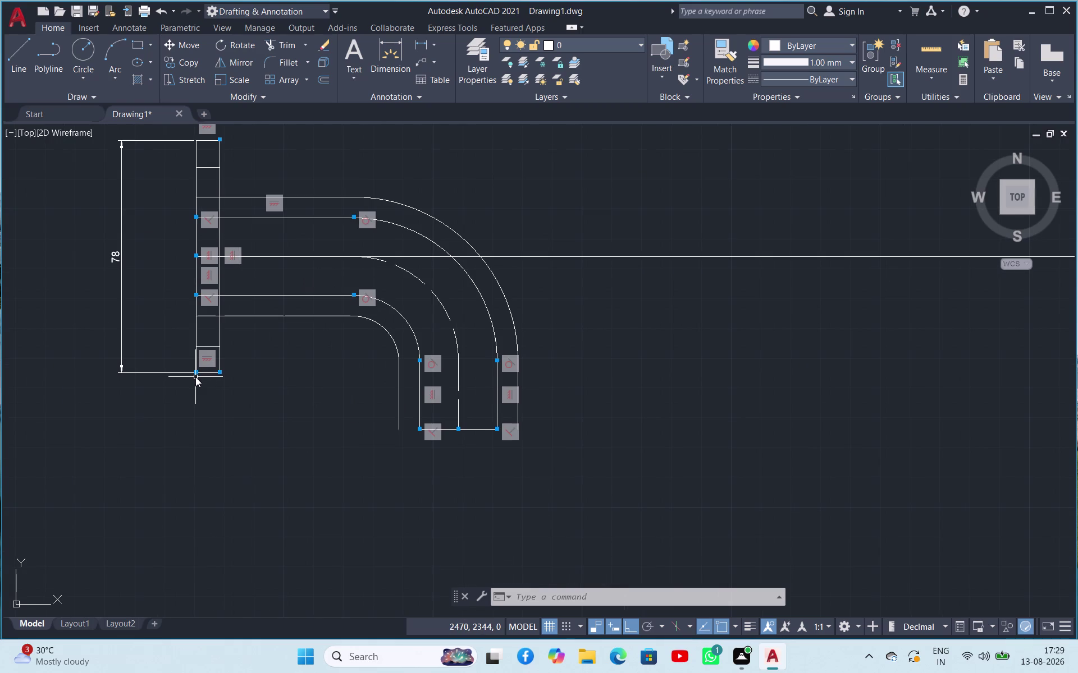
scroll(up, 3)
click(209, 327)
right_click(209, 327)
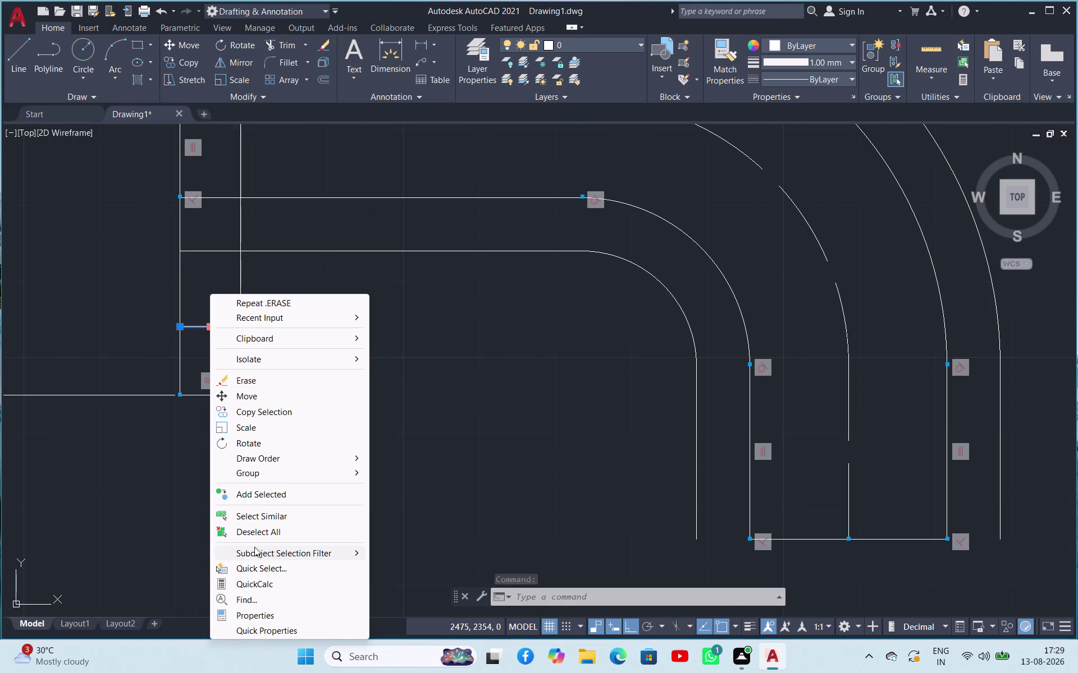
Copy the selected short line twice at 4-unit spacing inside the strip.
click(257, 409)
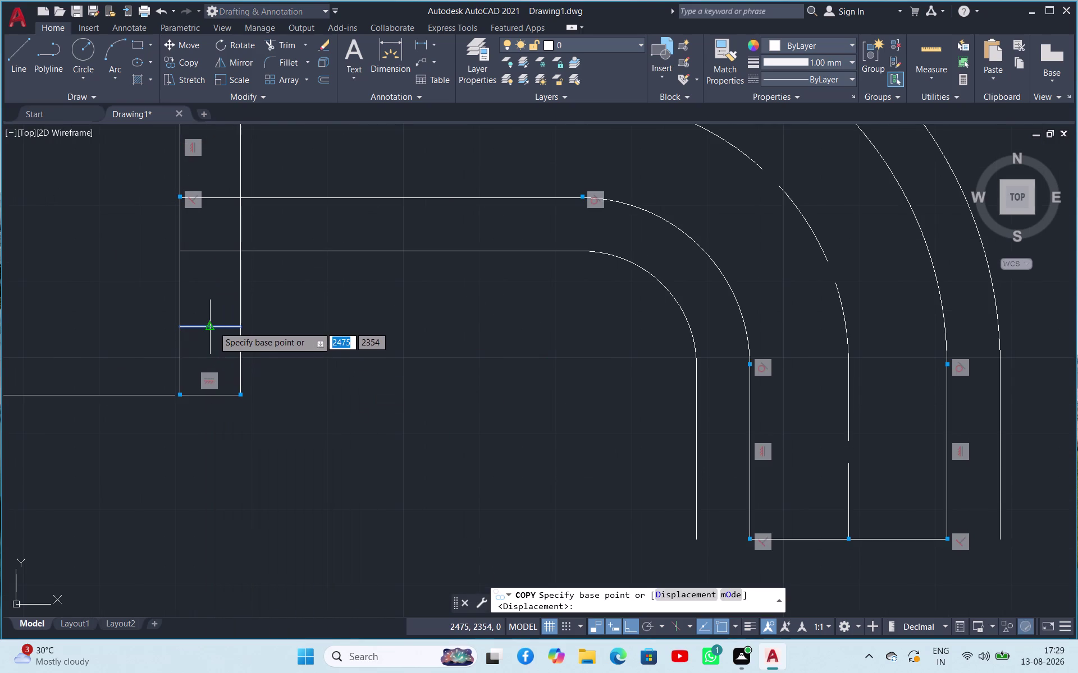
click(214, 326)
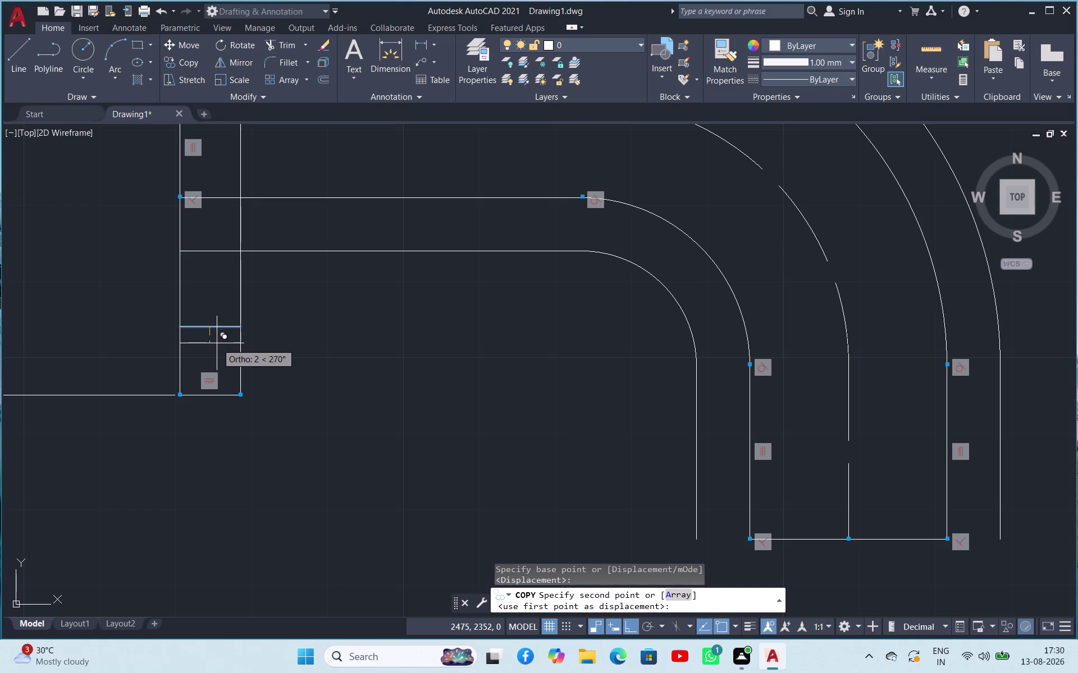
key(4)
key(Return)
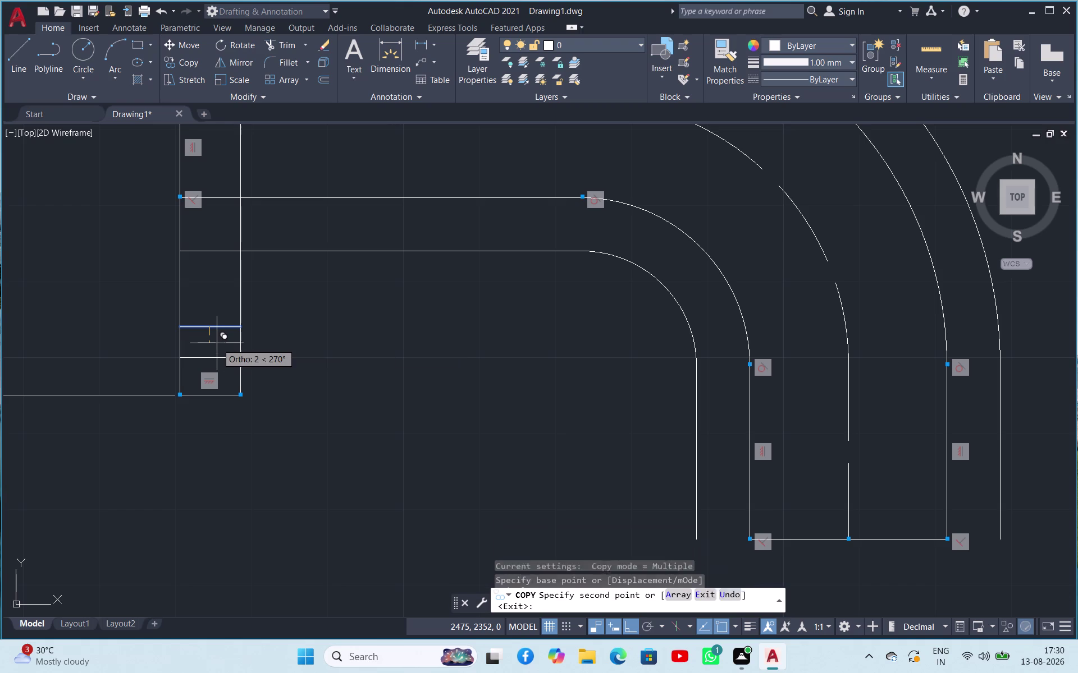
key(4)
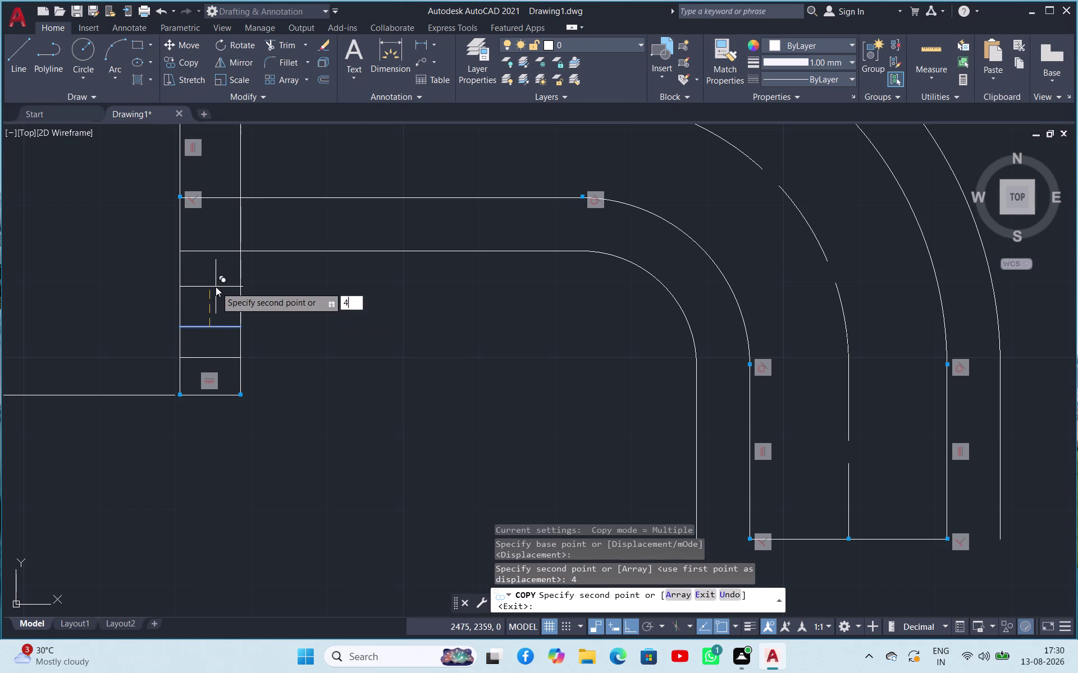
key(Return)
key(Escape)
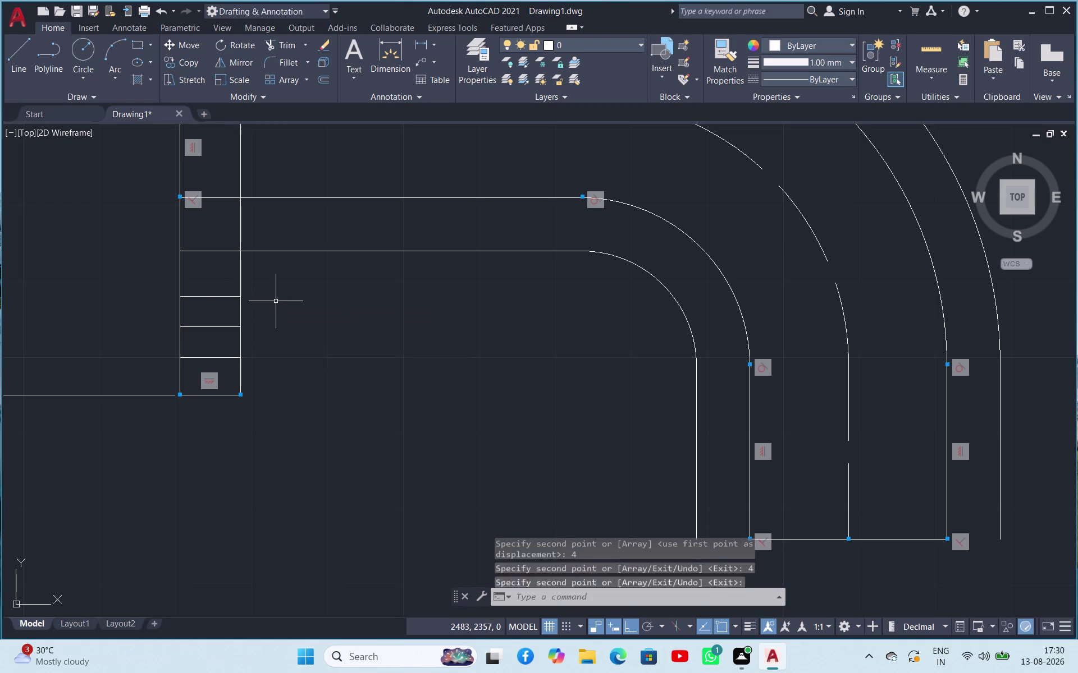
scroll(up, 3)
scroll(down, 3)
scroll(down, 3)
scroll(up, 3)
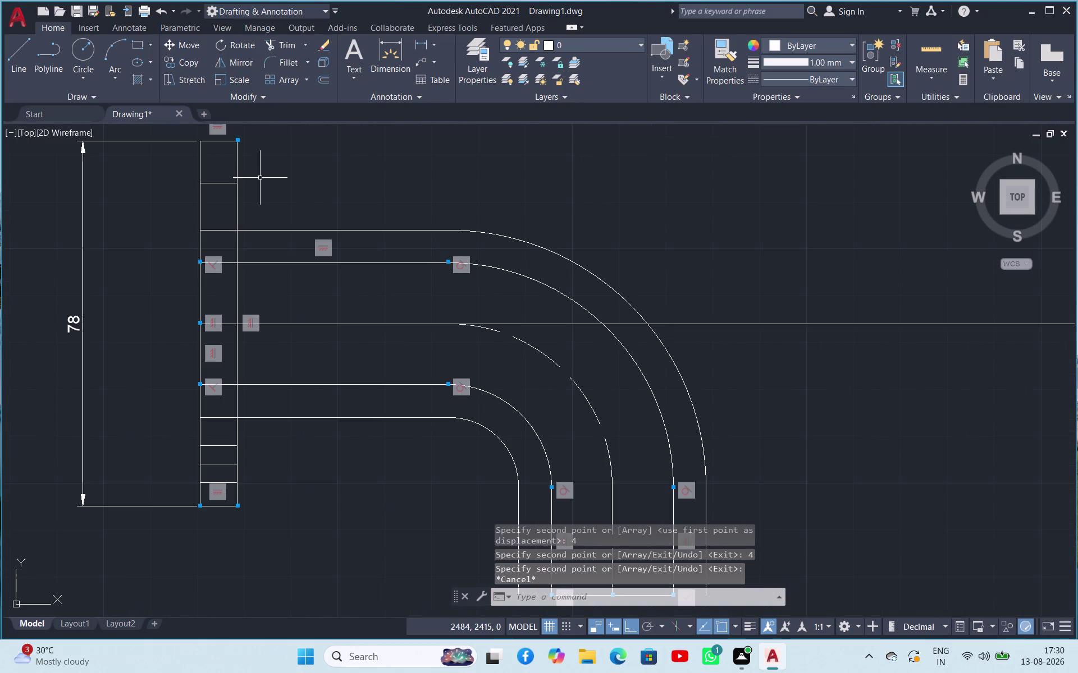
Copy the strip's top cross line 4 units.
click(214, 141)
right_click(216, 151)
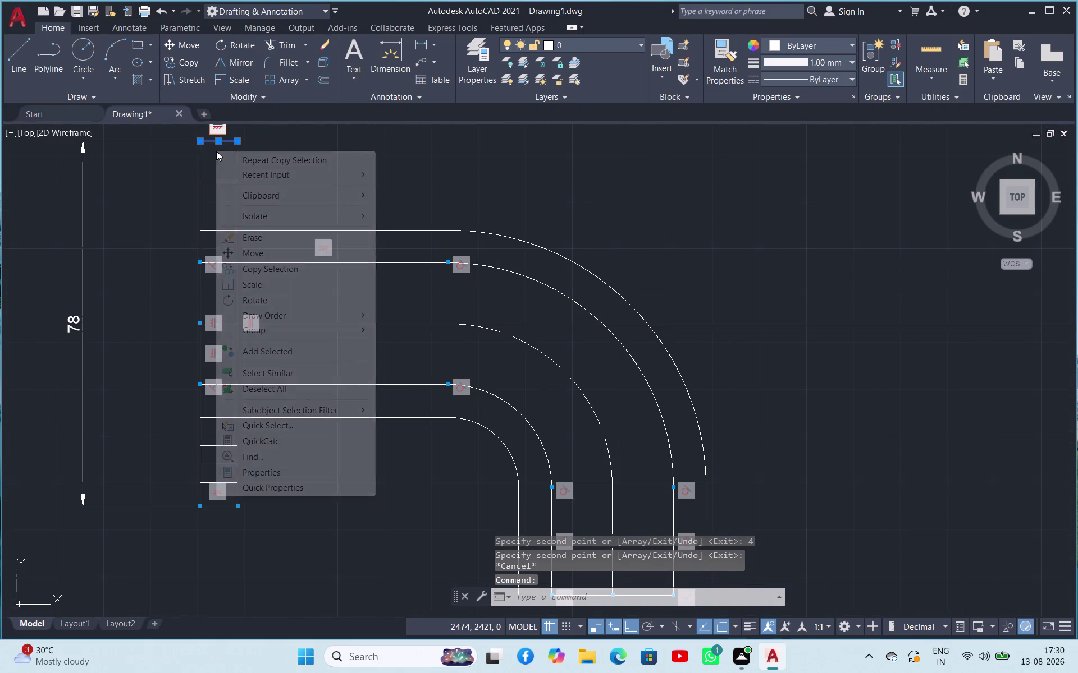
click(254, 272)
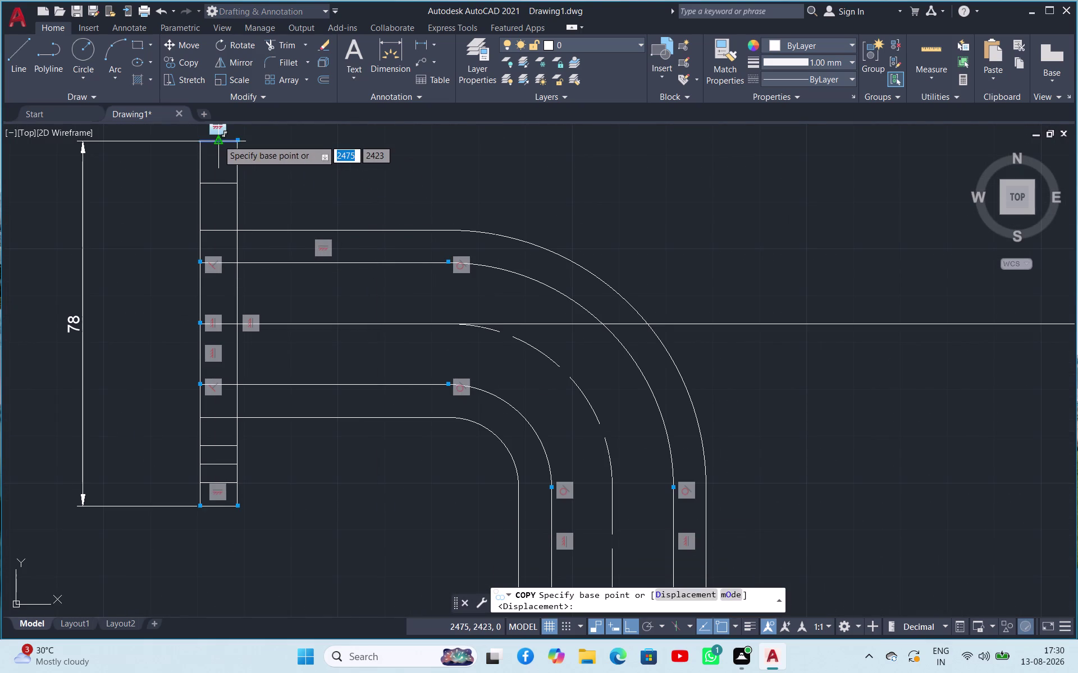
click(218, 140)
key(4)
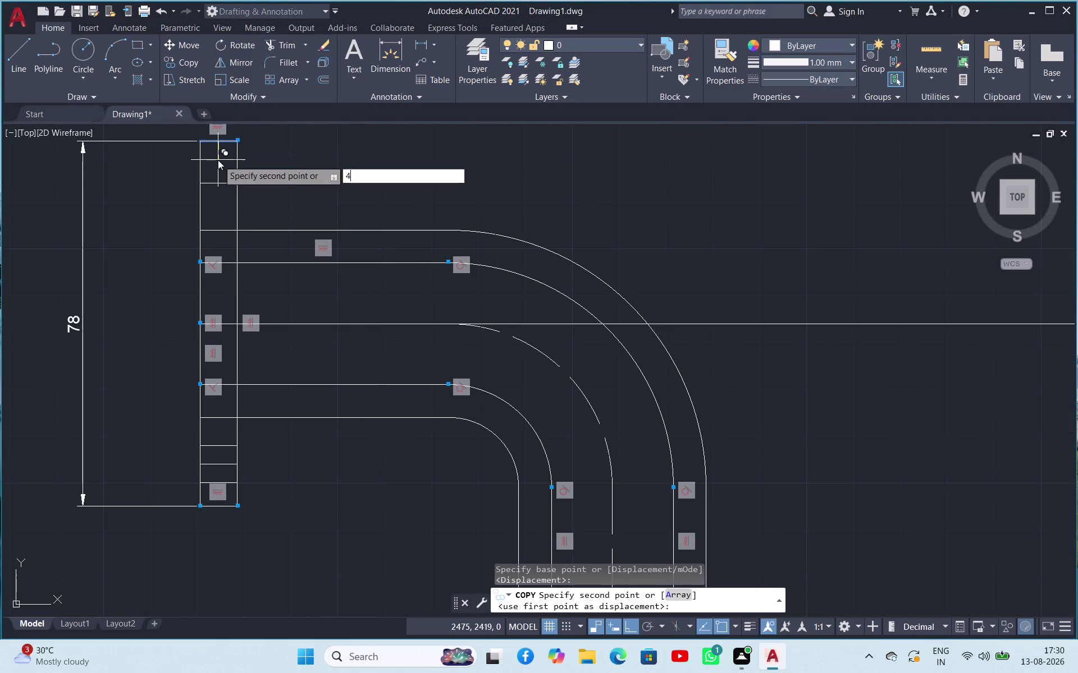
key(Return)
key(Escape)
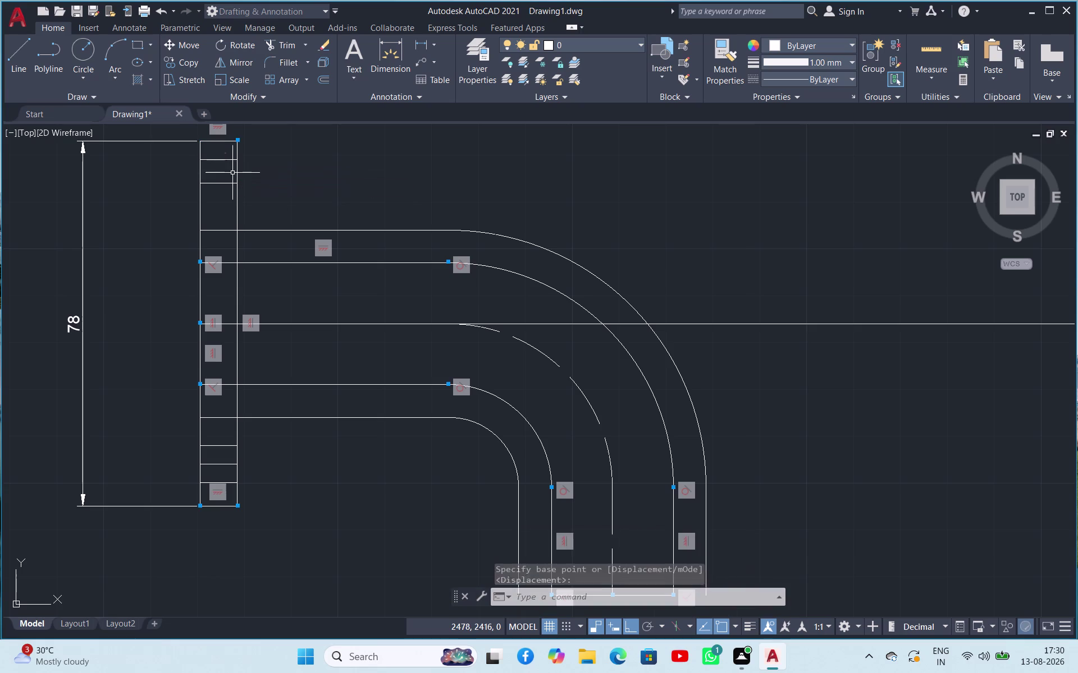
Repeat the copy on the next short cross line, offsetting it 4 units.
click(215, 185)
right_click(215, 184)
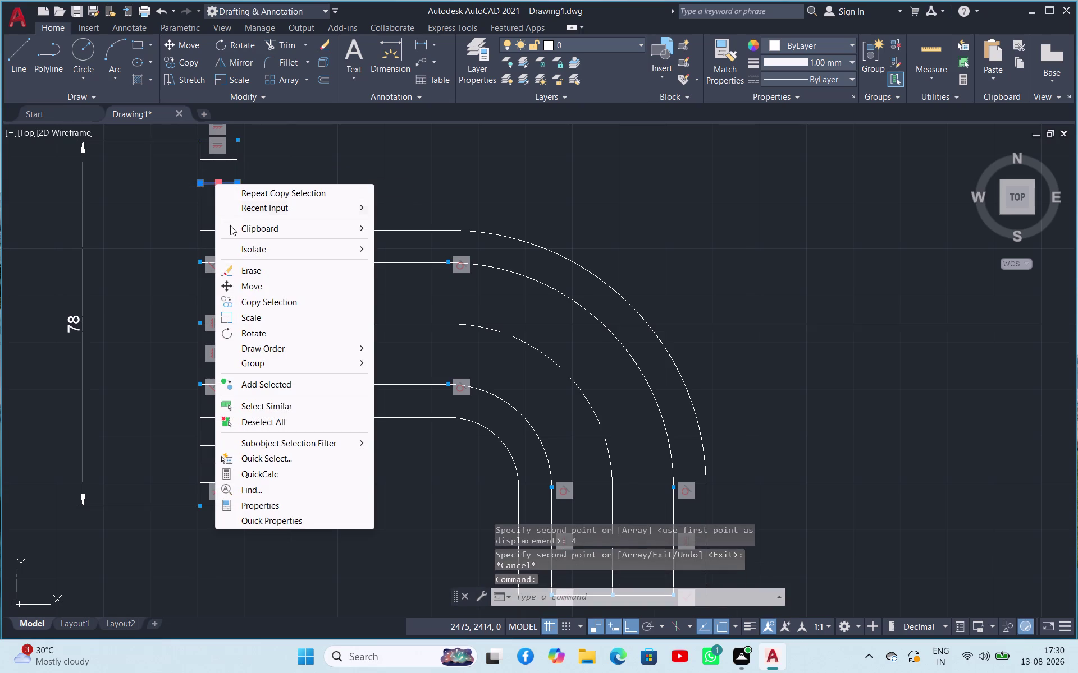
click(237, 298)
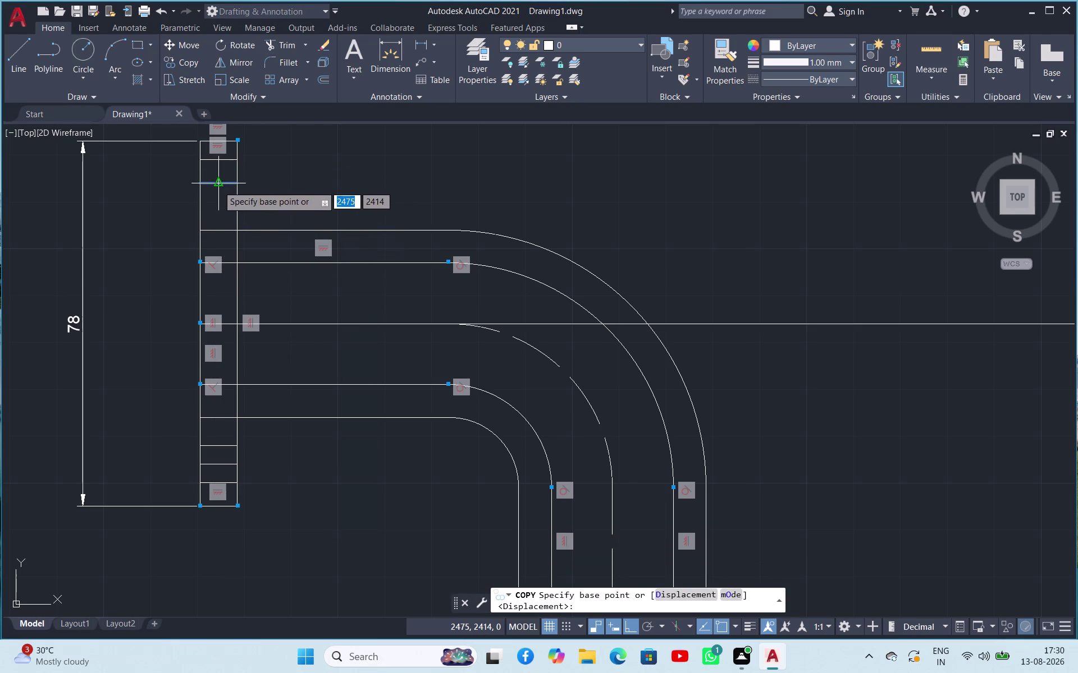
click(218, 188)
key(4)
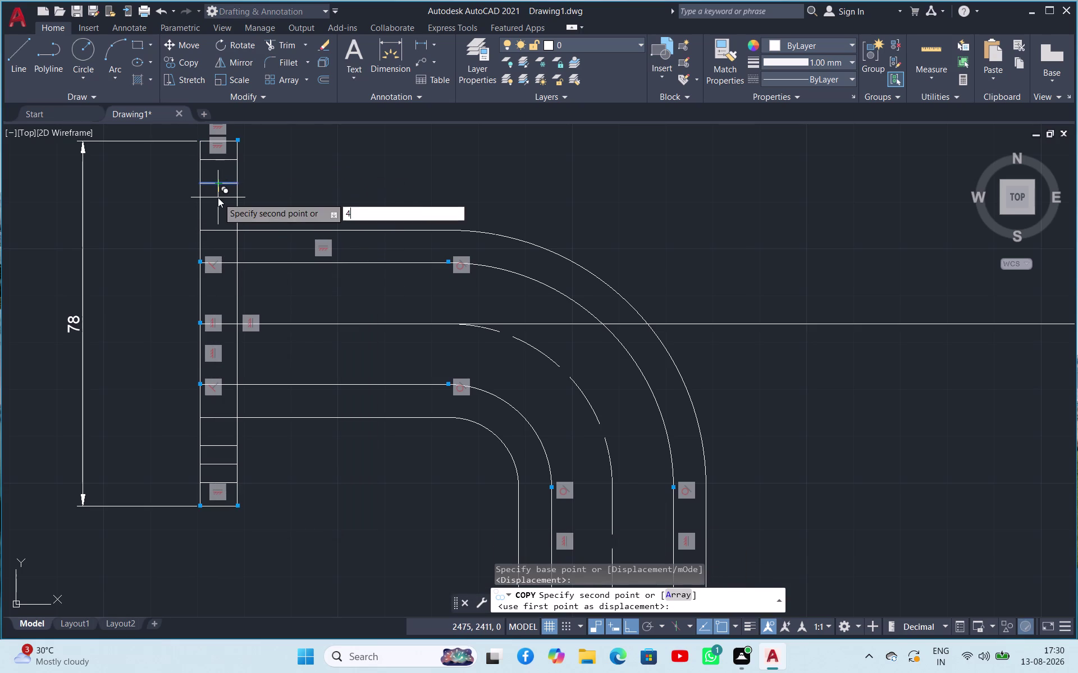
key(Return)
key(Escape)
scroll(up, 3)
scroll(down, 3)
click(550, 283)
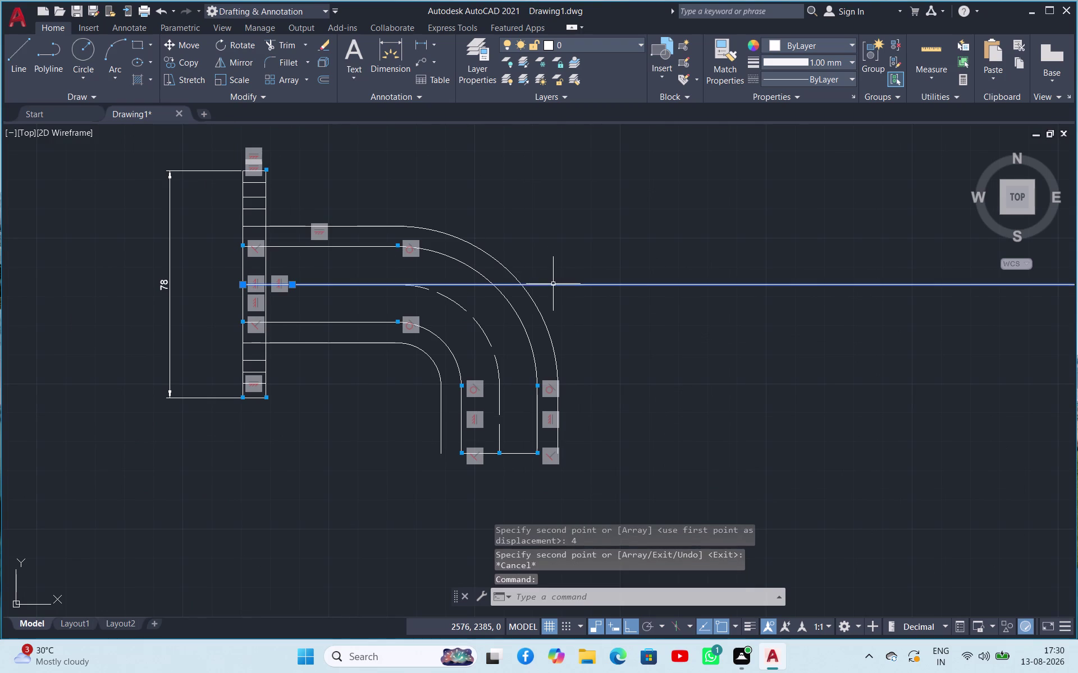
Erase the long horizontal construction line through the pipe's middle, exposing the dashed centreline.
key(Delete)
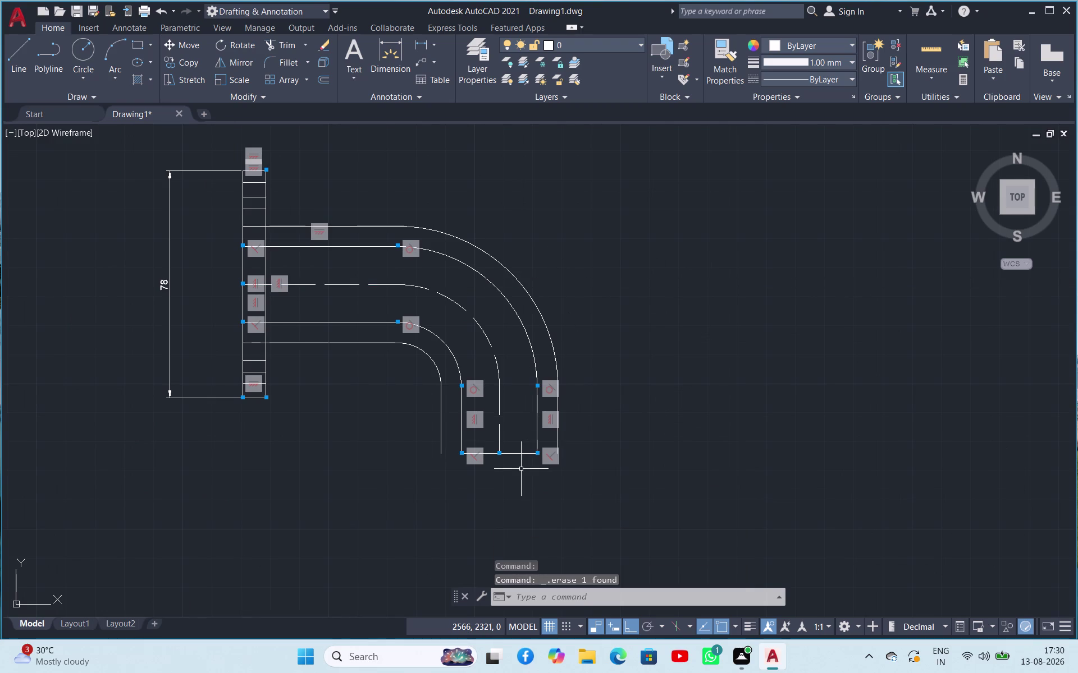
scroll(up, 3)
scroll(down, 3)
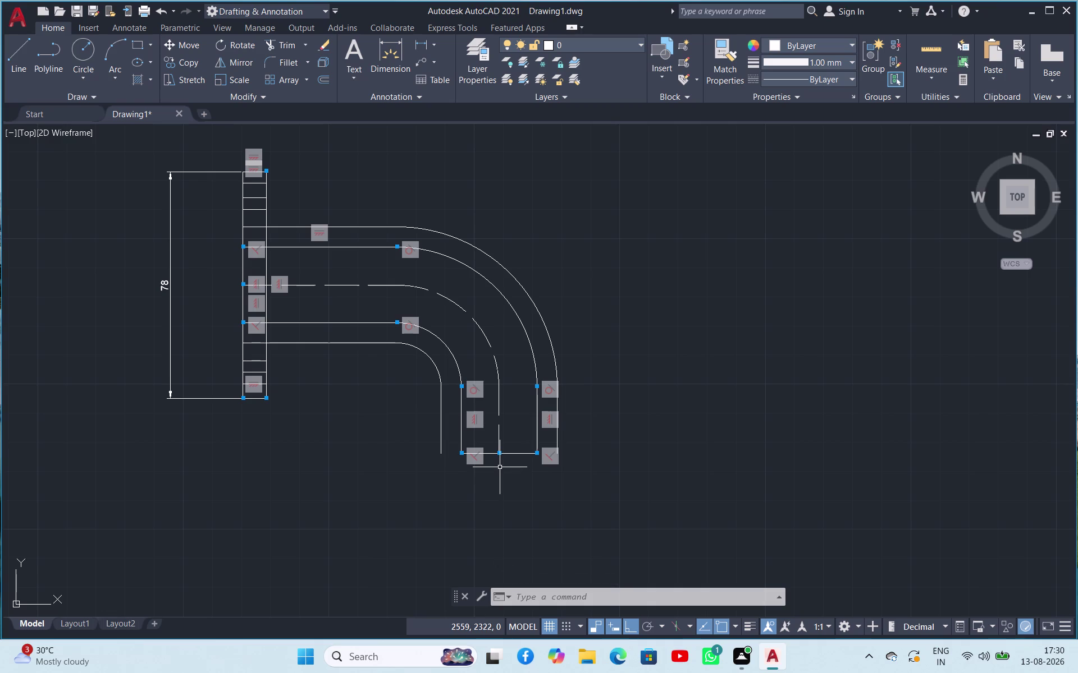
scroll(down, 3)
scroll(up, 3)
scroll(up, 3)
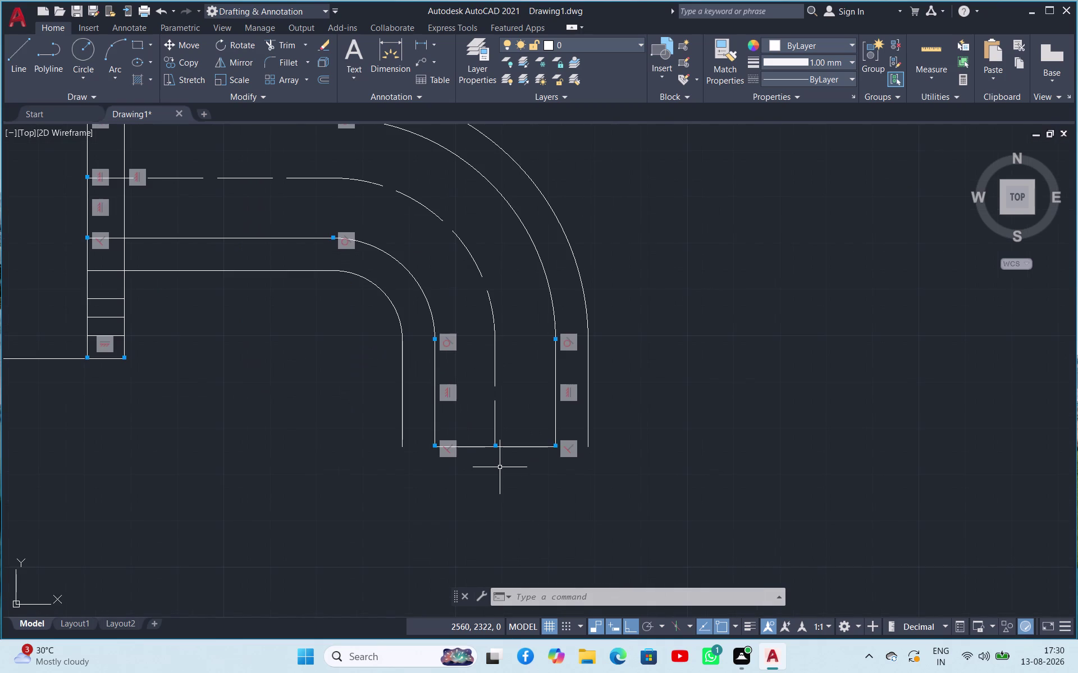
scroll(down, 3)
scroll(up, 3)
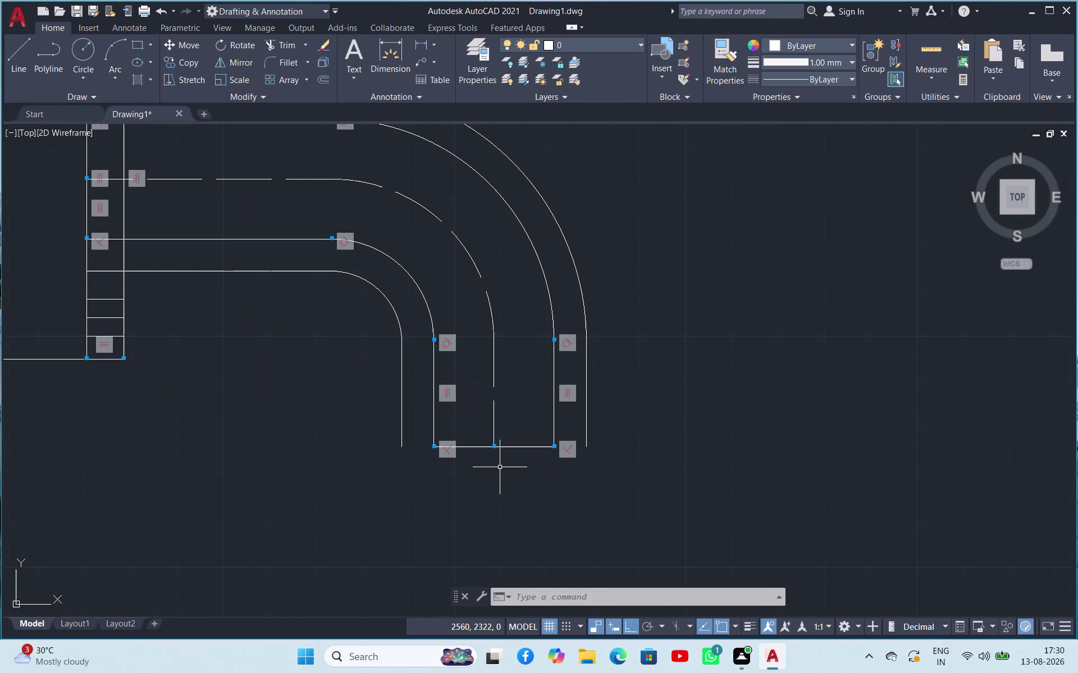
scroll(down, 3)
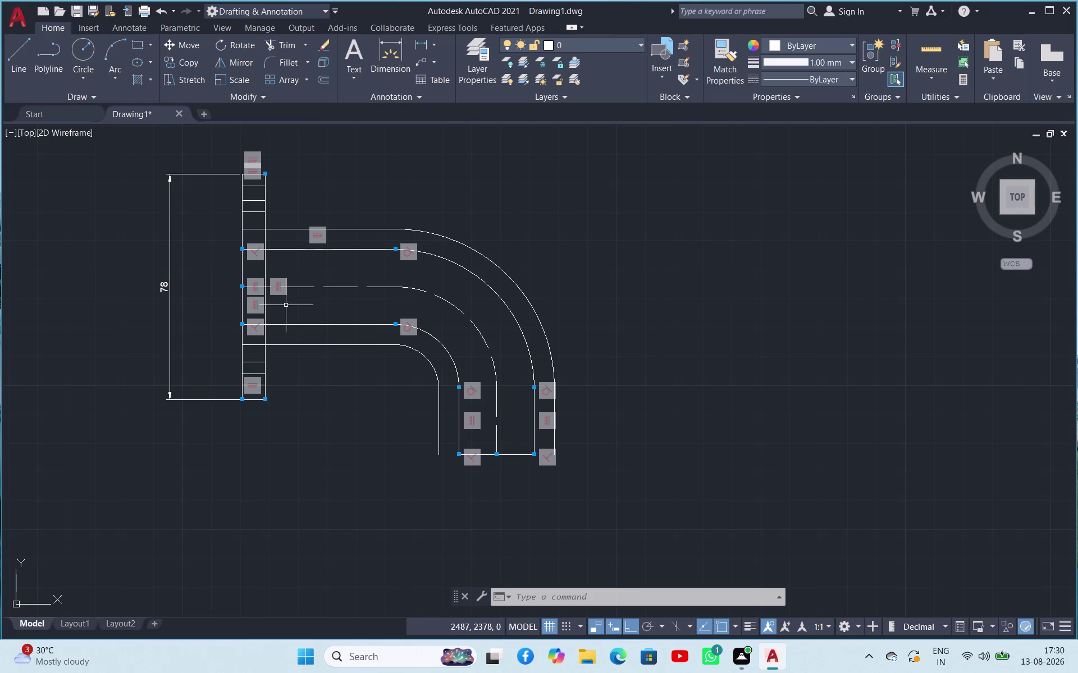
scroll(up, 3)
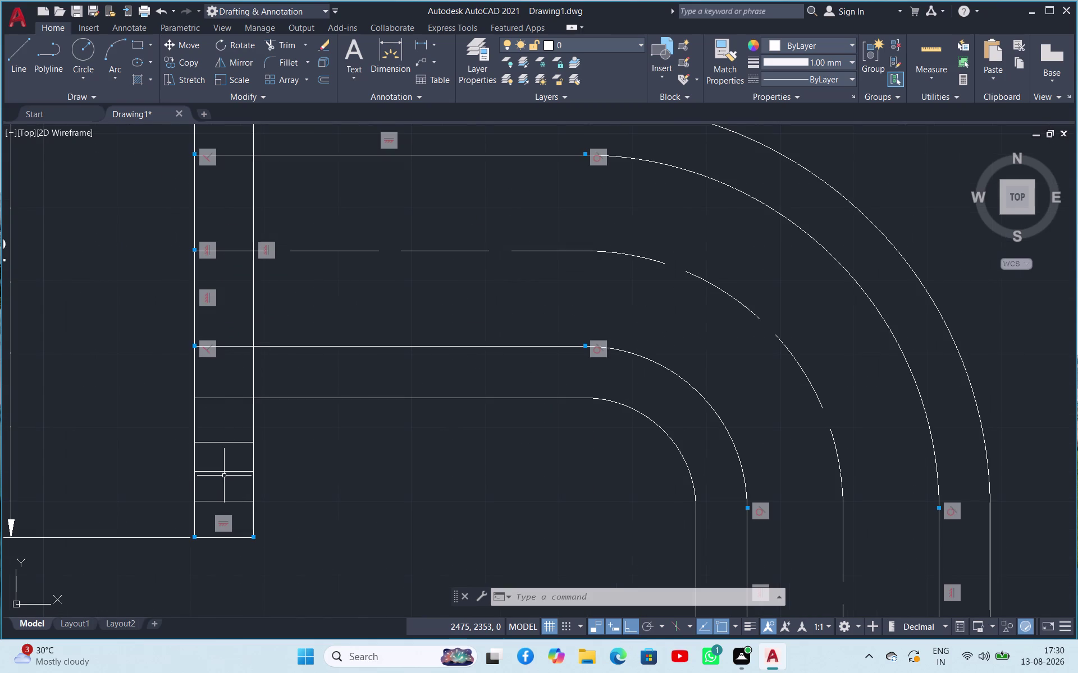
click(224, 472)
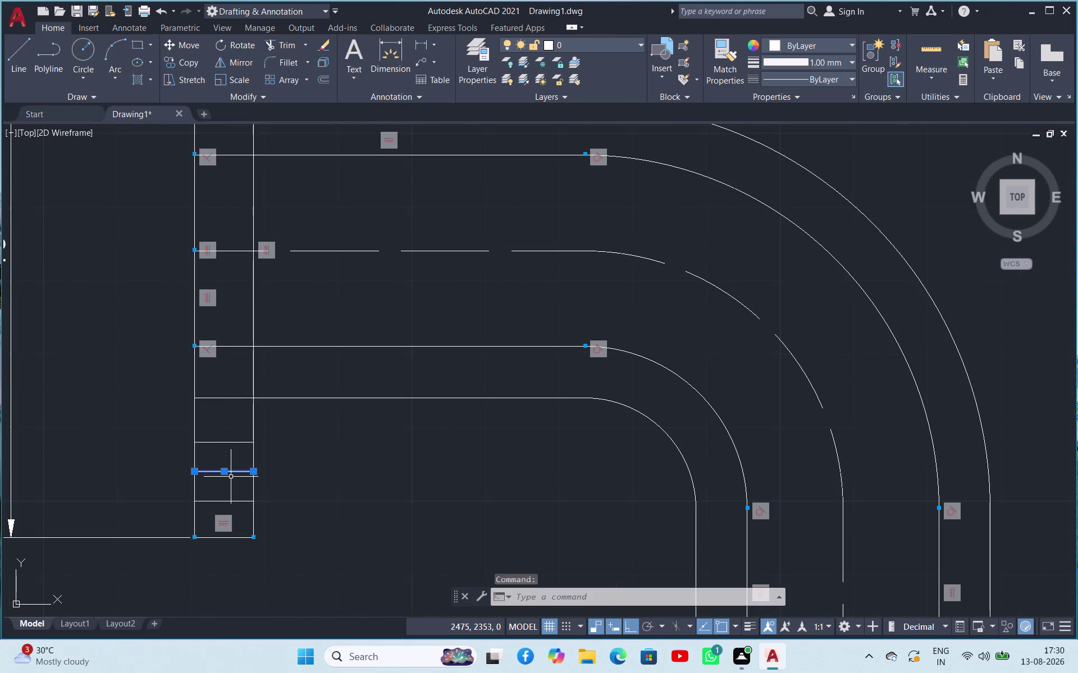
Use end grips to extend the lower short cross line past both strip edges.
right_click(231, 477)
click(323, 498)
click(309, 506)
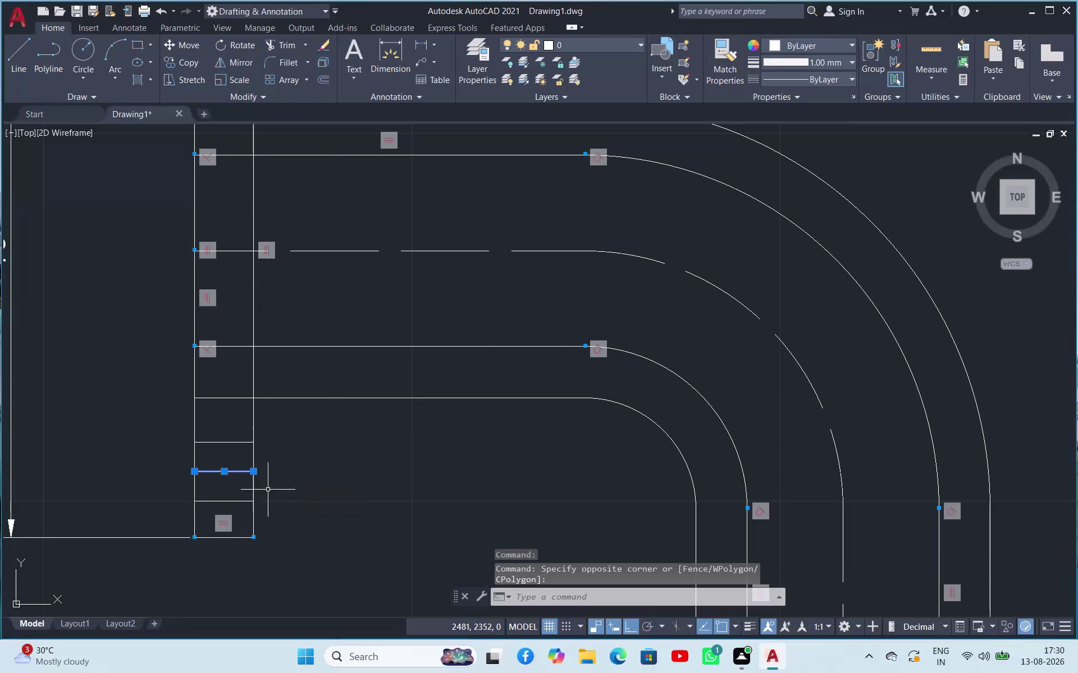
click(284, 511)
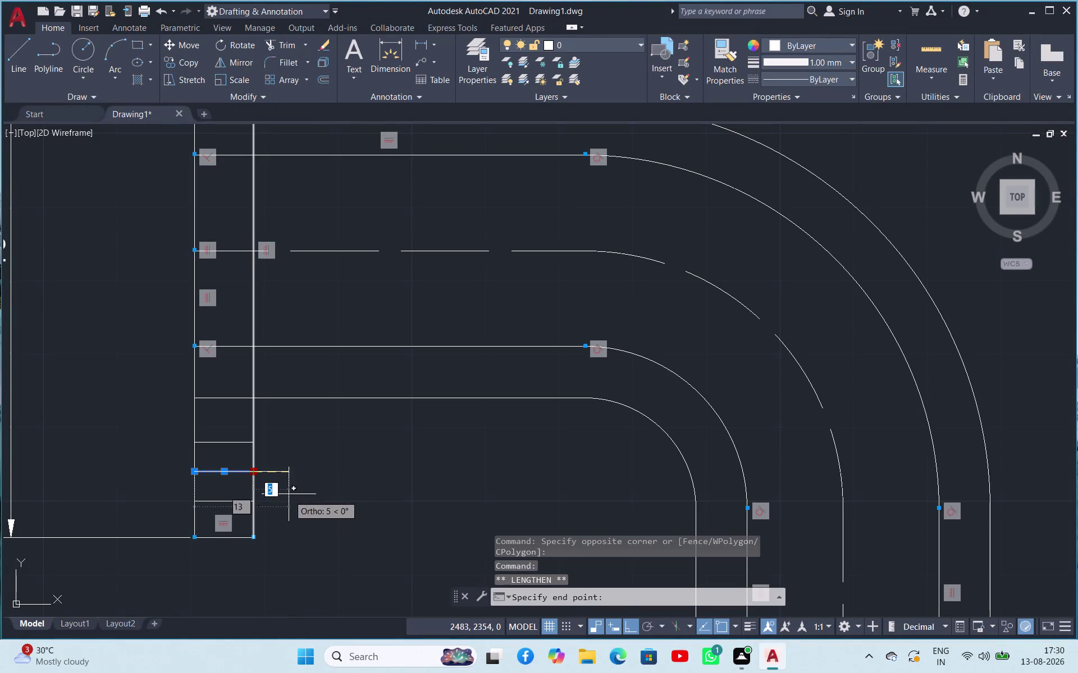
click(281, 478)
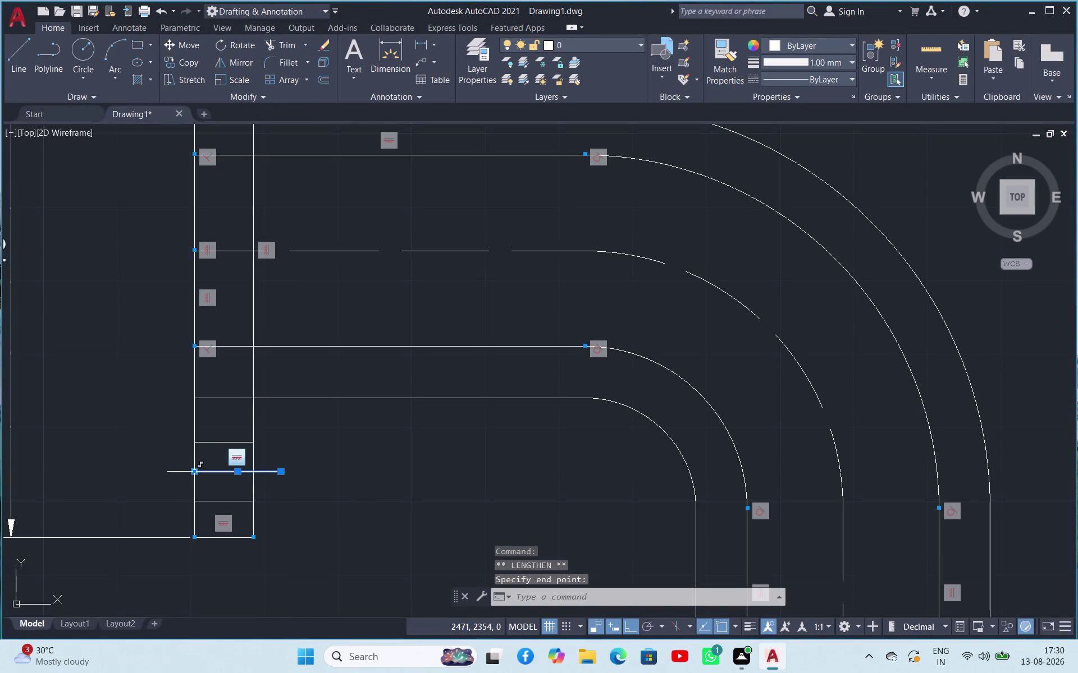
click(227, 509)
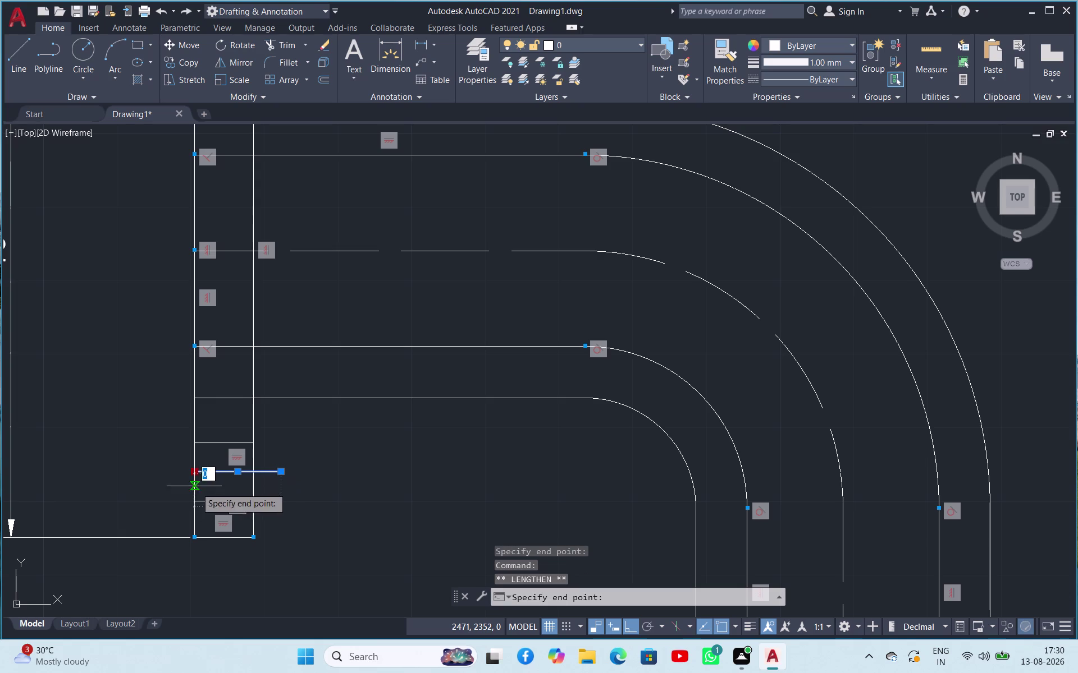
click(163, 477)
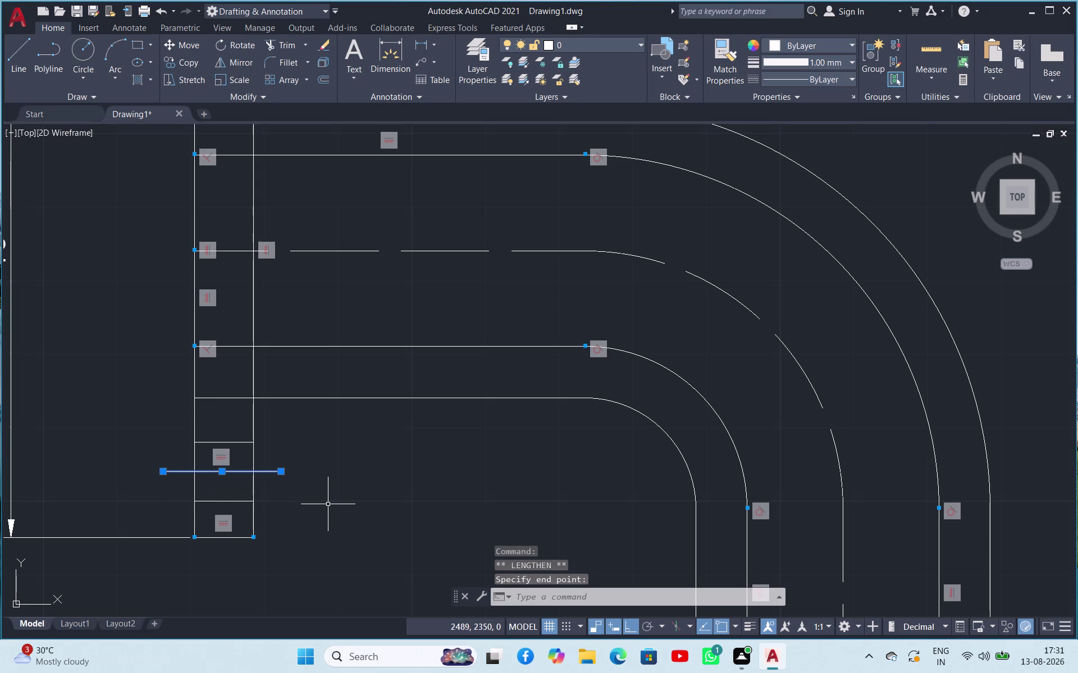
key(Escape)
scroll(up, 3)
scroll(down, 3)
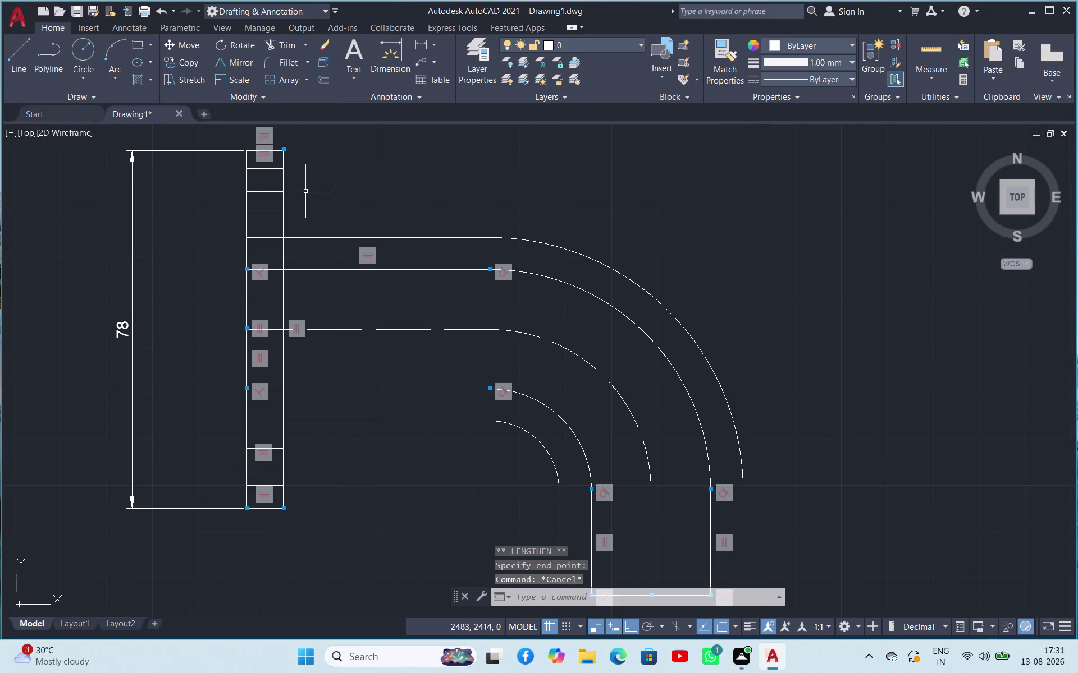
click(273, 191)
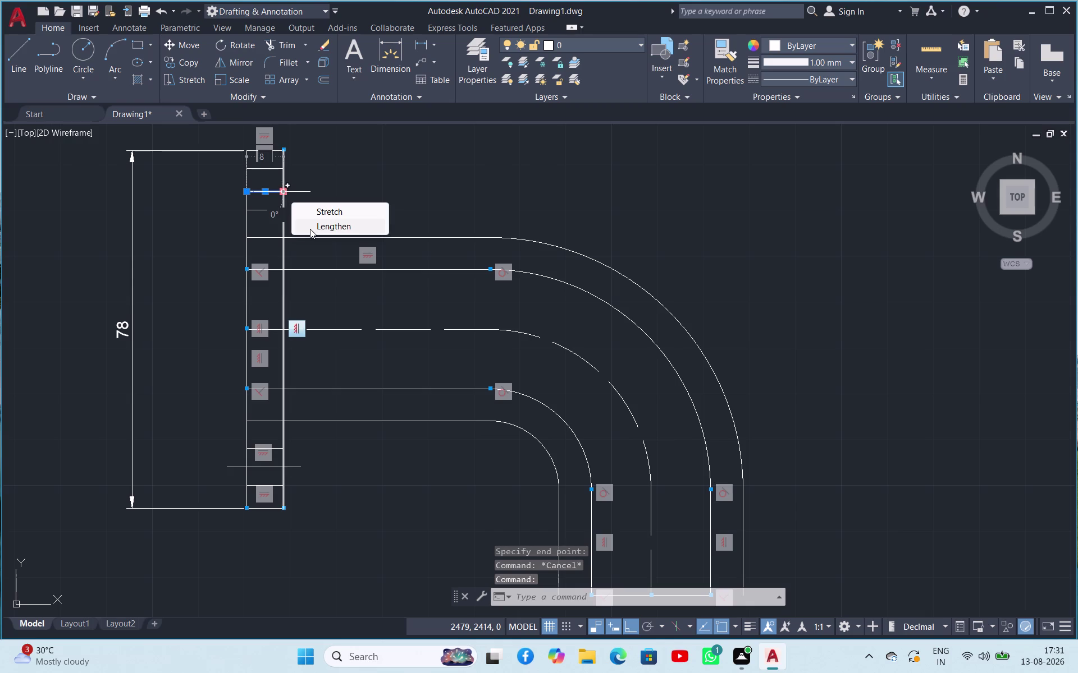
Extend both ends of the upper short cross line past the strip edges with its grips.
click(310, 227)
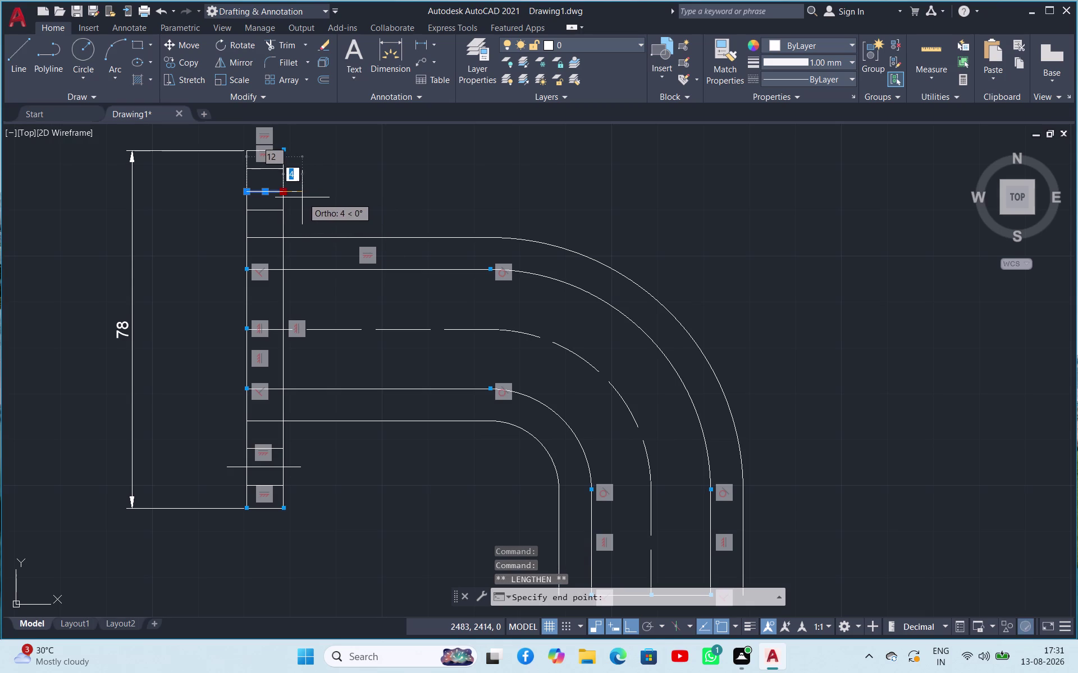
click(302, 198)
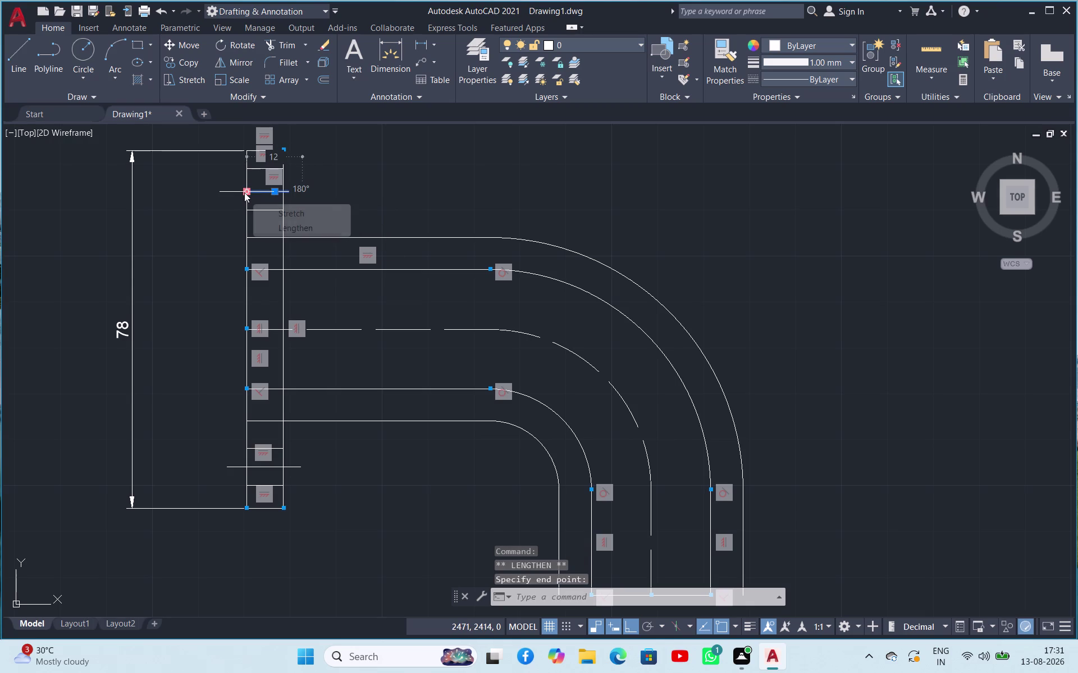
click(272, 229)
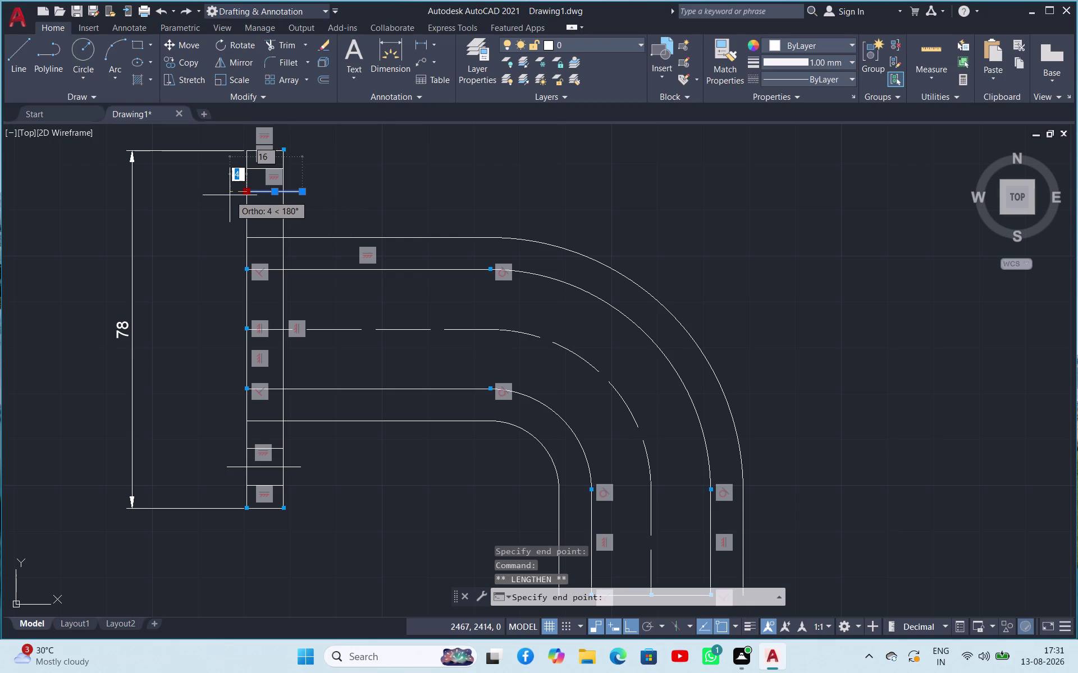
click(229, 195)
click(369, 199)
click(377, 202)
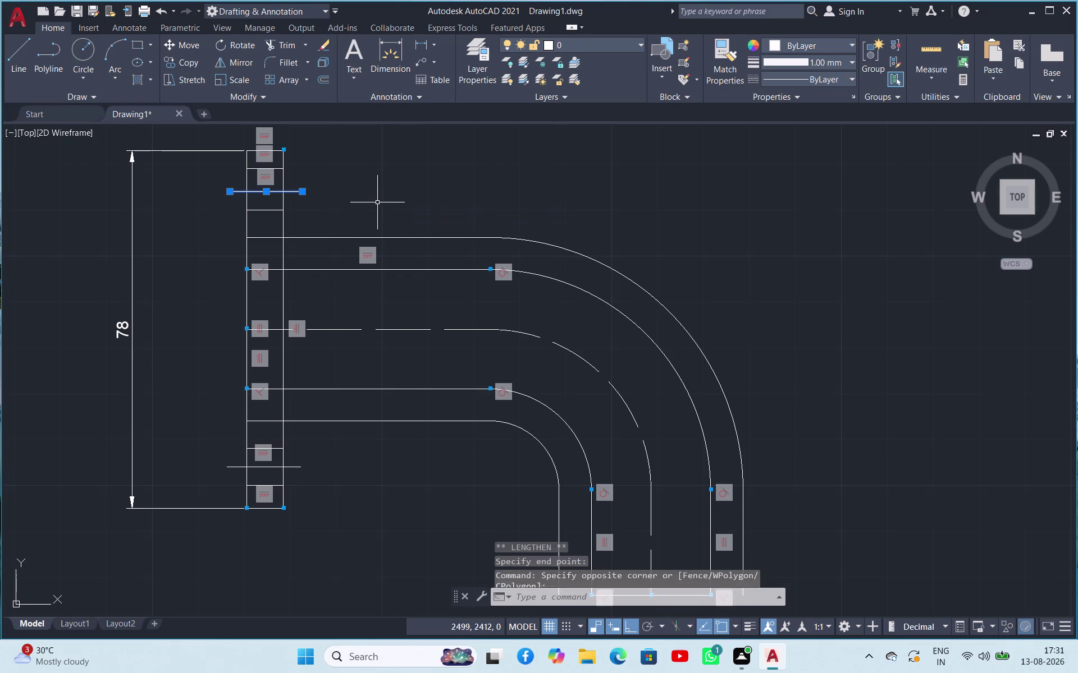
key(Escape)
click(376, 197)
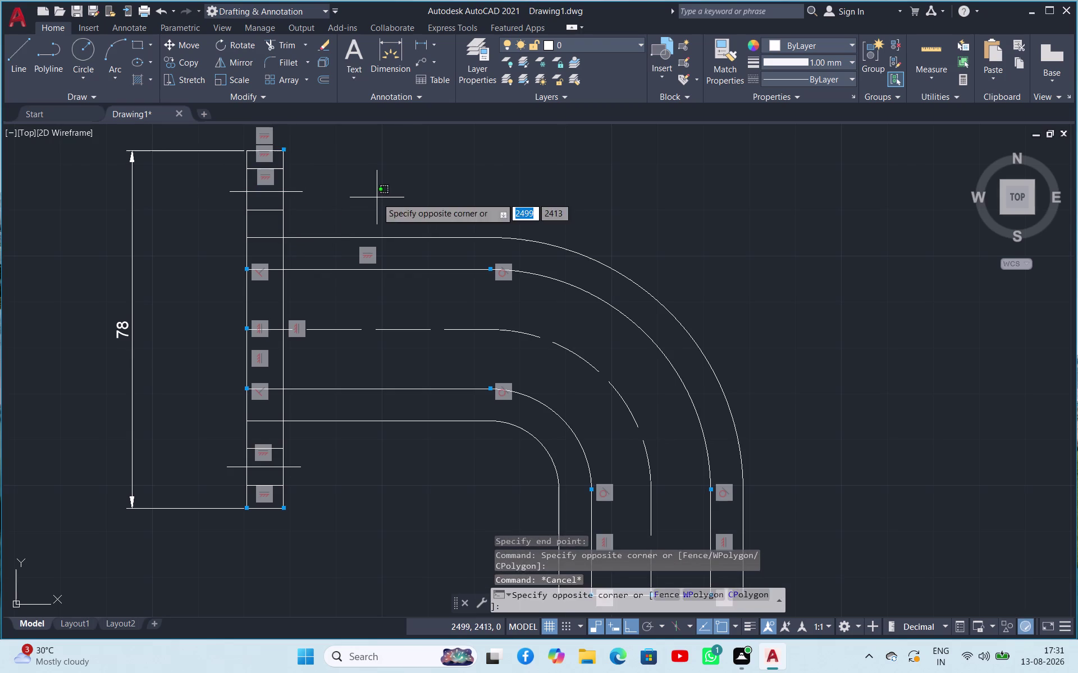
key(Escape)
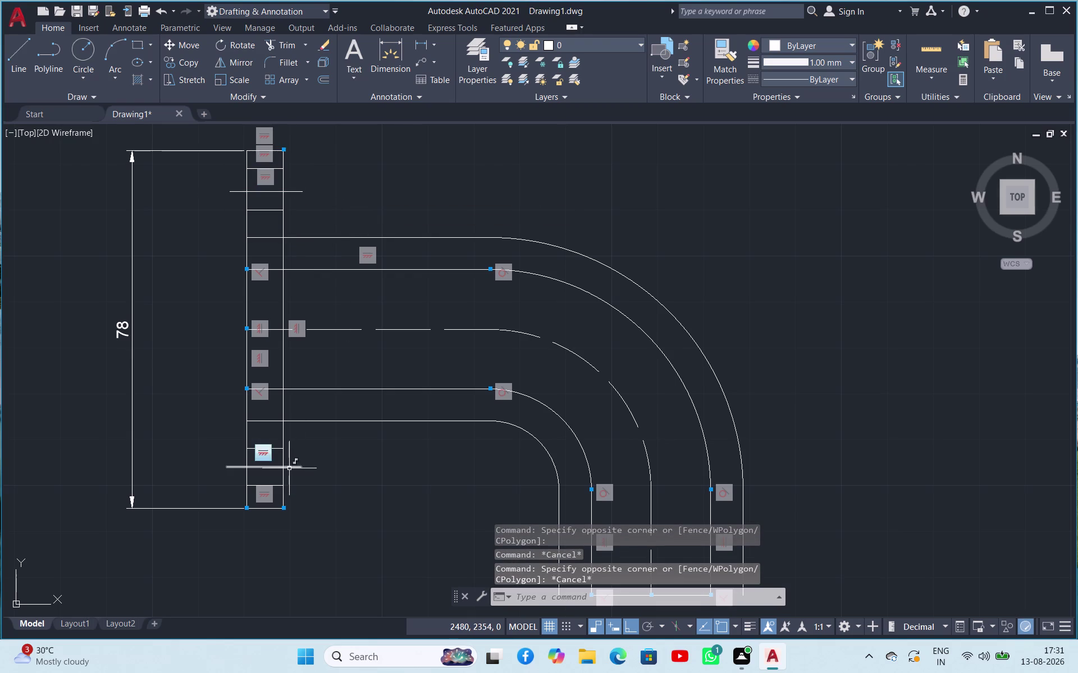
Select the lengthened bottom line and bring up the line type list.
click(292, 468)
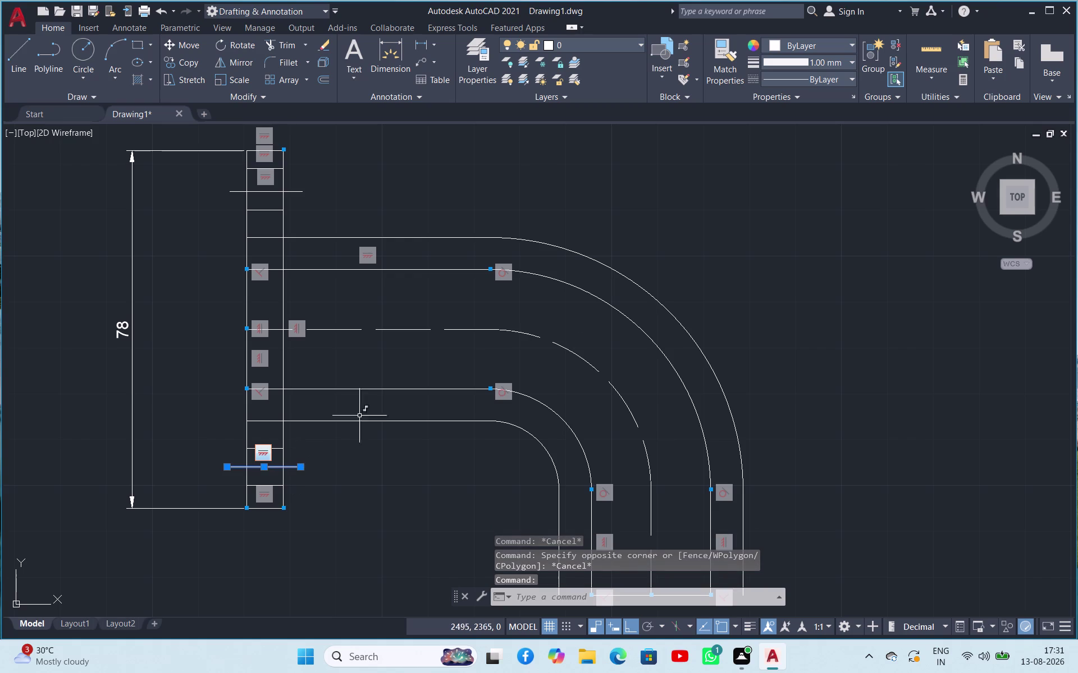
click(802, 79)
click(800, 121)
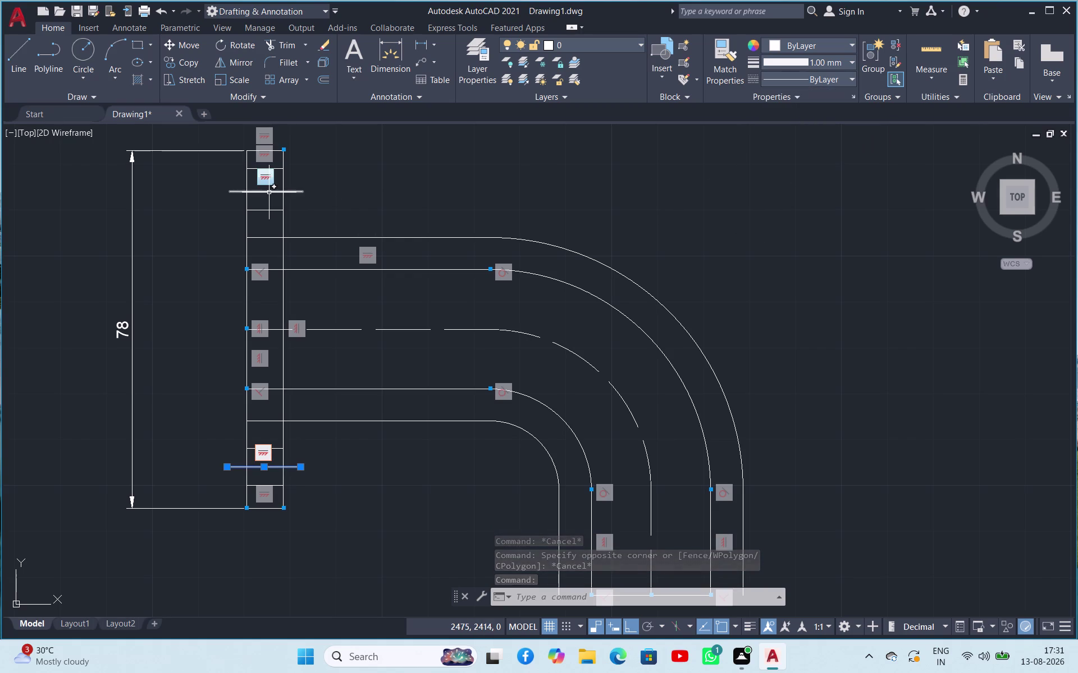
click(793, 76)
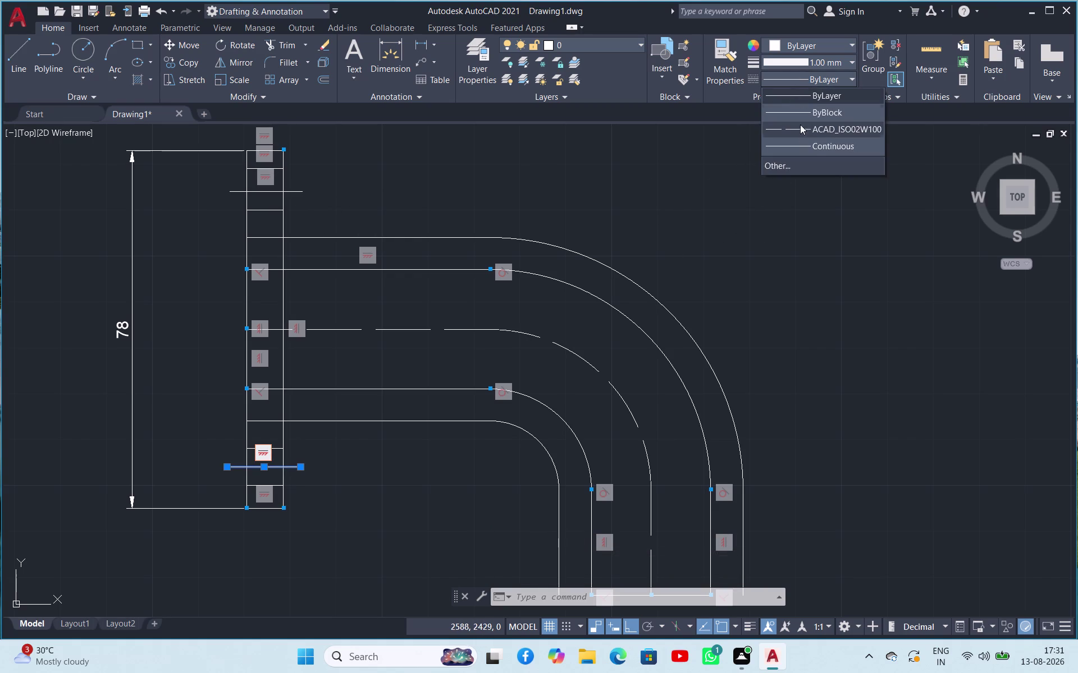
click(799, 134)
key(Escape)
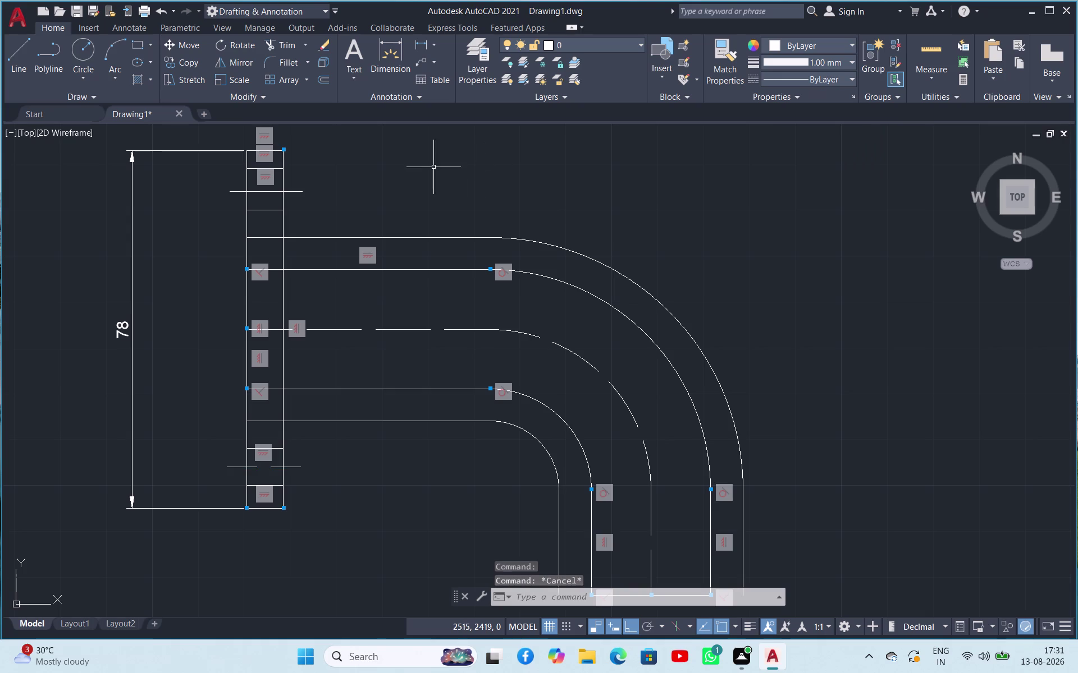
click(299, 189)
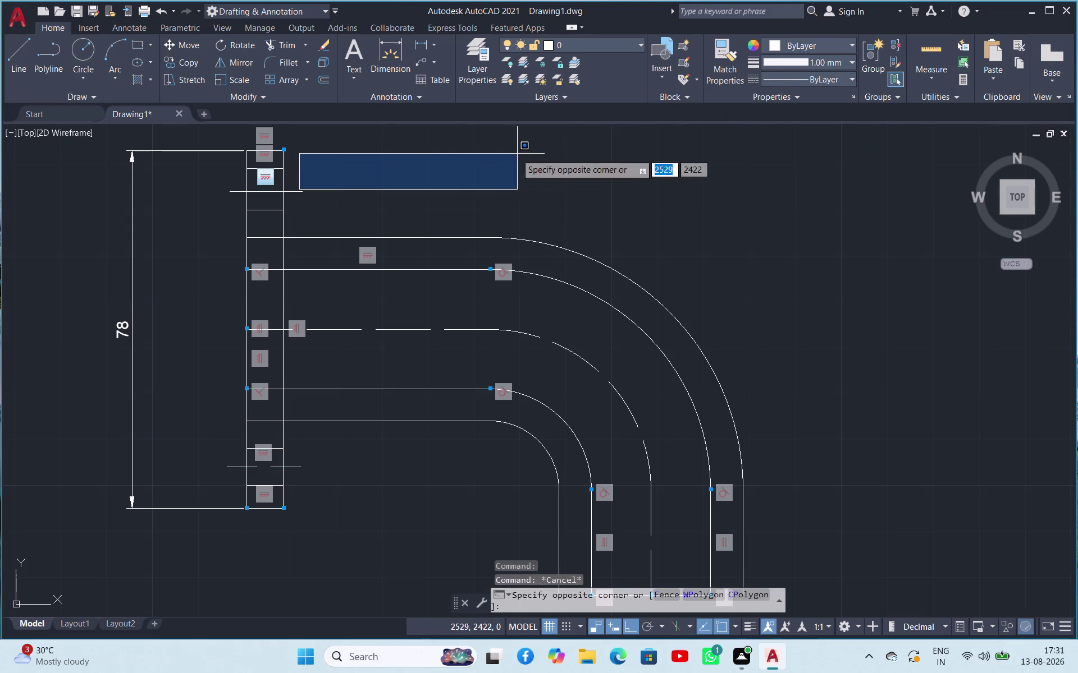
click(297, 195)
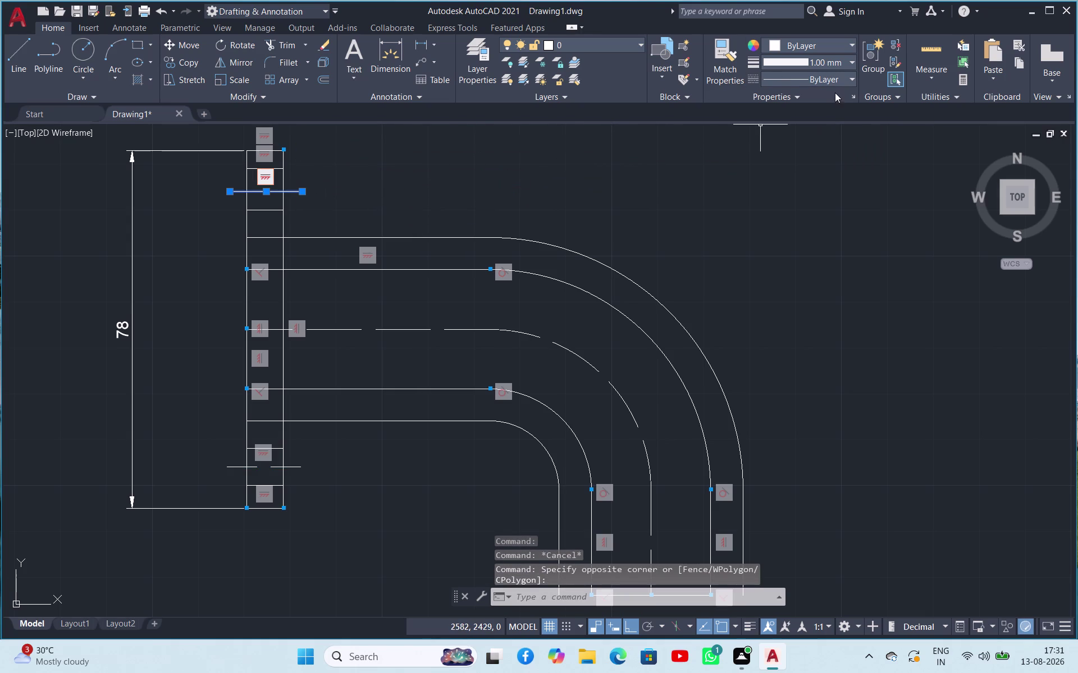
click(830, 79)
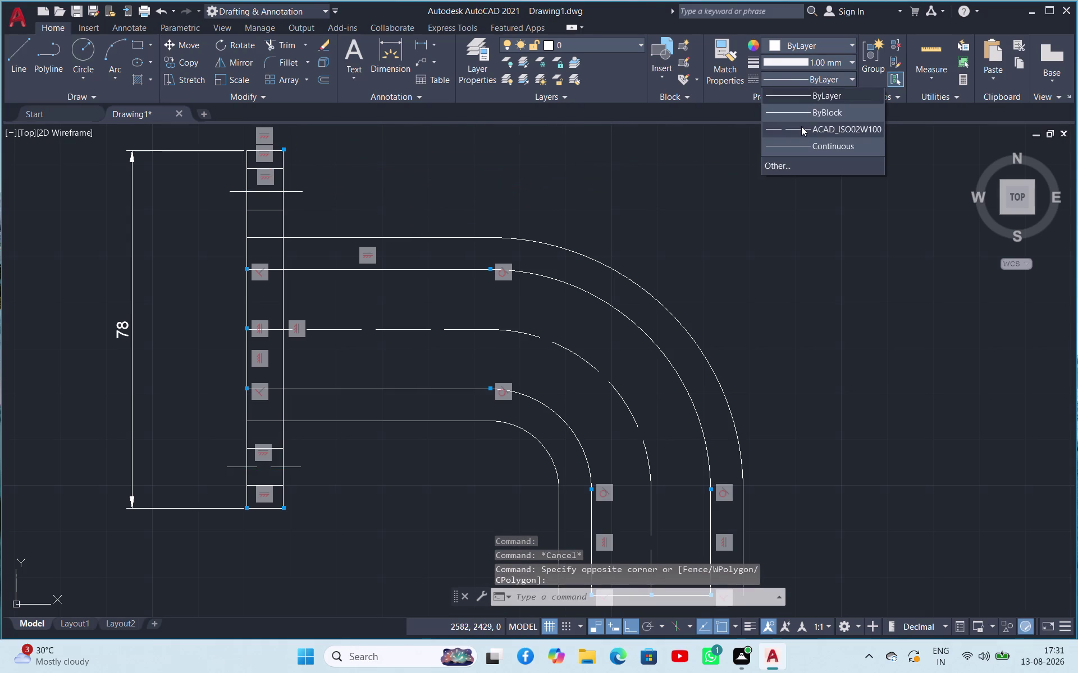
click(801, 126)
click(643, 188)
key(Escape)
key(Escape)
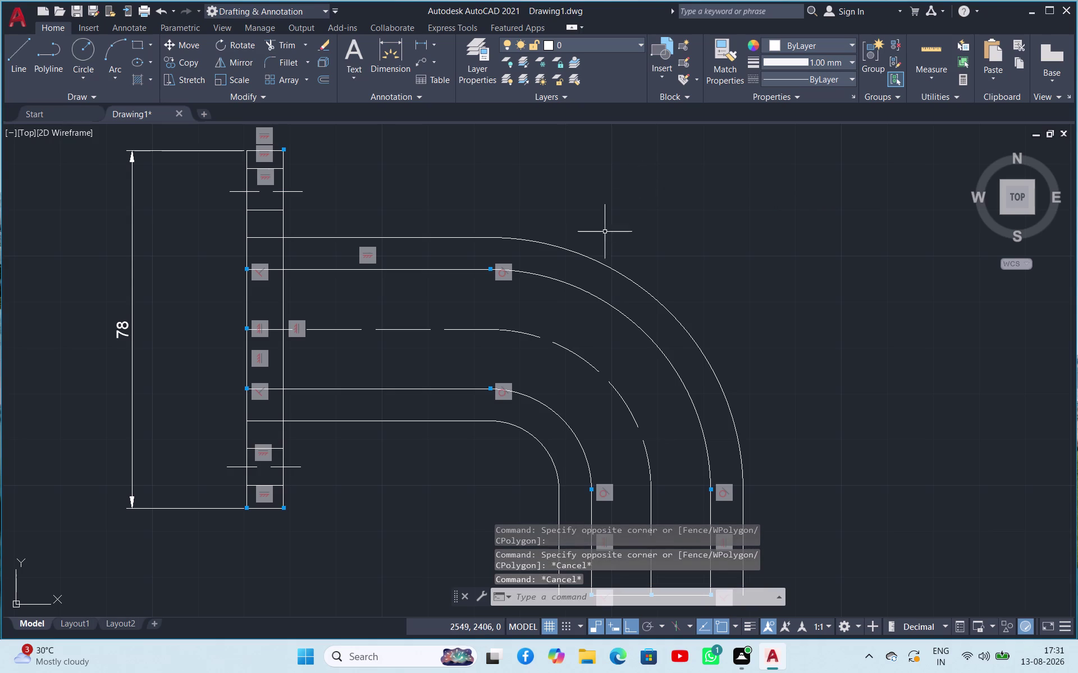
scroll(down, 3)
scroll(up, 3)
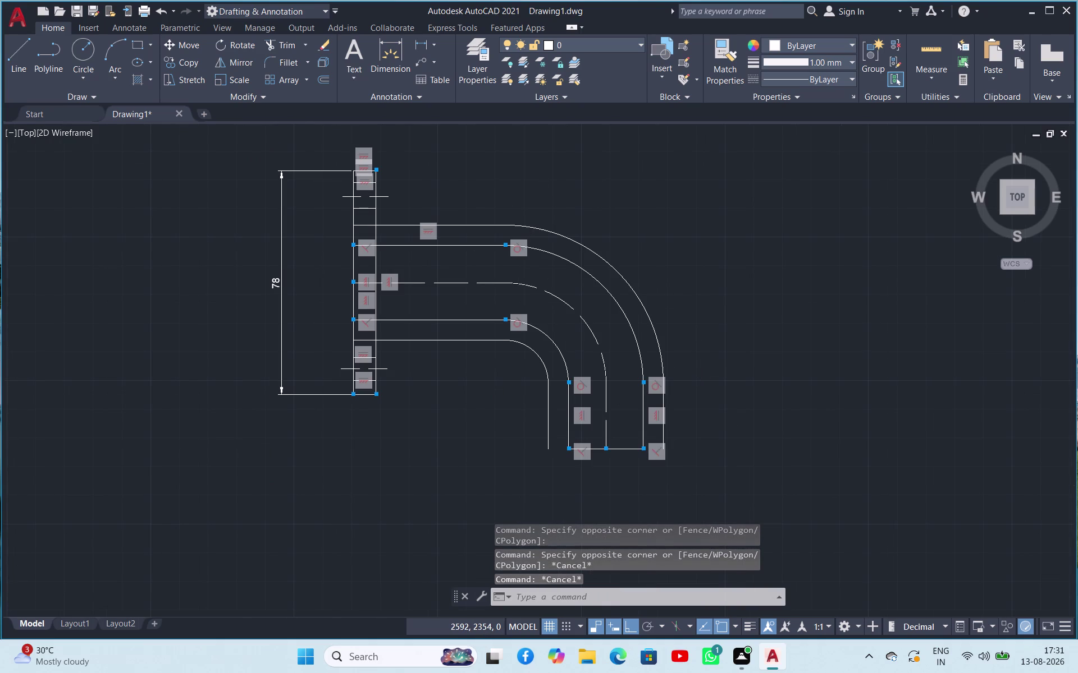
scroll(down, 3)
scroll(up, 3)
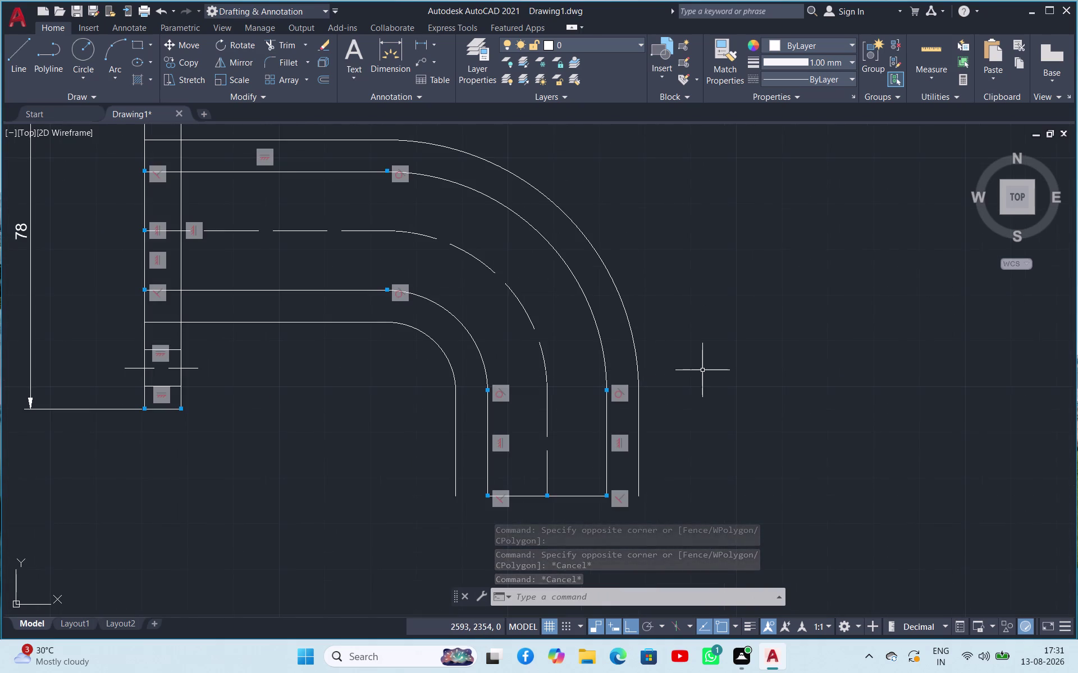
scroll(down, 3)
scroll(up, 3)
scroll(down, 3)
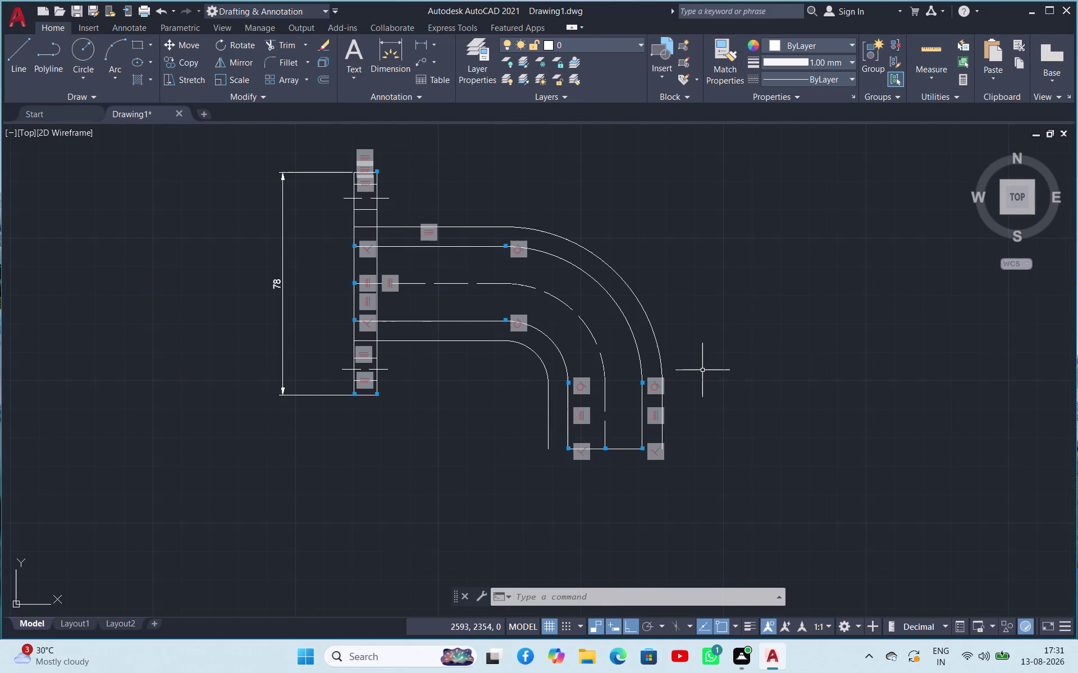
text(XL)
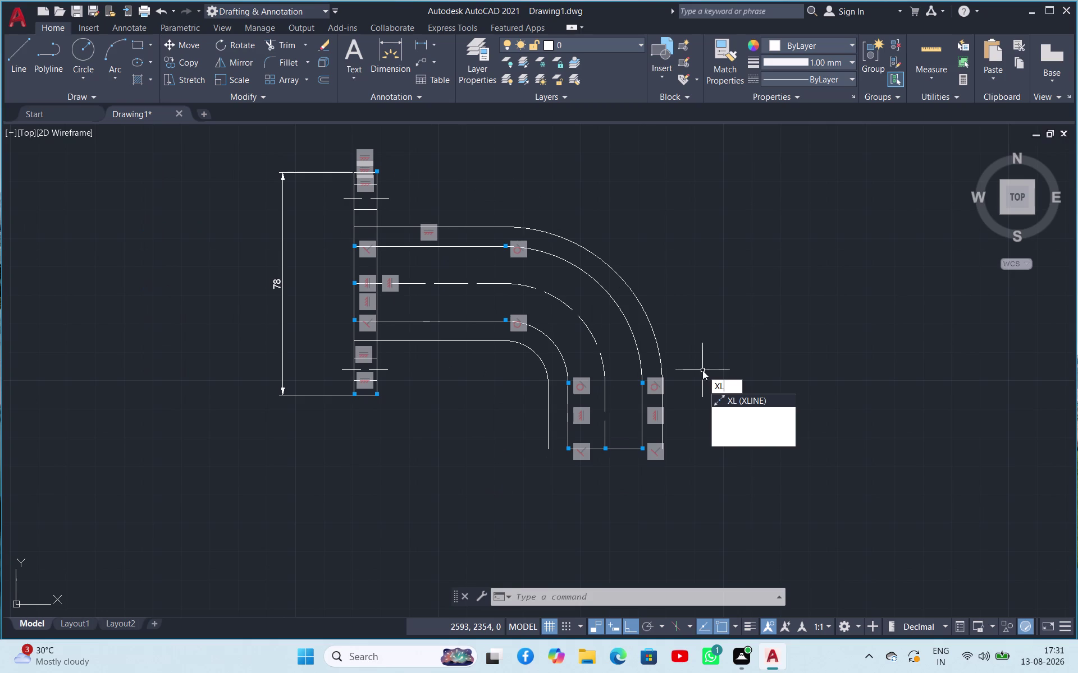
Draw a vertical construction line through the midpoint of the pipe's lower end.
key(space)
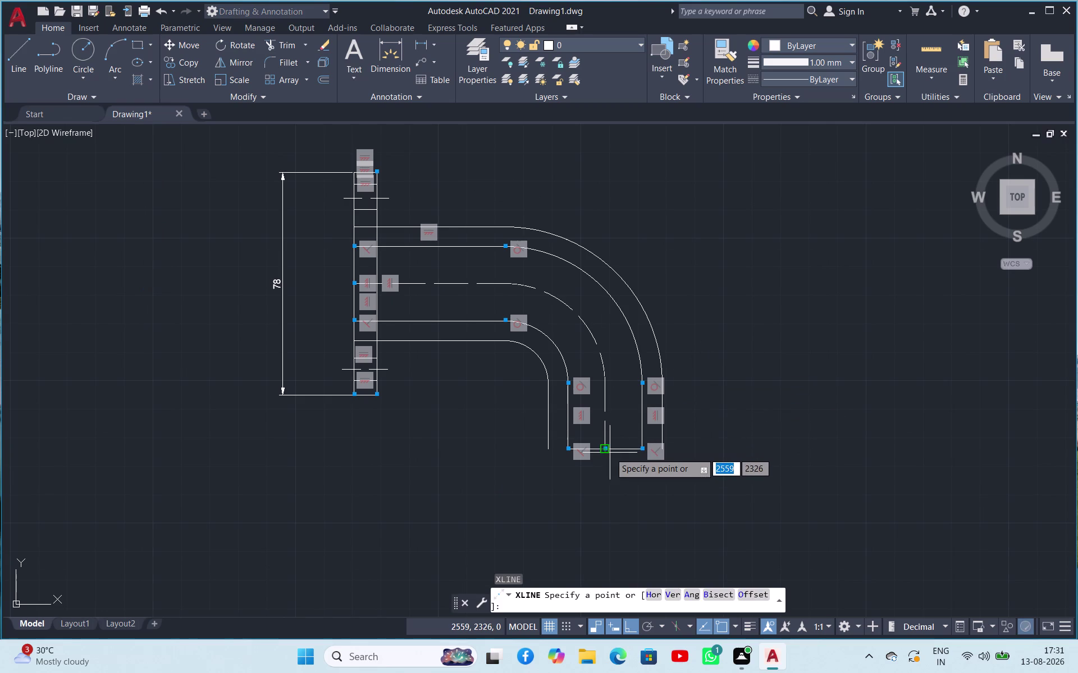
click(607, 452)
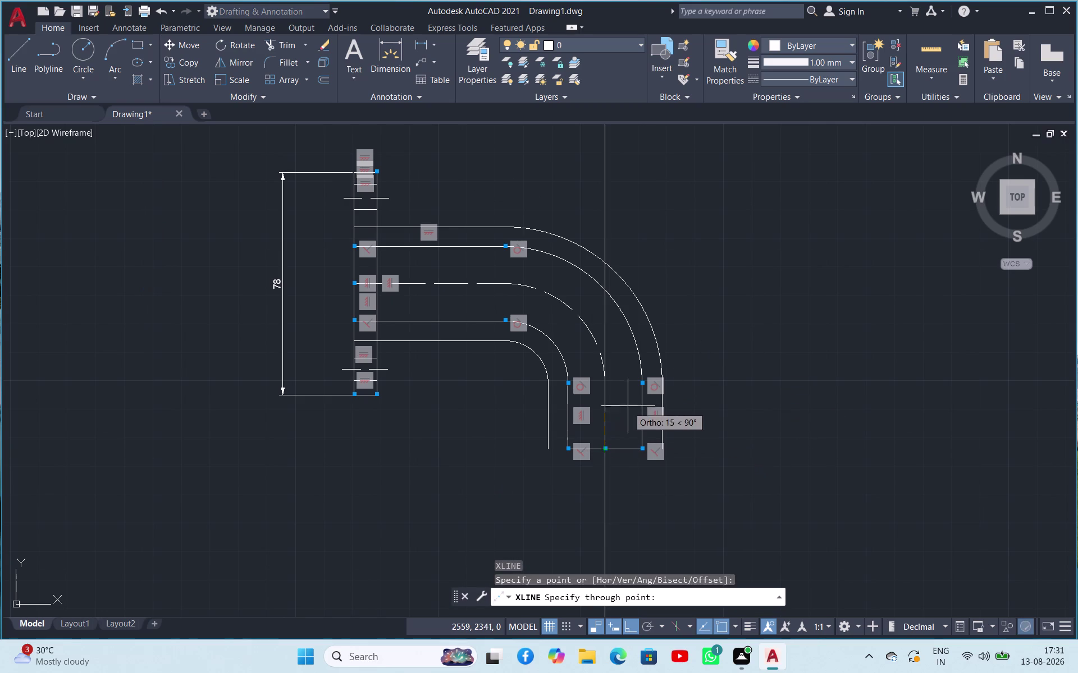
click(627, 380)
key(Escape)
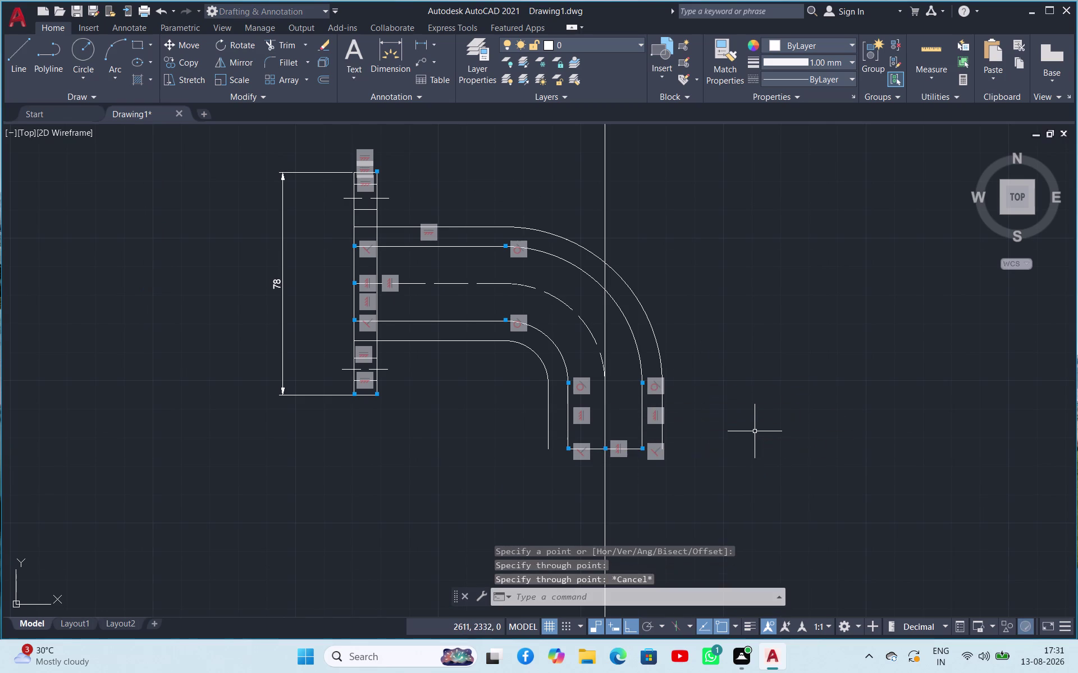
Copy the vertical construction line 29 units to the left and 29 to the right.
click(605, 494)
right_click(605, 495)
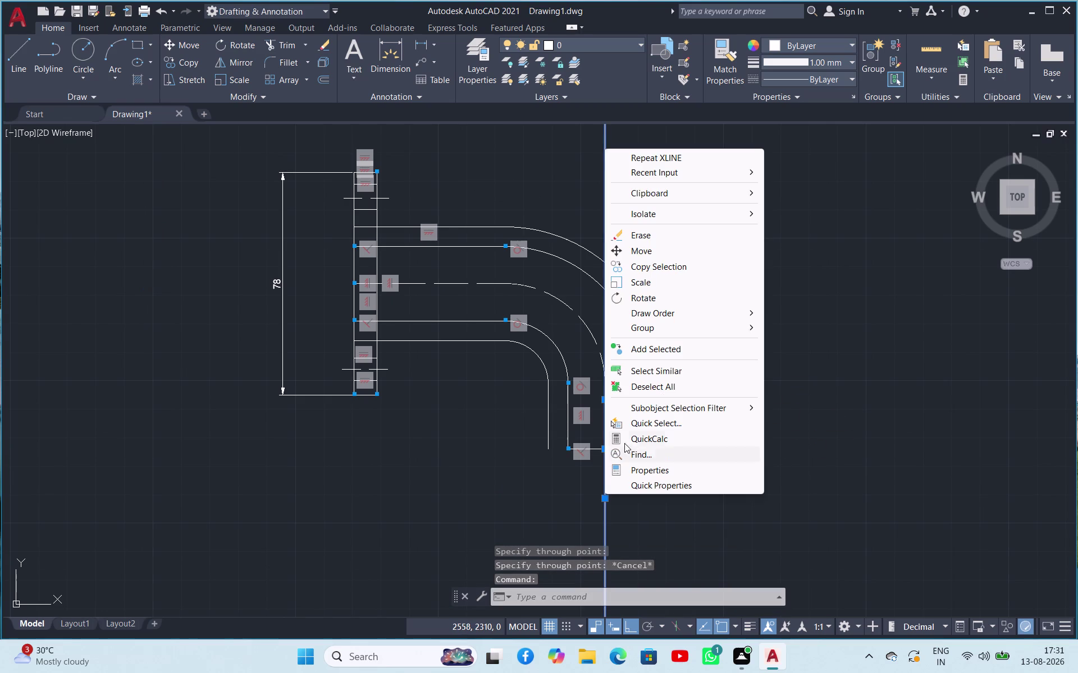
click(659, 271)
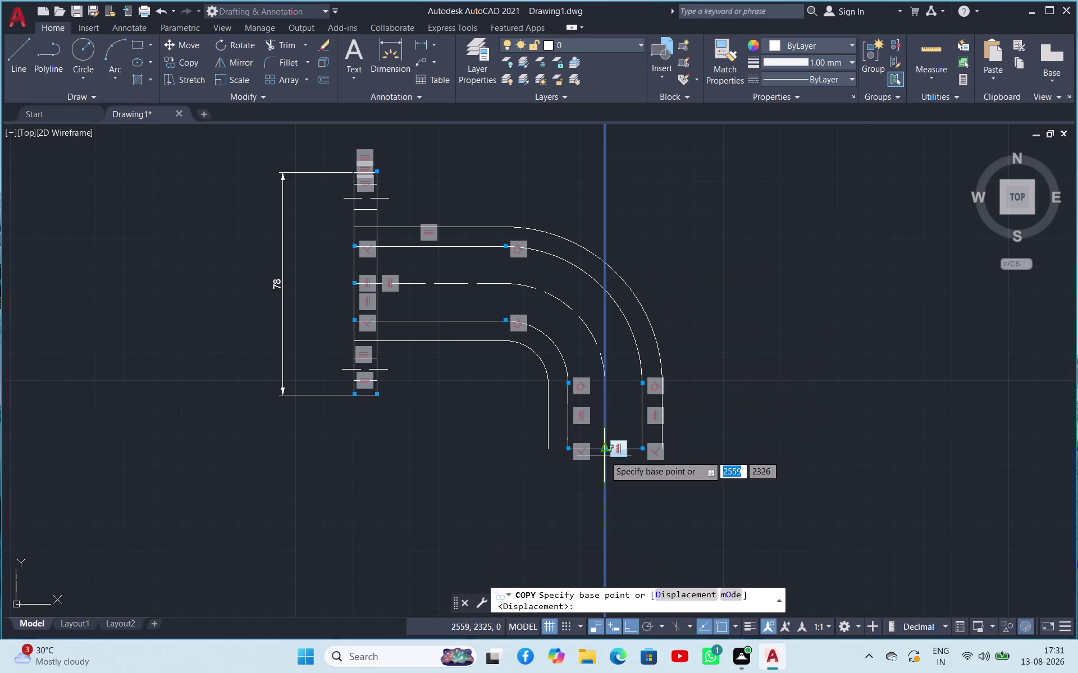
click(604, 453)
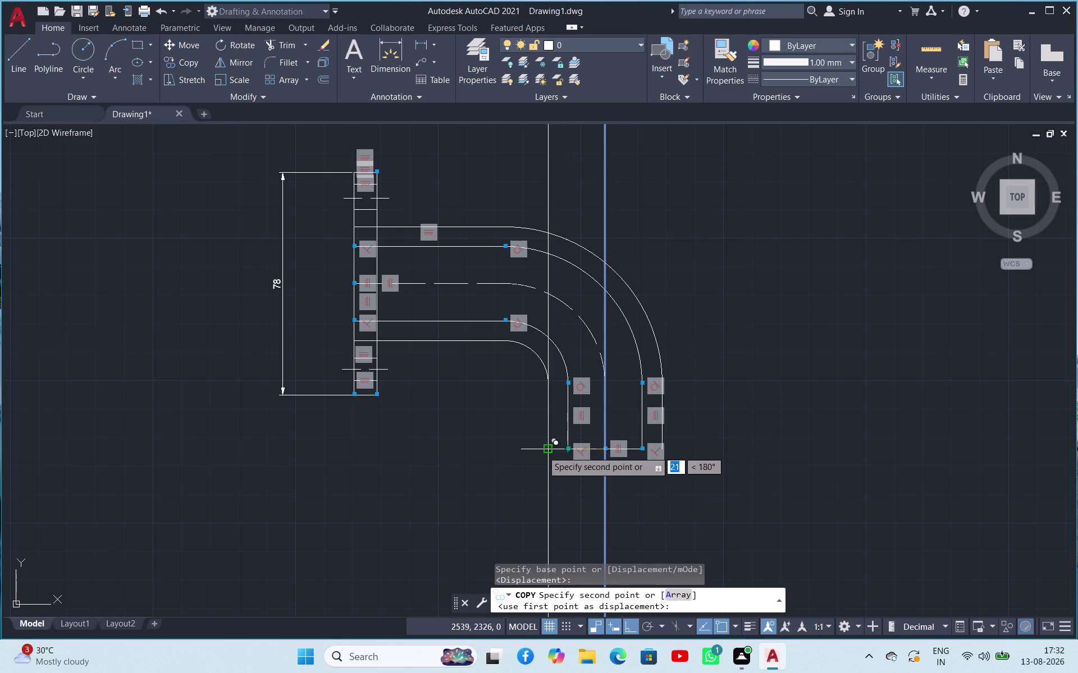
text(29)
key(Return)
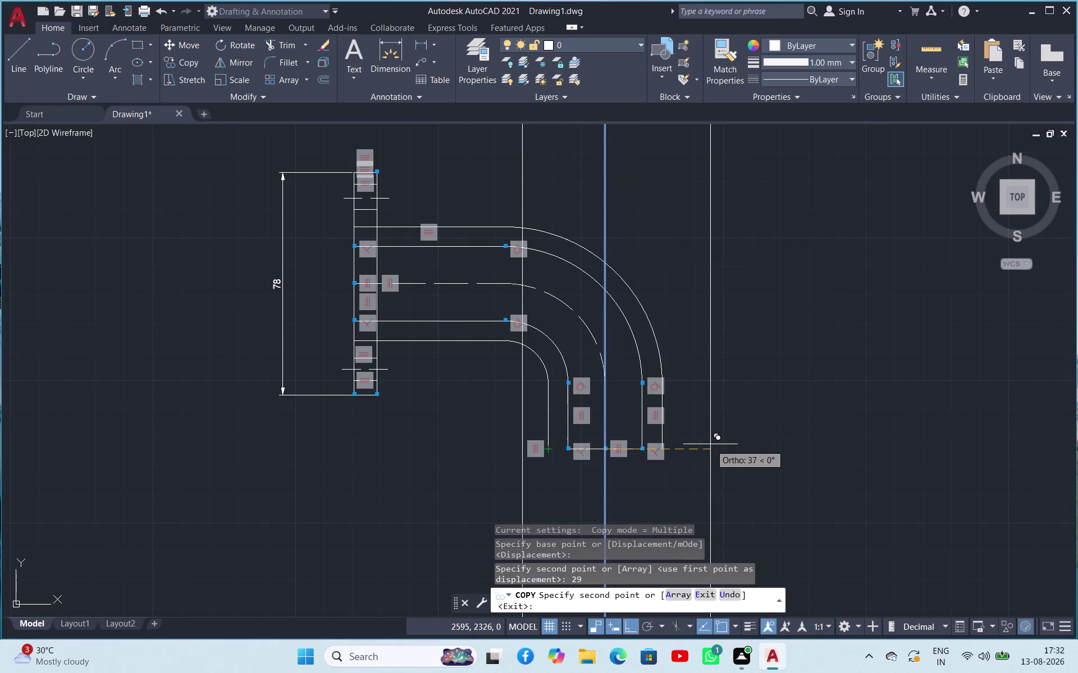
text(29)
key(Return)
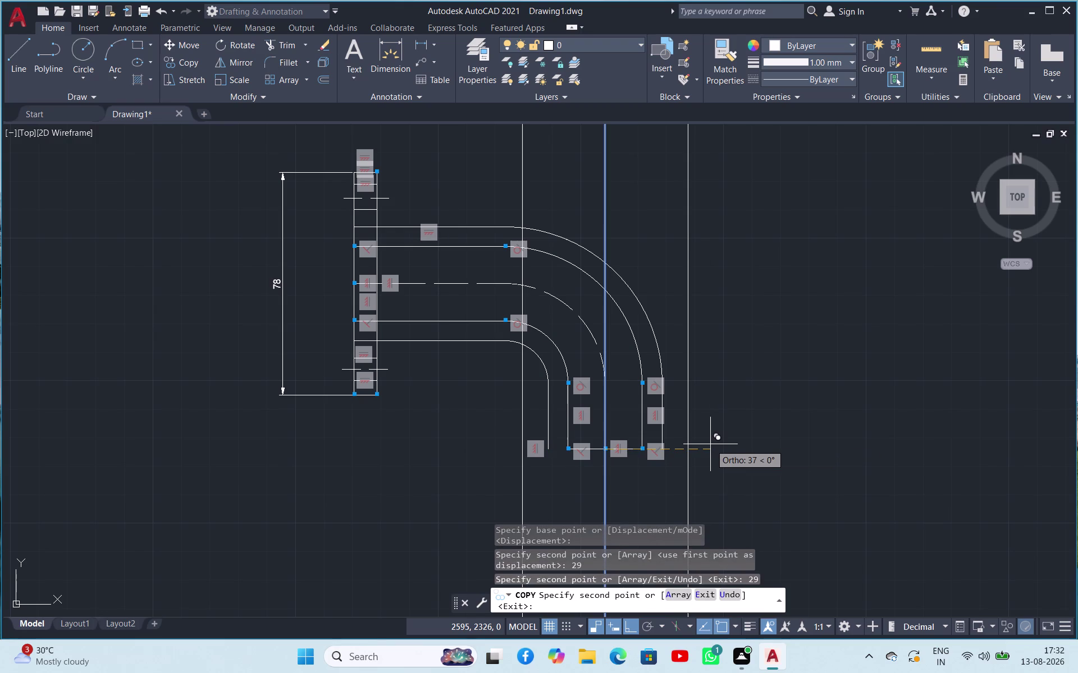
key(Escape)
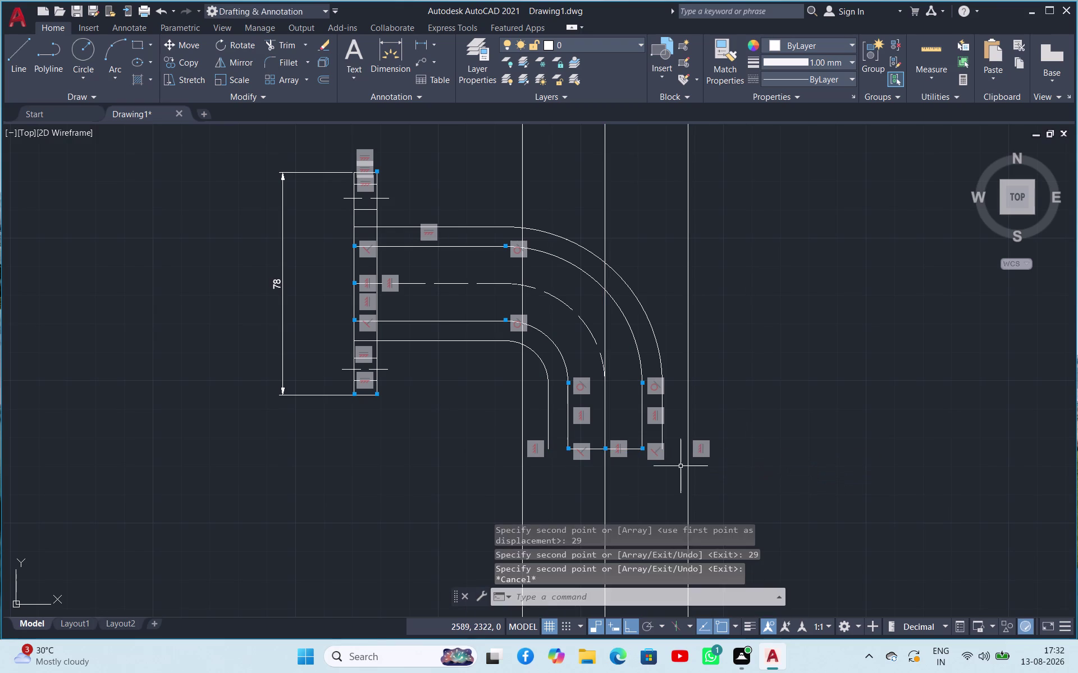
scroll(down, 3)
scroll(up, 3)
scroll(down, 3)
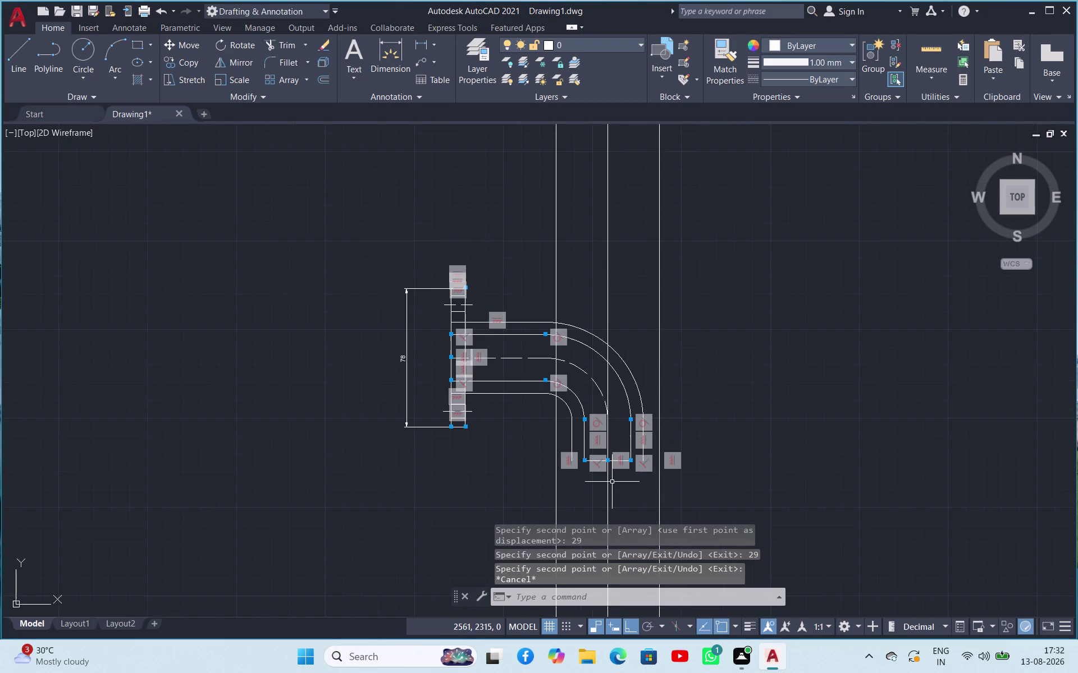
scroll(up, 3)
scroll(down, 3)
scroll(up, 3)
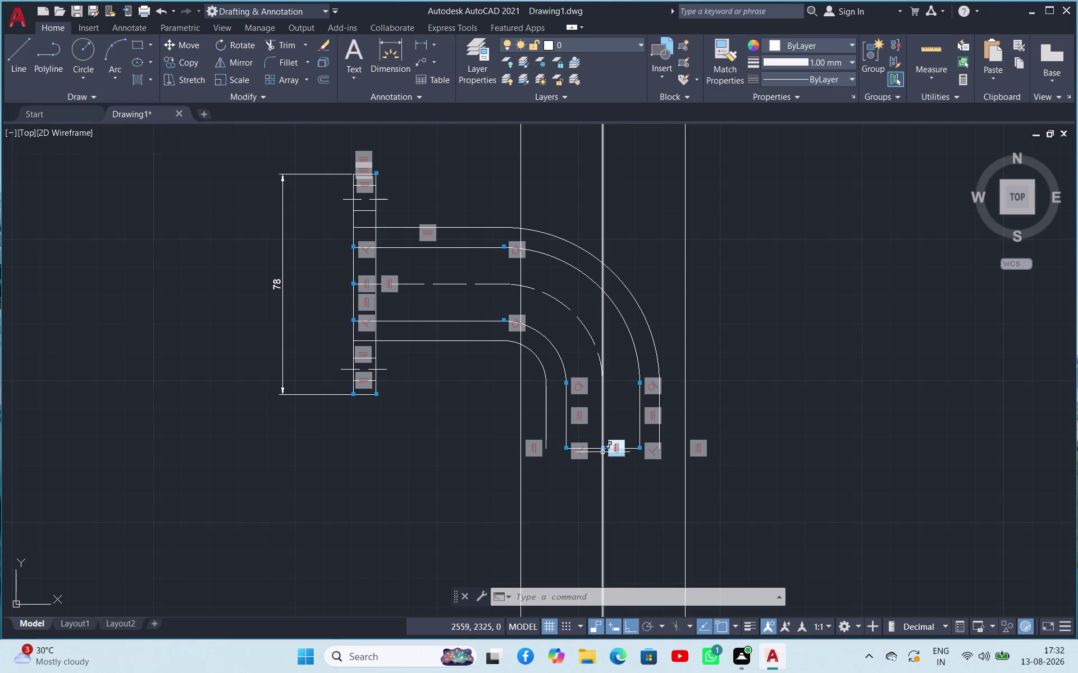
click(9, 53)
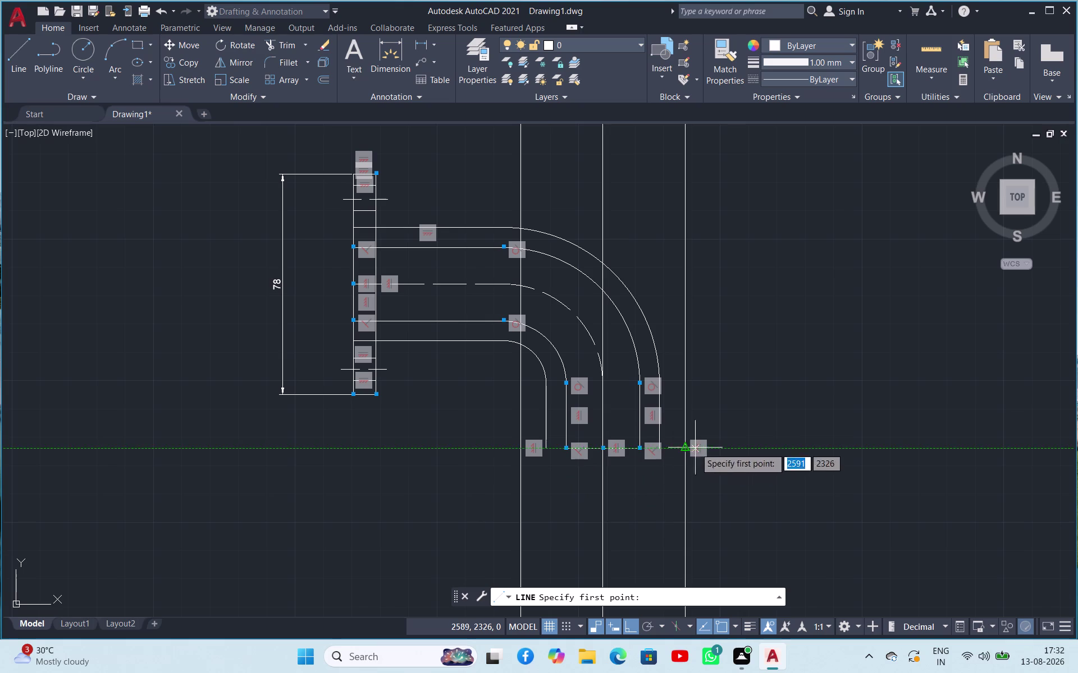
Draw a horizontal line along the pipe's bottom end.
click(772, 450)
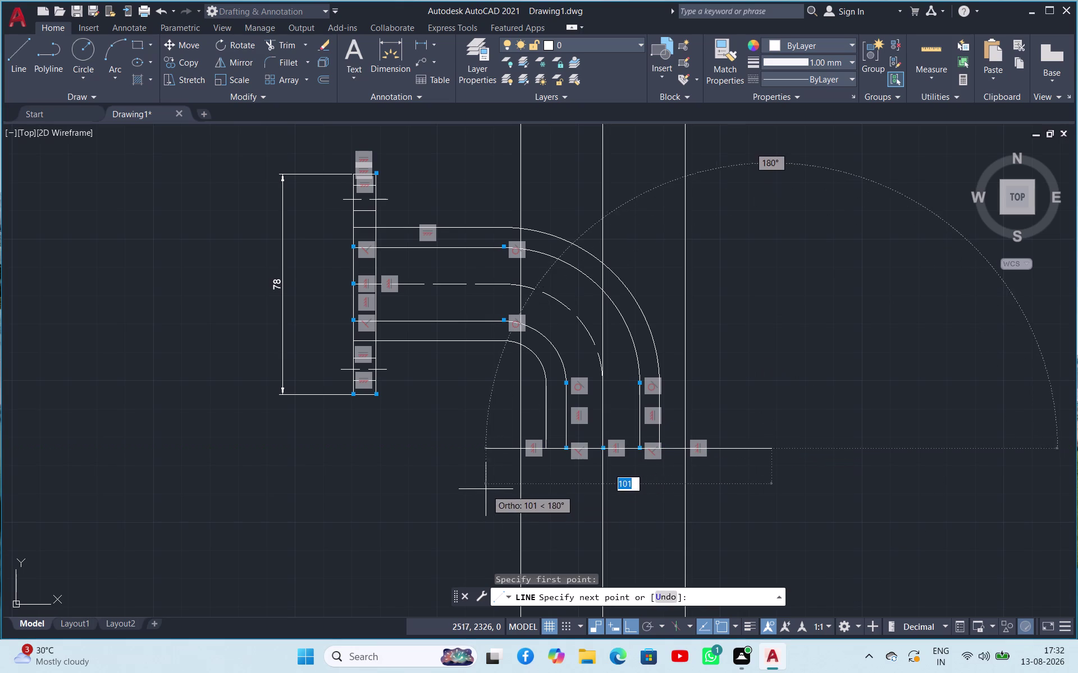
click(478, 488)
key(Escape)
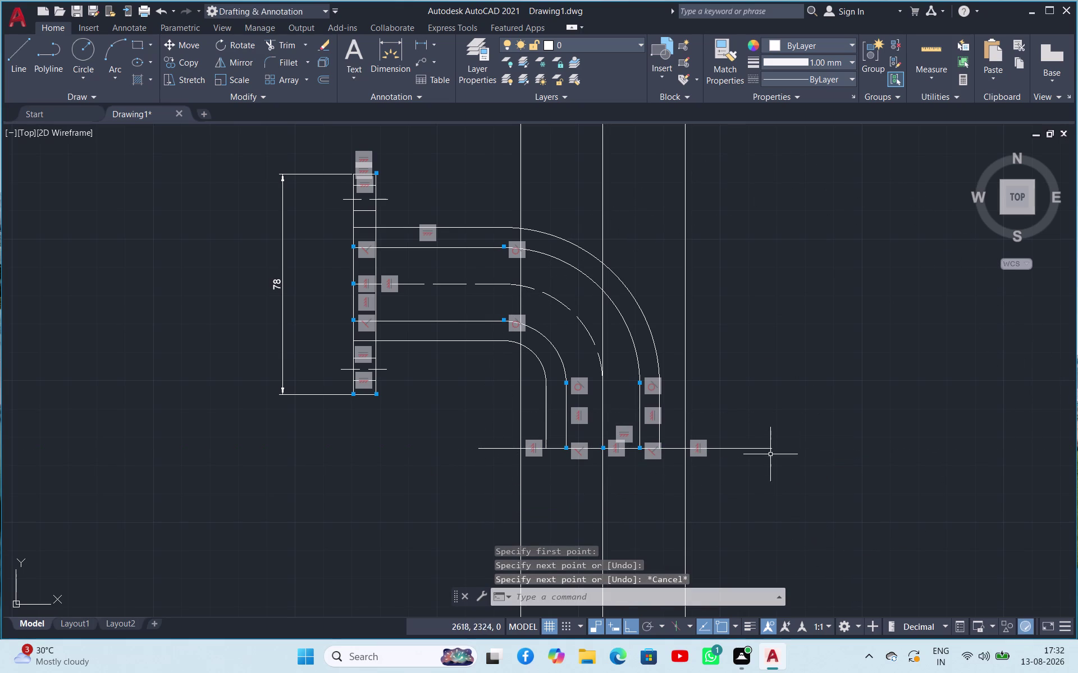
Copy the horizontal line 11 units upward.
click(761, 448)
right_click(761, 448)
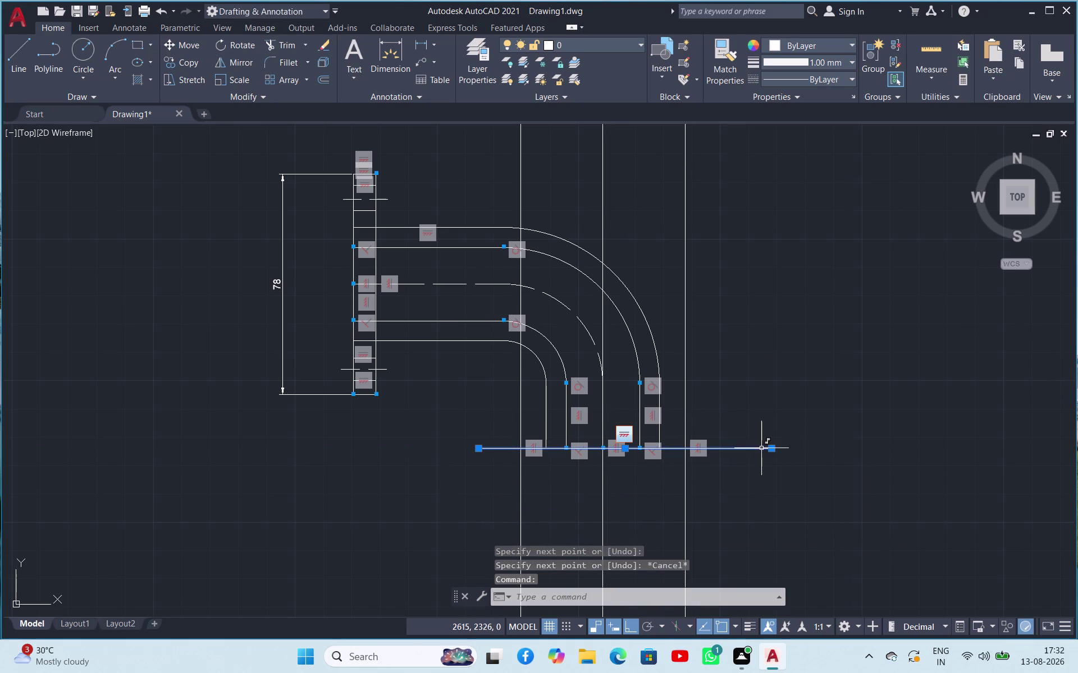
click(789, 222)
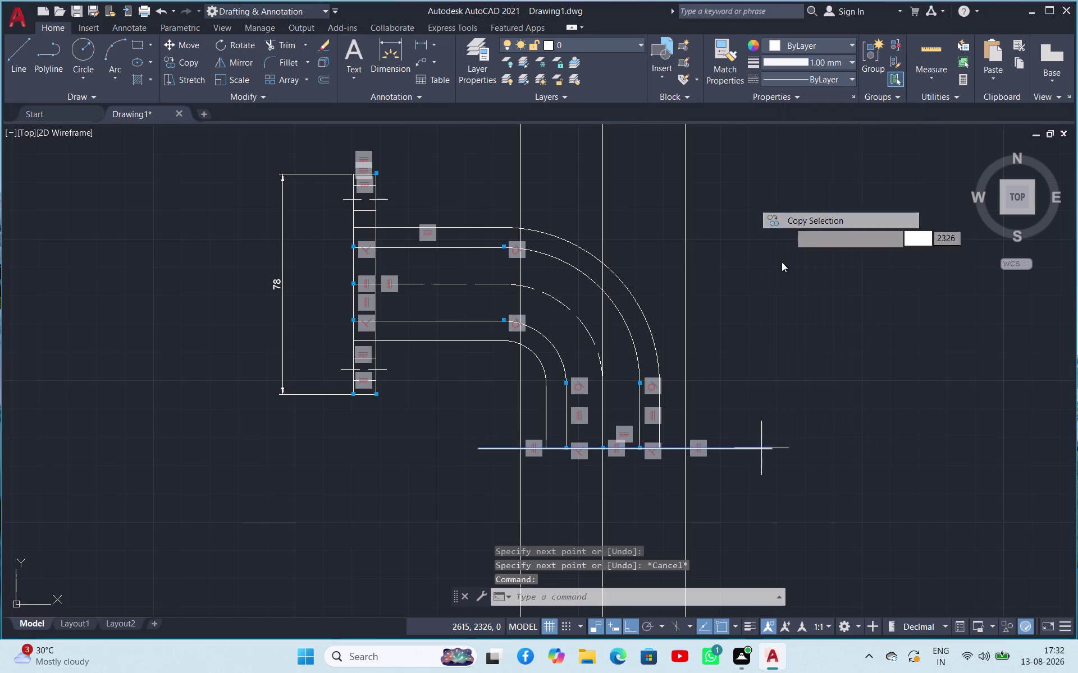
click(769, 448)
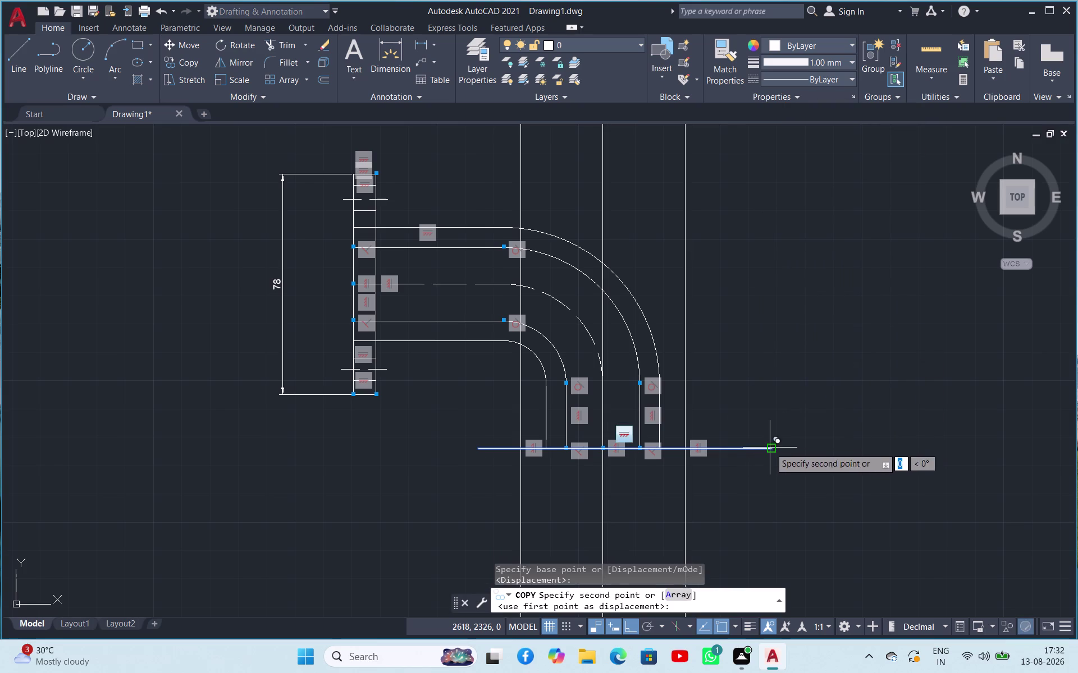
text(11)
key(Return)
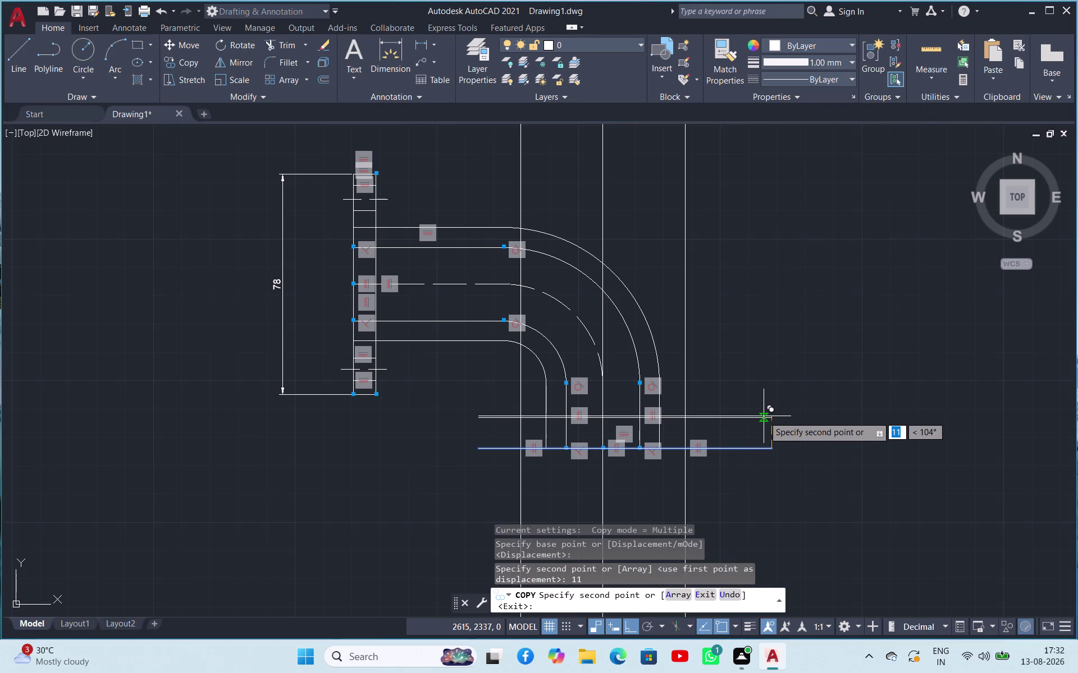
key(Escape)
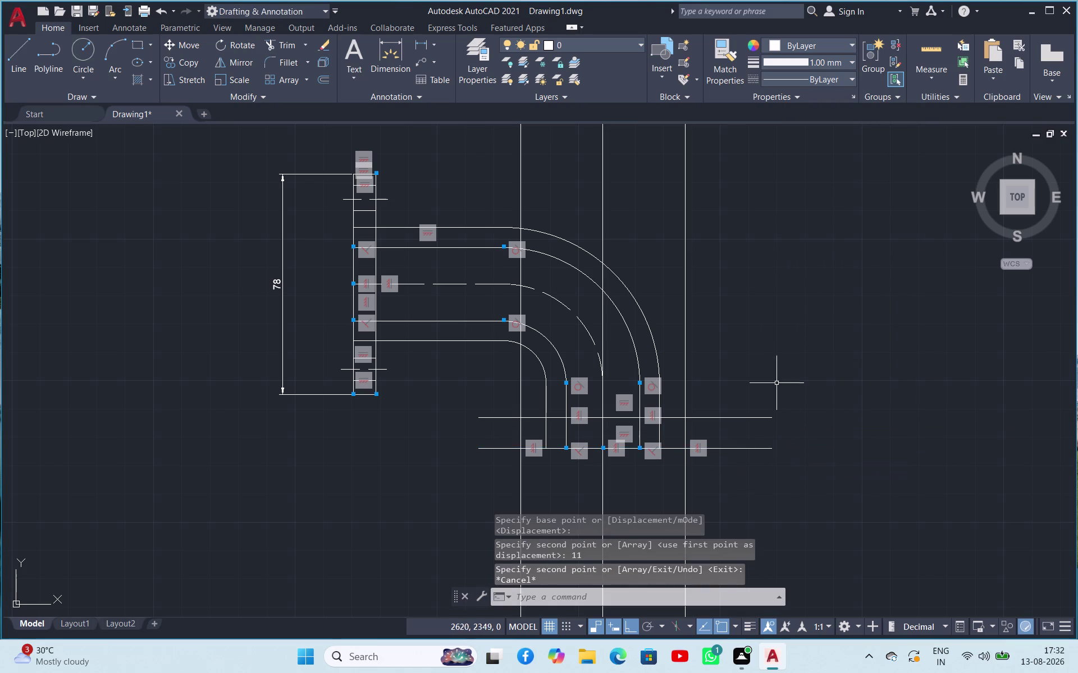
scroll(up, 3)
scroll(down, 3)
scroll(up, 3)
scroll(down, 3)
scroll(up, 3)
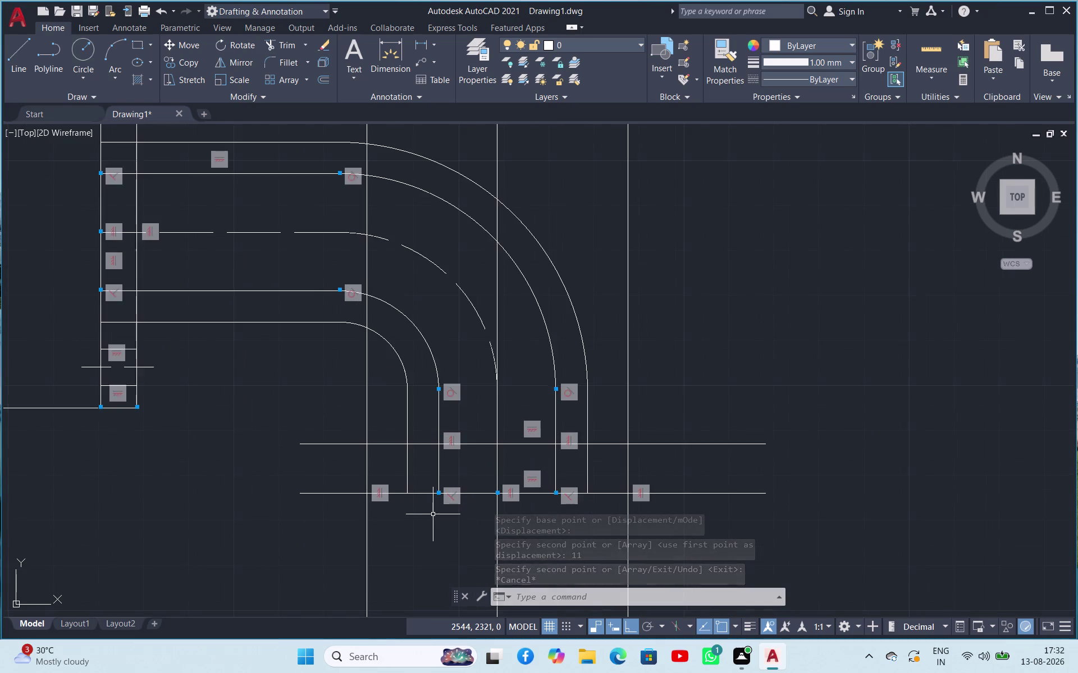
scroll(down, 3)
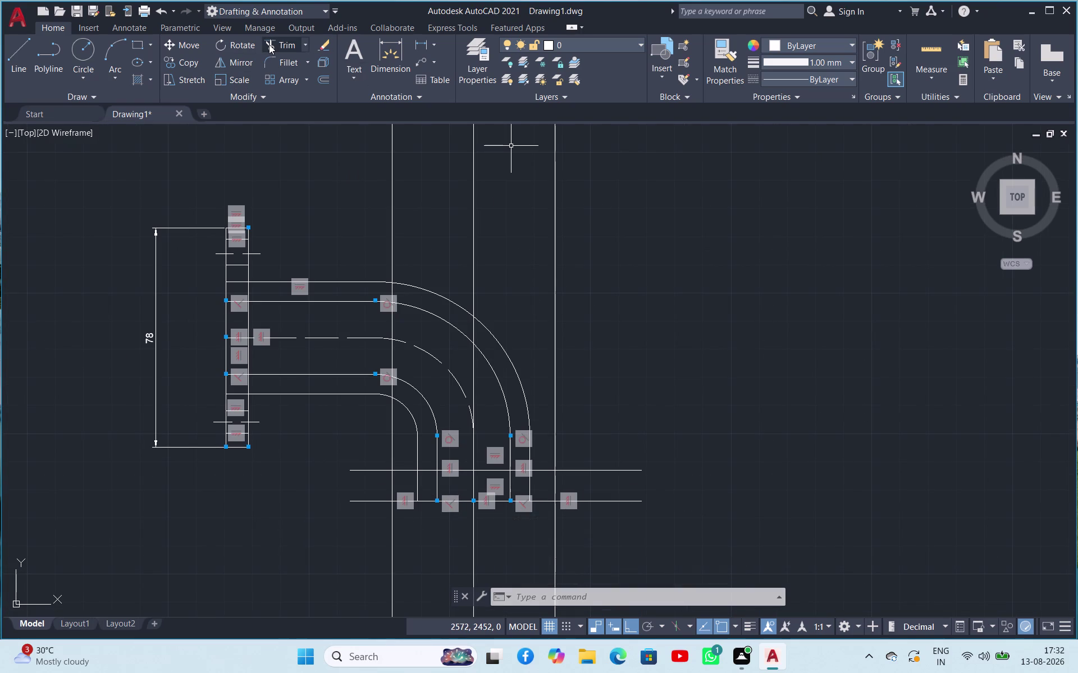
Start TRIM and cut two line pieces on the bent pipe.
click(269, 44)
key(space)
click(357, 158)
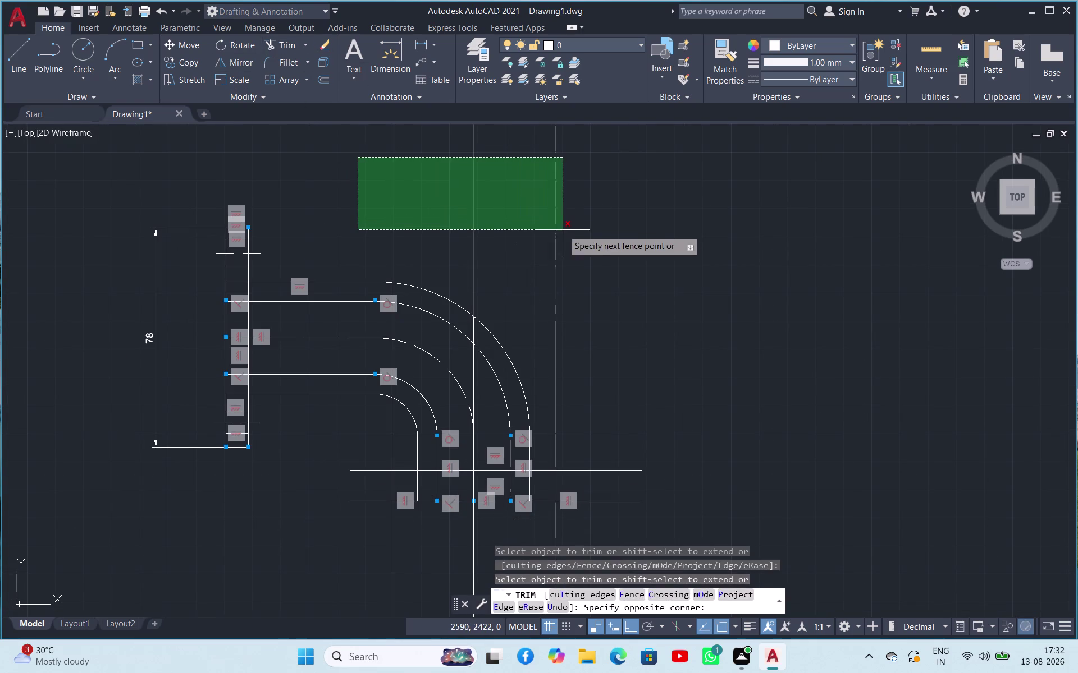
click(579, 232)
scroll(up, 3)
scroll(down, 3)
Trim the construction-line overhangs below and left of the lower end strip.
click(658, 526)
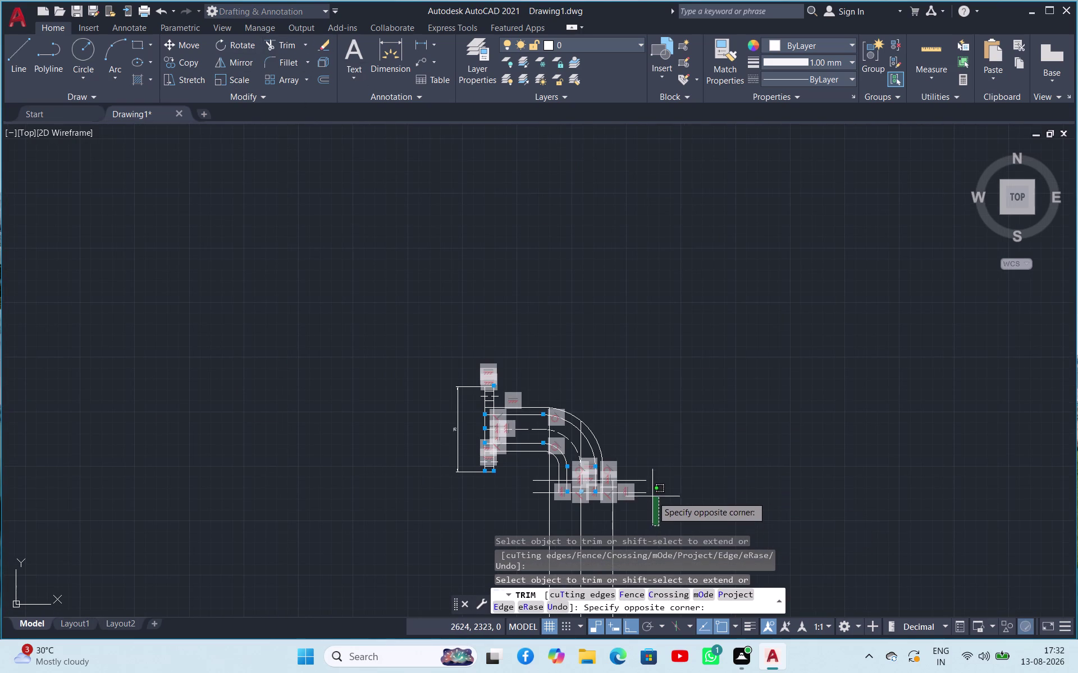
click(641, 475)
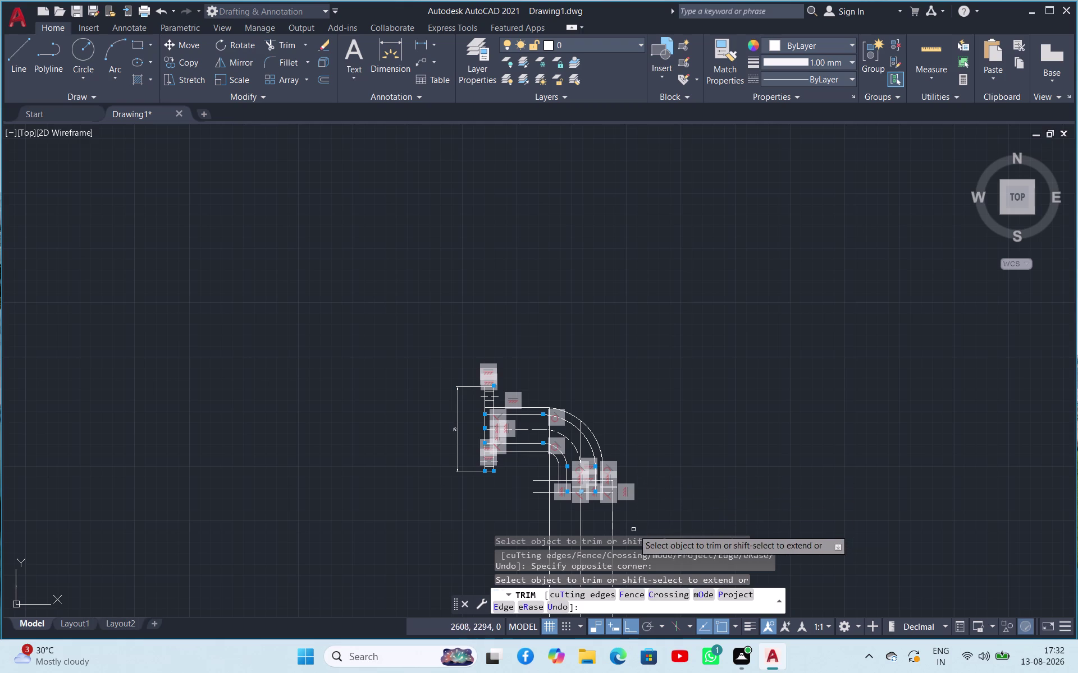
click(630, 532)
click(514, 522)
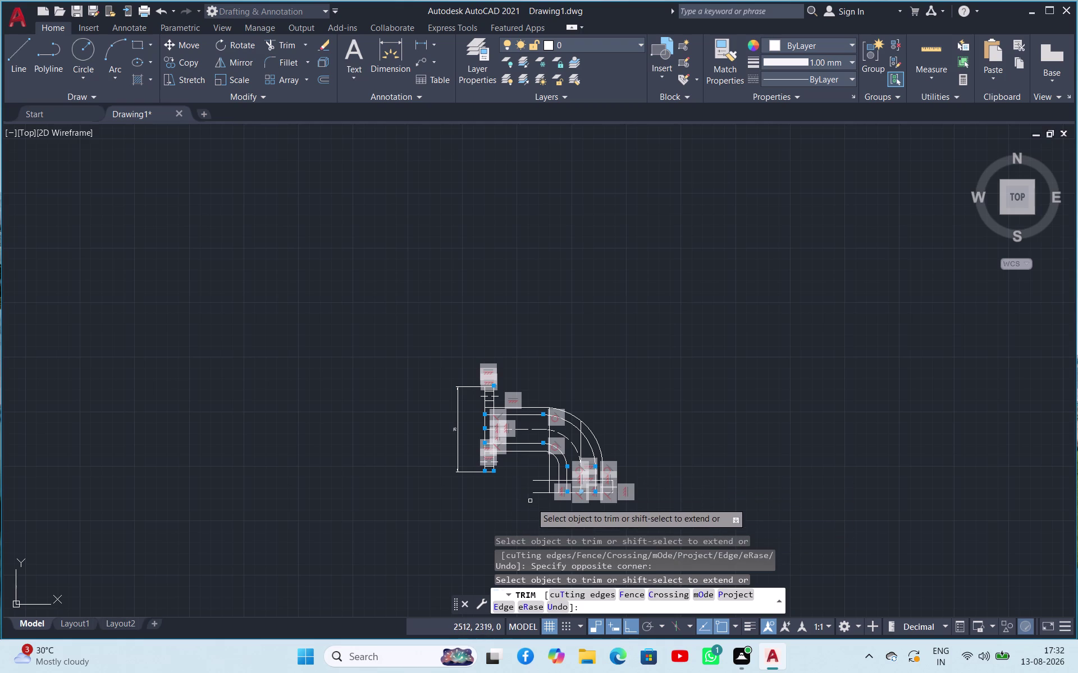
click(539, 504)
click(531, 476)
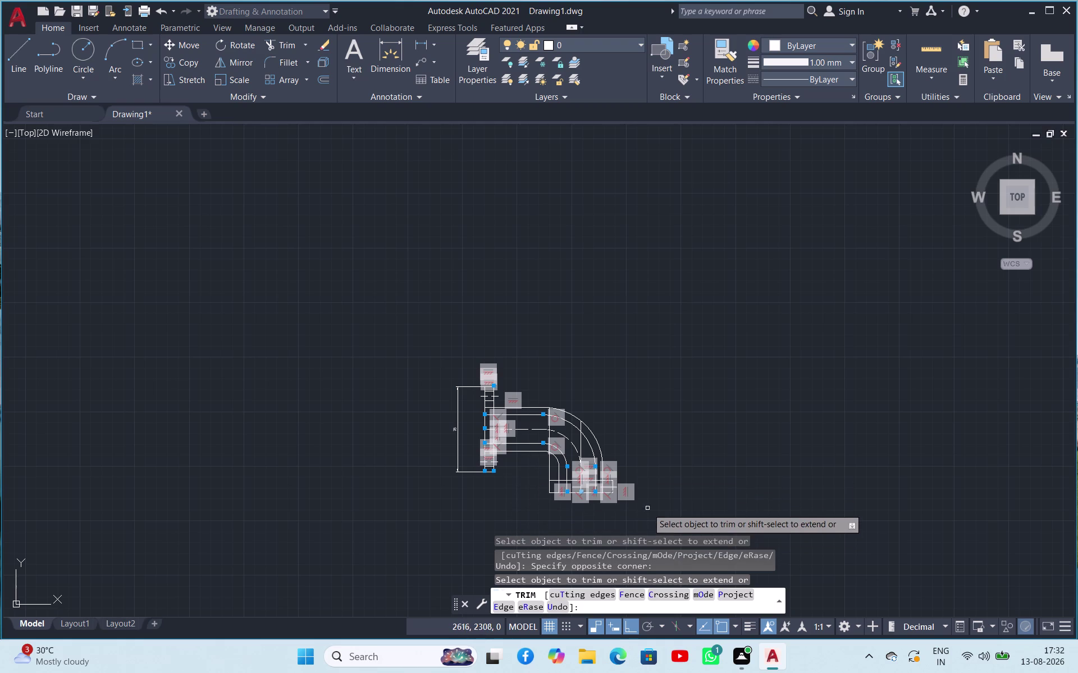
key(Escape)
scroll(up, 3)
scroll(down, 3)
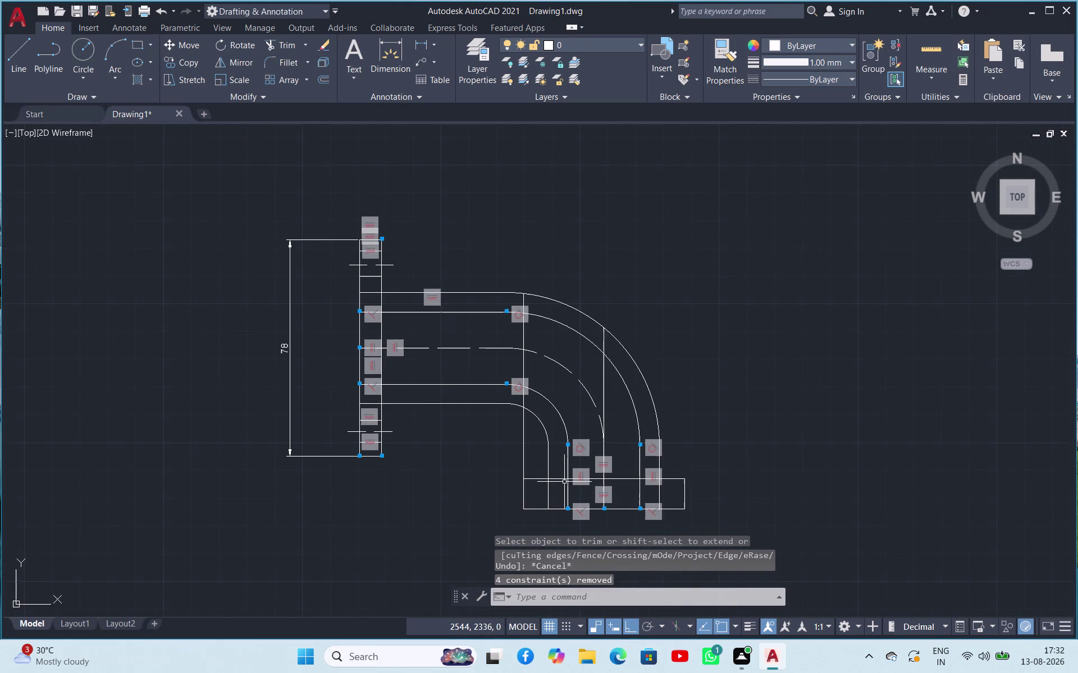
scroll(up, 3)
scroll(down, 3)
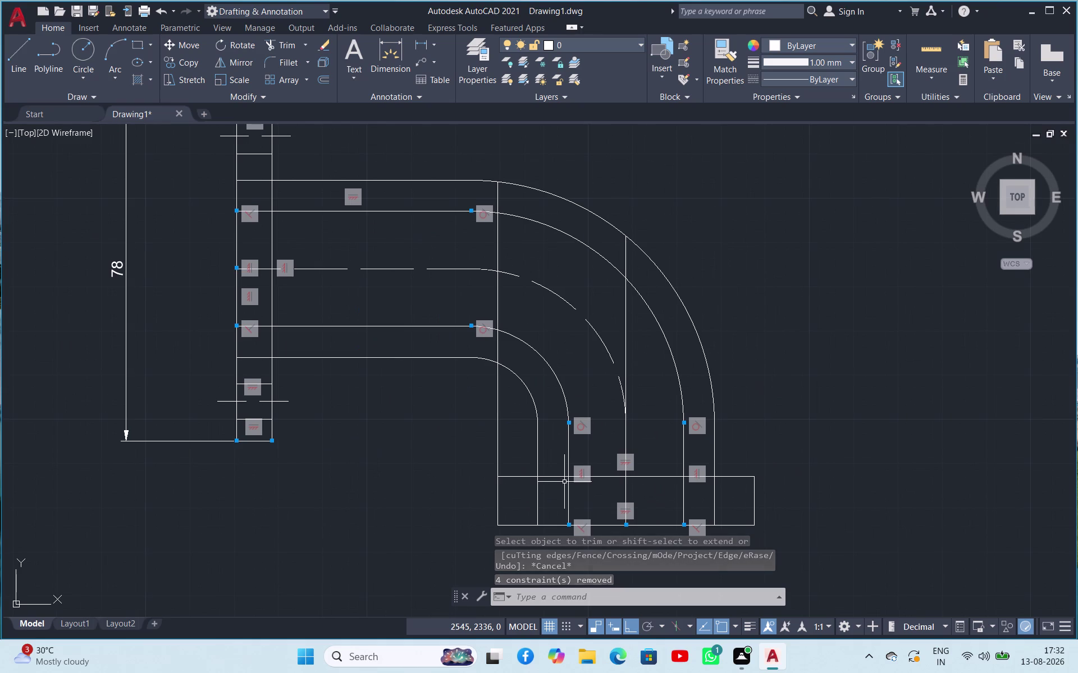
scroll(up, 3)
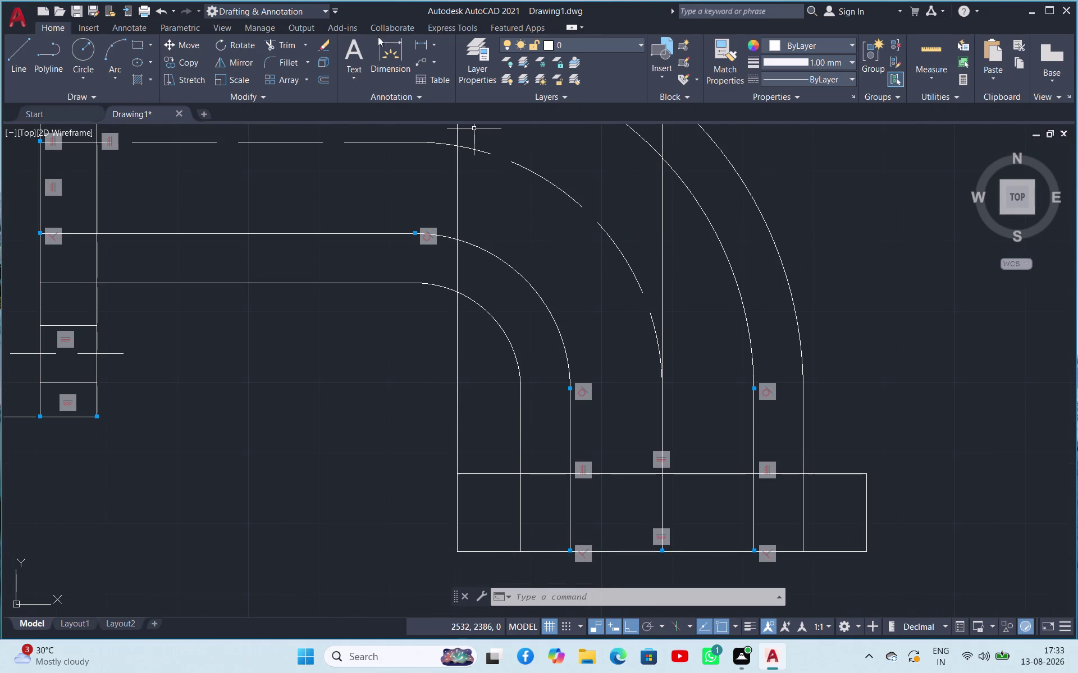
Trim the vertical line pieces between the arcs, undoing one wrong trim.
click(283, 44)
key(space)
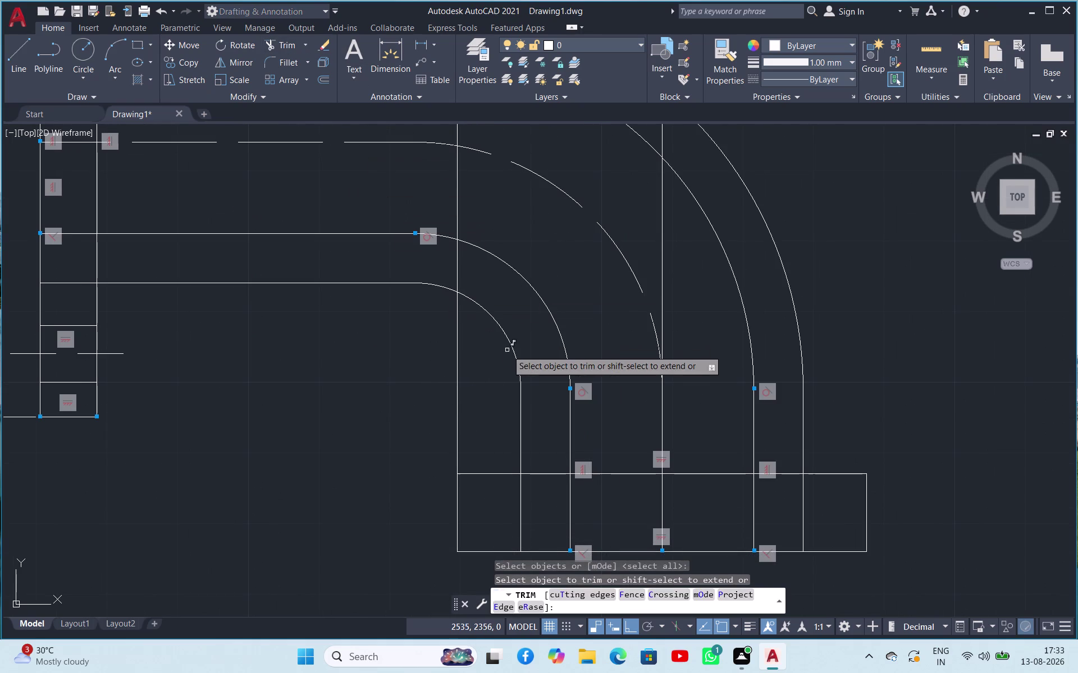
click(454, 351)
click(479, 372)
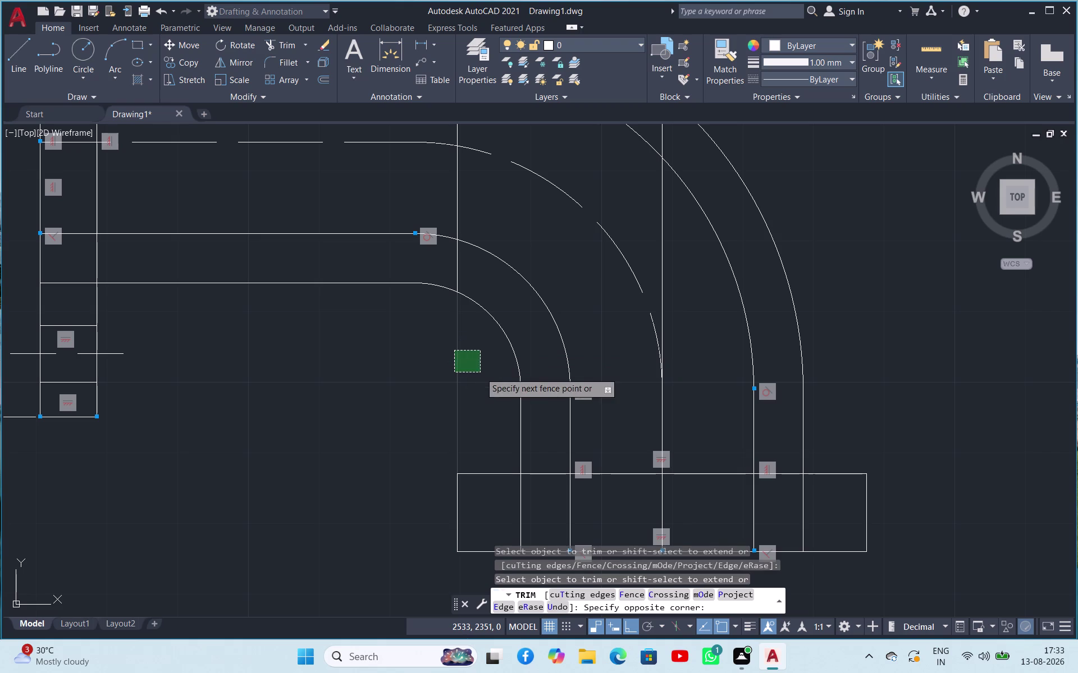
click(660, 414)
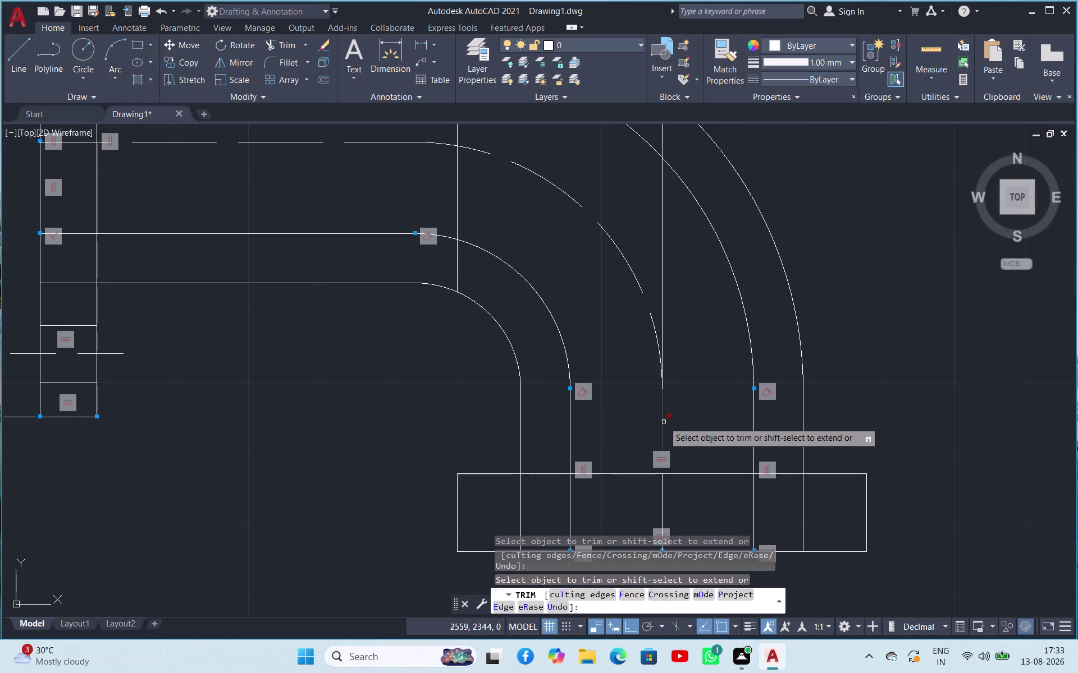
click(663, 422)
key(Escape)
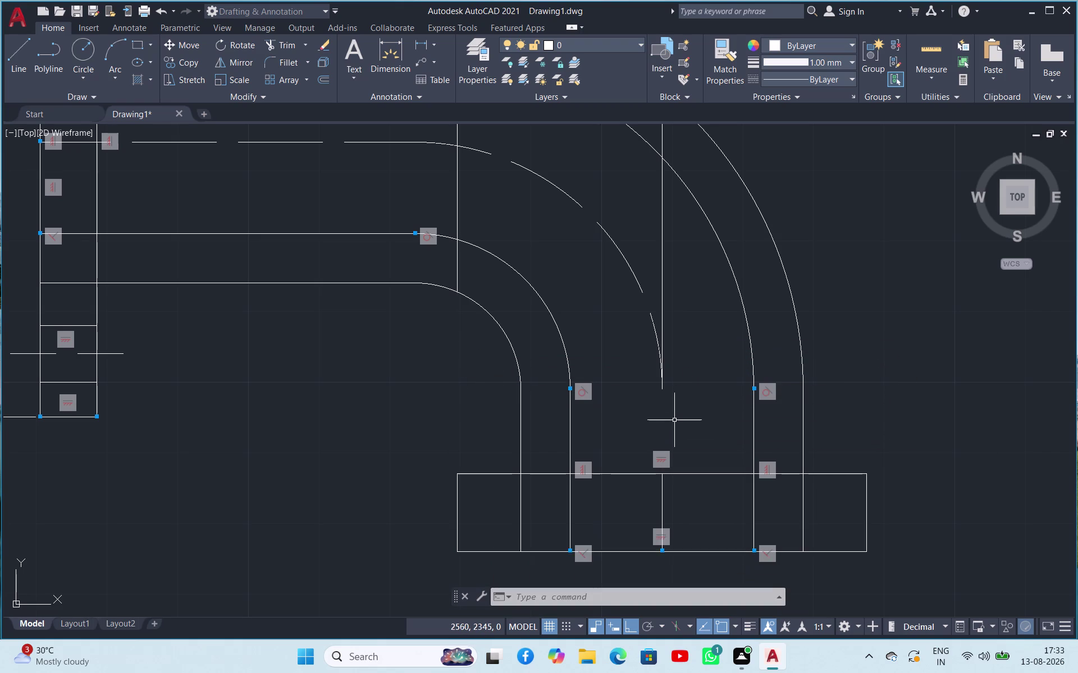
key(ctrl+z)
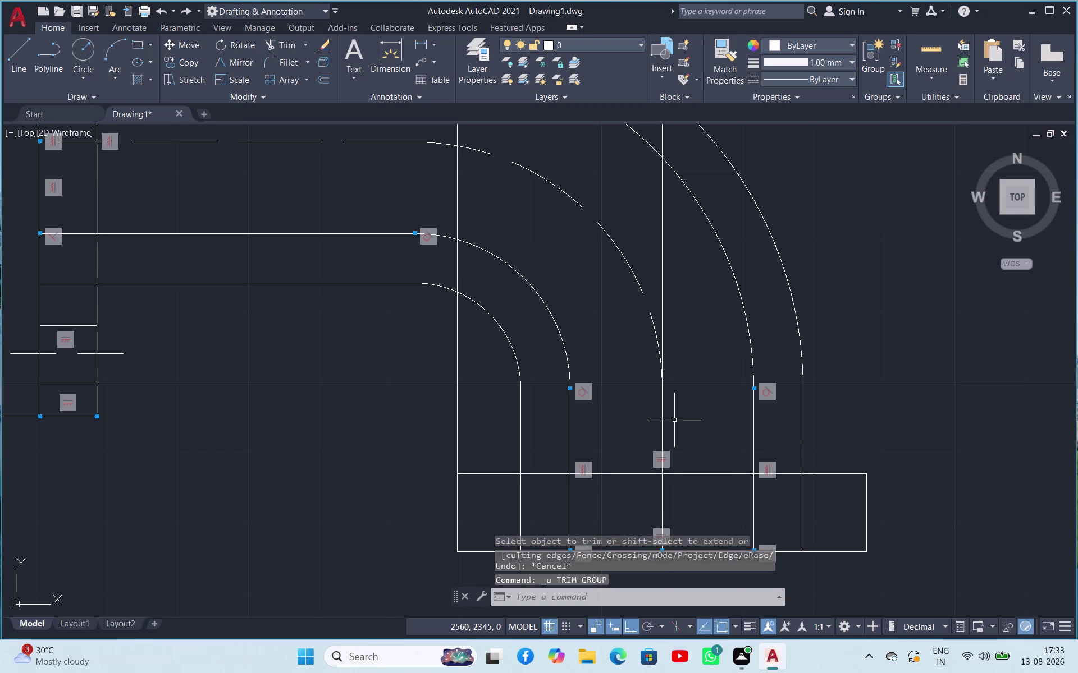
click(660, 230)
click(277, 46)
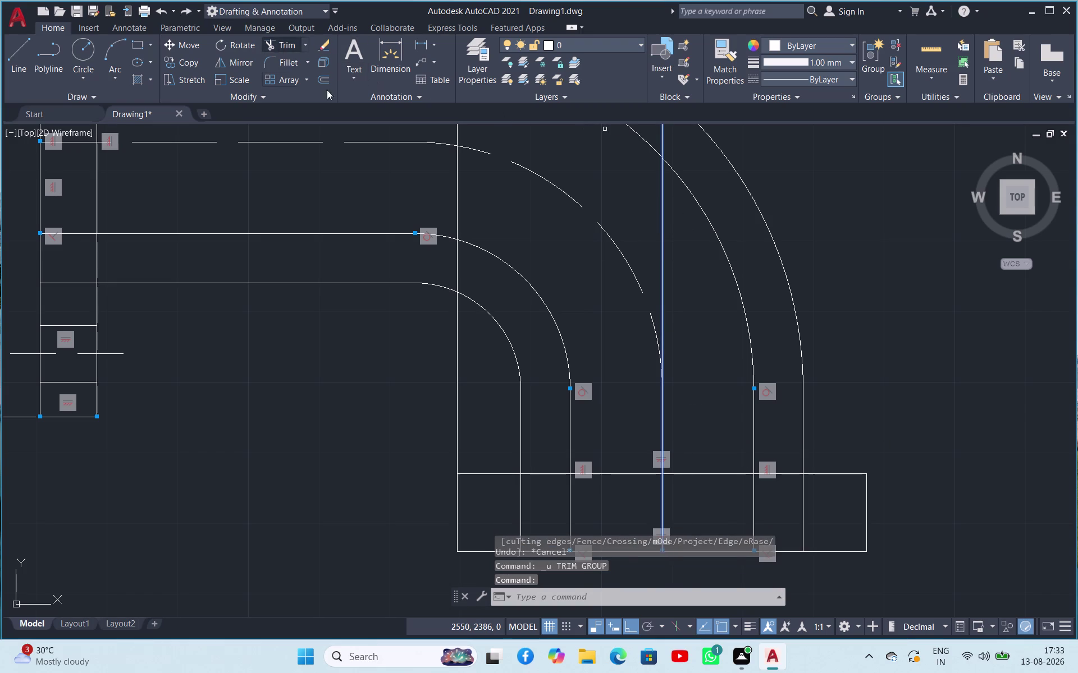
key(Escape)
key(Escape)
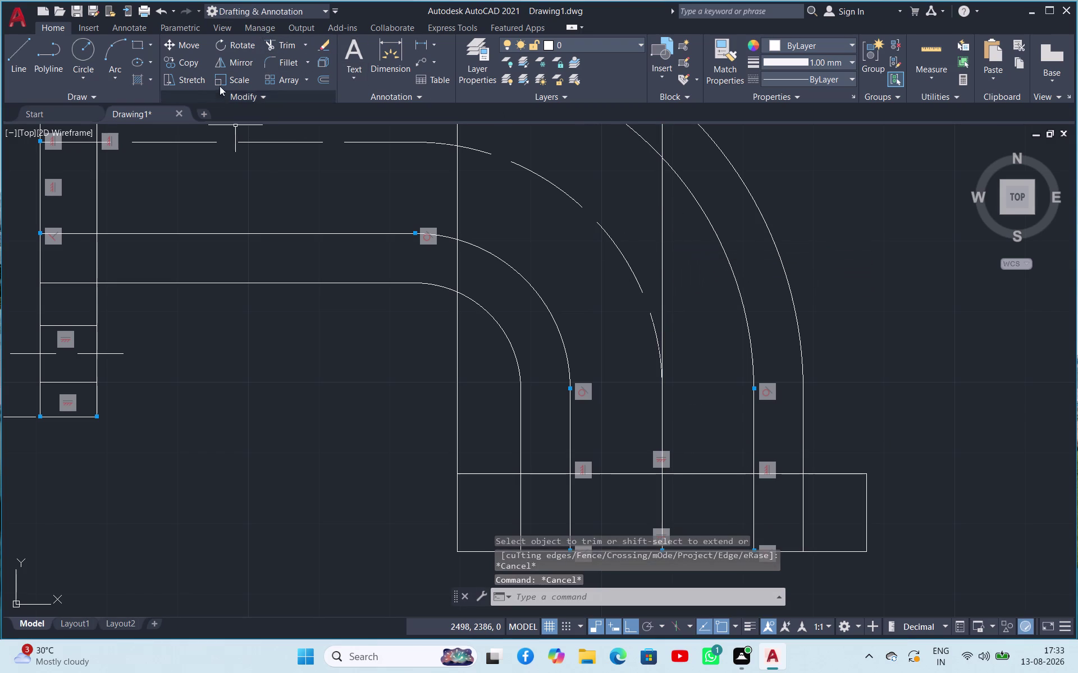
Trim the remaining excess segments in the bend and across the inner arc.
click(270, 43)
key(space)
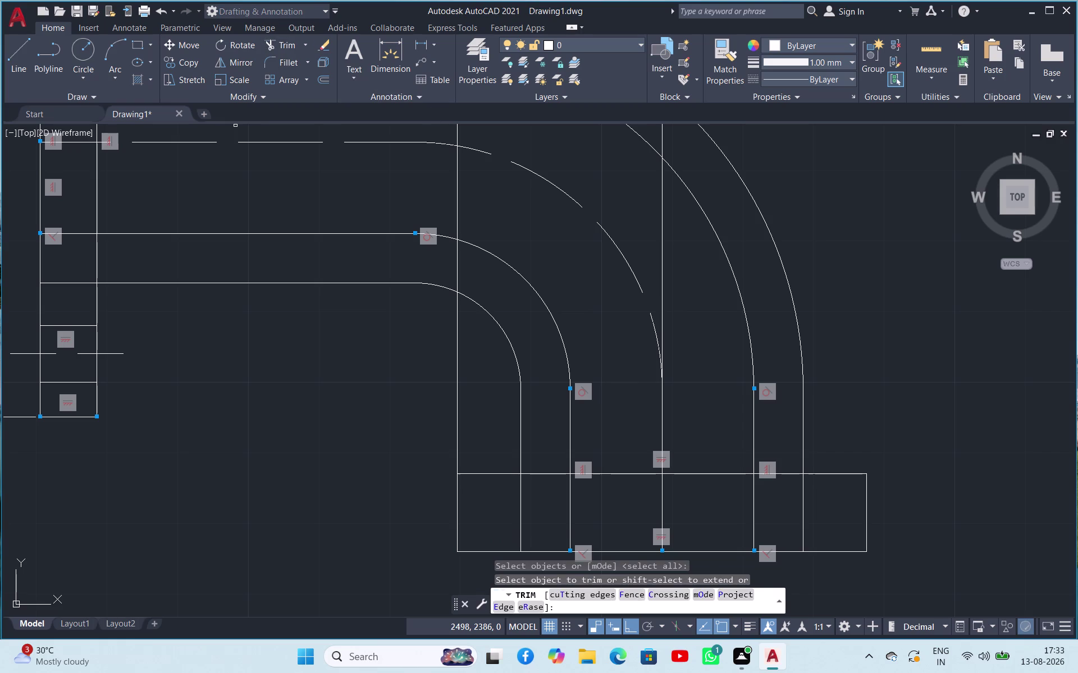
click(663, 231)
scroll(up, 3)
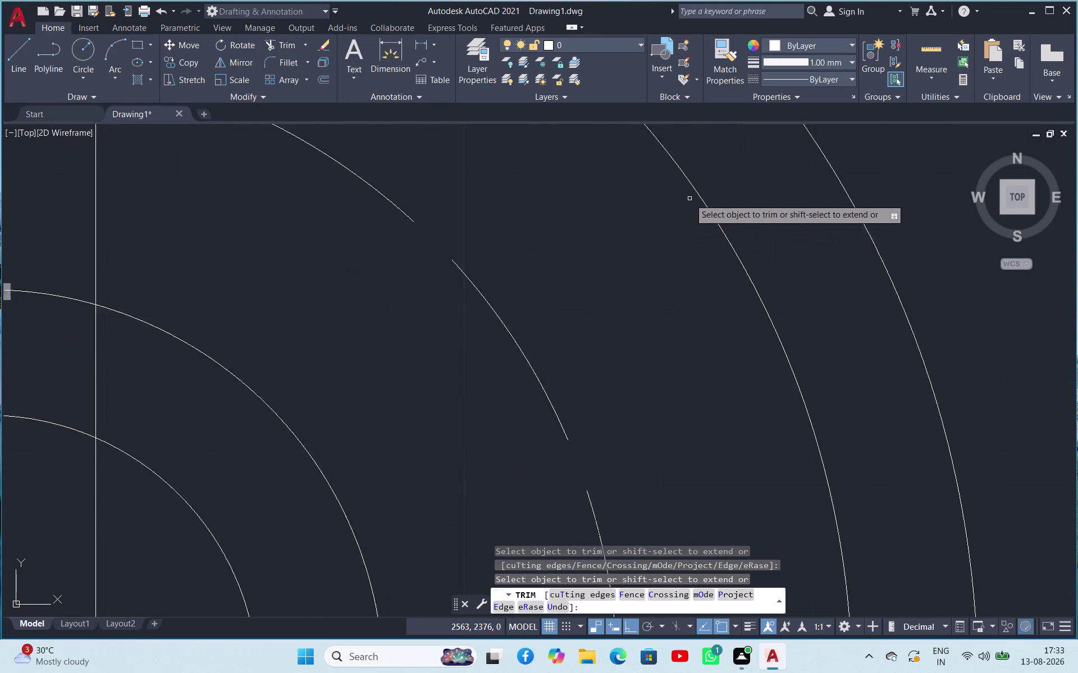
scroll(up, 3)
scroll(down, 3)
scroll(up, 3)
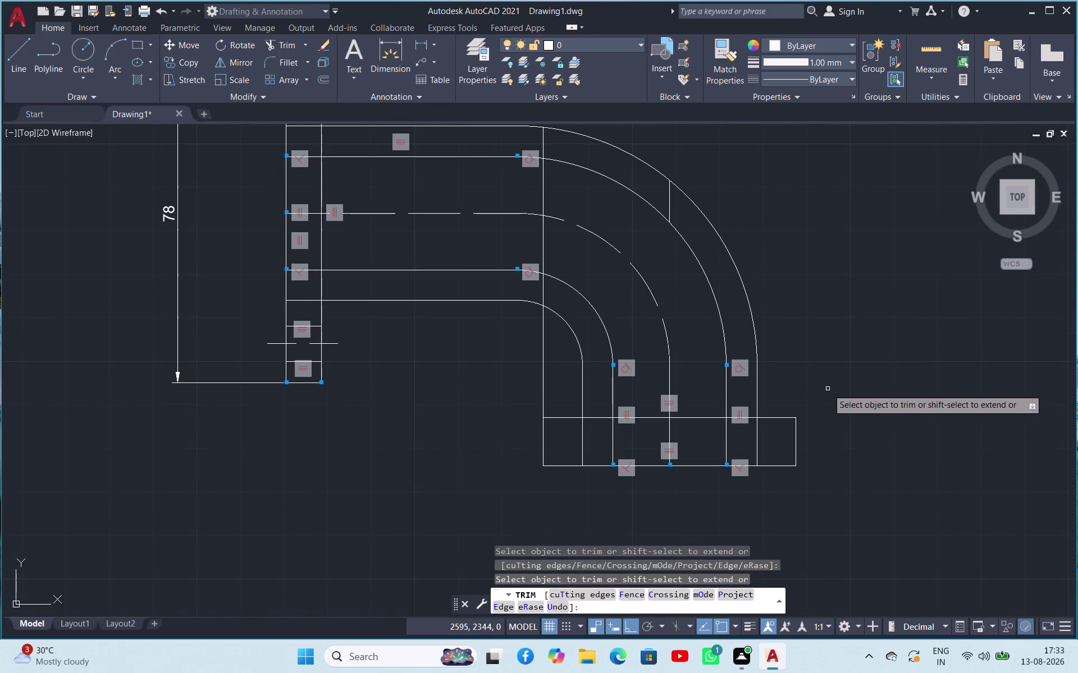
click(541, 359)
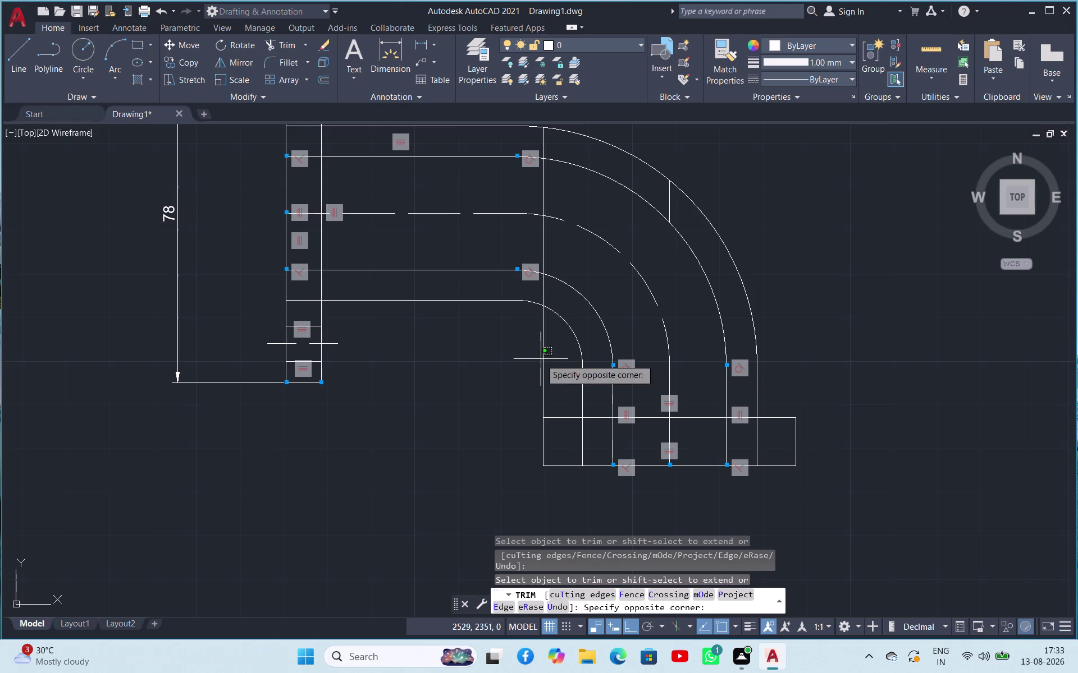
click(551, 371)
key(Escape)
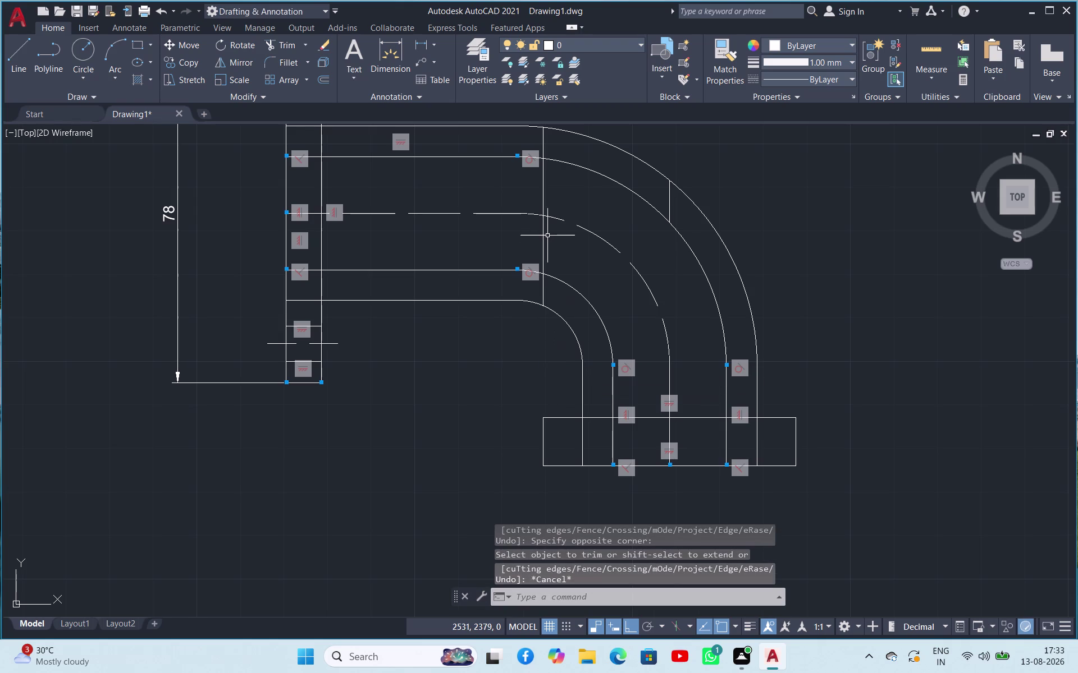
Erase the two leftover vertical line pieces inside the bend.
click(541, 239)
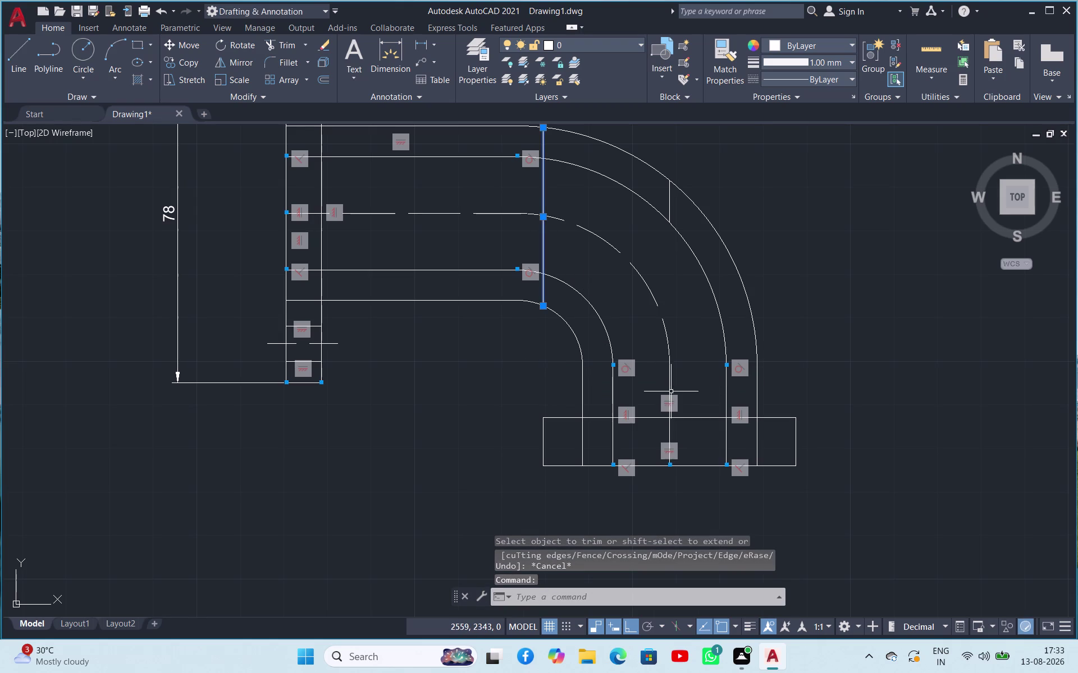
click(671, 202)
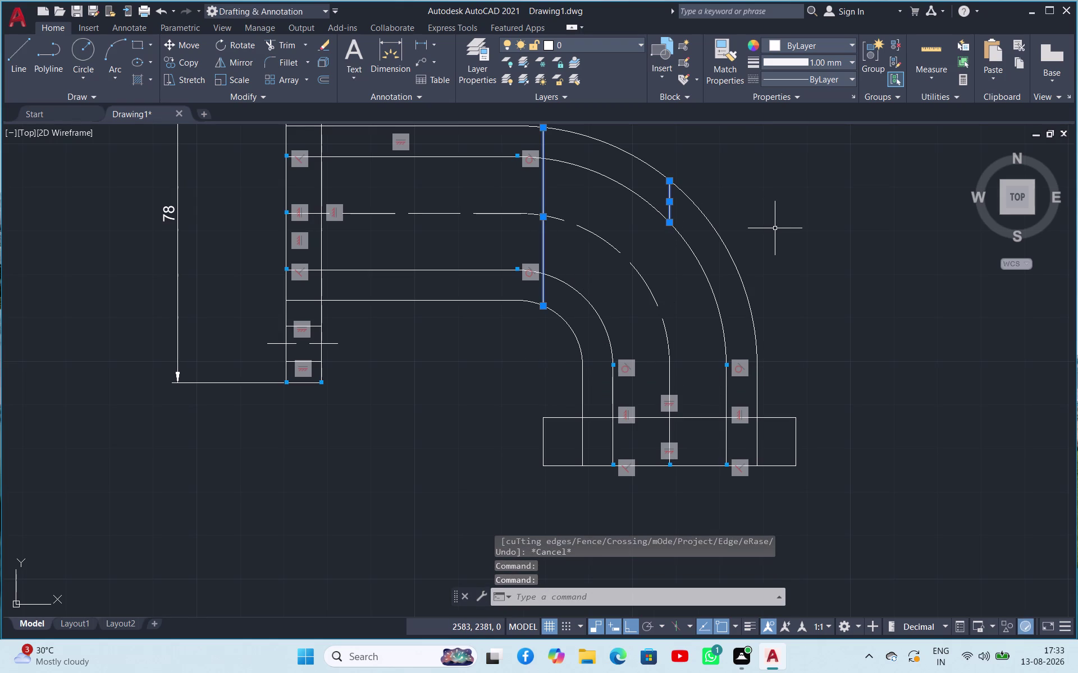
key(Delete)
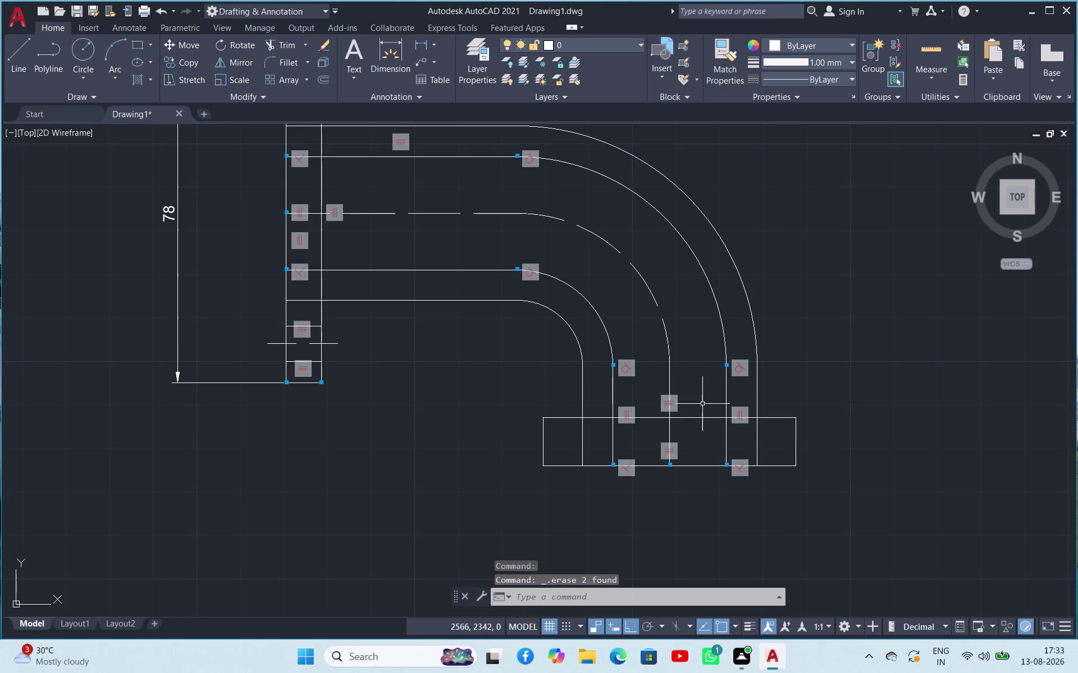
scroll(up, 3)
Shorten the lower leg's middle vertical line so it spans only the 11-unit strip.
click(573, 361)
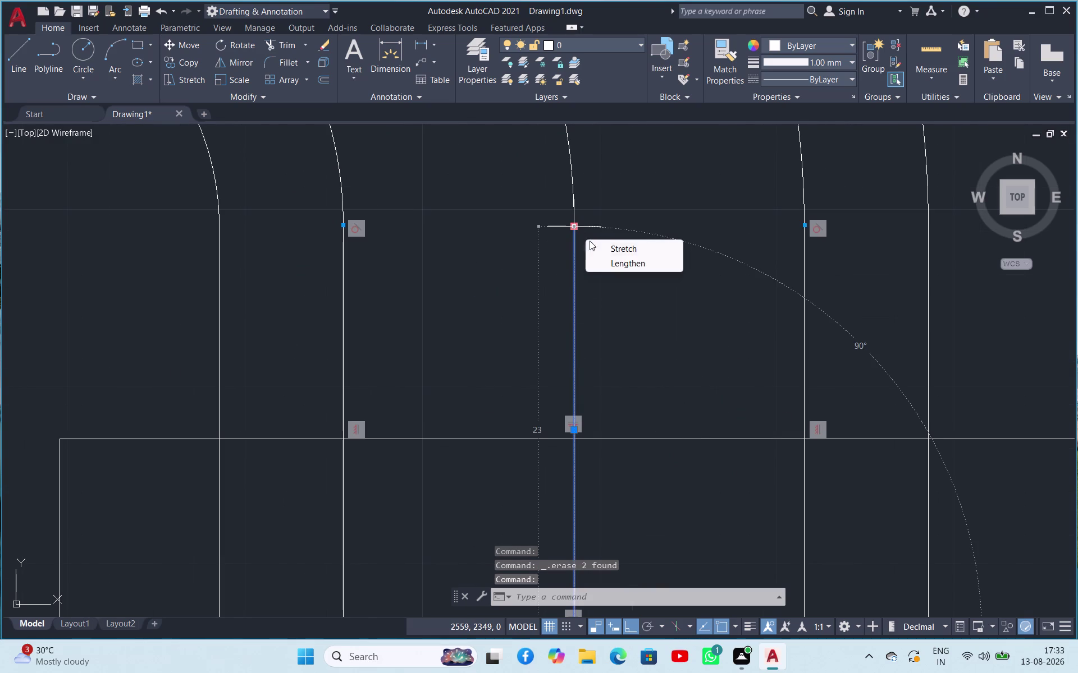
click(604, 261)
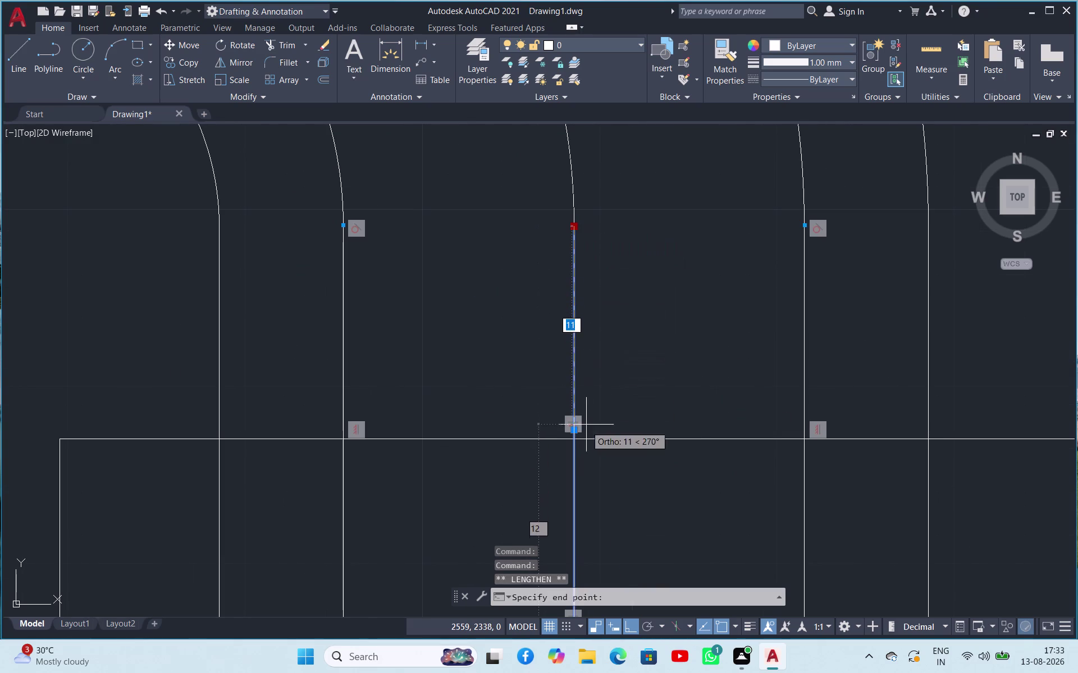
click(573, 442)
scroll(up, 3)
scroll(down, 3)
scroll(up, 3)
key(Escape)
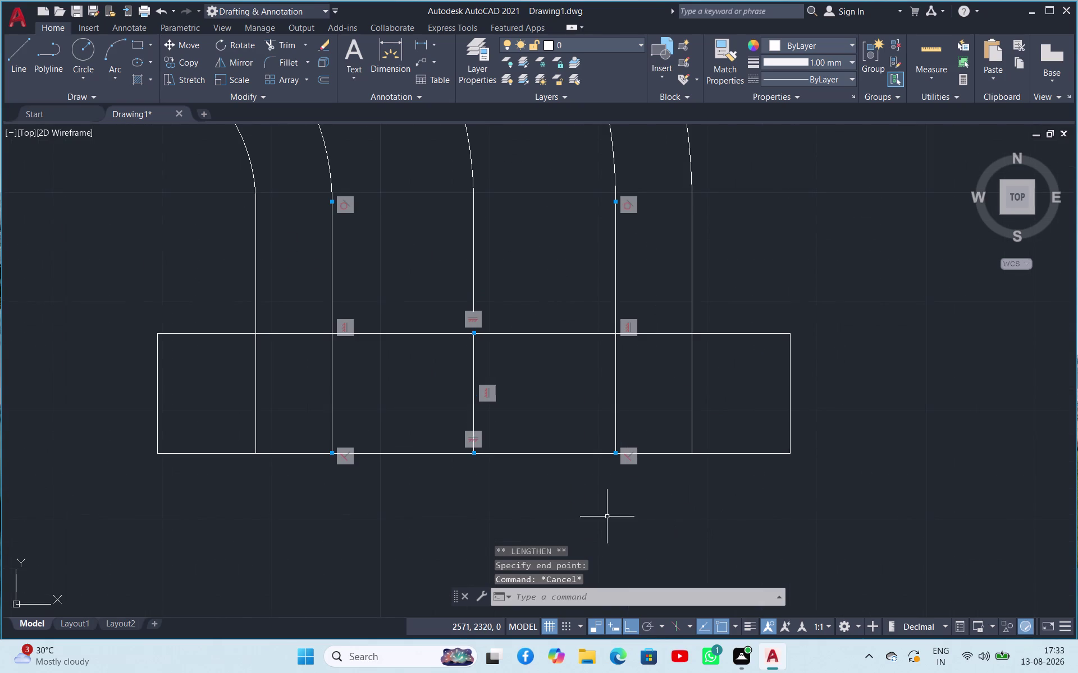
scroll(up, 3)
scroll(down, 3)
scroll(down, 3)
scroll(down, 3)
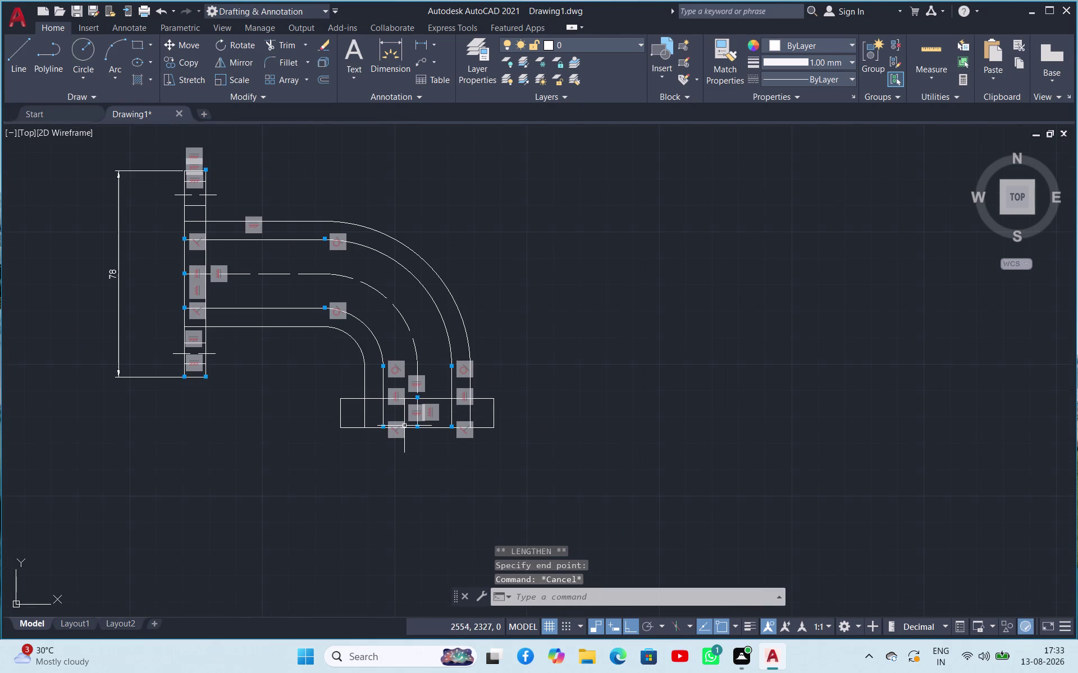
scroll(up, 3)
scroll(down, 3)
scroll(up, 3)
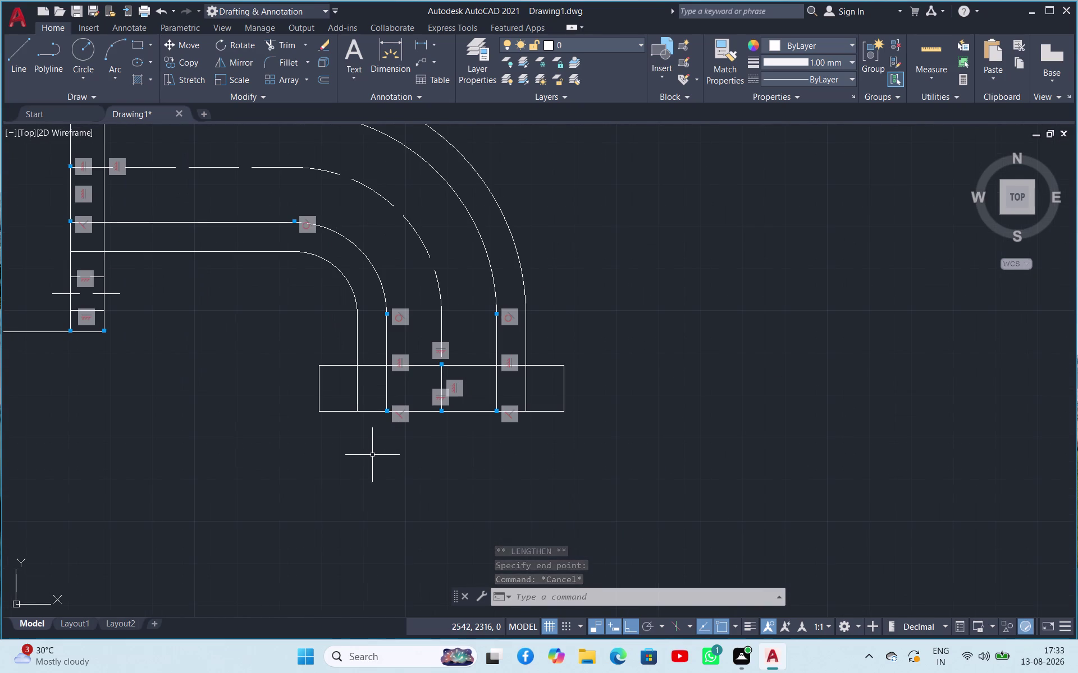
scroll(down, 3)
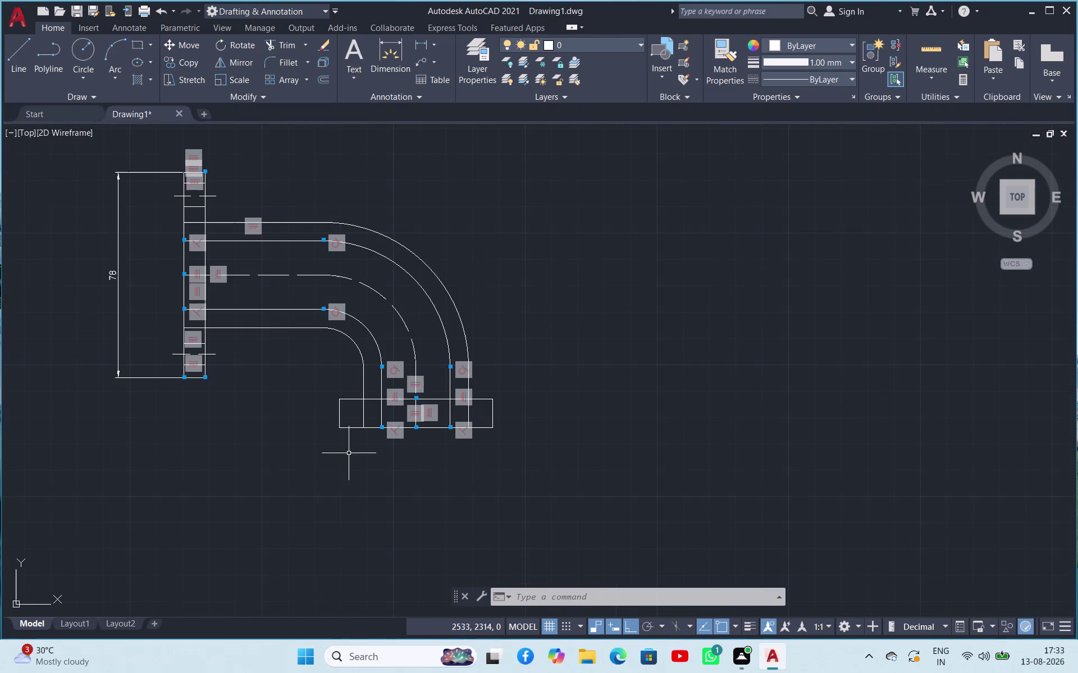
Add a 29 horizontal dimension from the lower end's left edge to the centre line.
click(416, 42)
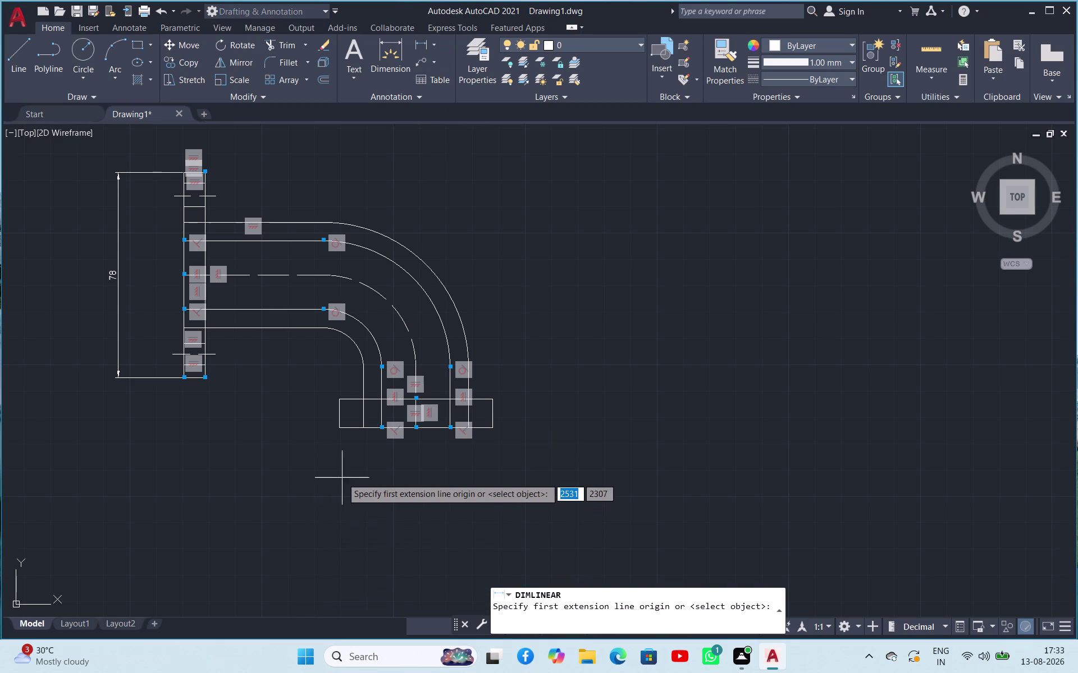
click(364, 426)
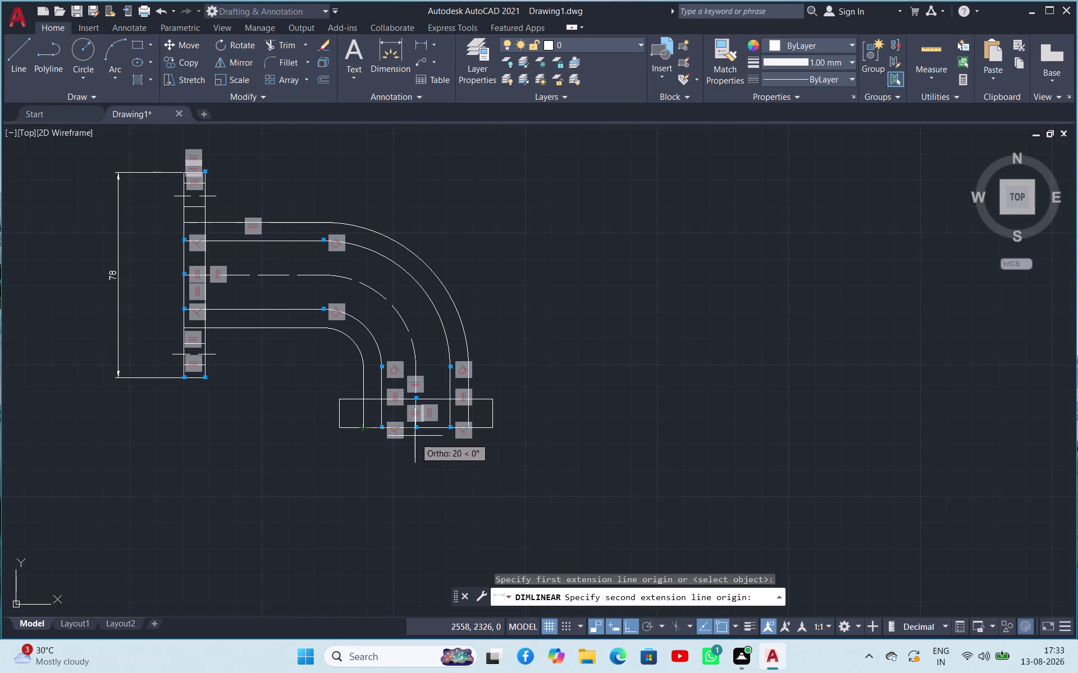
click(415, 429)
scroll(up, 3)
scroll(down, 3)
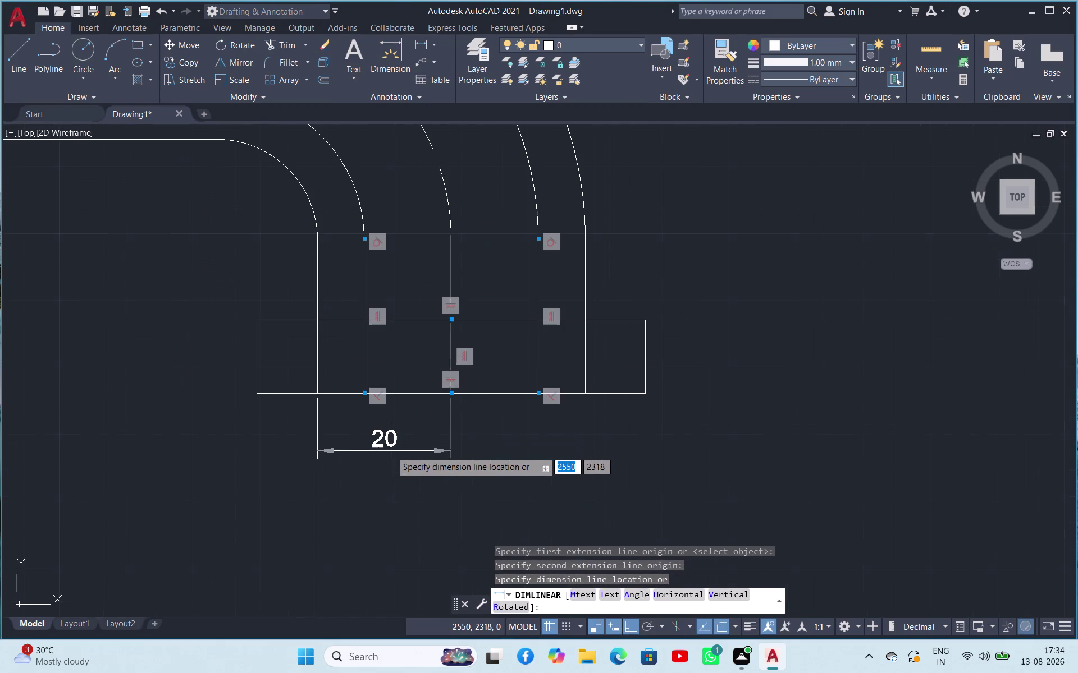
key(Escape)
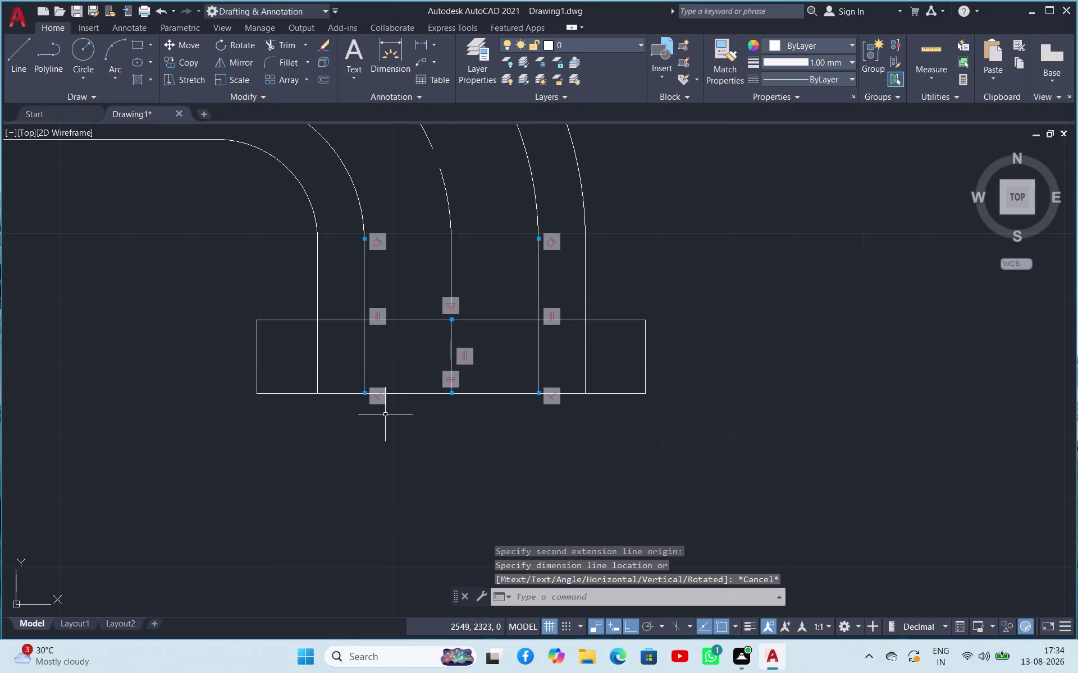
key(space)
click(259, 396)
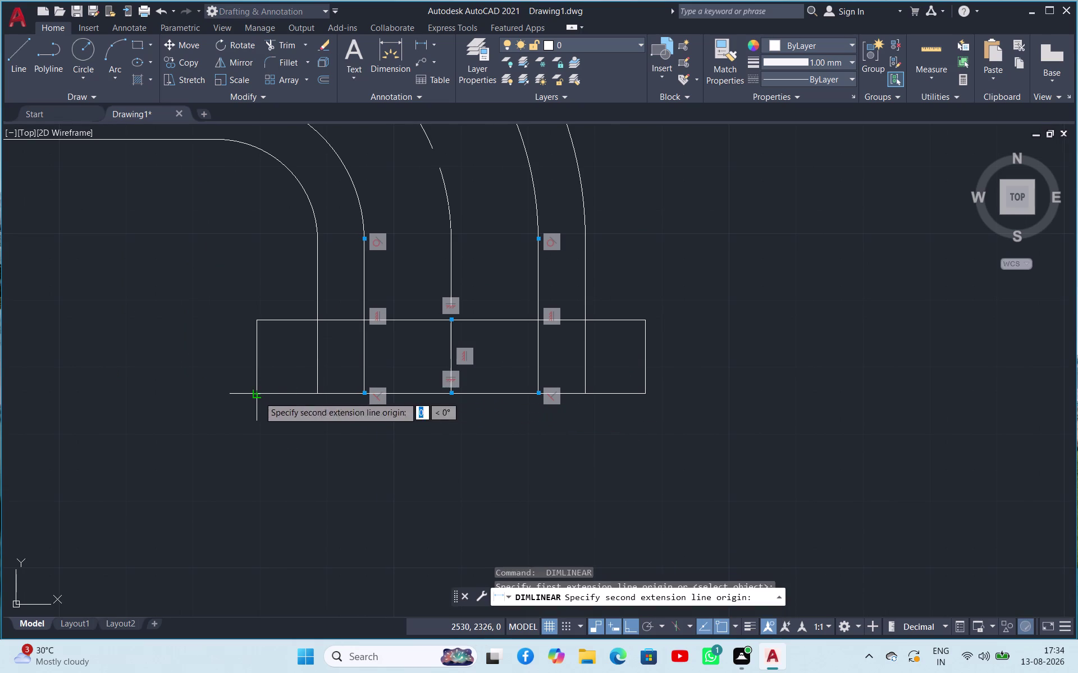
click(450, 393)
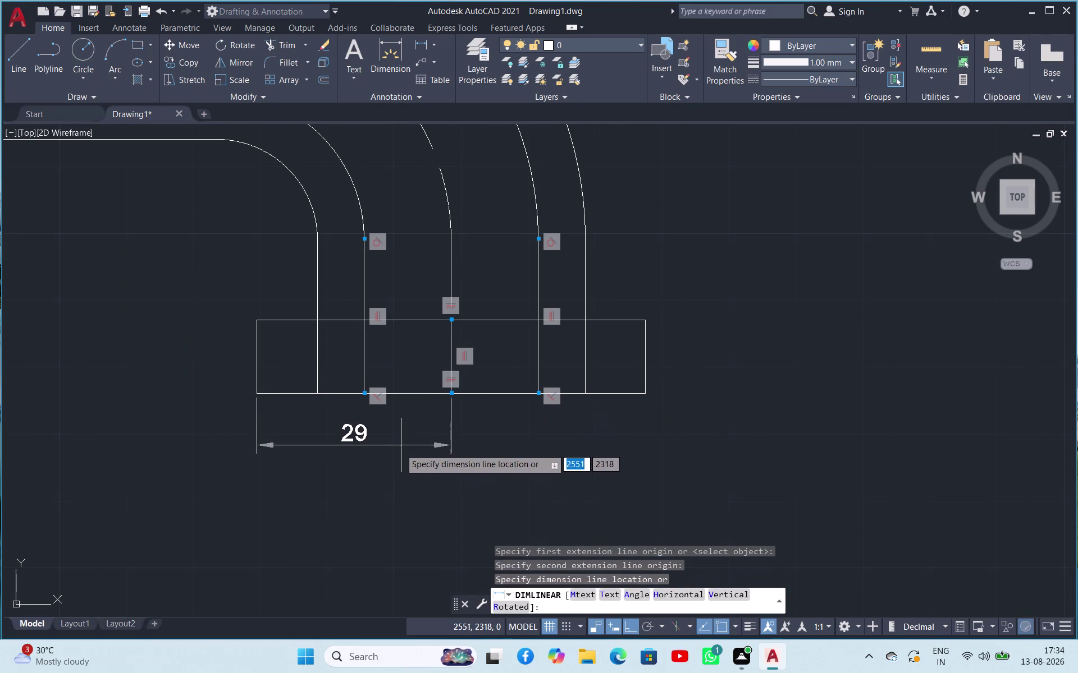
click(404, 507)
key(Escape)
scroll(up, 3)
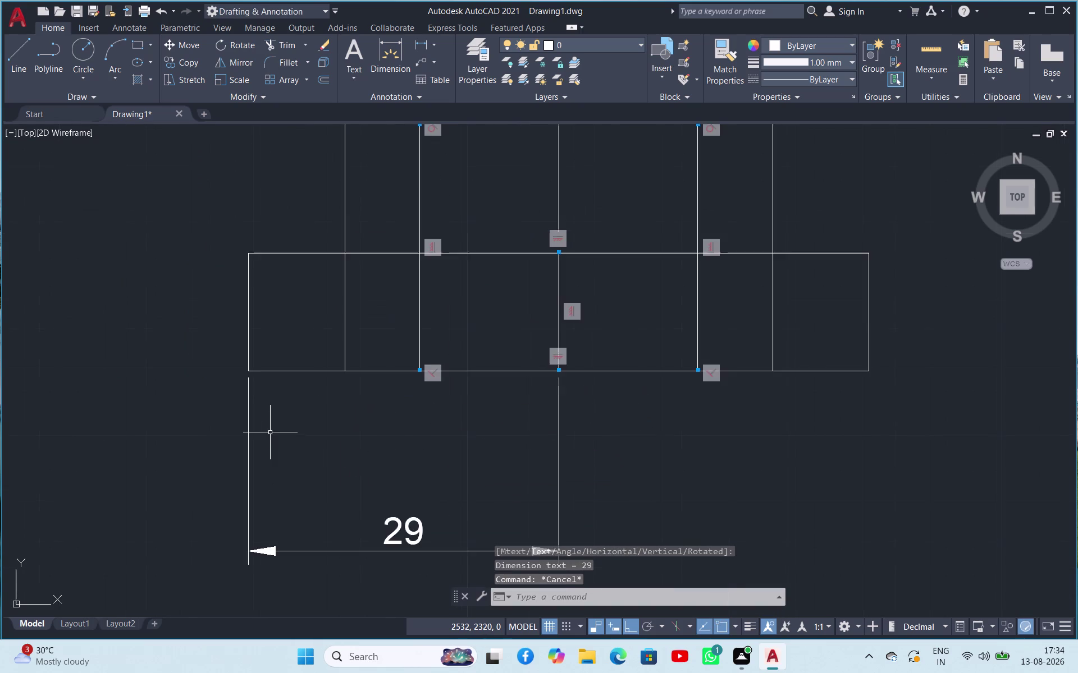
scroll(down, 3)
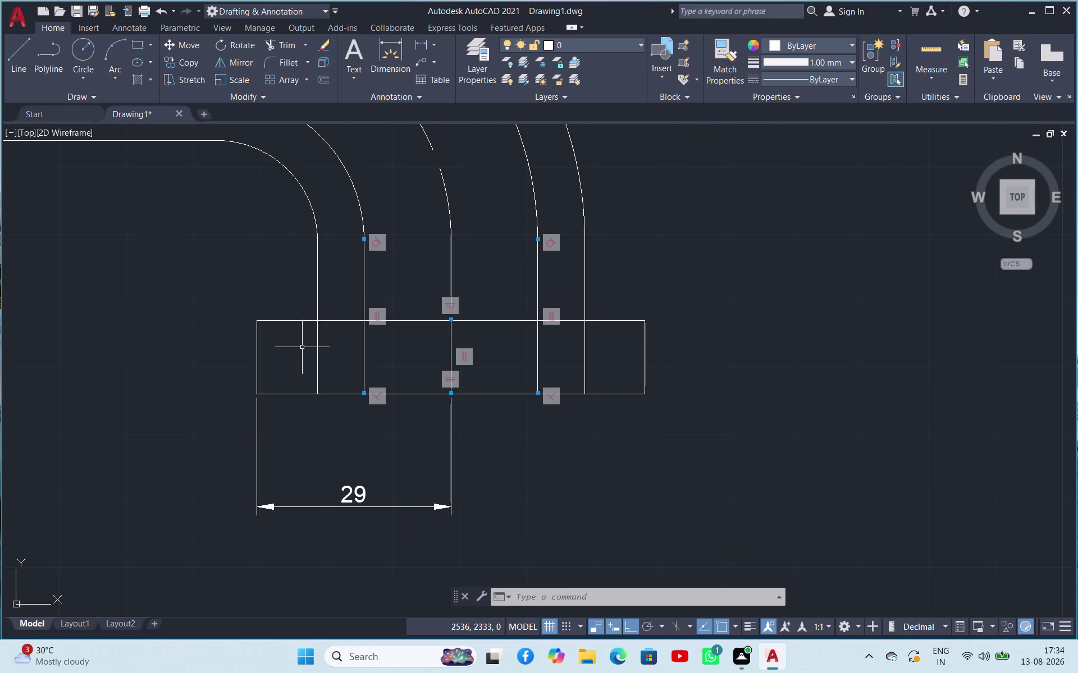
Extend the end strip's left side with a 15-wide, 11-tall box.
click(13, 69)
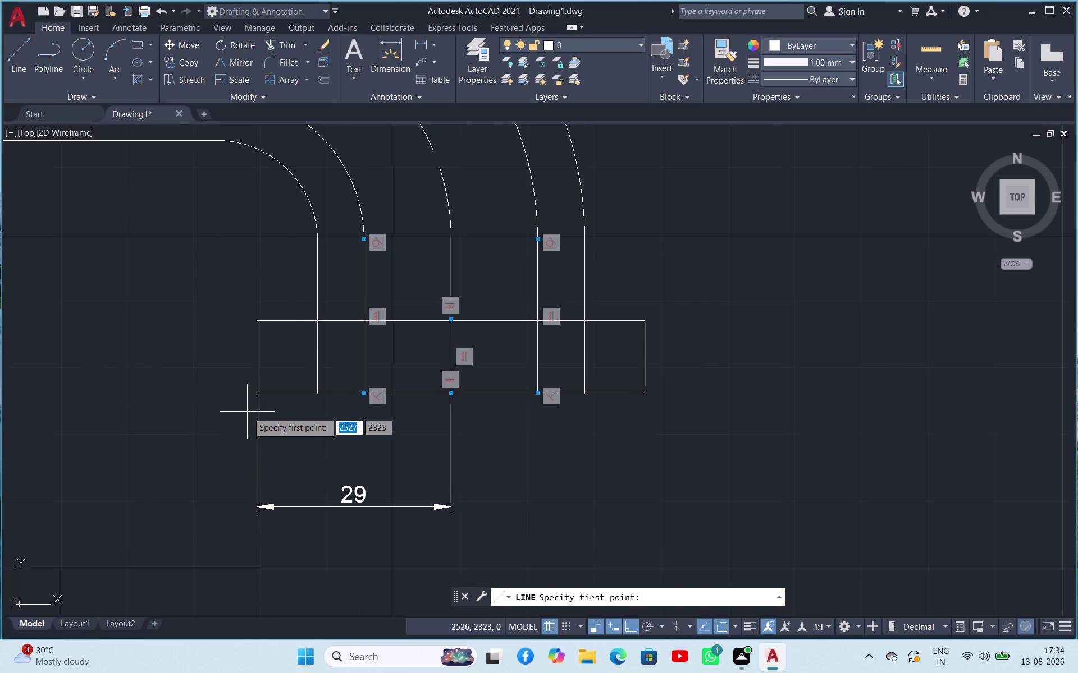
click(255, 394)
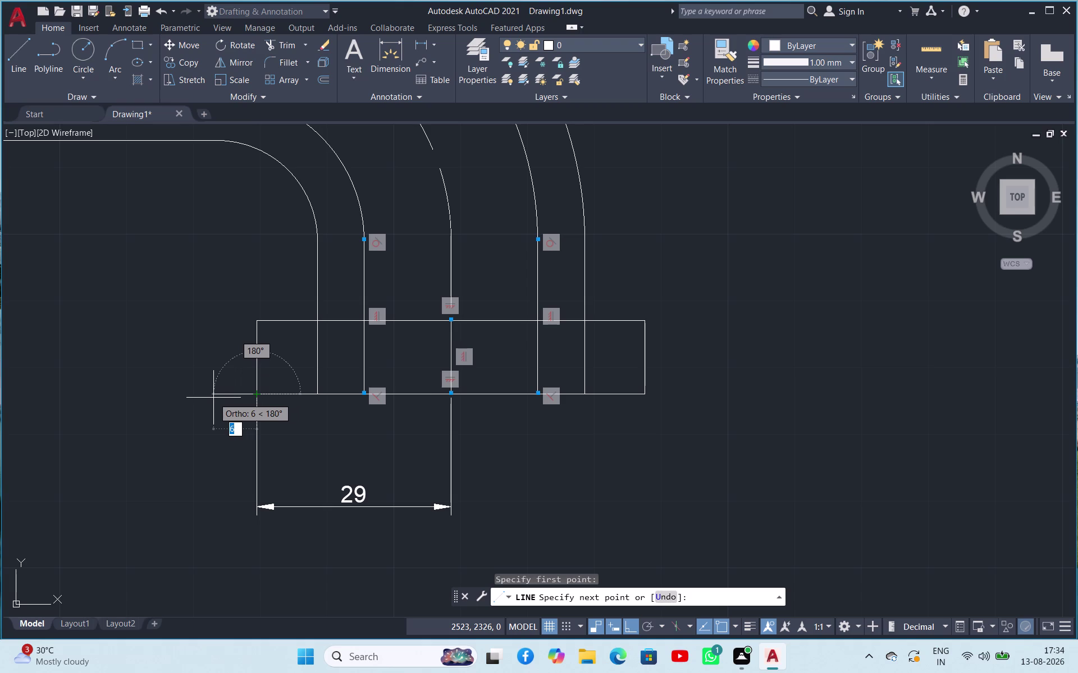
text(15)
key(Return)
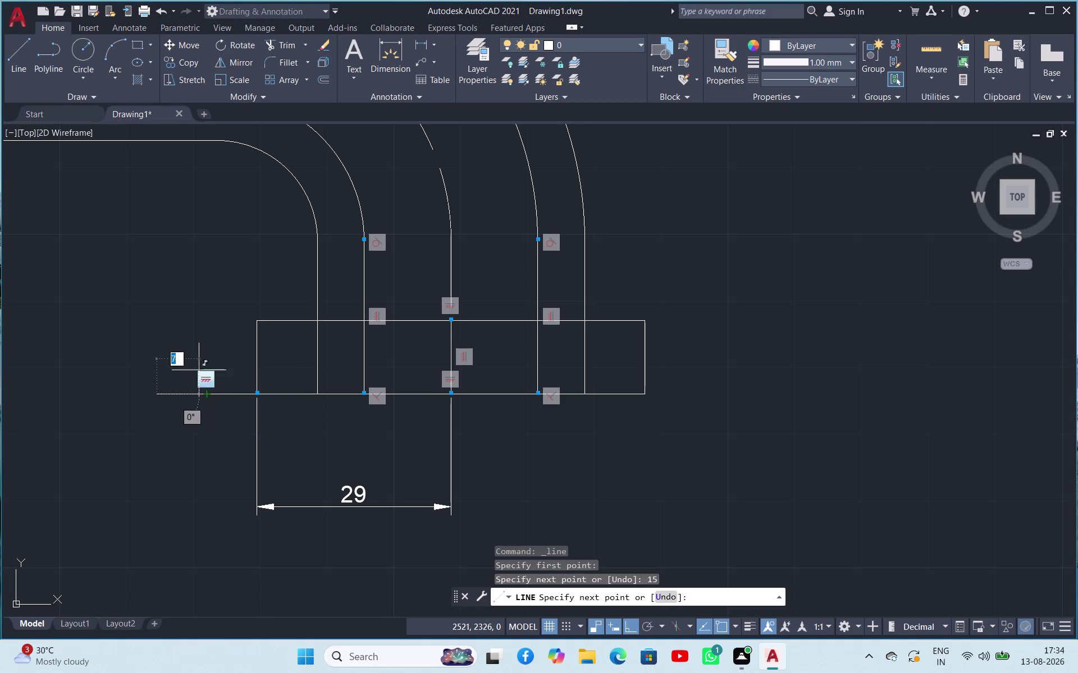
text(11)
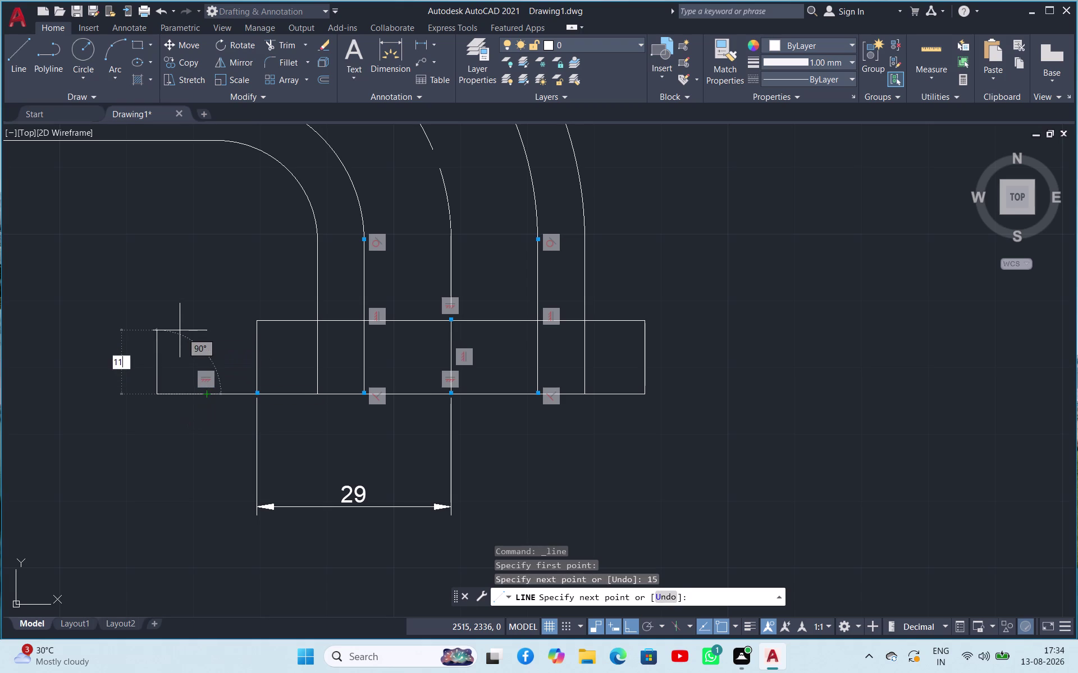
key(Return)
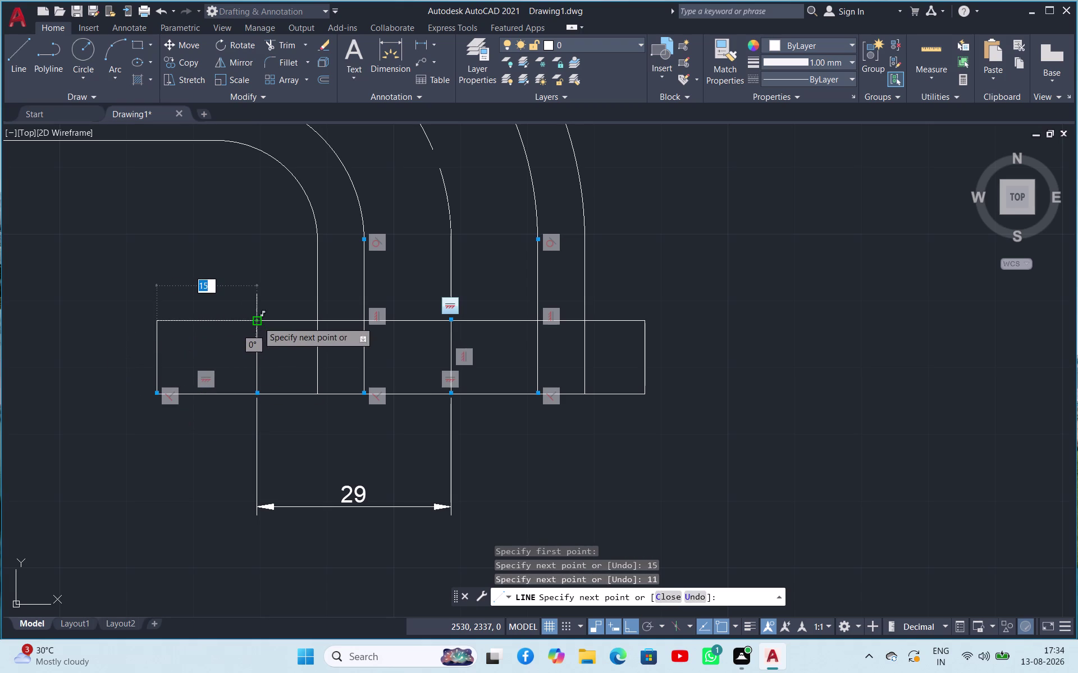
click(259, 321)
key(Escape)
key(space)
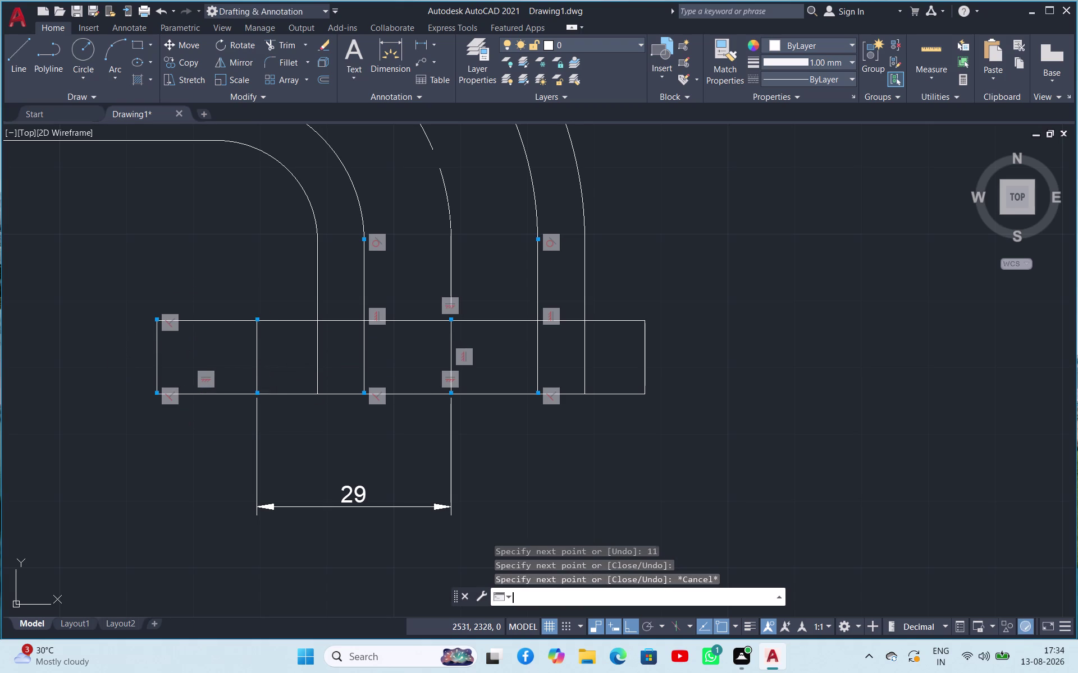
Add the matching 15 by 11 box on the strip's right side.
click(645, 396)
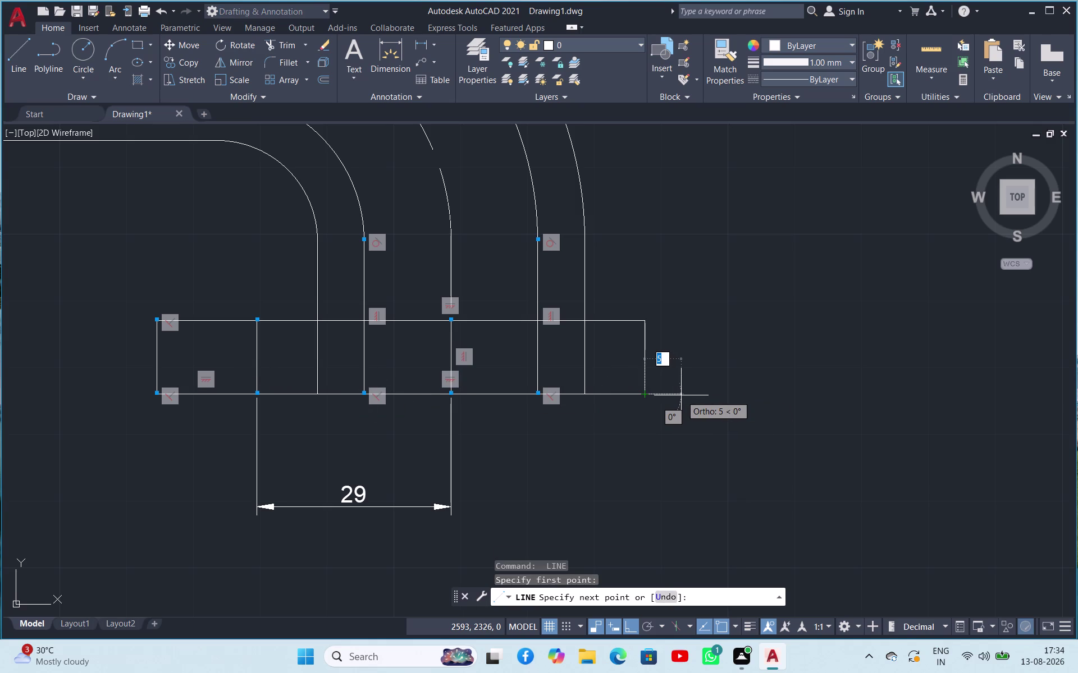
text(15)
key(Return)
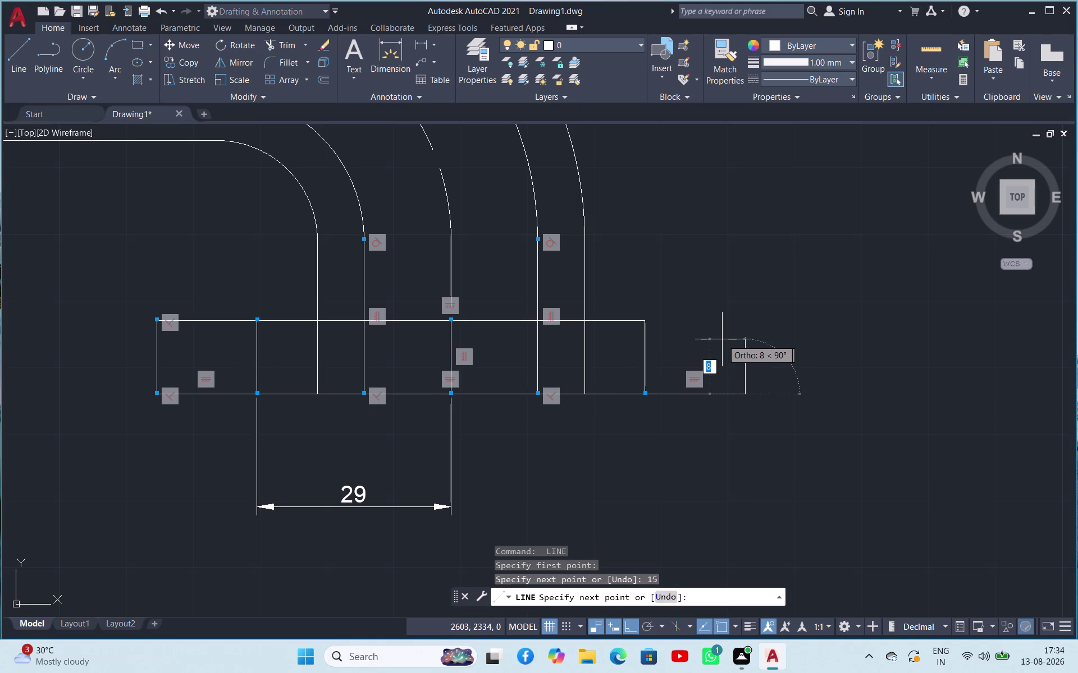
text(11)
key(Return)
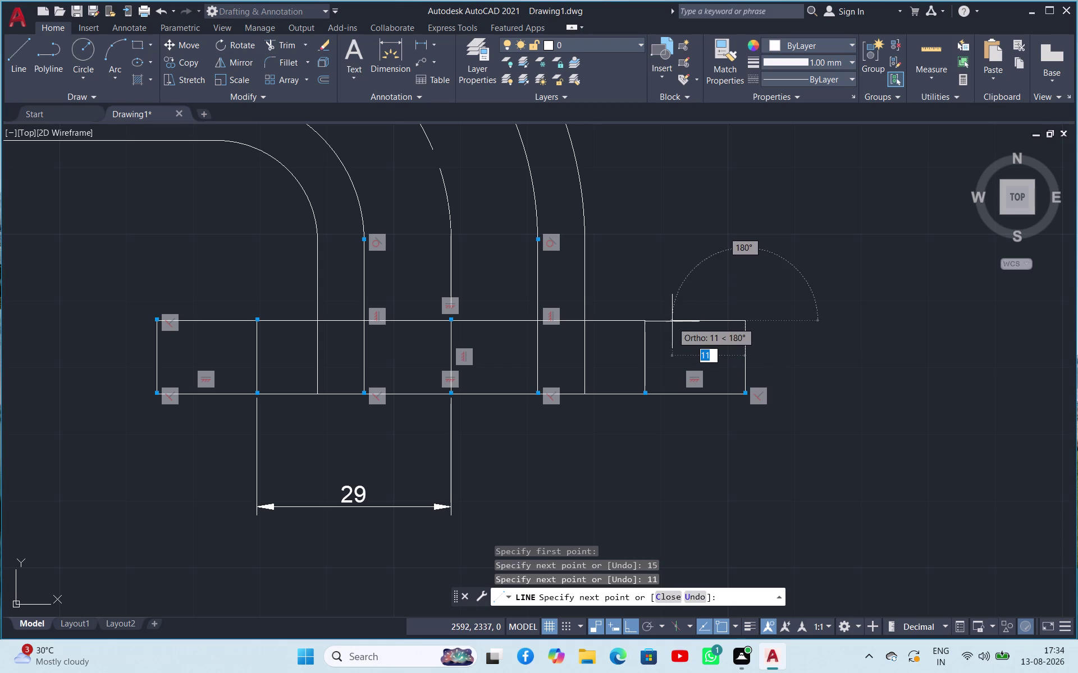
click(643, 321)
key(Escape)
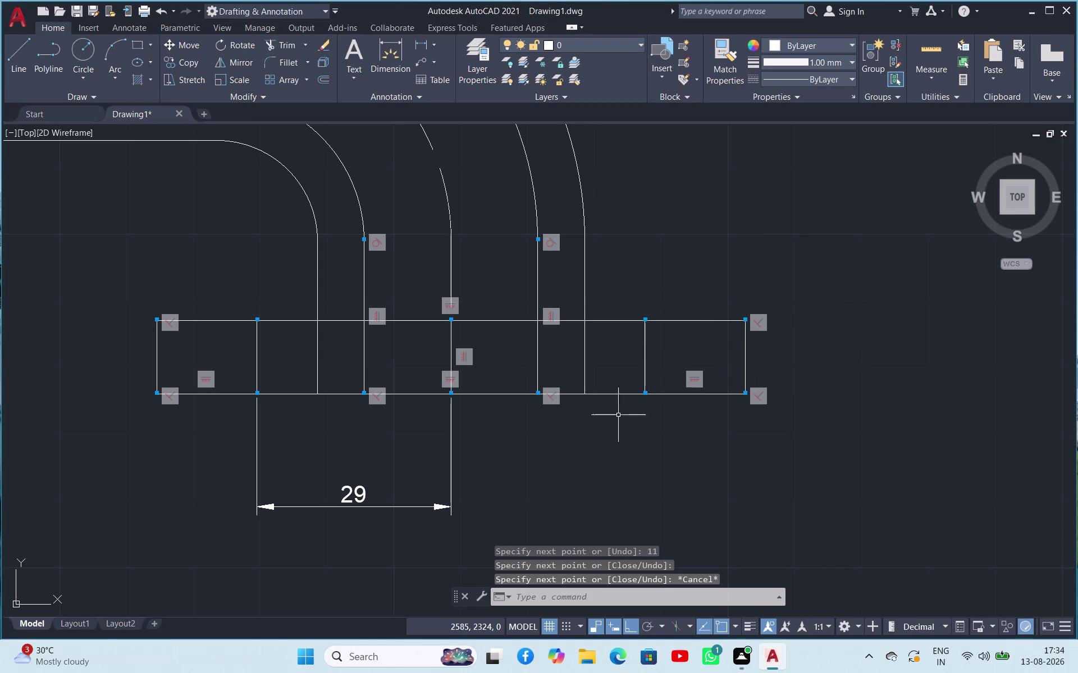
scroll(down, 3)
scroll(up, 3)
scroll(down, 3)
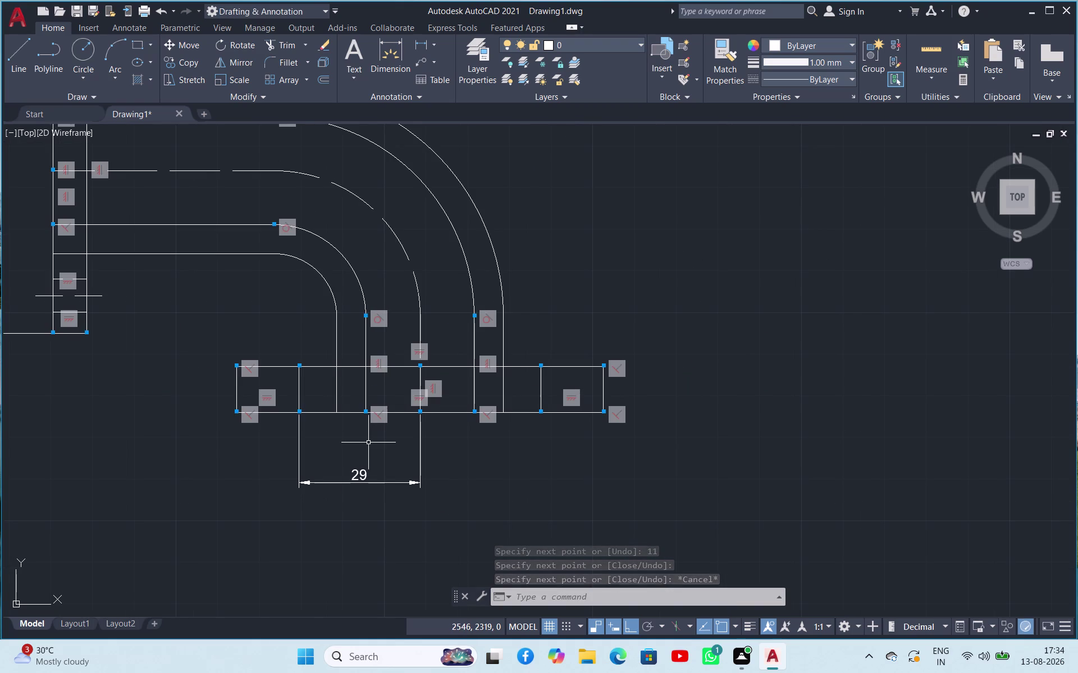
scroll(up, 3)
scroll(down, 3)
scroll(up, 3)
scroll(down, 3)
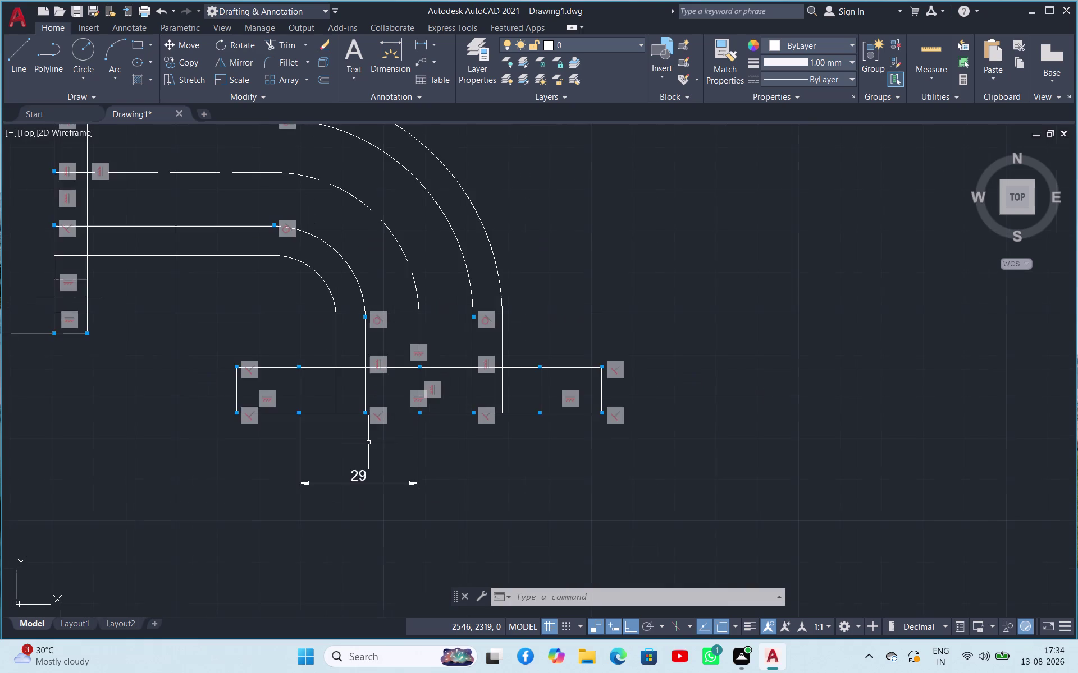
scroll(up, 3)
scroll(down, 3)
scroll(up, 3)
scroll(down, 3)
scroll(up, 3)
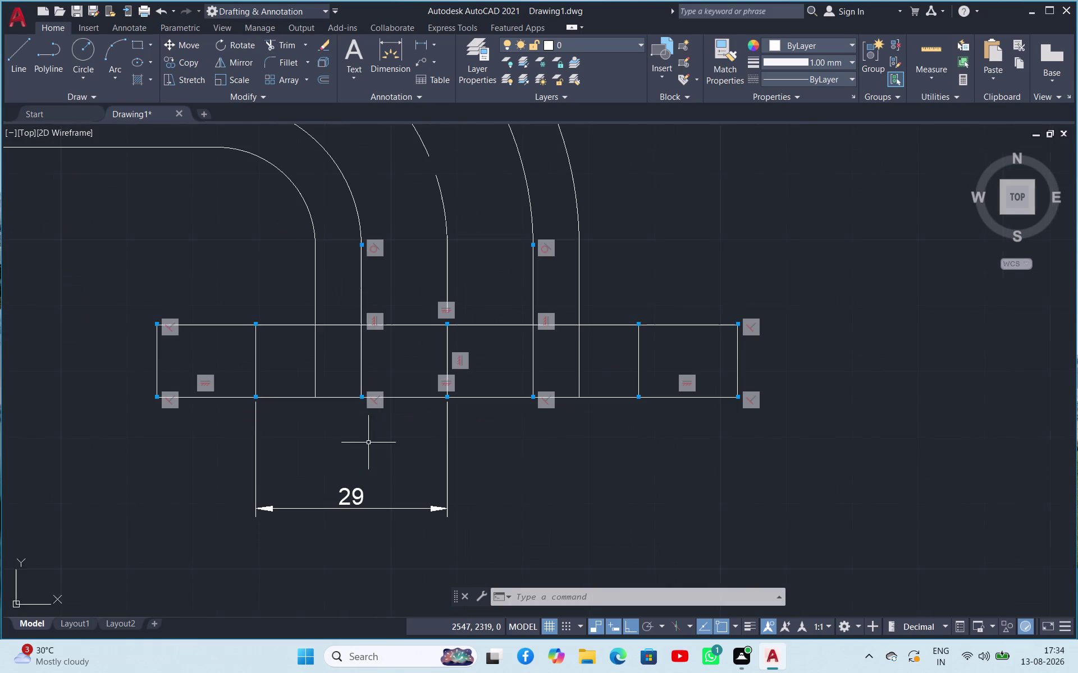
scroll(down, 3)
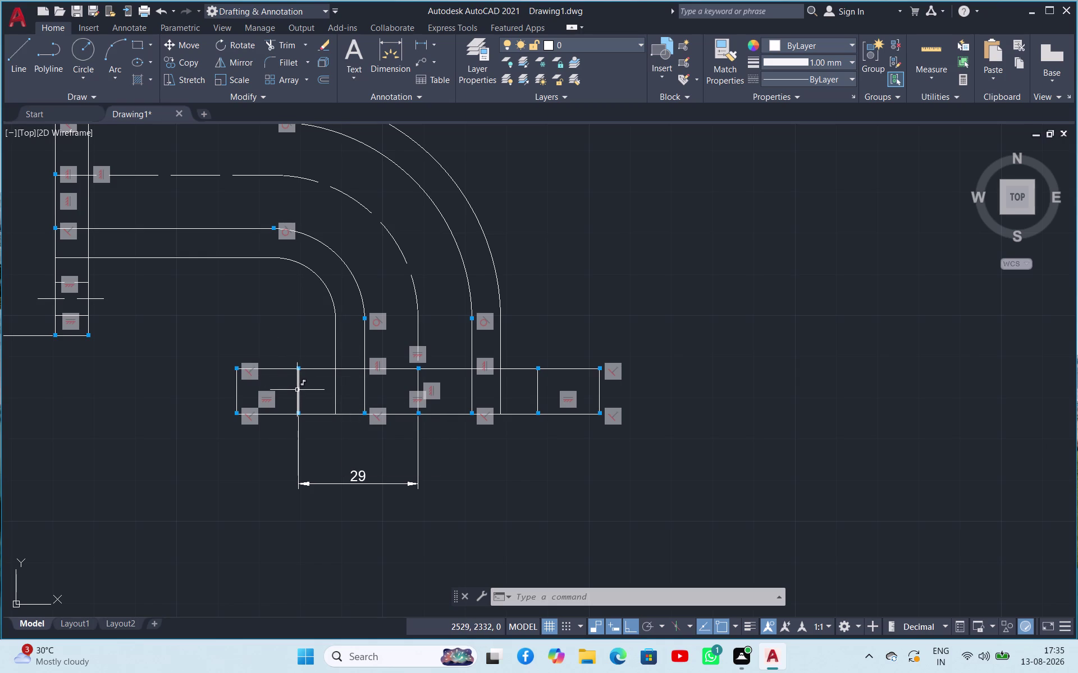
Copy the left inner vertical line 7.5 units to its left and to its right.
click(176, 444)
click(185, 461)
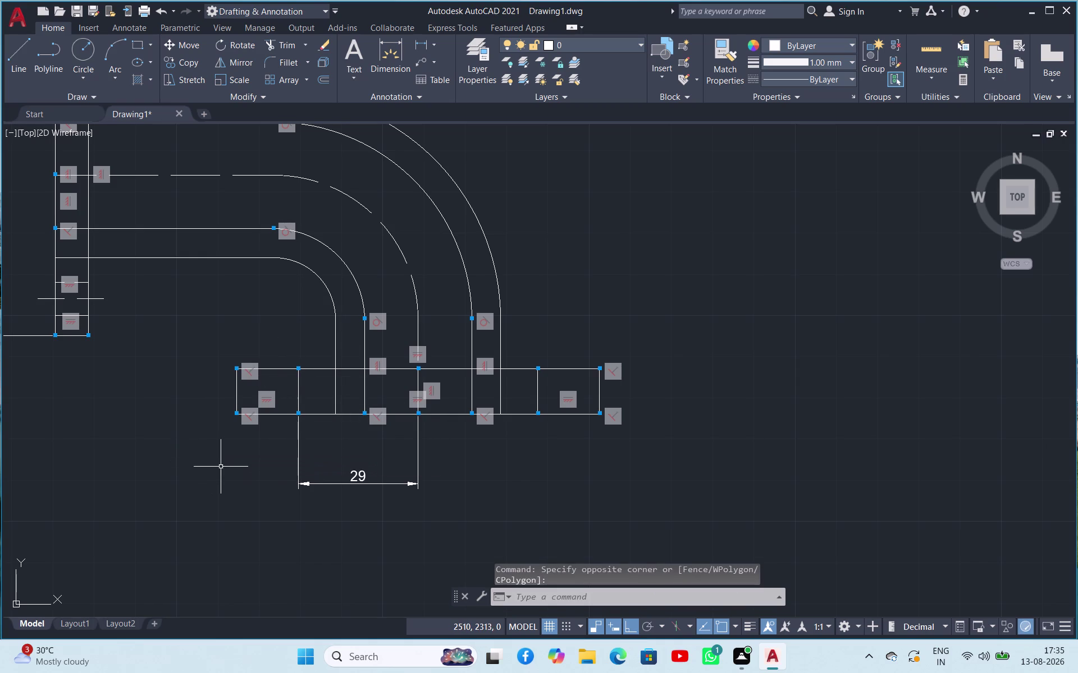
click(298, 392)
right_click(298, 391)
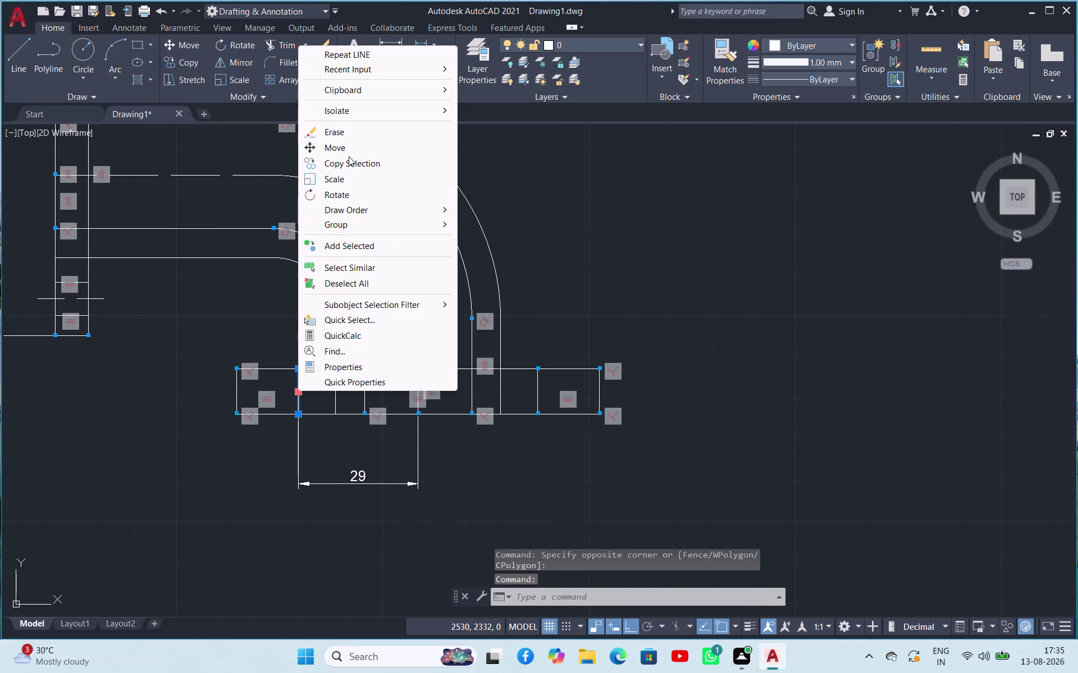
click(348, 157)
click(299, 393)
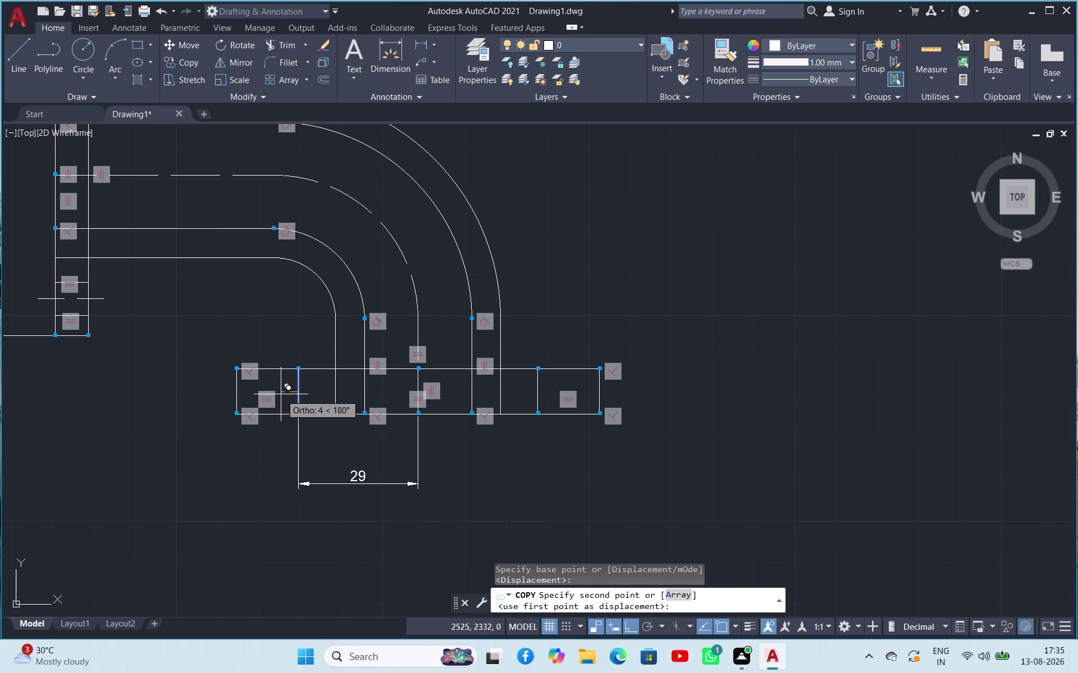
text(7.5)
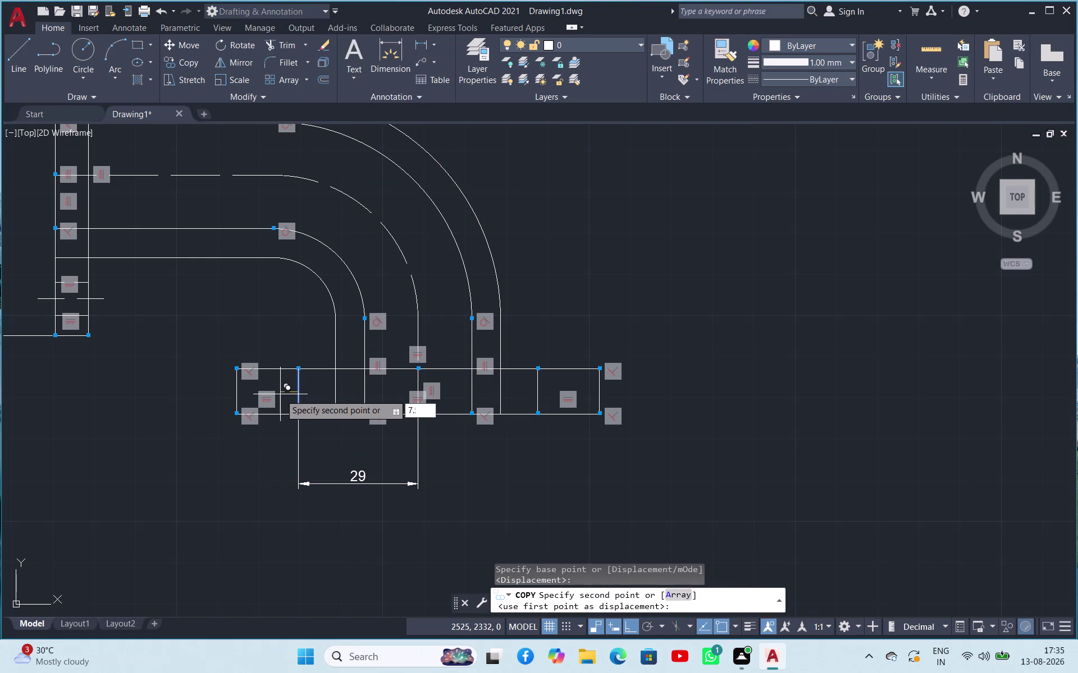
key(Return)
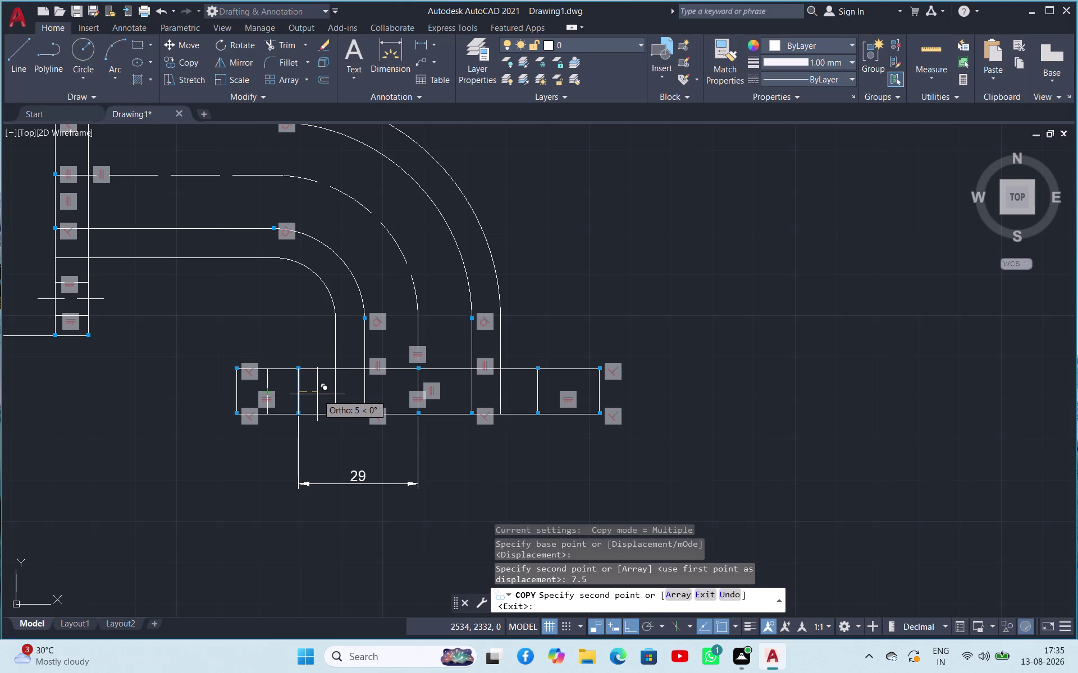
text(7.5)
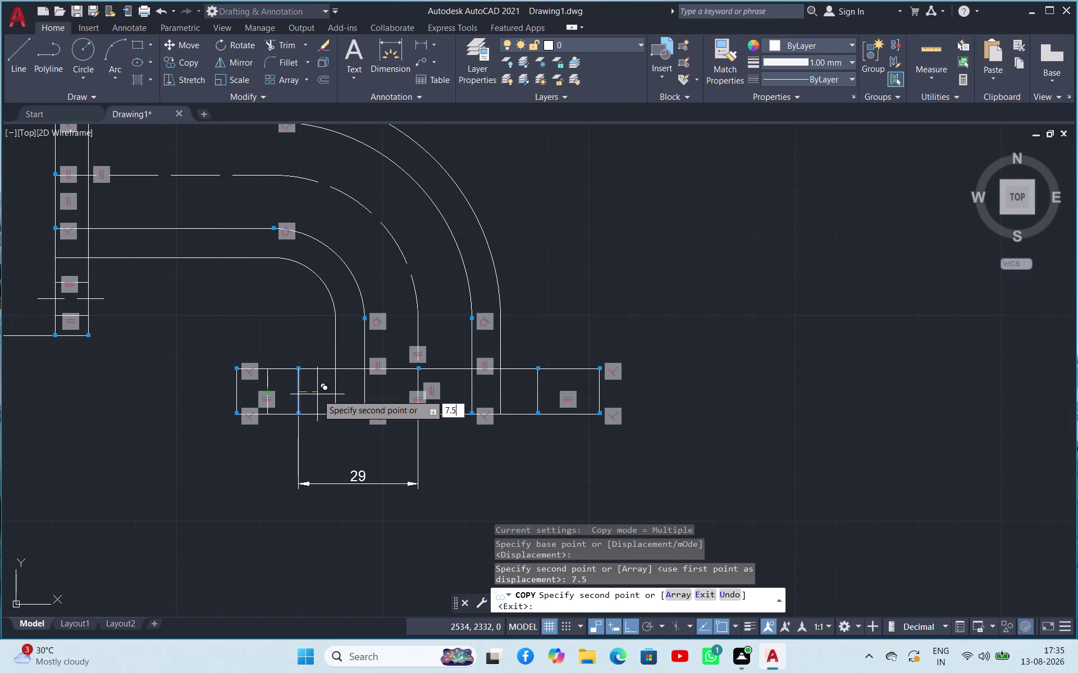
key(Return)
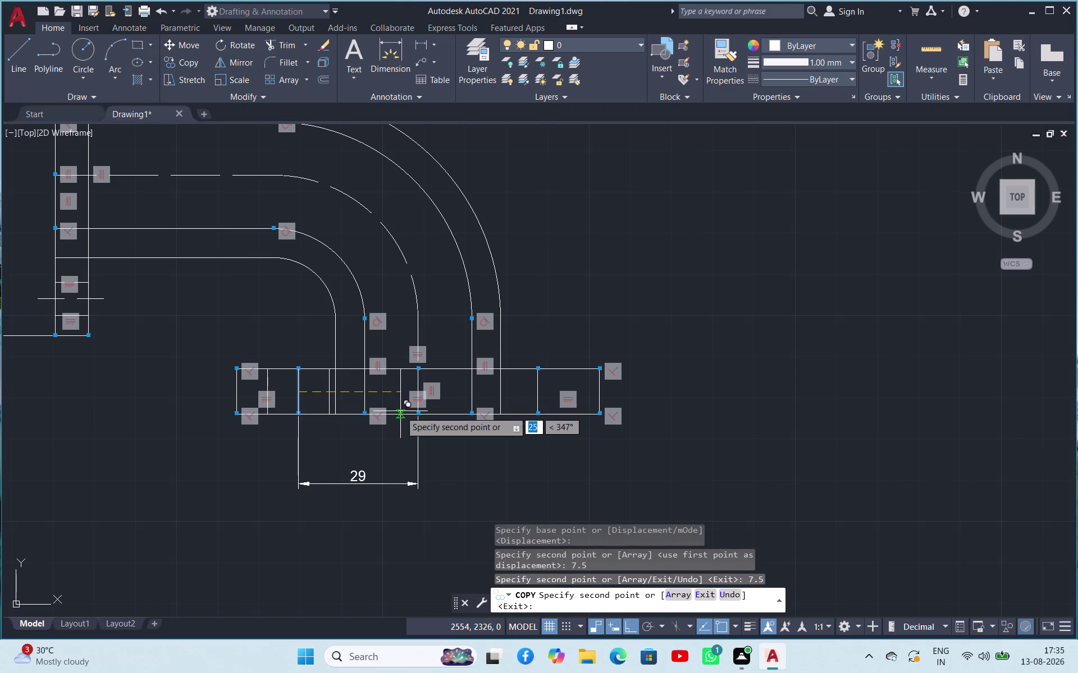
key(Escape)
Copy the right inner vertical line 7.5 units to its left and to its right.
click(538, 396)
right_click(537, 395)
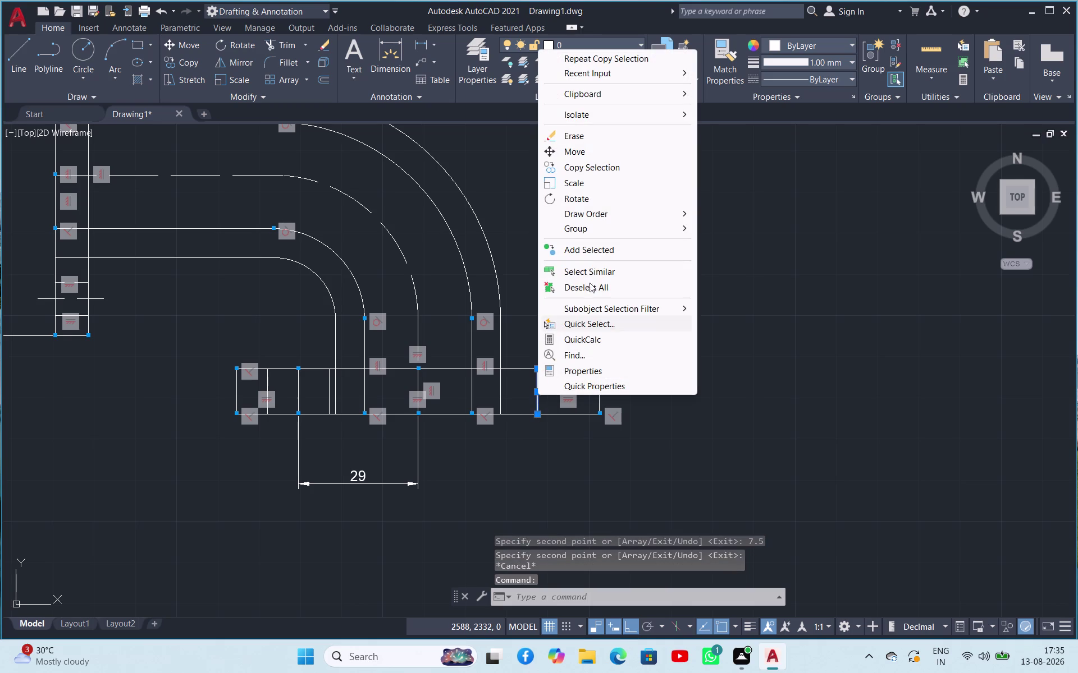
click(584, 168)
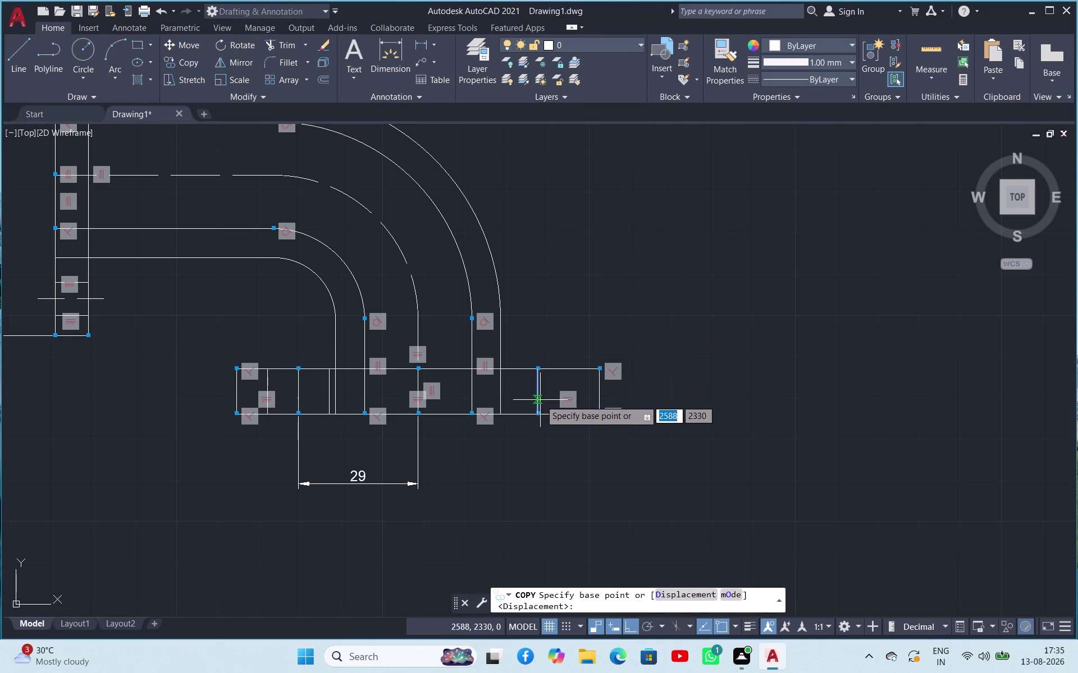
click(538, 396)
text(7)
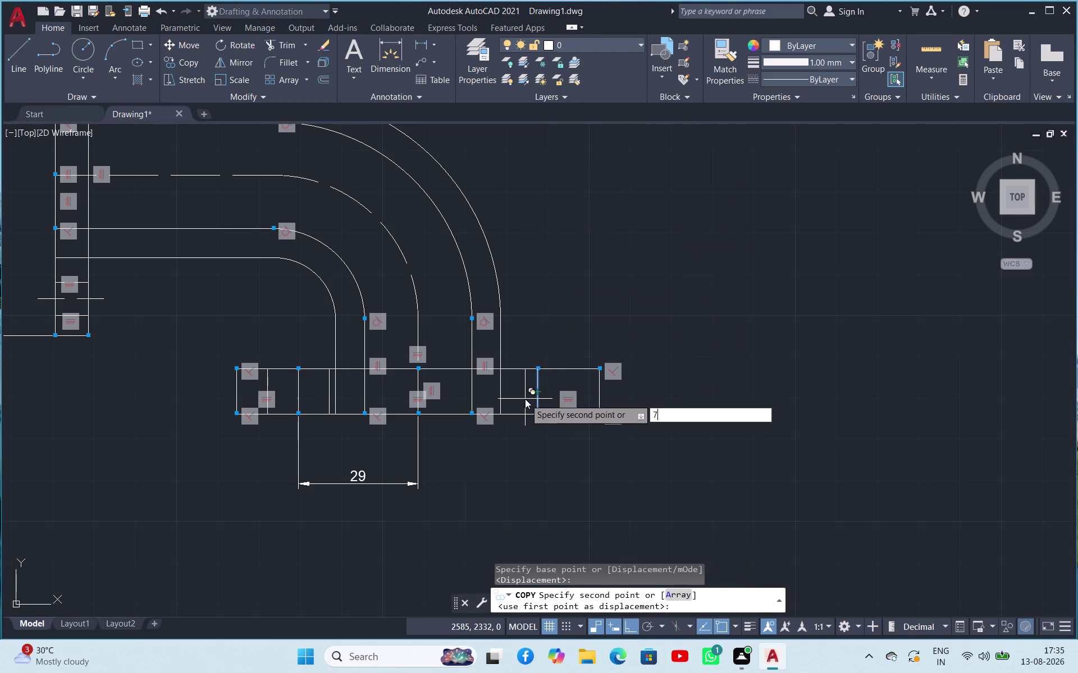
text(.5)
key(Return)
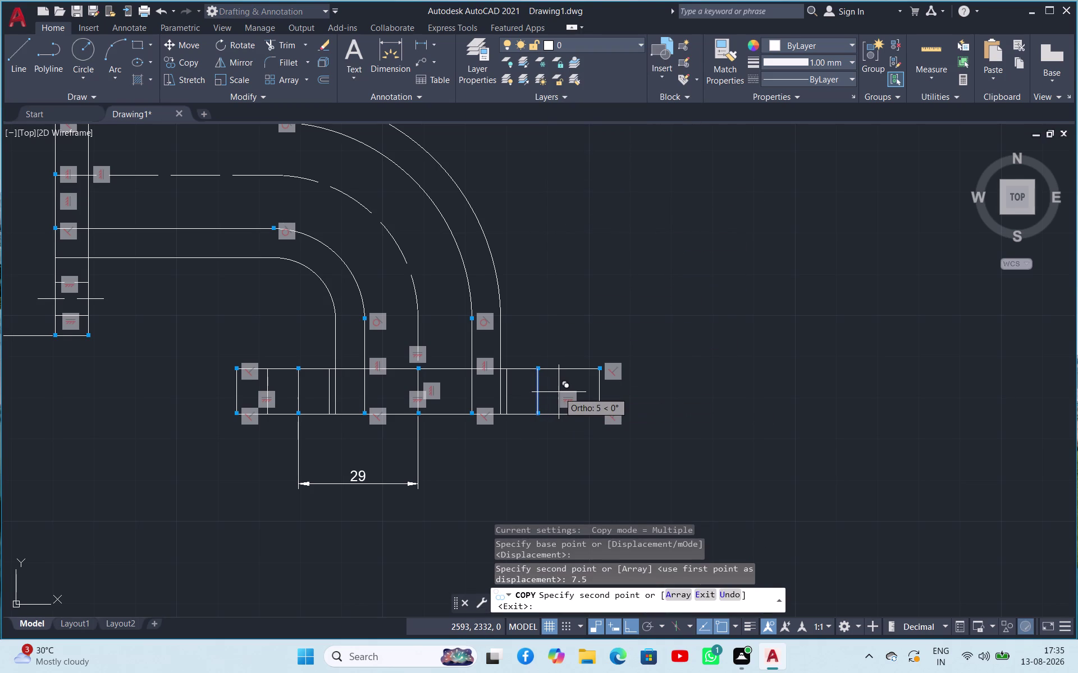
text(7.5)
key(Return)
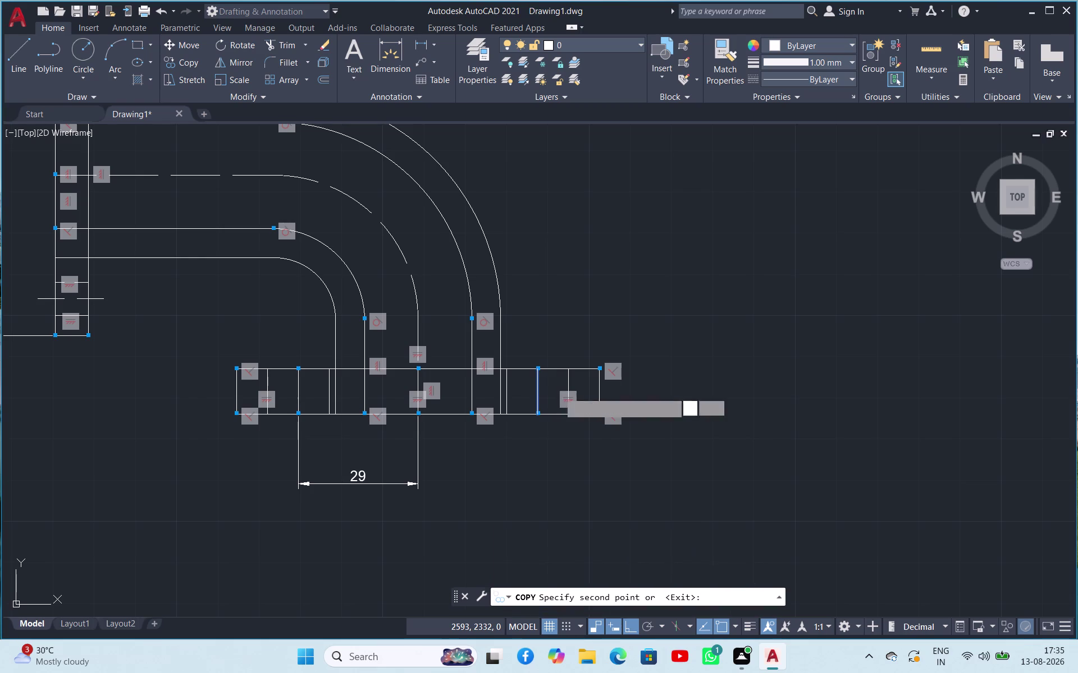
key(Escape)
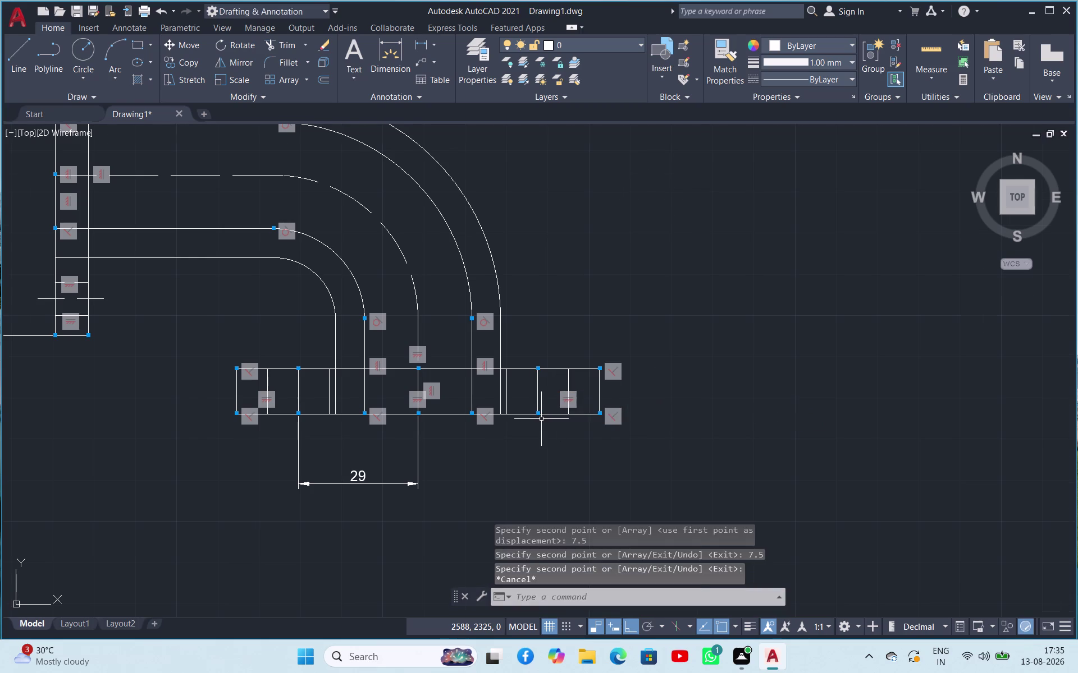
Trim the overlapping wall lines in the band's right part, using every object as a cutting edge.
scroll(down, 3)
scroll(up, 3)
scroll(up, 3)
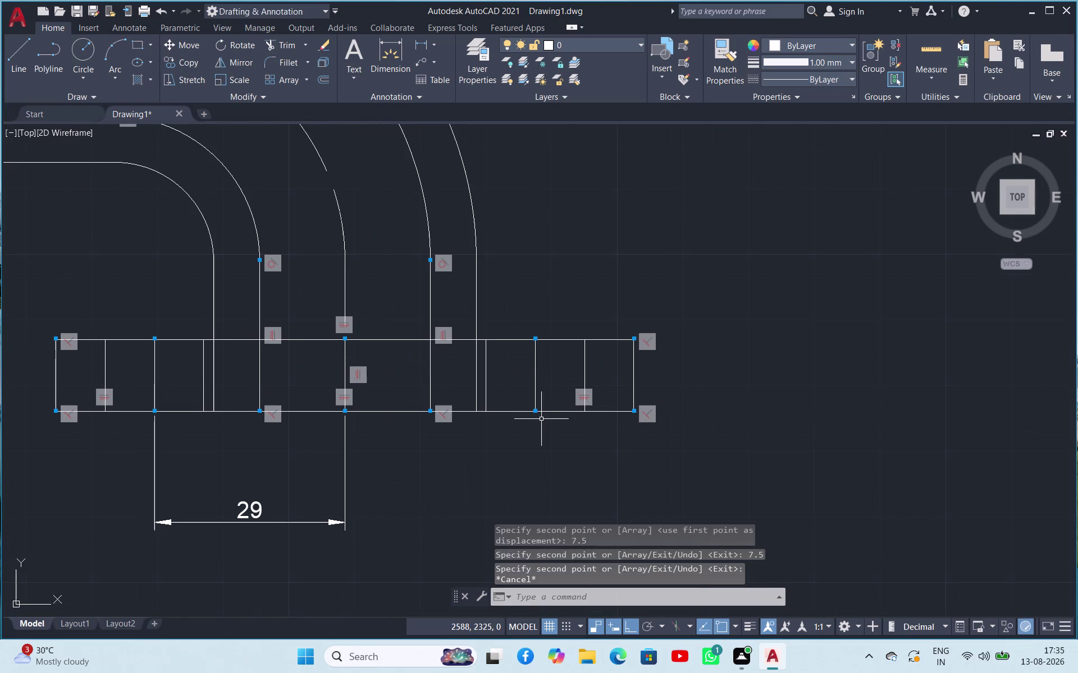
click(267, 41)
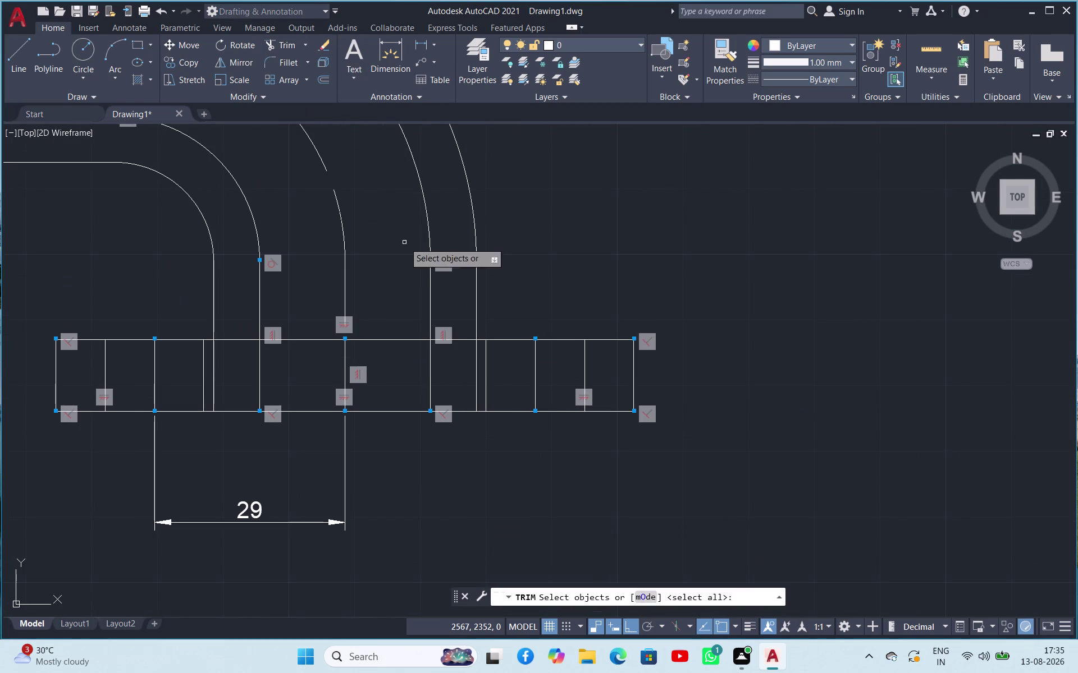
key(space)
click(477, 352)
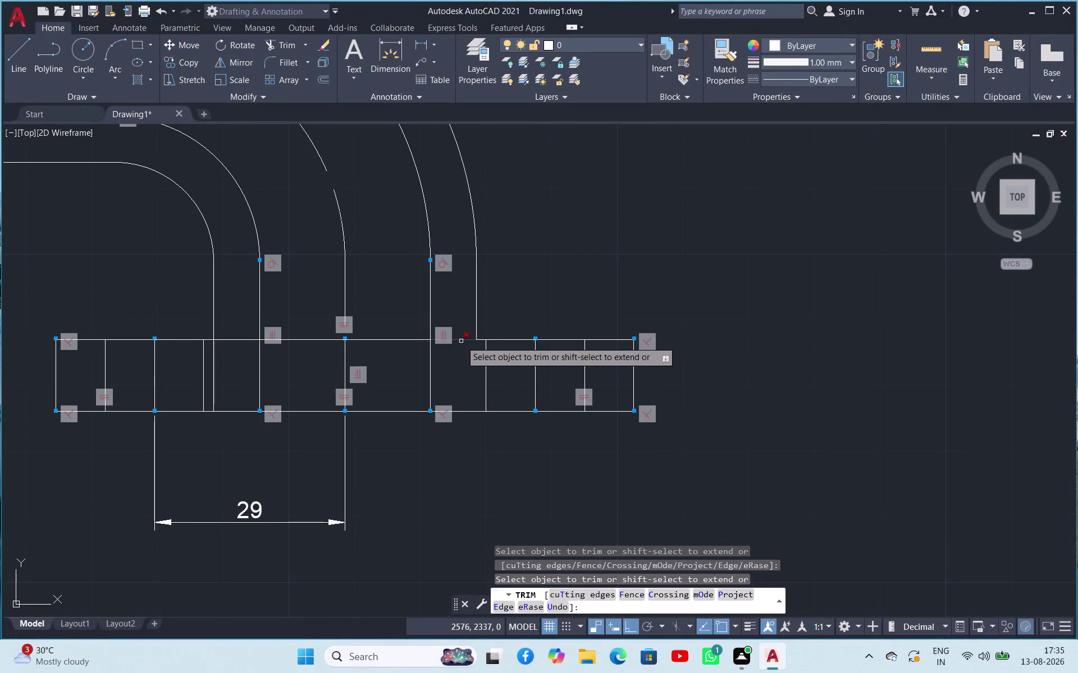
click(461, 341)
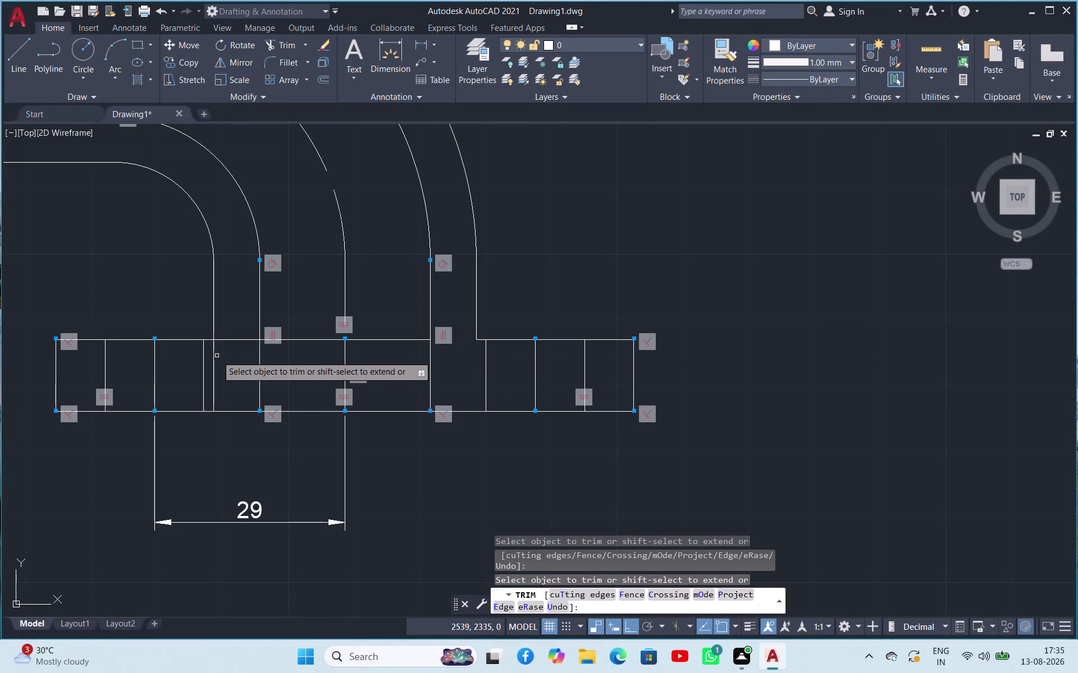
Trim the band's top edge and the leftover segment inside the left pipe.
click(213, 359)
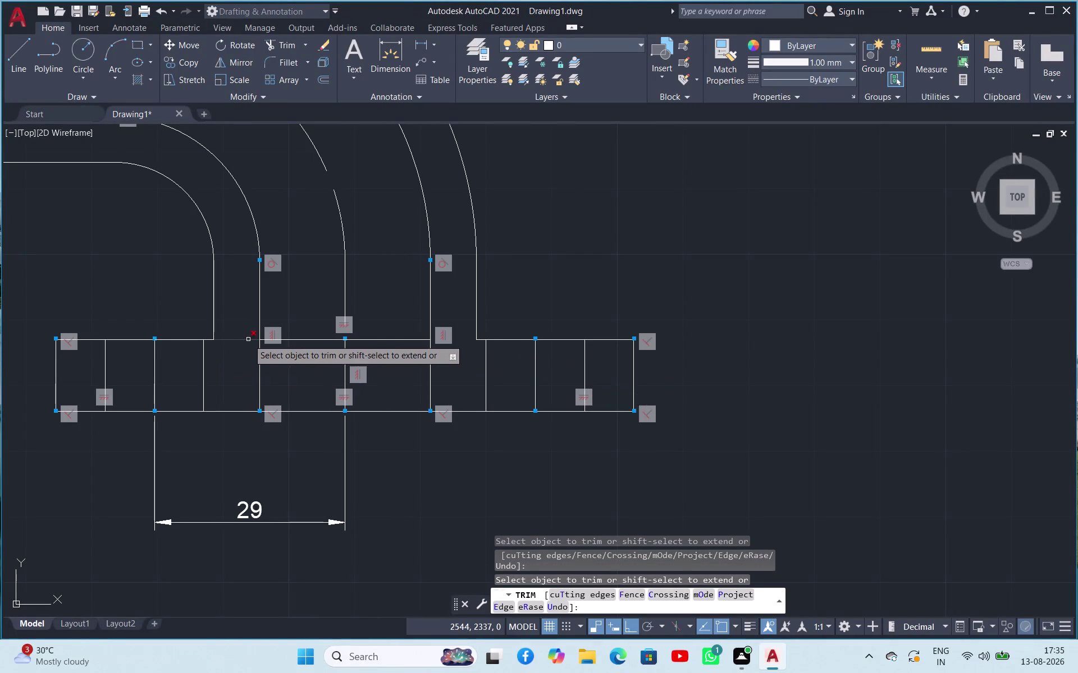
click(248, 339)
scroll(up, 3)
scroll(down, 3)
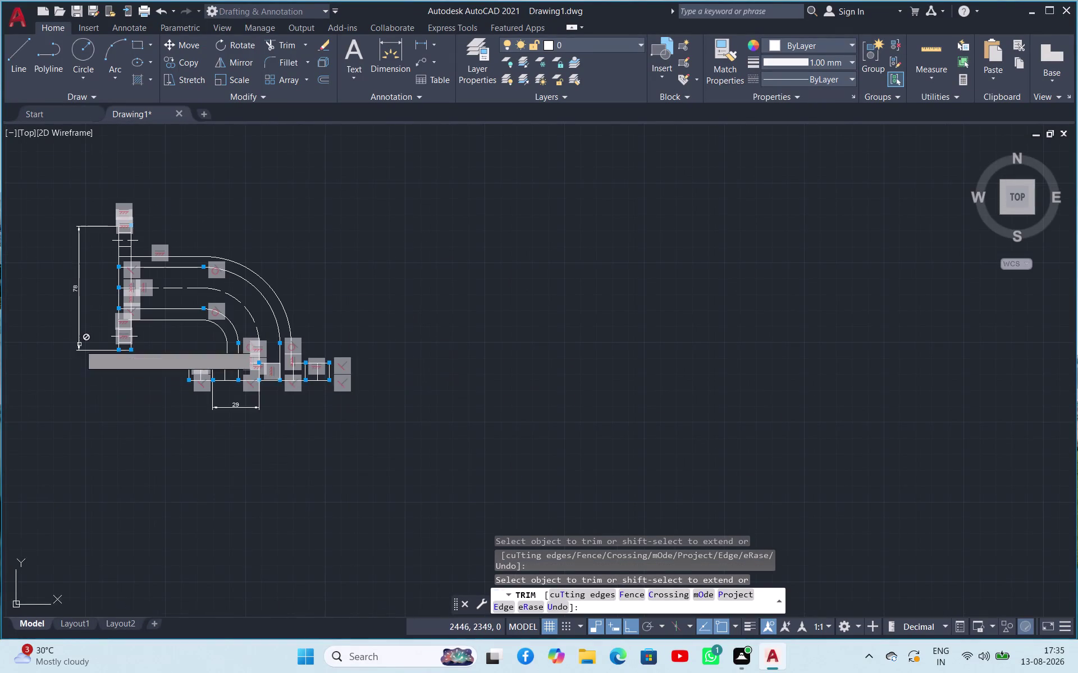
scroll(up, 3)
key(Escape)
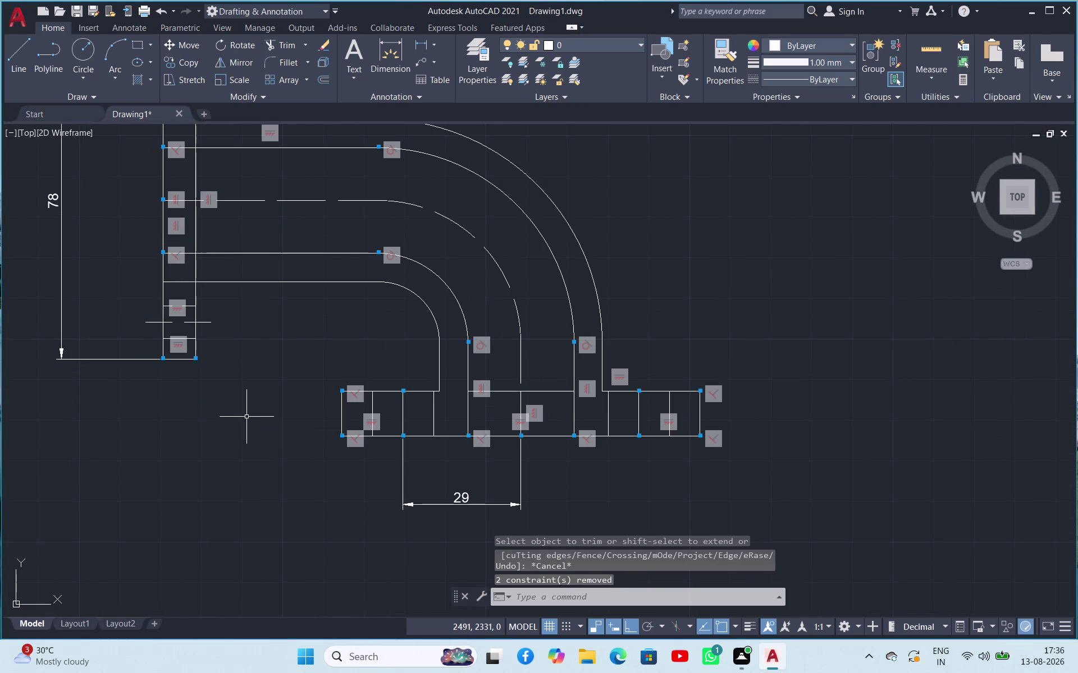
scroll(down, 3)
scroll(up, 3)
scroll(down, 3)
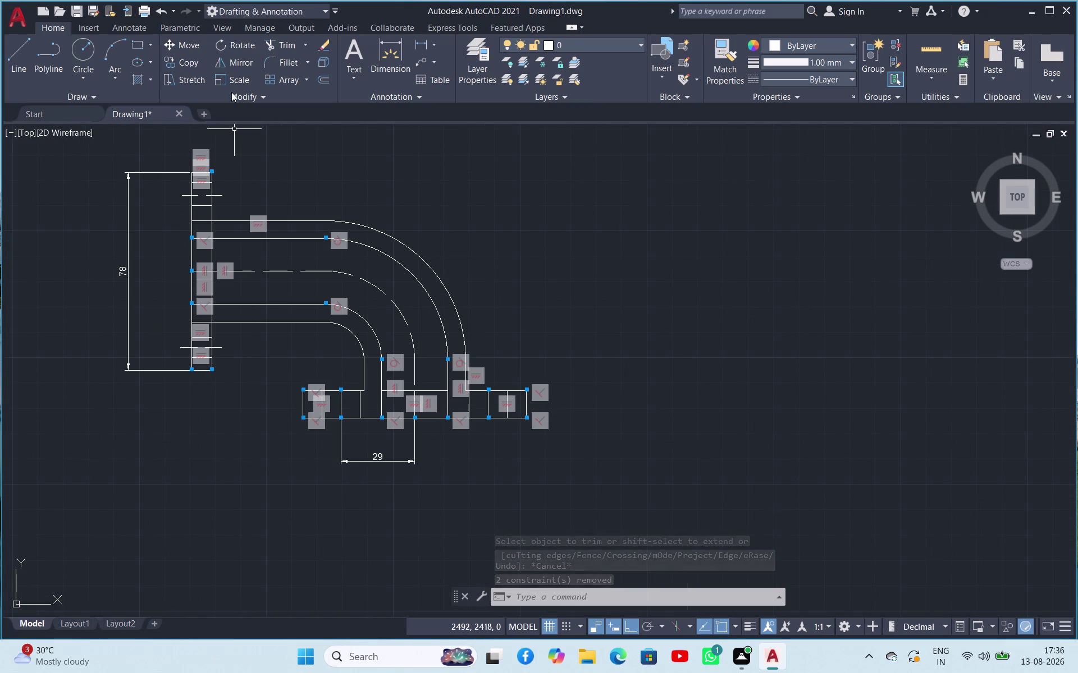
Fillet the corner between the top outer pipe wall and the upper flange with radius 2.5.
click(293, 67)
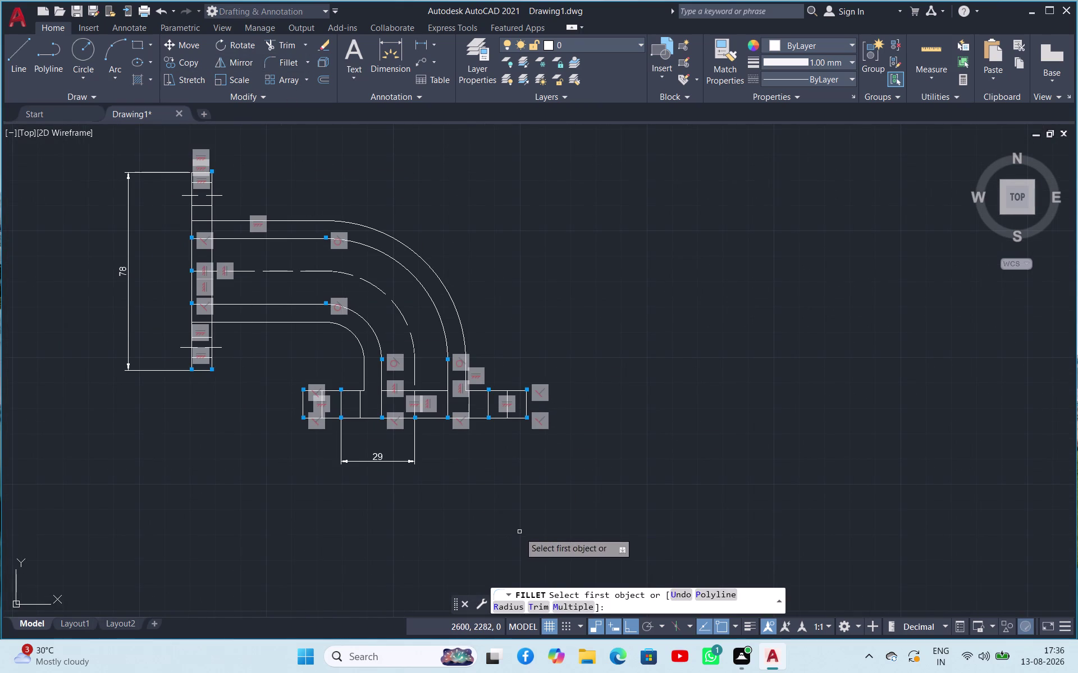
key(r)
key(space)
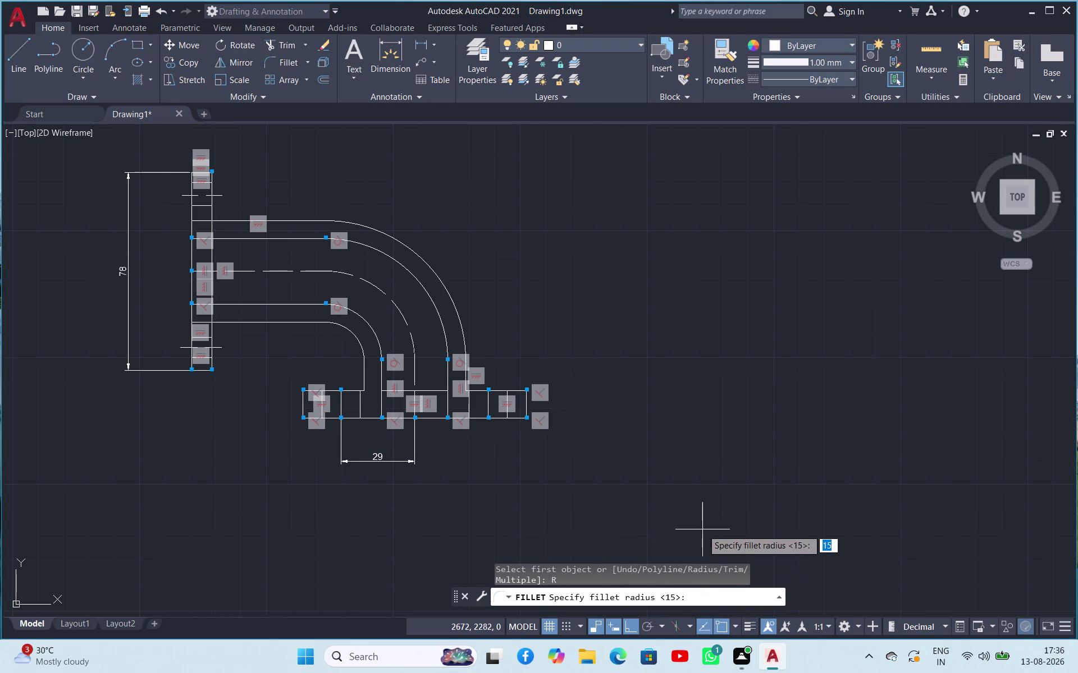
text(2.5)
key(Return)
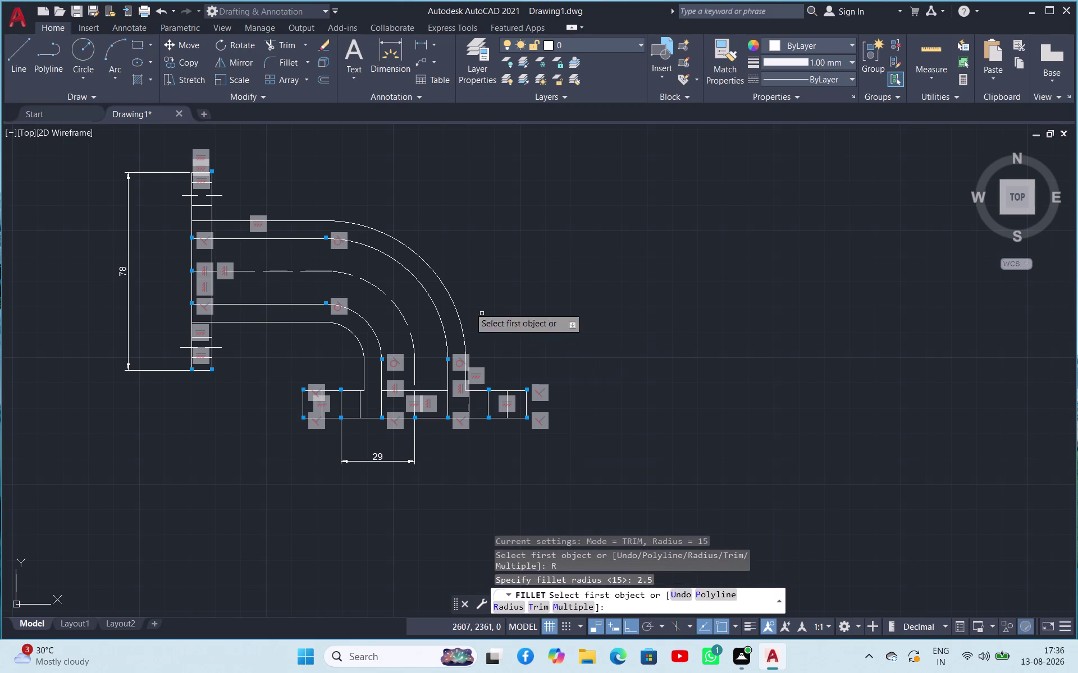
scroll(down, 3)
scroll(up, 3)
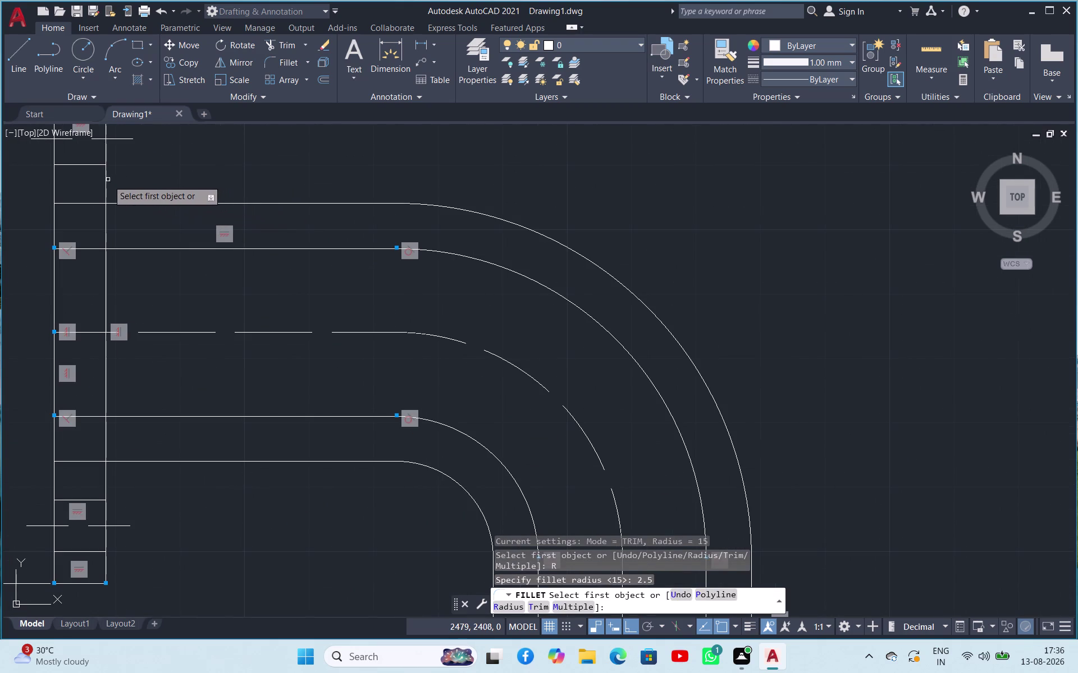
click(107, 181)
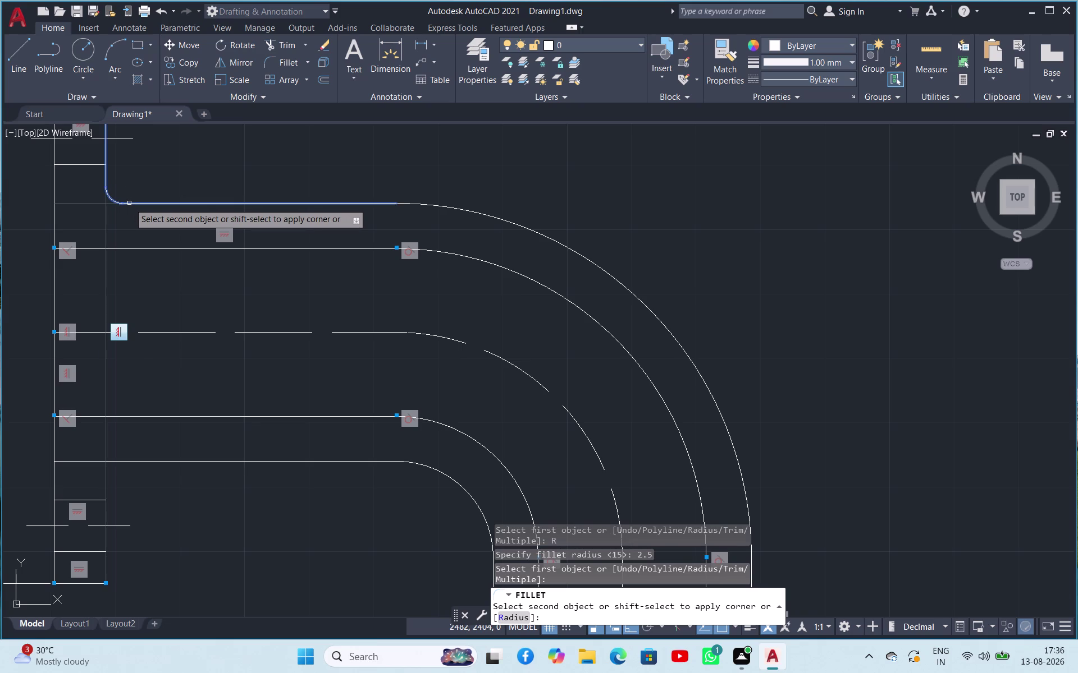
click(130, 203)
scroll(up, 3)
scroll(down, 3)
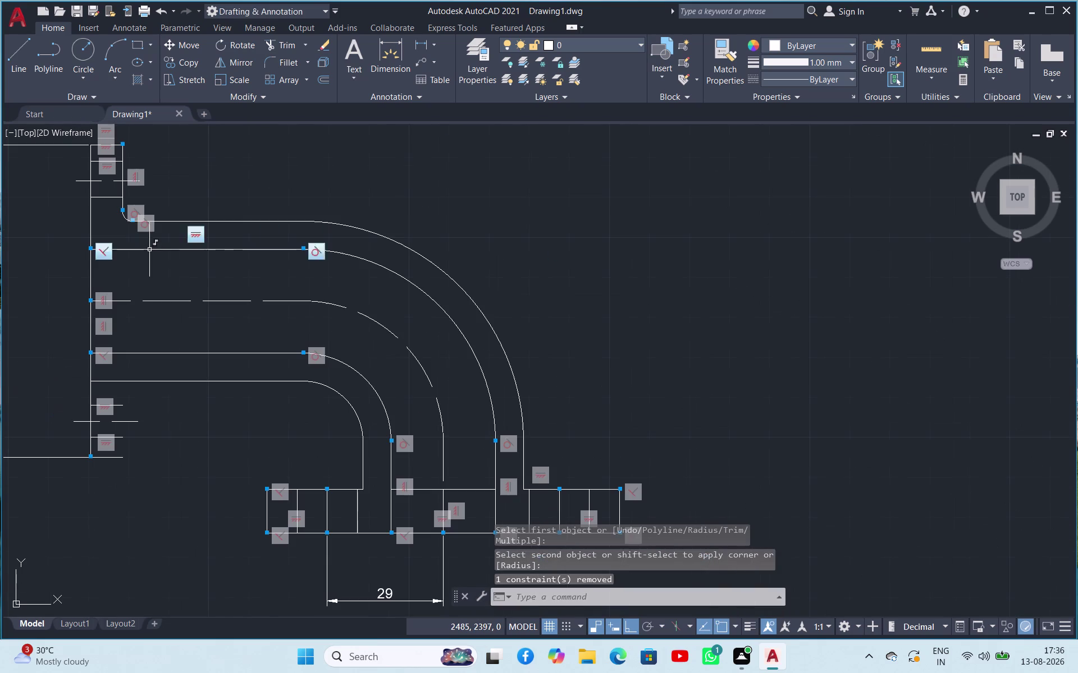
key(Escape)
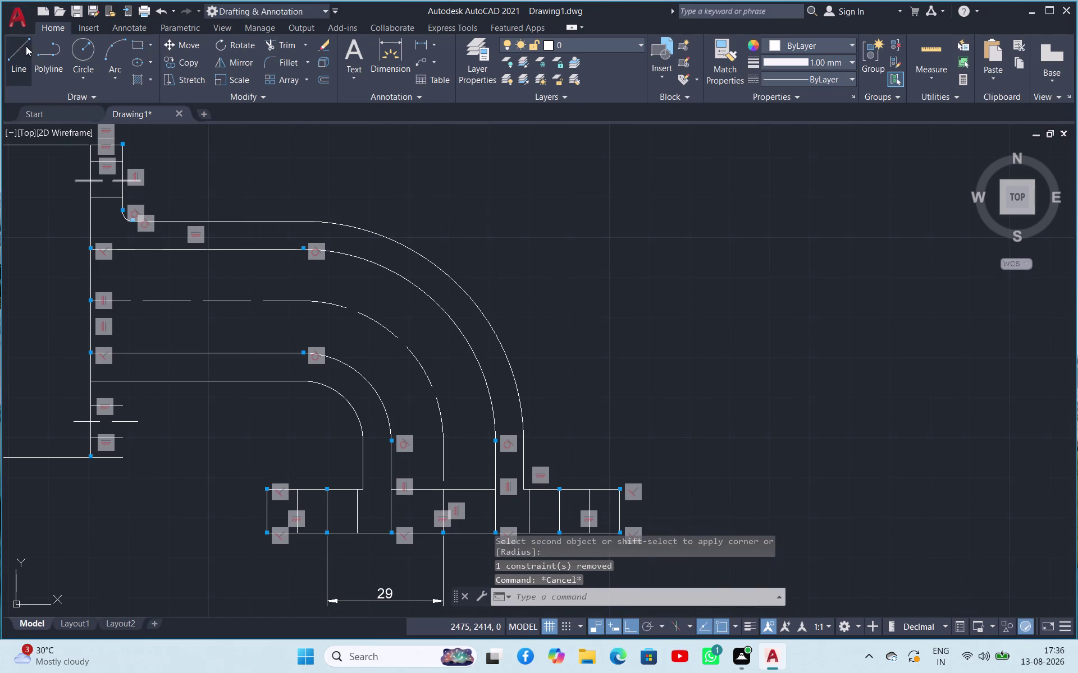
click(21, 50)
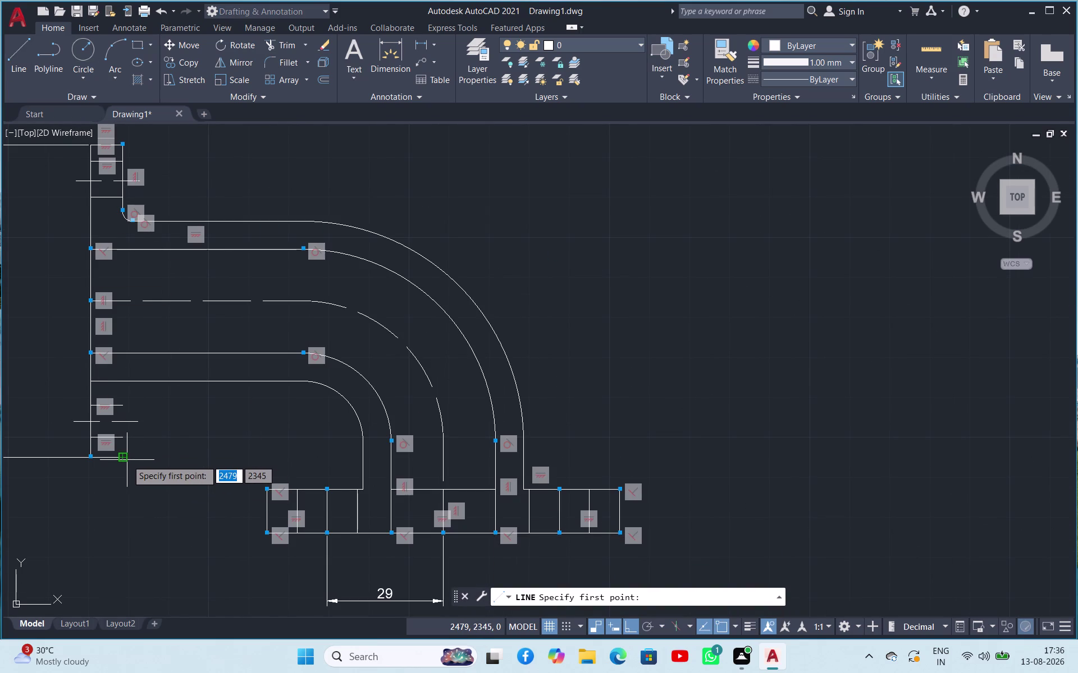
Sketch a vertical line from the left flange's bottom end up to the new fillet.
click(121, 456)
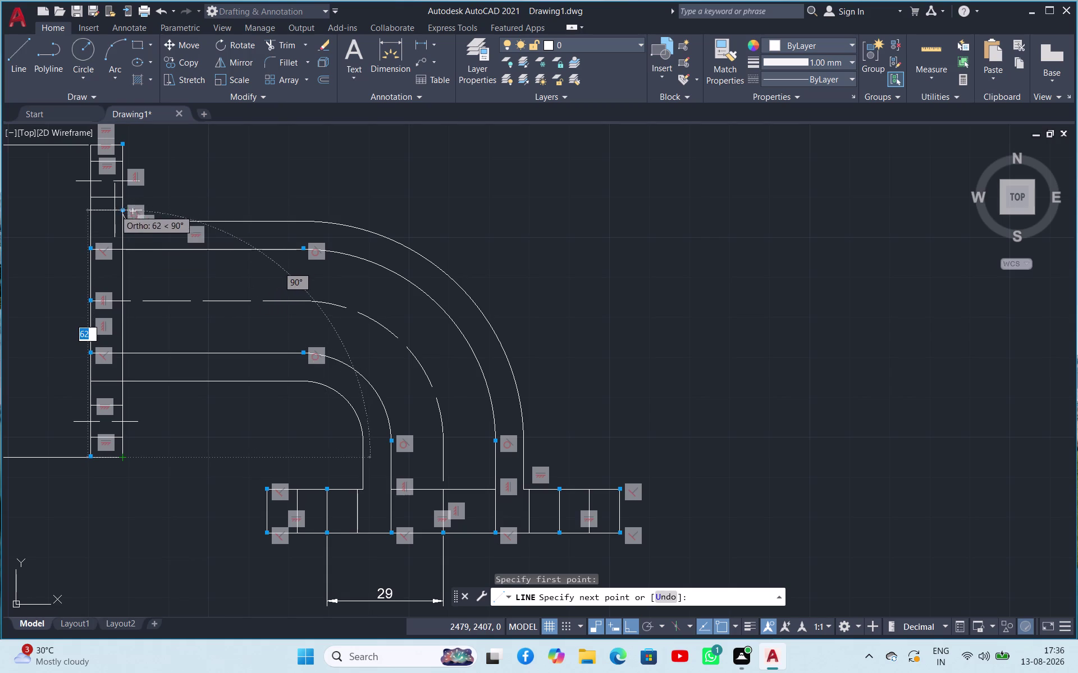
scroll(up, 3)
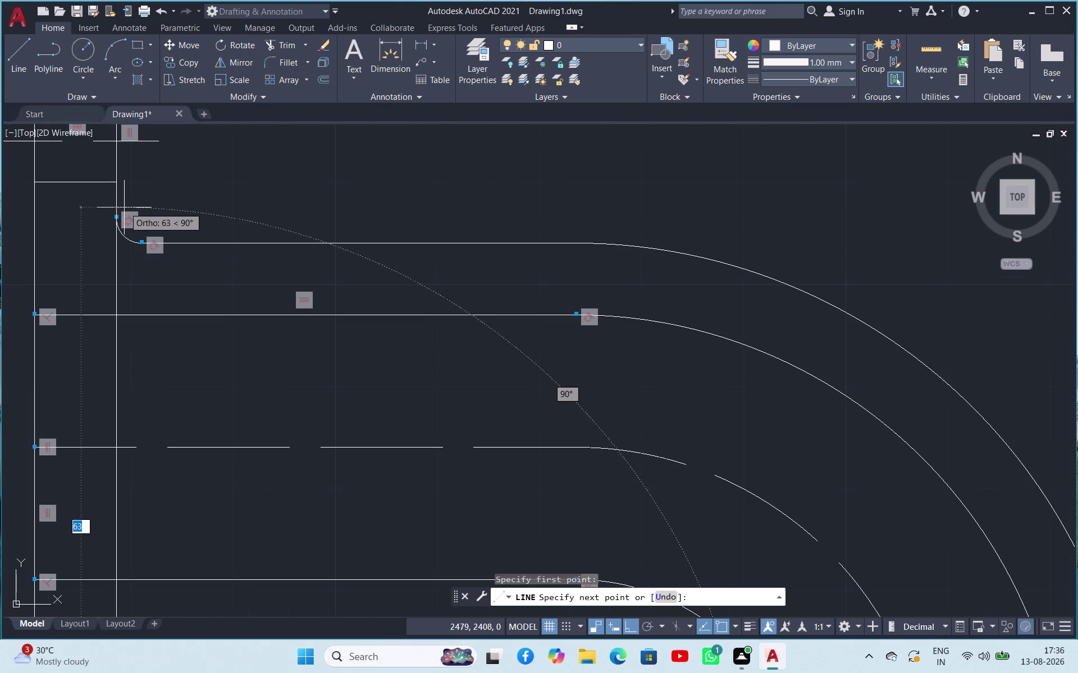
click(118, 217)
key(Escape)
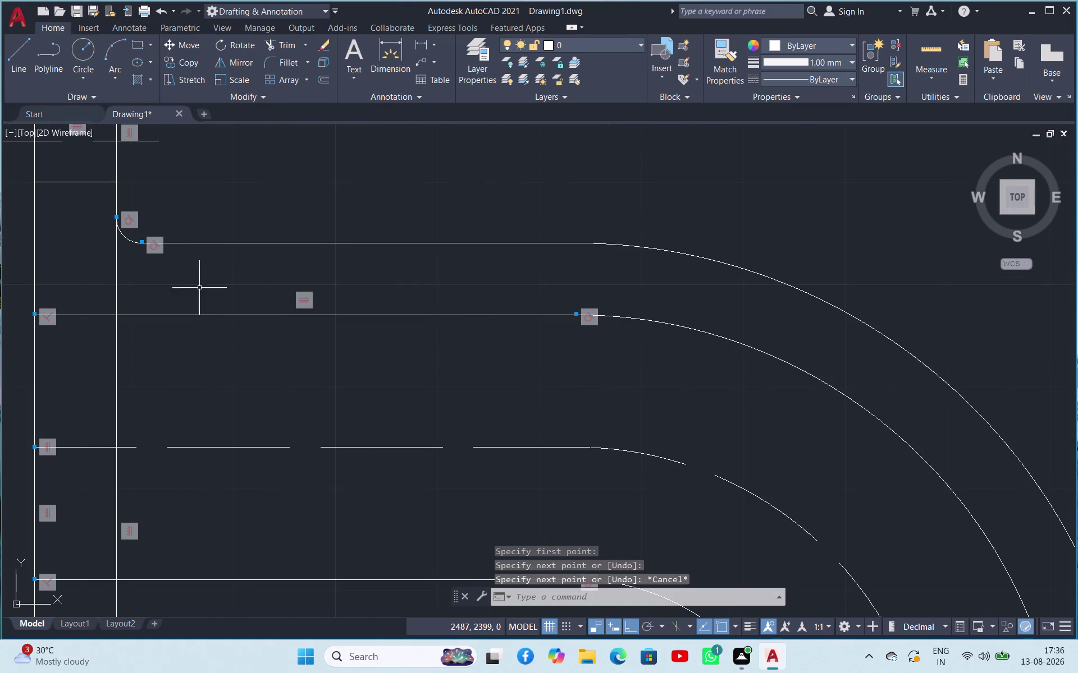
click(269, 66)
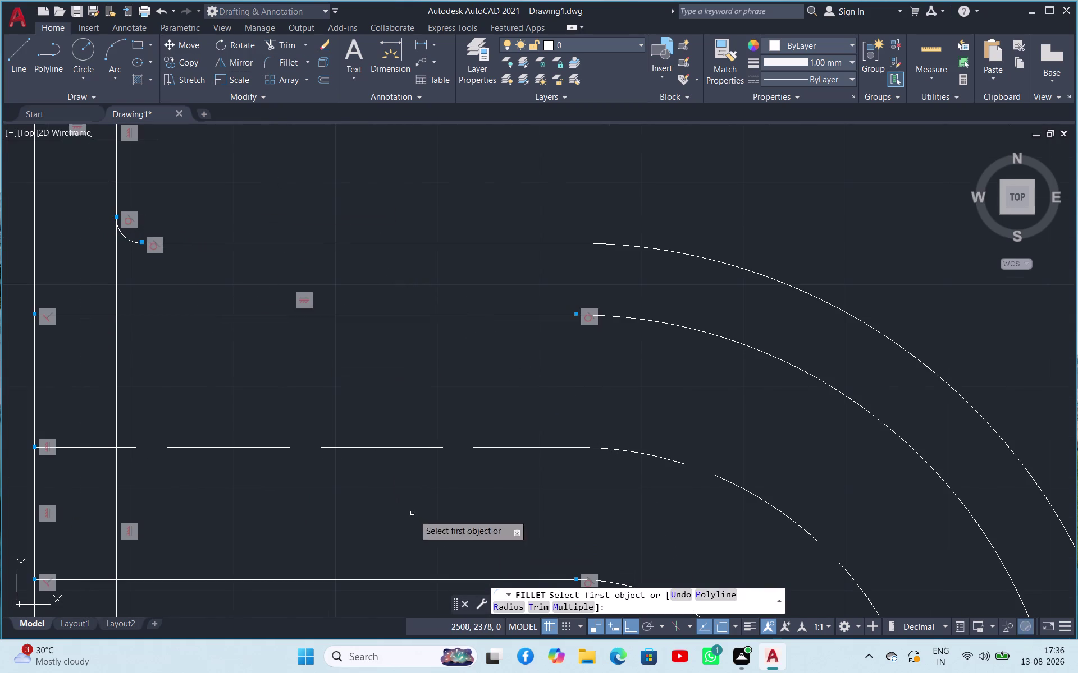
Fillet the corner between the lower pipe wall and the flange with radius 2.5.
click(513, 604)
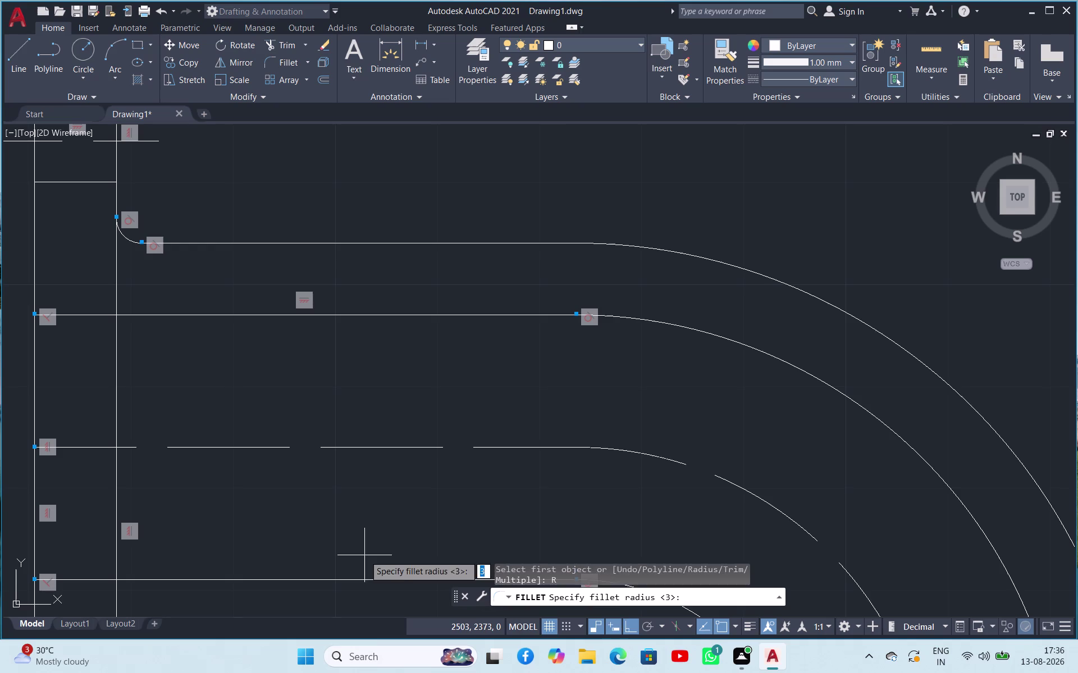
scroll(up, 3)
scroll(down, 3)
scroll(down, 3)
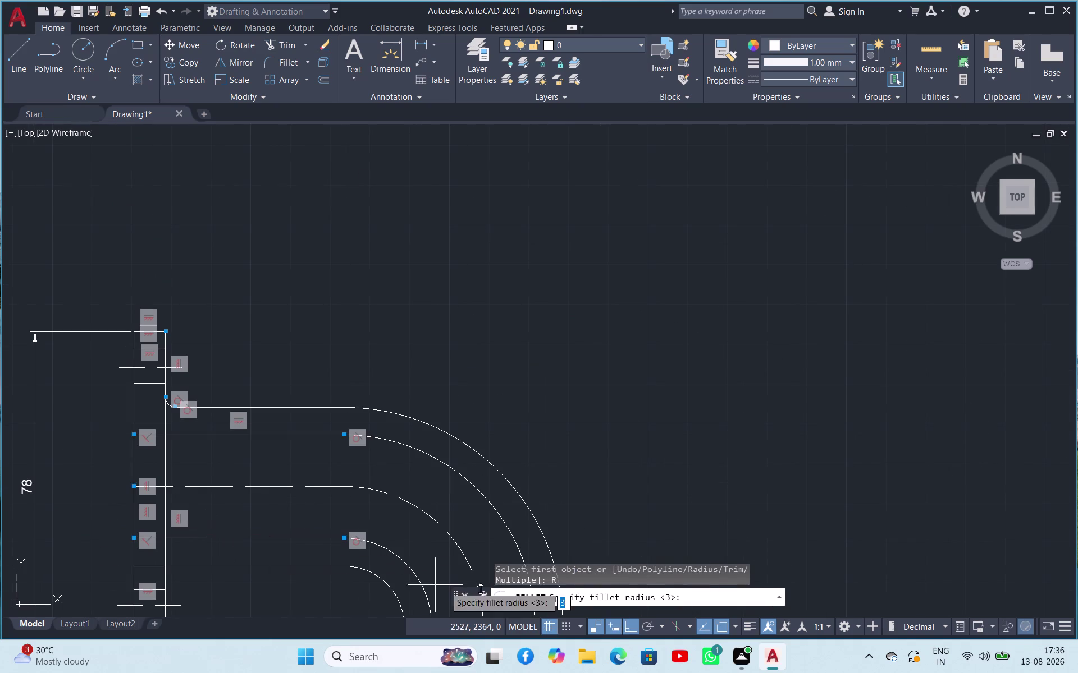
click(683, 598)
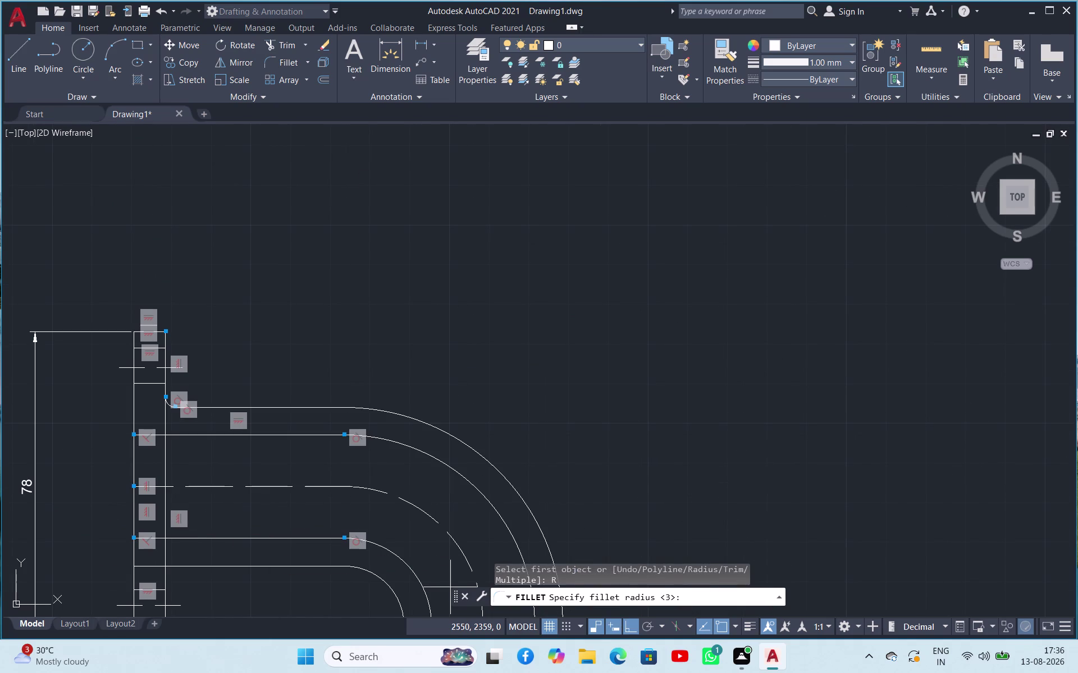
text(2.5)
key(Return)
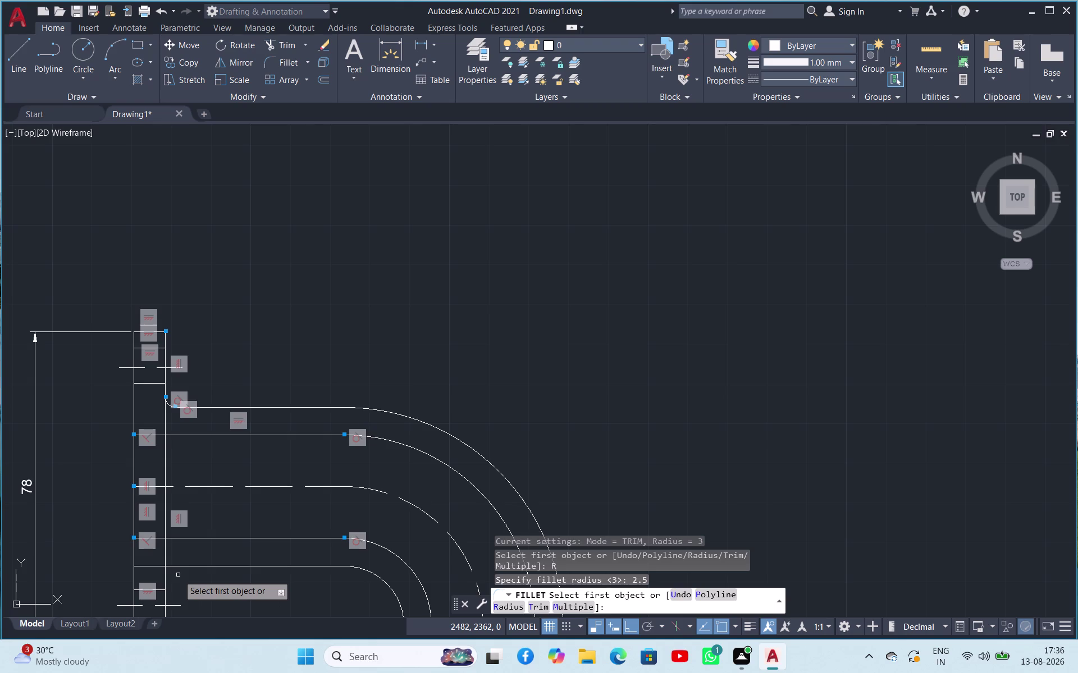
scroll(down, 3)
scroll(up, 3)
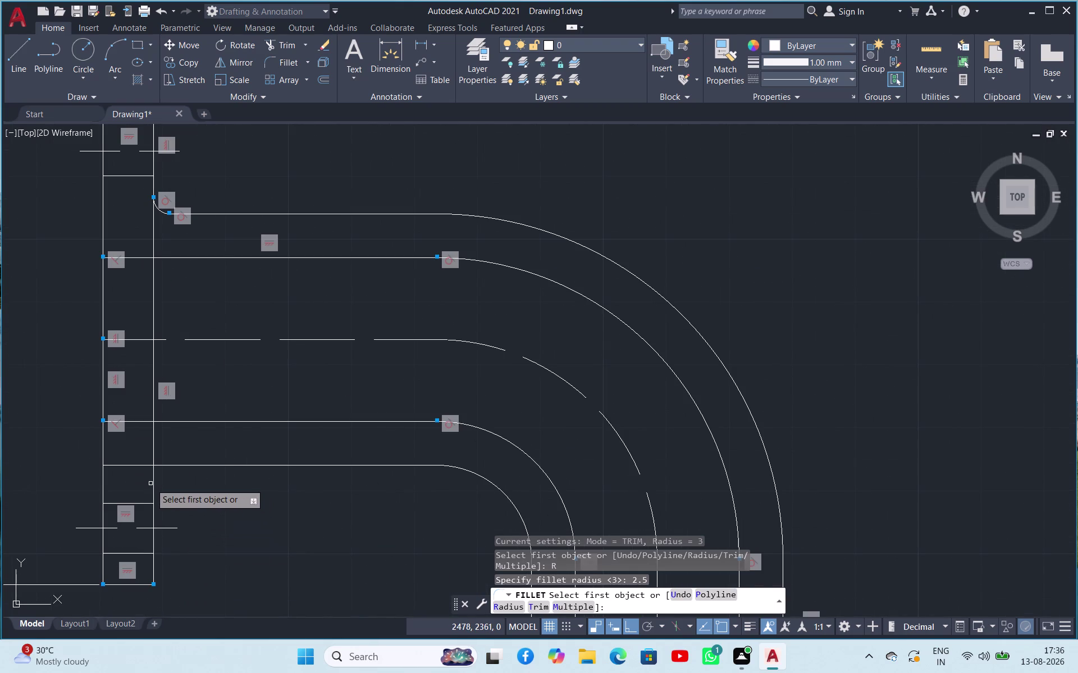
click(155, 481)
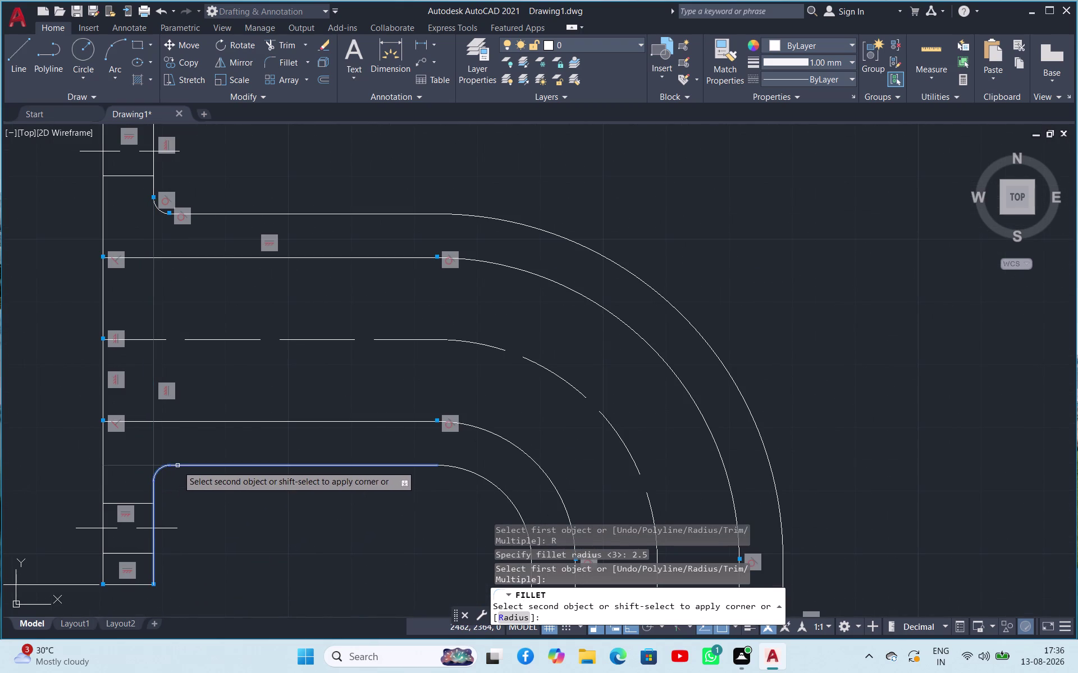
click(178, 465)
key(Escape)
key(Escape)
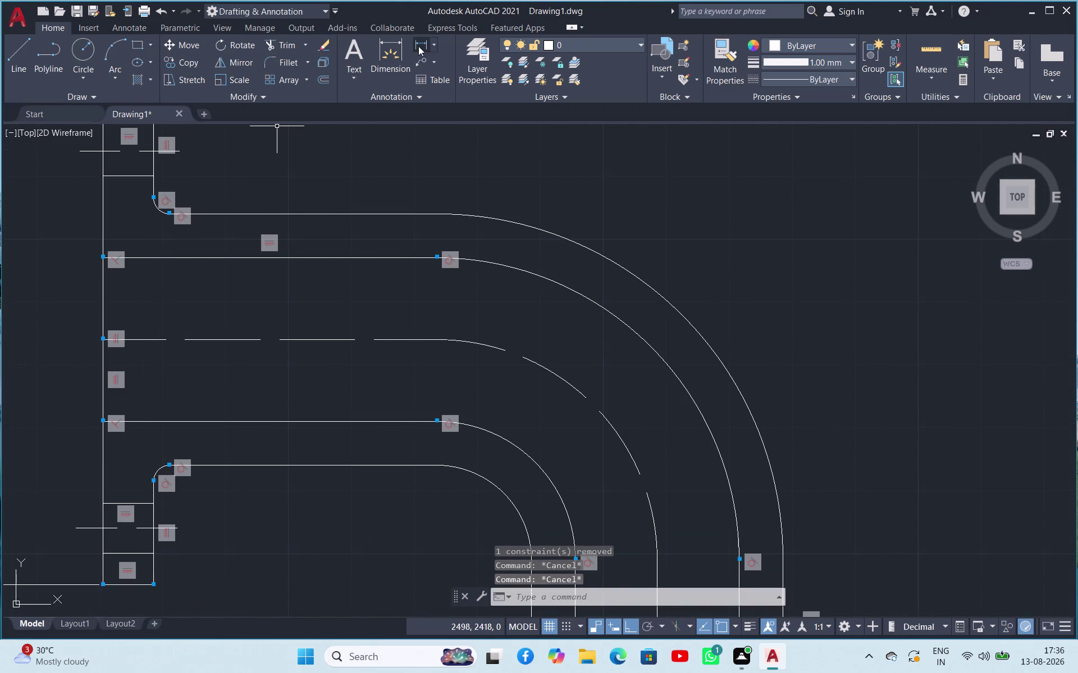
click(431, 44)
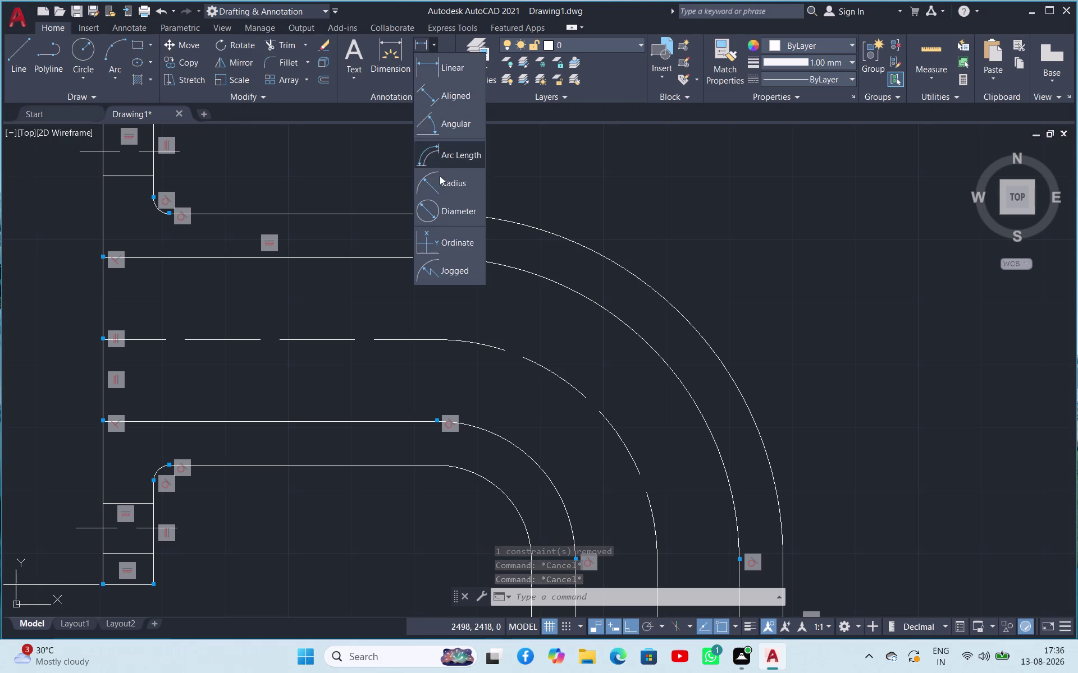
click(442, 185)
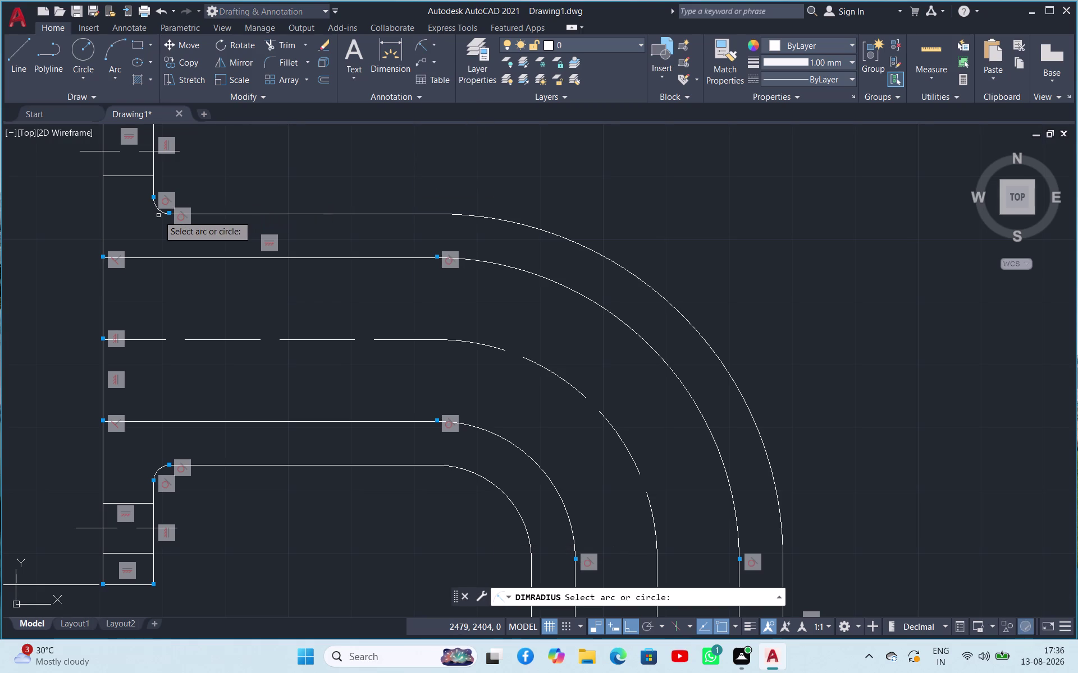
click(163, 214)
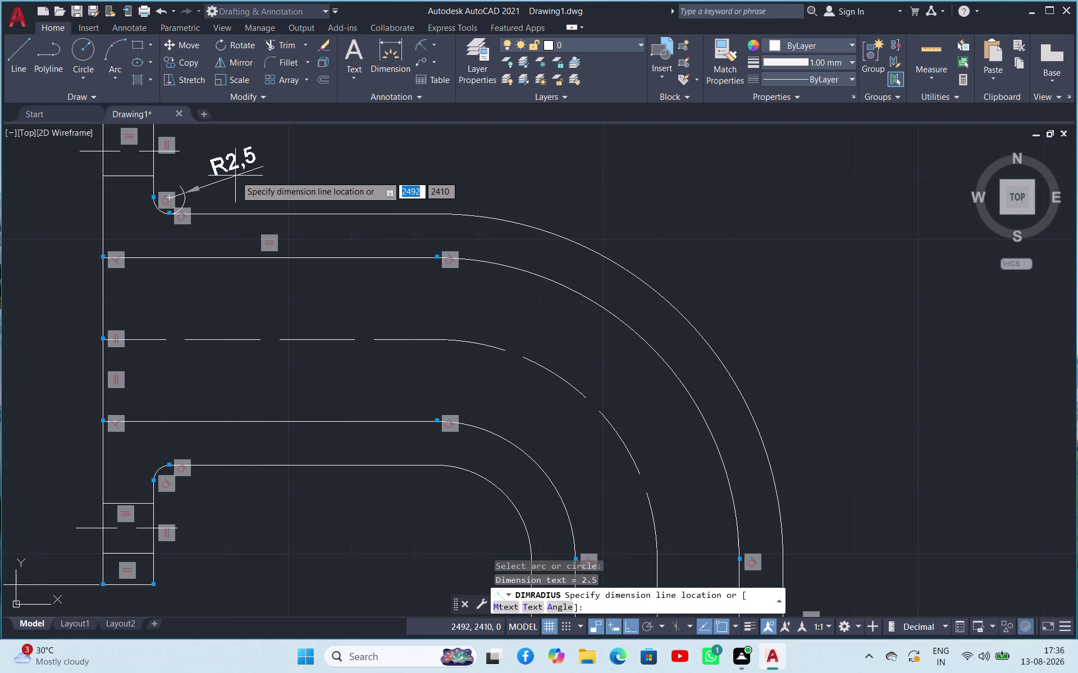
key(Escape)
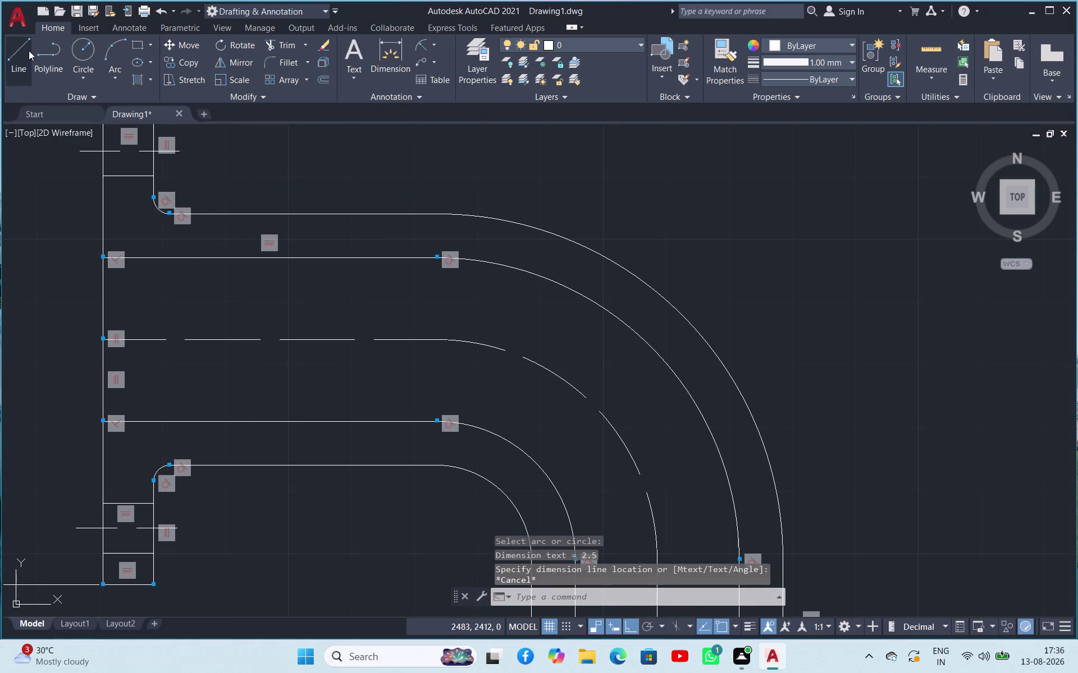
click(29, 51)
click(152, 194)
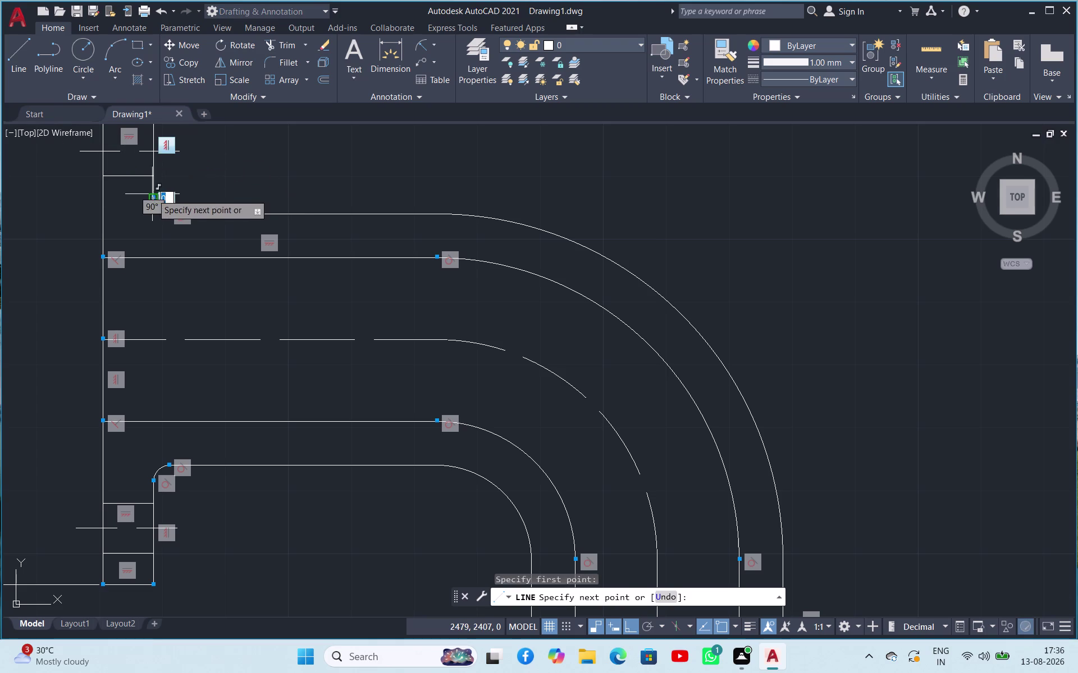
click(154, 483)
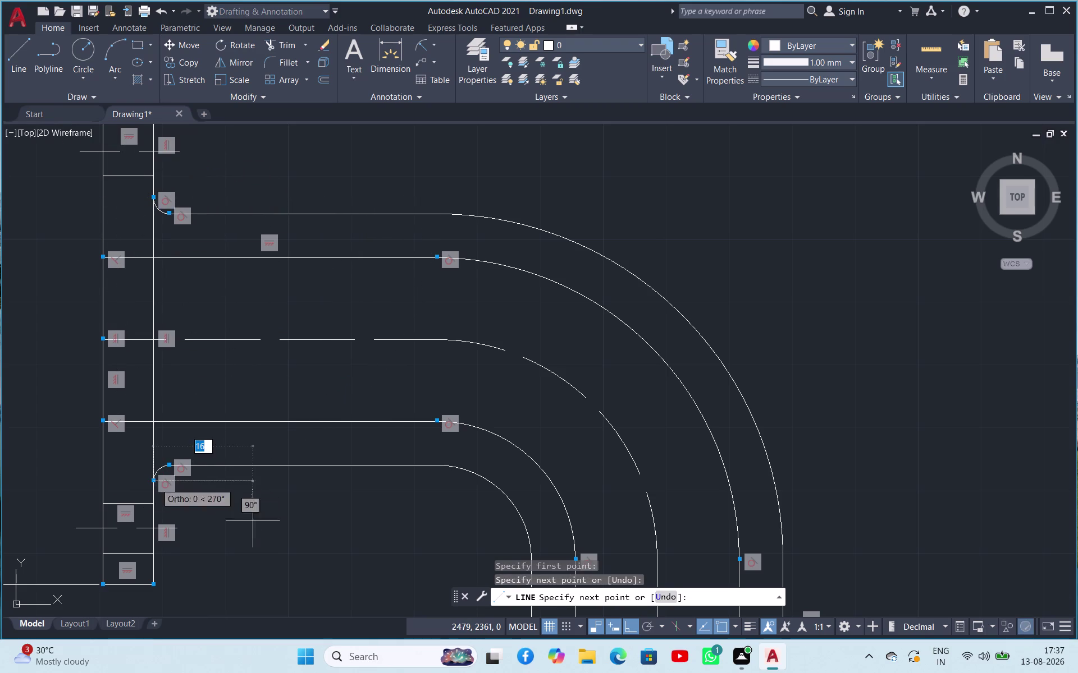
key(Escape)
scroll(up, 3)
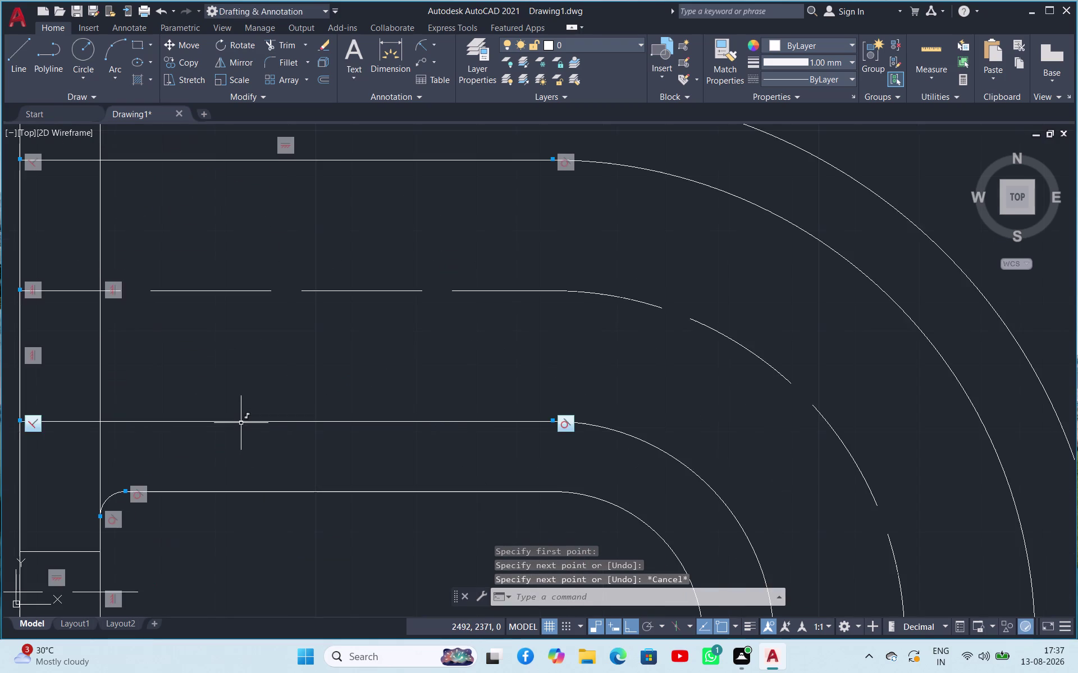
scroll(down, 3)
click(152, 397)
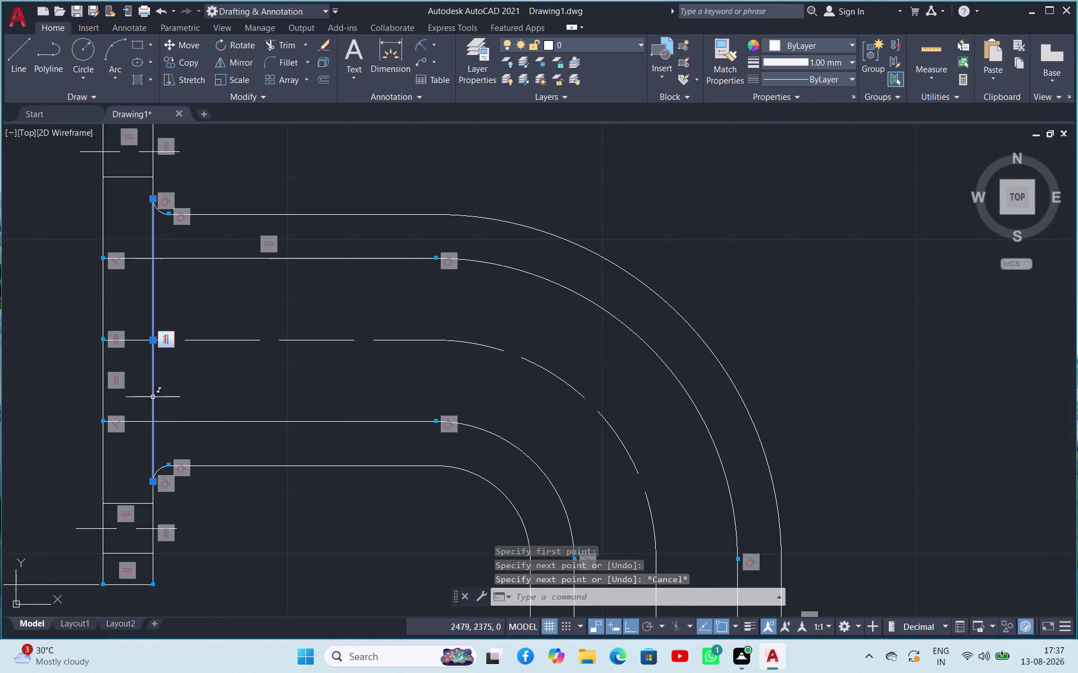
click(800, 75)
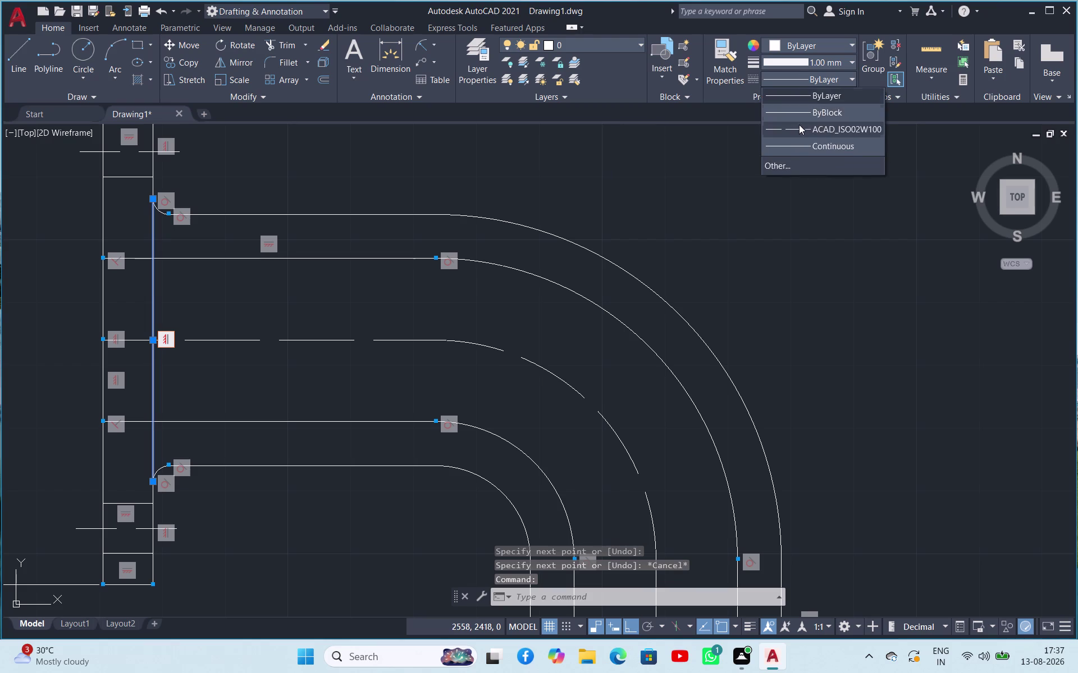
click(799, 126)
click(784, 225)
key(Escape)
key(Escape)
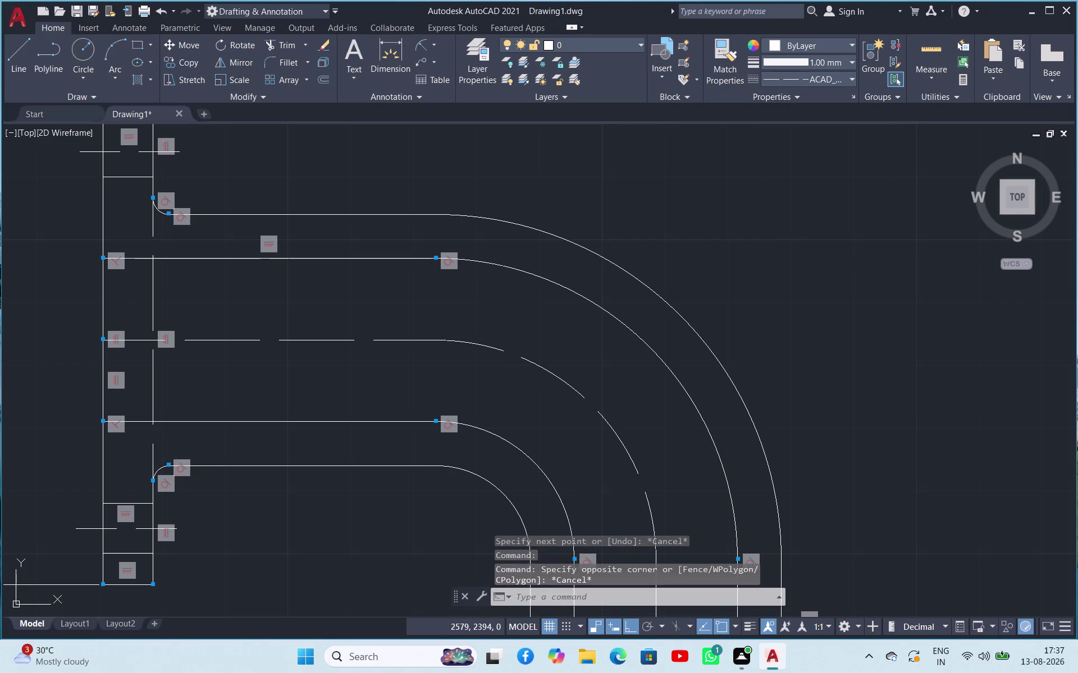
scroll(down, 3)
scroll(up, 3)
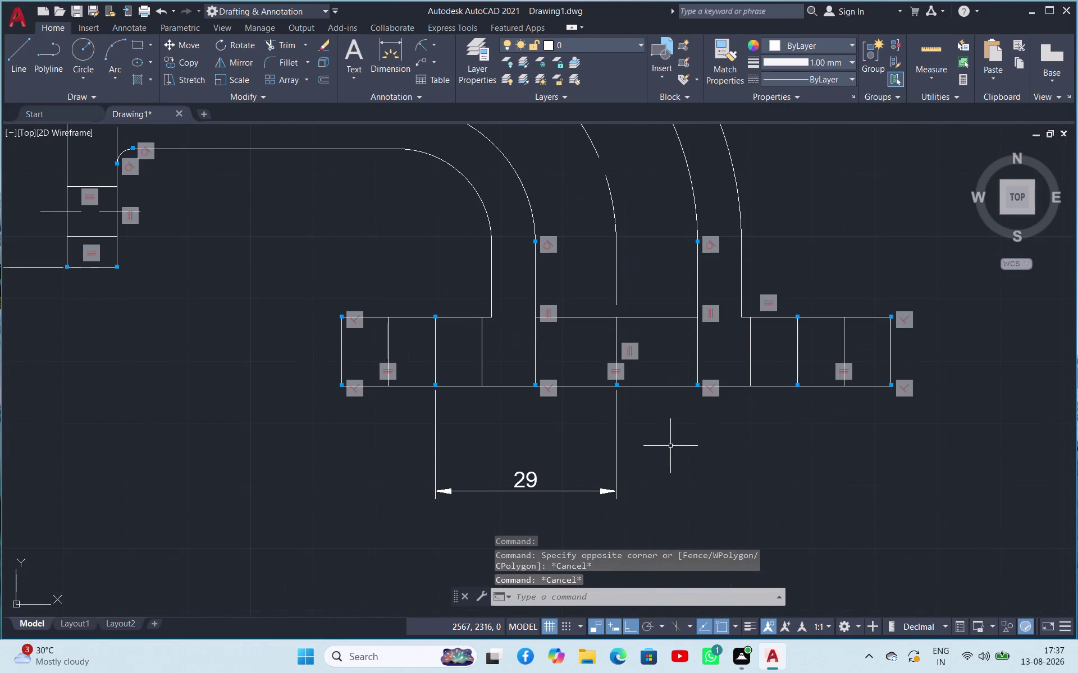
Fillet the left inner corner between the top wall and bend wall with radius 2.5.
scroll(down, 3)
scroll(up, 3)
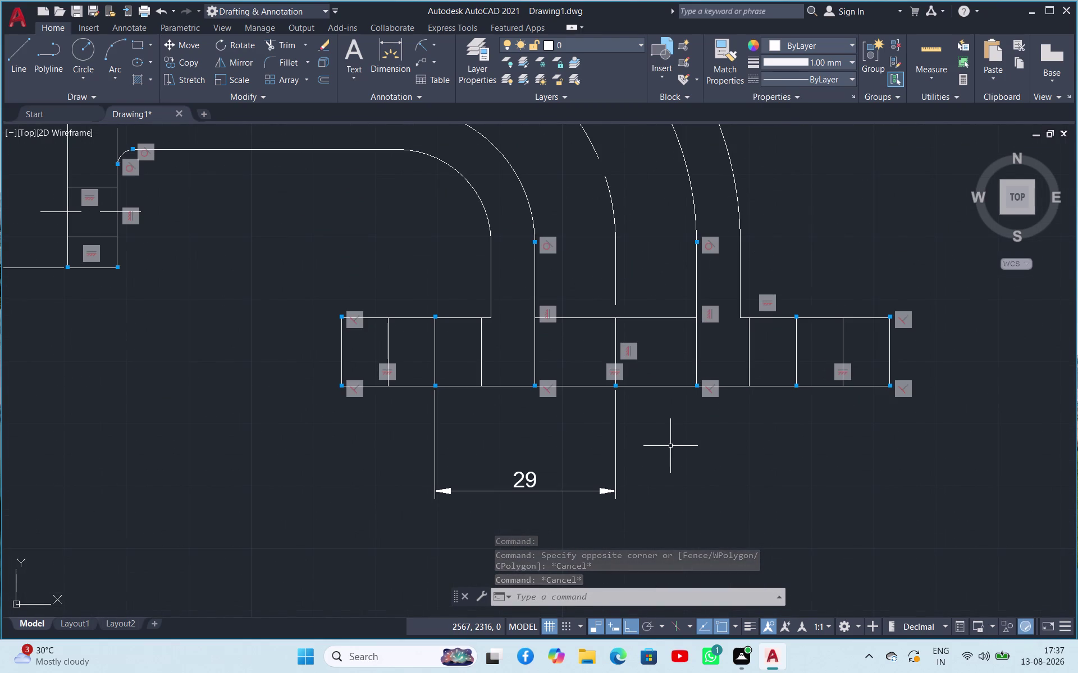
scroll(up, 3)
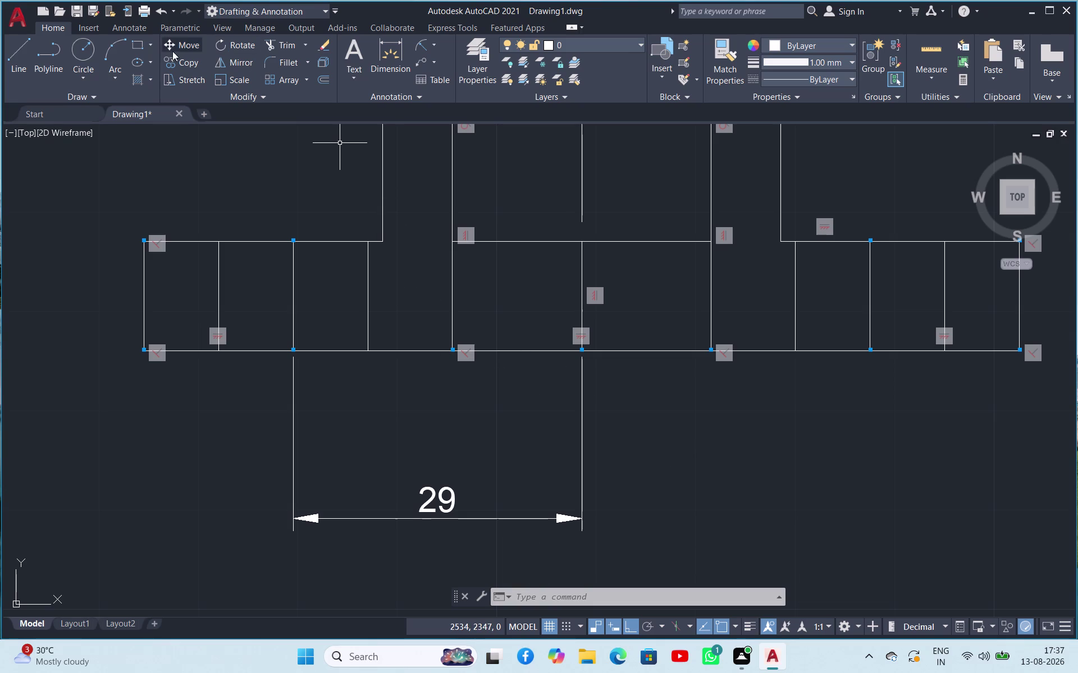
click(288, 65)
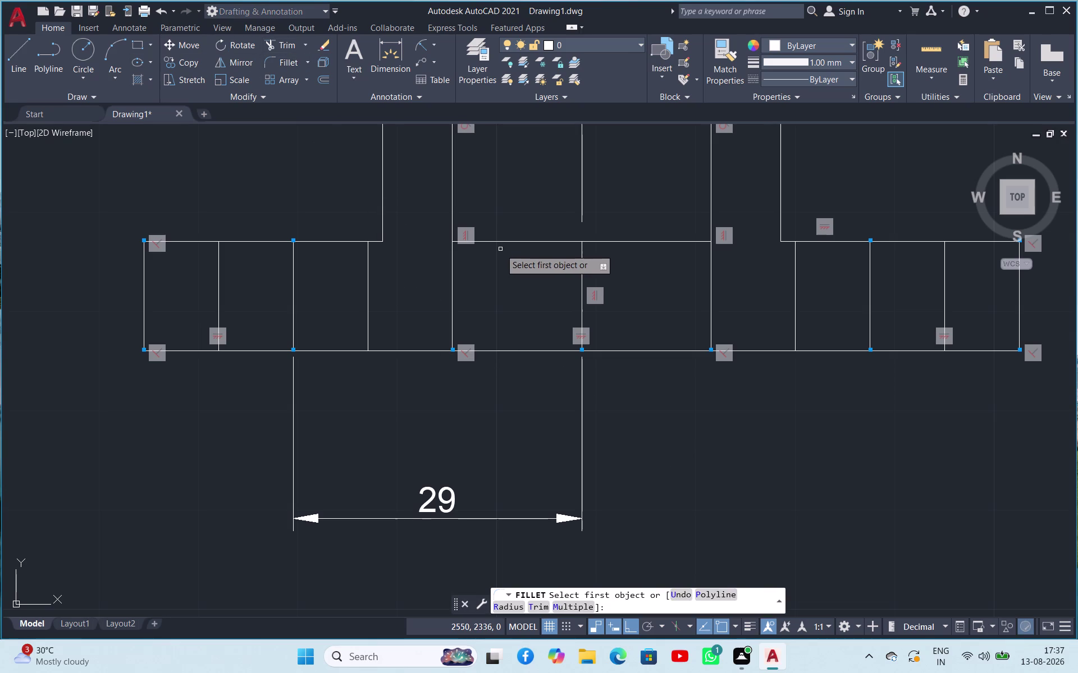
text(R)
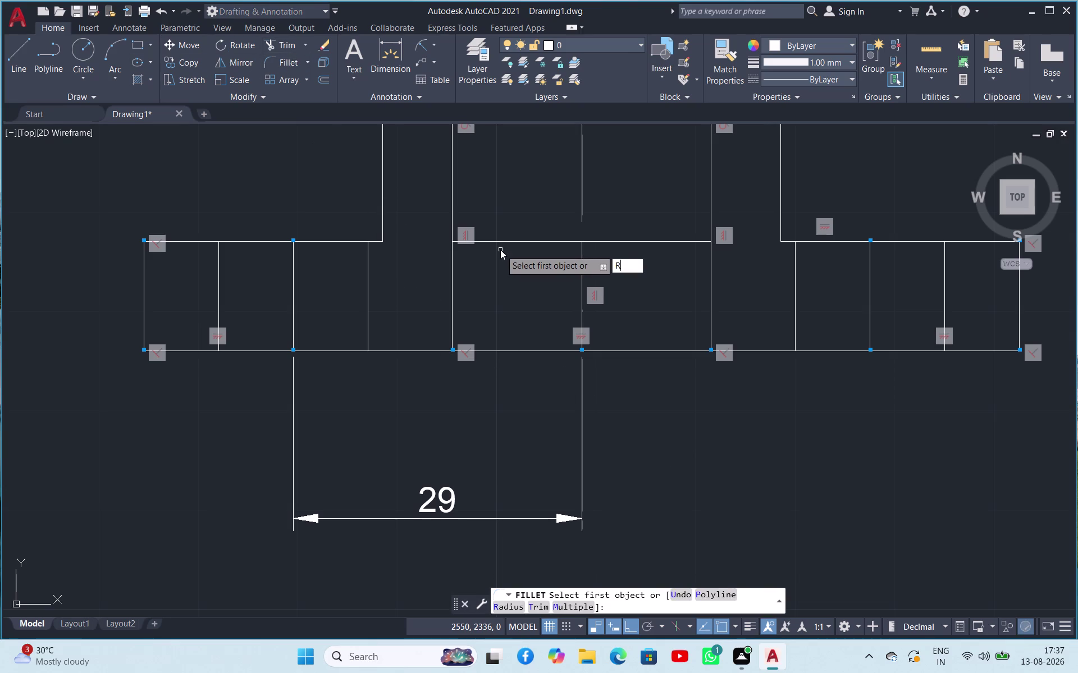
key(space)
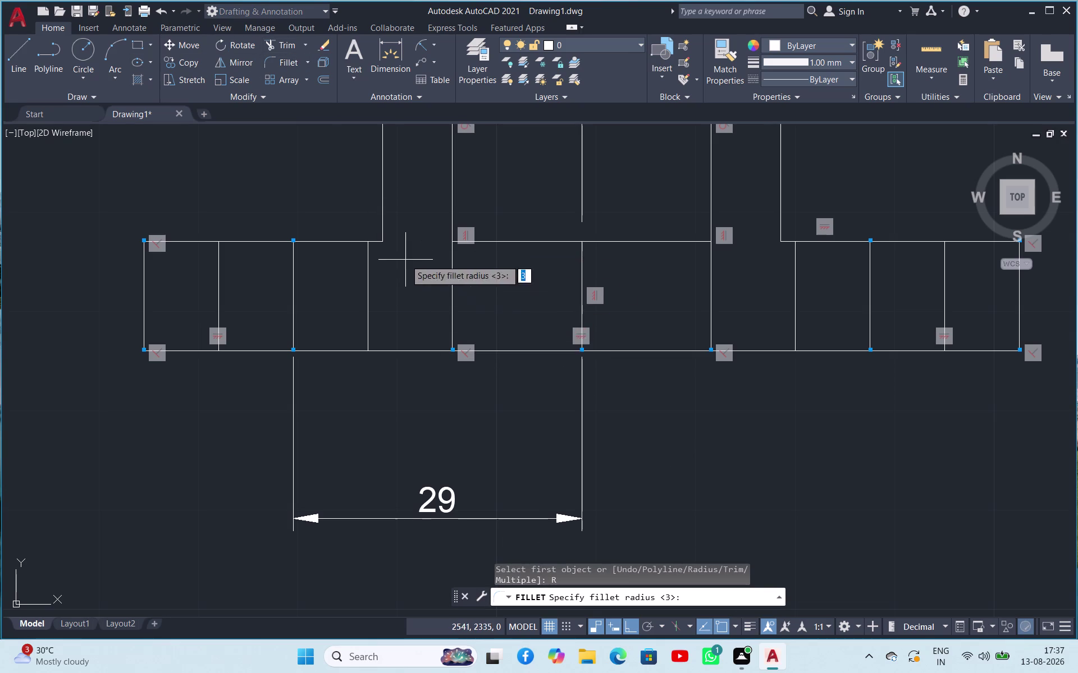
text(2)
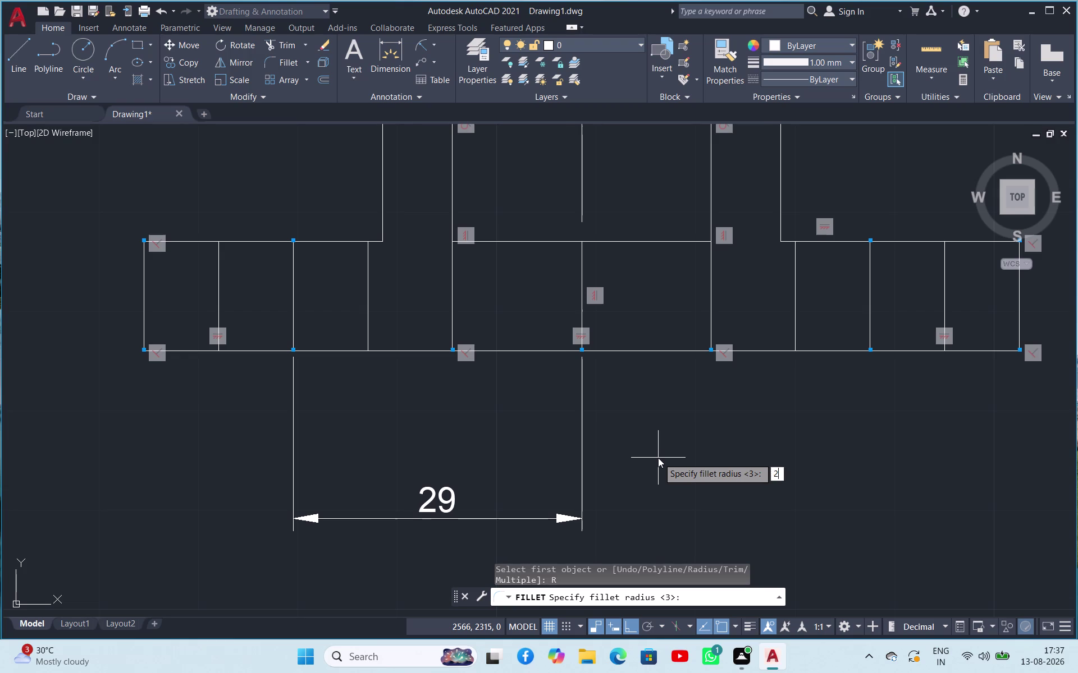
text(.5)
key(Return)
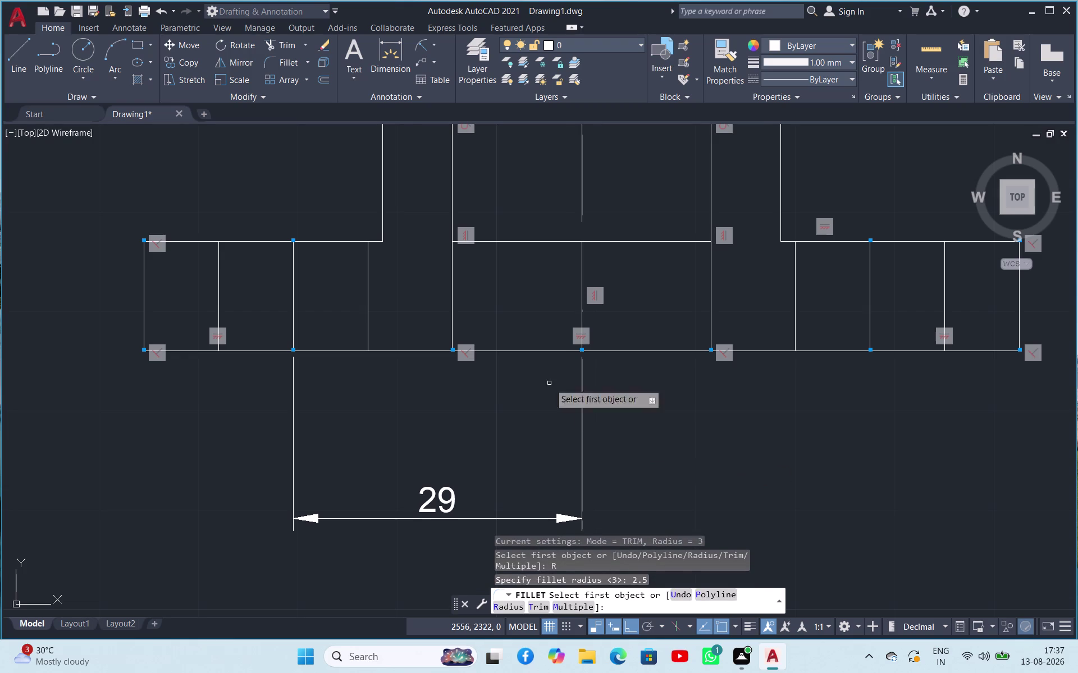
click(375, 241)
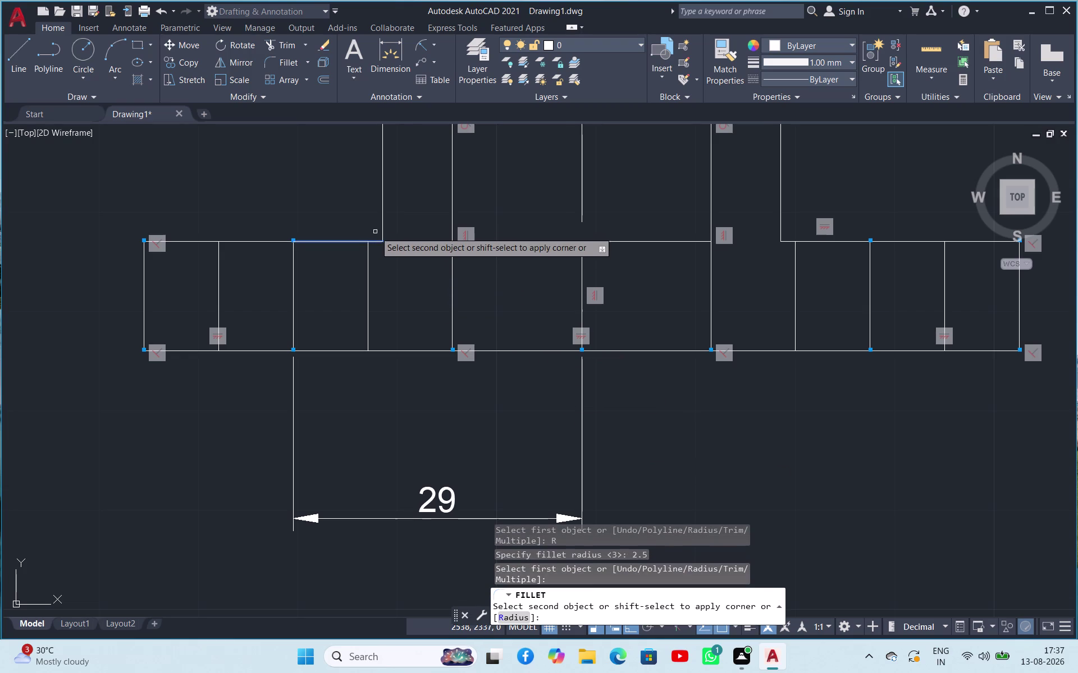
click(381, 220)
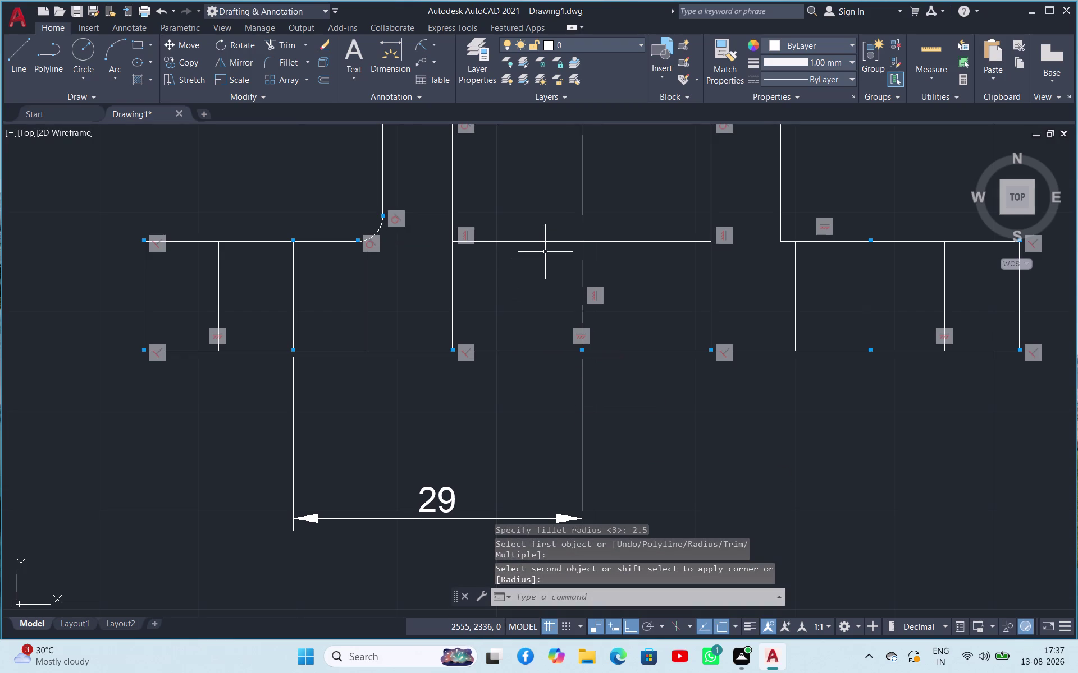
key(Escape)
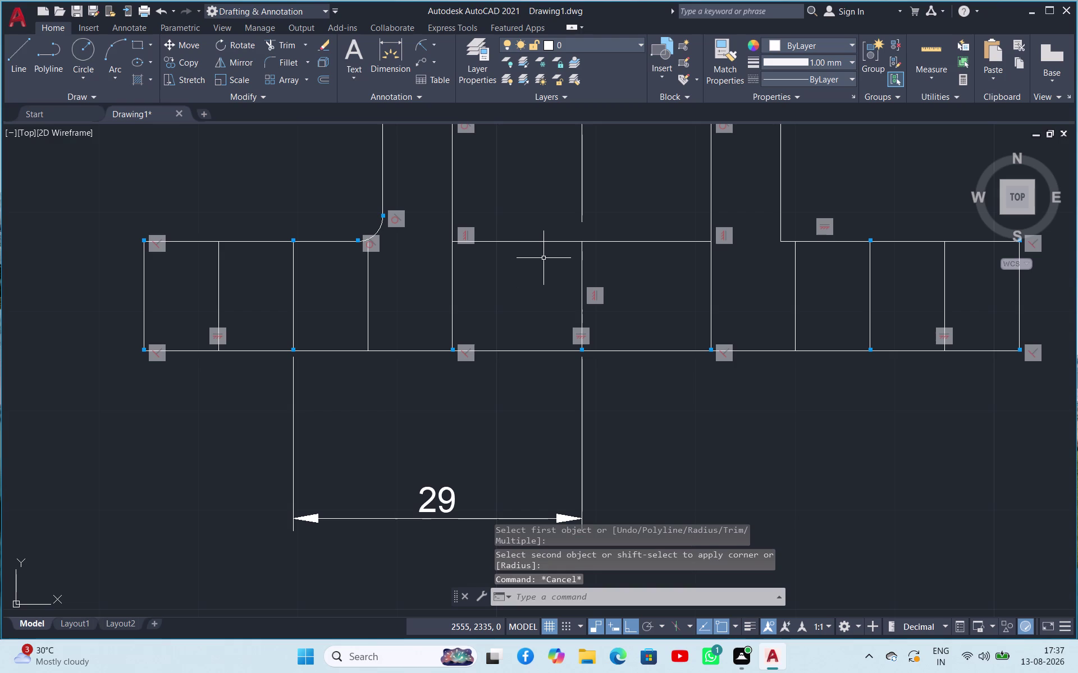
Fillet the right inner corner between the bend wall and top wall with radius 2.5.
scroll(up, 3)
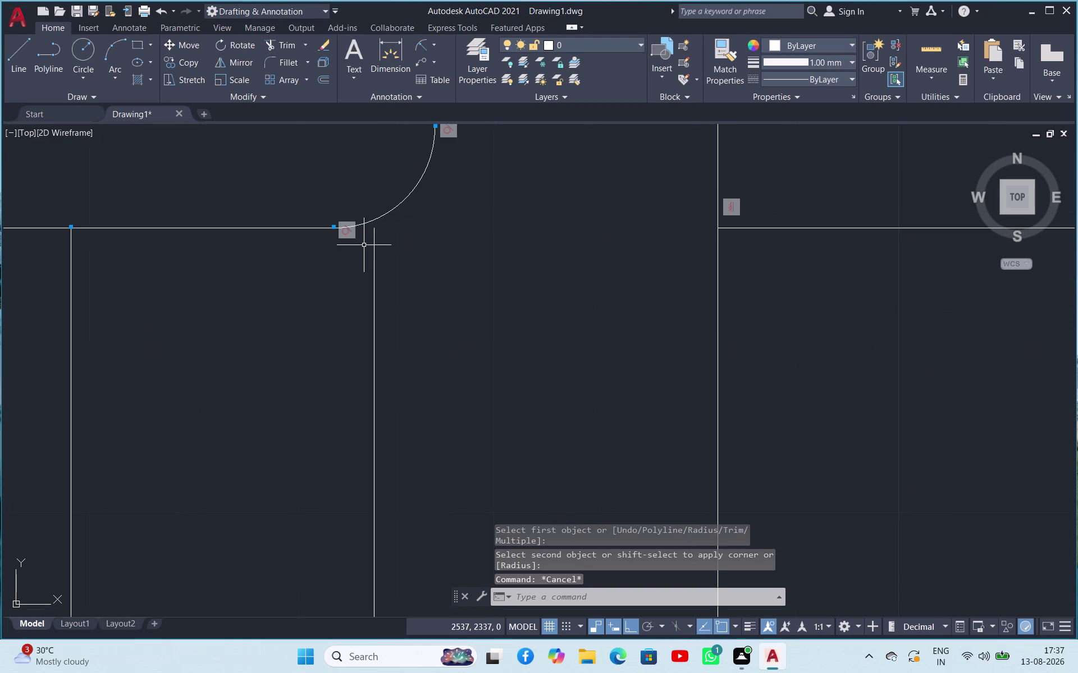
scroll(down, 3)
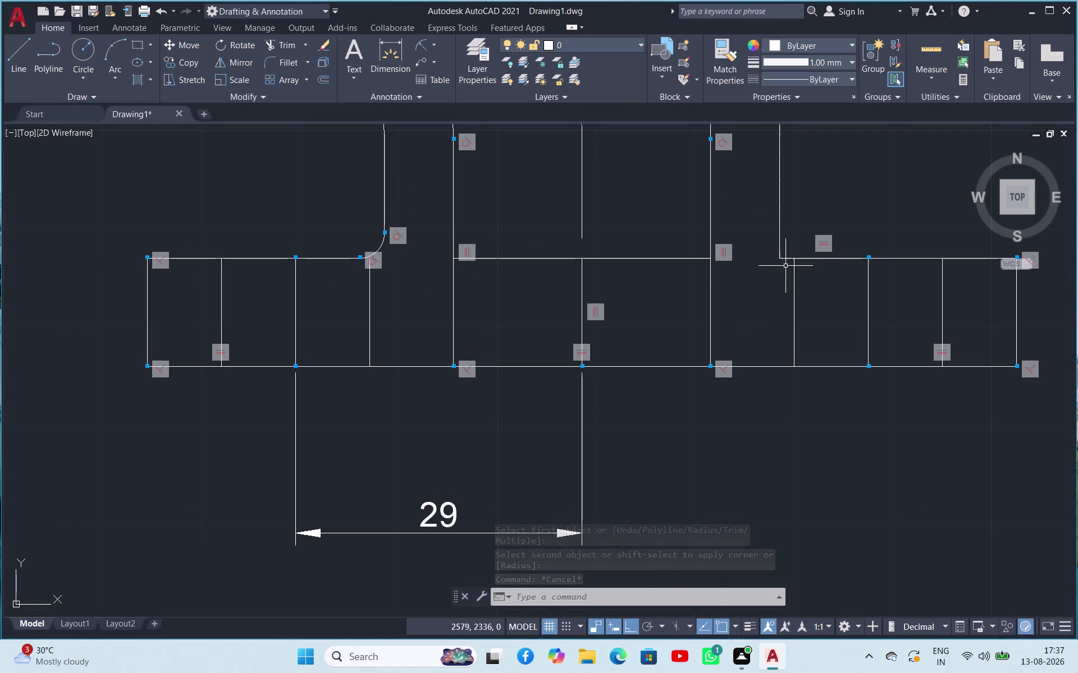
key(space)
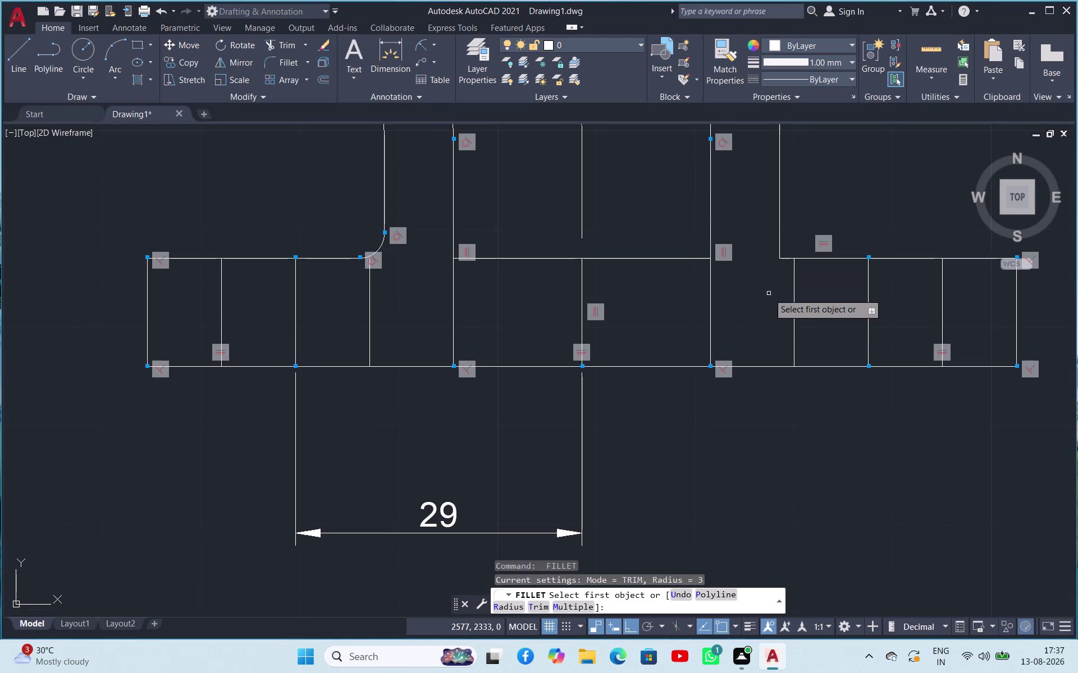
text(R)
key(space)
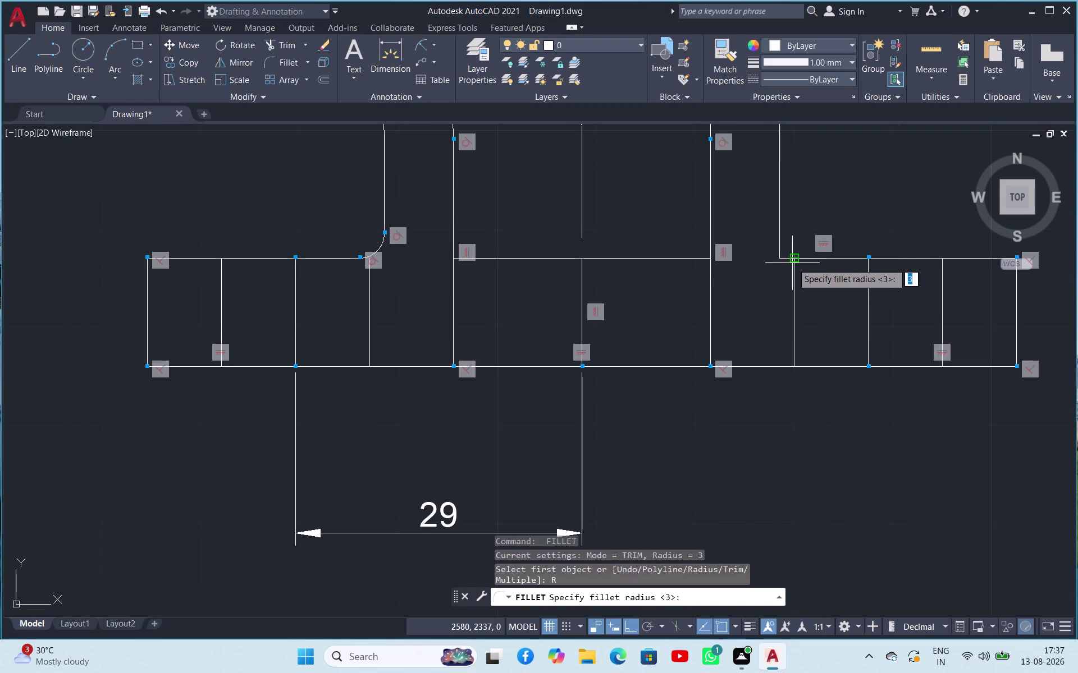
text(2.5)
key(Return)
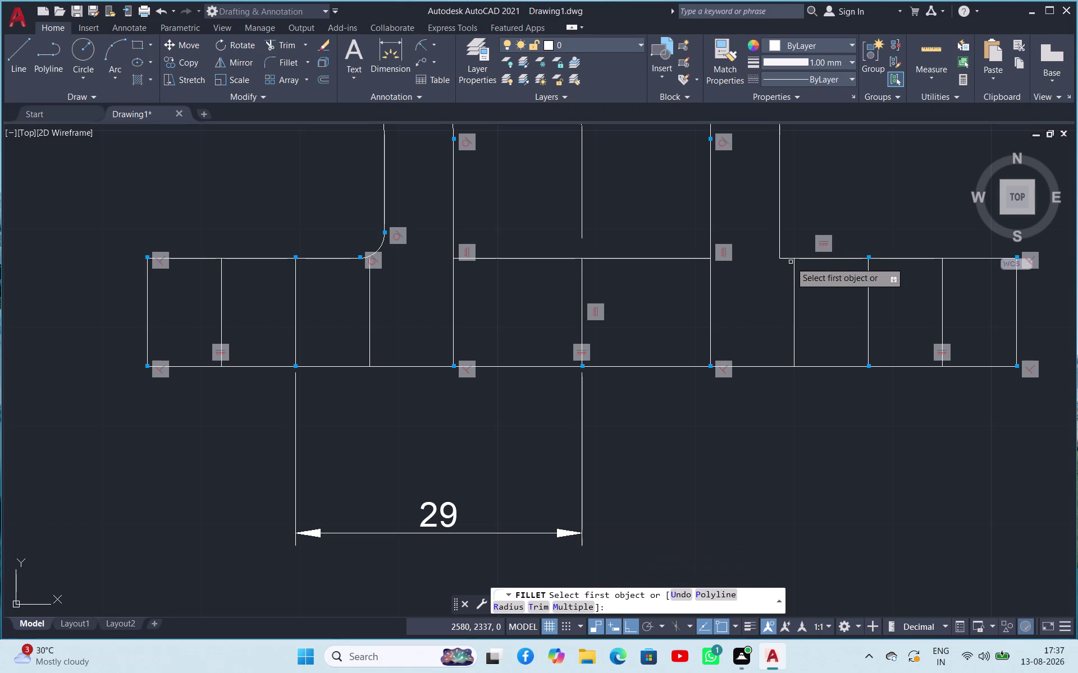
click(787, 259)
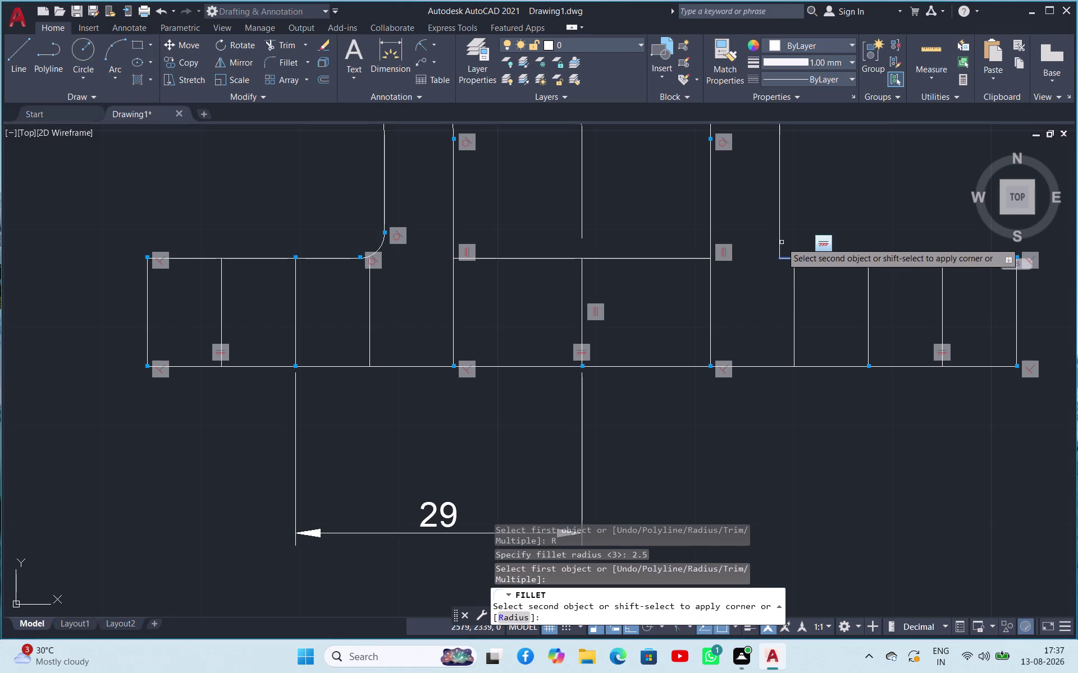
click(778, 235)
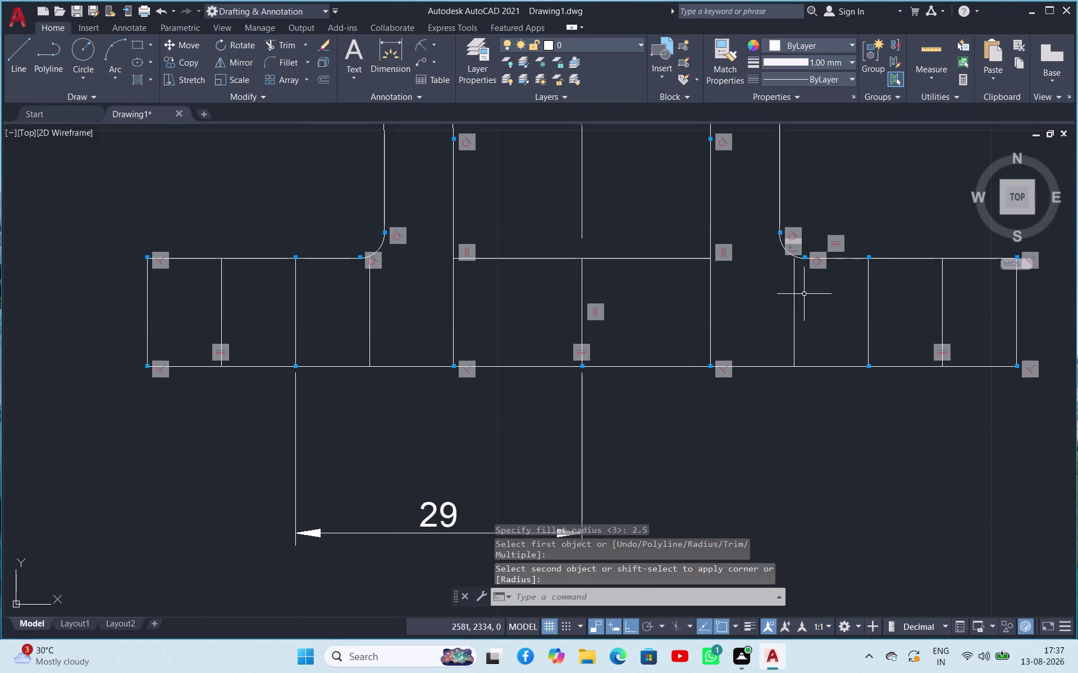
Close the accidentally opened Help window and erase a stray object.
key(F1)
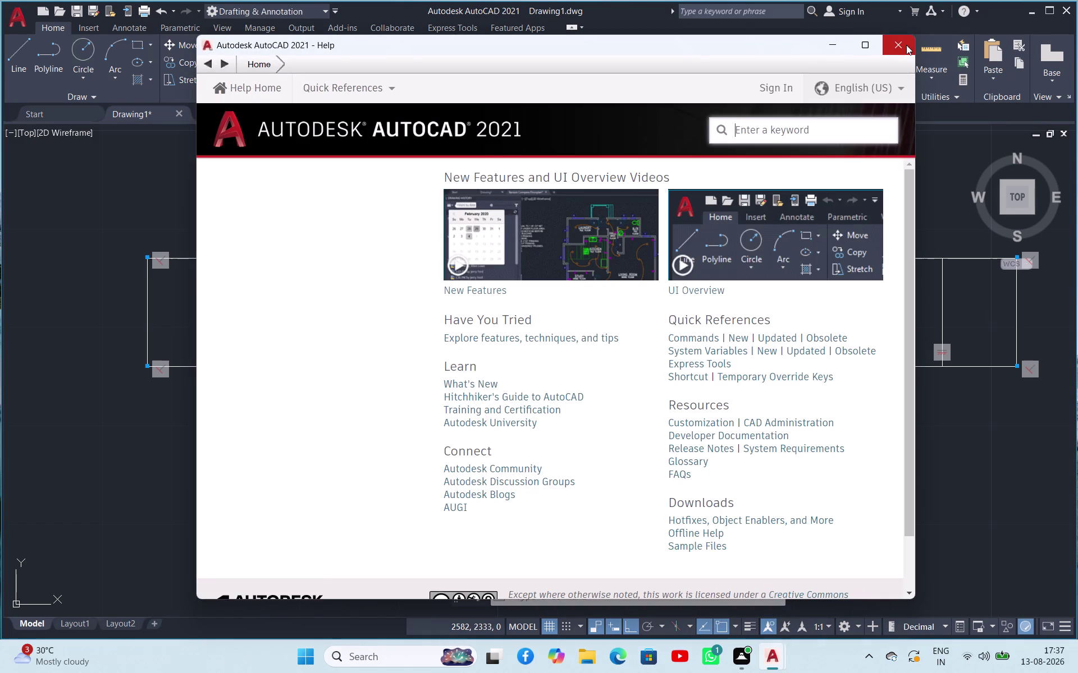
click(906, 45)
key(Escape)
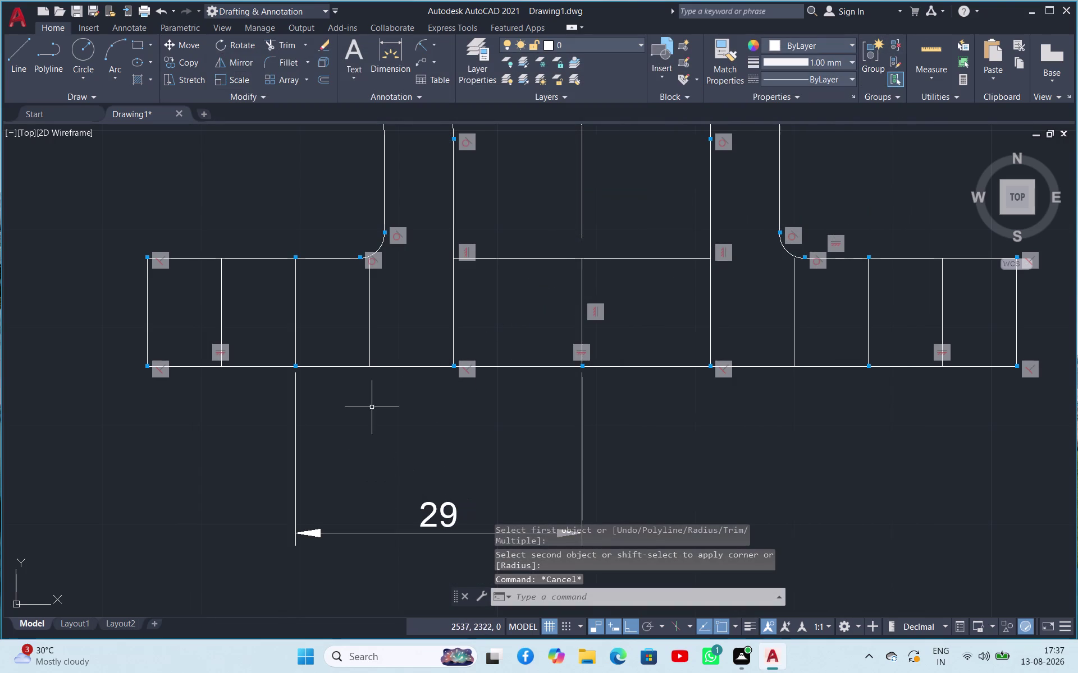
click(369, 310)
key(Delete)
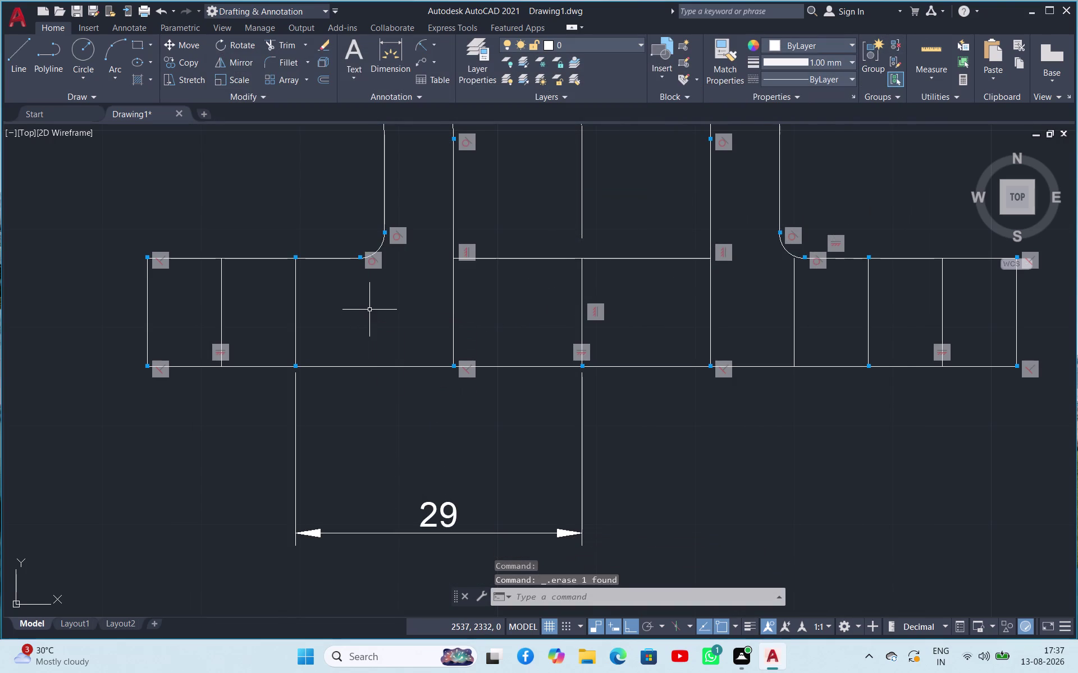
Delete the left section's divider line and two divider lines in the right section.
click(221, 314)
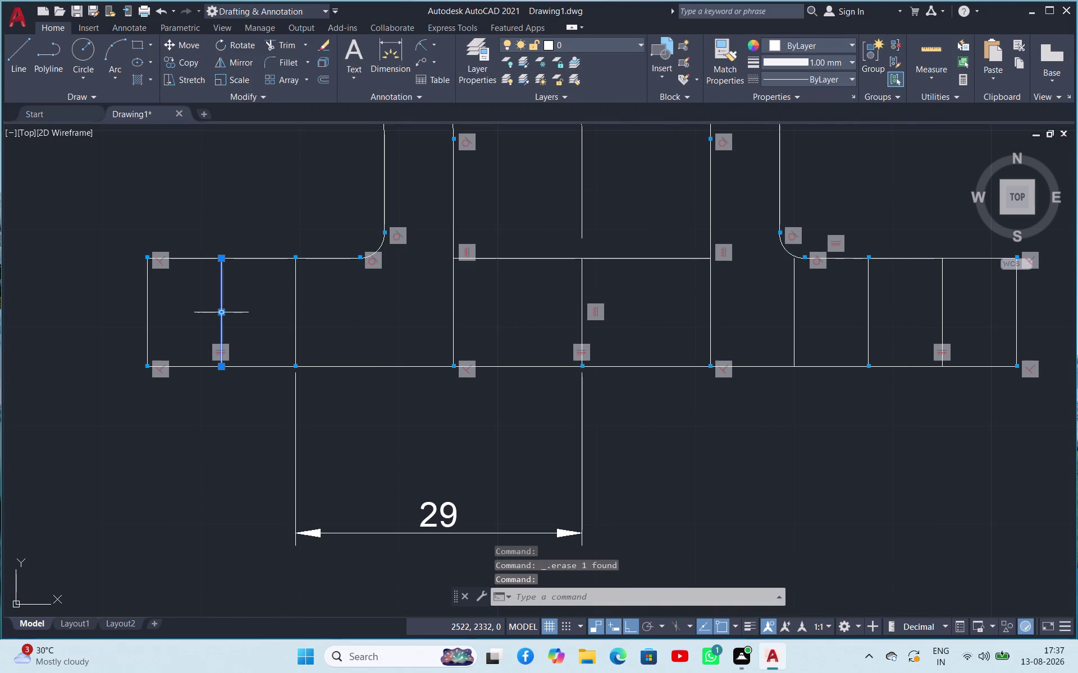
key(Delete)
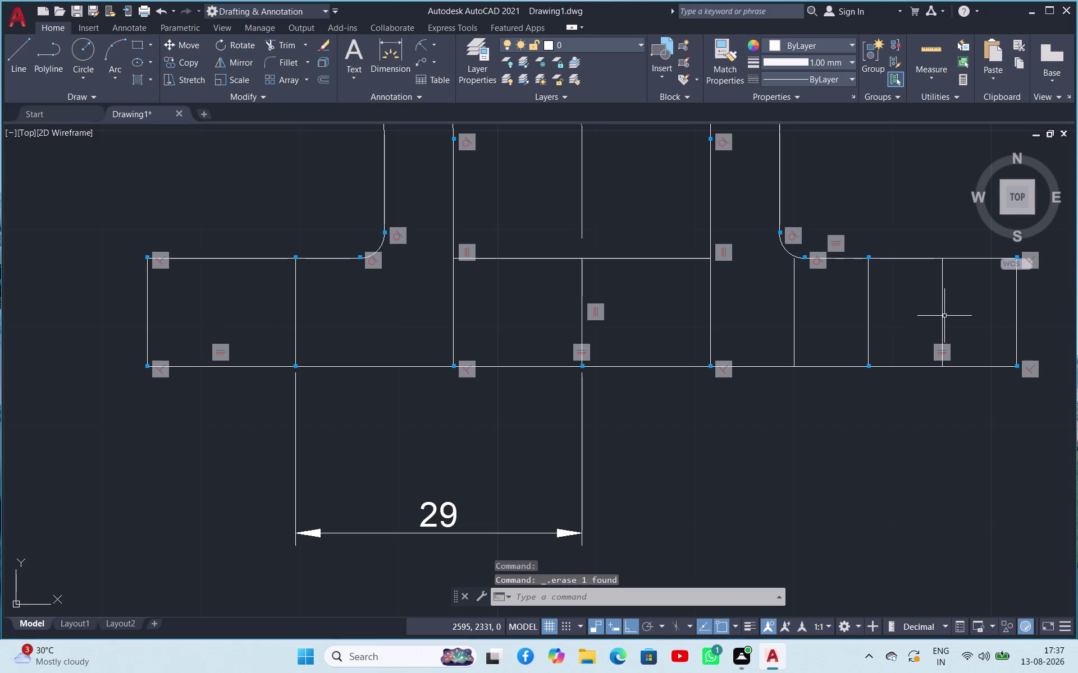
click(964, 315)
click(933, 309)
click(815, 319)
click(784, 315)
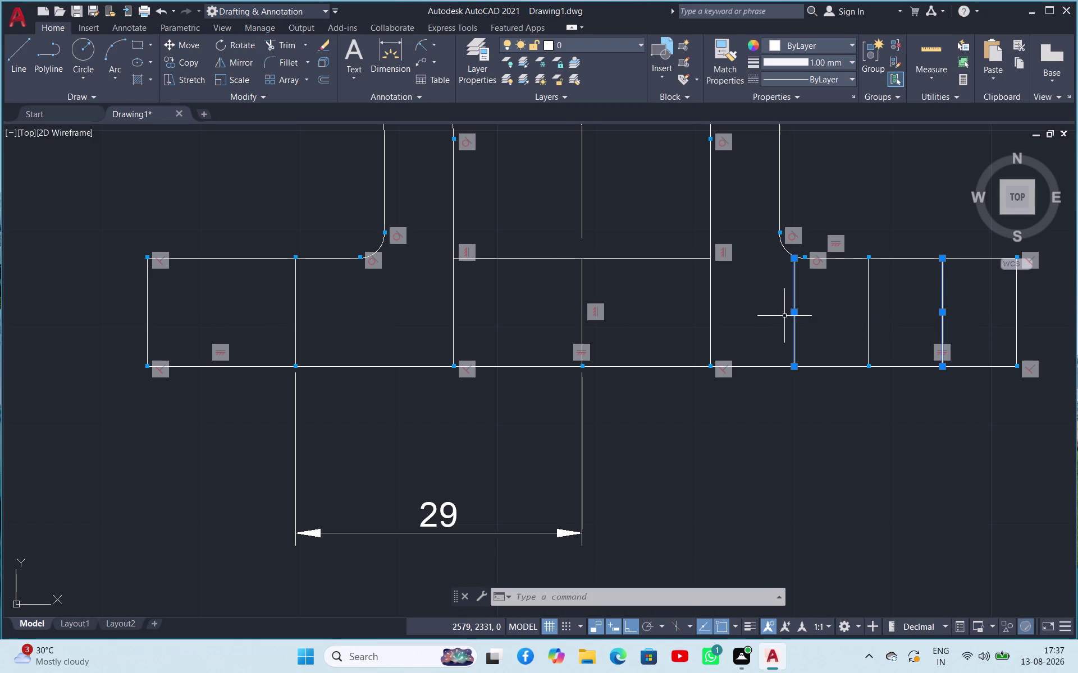
key(Delete)
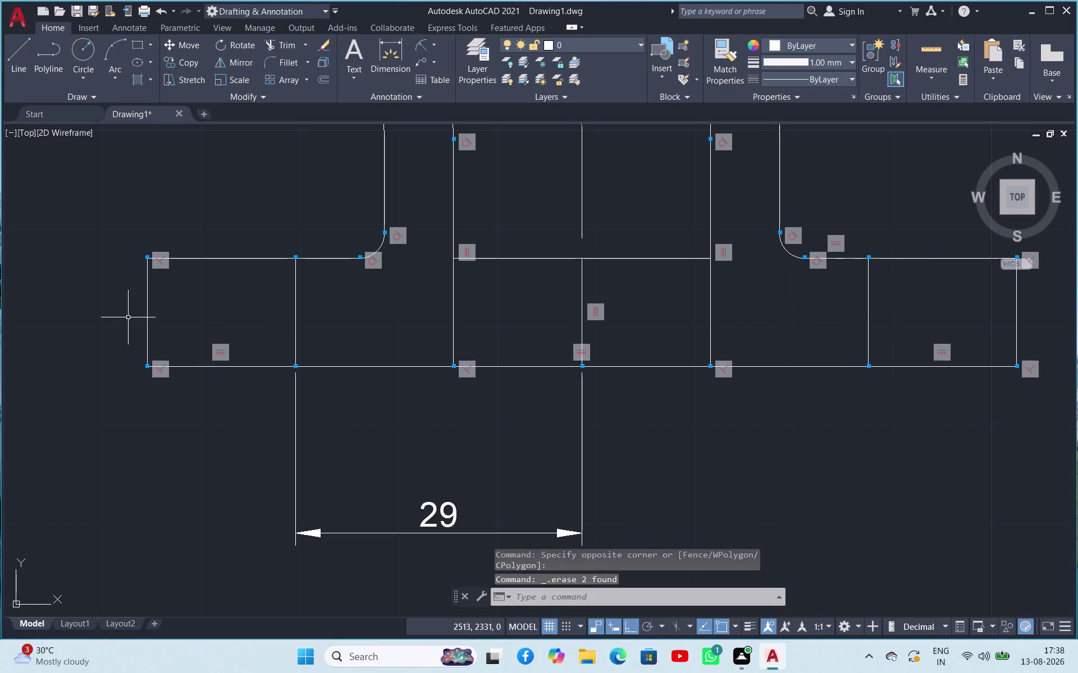
Copy the left section's middle vertical line 5 units to each side.
click(296, 306)
right_click(295, 307)
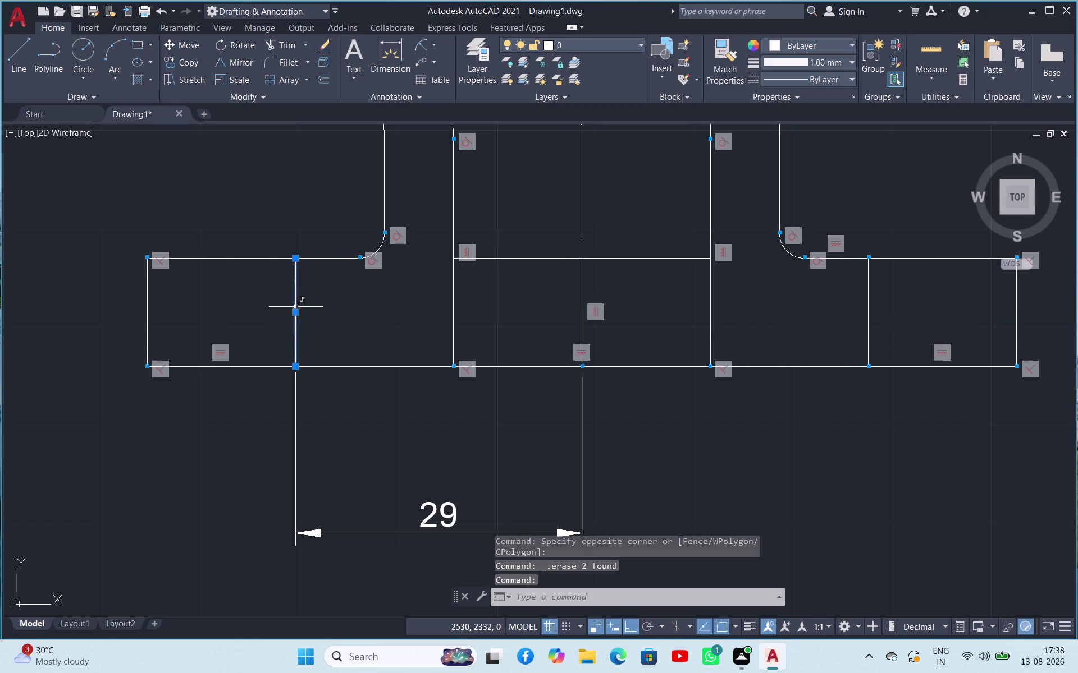
click(326, 414)
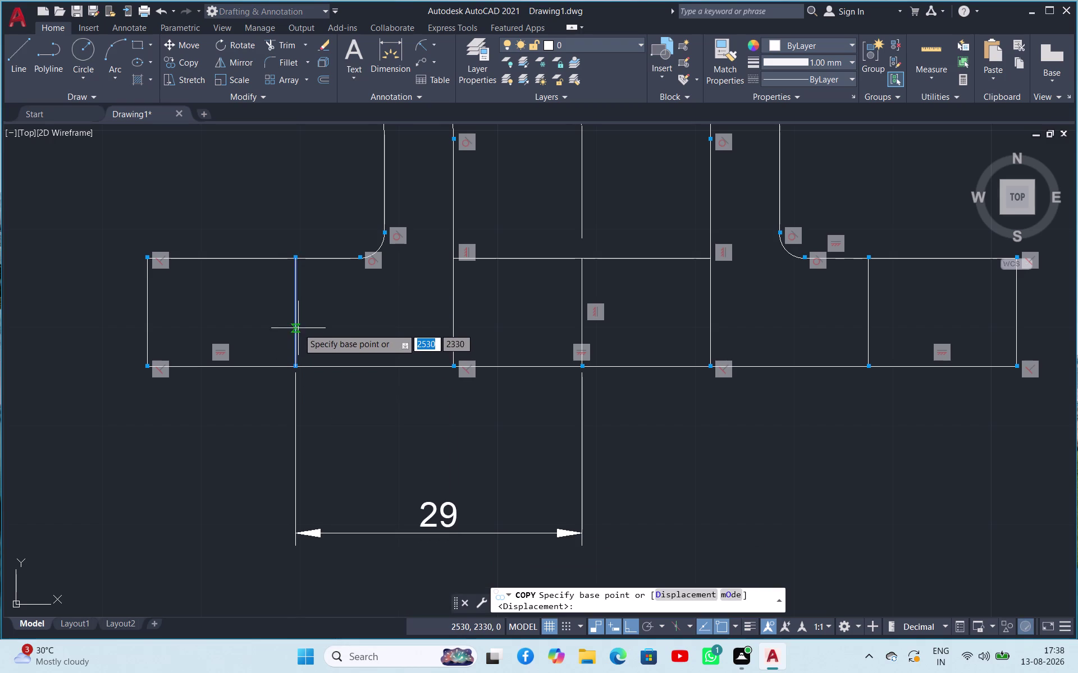
click(296, 321)
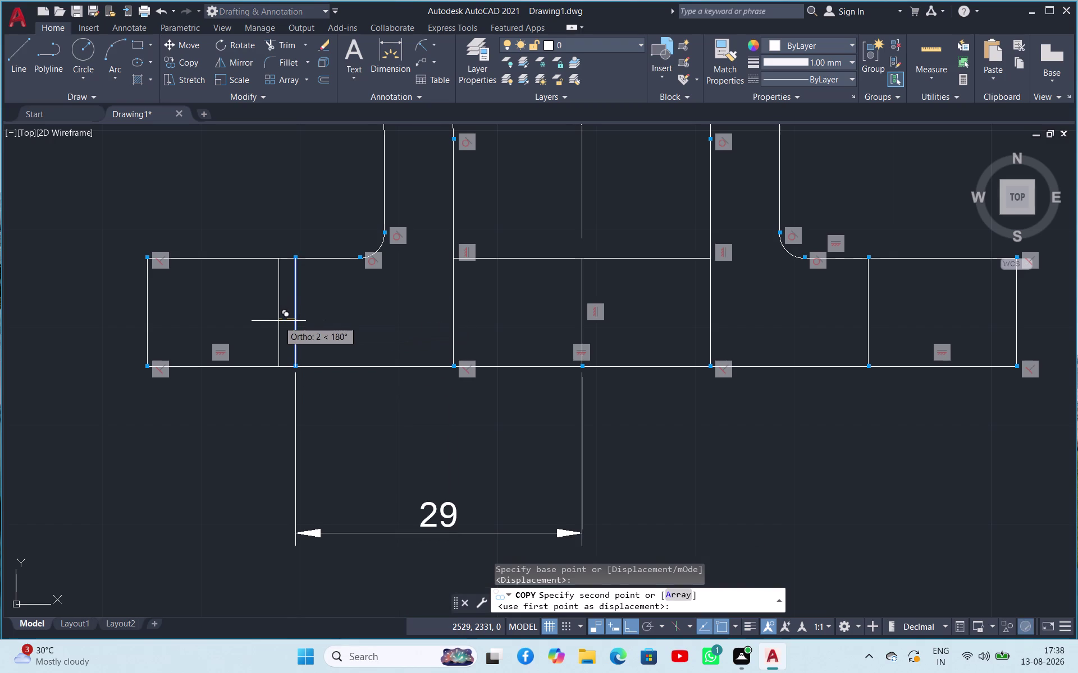
key(5)
key(Return)
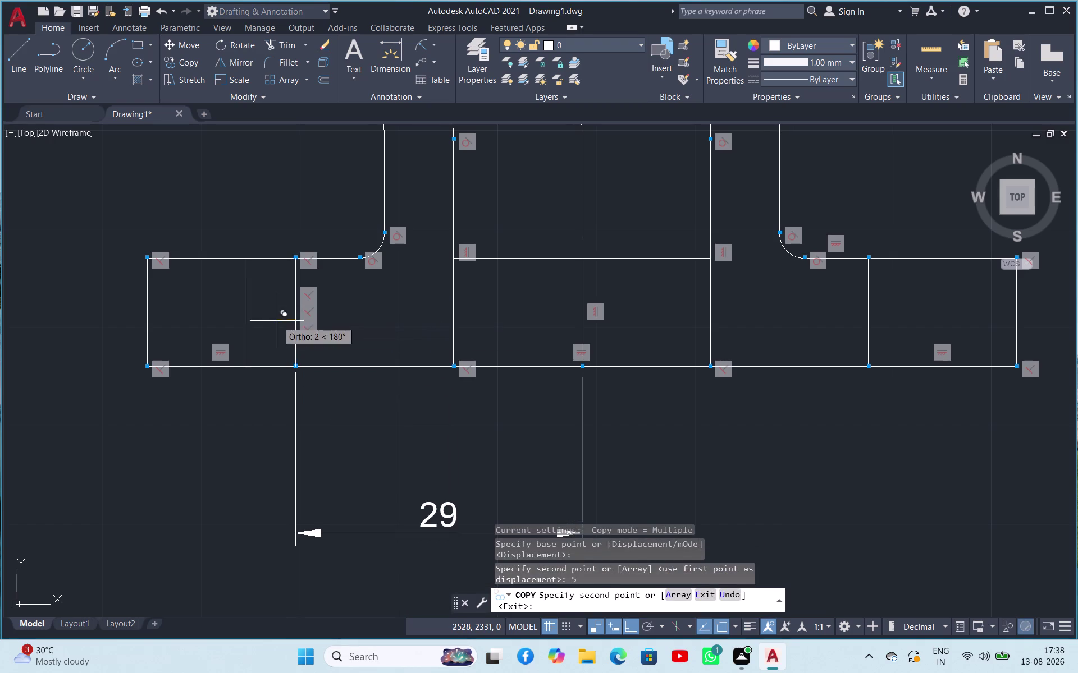
key(5)
key(Return)
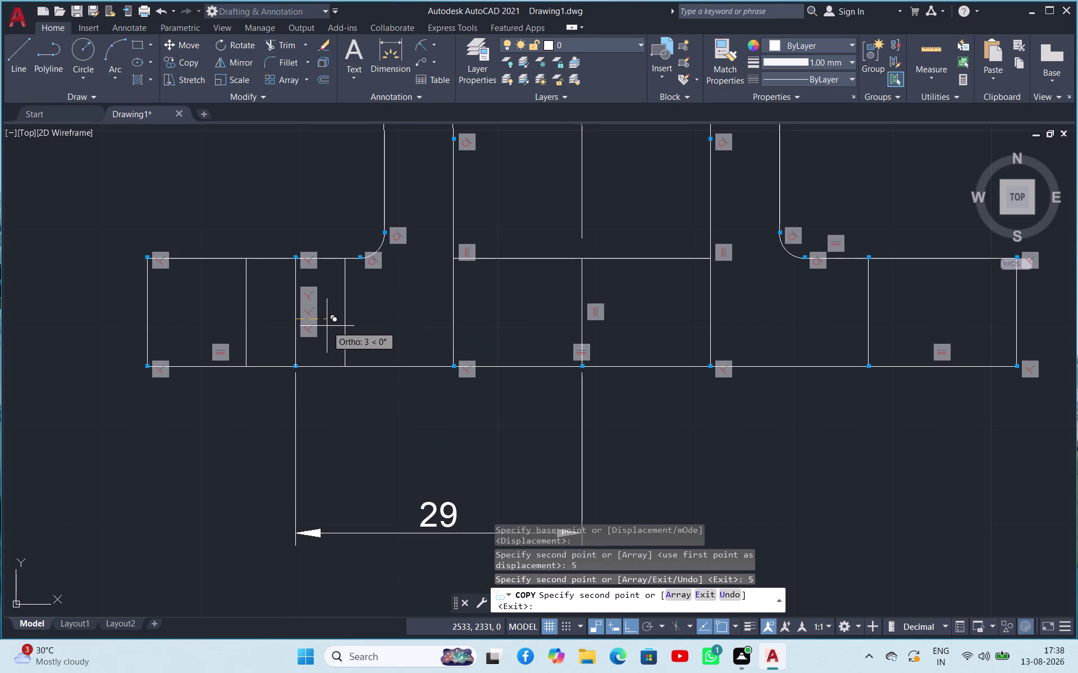
key(Escape)
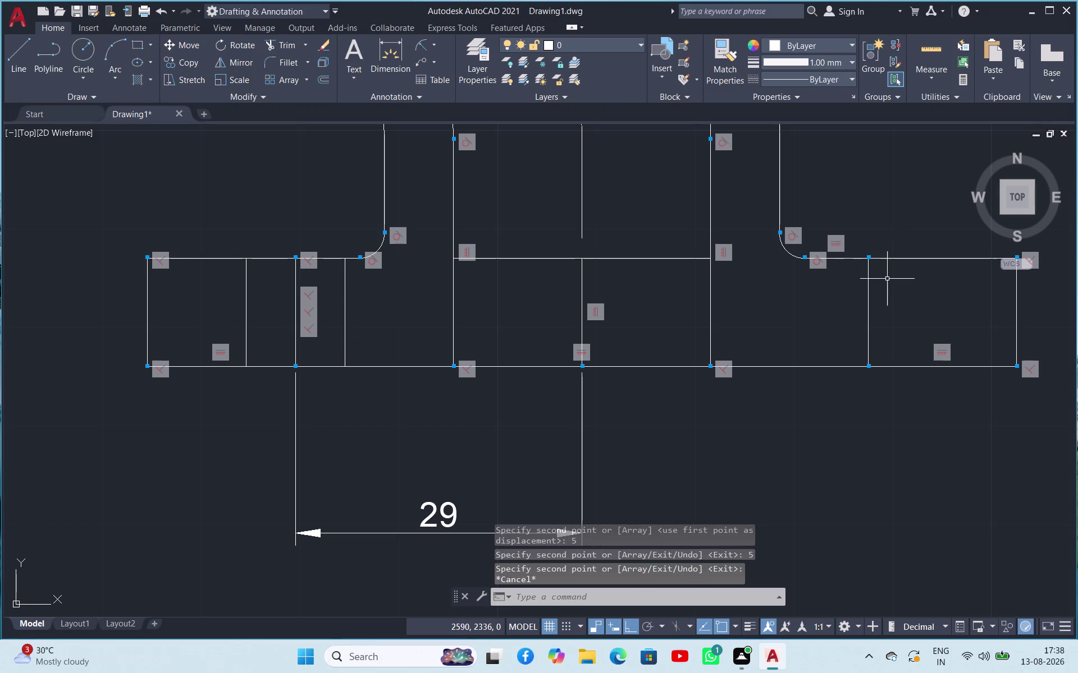
Copy the right section's middle vertical line 5 units to each side.
click(868, 289)
right_click(868, 289)
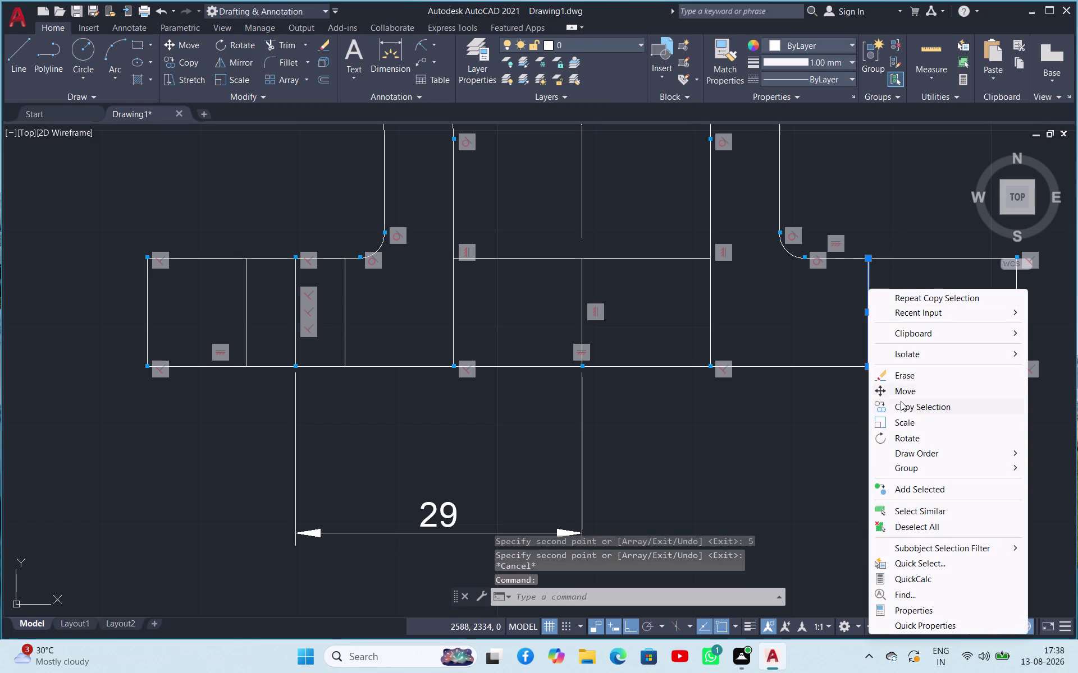
click(900, 403)
click(870, 309)
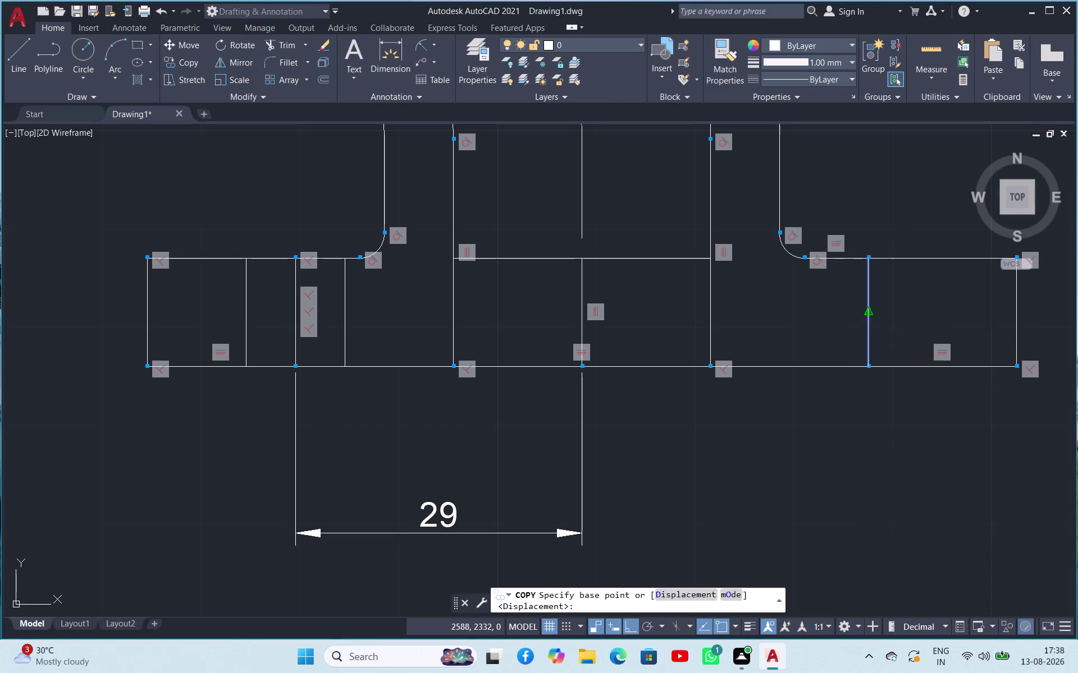
key(5)
key(Return)
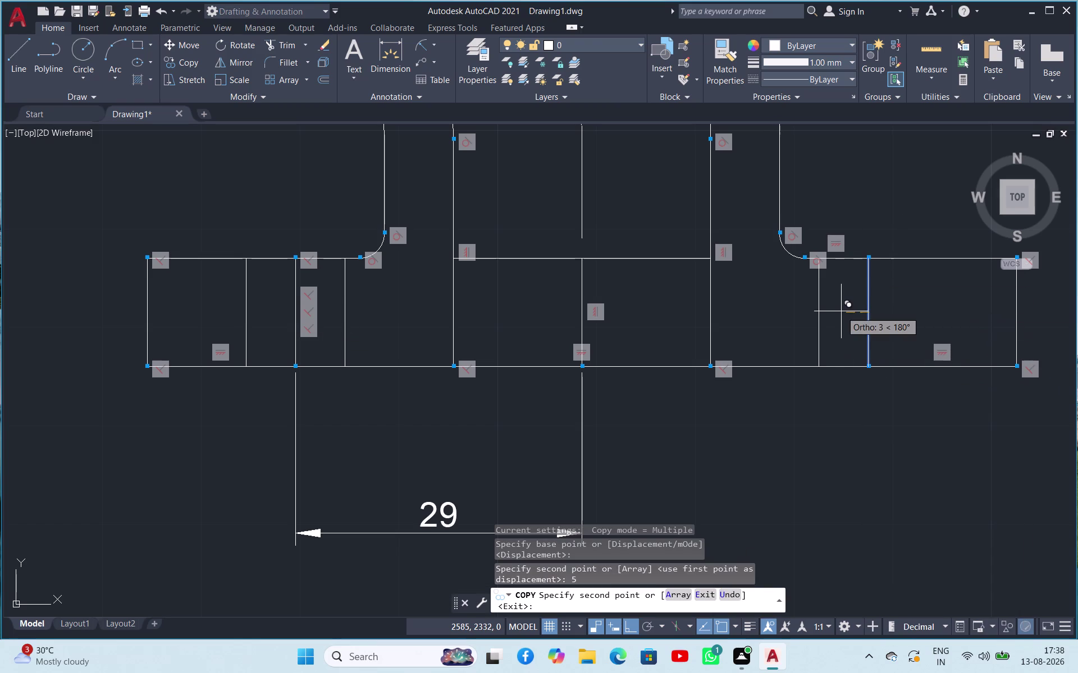
key(5)
key(Return)
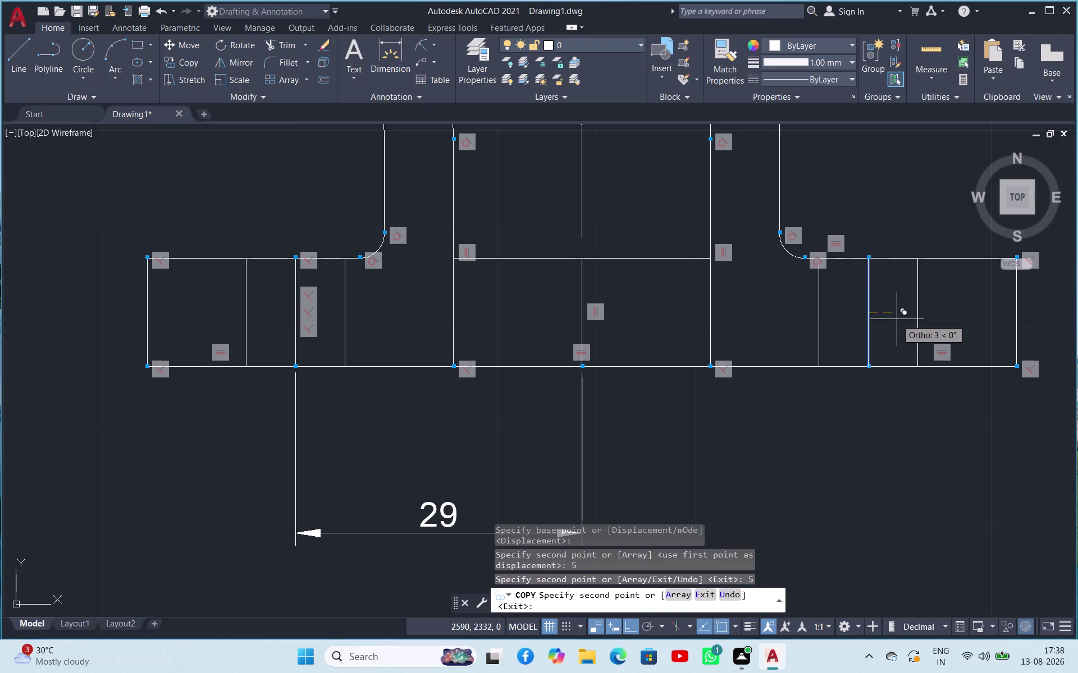
key(Escape)
Lengthen the right section's middle vertical line past the top edge using its grips.
scroll(down, 3)
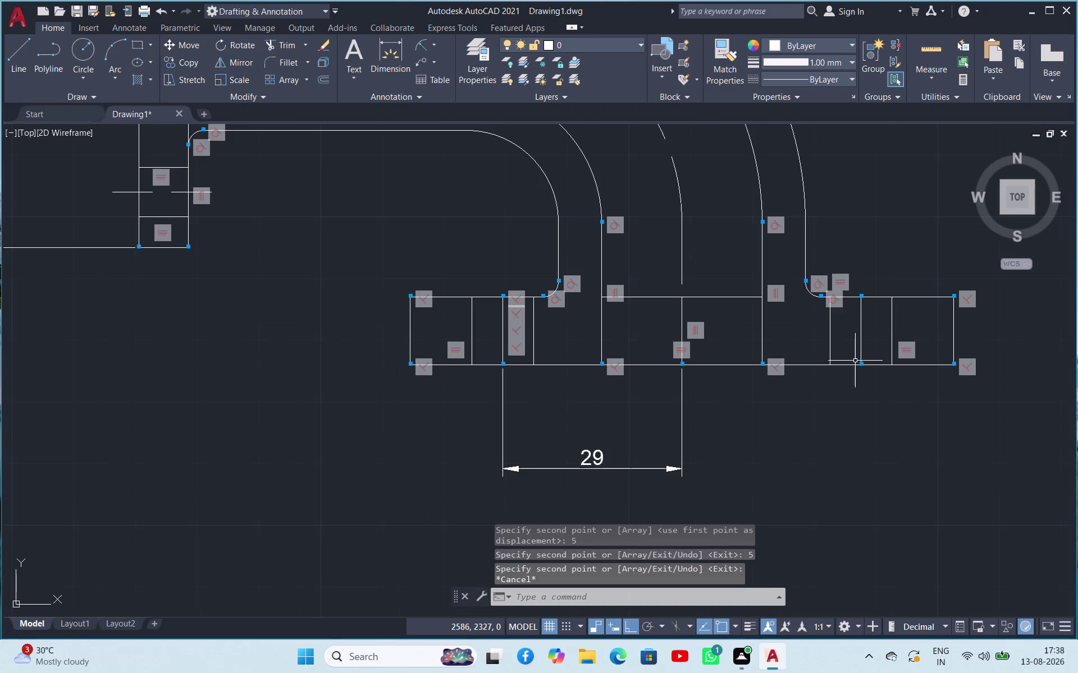
click(893, 423)
click(850, 455)
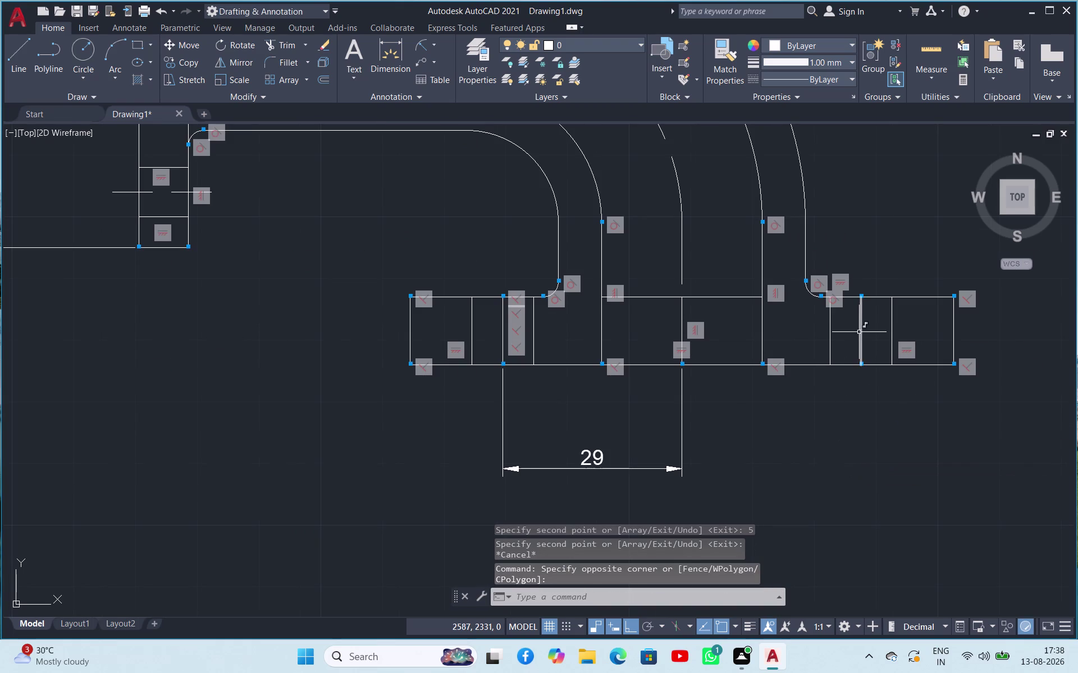
click(862, 332)
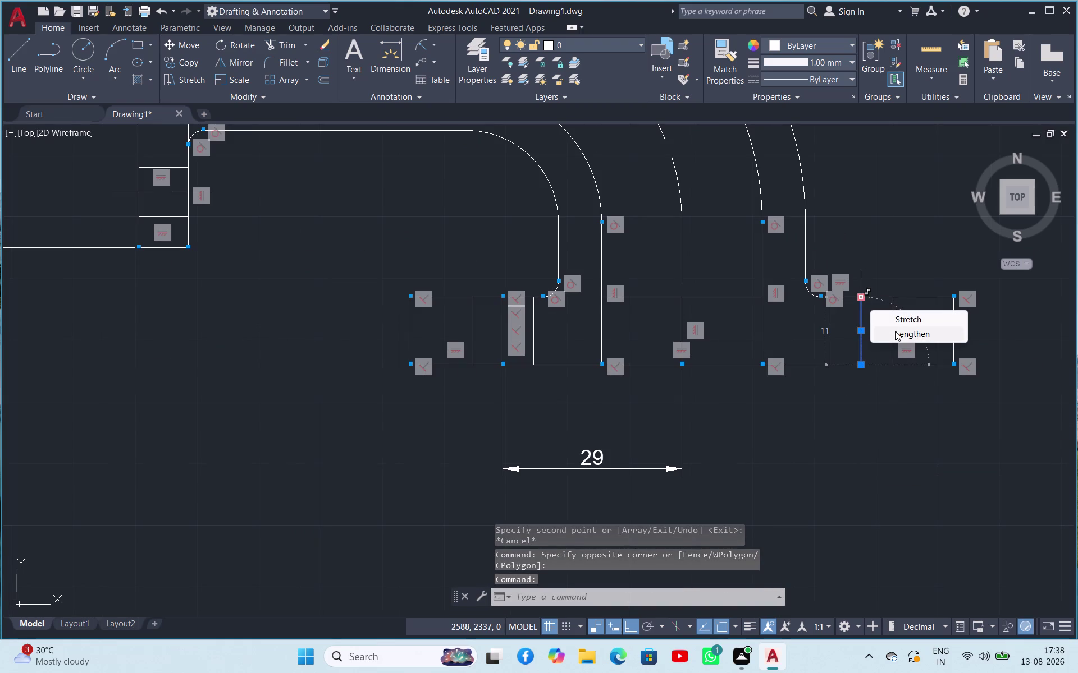
click(894, 331)
click(862, 273)
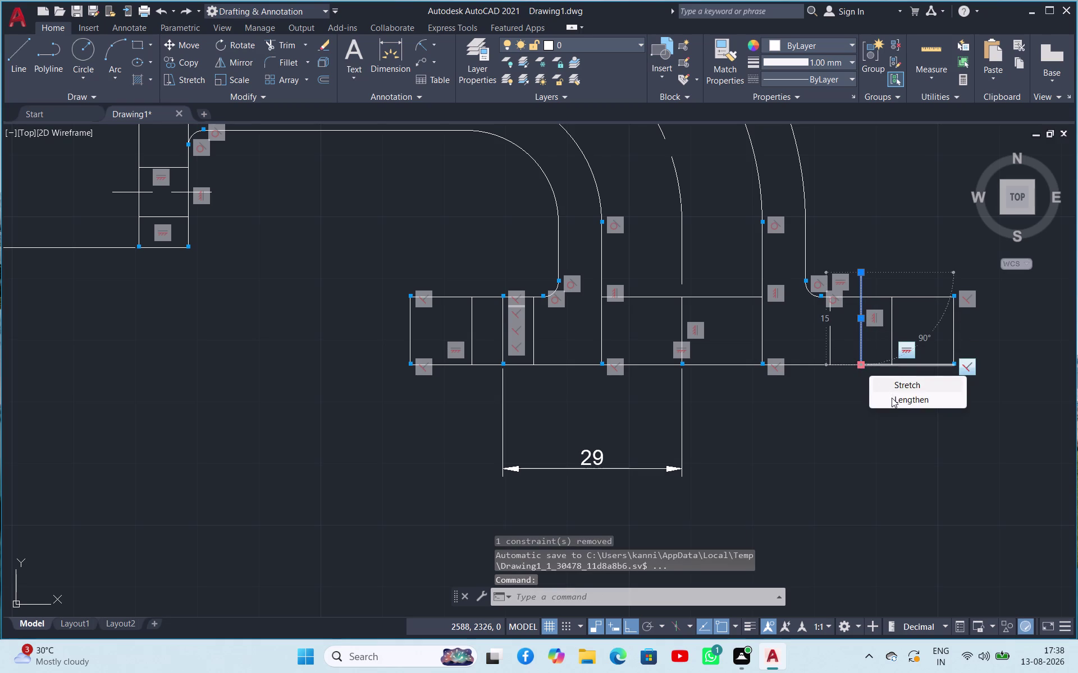
click(891, 398)
click(863, 388)
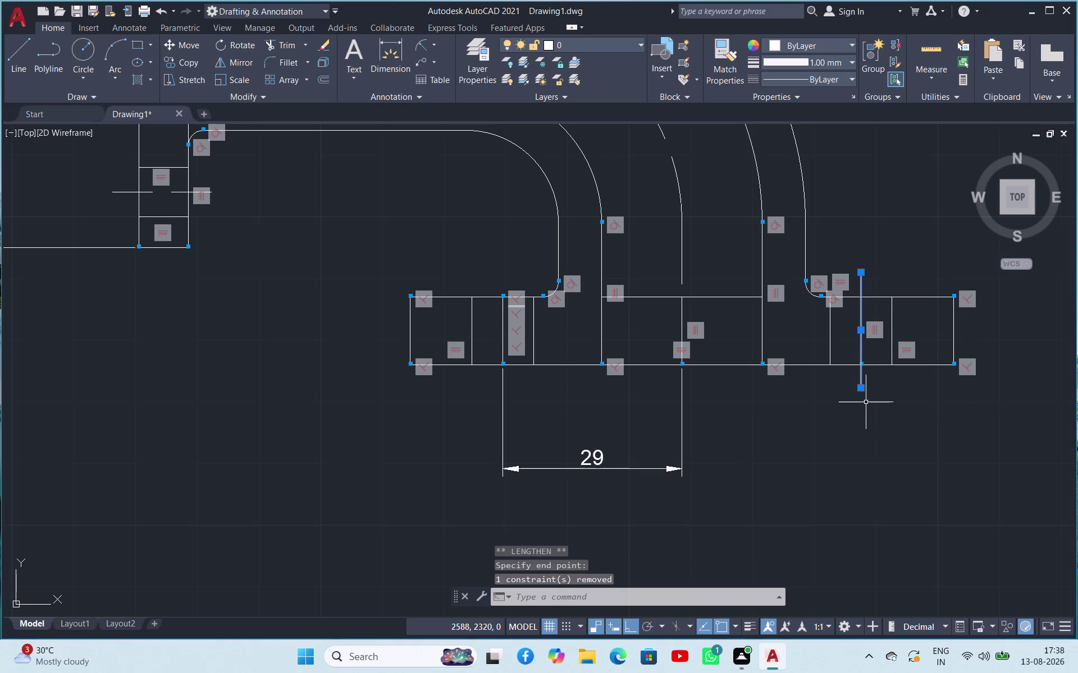
key(Escape)
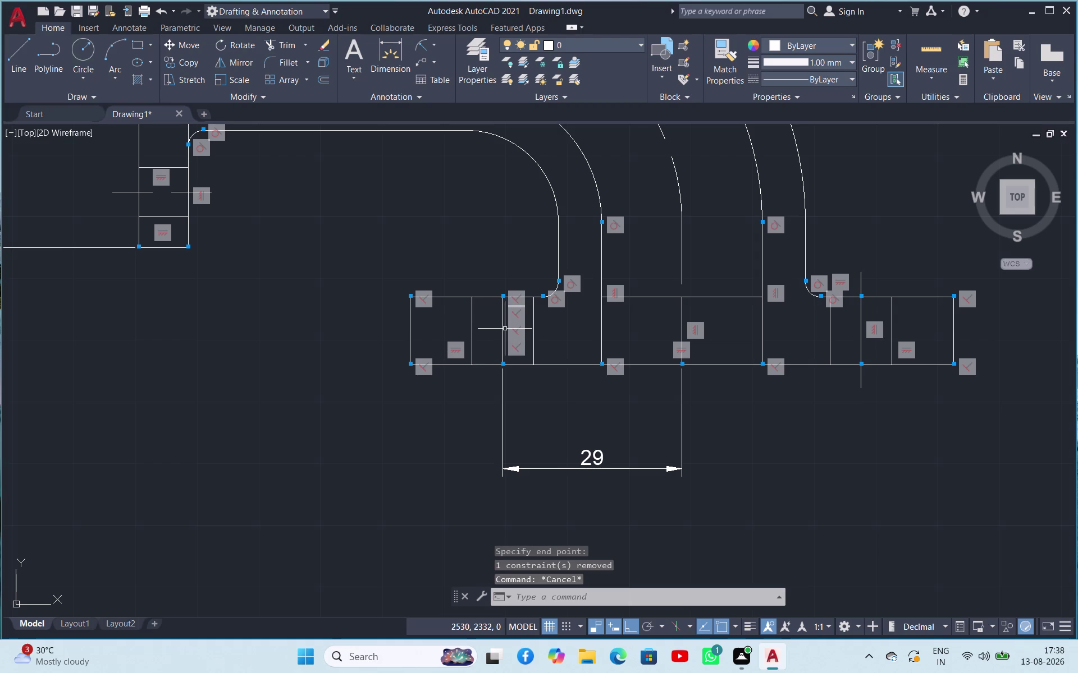
Extend the left section's middle line past both top and bottom edges, then select both middle lines.
click(501, 330)
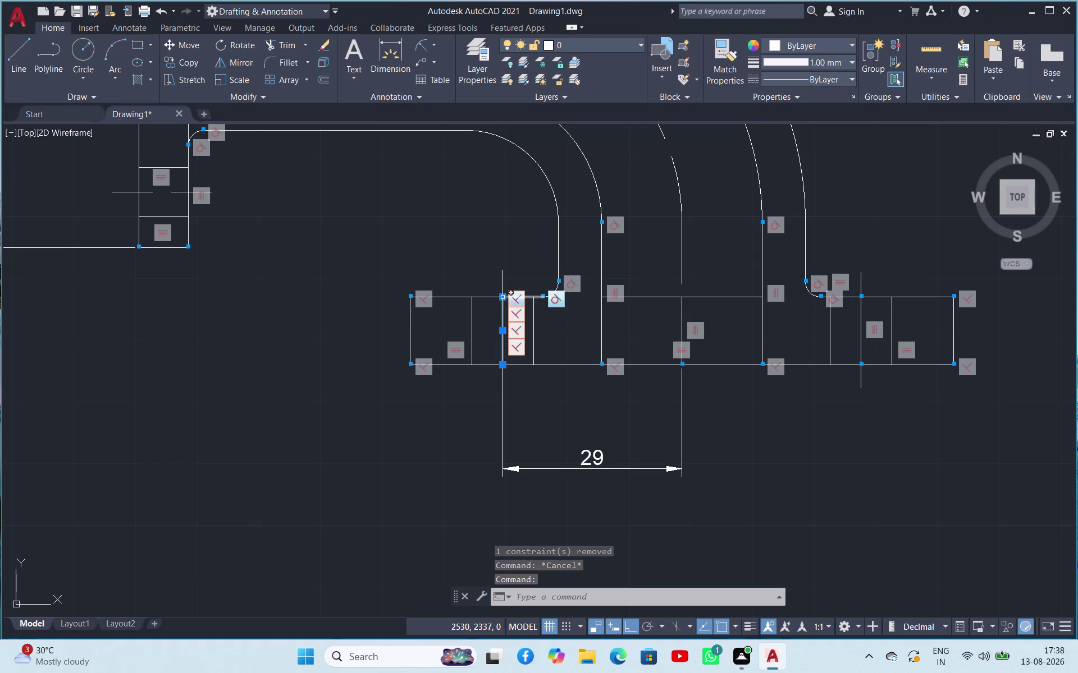
click(541, 332)
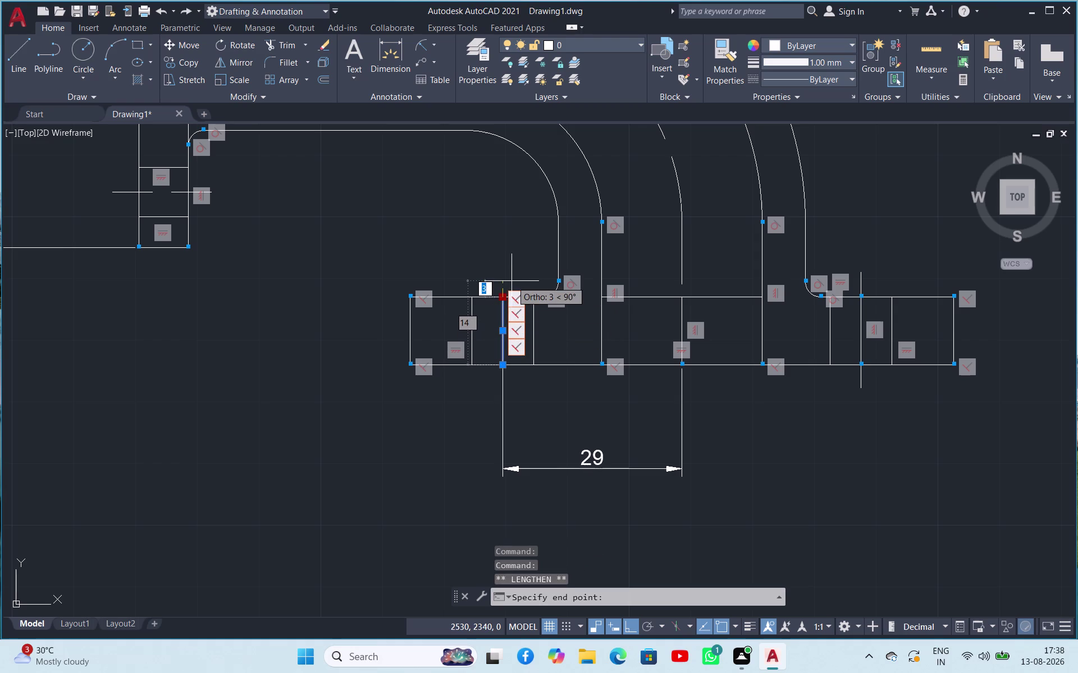
click(508, 280)
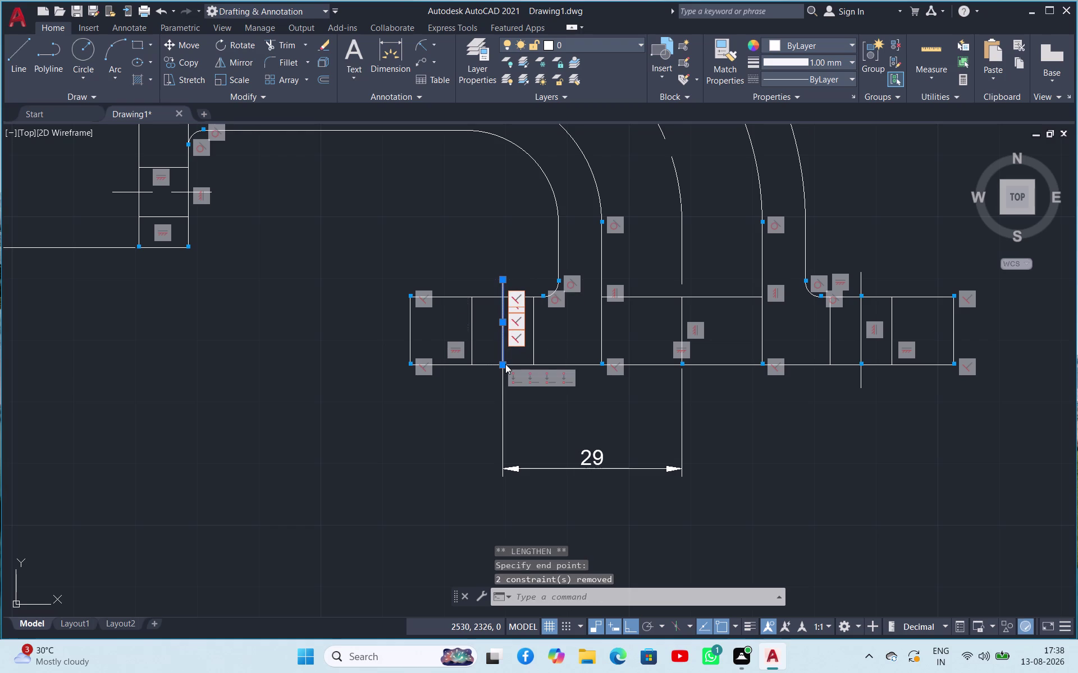
click(541, 398)
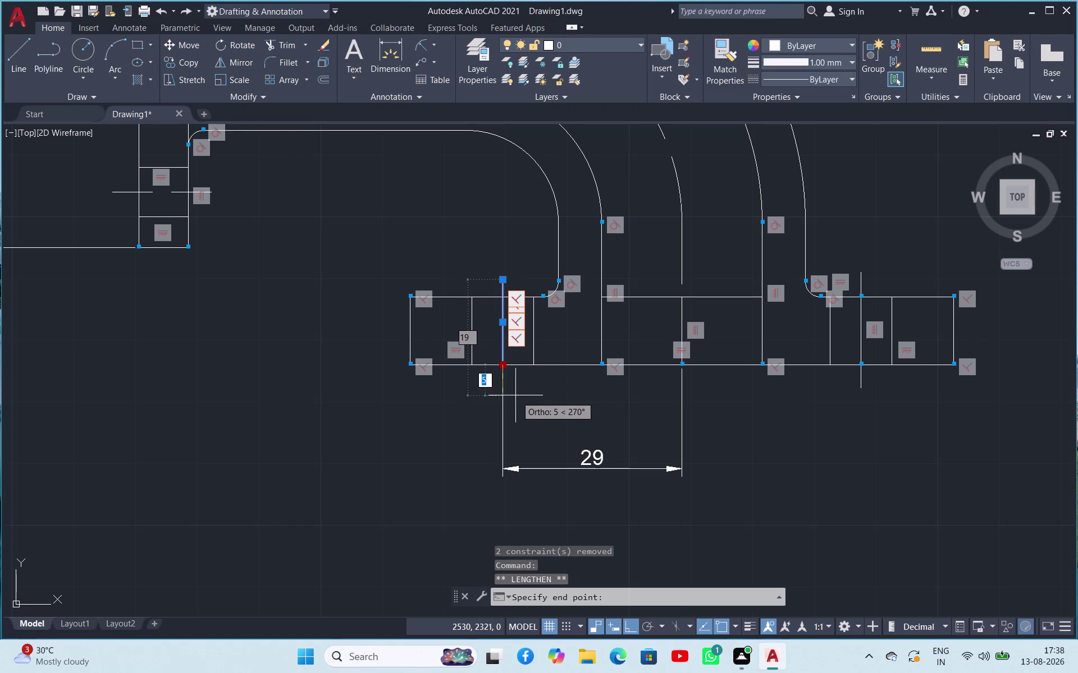
click(508, 385)
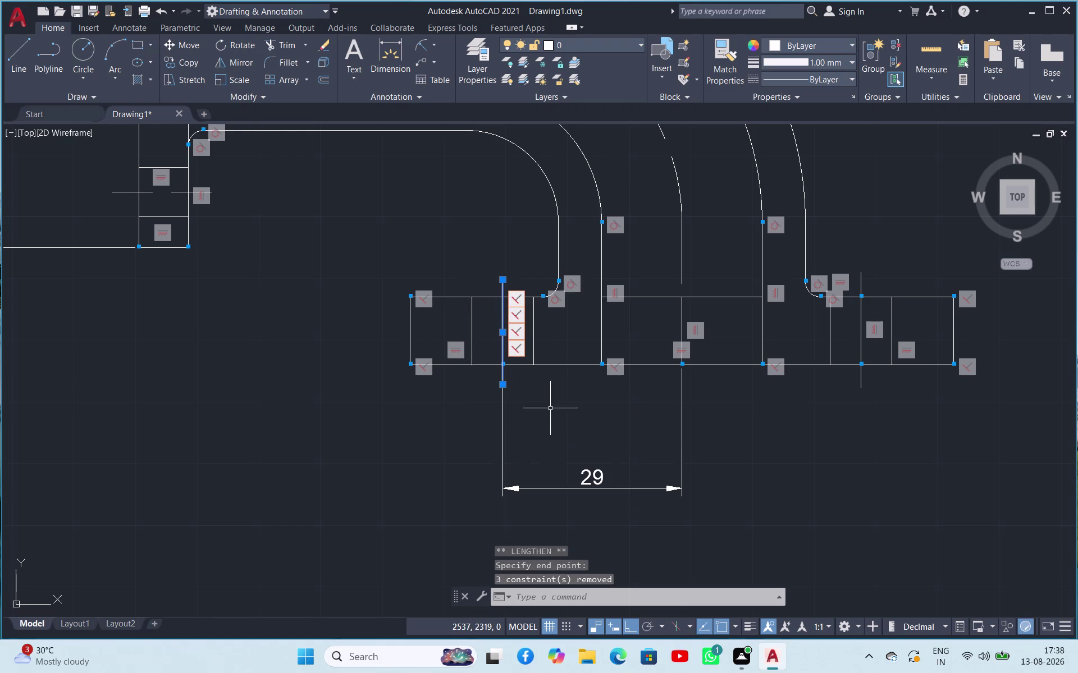
key(Escape)
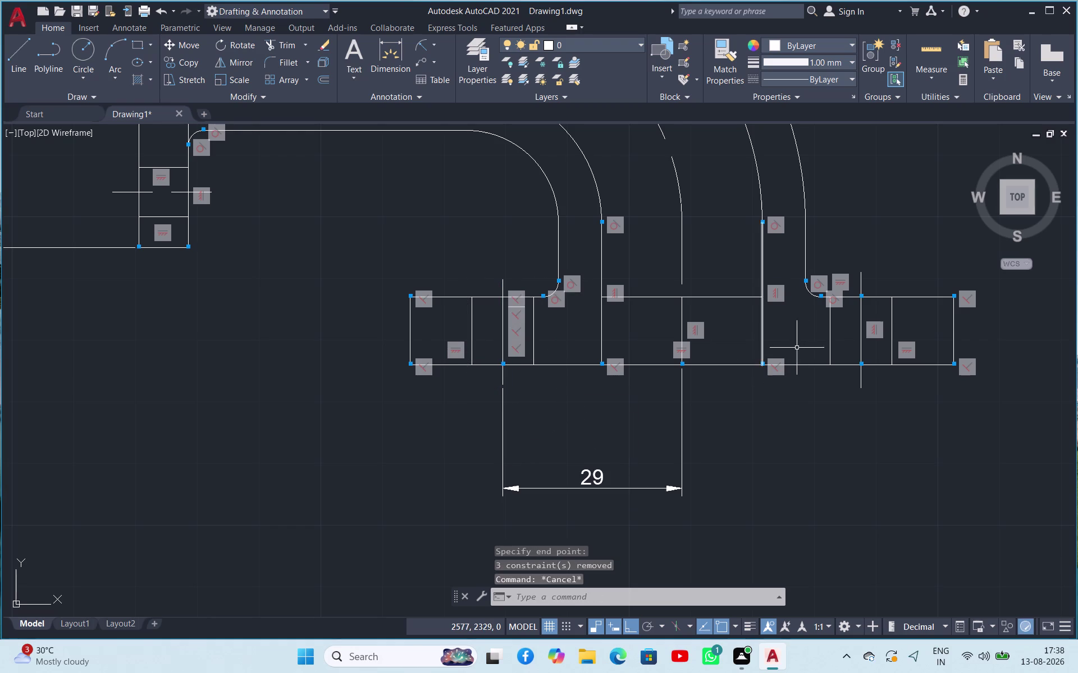
click(861, 354)
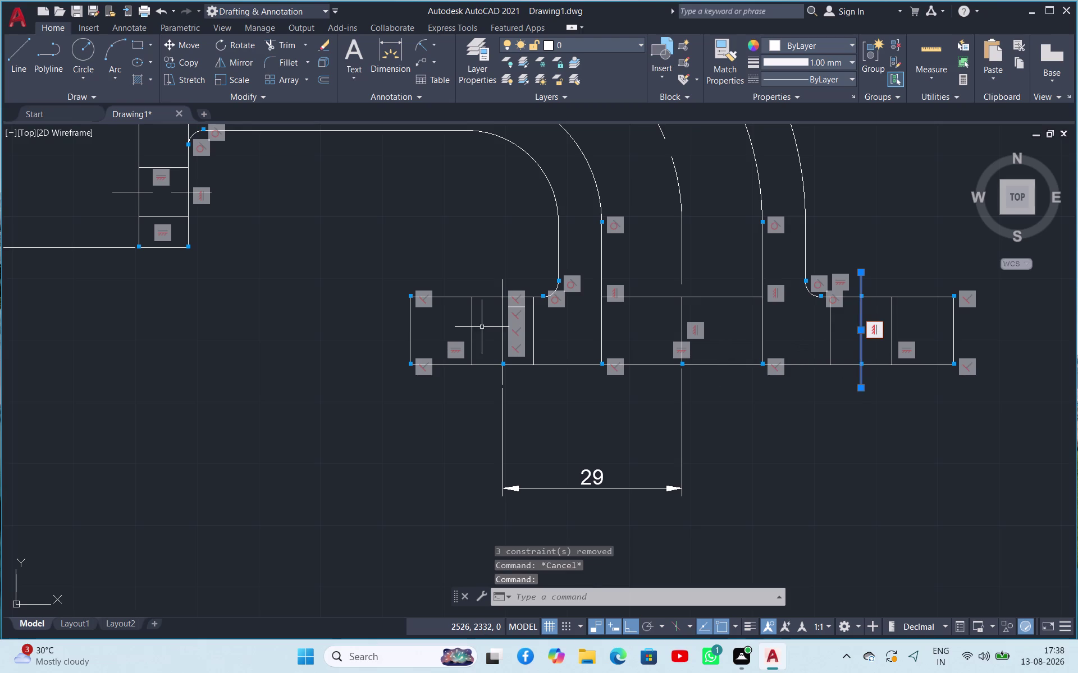
click(501, 328)
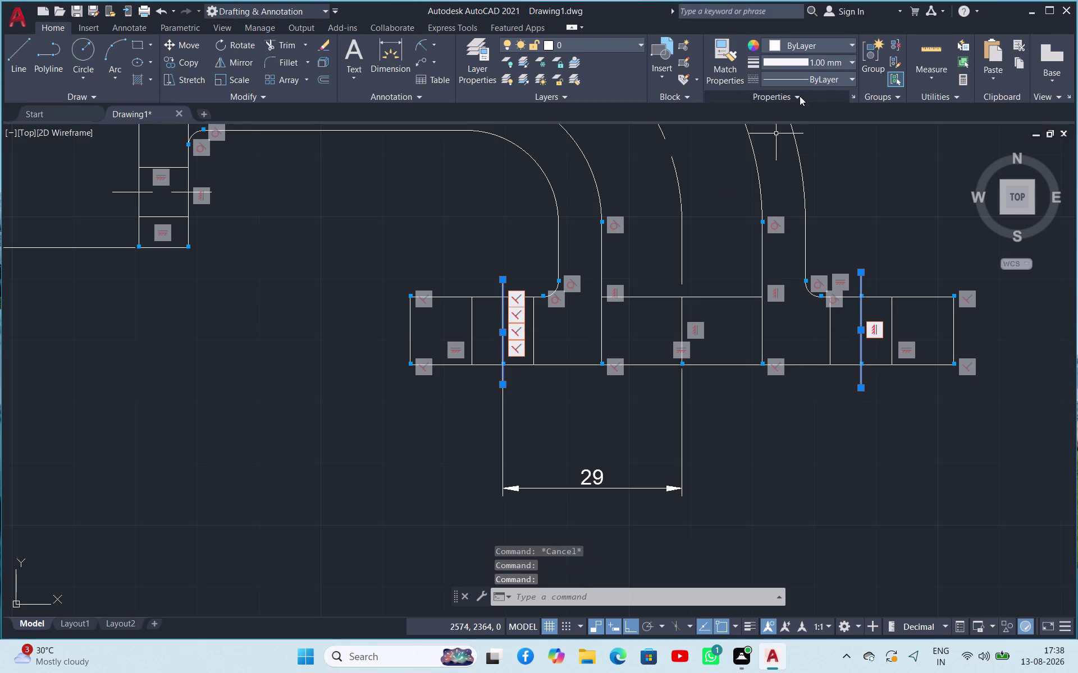
Give both extended middle lines a dashed centre linetype and clear the selection.
click(812, 81)
click(814, 125)
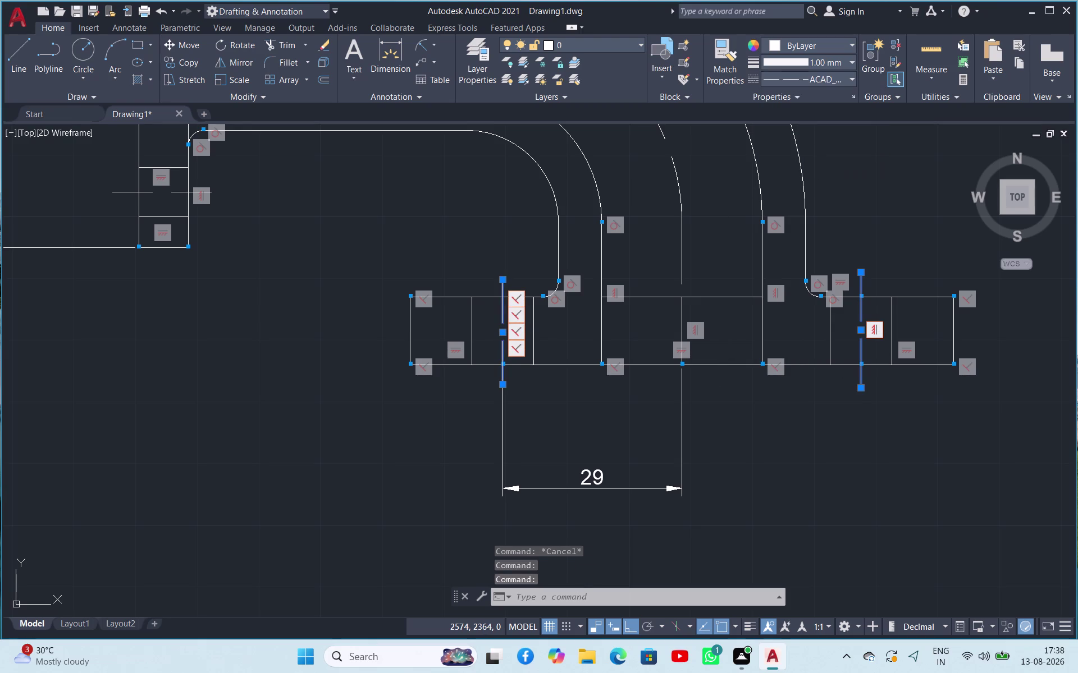
click(811, 410)
key(Escape)
key(Escape)
Zoom and pan to centre the whole pipe drawing, then enter the HATCH command.
scroll(up, 3)
scroll(down, 3)
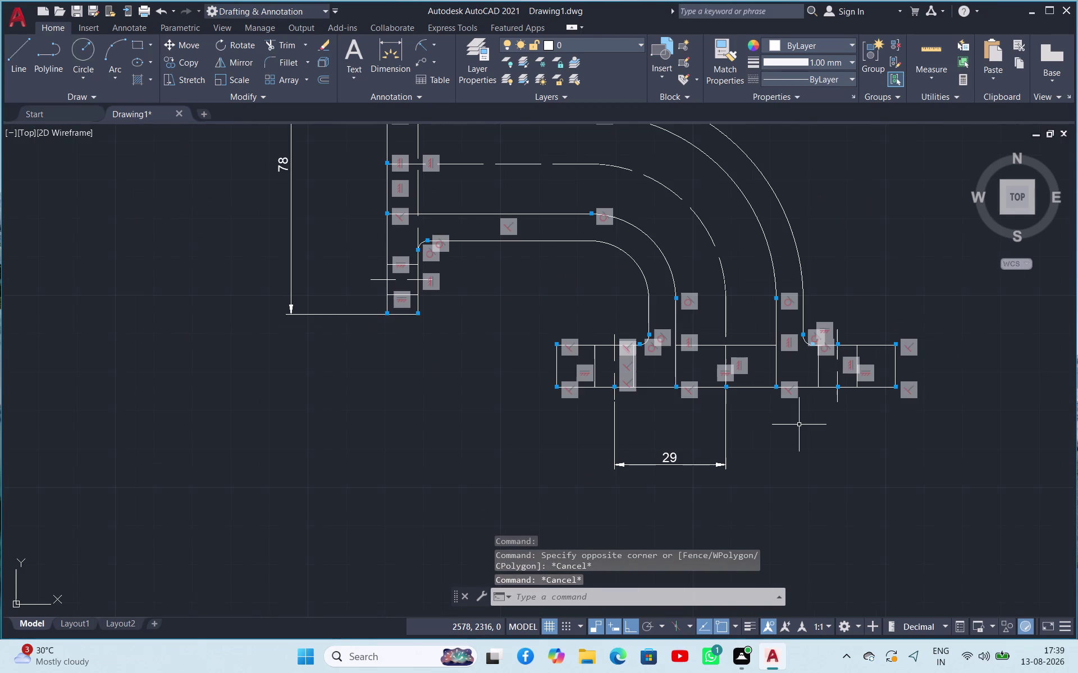
scroll(down, 3)
scroll(up, 3)
scroll(down, 3)
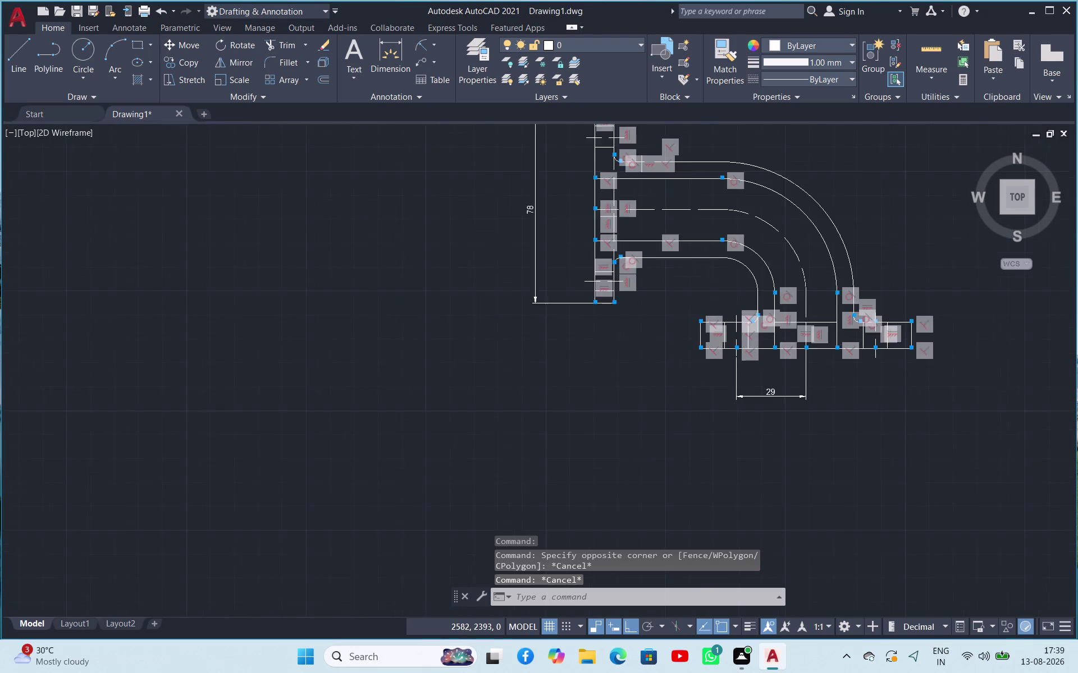
middle_drag(913, 159, 715, 235)
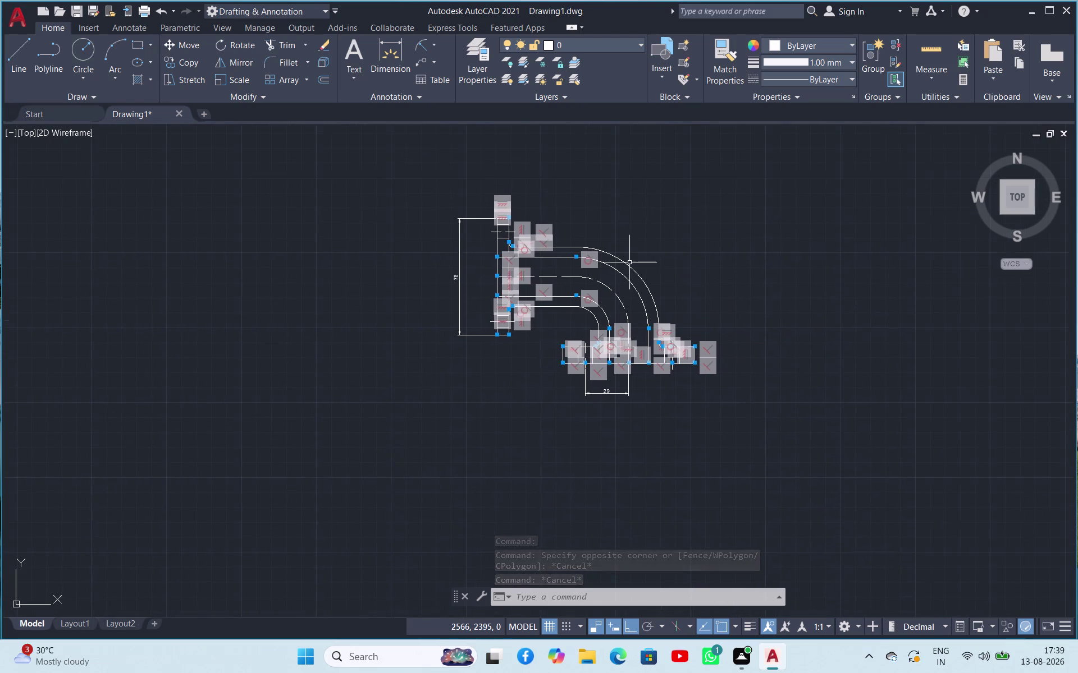
scroll(up, 3)
scroll(down, 3)
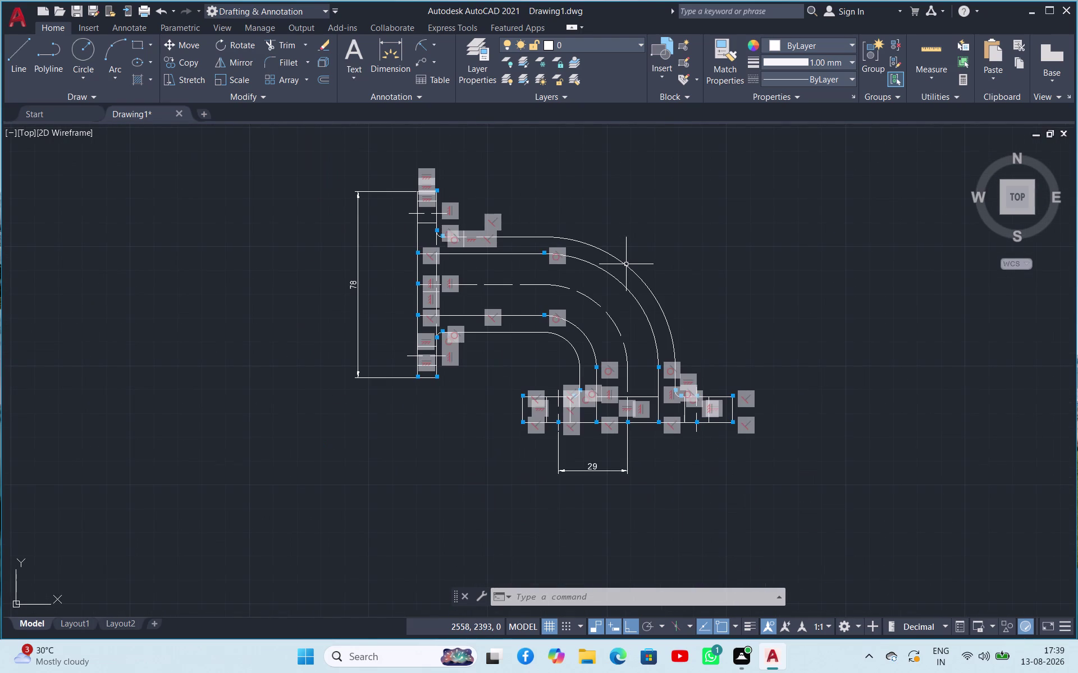
text(HA)
text(T)
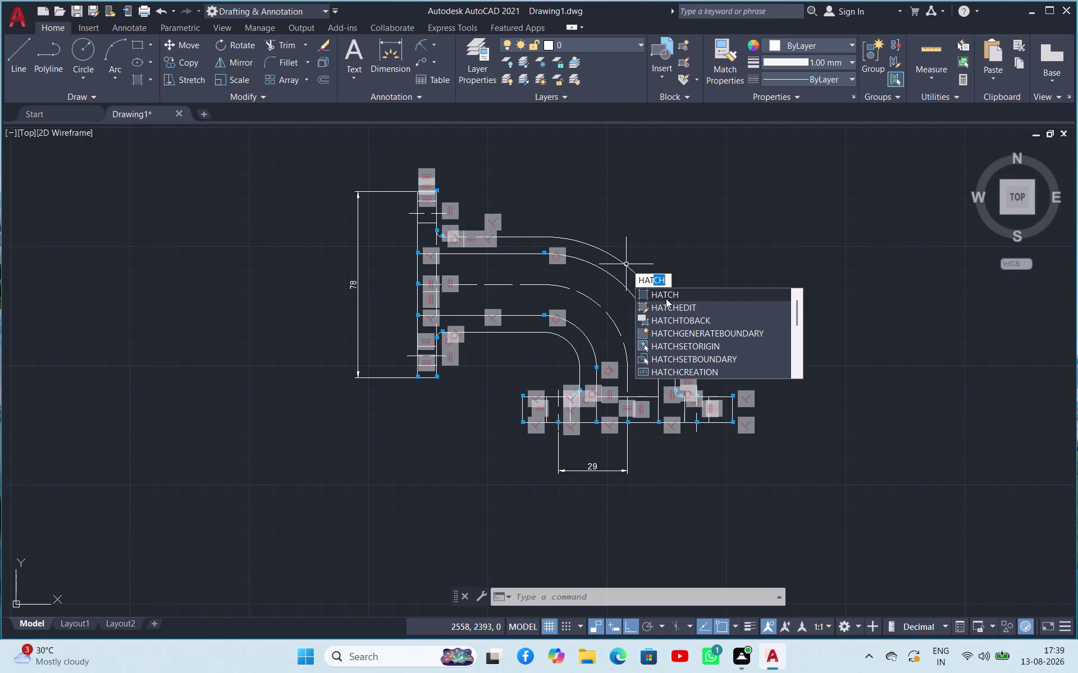
Hatch the lower section's right end box with the ANSI31 diagonal pattern.
click(662, 295)
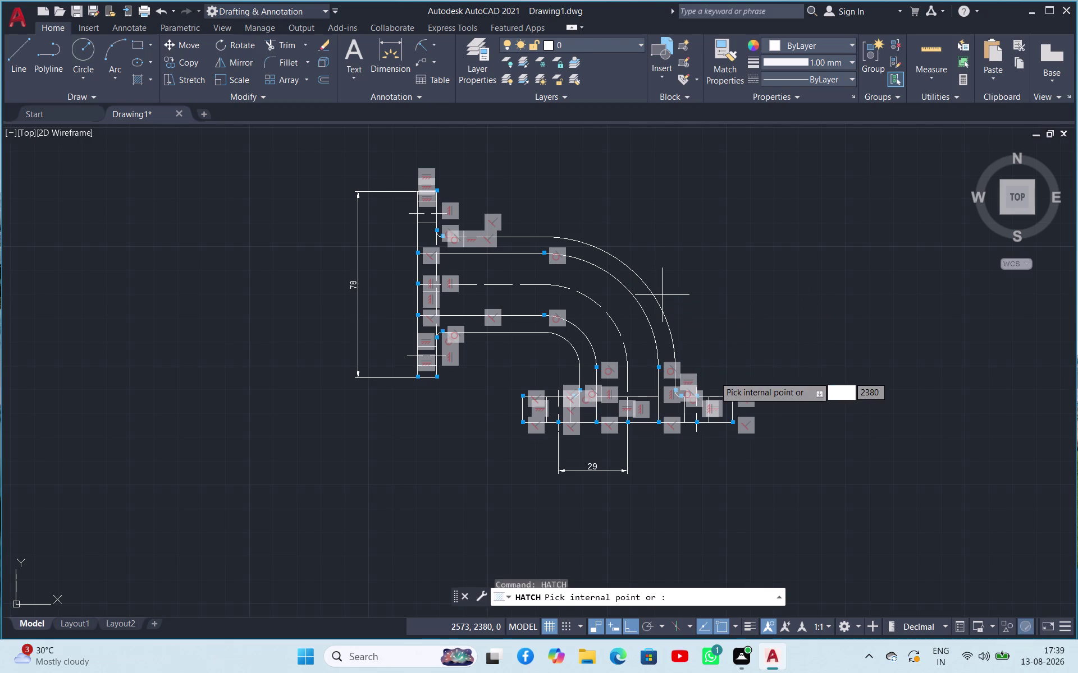
scroll(up, 3)
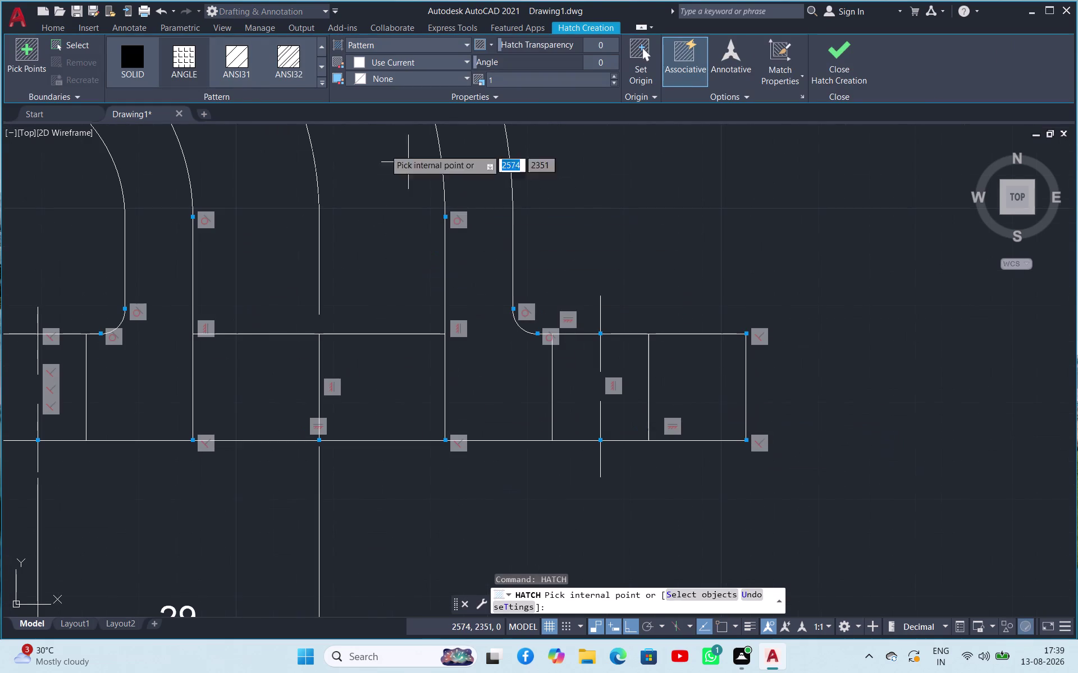
click(239, 54)
click(704, 383)
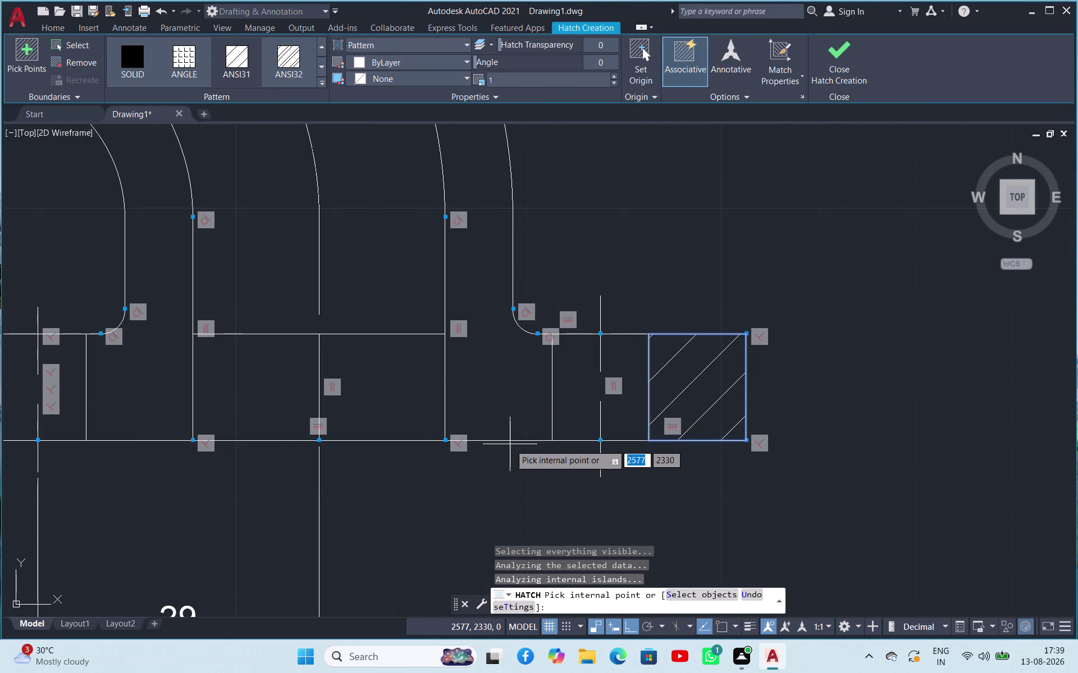
scroll(up, 3)
scroll(down, 3)
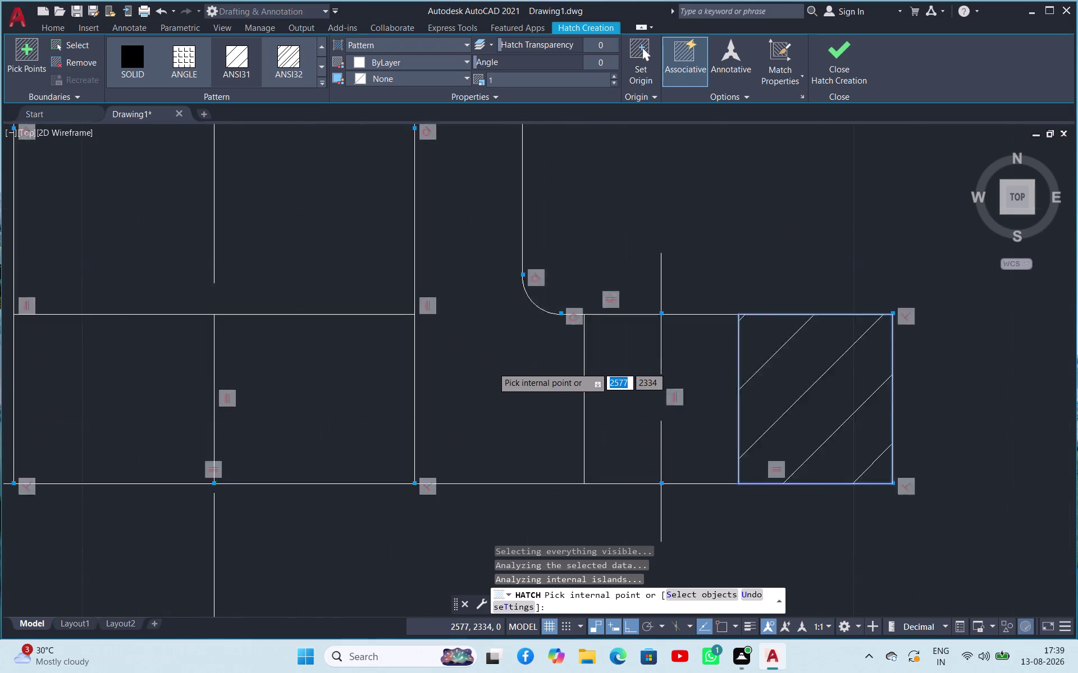
scroll(down, 3)
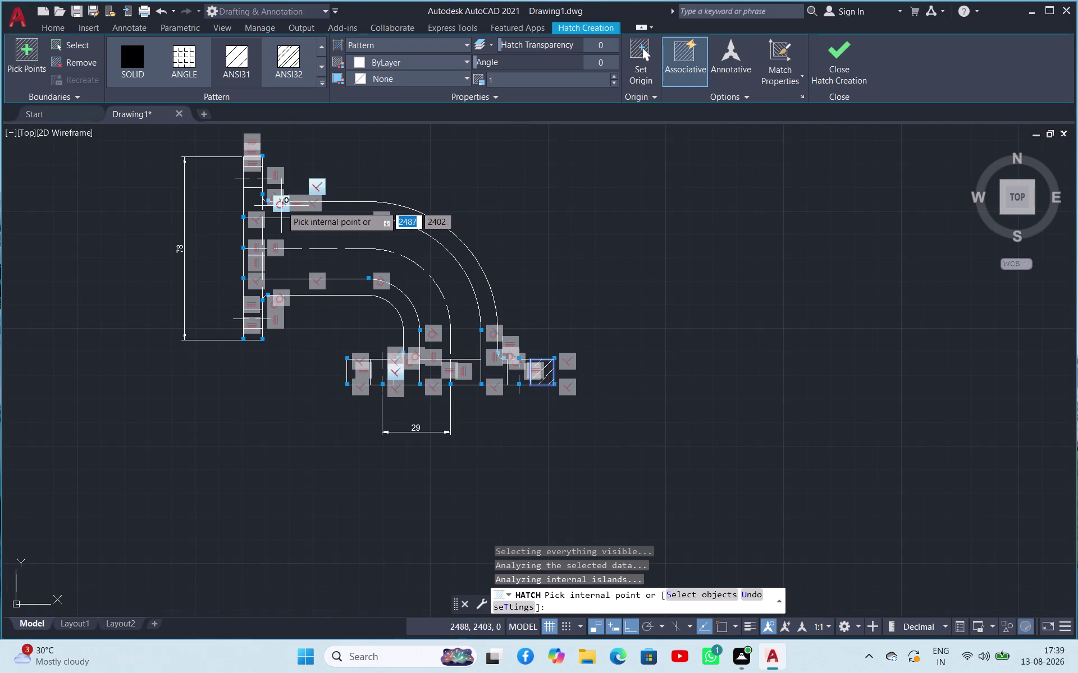
scroll(up, 3)
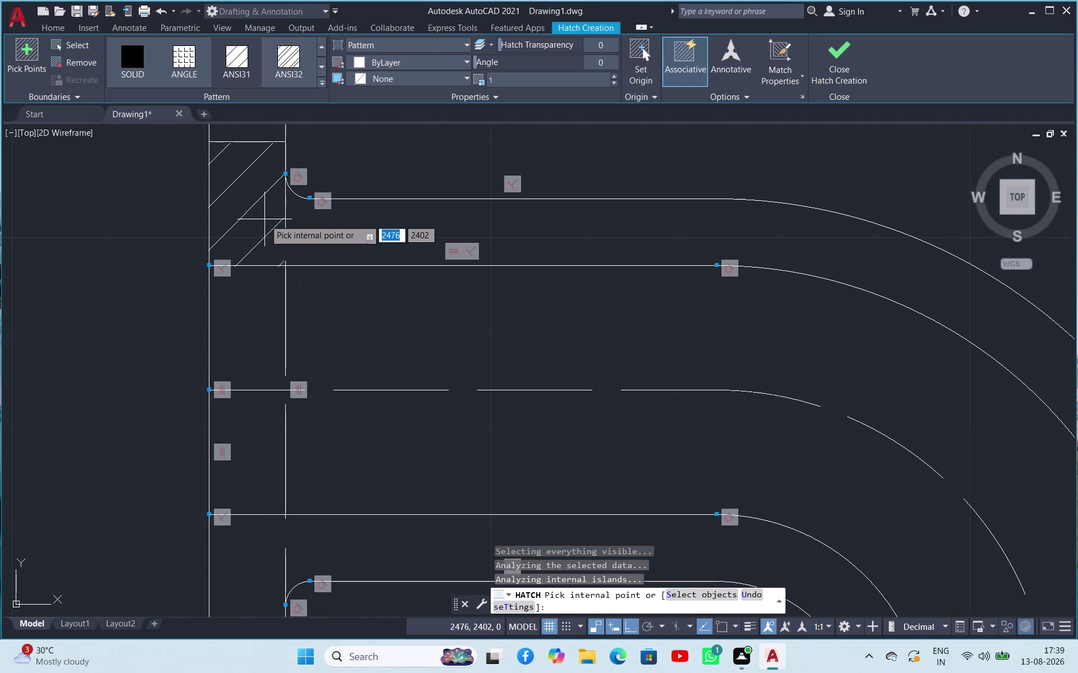
Hatch the upper bend box, the top end box and the lower section's left end rectangle.
click(264, 220)
scroll(up, 3)
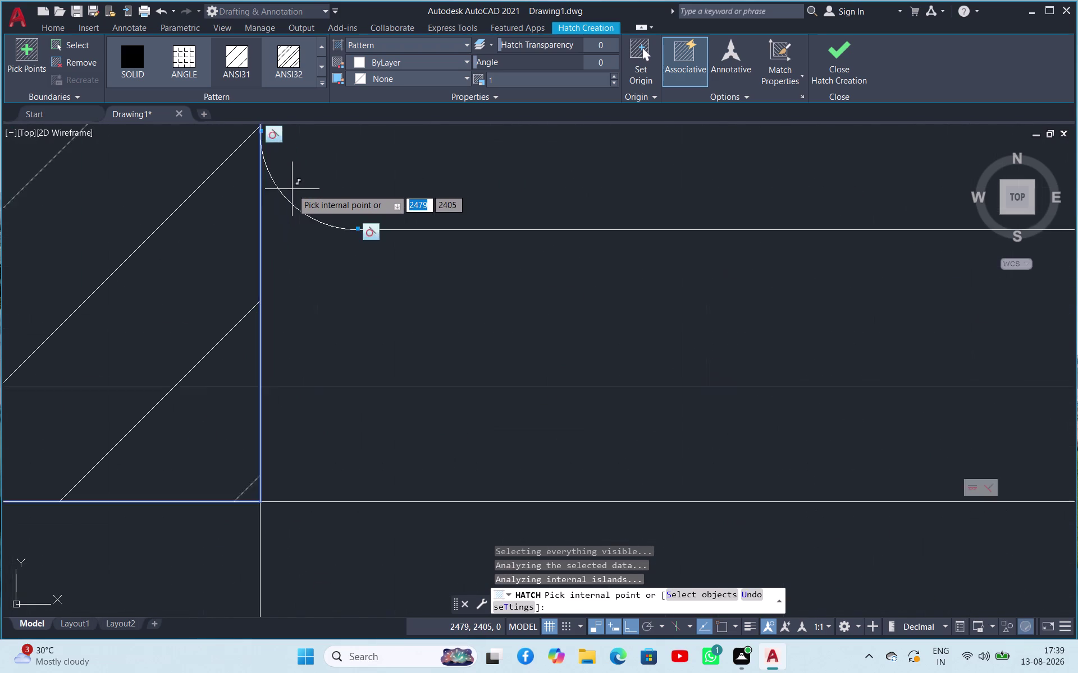
scroll(down, 3)
scroll(up, 3)
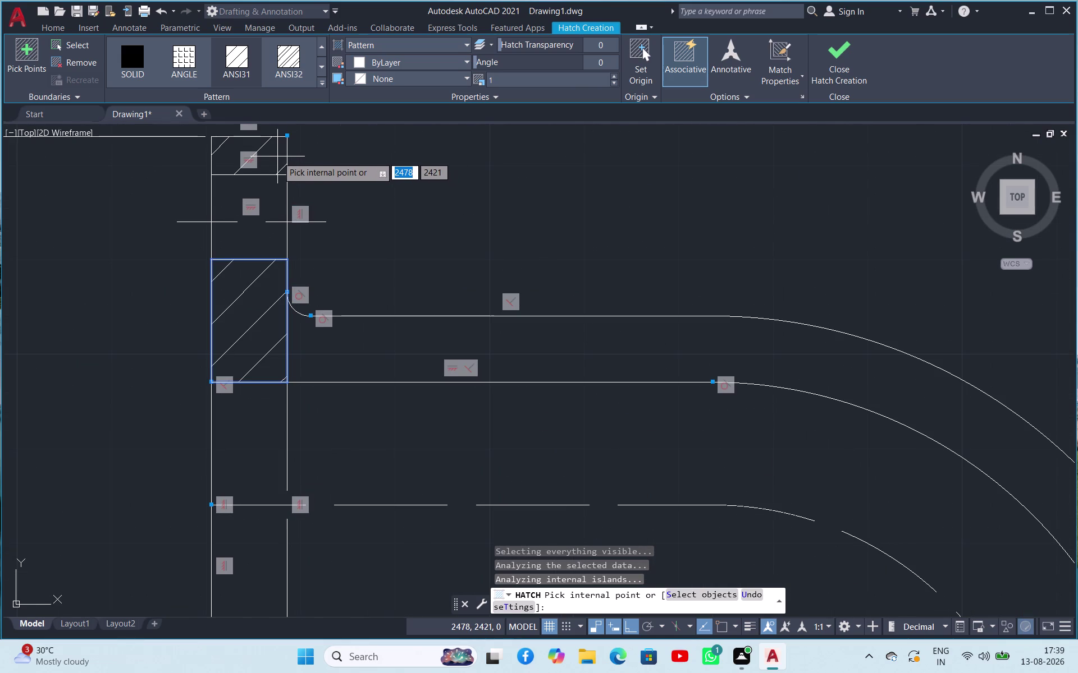
click(277, 157)
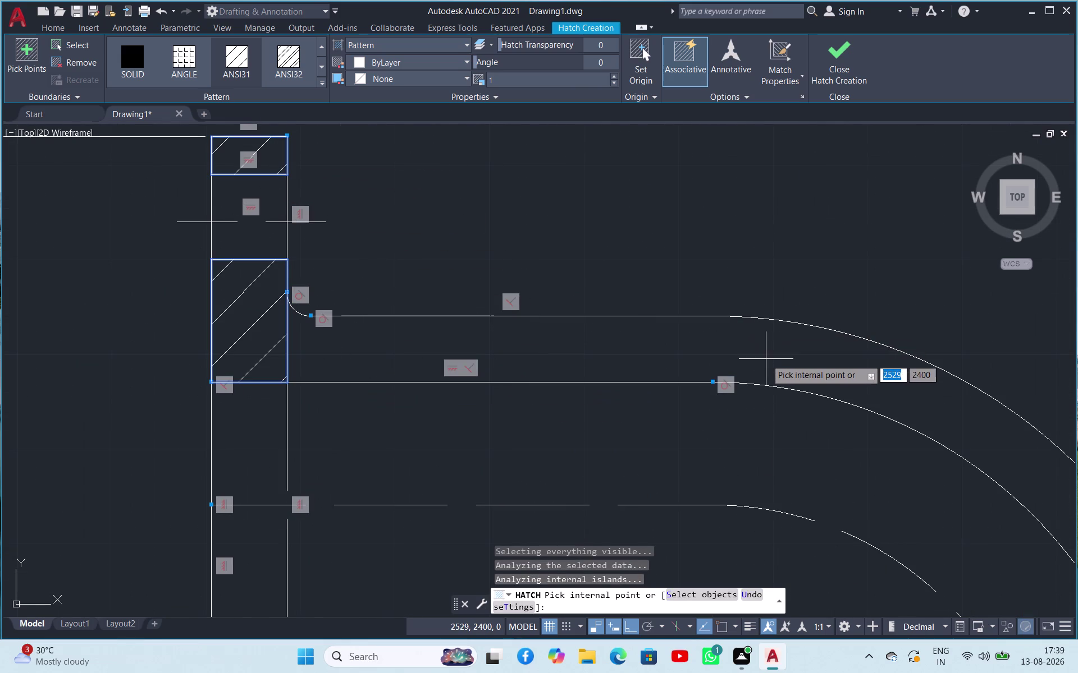
scroll(up, 3)
scroll(down, 3)
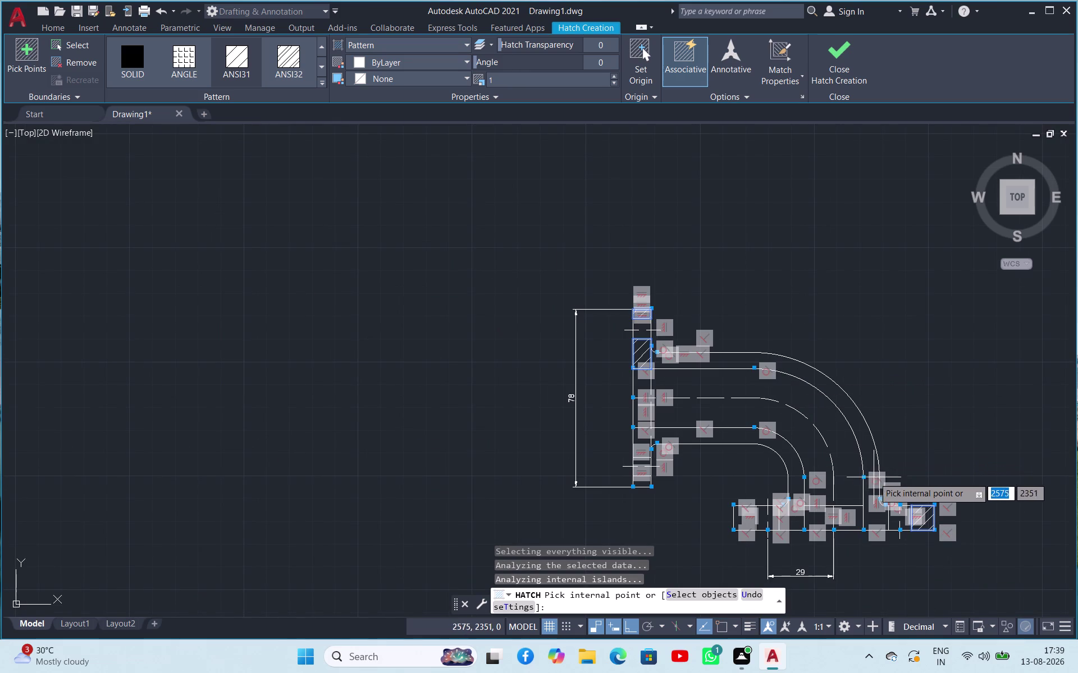
scroll(up, 3)
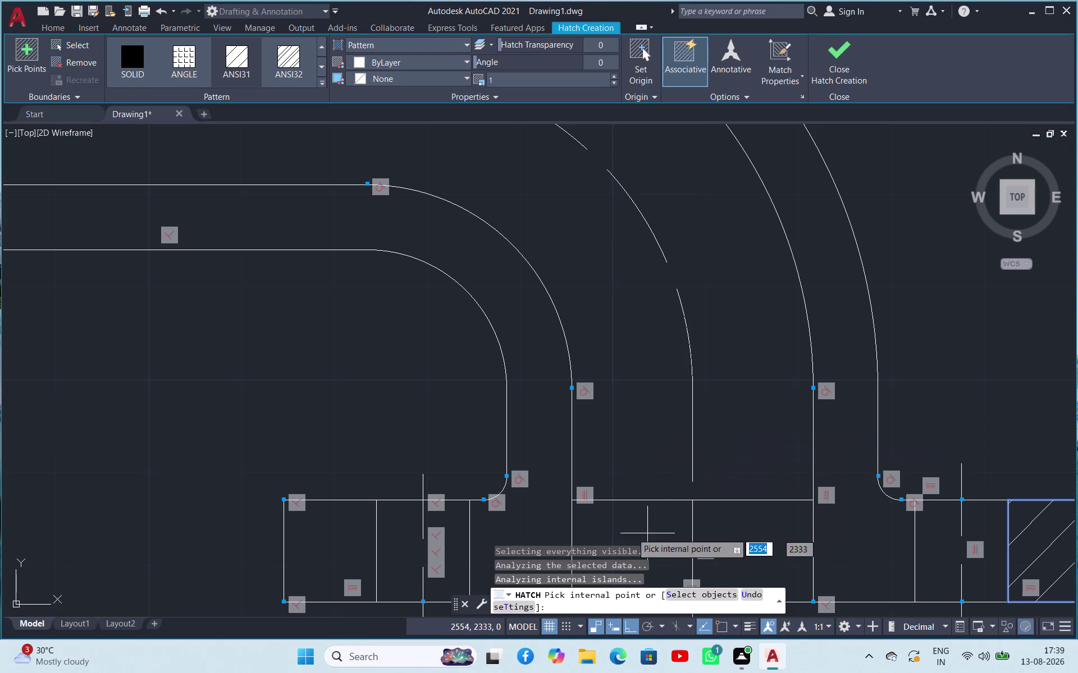
click(303, 539)
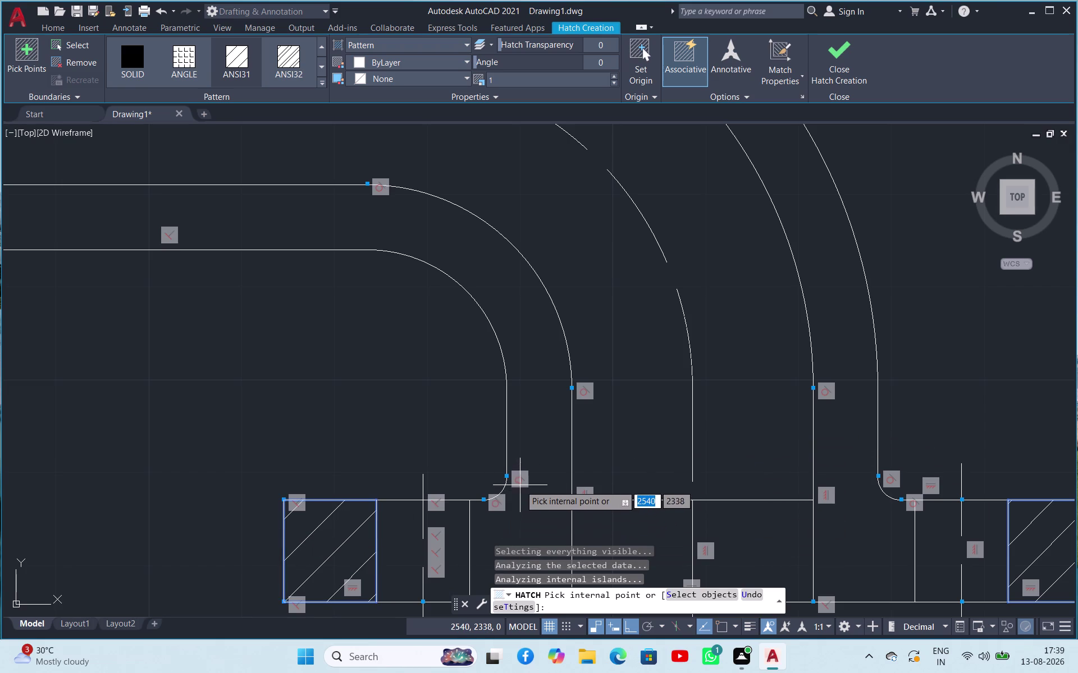
scroll(down, 3)
scroll(up, 3)
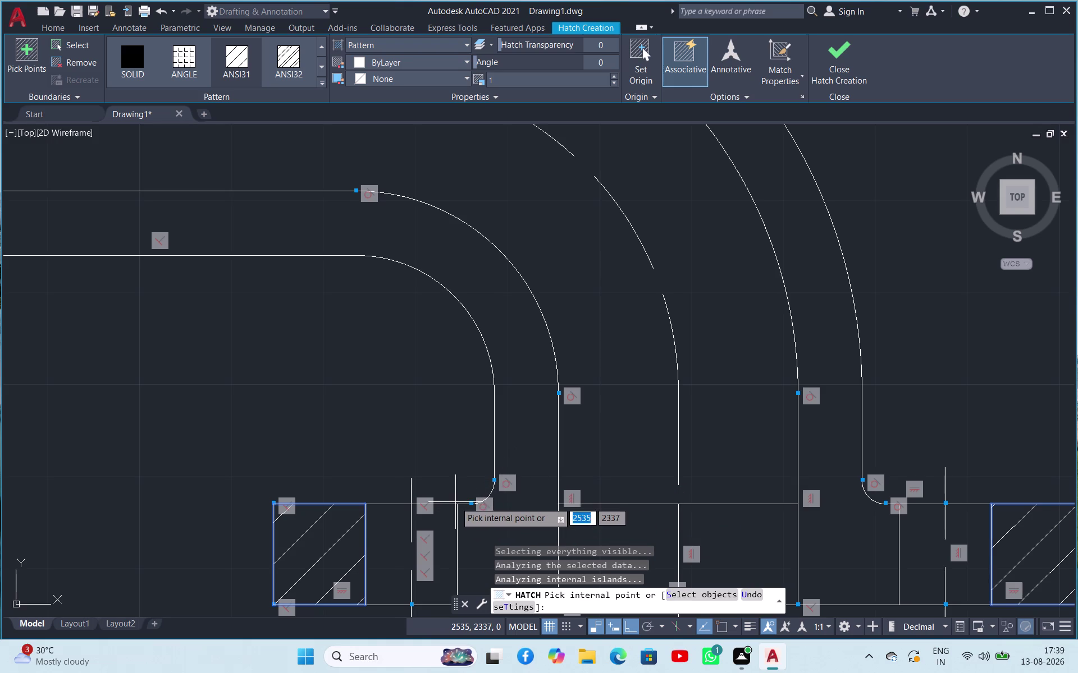
scroll(up, 3)
scroll(down, 3)
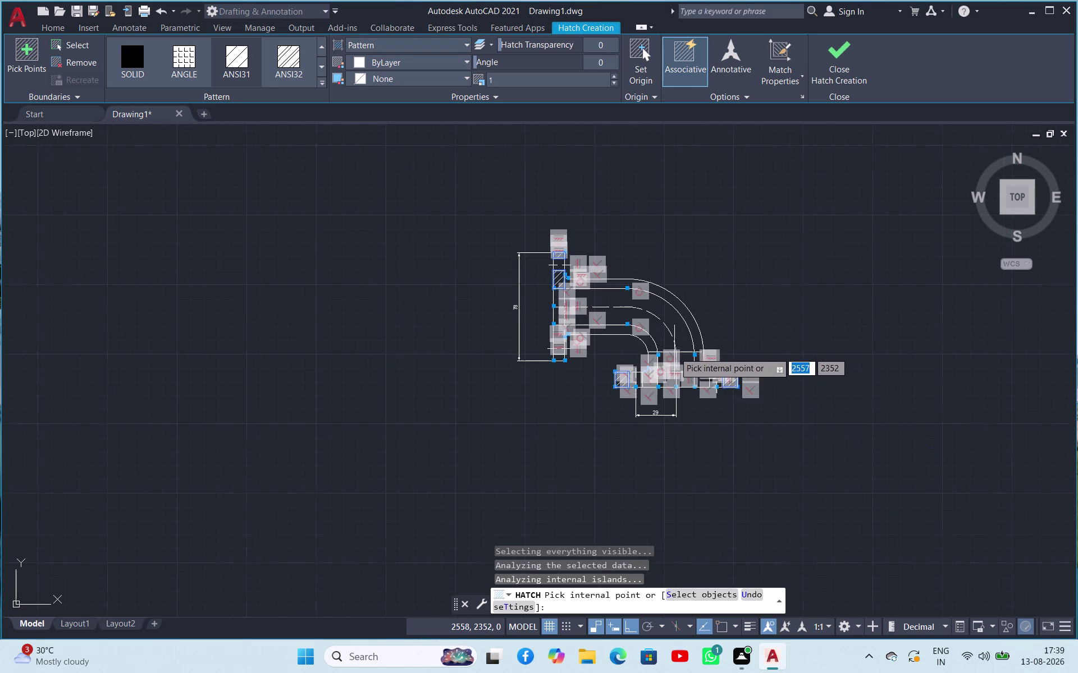
Hatch the small square at the upper flange's lower end.
scroll(up, 3)
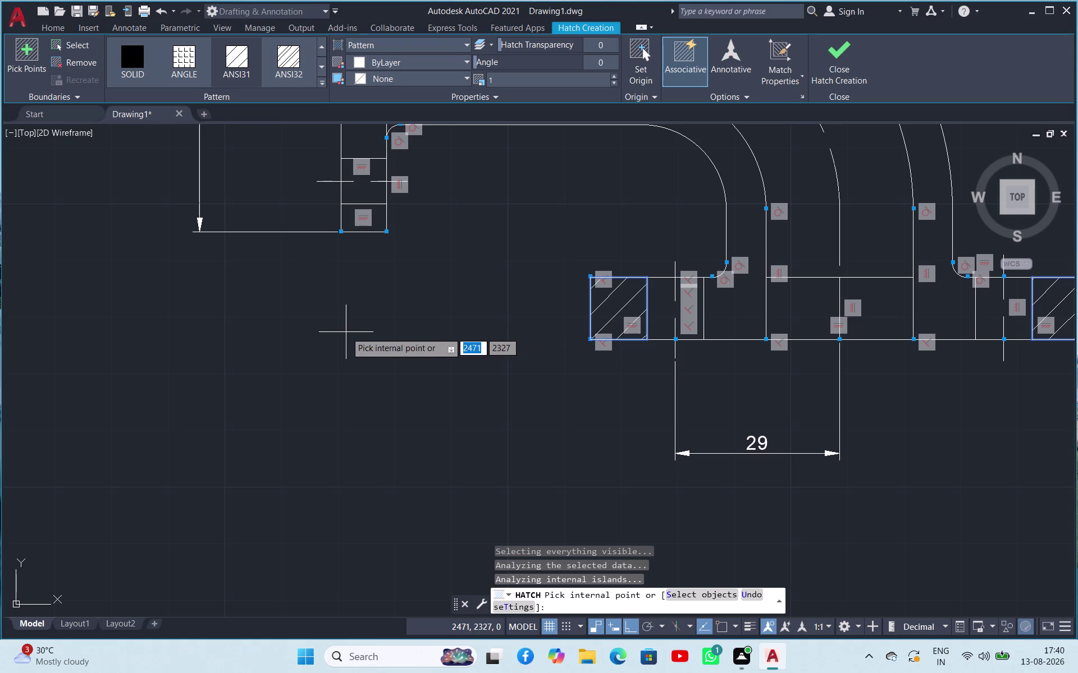
click(362, 217)
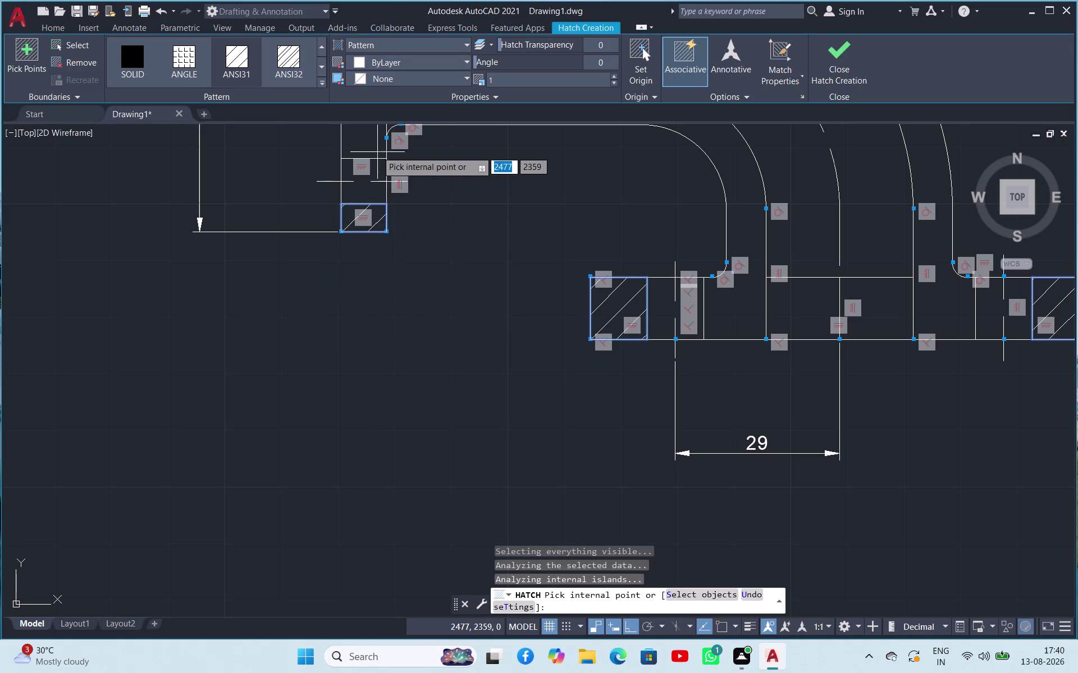
scroll(down, 3)
scroll(down, 3)
scroll(down, 3)
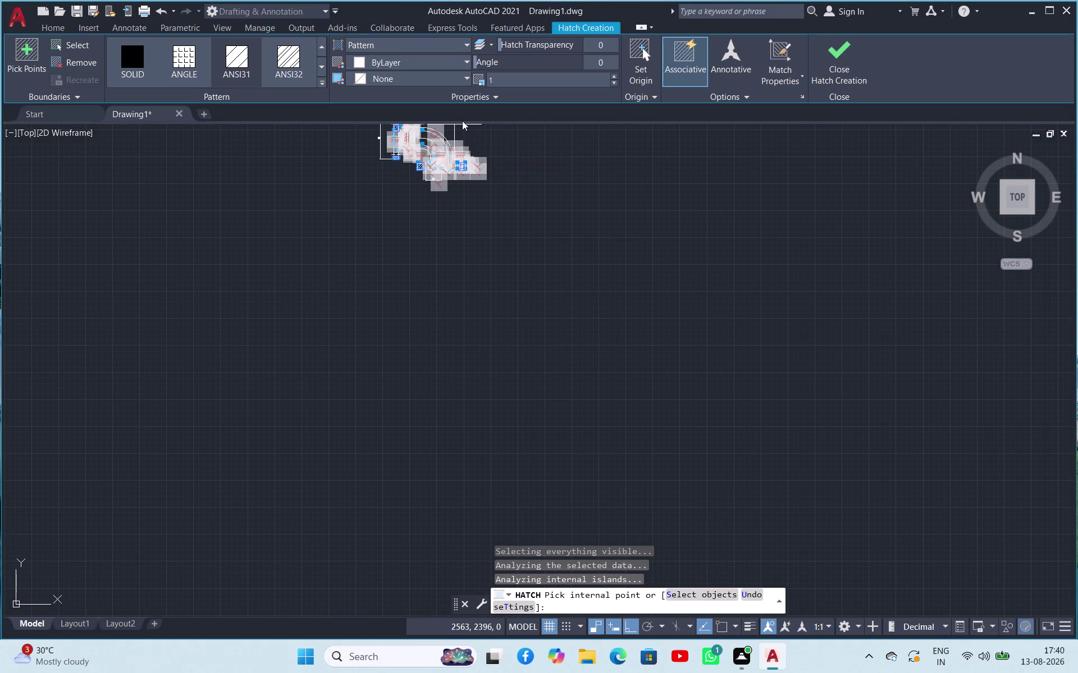
scroll(up, 3)
scroll(up, 3)
scroll(up, 3)
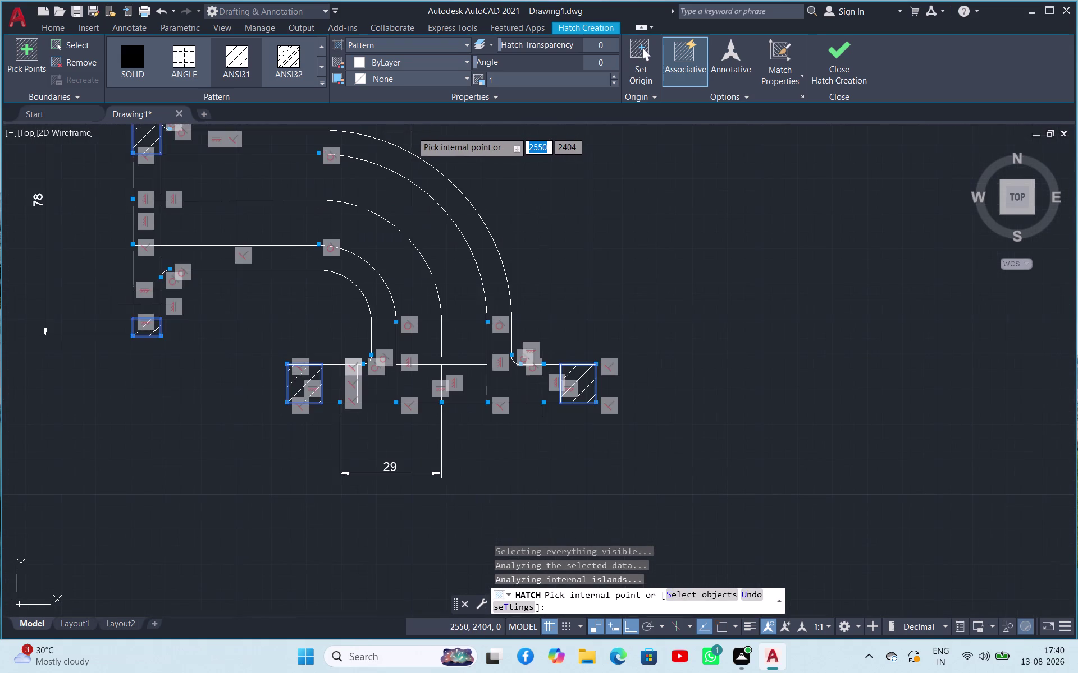
scroll(up, 3)
scroll(down, 3)
scroll(down, 3)
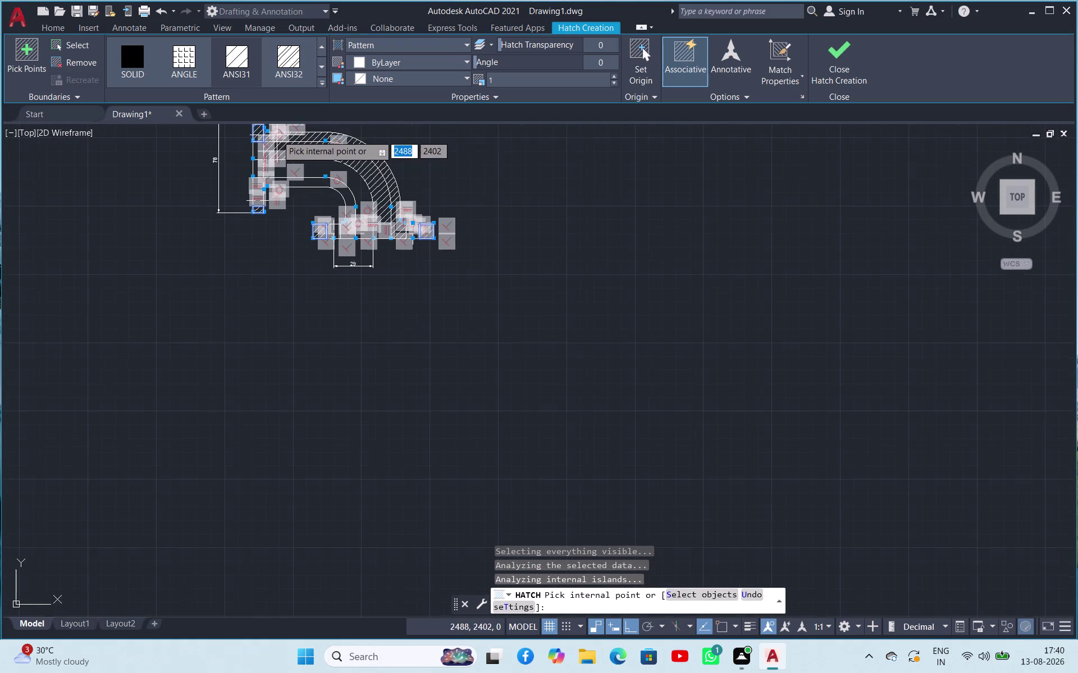
Keep the Pattern fill type, try the outer arc as a boundary object, then cancel.
click(447, 44)
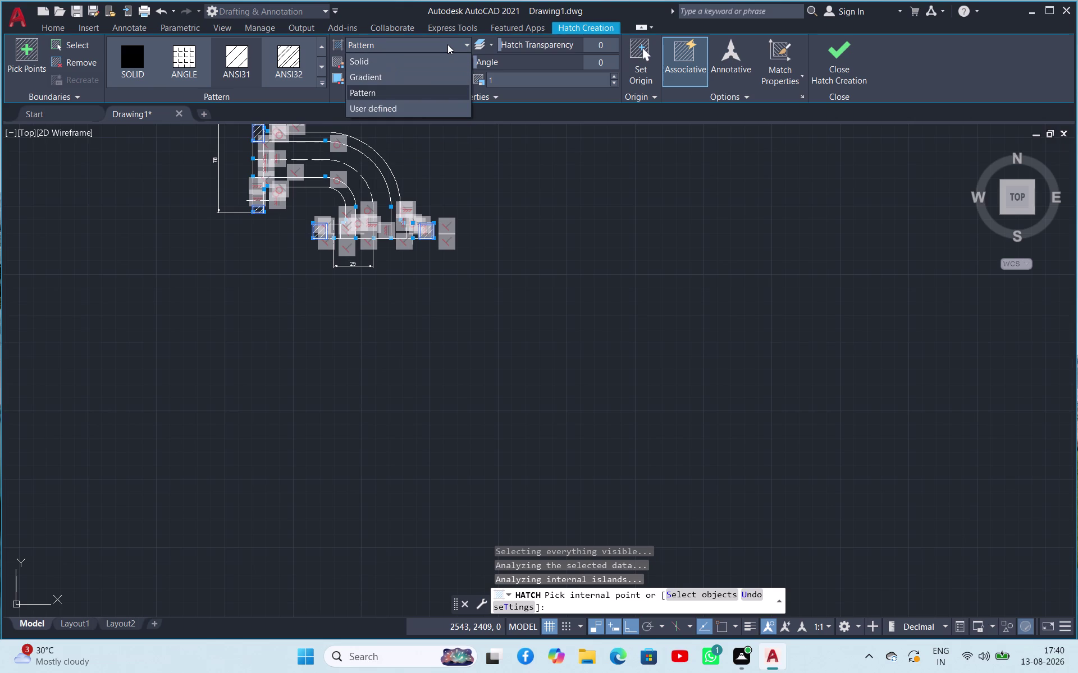
click(448, 44)
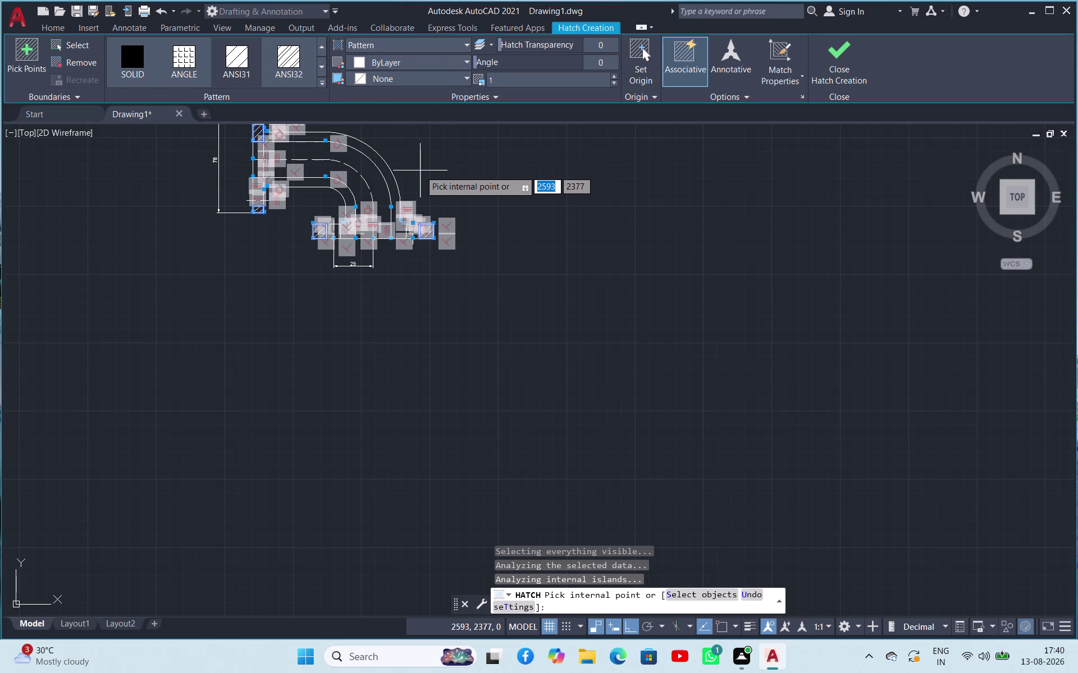
click(77, 48)
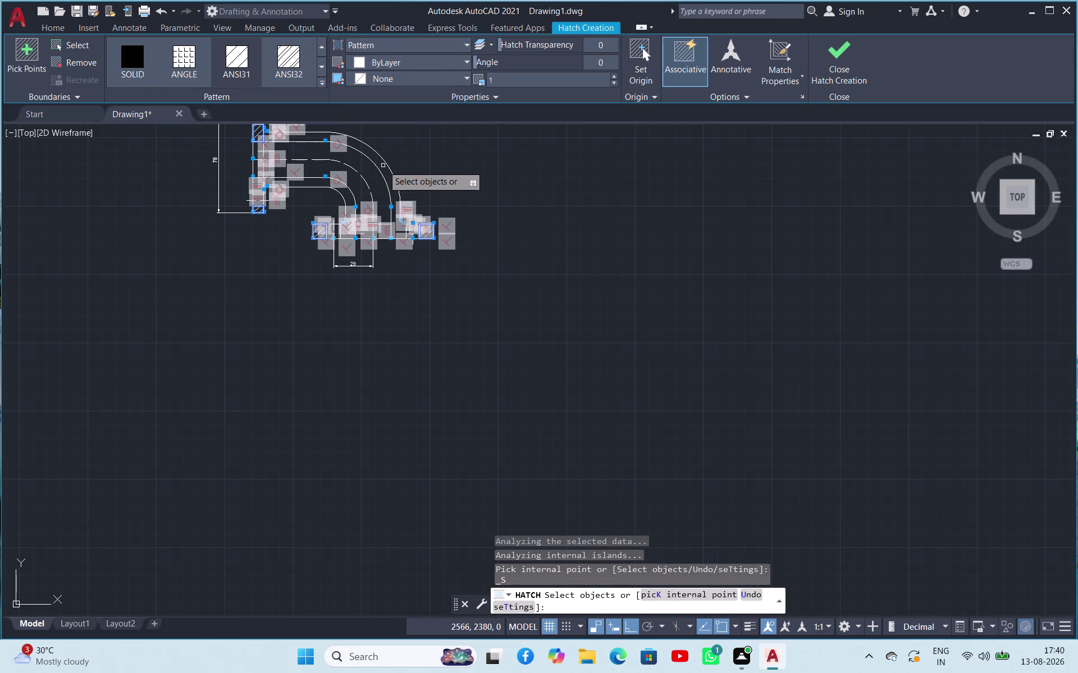
click(388, 166)
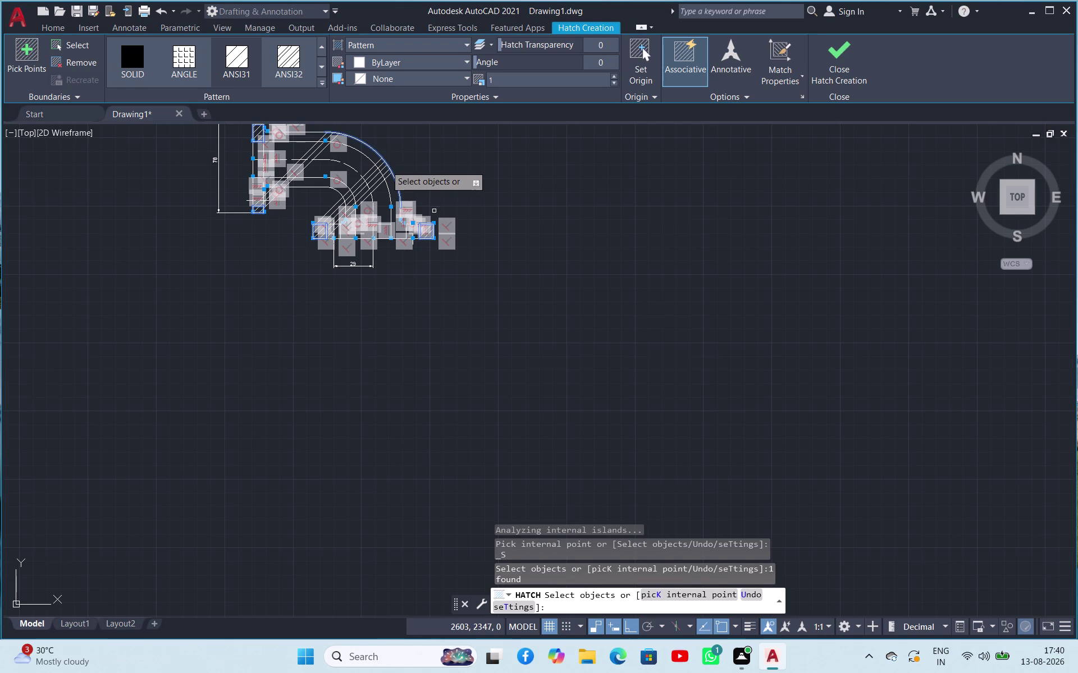
key(Escape)
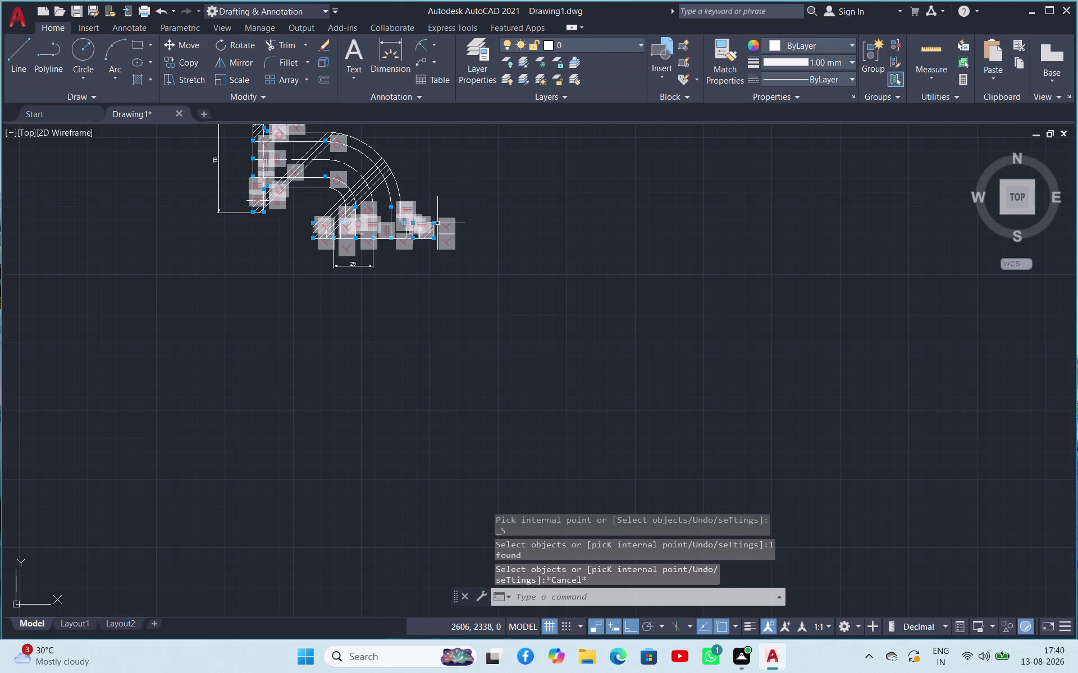
Undo the last hatch and restart HATCH in pick-points mode.
key(ctrl+z)
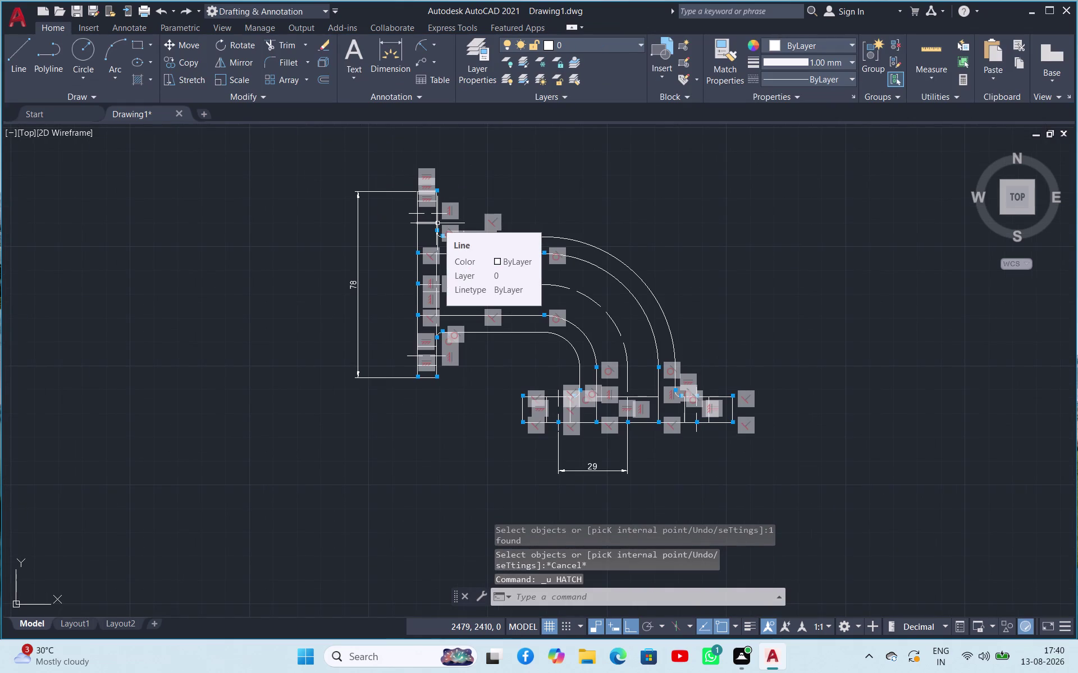
text(HA)
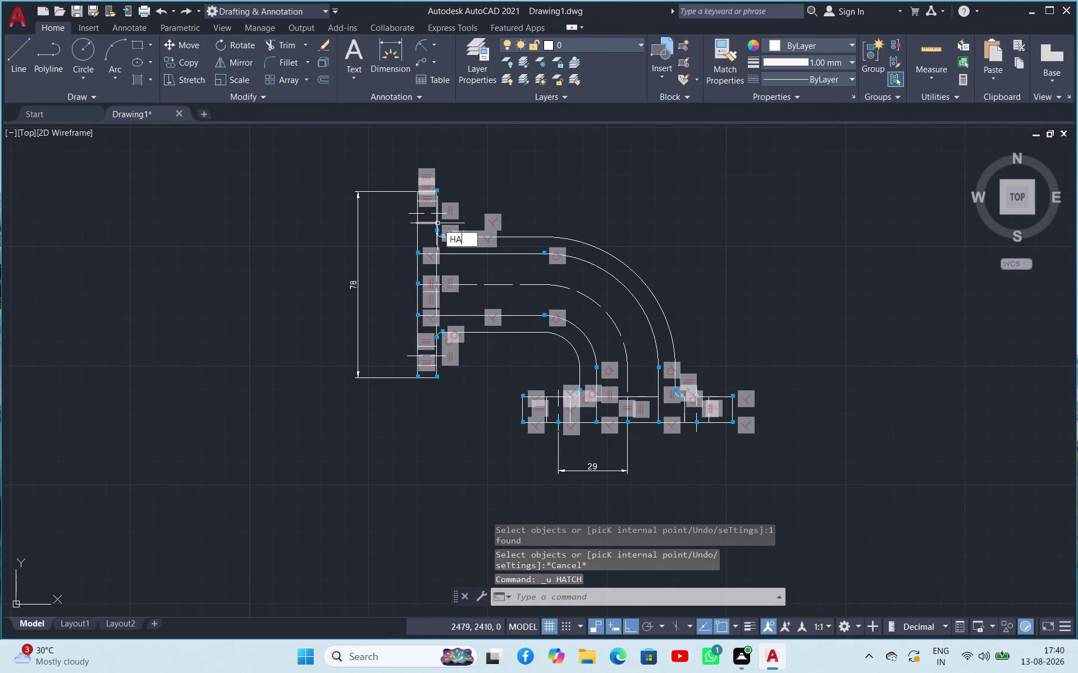
click(471, 254)
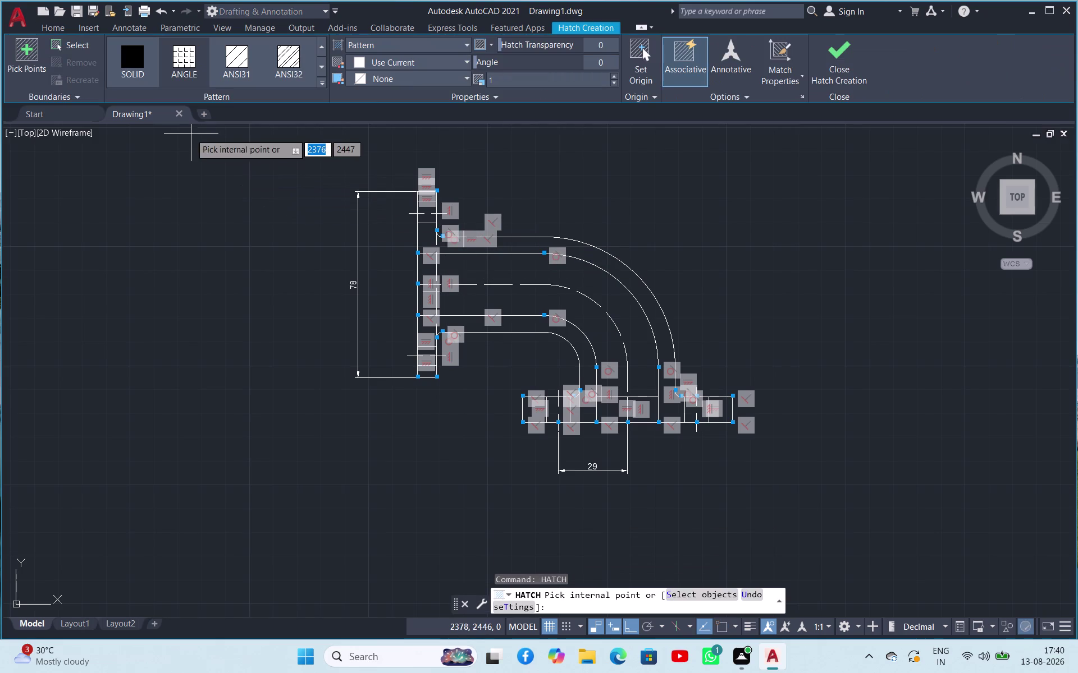
click(36, 55)
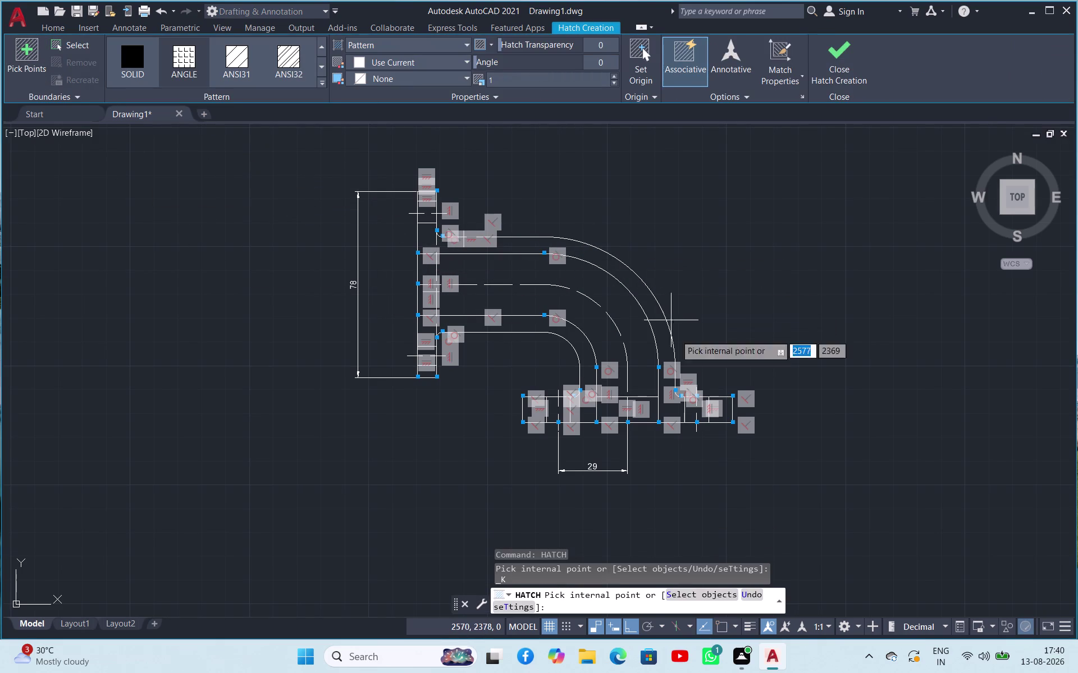
Hatch the bend's outer wall band and the flange square with ANSI31; the open-area pick fails.
click(676, 413)
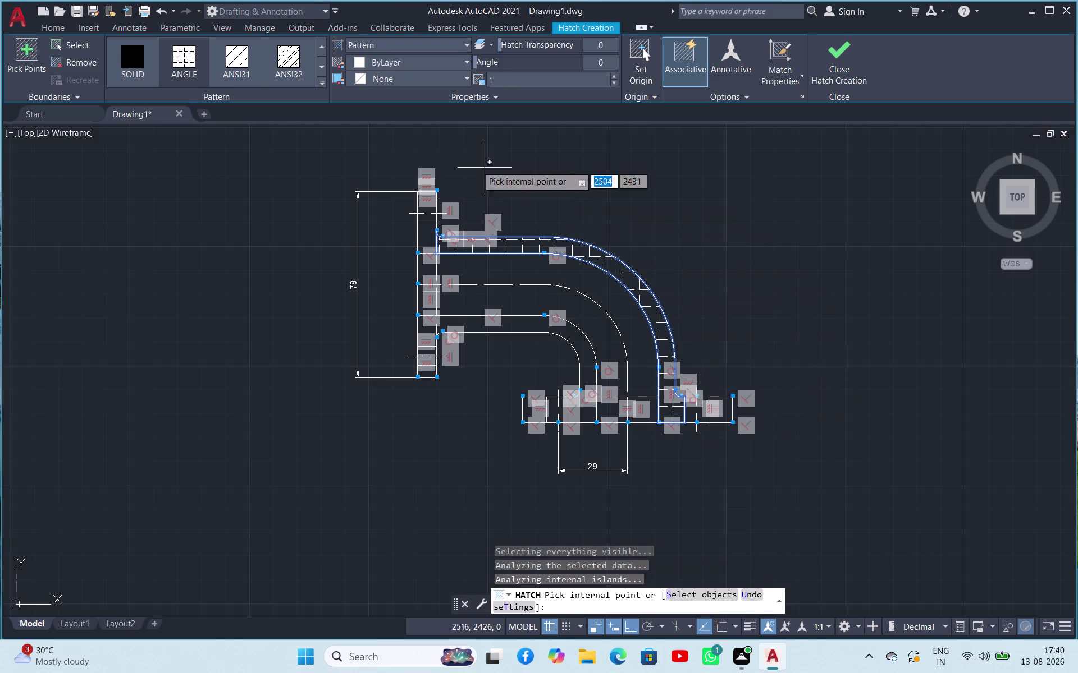
click(227, 68)
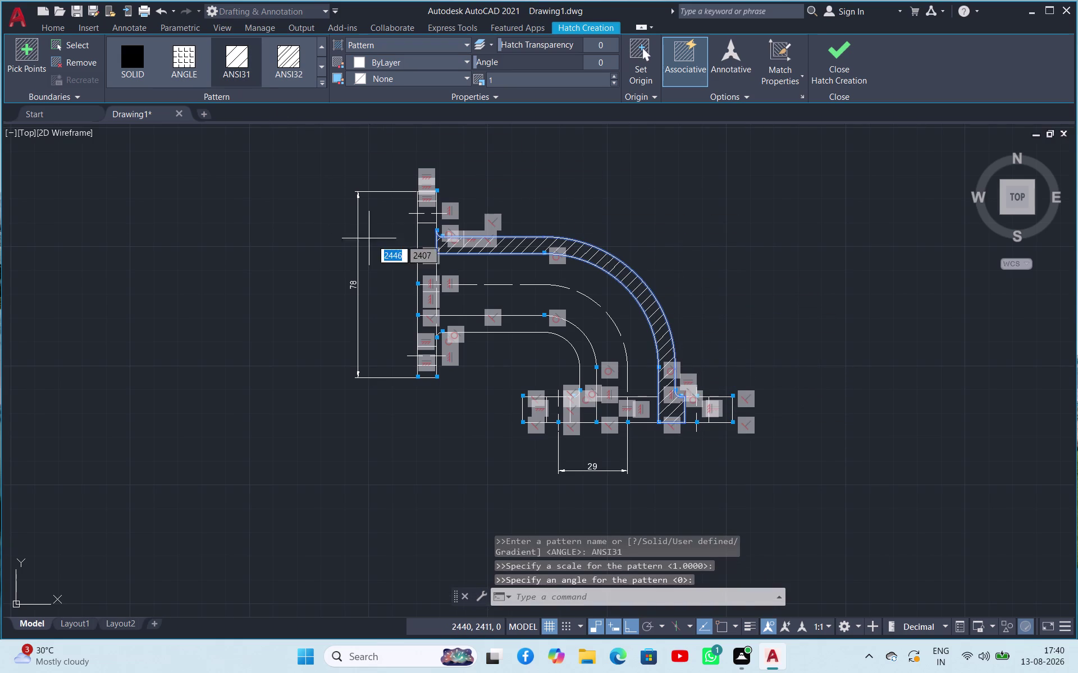
scroll(up, 3)
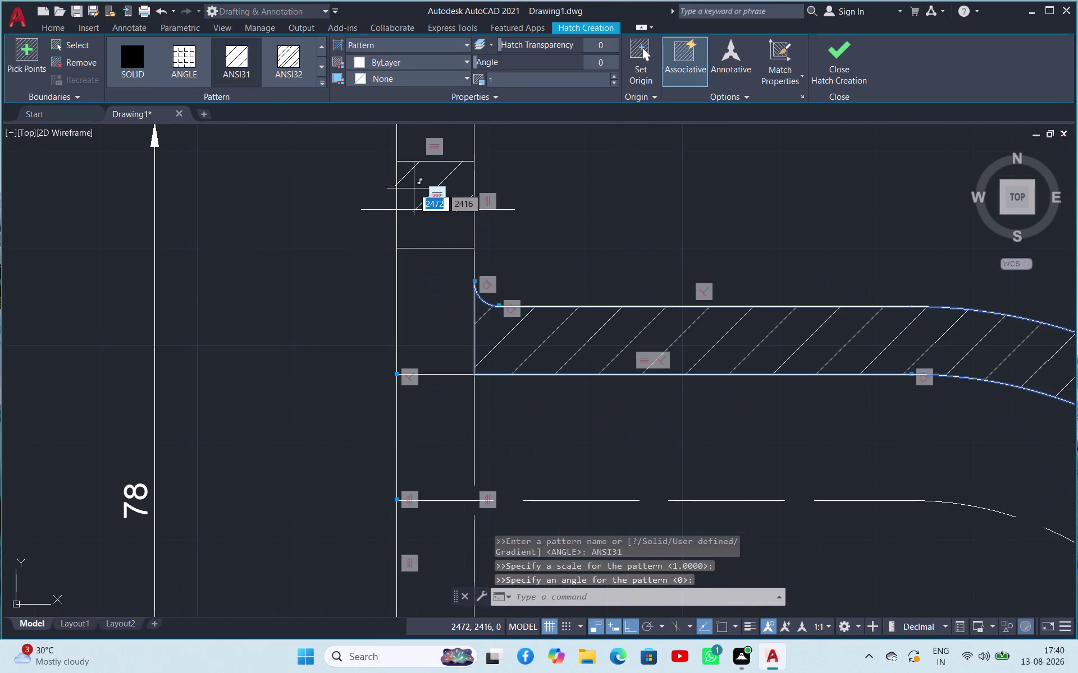
click(404, 146)
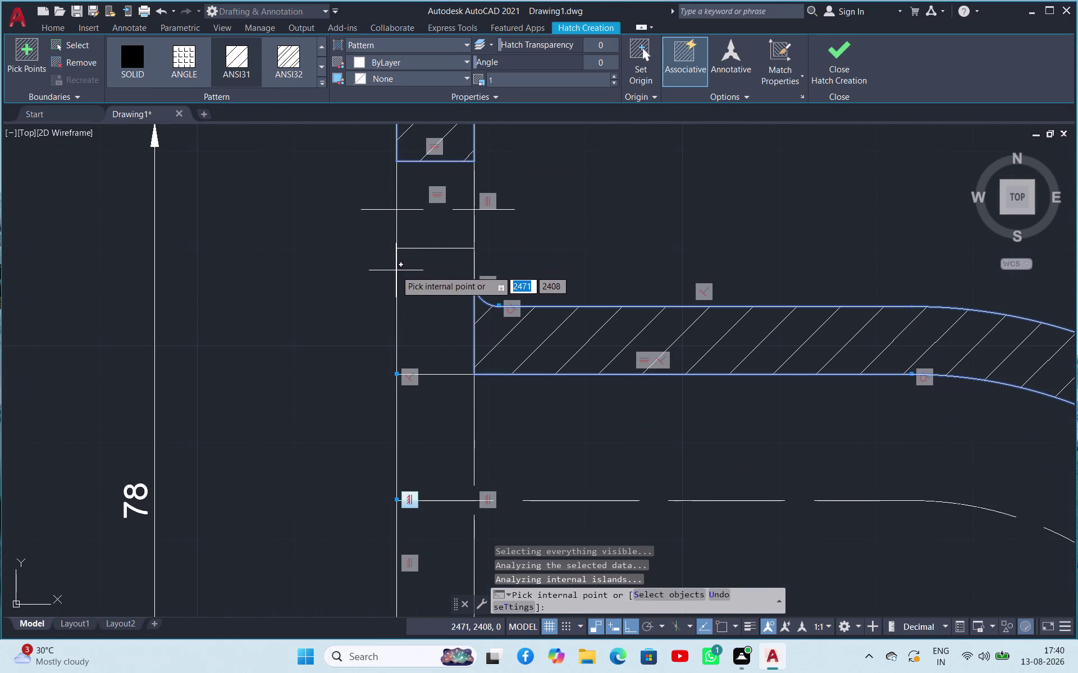
click(395, 270)
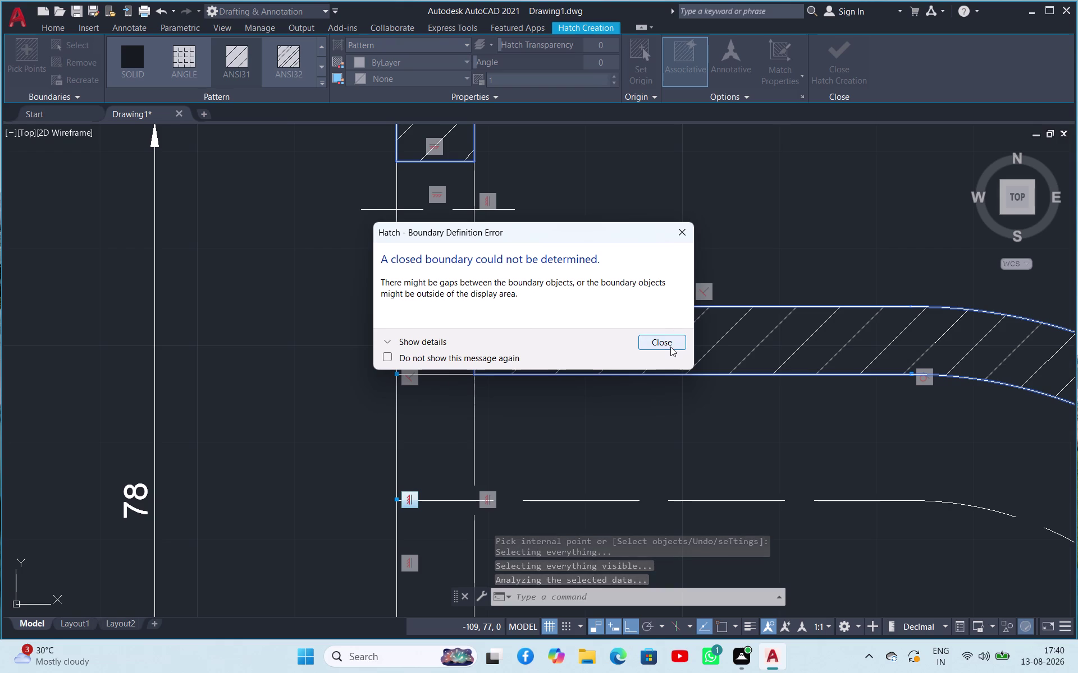
Dismiss the boundary error and hatch the flange bottom square and tall flange strip.
click(676, 238)
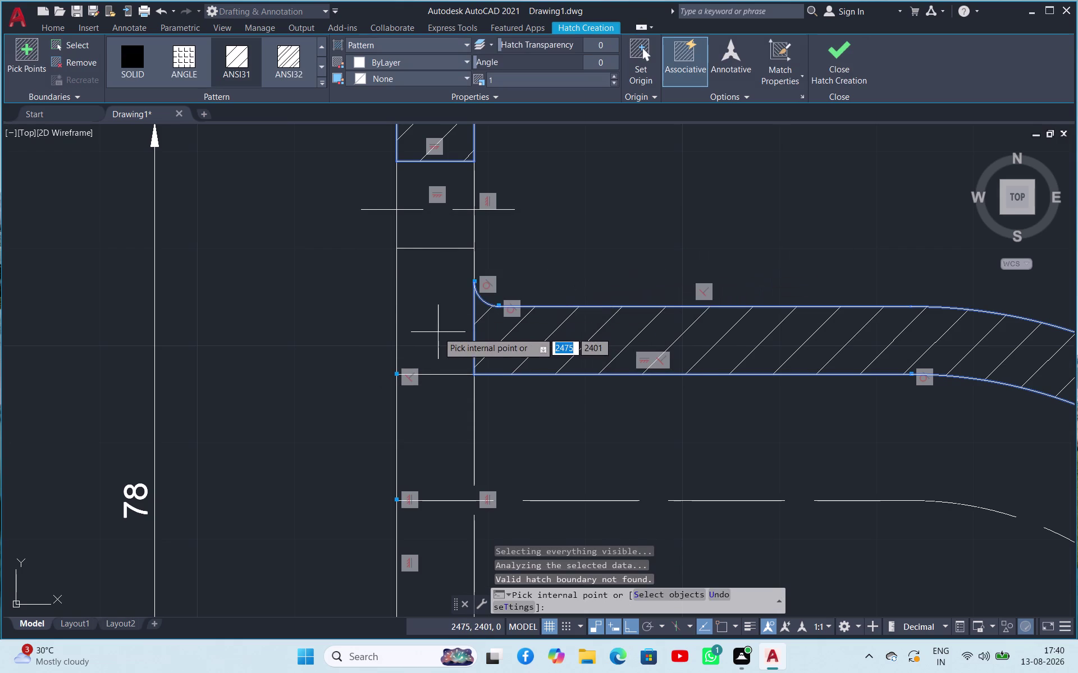
click(435, 266)
scroll(up, 3)
scroll(down, 3)
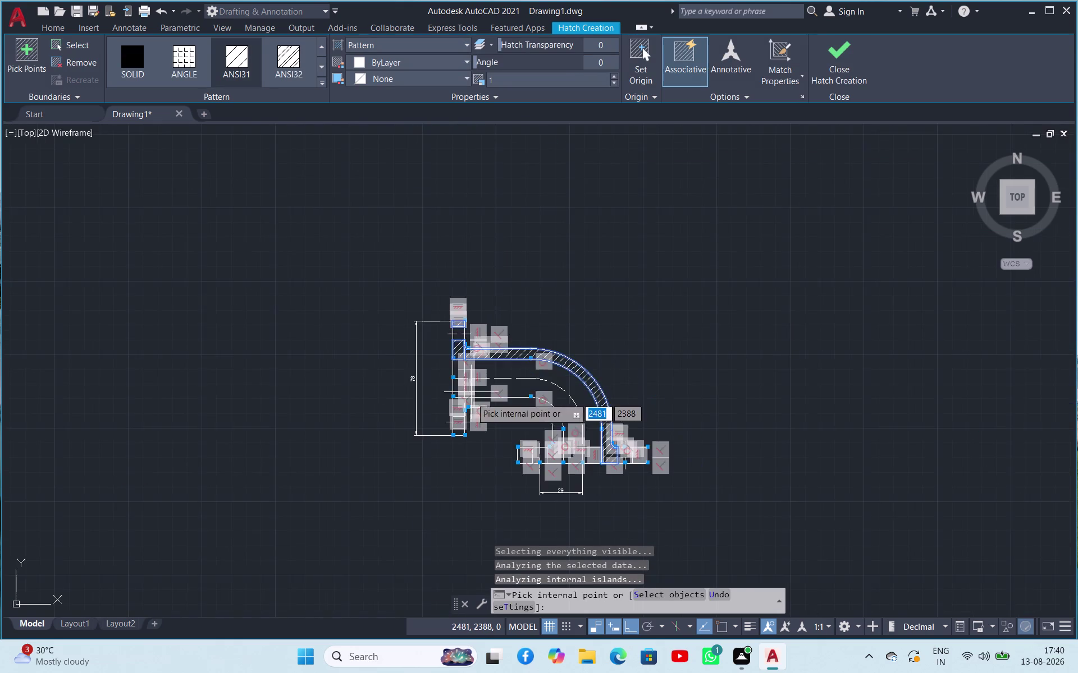
scroll(up, 3)
click(442, 469)
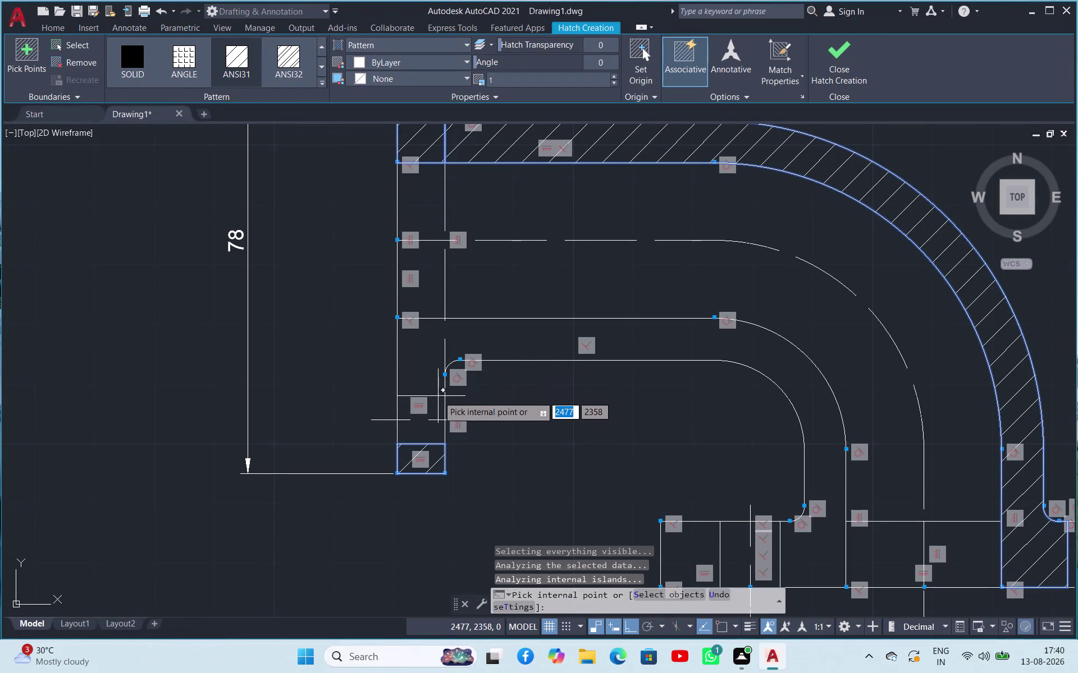
click(430, 372)
click(558, 340)
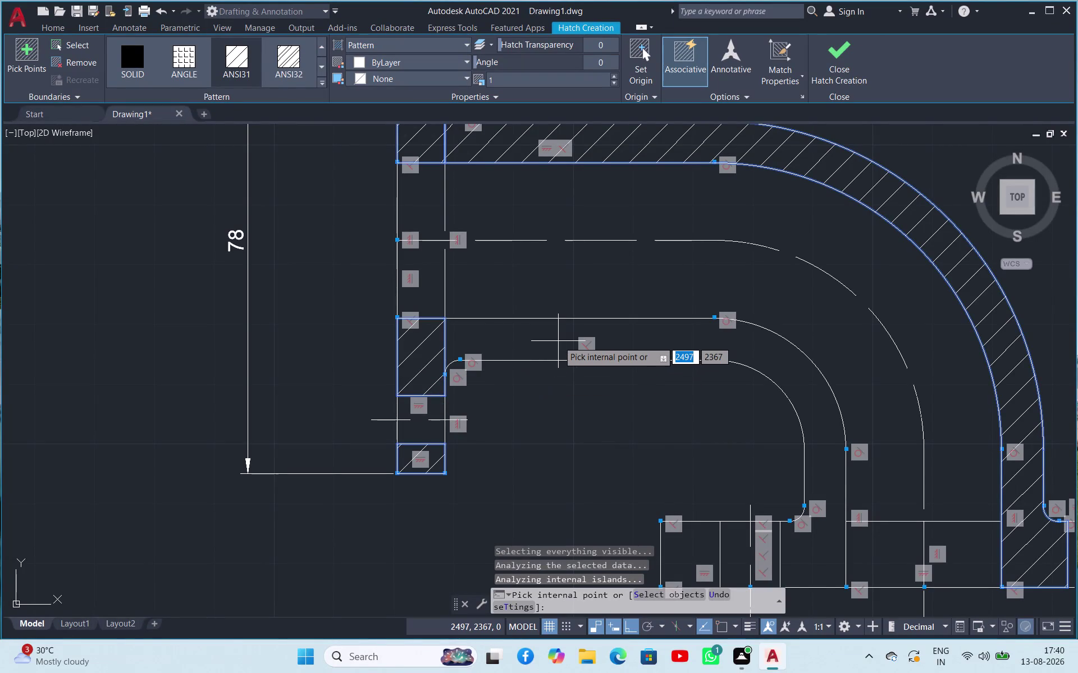
scroll(up, 3)
scroll(down, 3)
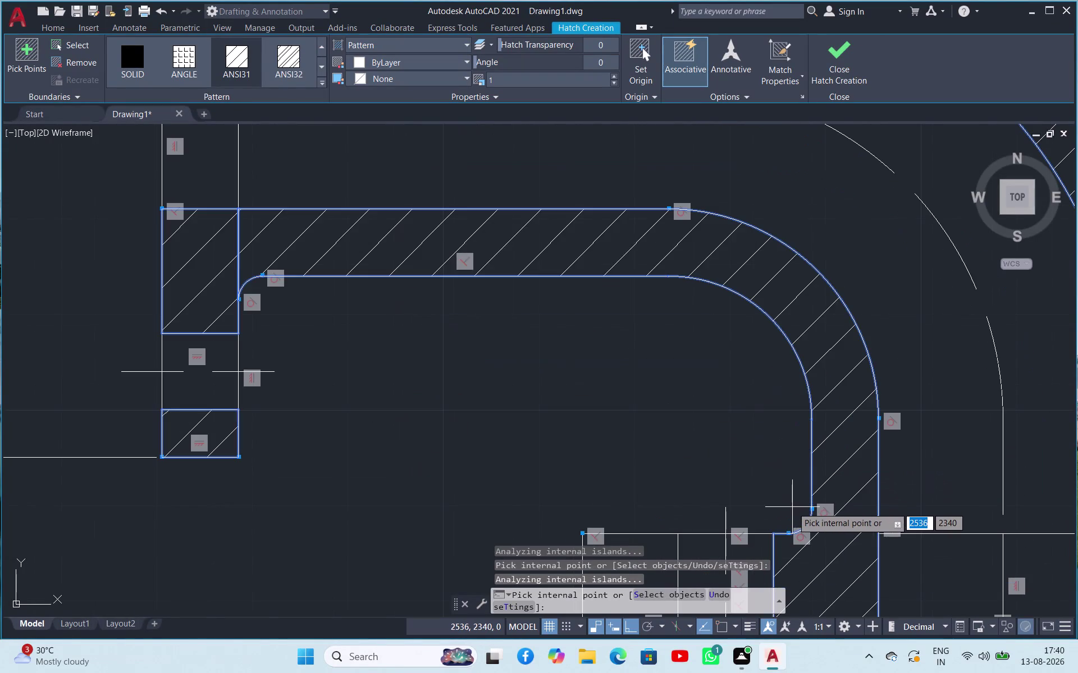
scroll(down, 3)
scroll(up, 3)
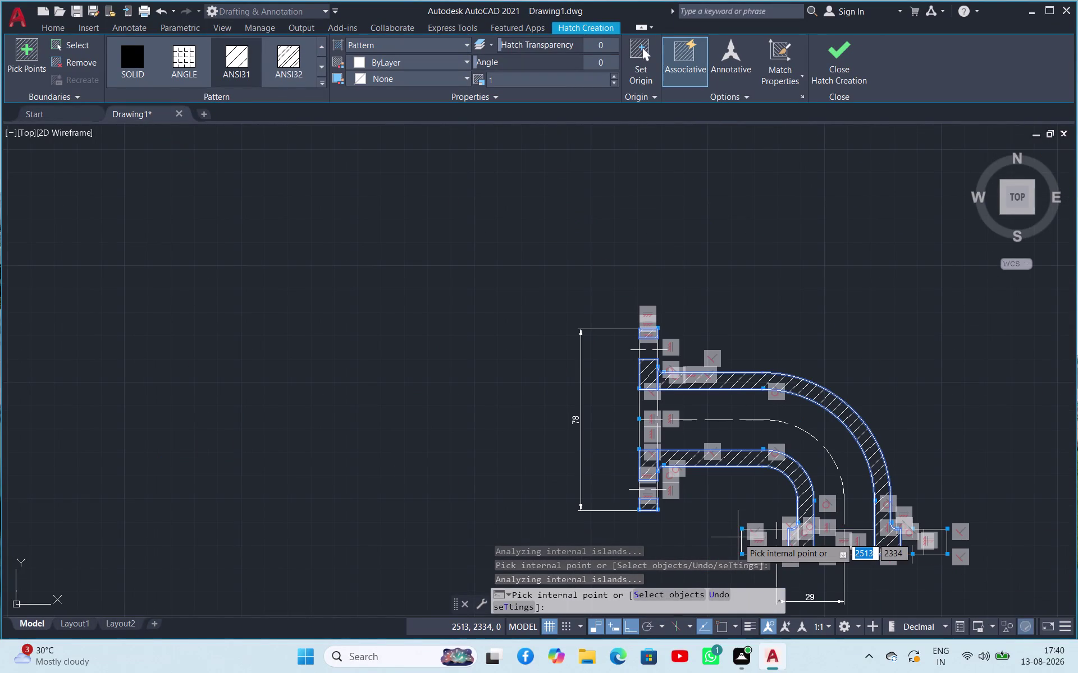
scroll(up, 3)
Pick further internal points inside the pipe walls to hatch them.
click(771, 532)
scroll(up, 3)
scroll(down, 3)
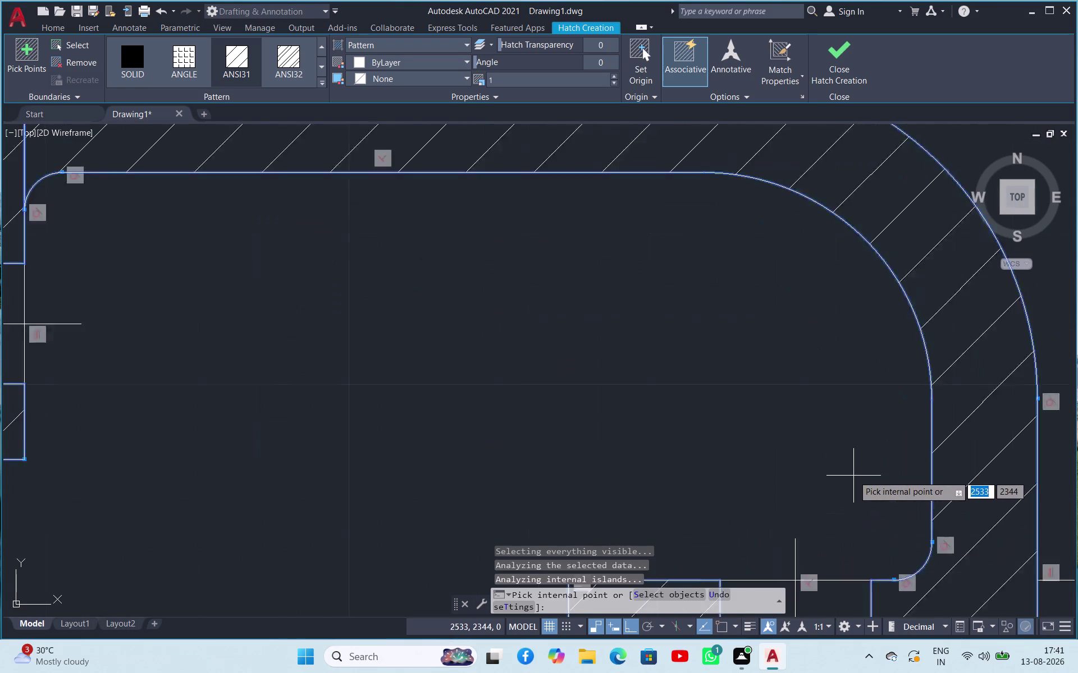
scroll(down, 3)
scroll(down, 3)
scroll(down, 3)
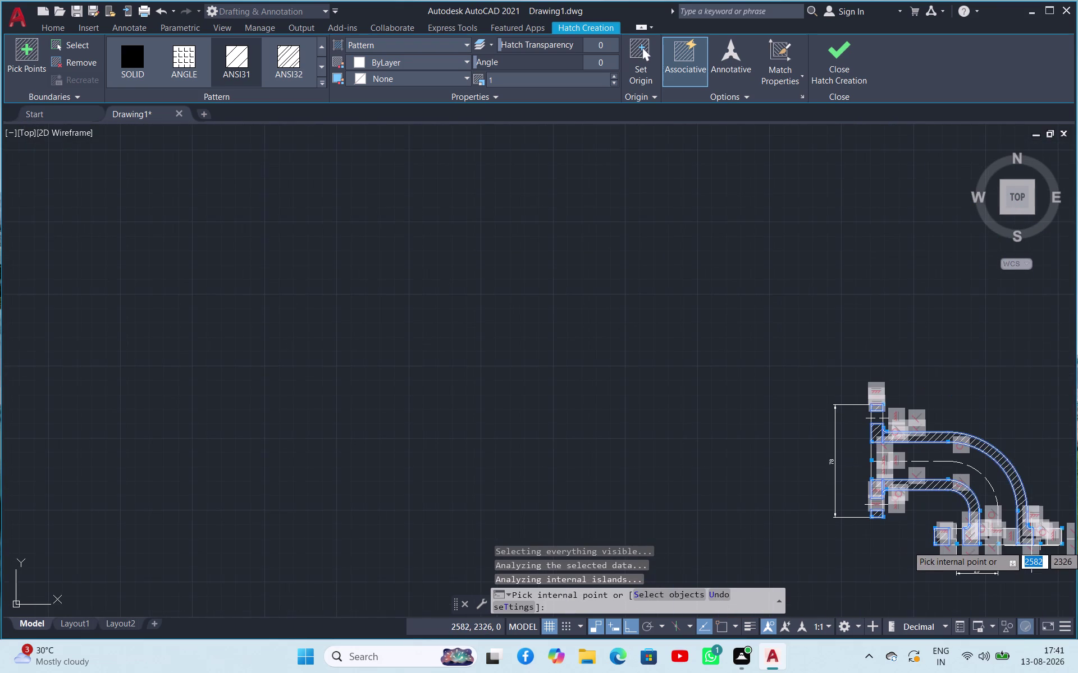
scroll(up, 3)
click(995, 506)
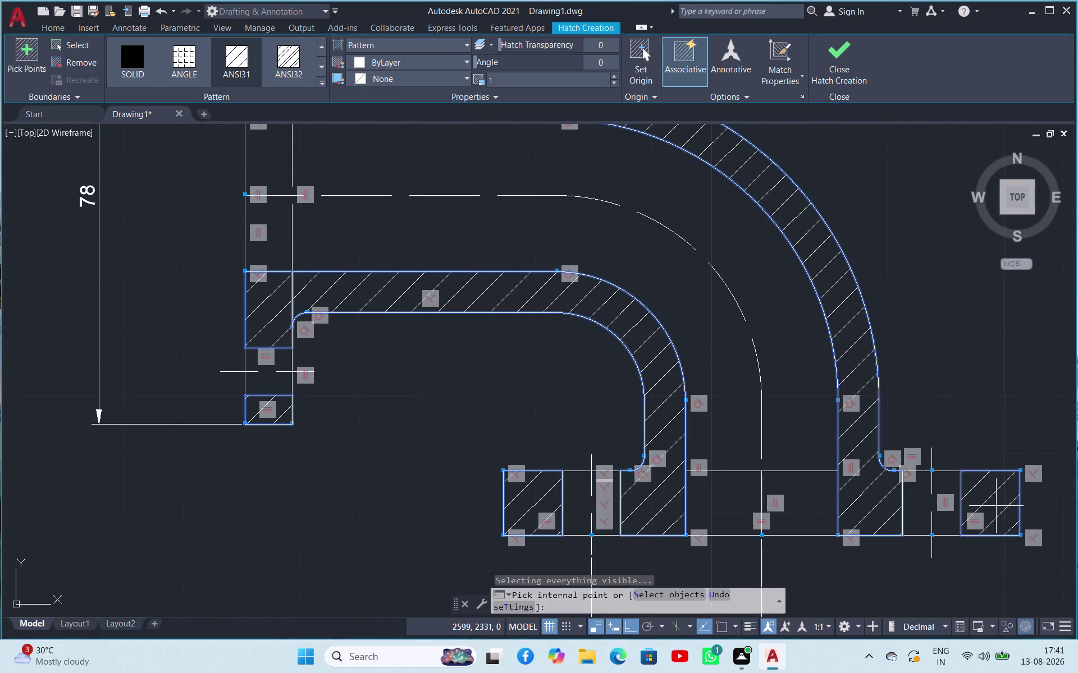
scroll(up, 3)
scroll(down, 3)
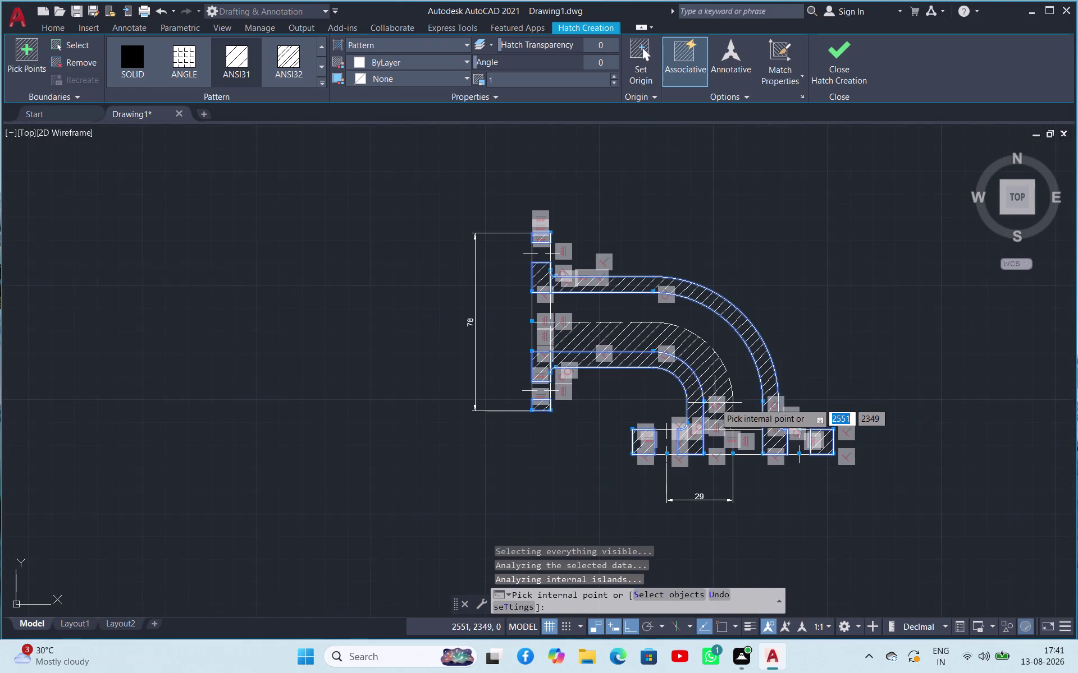
scroll(up, 3)
scroll(down, 3)
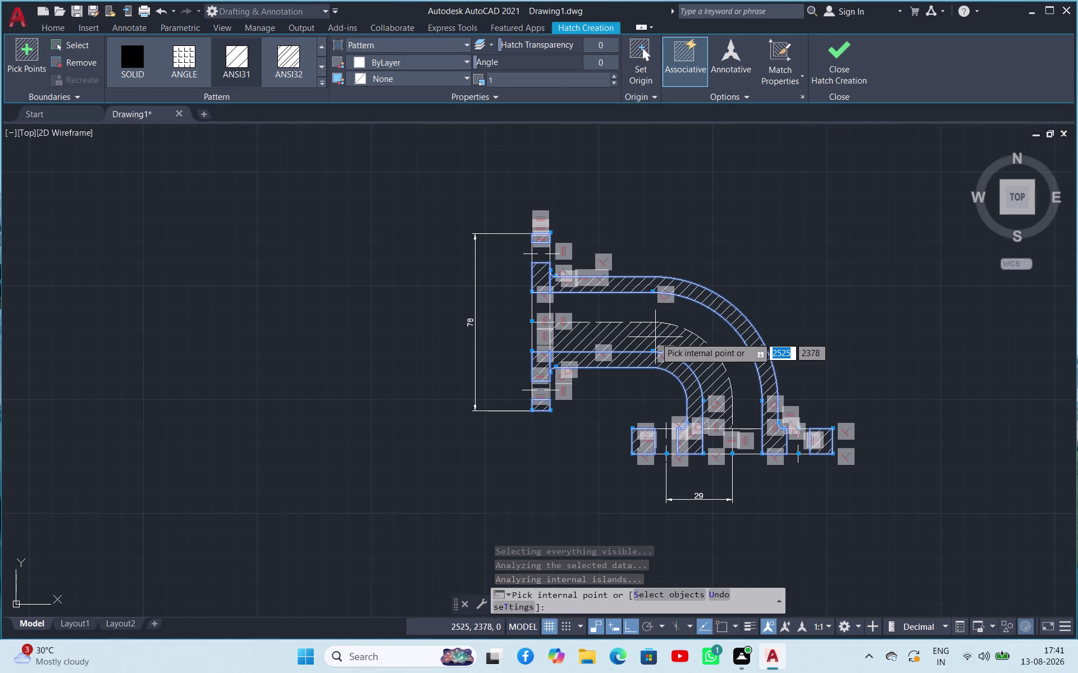
scroll(up, 3)
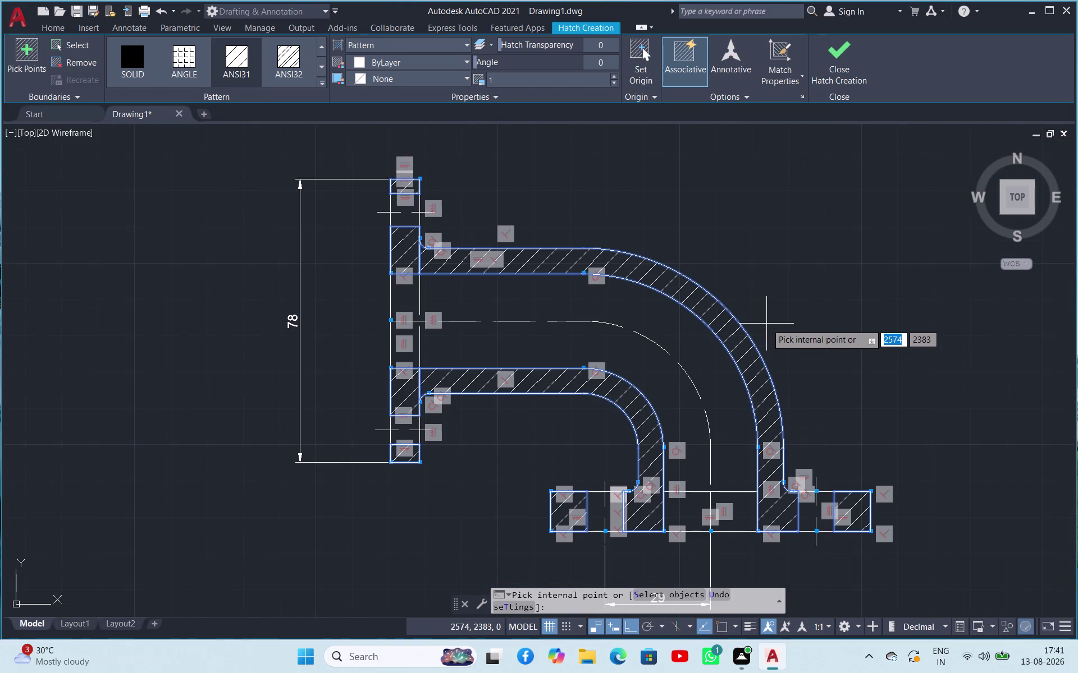
scroll(down, 3)
scroll(up, 3)
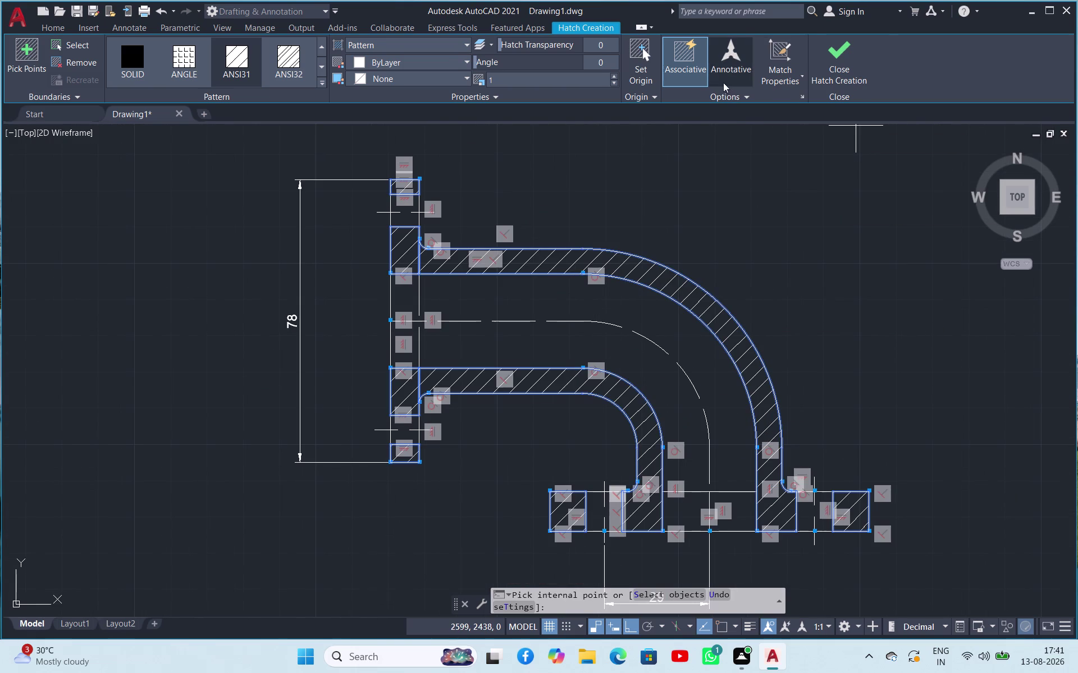
Set the hatch scale to .5 and close Hatch Creation.
click(570, 74)
key(2)
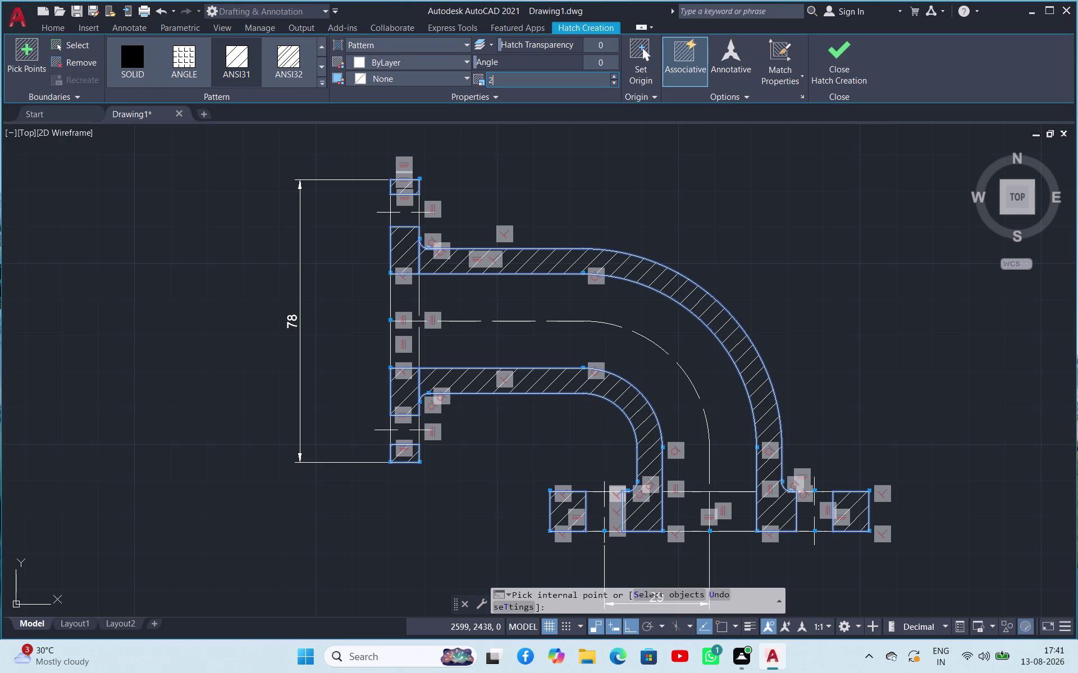
key(Return)
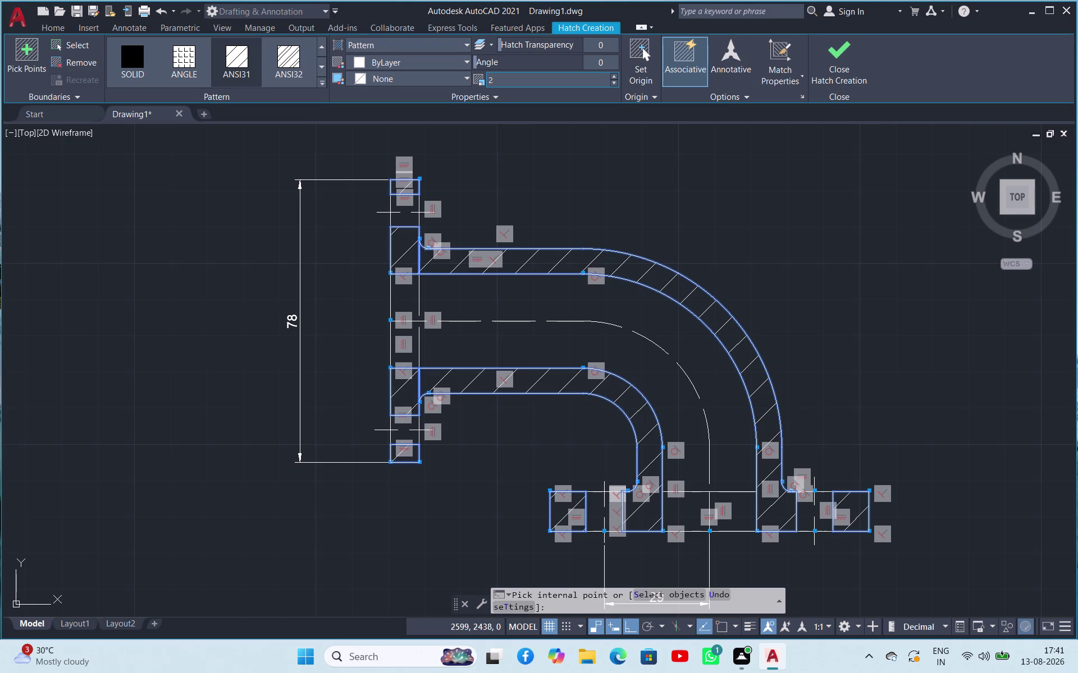
text(.5)
key(Return)
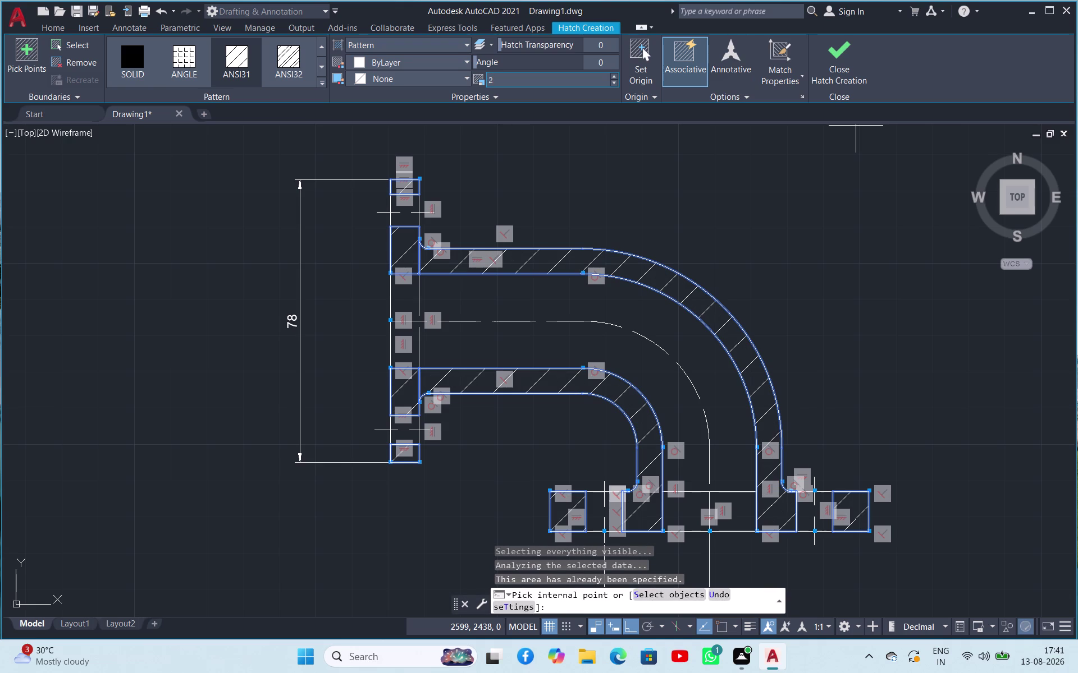
click(558, 77)
double_click(553, 82)
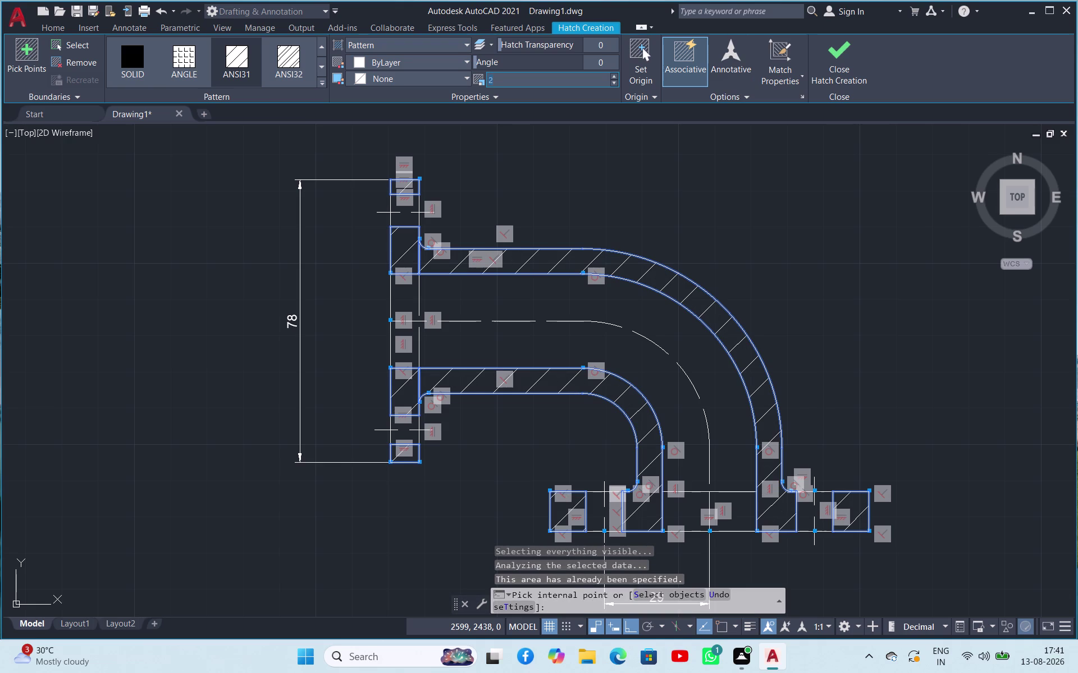
text(.5)
key(Return)
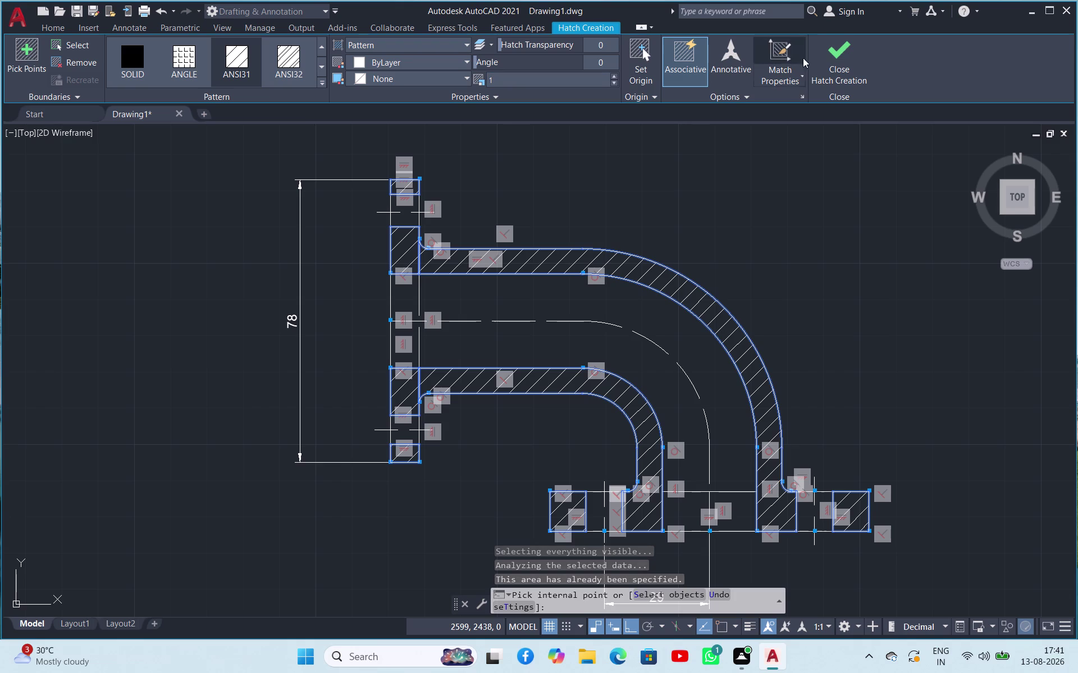
click(849, 47)
click(820, 263)
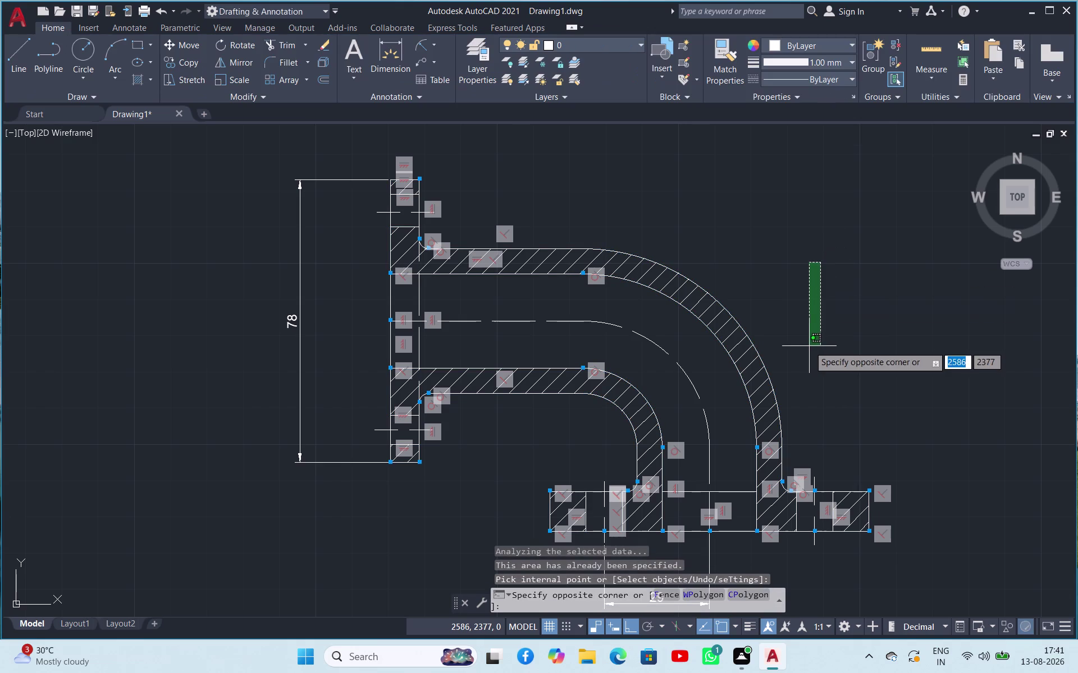
click(793, 333)
scroll(up, 3)
scroll(down, 3)
scroll(down, 3)
scroll(up, 3)
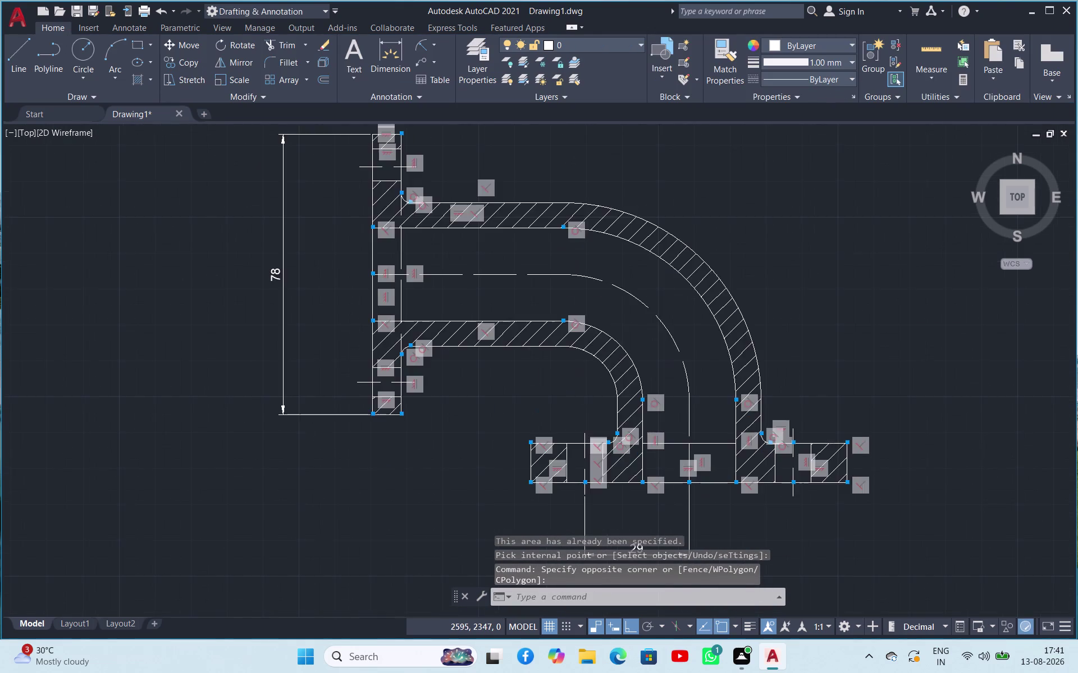
scroll(down, 3)
scroll(up, 3)
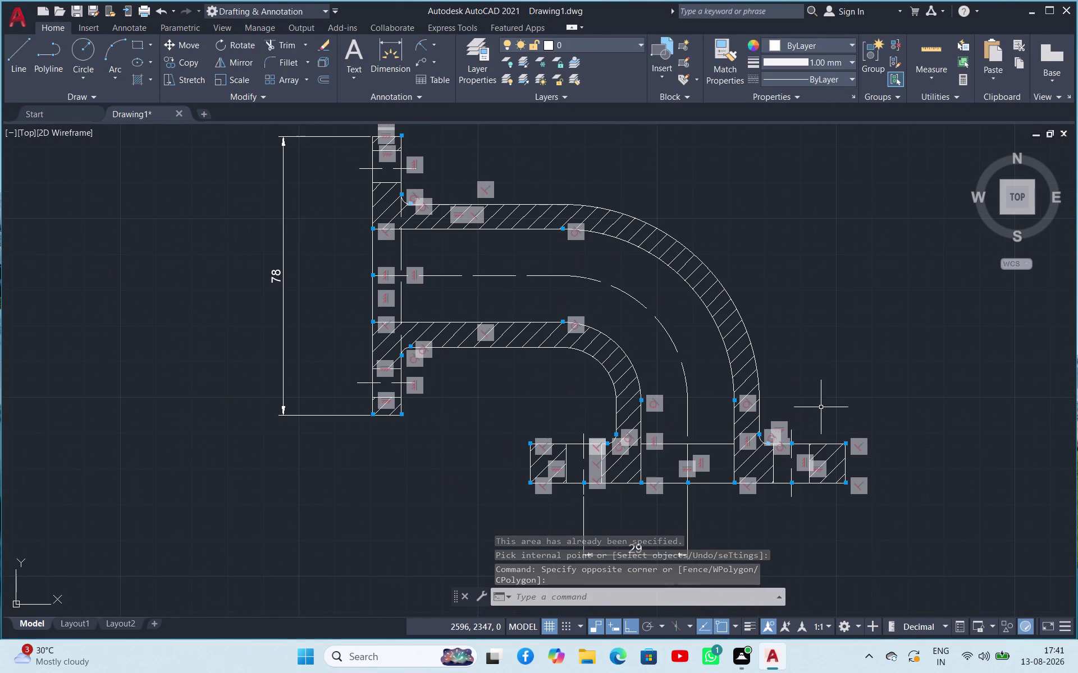
click(384, 46)
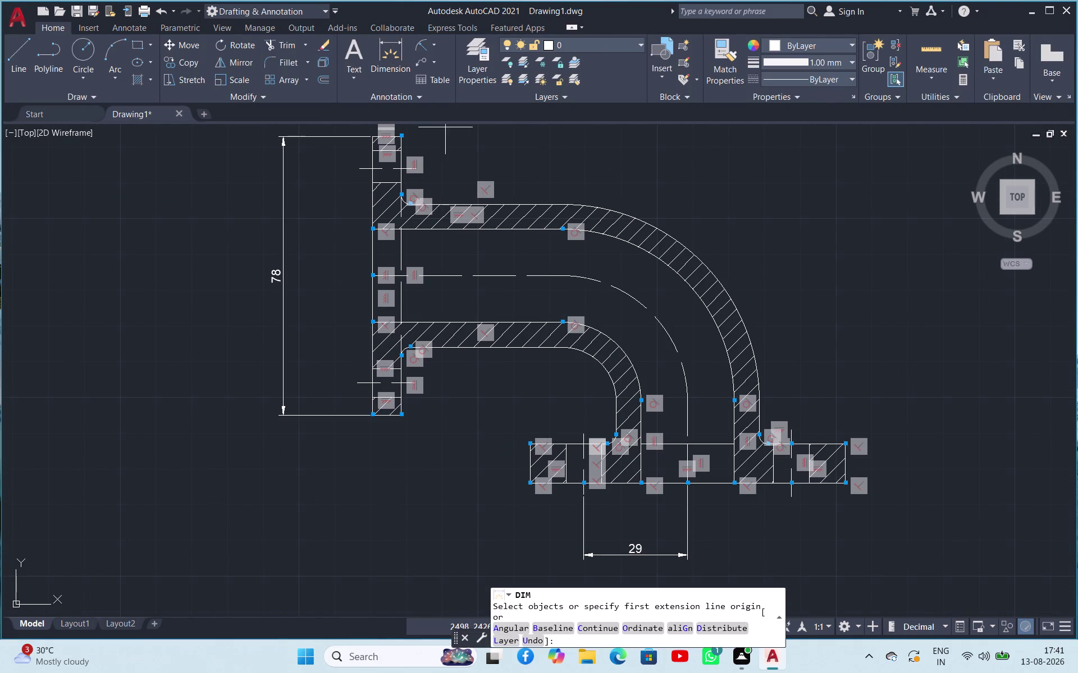
click(526, 205)
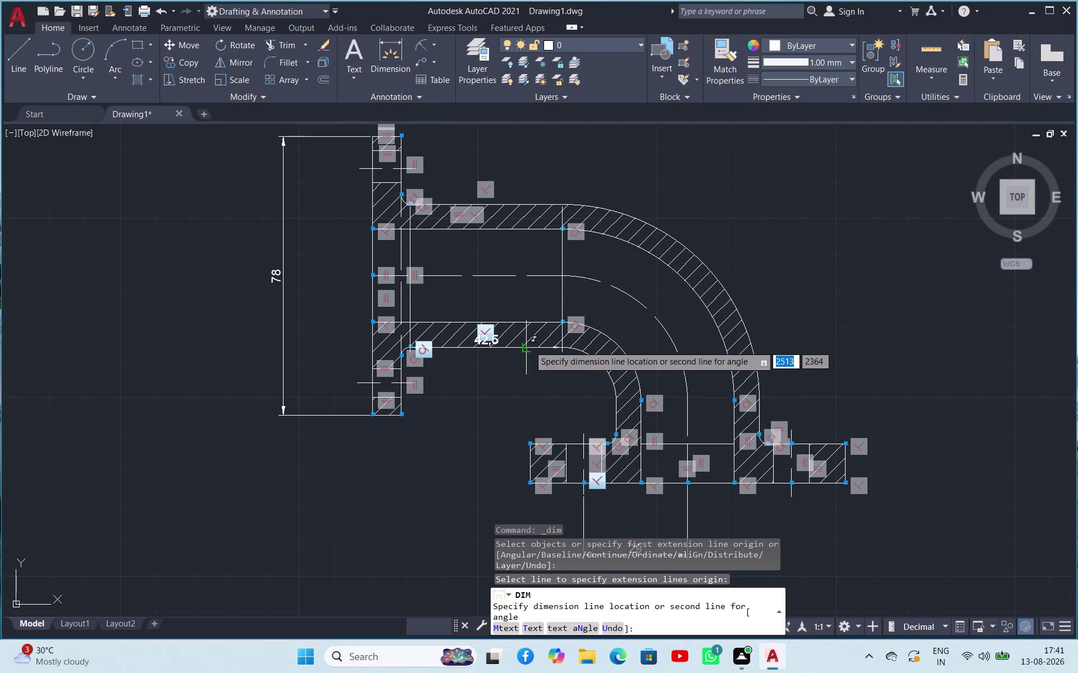
click(529, 345)
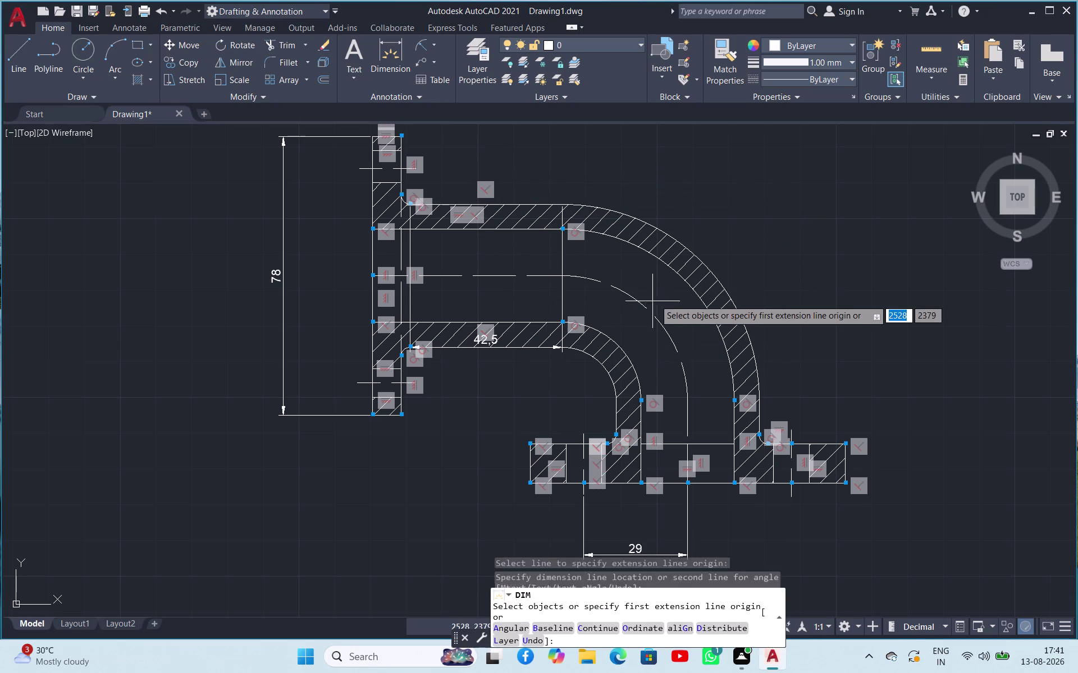
key(Escape)
key(ctrl+z)
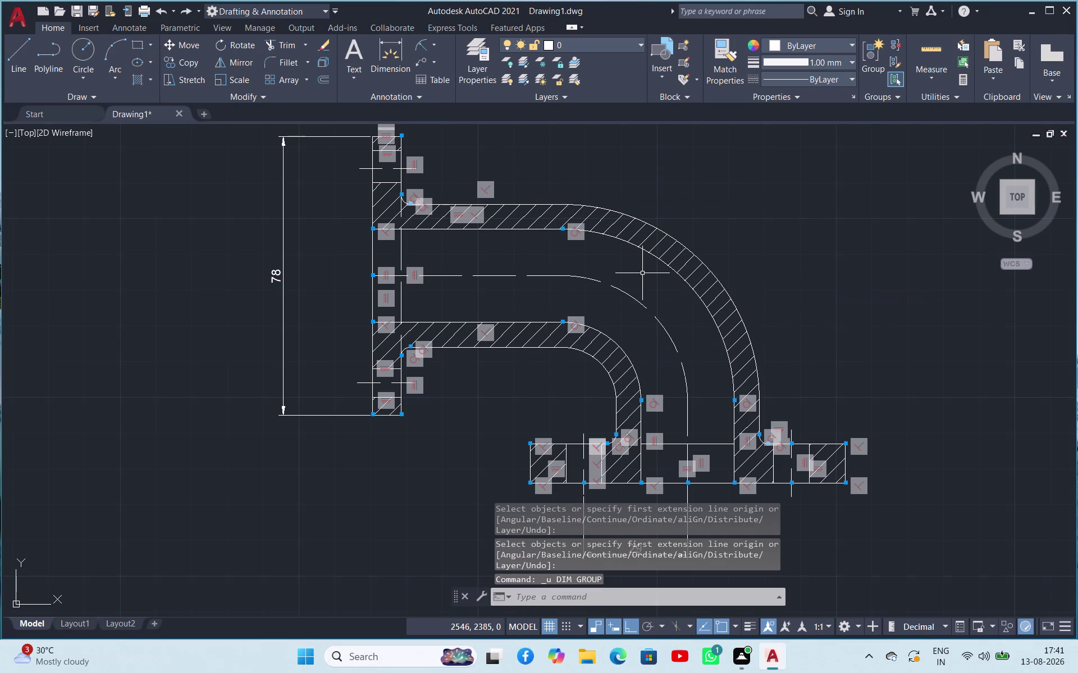
click(387, 44)
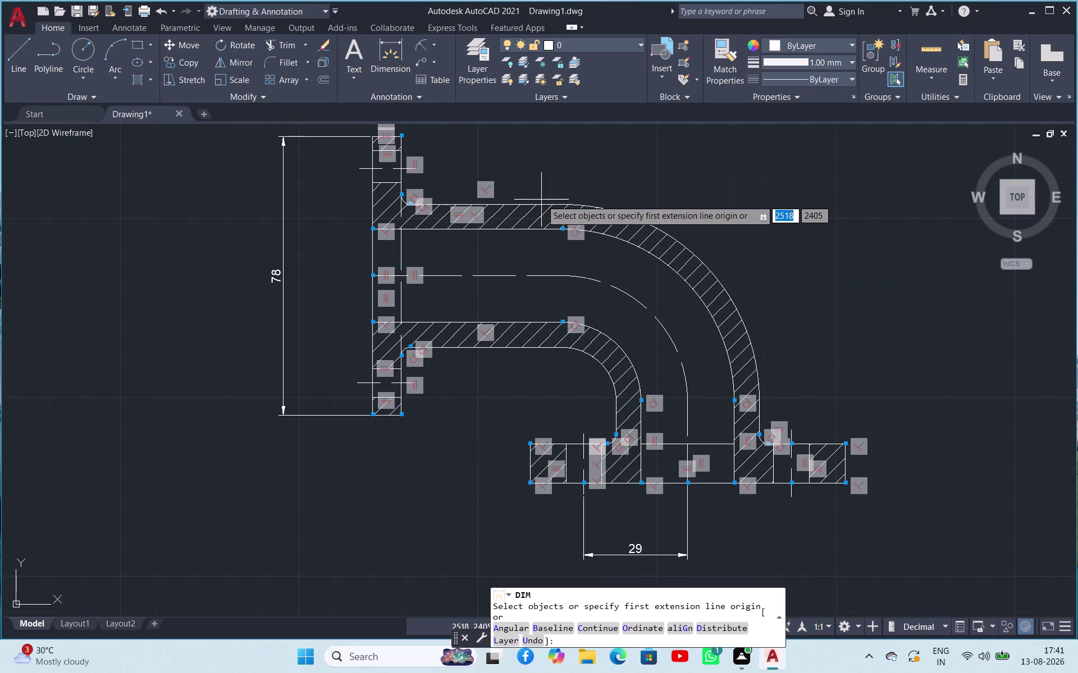
click(533, 203)
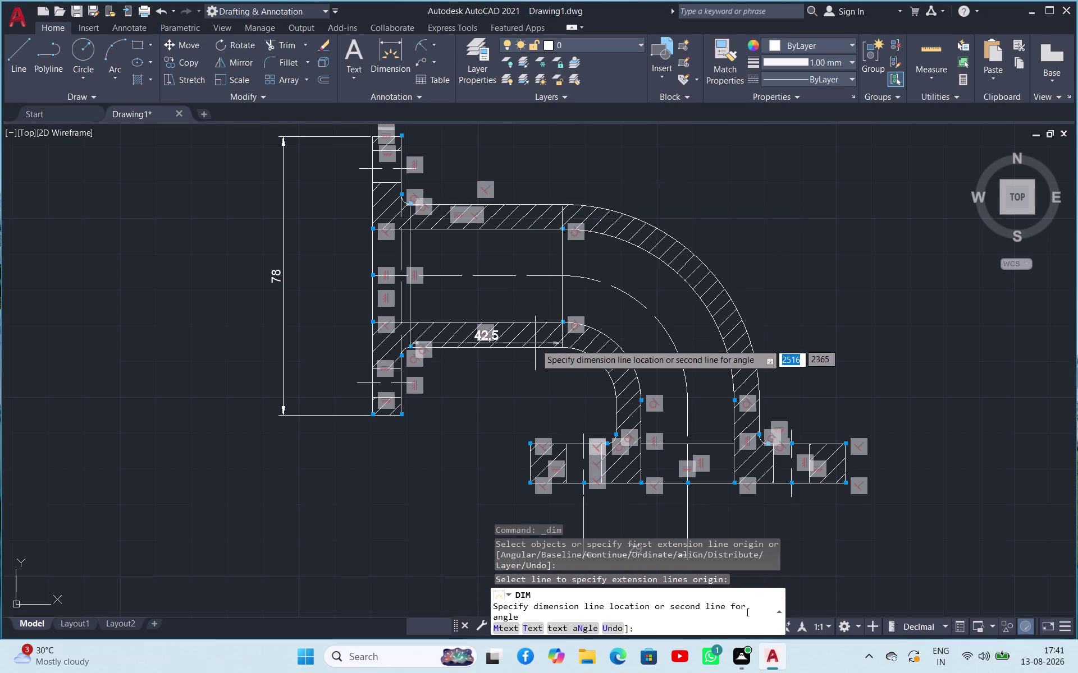
scroll(up, 3)
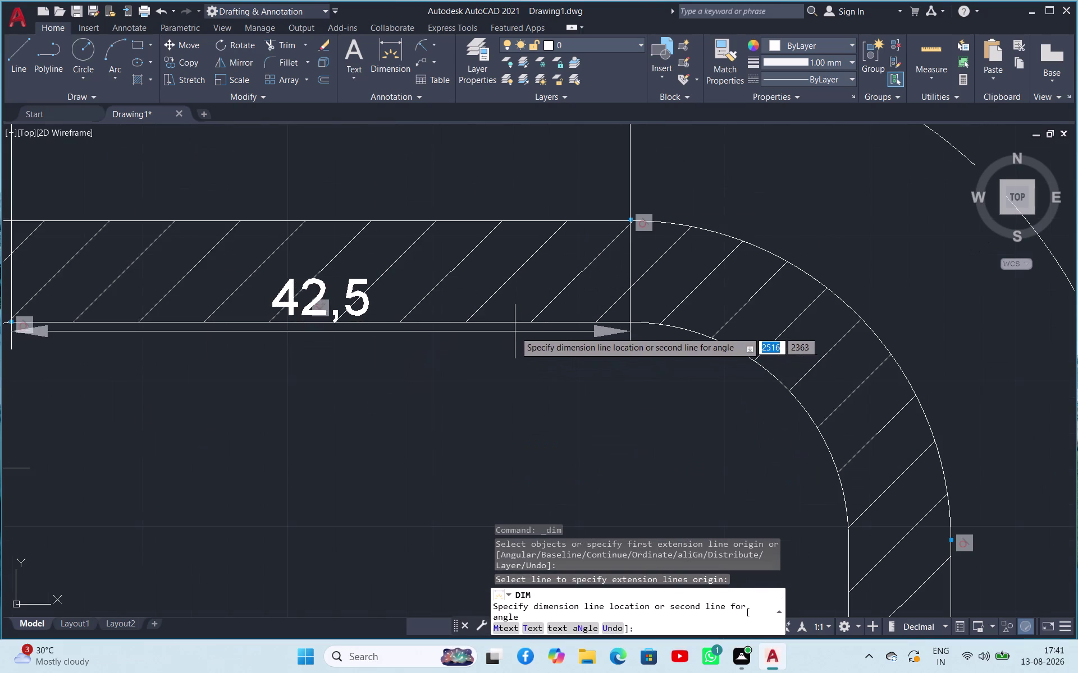
click(499, 320)
scroll(up, 3)
scroll(down, 3)
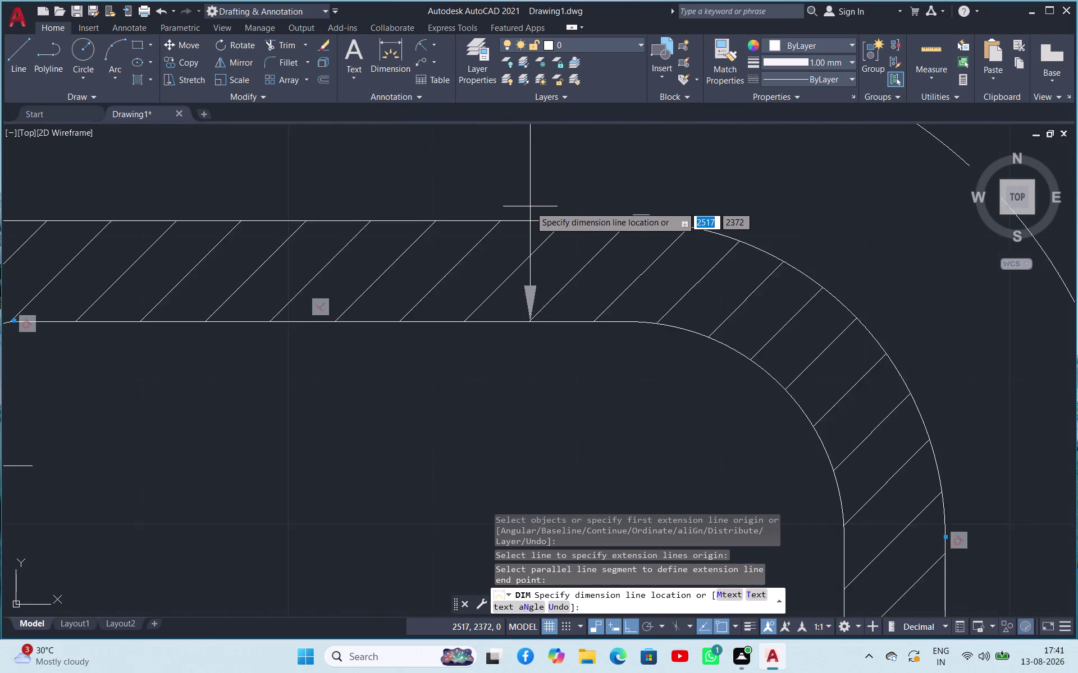
scroll(down, 3)
click(547, 190)
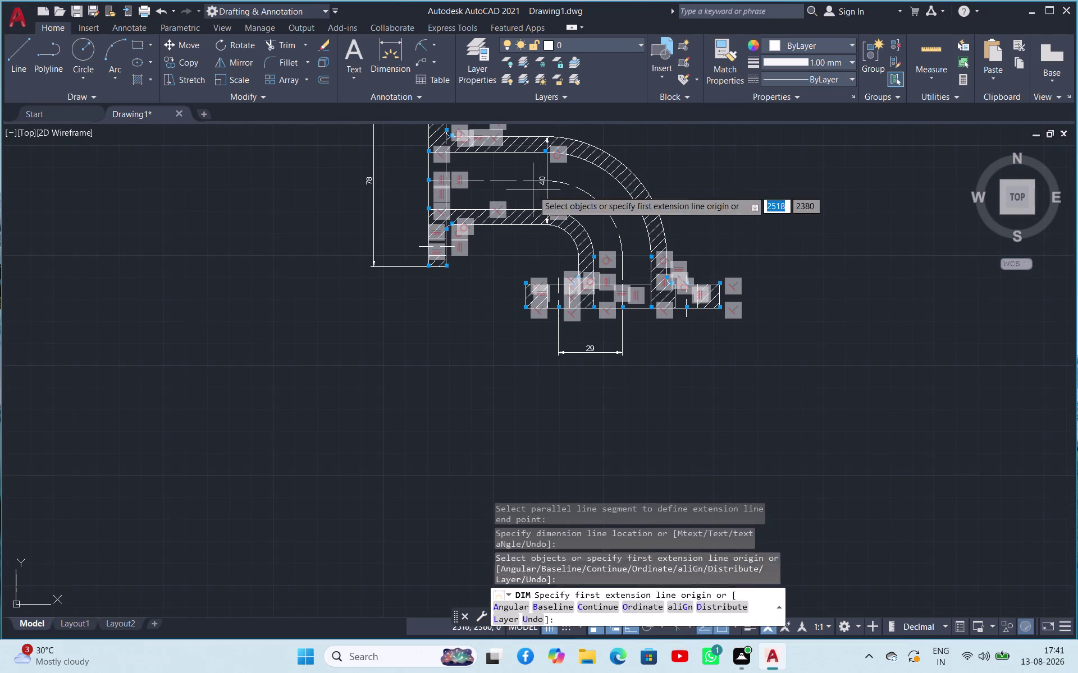
click(509, 151)
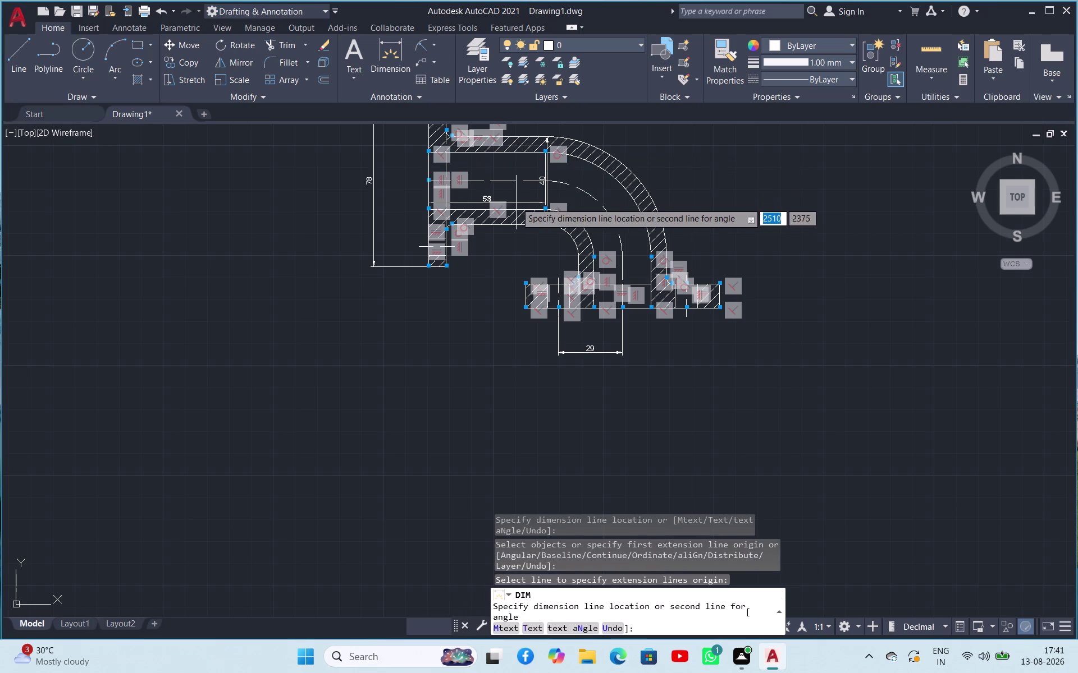
click(519, 209)
scroll(up, 3)
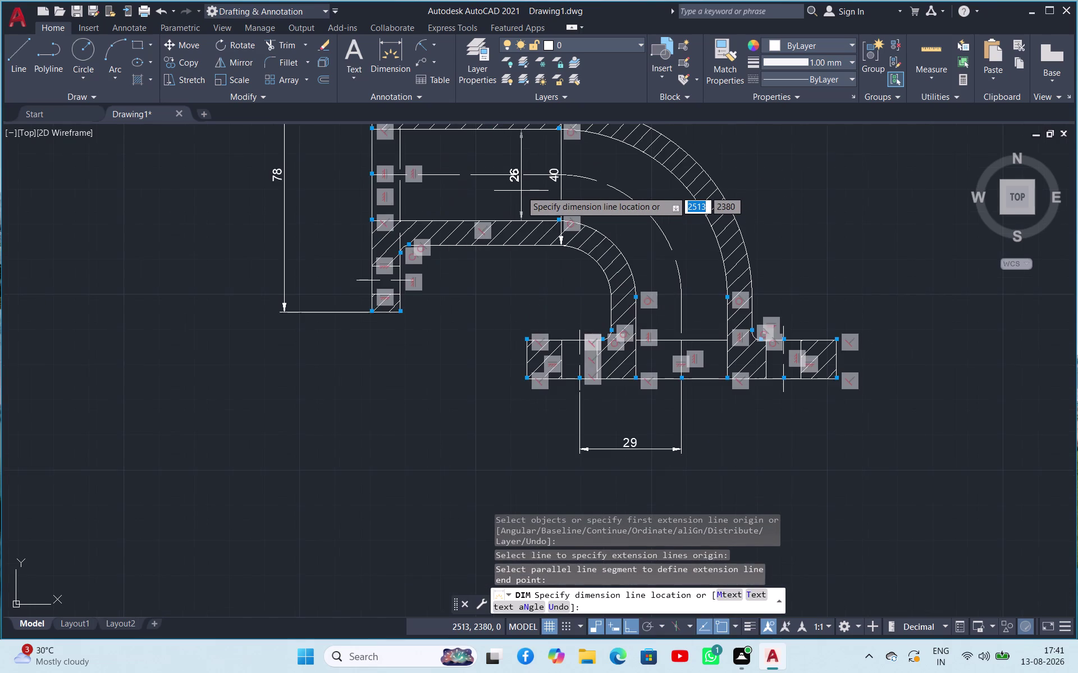
scroll(up, 3)
click(521, 190)
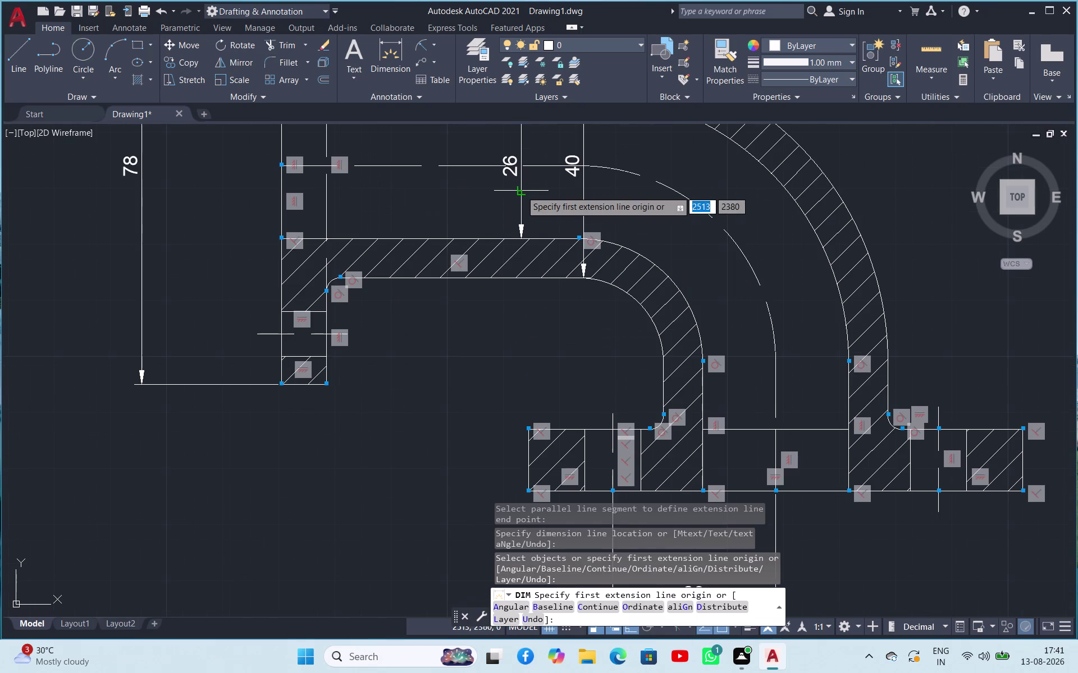
scroll(up, 3)
scroll(down, 3)
scroll(down, 3)
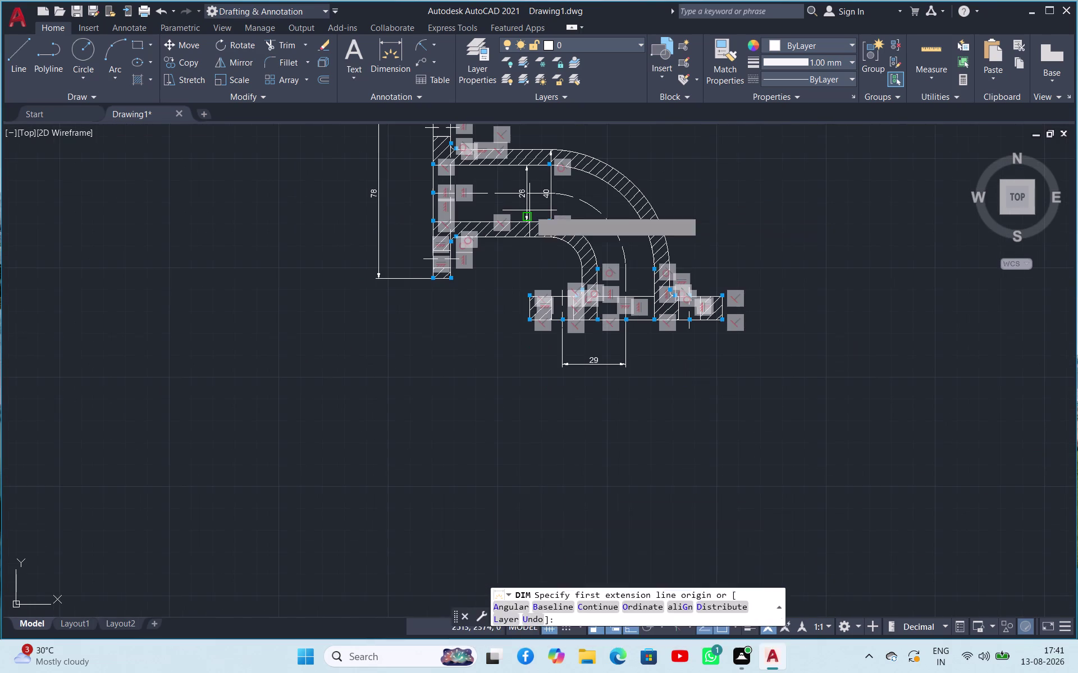
scroll(up, 3)
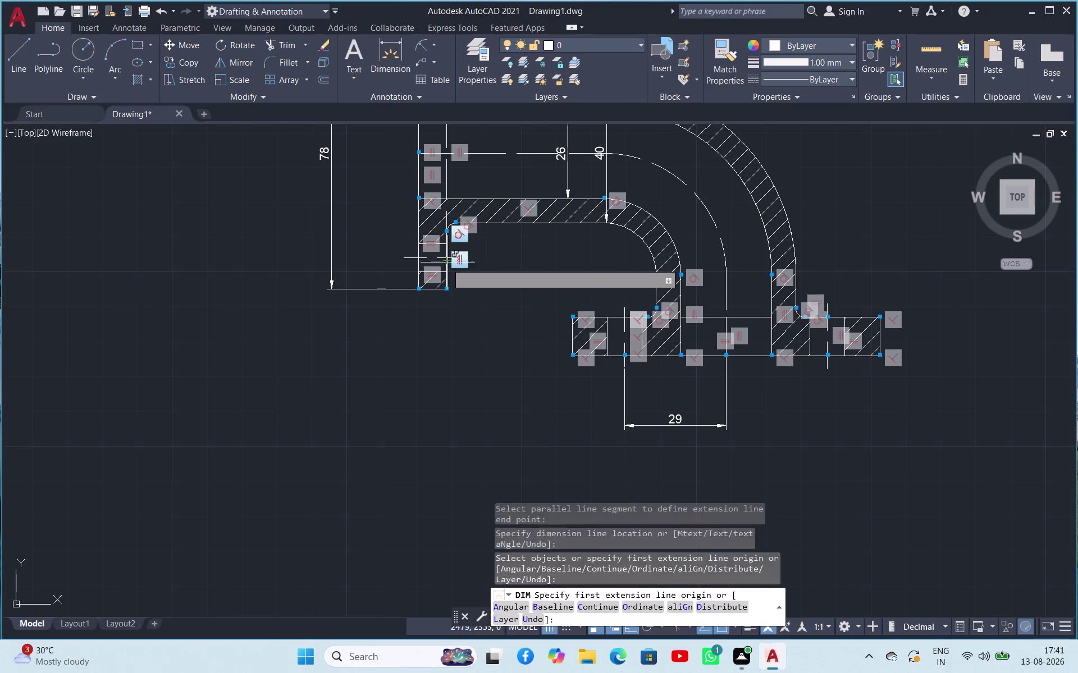
scroll(up, 3)
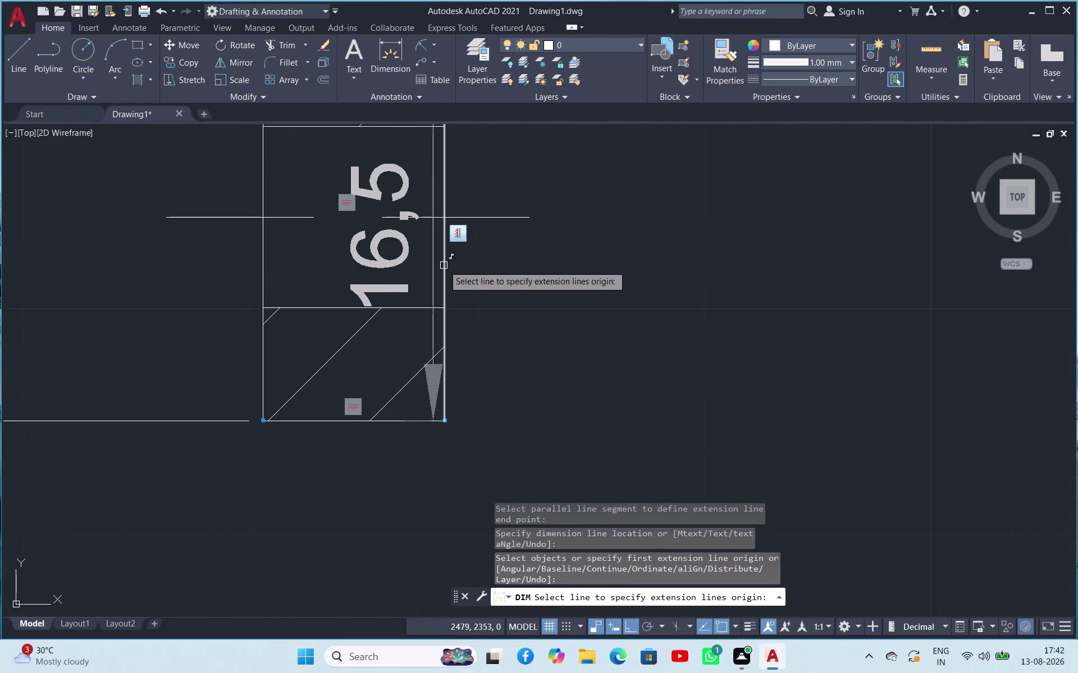
click(443, 266)
click(260, 269)
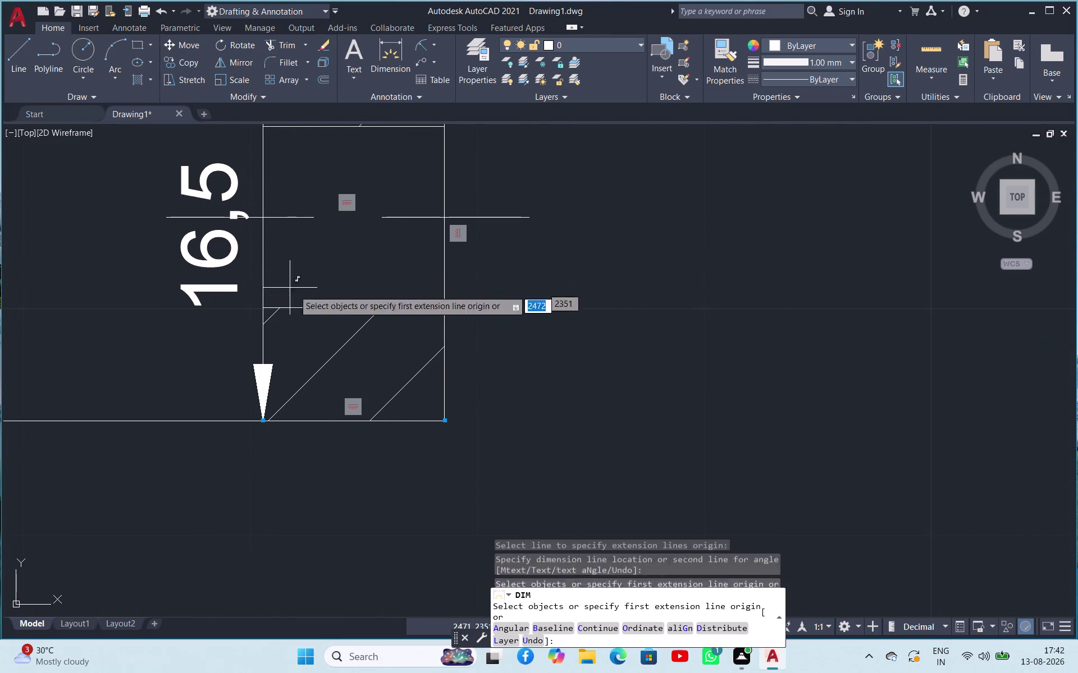
key(Escape)
key(ctrl+z)
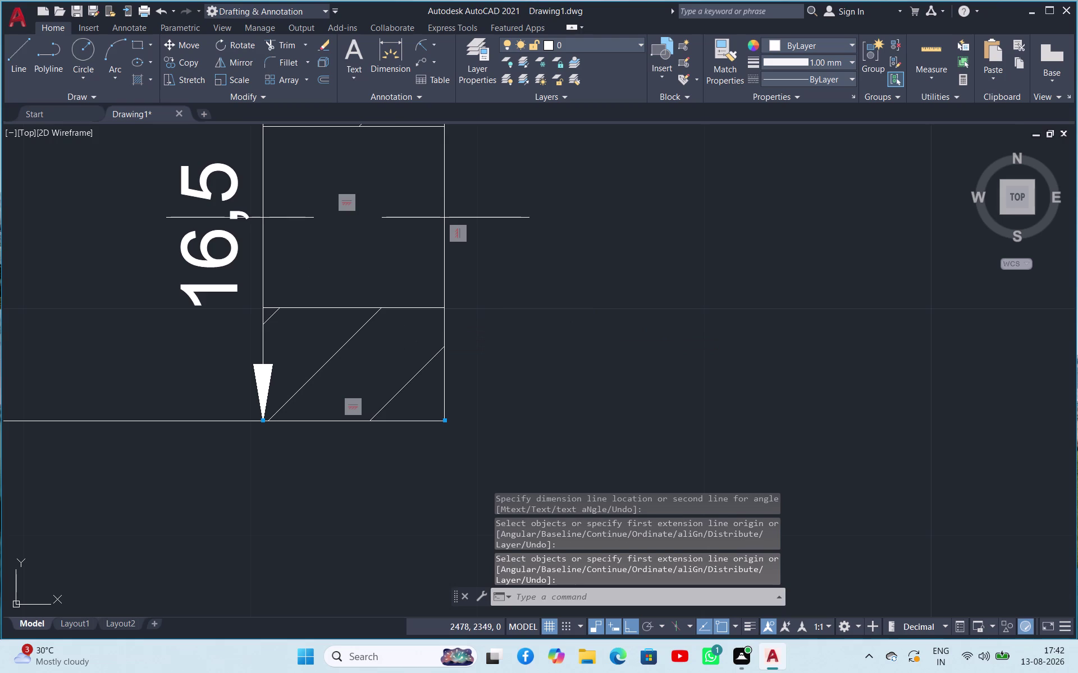
key(space)
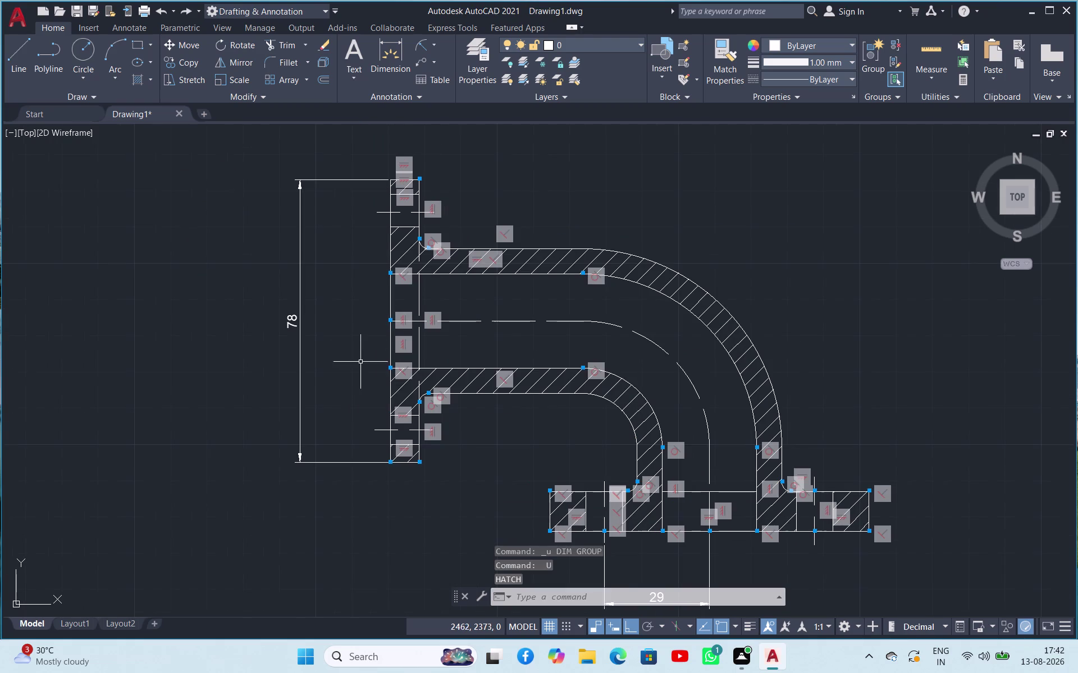
After a false start, dimension the left flange width as 8.
click(389, 350)
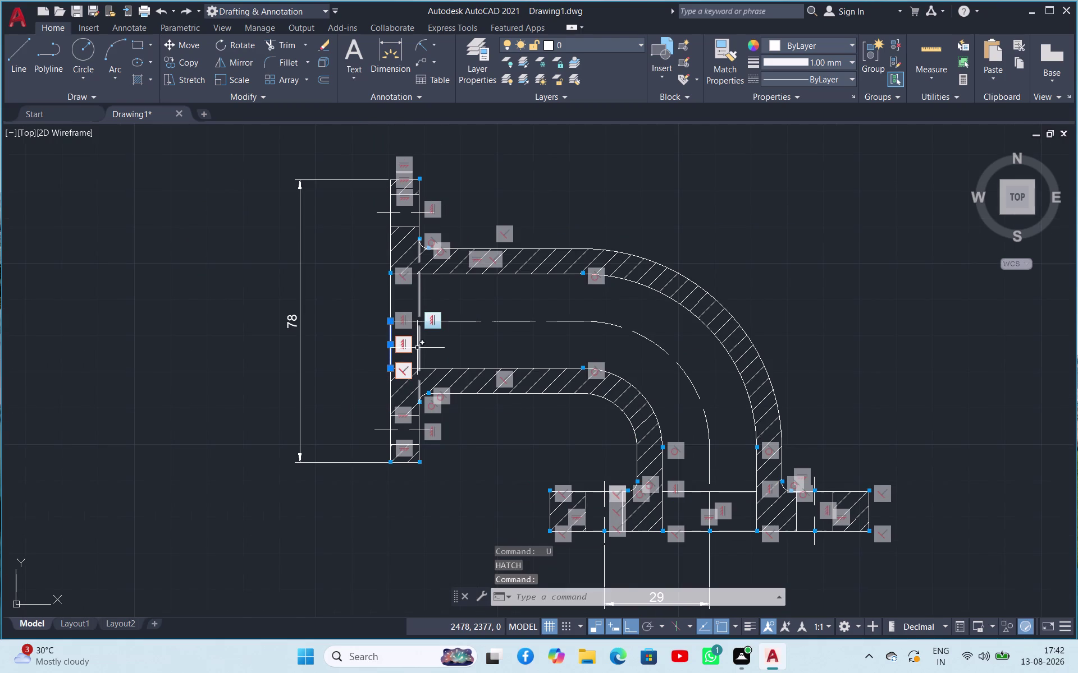
click(417, 347)
key(Escape)
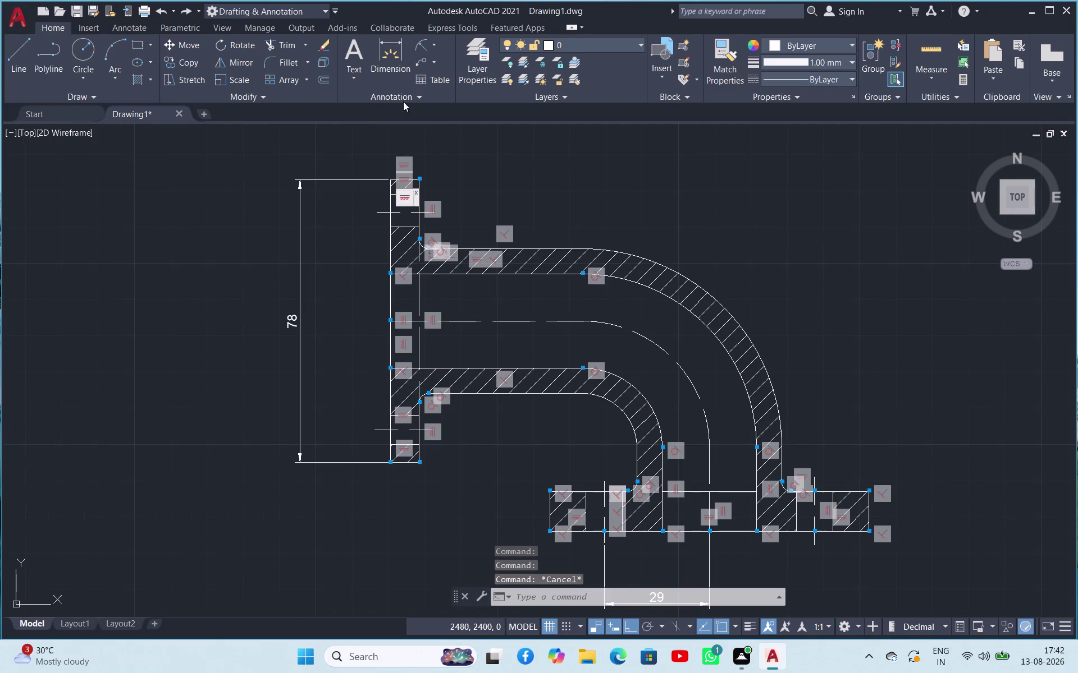
click(392, 55)
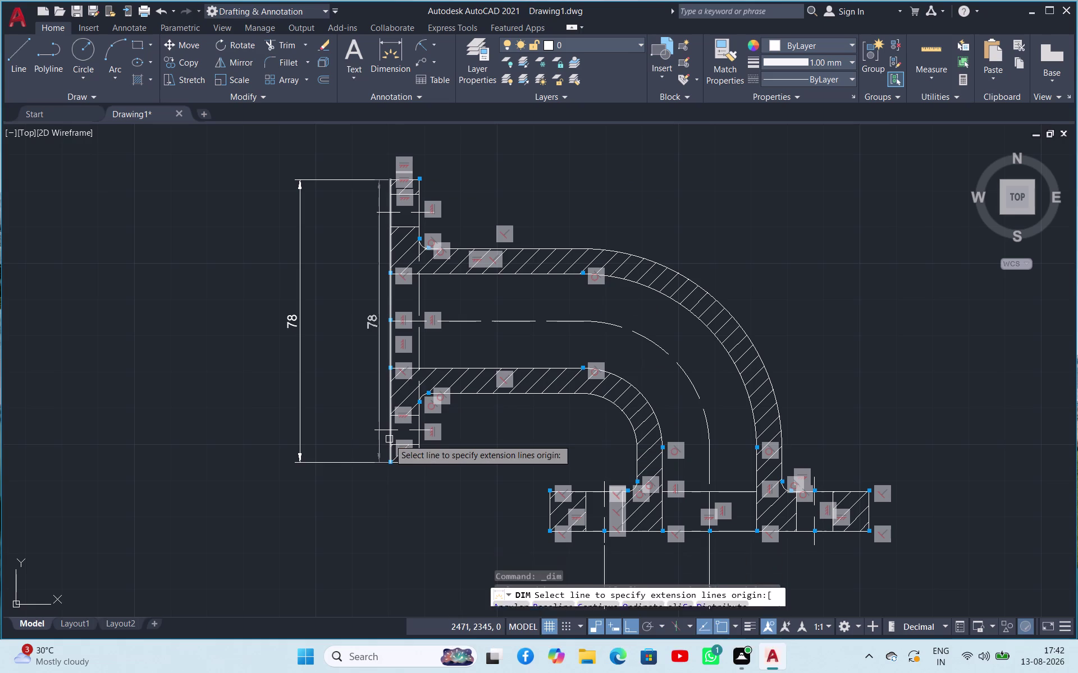
click(387, 350)
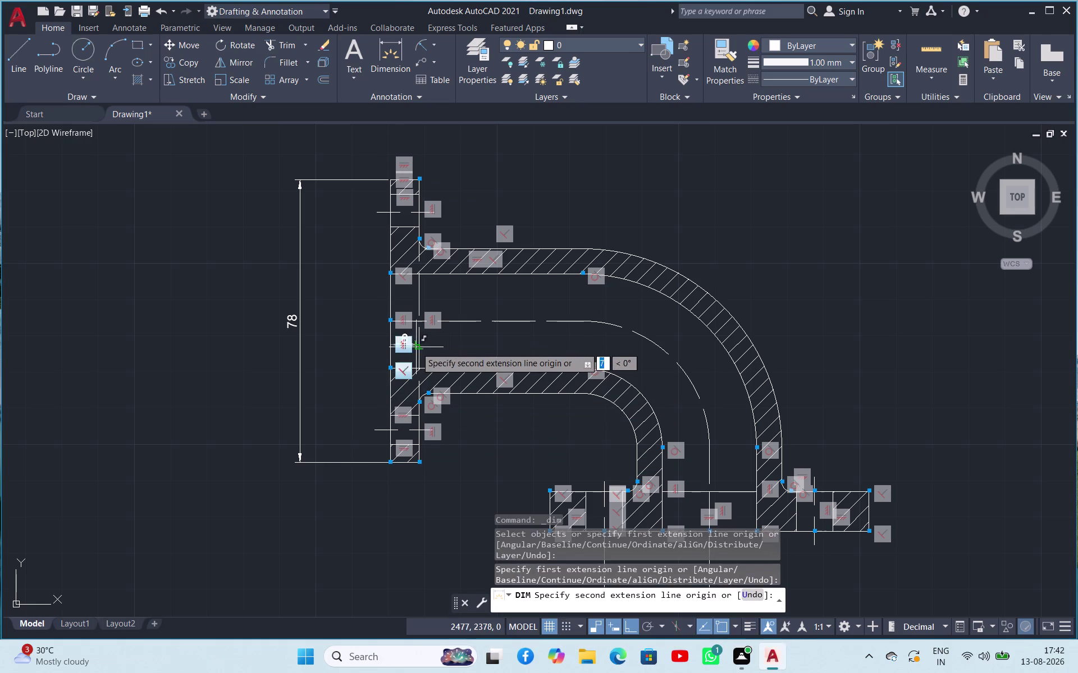
click(416, 347)
click(423, 495)
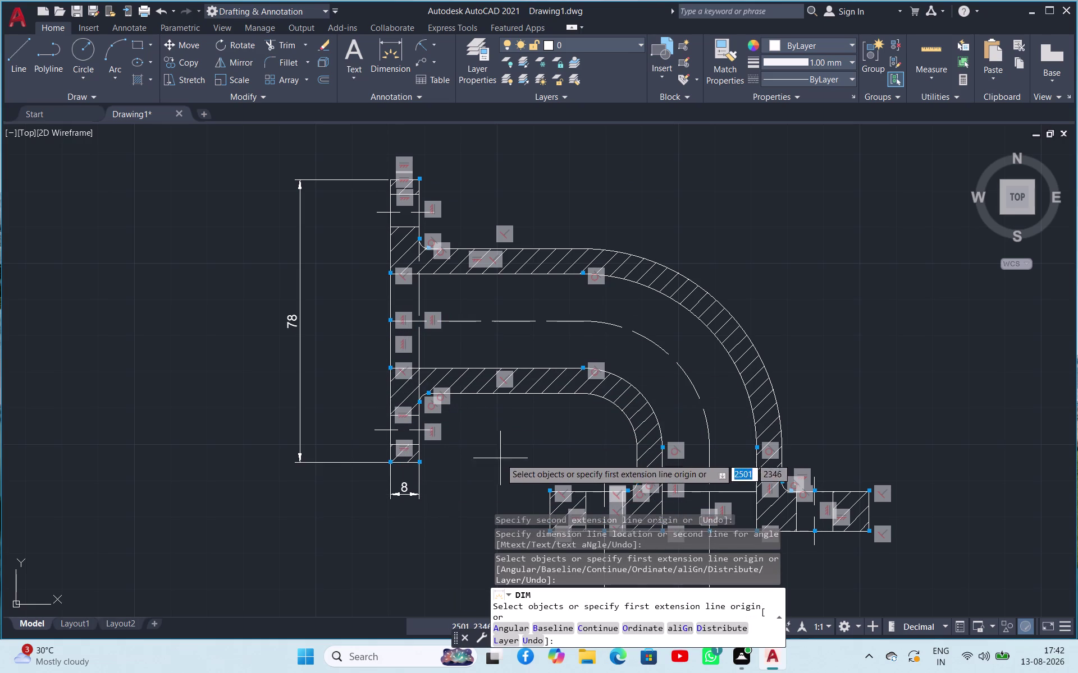
Add the 11 height dimension on the bottom flange end line.
scroll(up, 3)
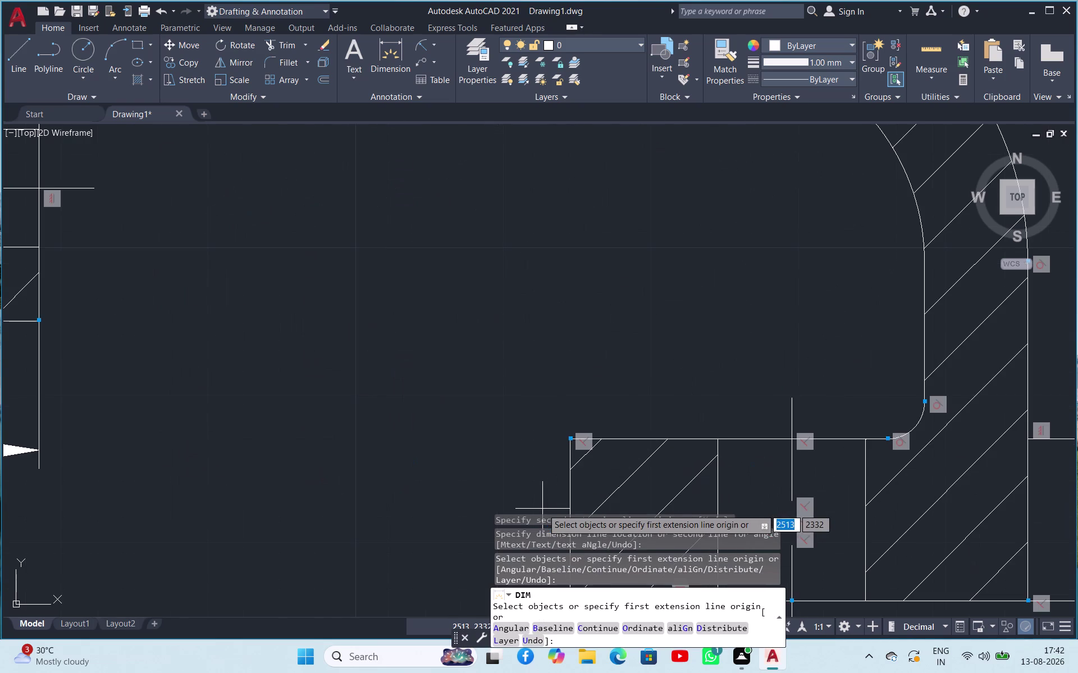
click(567, 494)
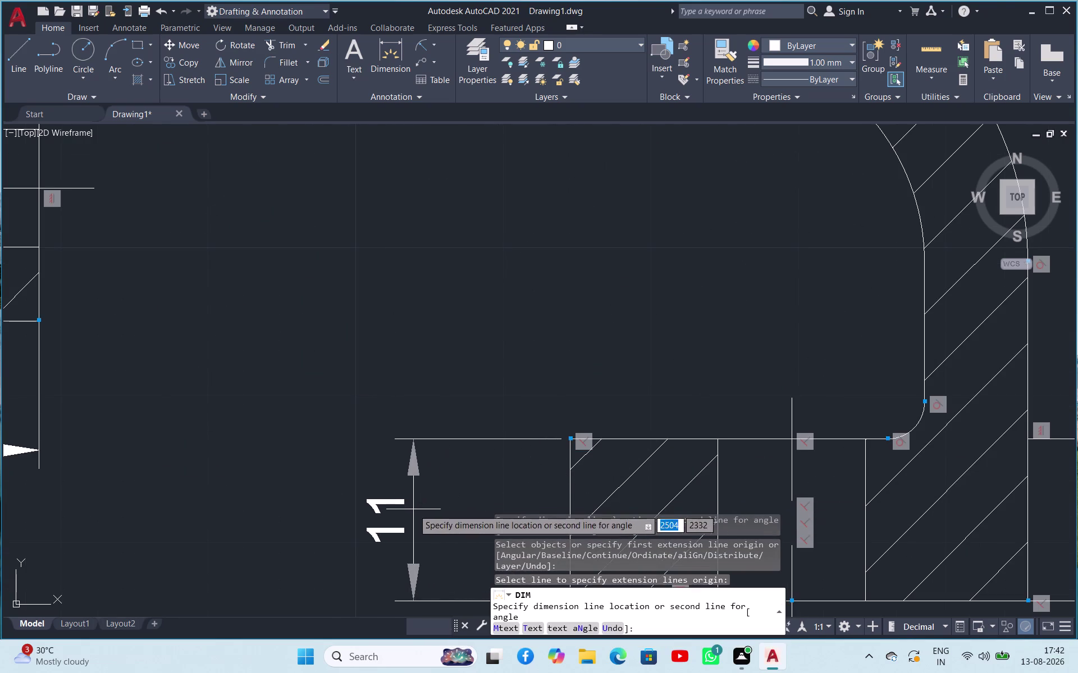
click(413, 509)
scroll(up, 3)
scroll(down, 3)
scroll(up, 3)
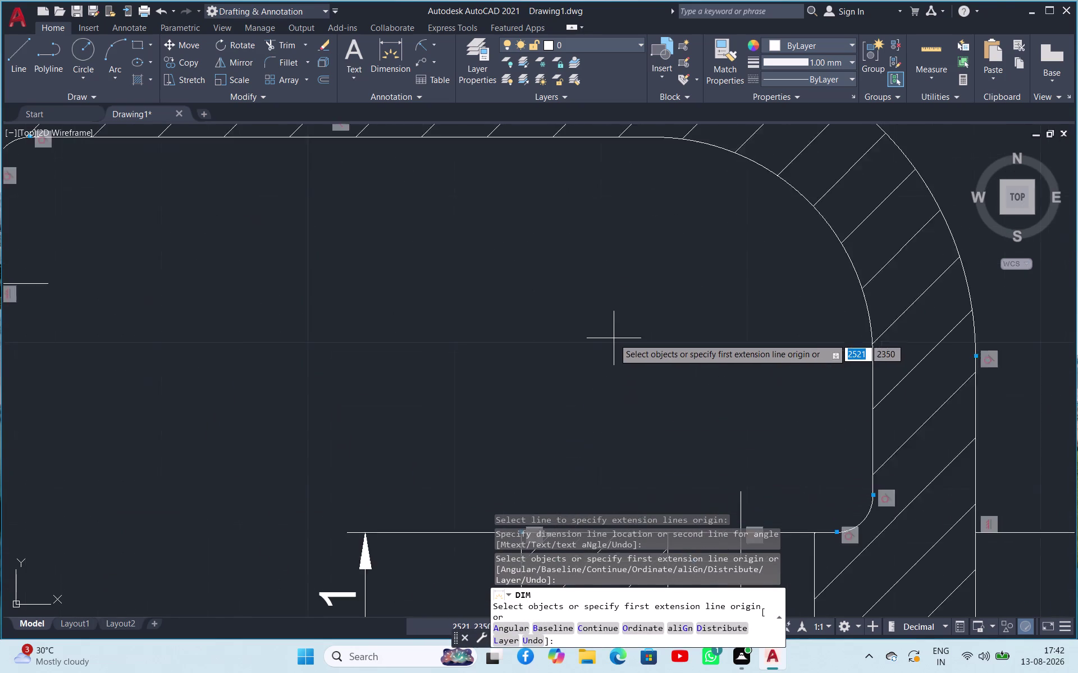
scroll(down, 3)
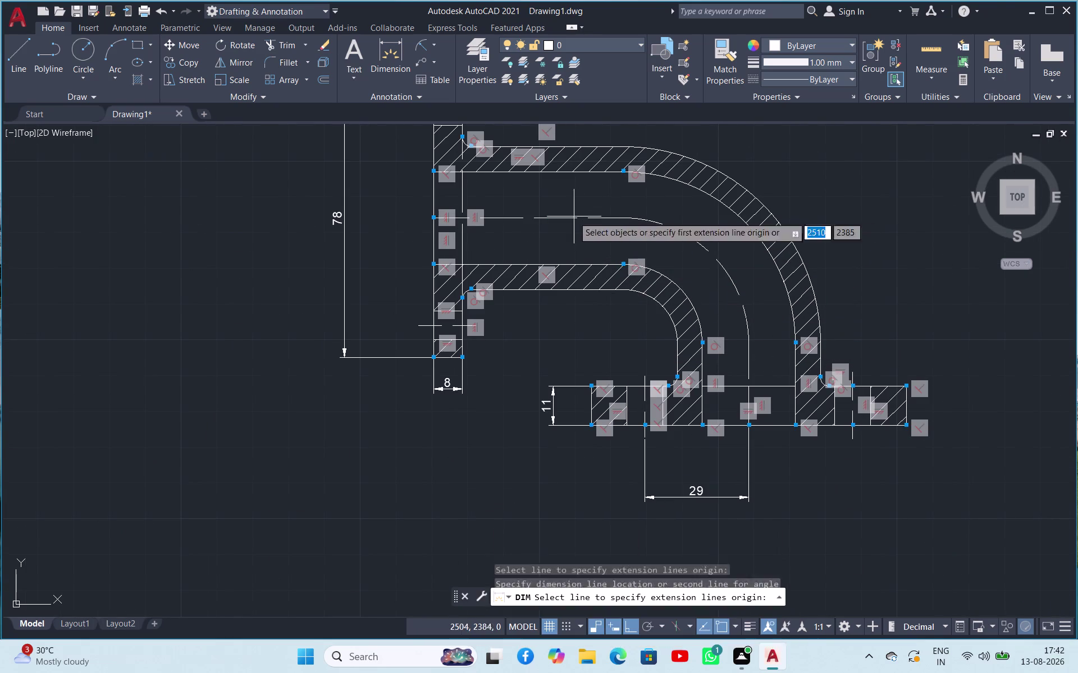
Place the 58 height dimension on the right side.
click(524, 219)
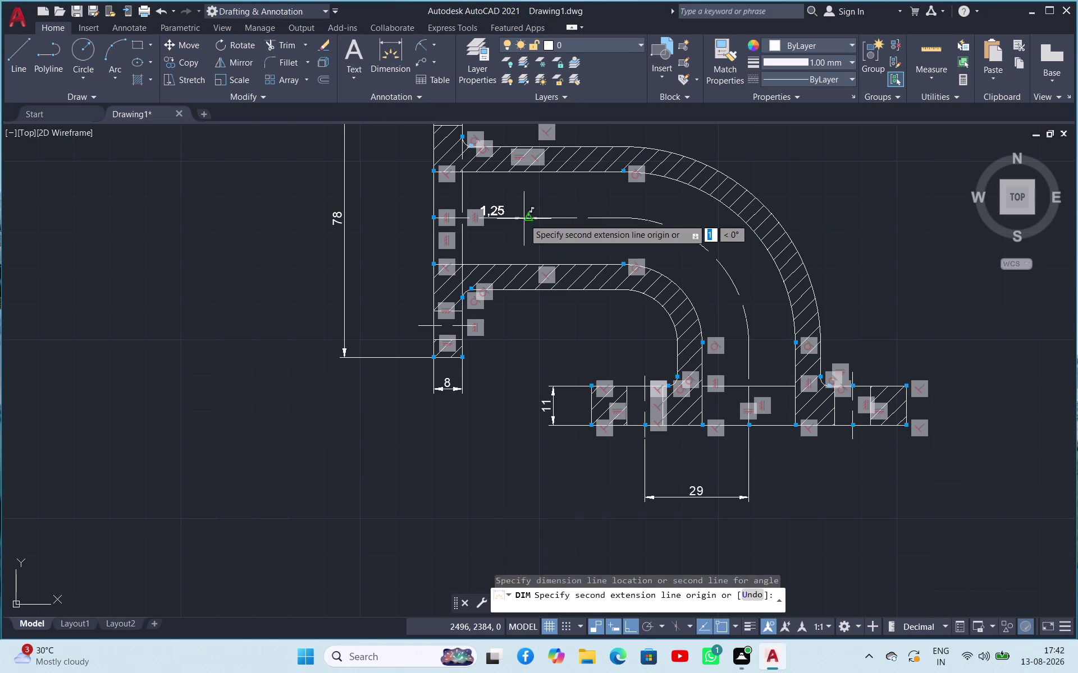
click(747, 423)
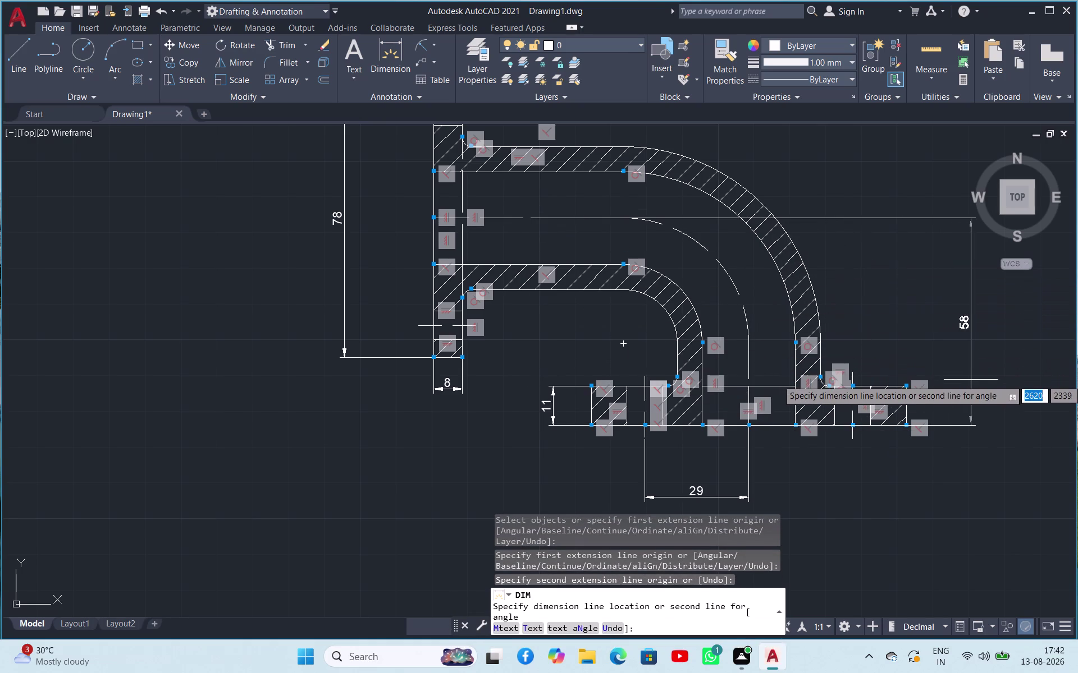
click(973, 384)
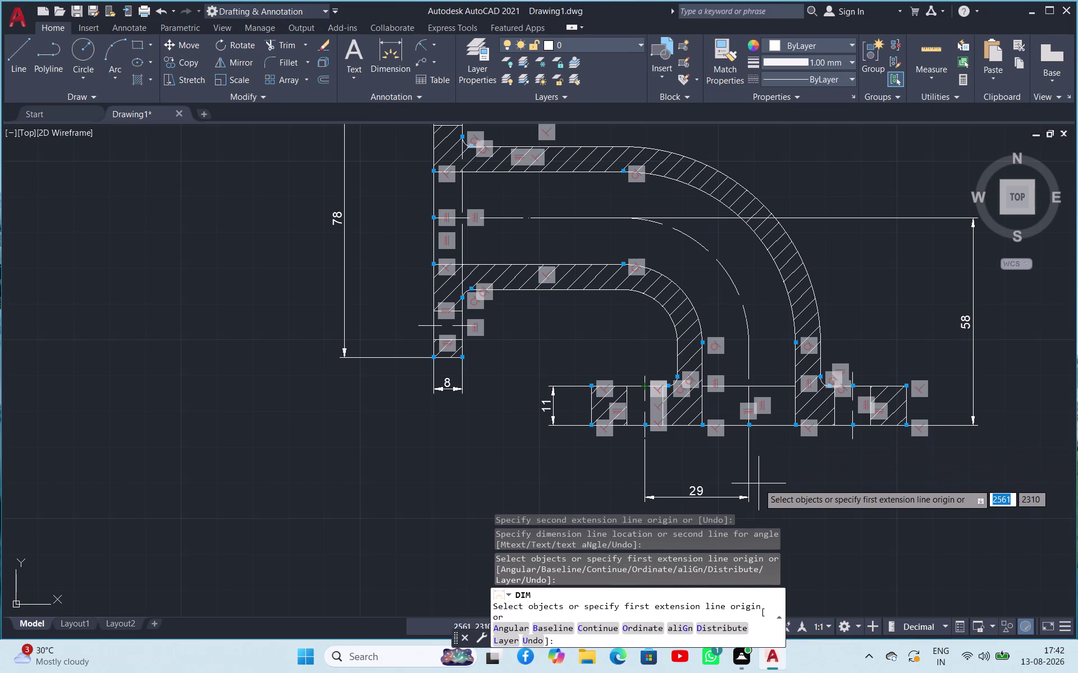
Add the second 29 and the 15 dimensions to the bottom chain.
click(752, 429)
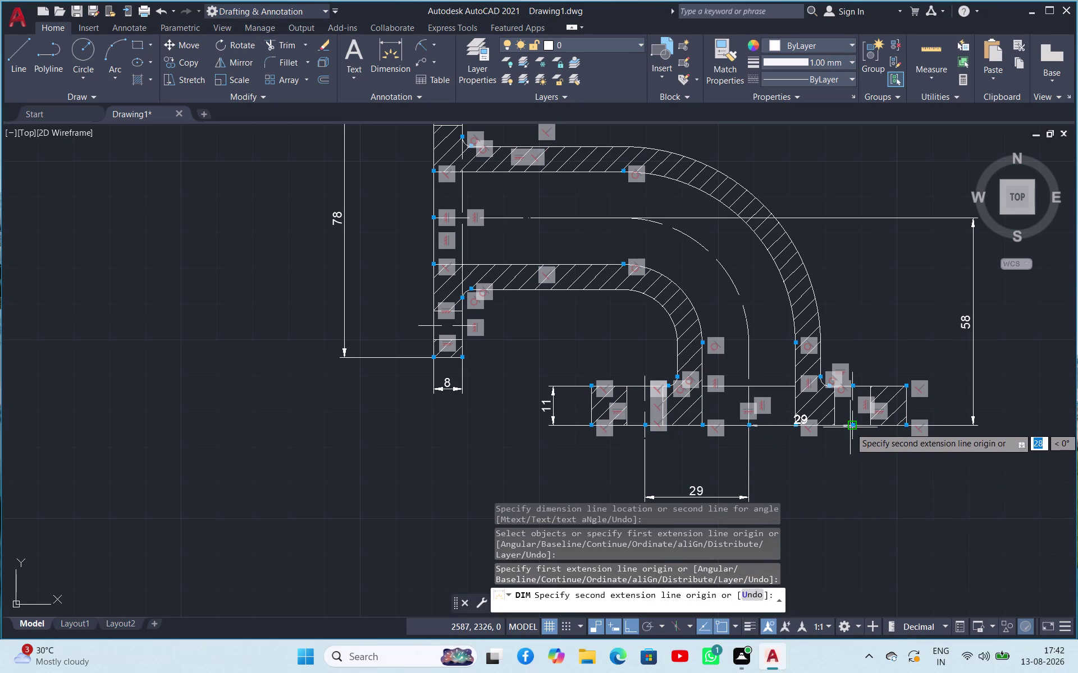
click(852, 428)
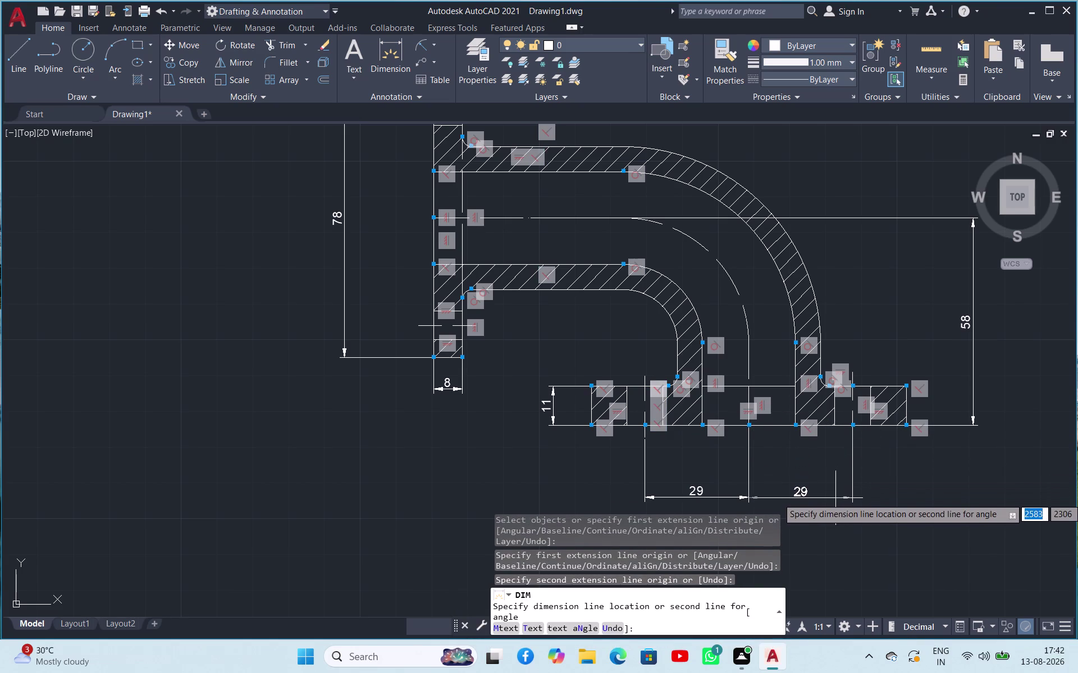
click(747, 500)
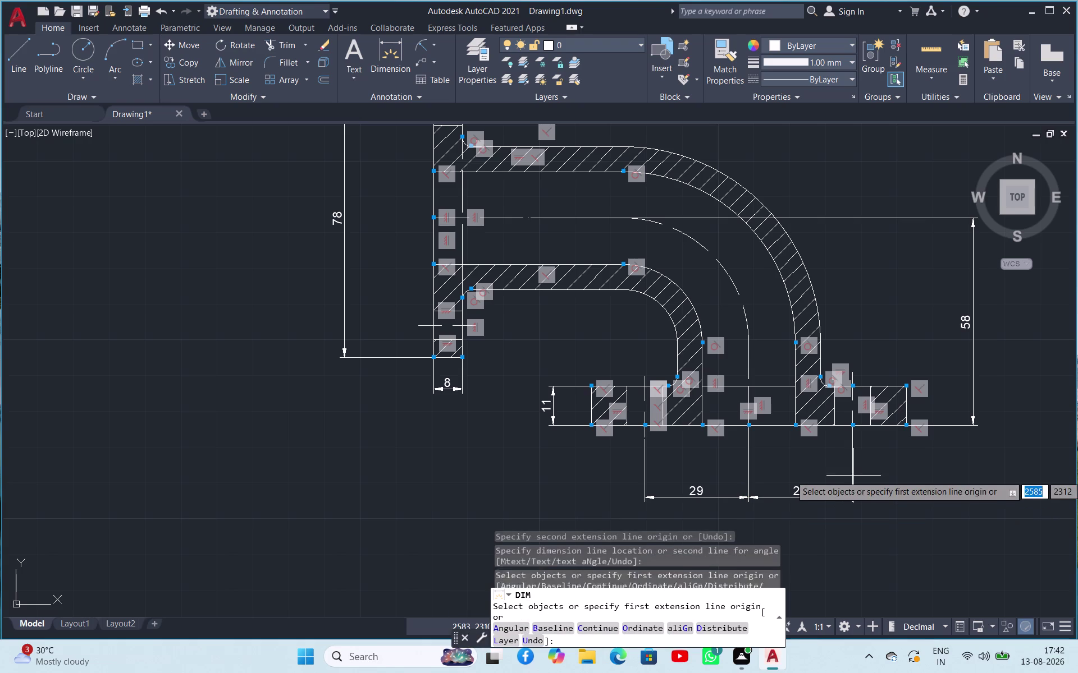
click(854, 426)
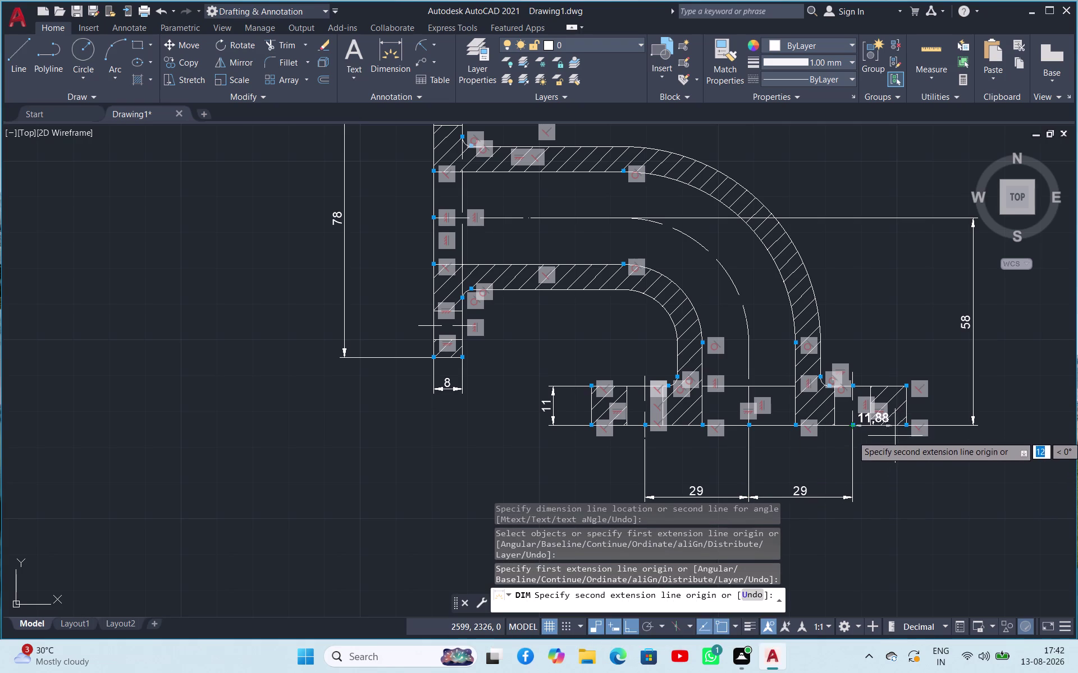
click(909, 426)
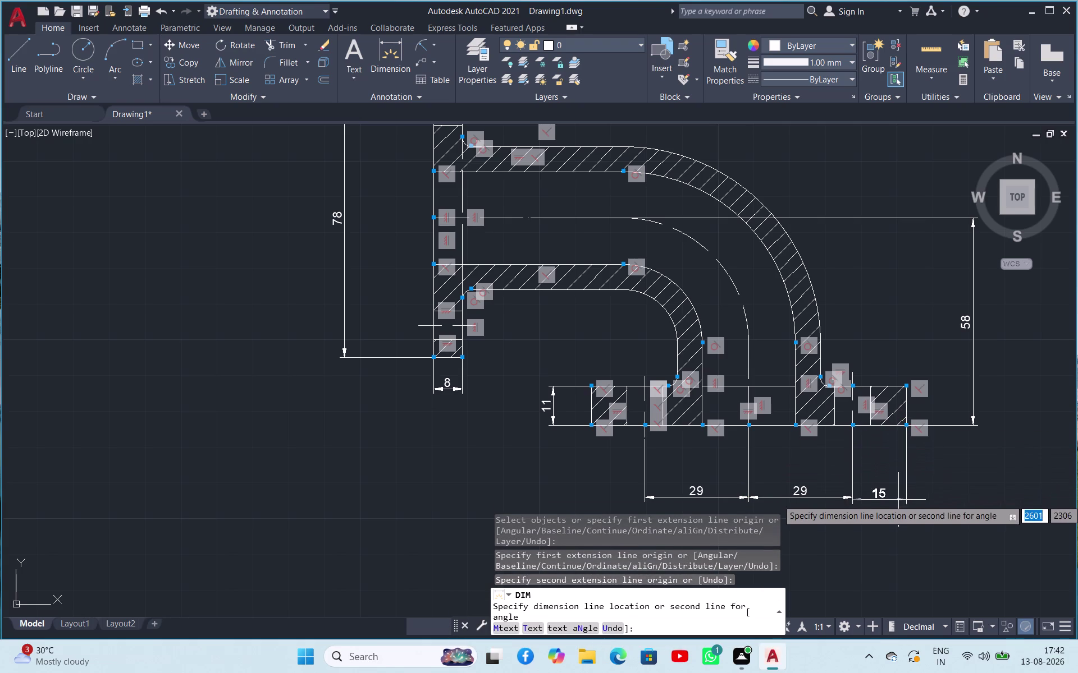
click(852, 497)
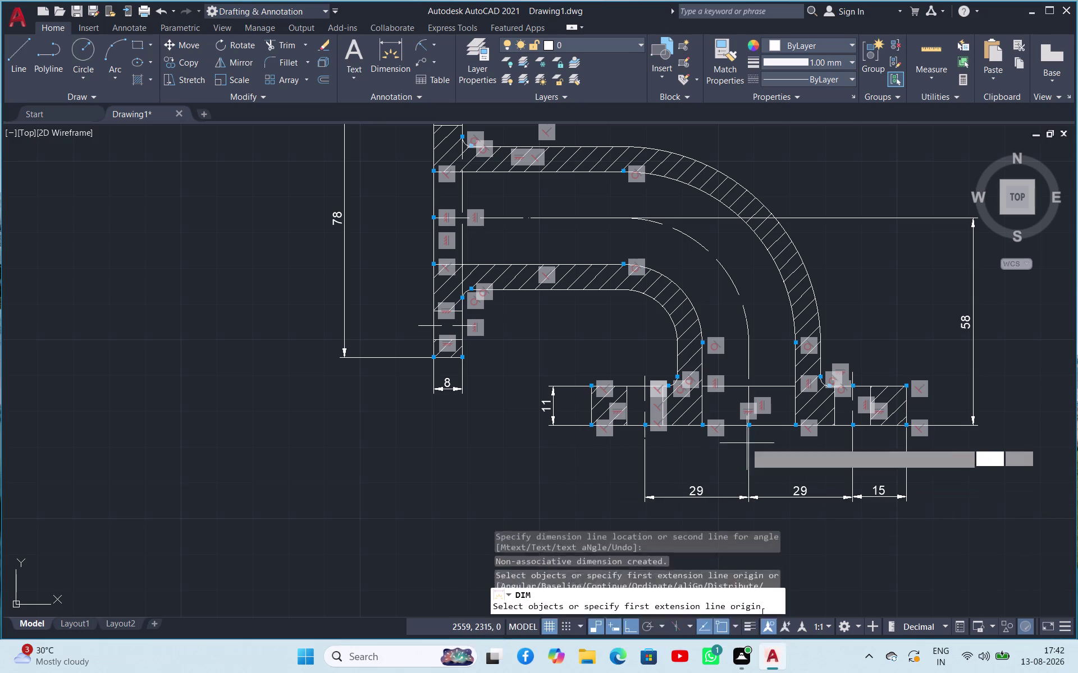
Place the 88 overall bottom dimension and move overlapping dimensions apart.
click(748, 429)
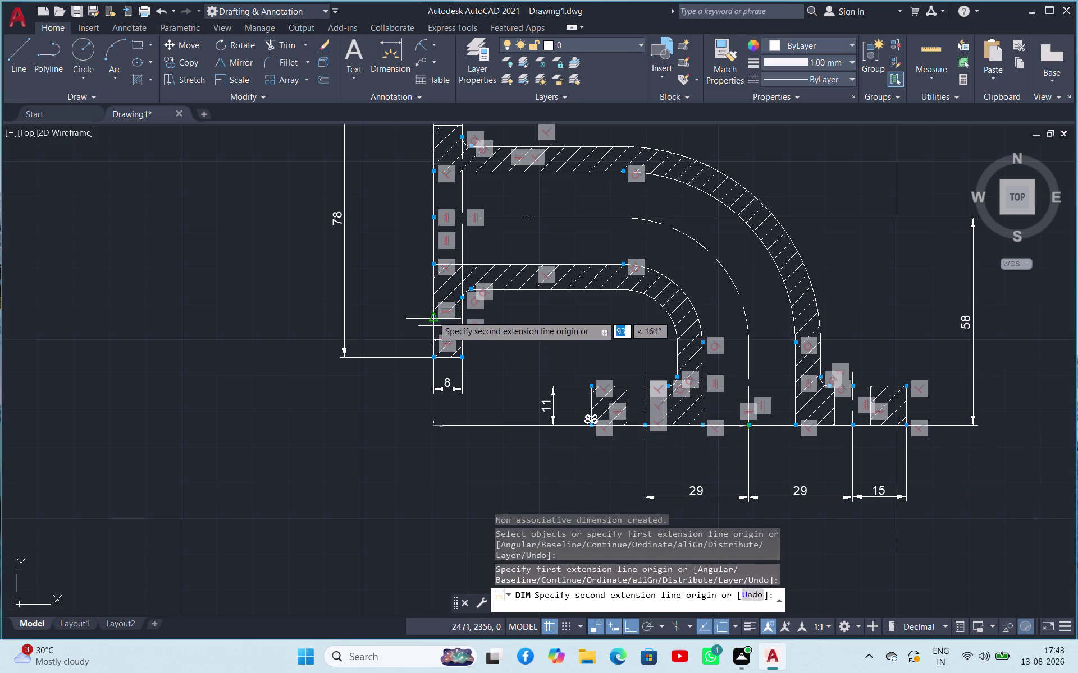
click(436, 219)
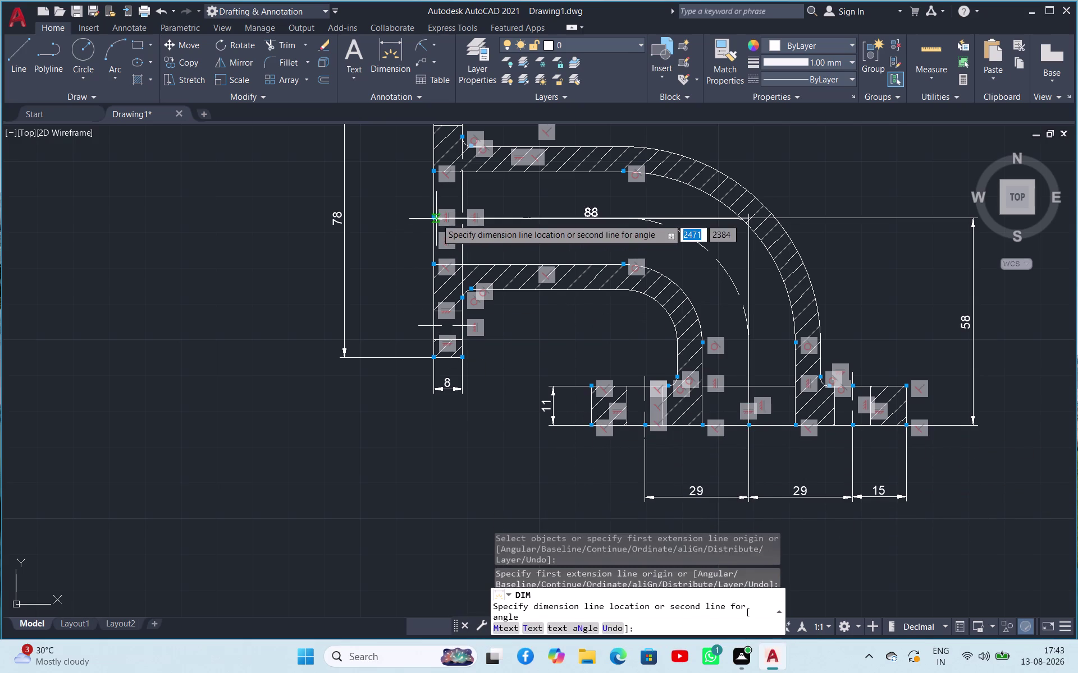
click(647, 495)
scroll(down, 3)
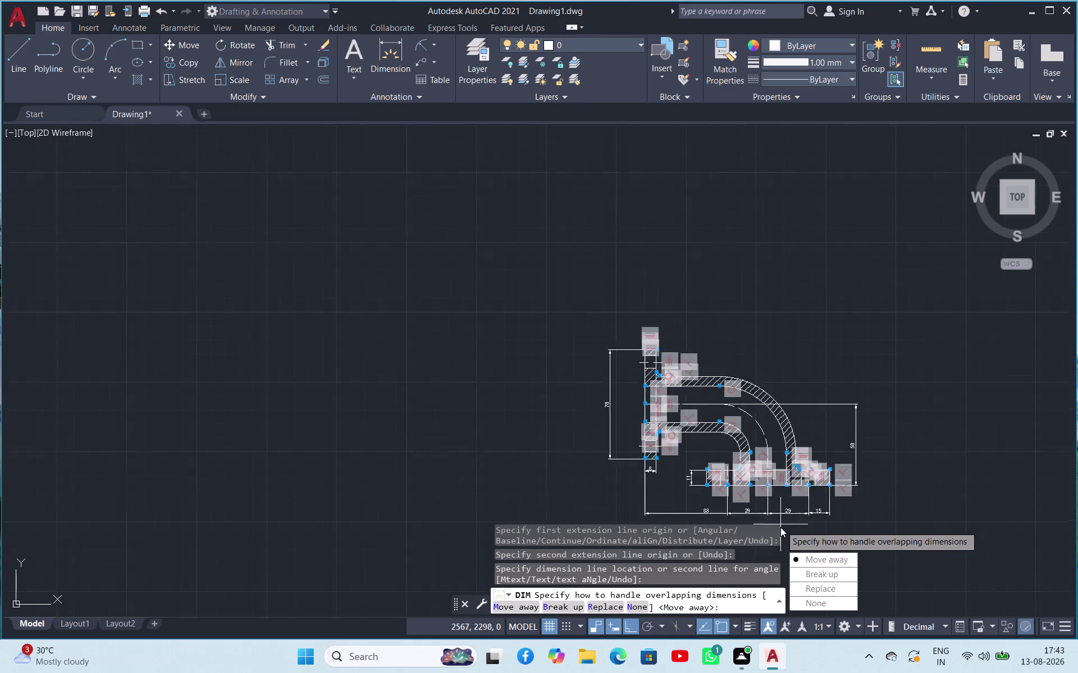
scroll(down, 3)
scroll(up, 3)
scroll(up, 3)
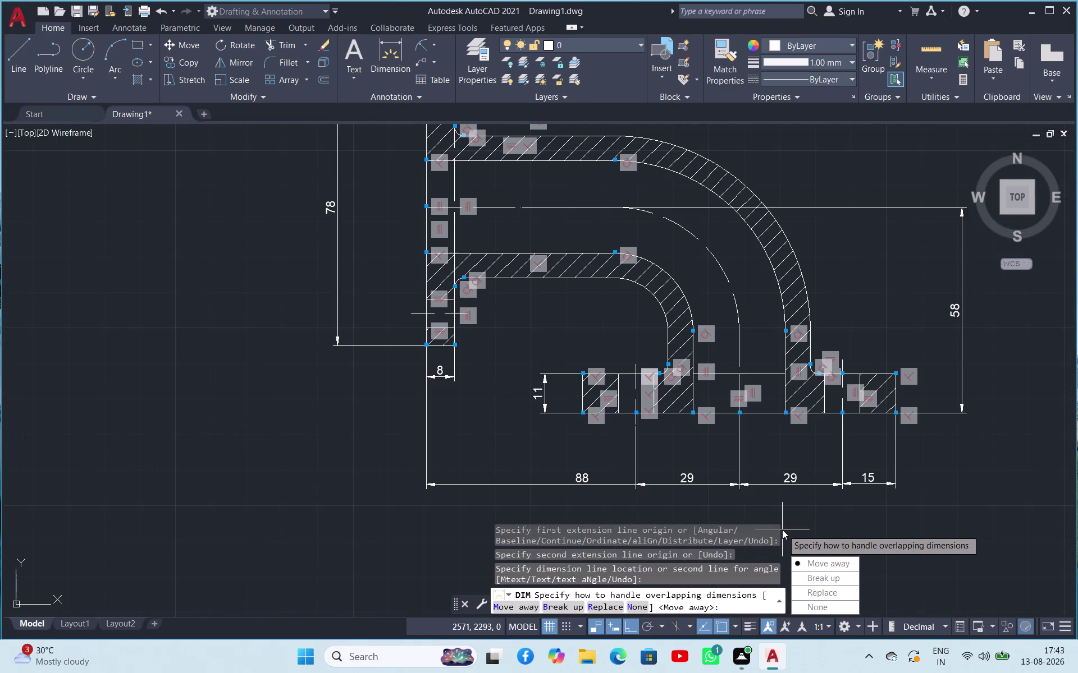
drag(813, 558, 647, 495)
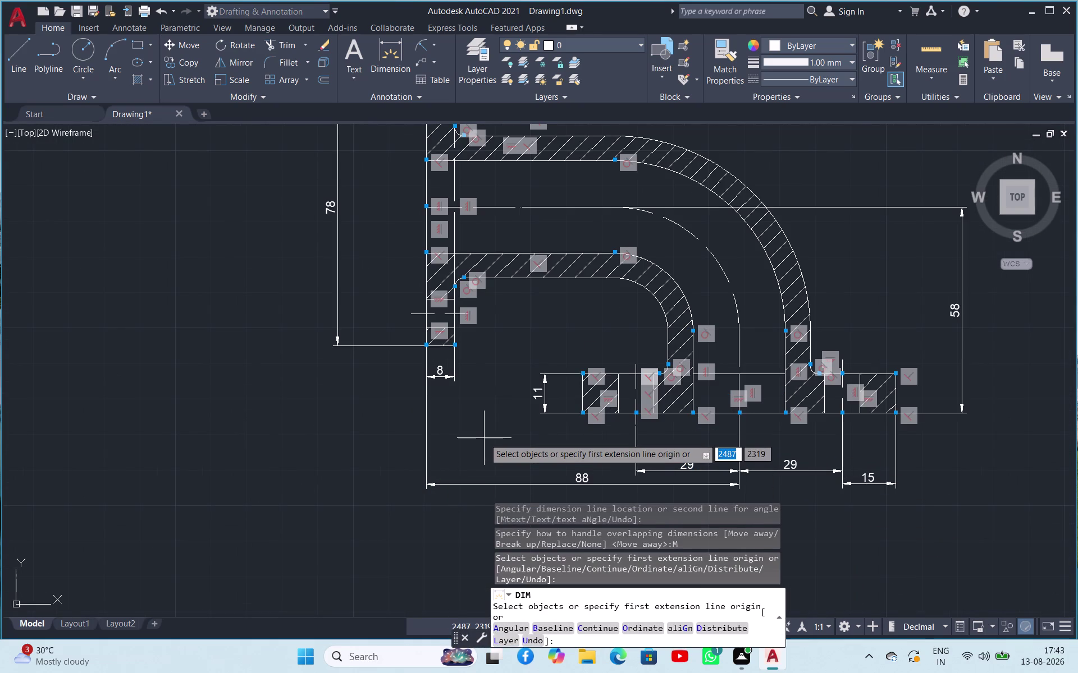
scroll(down, 3)
scroll(up, 3)
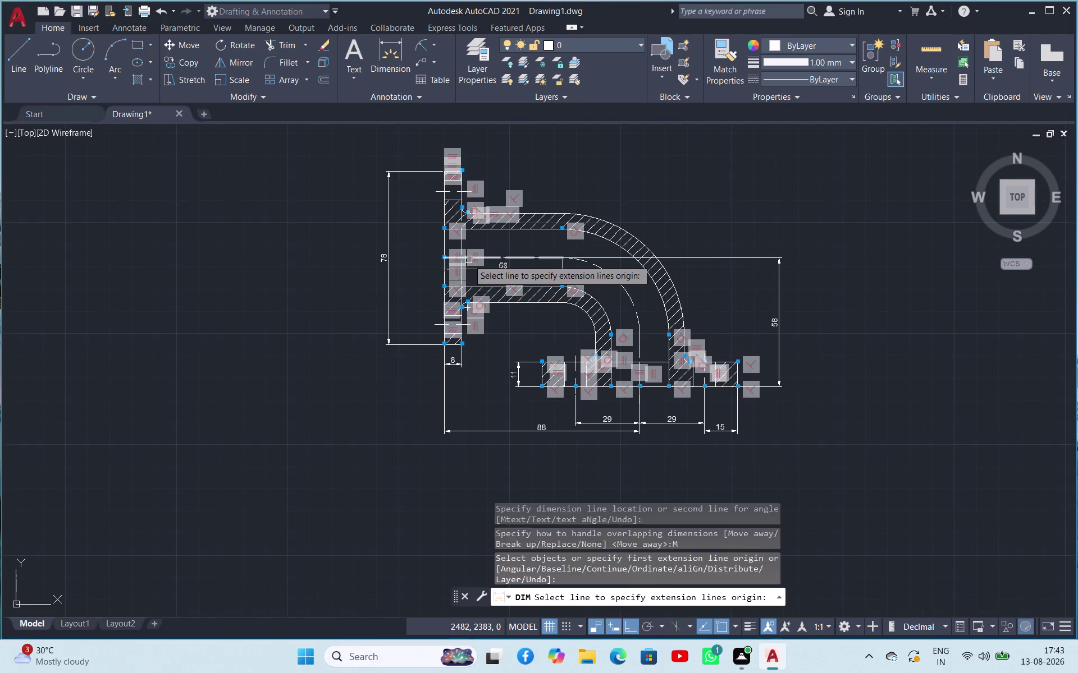
Add two stacked vertical 30 dimensions along the left flange of the pipe section.
scroll(up, 3)
click(401, 254)
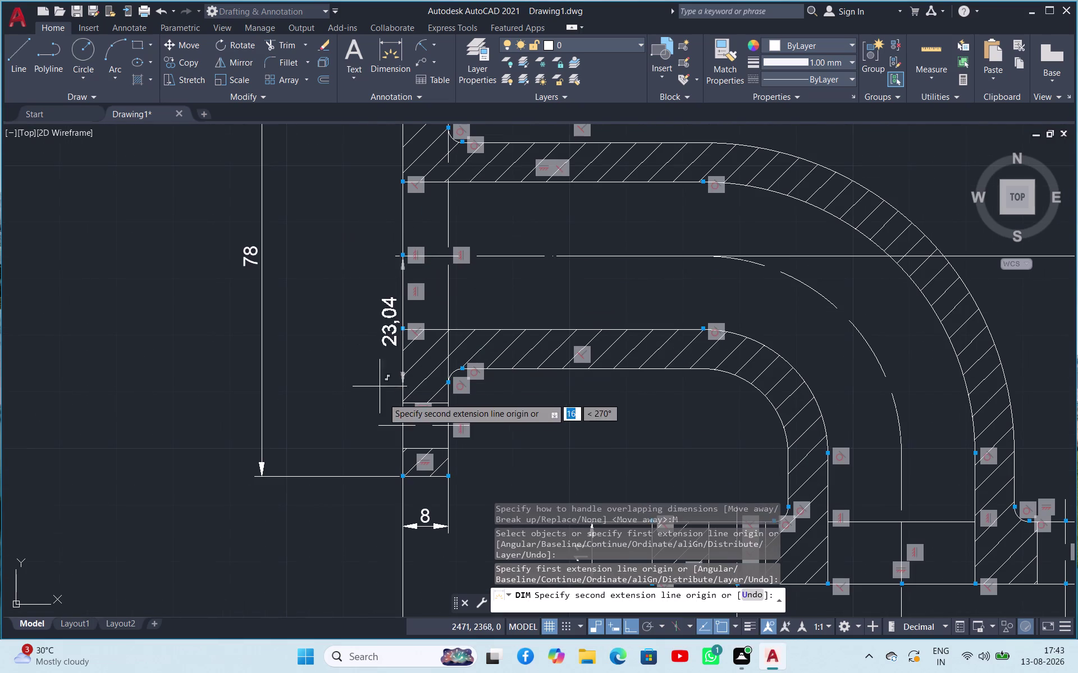
click(401, 428)
click(368, 373)
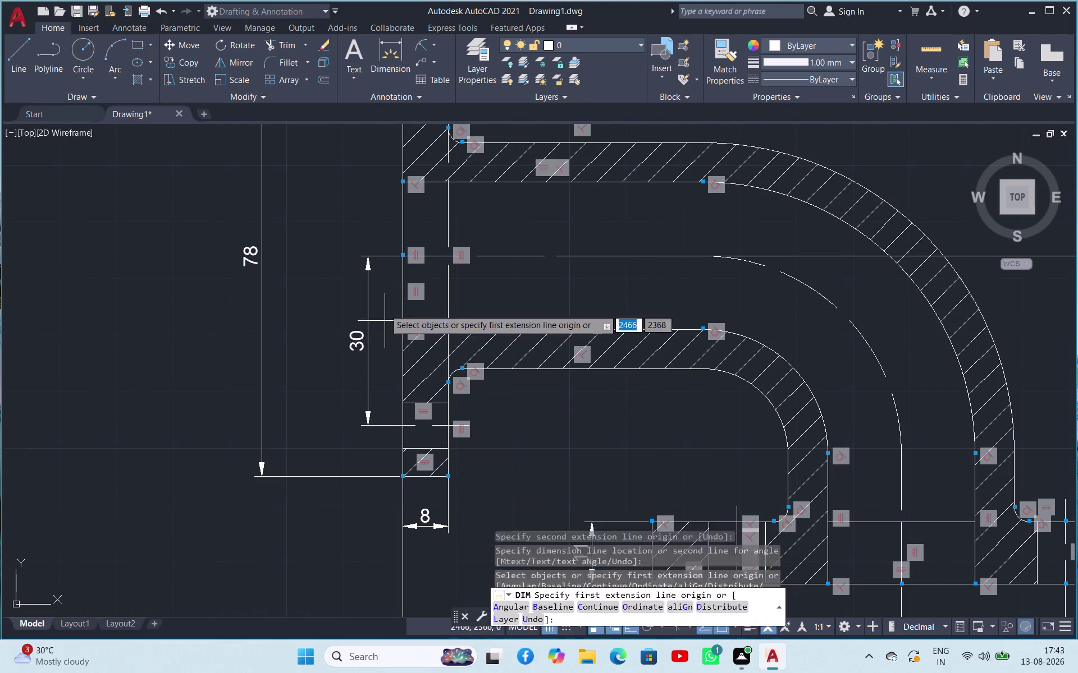
click(405, 255)
scroll(down, 3)
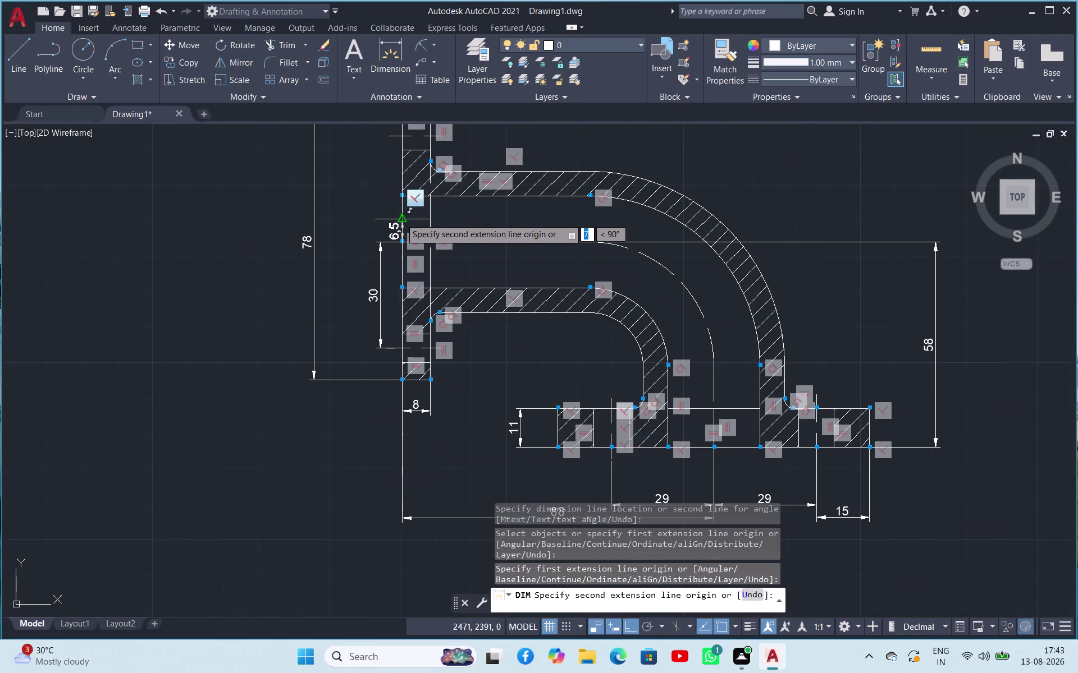
click(400, 133)
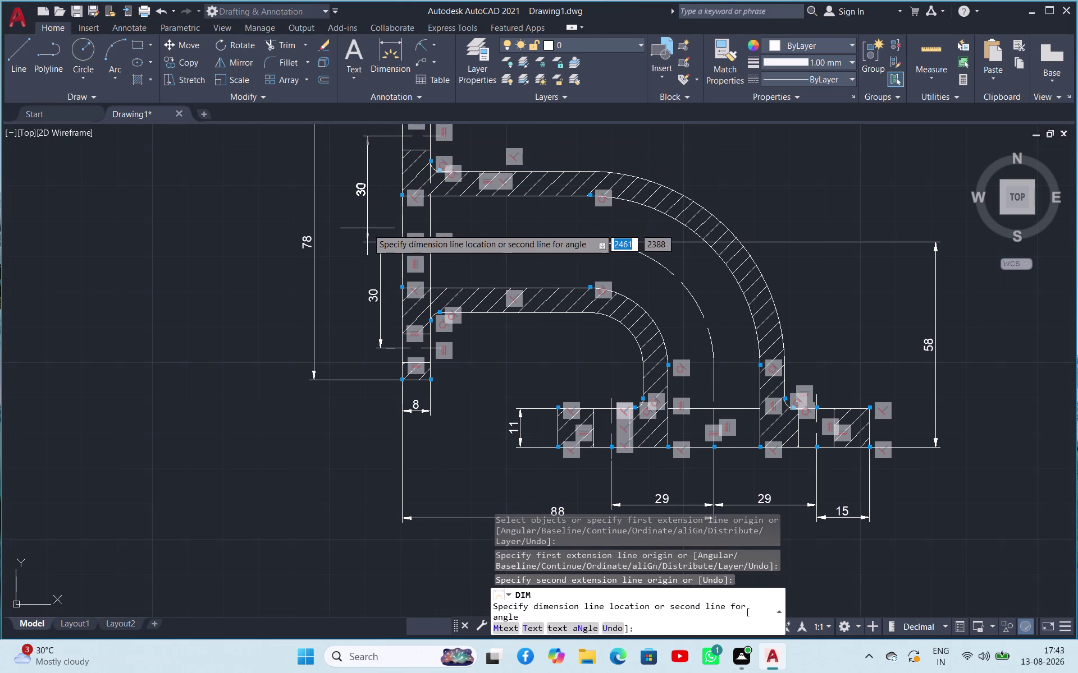
click(380, 242)
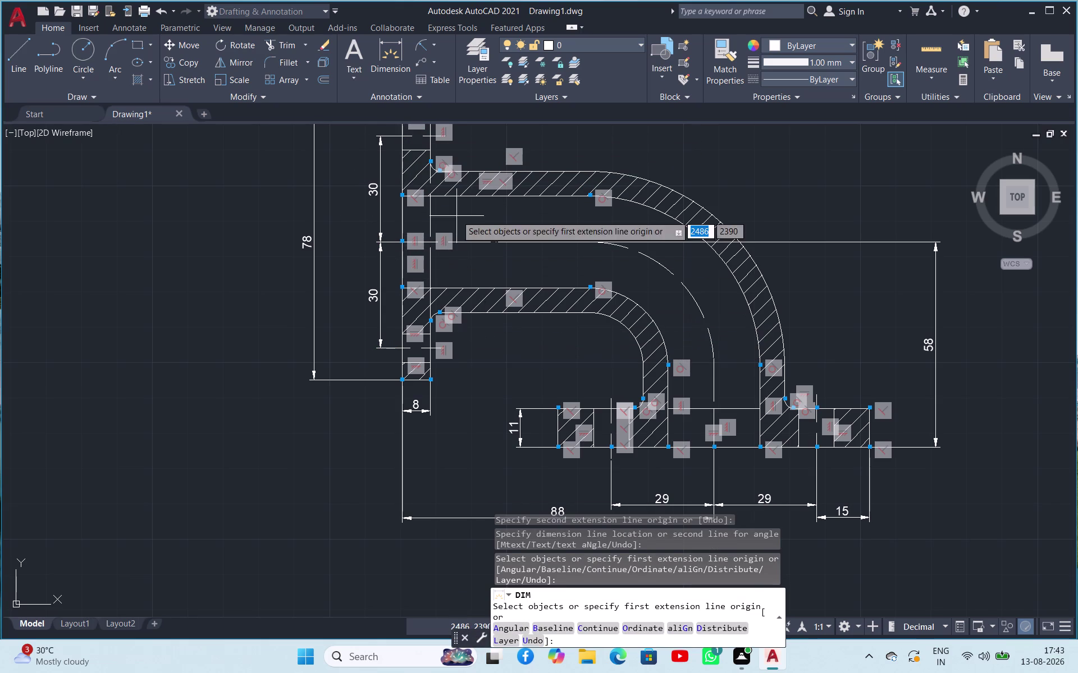
scroll(up, 3)
scroll(up, 3)
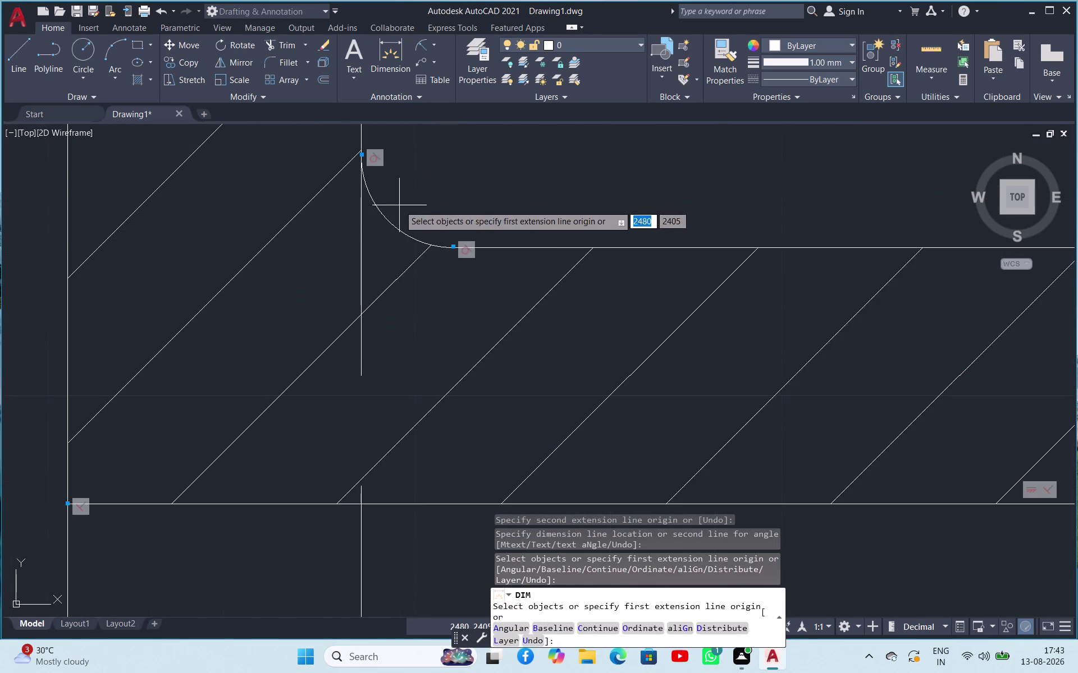
click(392, 223)
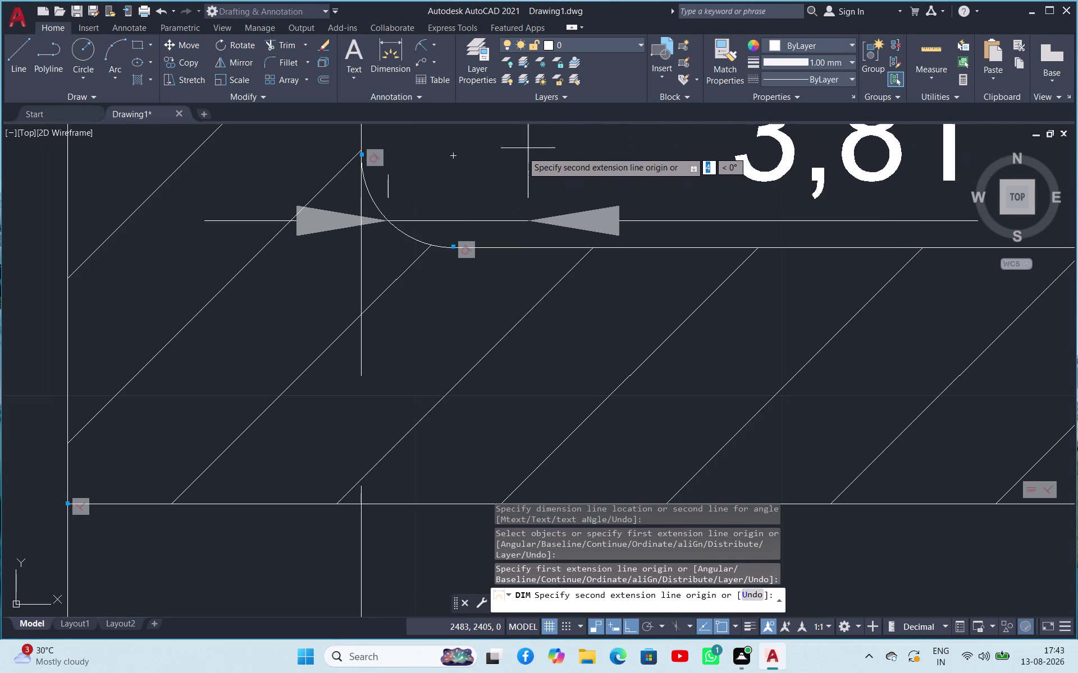
Cancel the stray linear dimension and label the upper flange's corner fillet R2.5.
key(Escape)
click(427, 44)
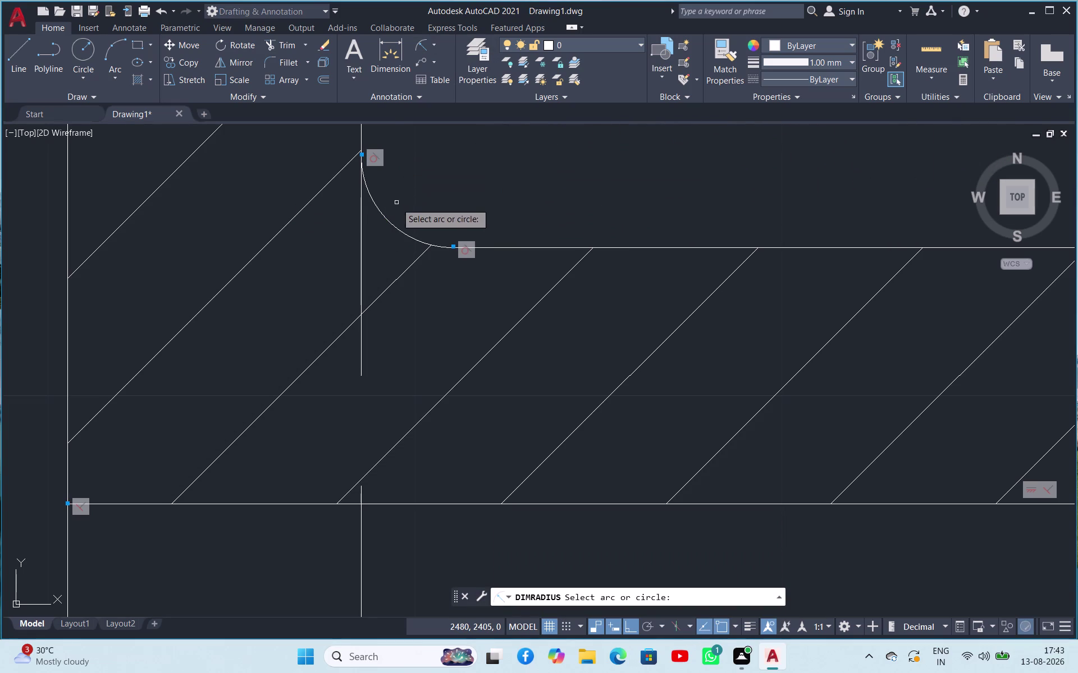
click(390, 225)
scroll(up, 3)
scroll(down, 3)
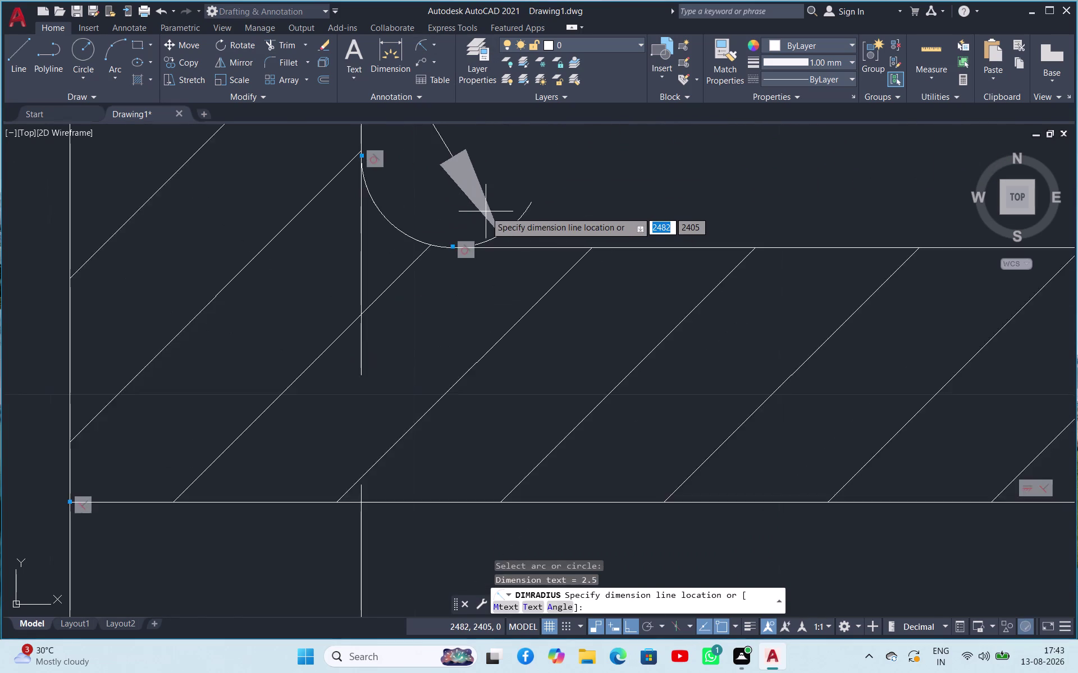
scroll(down, 3)
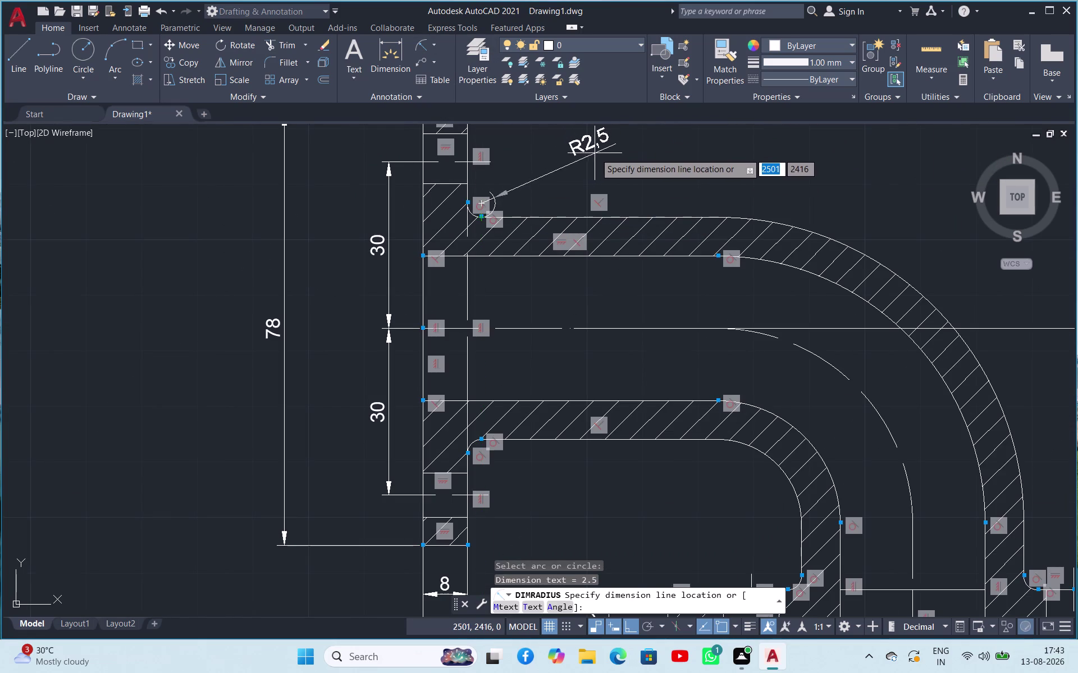
click(611, 151)
scroll(up, 3)
scroll(up, 3)
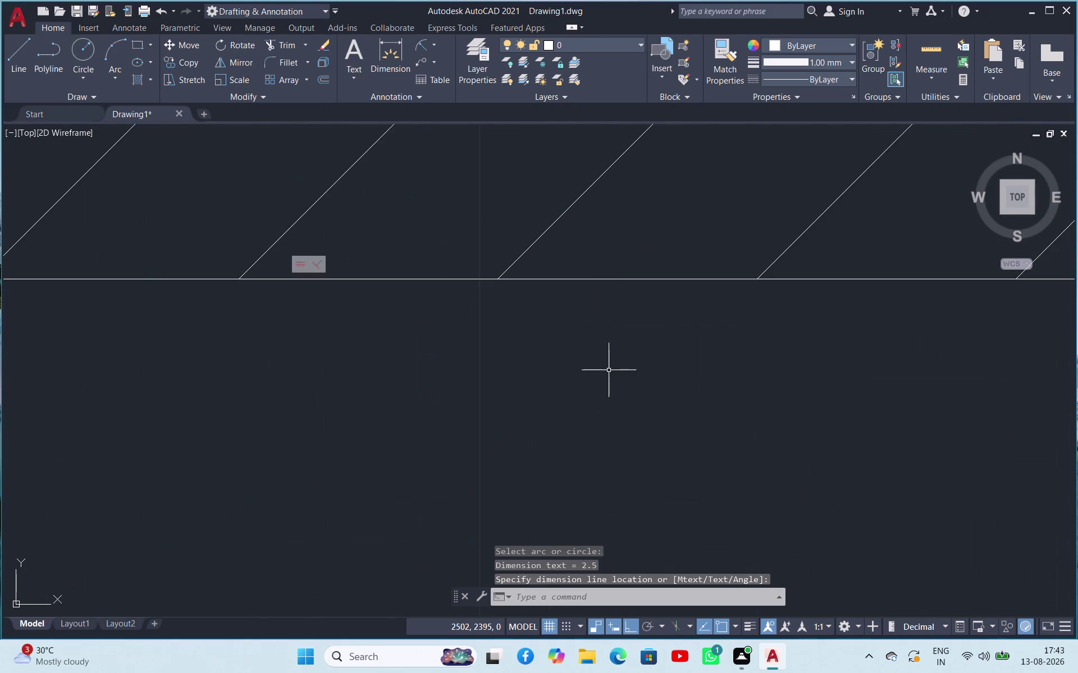
scroll(up, 3)
scroll(down, 3)
scroll(up, 3)
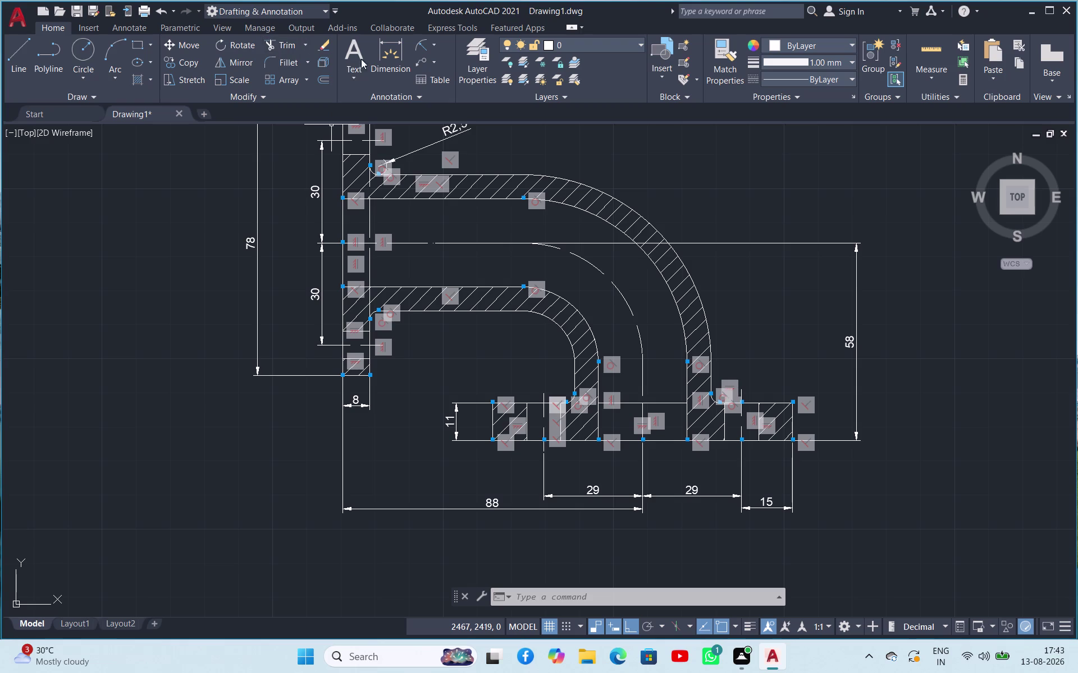
Place a 4 dimension across the top end of the first pipe section.
click(385, 62)
scroll(up, 3)
scroll(down, 3)
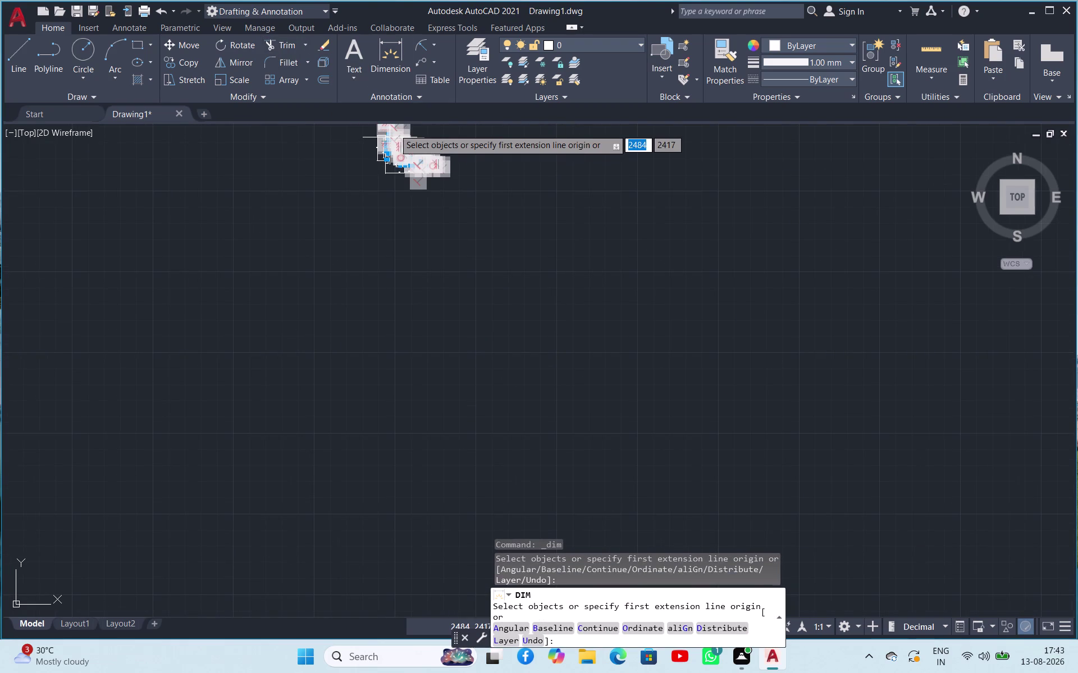
scroll(up, 3)
scroll(down, 3)
scroll(up, 3)
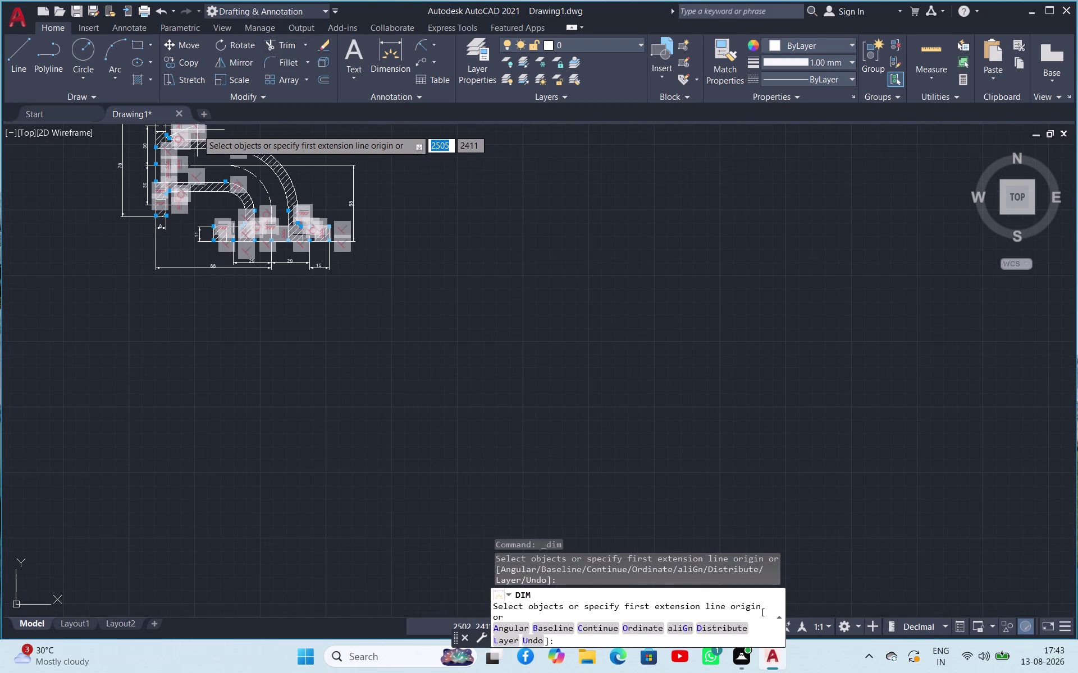
scroll(up, 3)
scroll(up, 3)
scroll(down, 3)
scroll(down, 3)
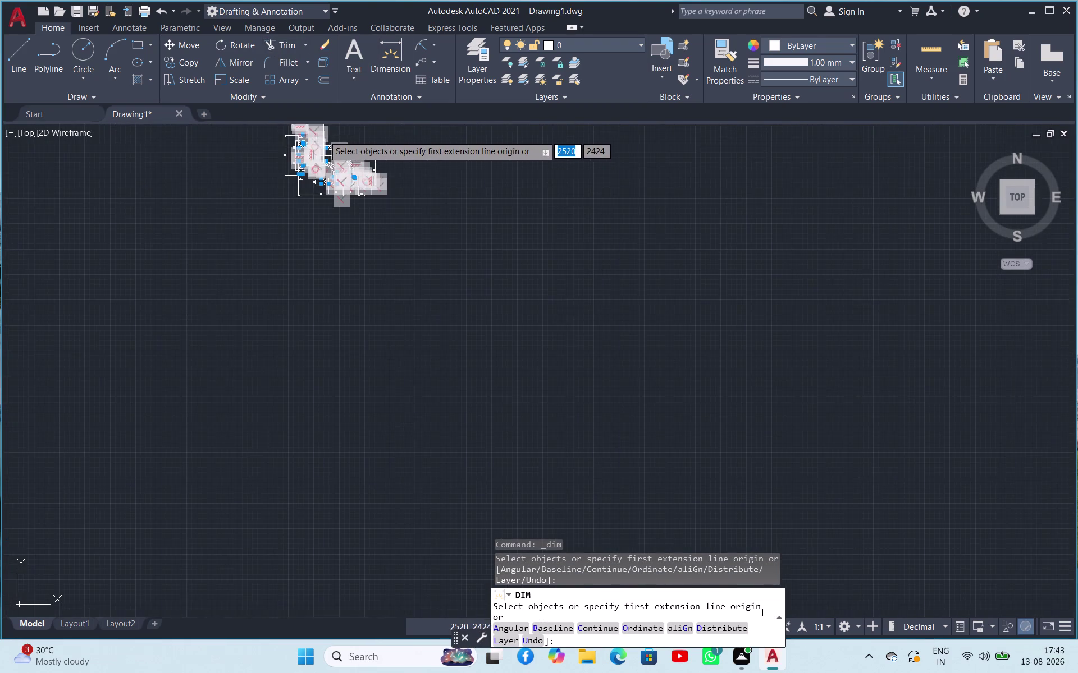
scroll(up, 3)
scroll(up, 3)
scroll(up, 3)
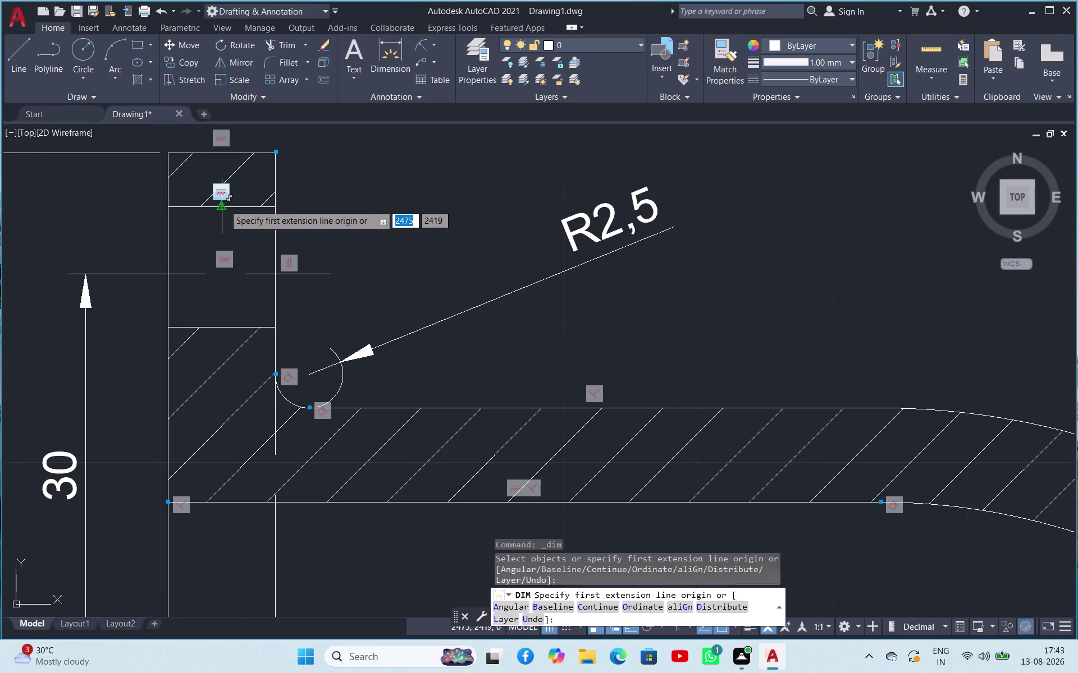
click(225, 205)
click(234, 153)
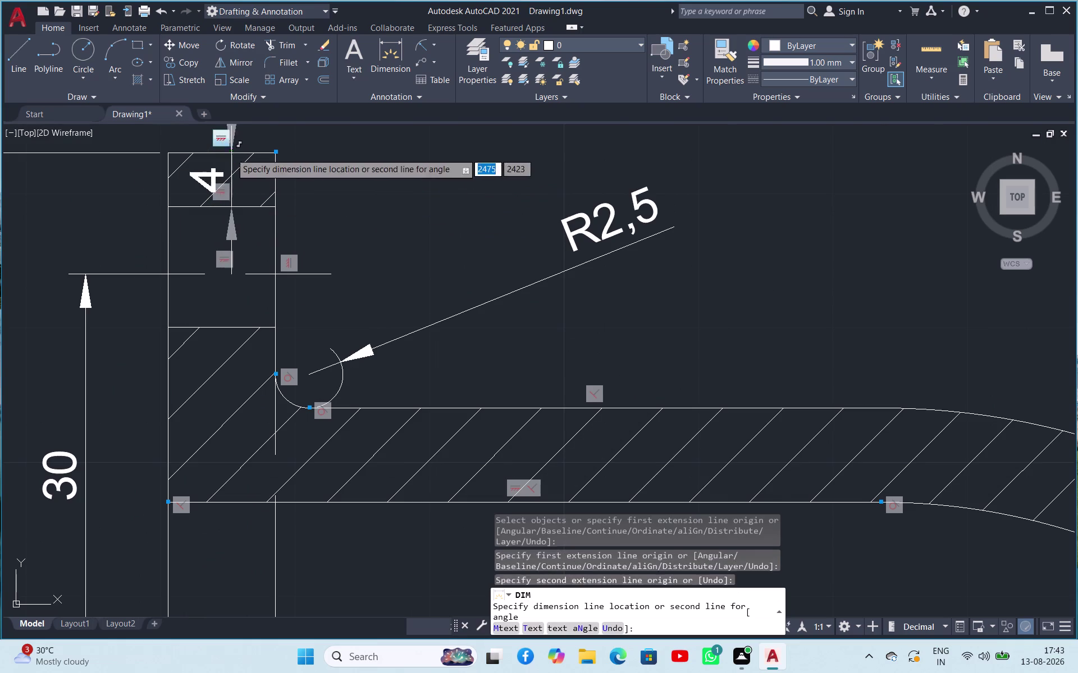
scroll(up, 3)
scroll(down, 3)
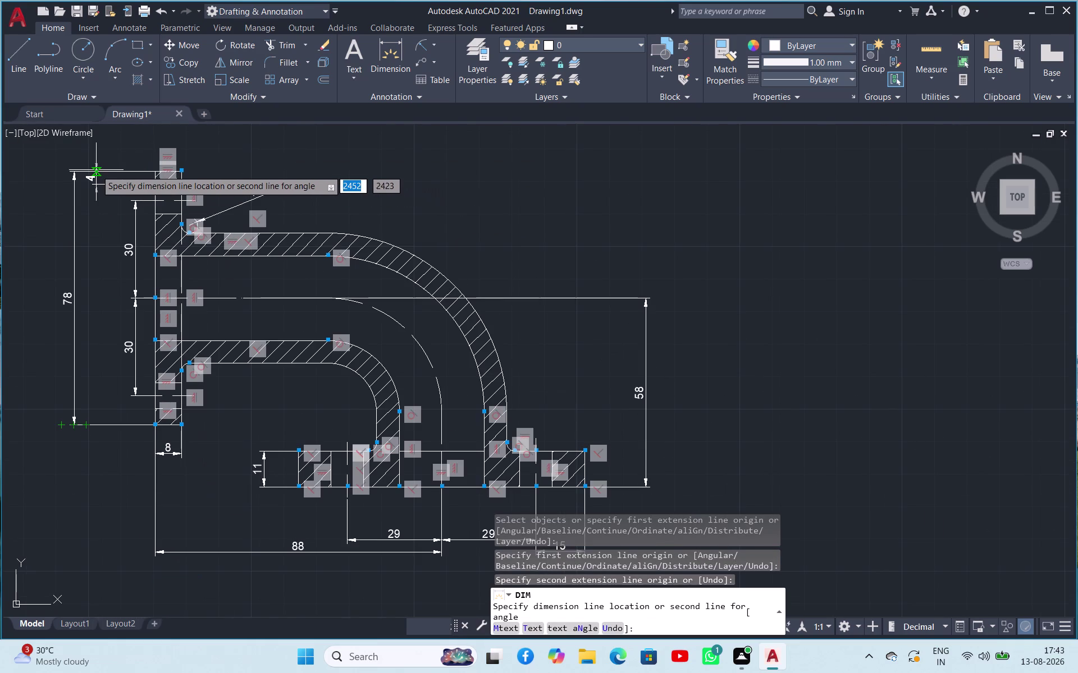
click(105, 175)
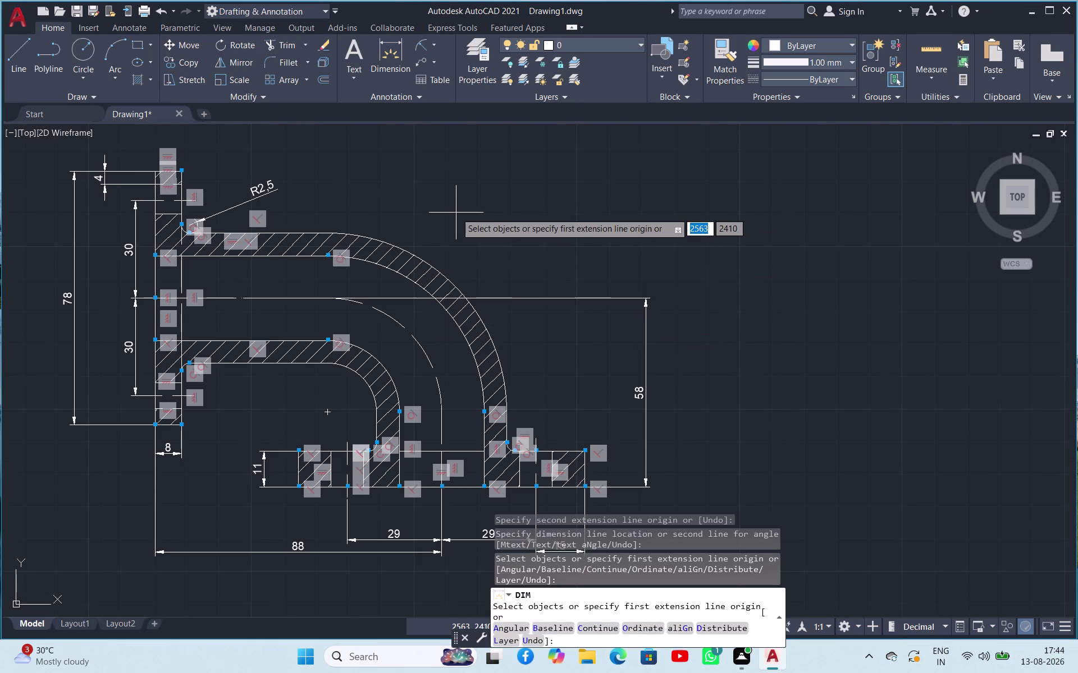
key(Escape)
Add an R35 radius dimension to the outer bend arc.
click(422, 48)
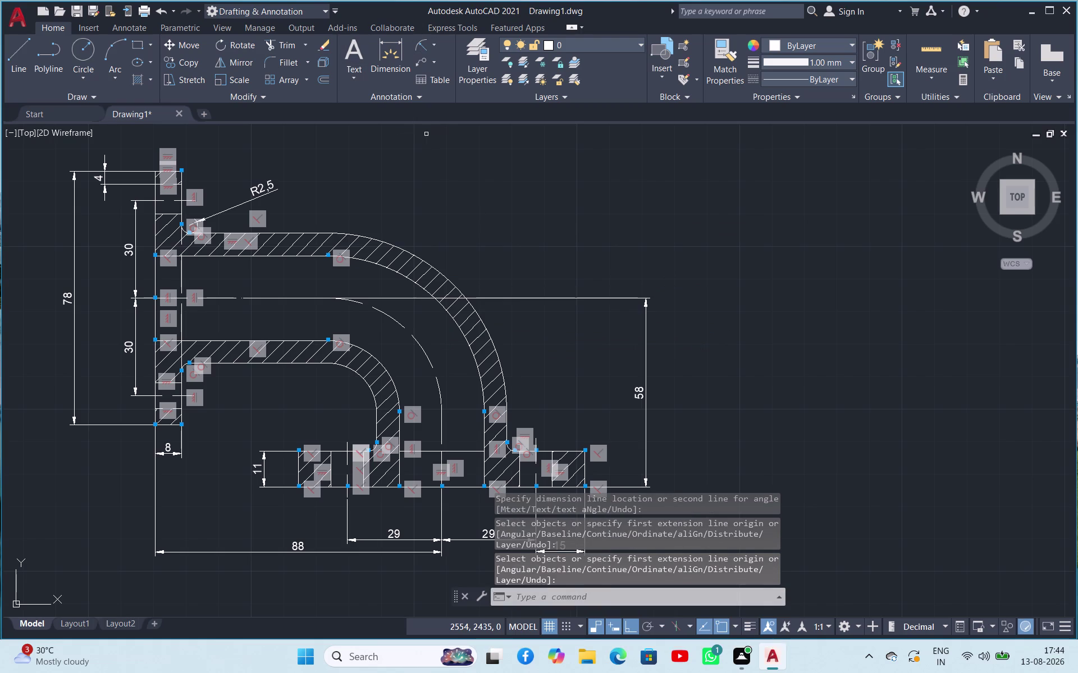
click(396, 319)
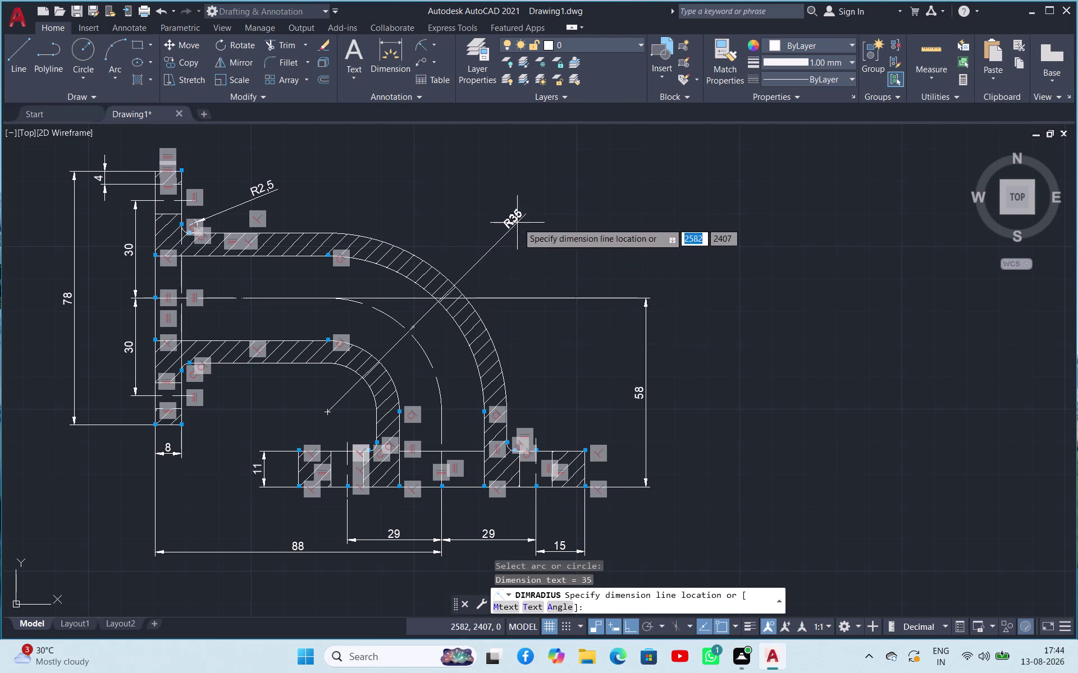
click(546, 183)
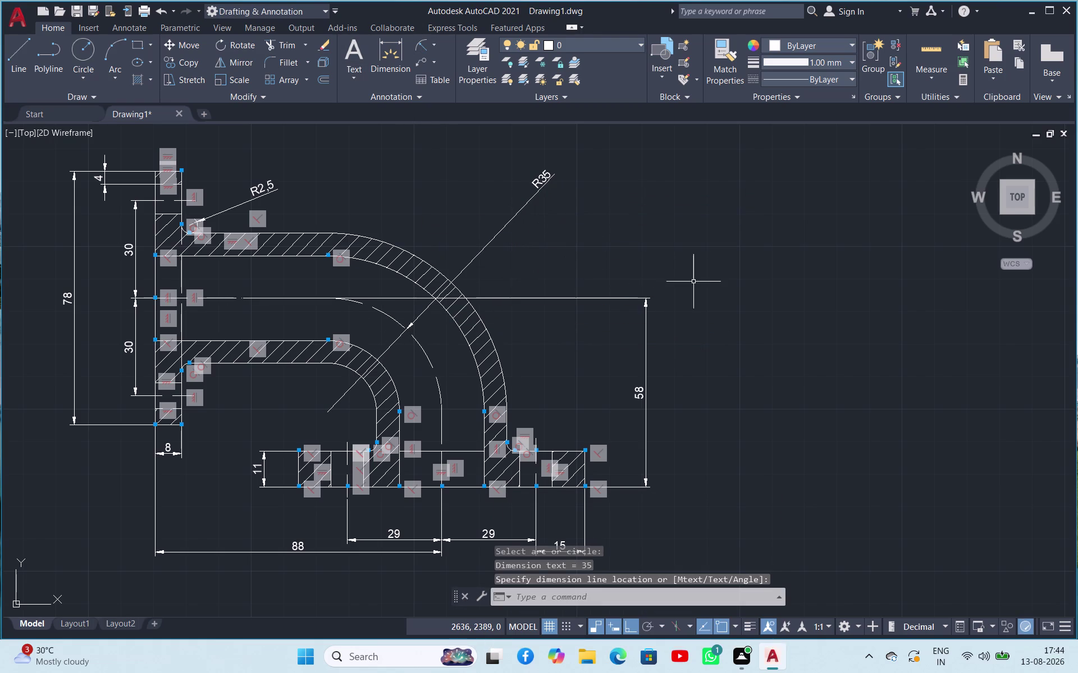
scroll(down, 3)
scroll(up, 3)
scroll(down, 3)
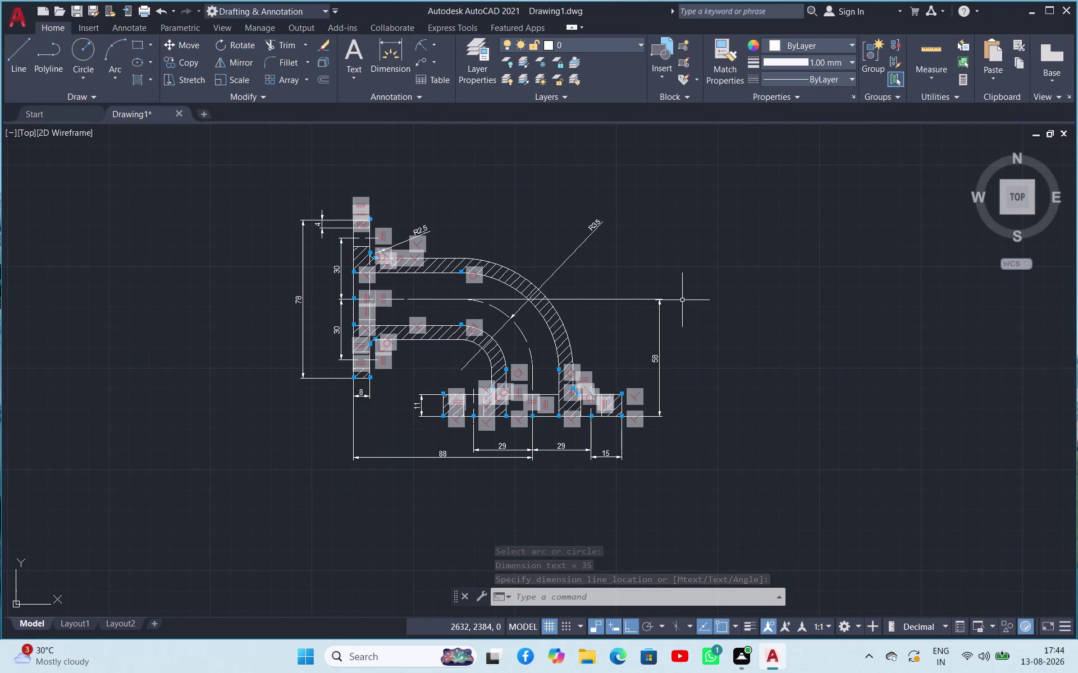
Start saving the drawing to the Desktop, then dismiss the save dialog.
key(ctrl+s)
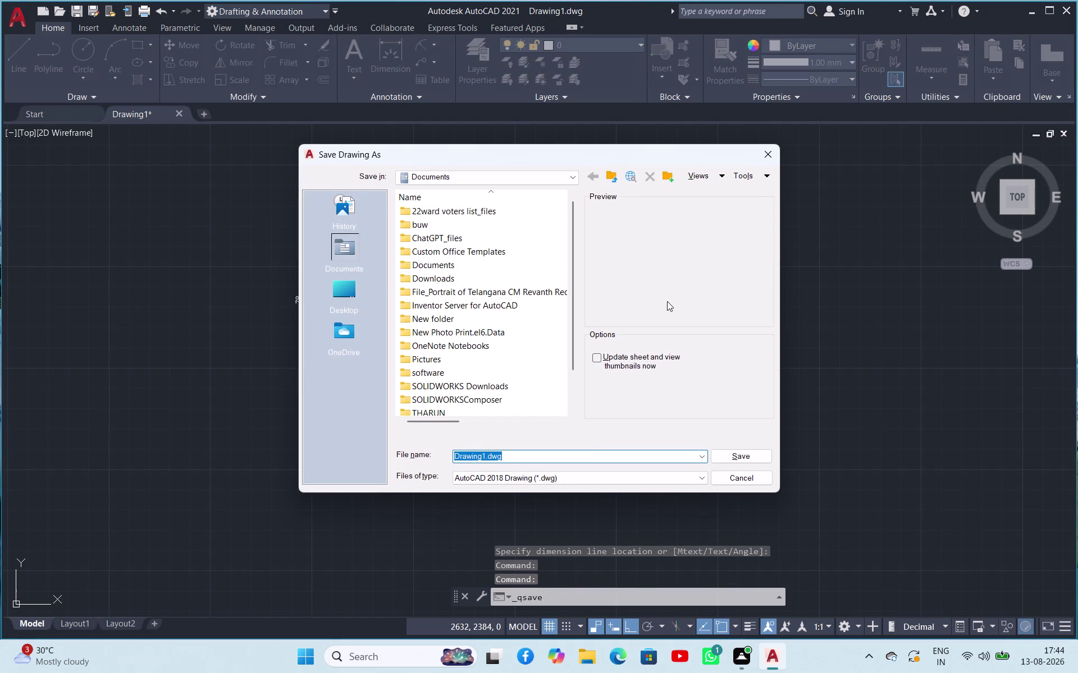
click(344, 292)
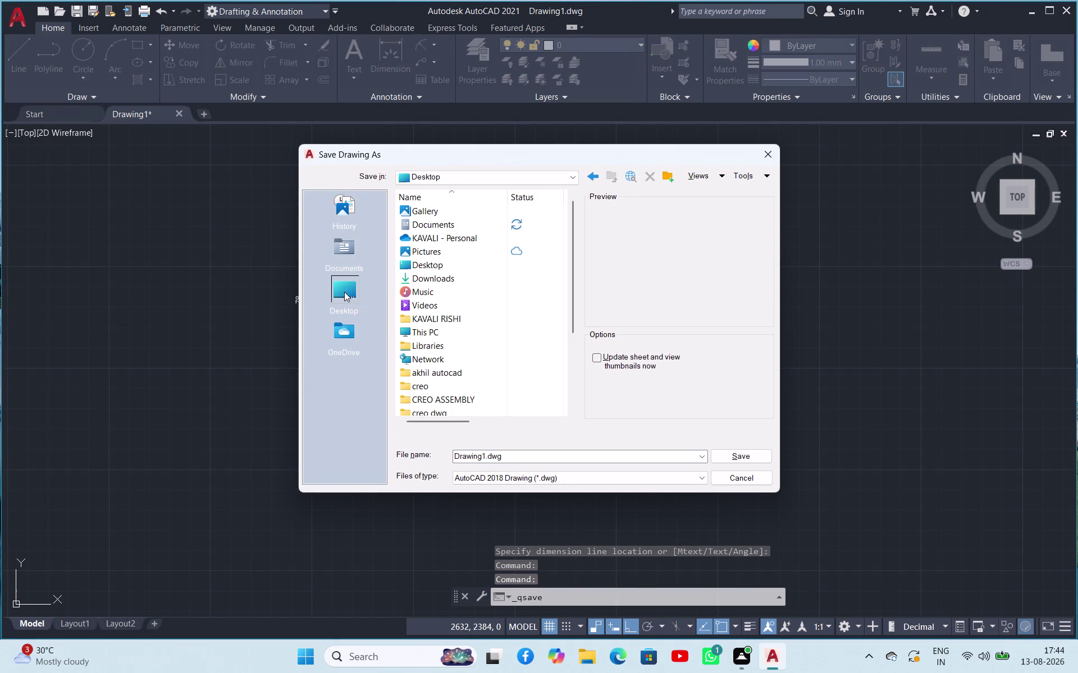
click(762, 155)
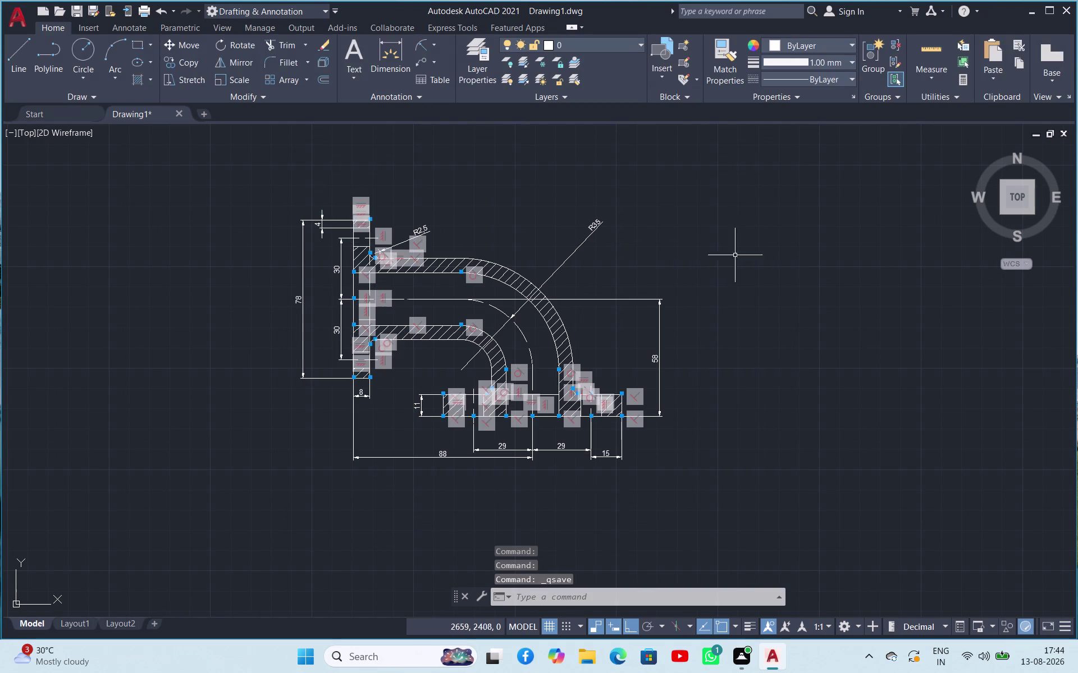
click(242, 193)
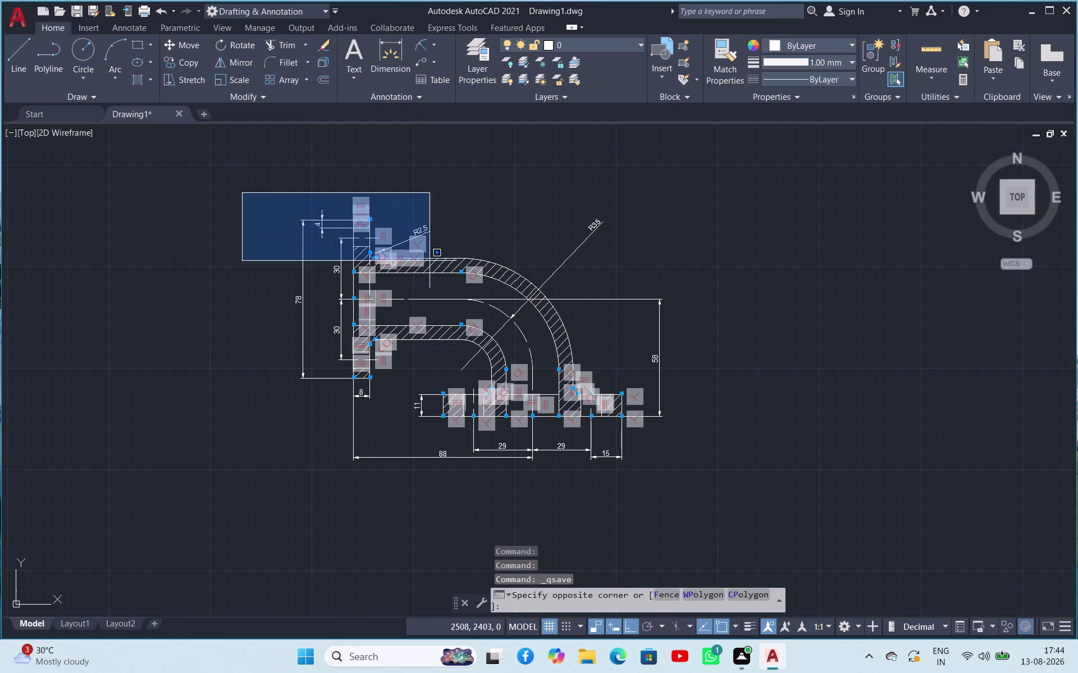
Copy the whole dimensioned, hatched pipe section and paste the duplicate below the original.
click(695, 502)
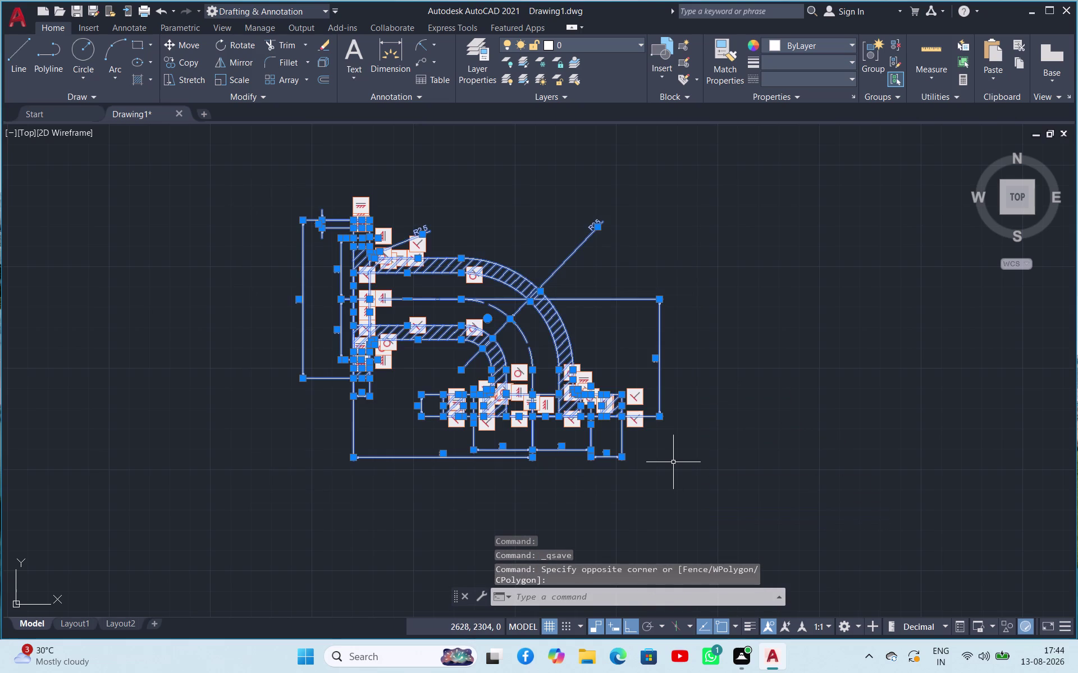
key(ctrl+c)
scroll(down, 3)
scroll(up, 3)
scroll(down, 3)
key(ctrl+v)
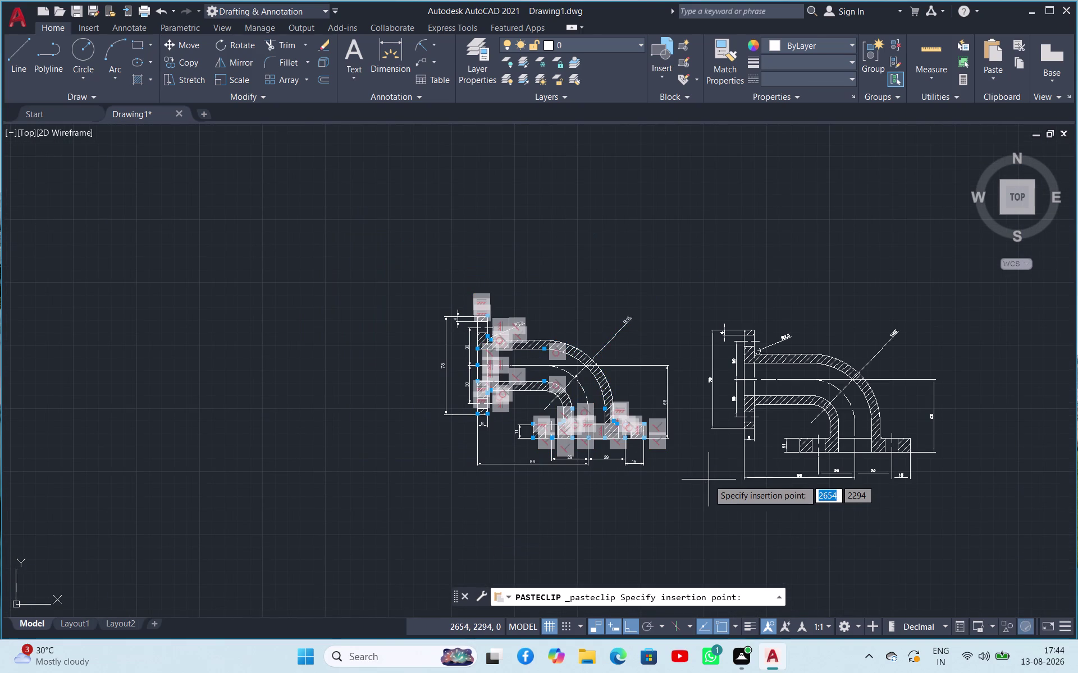
scroll(down, 3)
scroll(up, 3)
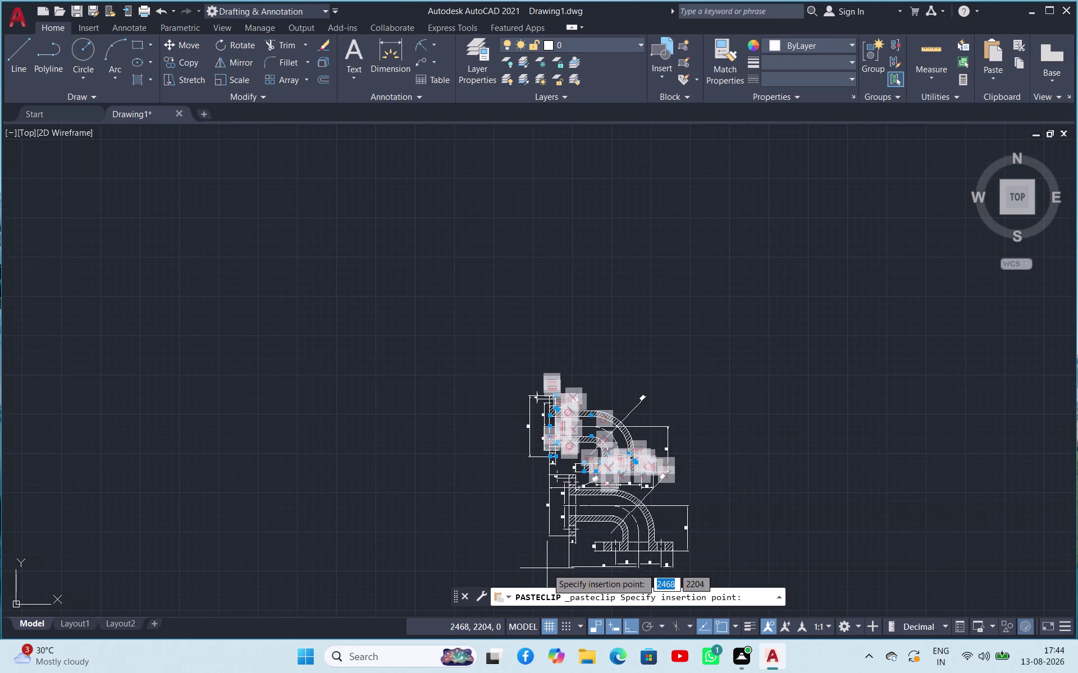
middle_drag(547, 568, 555, 426)
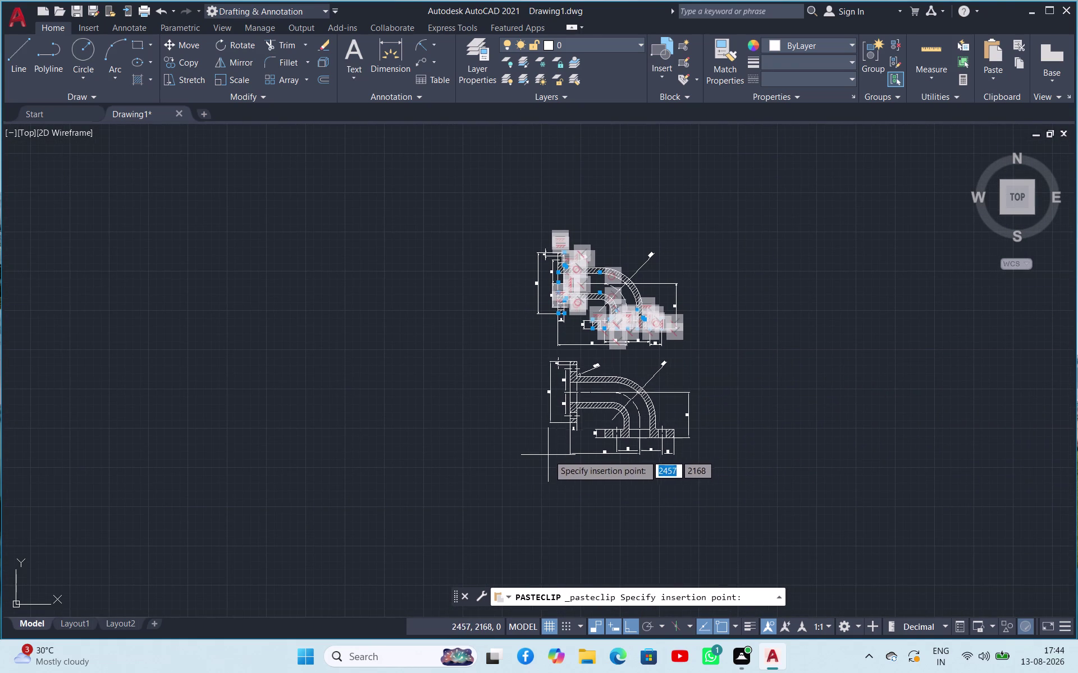
click(551, 457)
key(Escape)
scroll(up, 3)
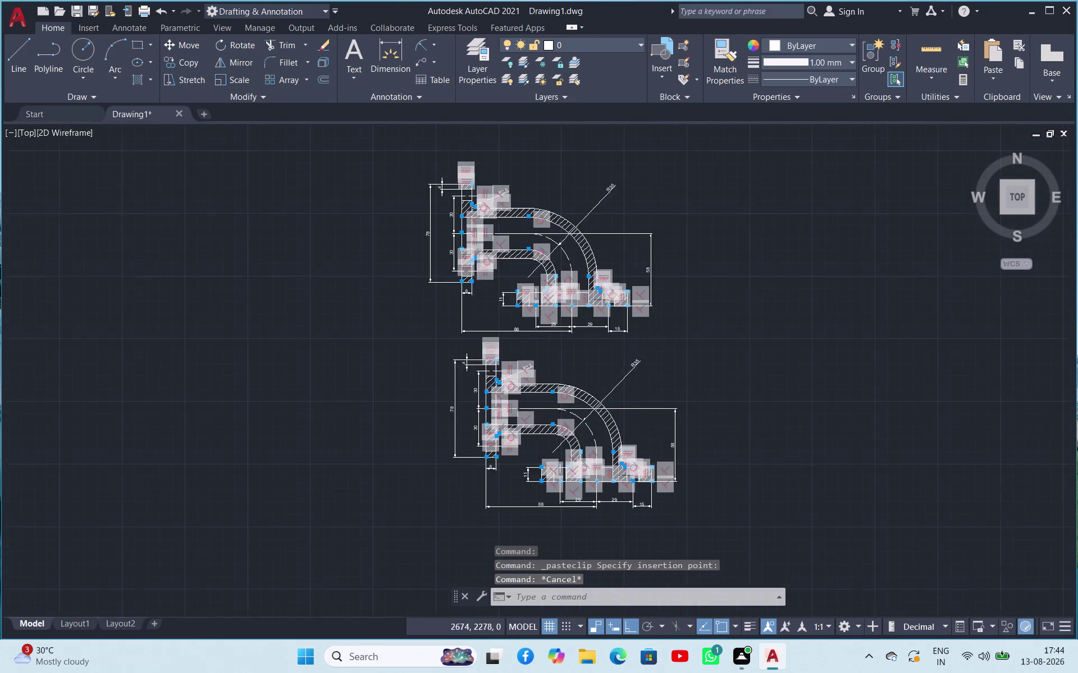
Select the lower copy's 58, R35, R2.5, 4, 78 and 30 dimensions.
click(648, 435)
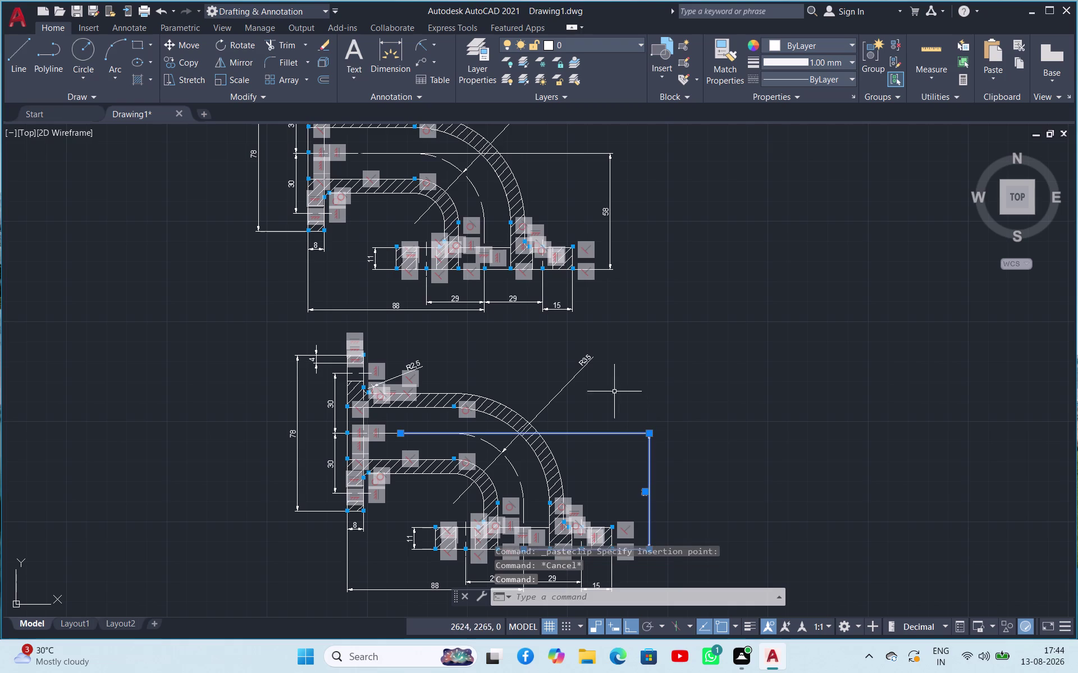
click(589, 364)
click(416, 365)
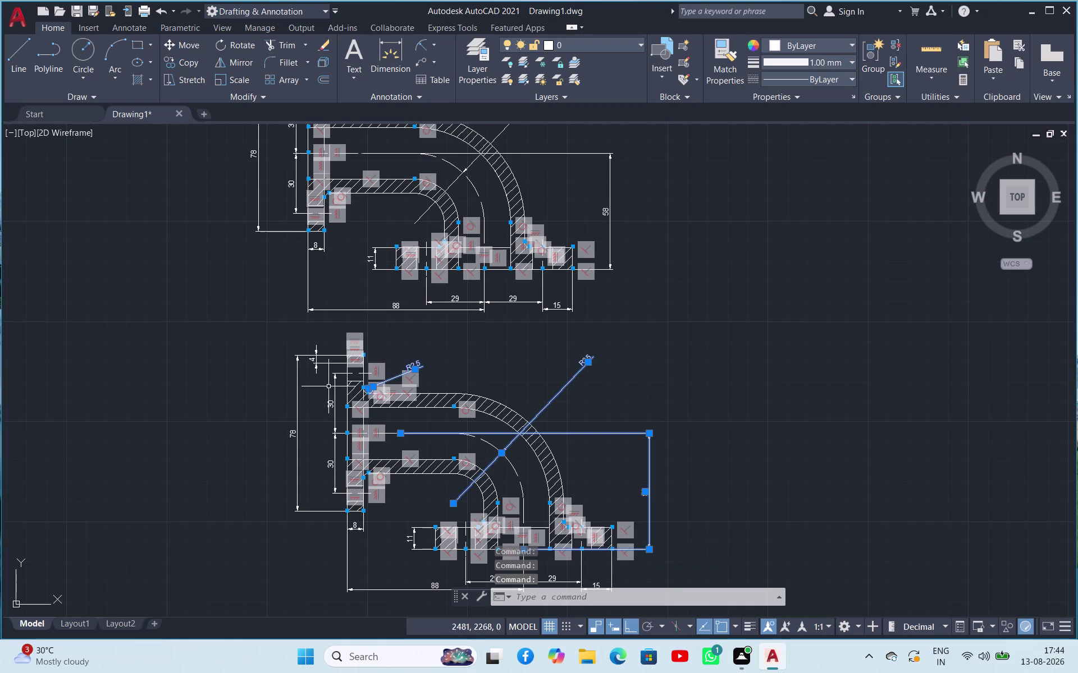
click(339, 395)
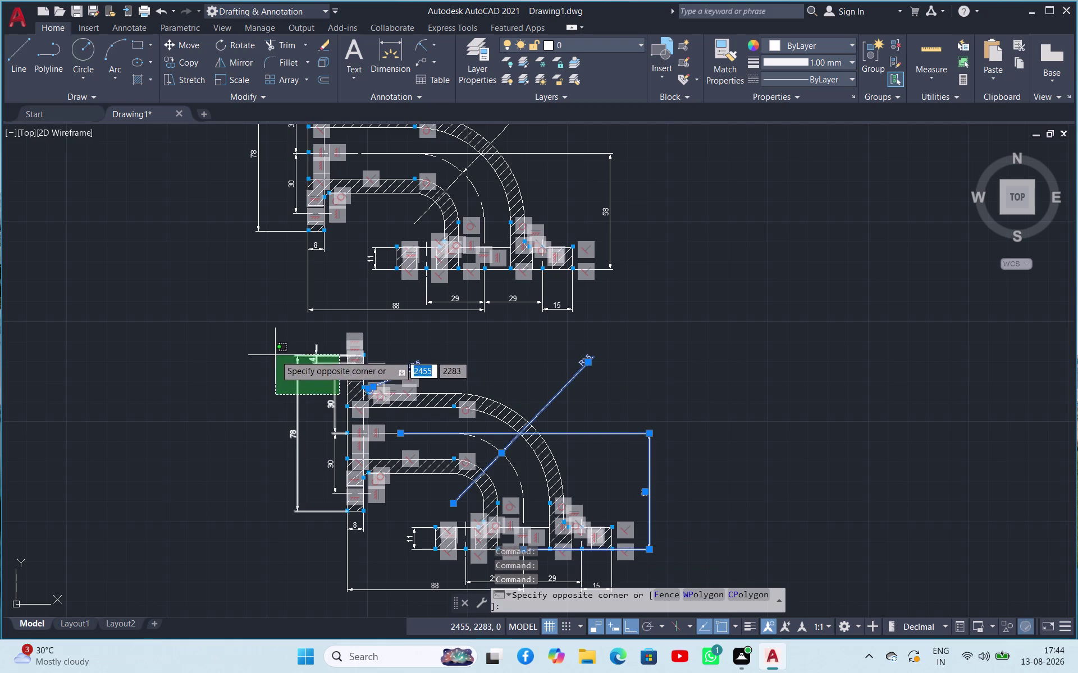
click(270, 347)
click(340, 462)
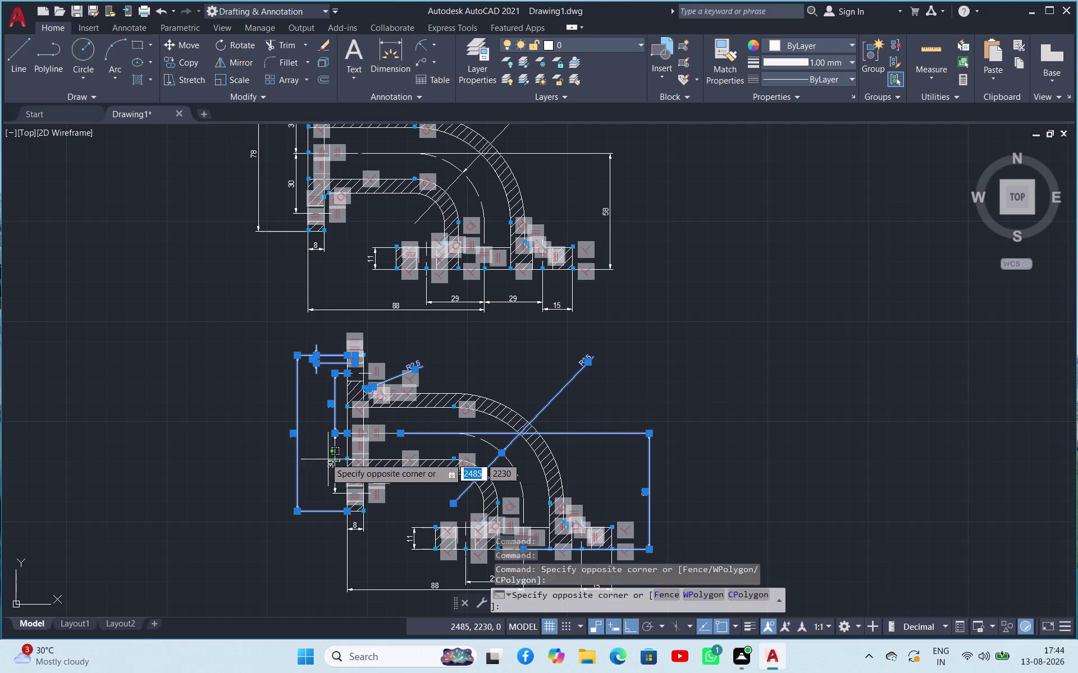
click(318, 454)
drag(401, 567, 385, 566)
Add the 11, 88, 29 and 15 dimensions, delete the selection, and pick leftover objects.
click(308, 529)
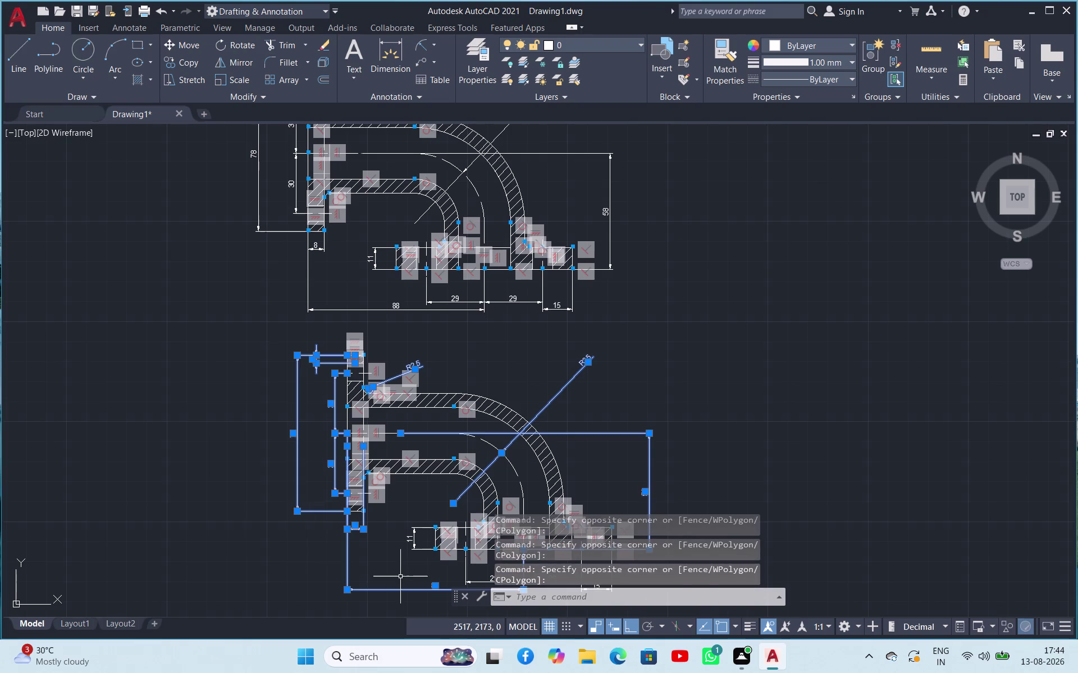
scroll(up, 3)
click(440, 559)
click(408, 529)
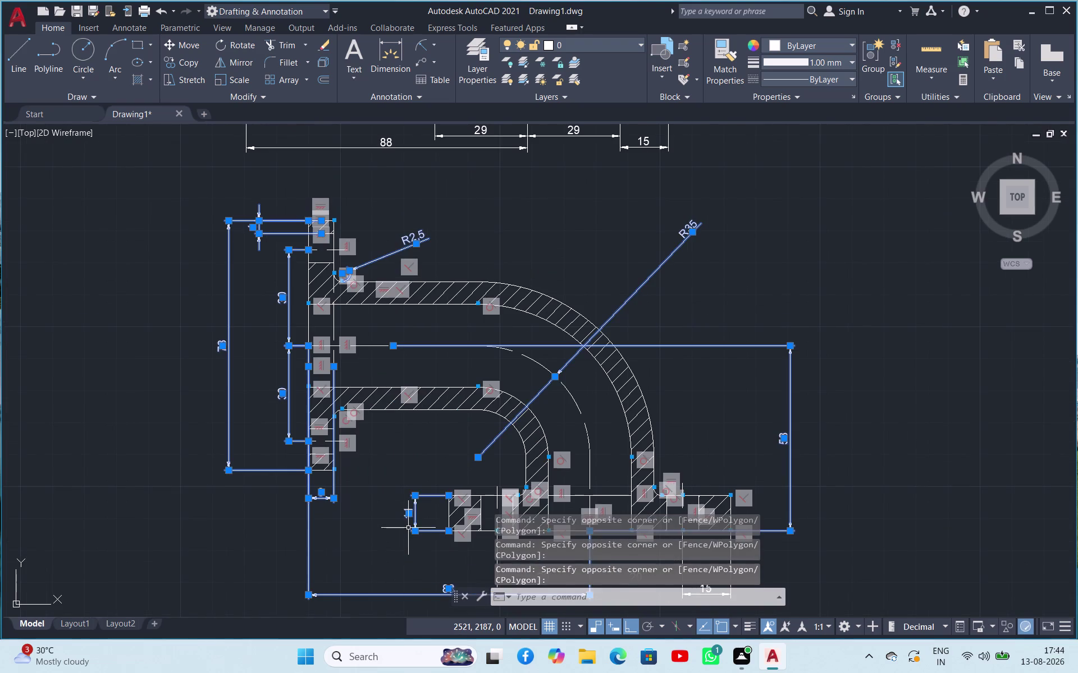
scroll(down, 3)
scroll(down, 3)
scroll(up, 3)
scroll(up, 3)
click(445, 539)
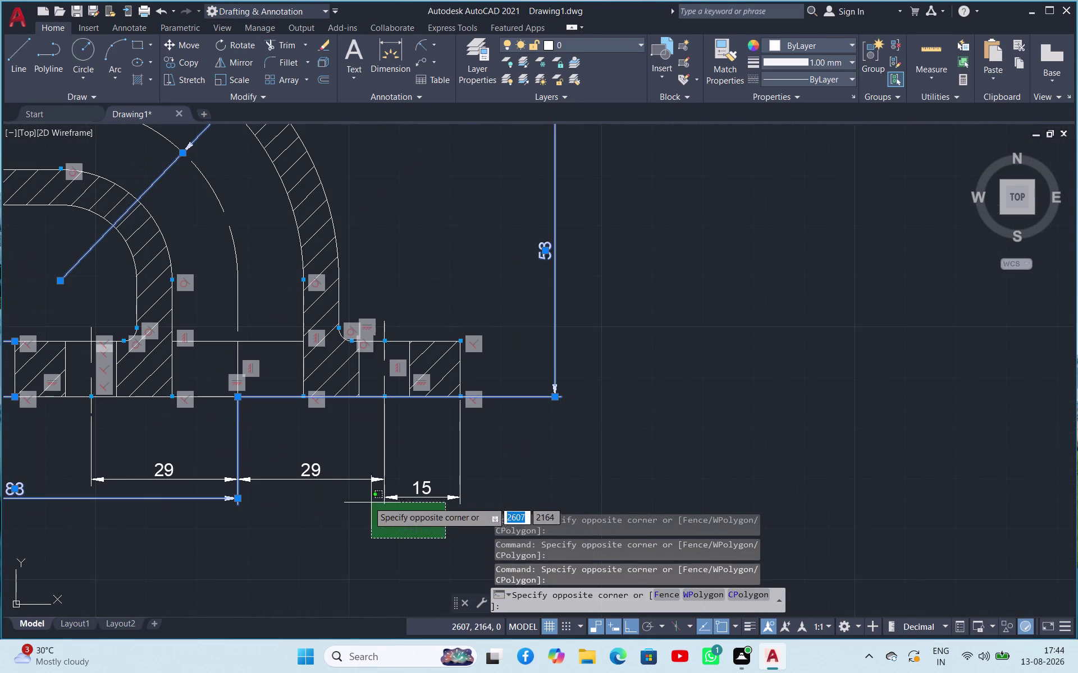
click(293, 469)
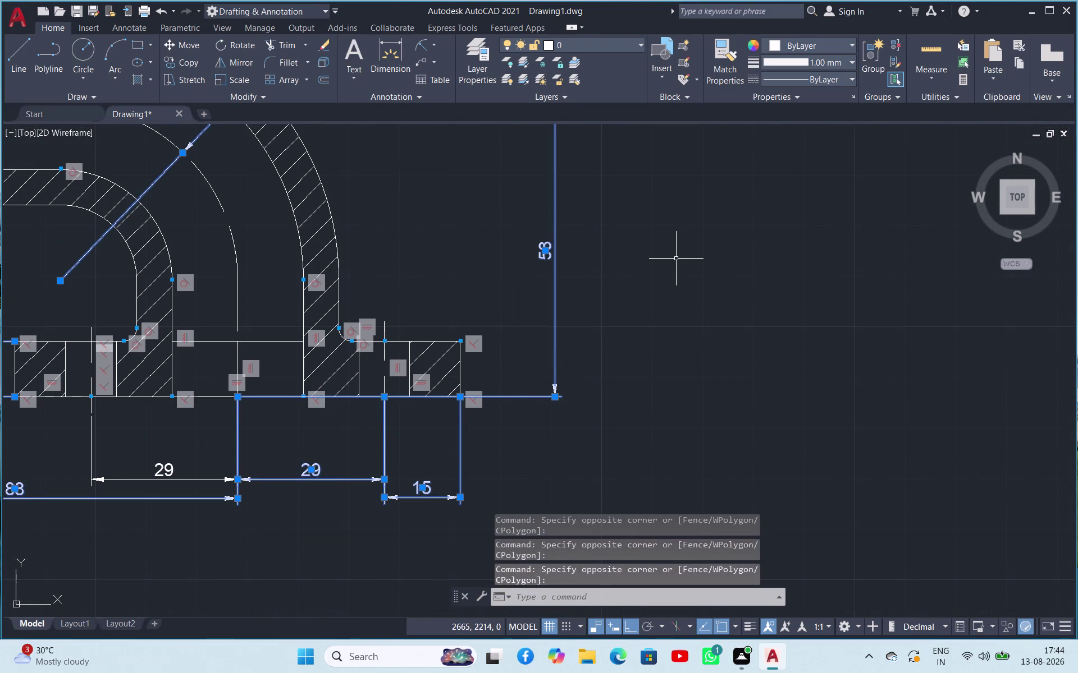
key(Delete)
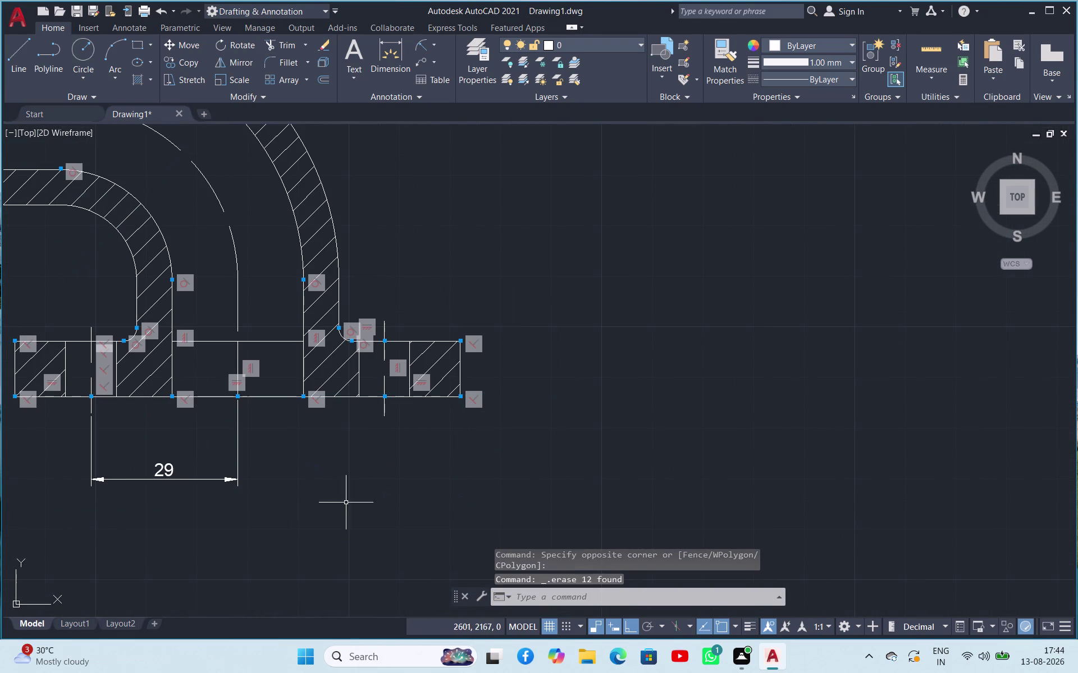
click(299, 522)
click(197, 475)
Erase the remaining selected dimension objects from the lower pipe copy.
key(Delete)
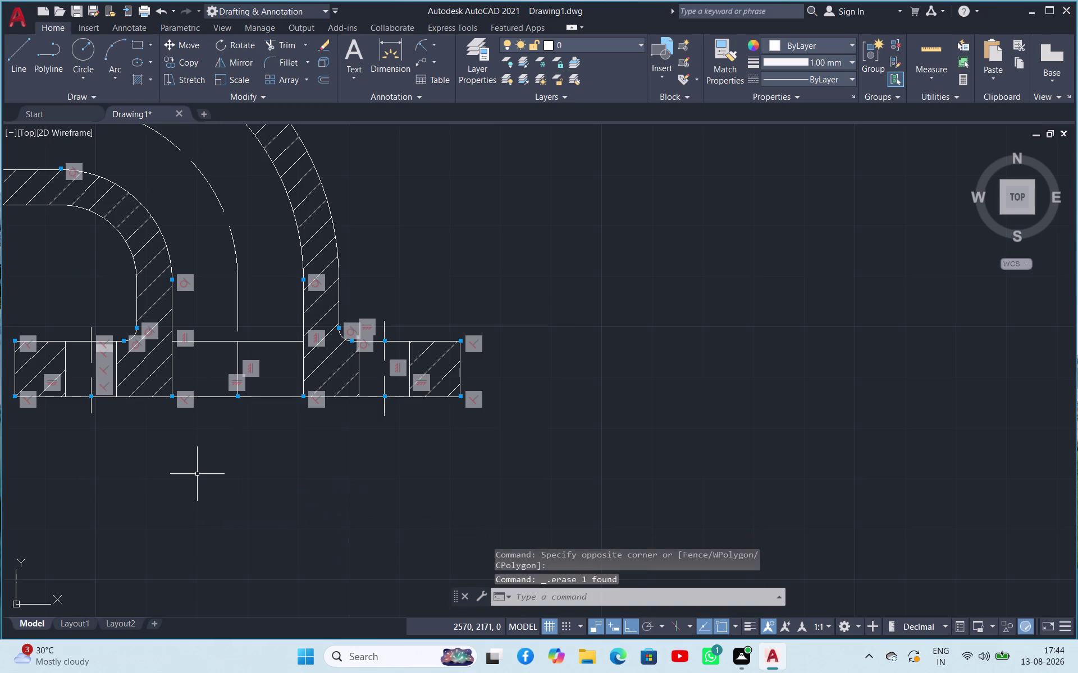
scroll(up, 3)
scroll(down, 3)
scroll(down, 3)
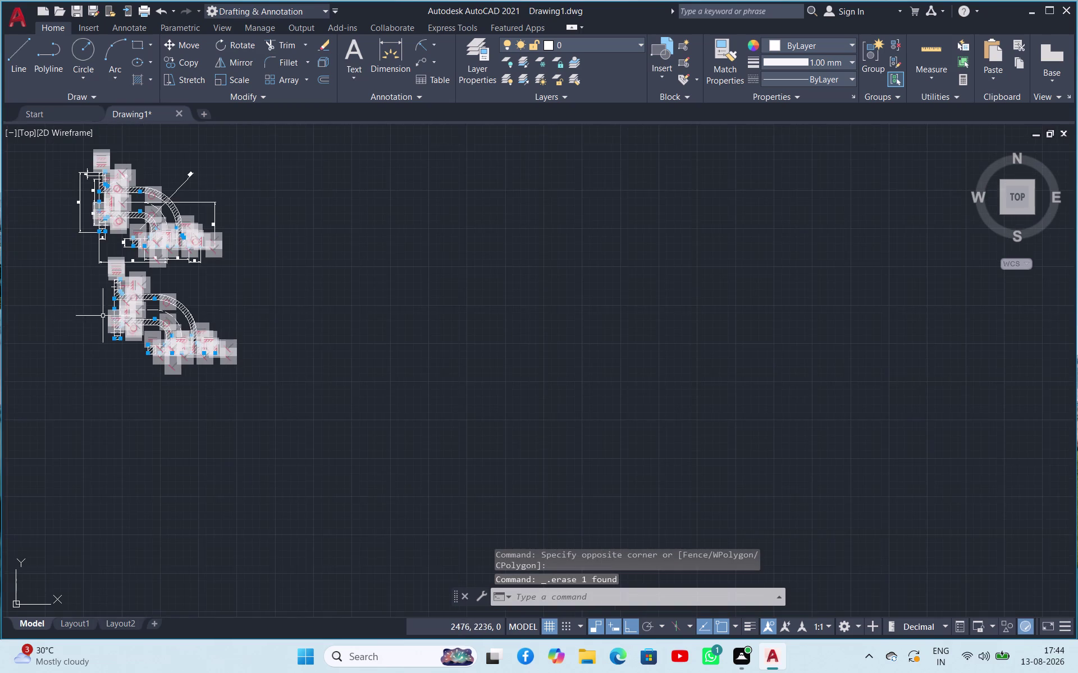
scroll(up, 3)
scroll(up, 3)
scroll(down, 3)
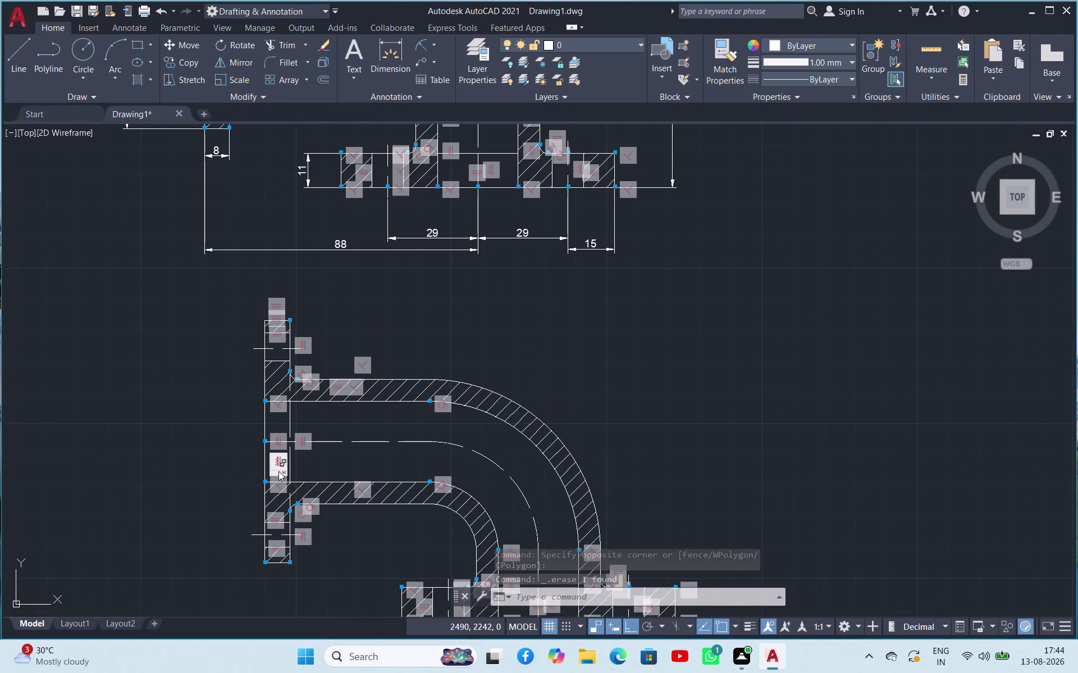
scroll(up, 3)
scroll(down, 3)
scroll(down, 3)
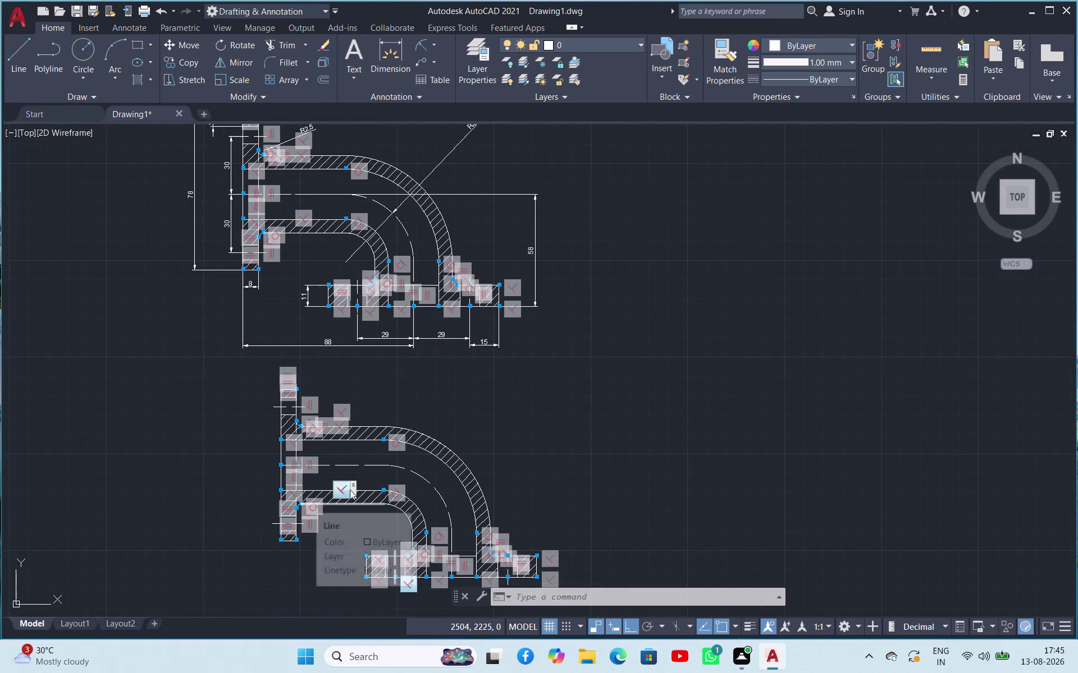
scroll(up, 3)
scroll(down, 3)
scroll(up, 3)
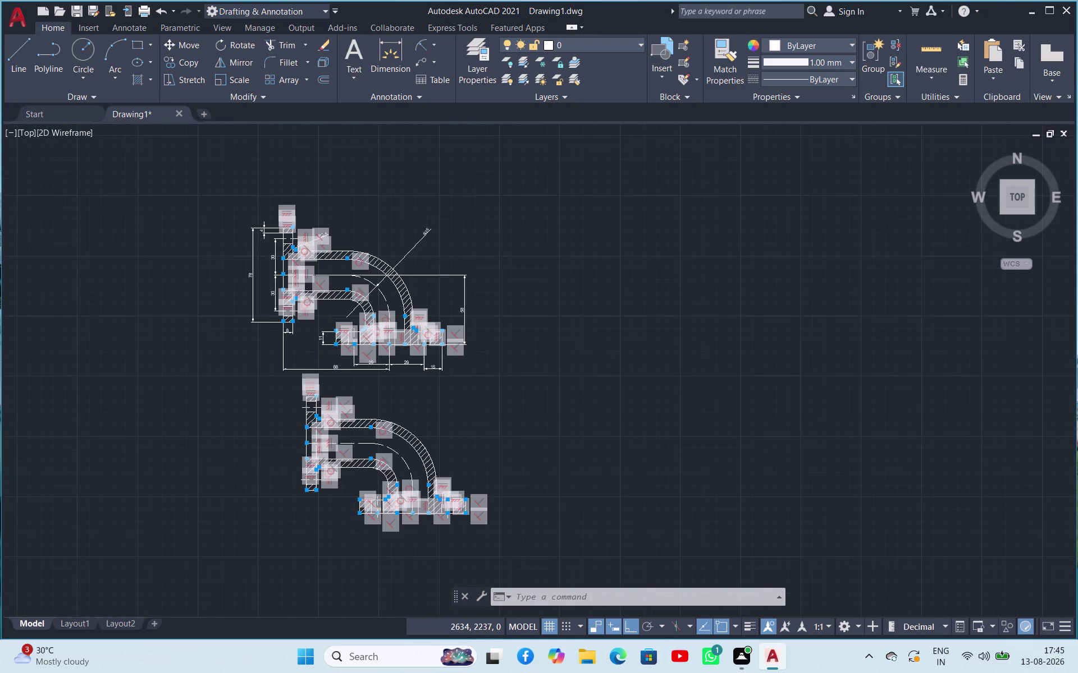
scroll(down, 3)
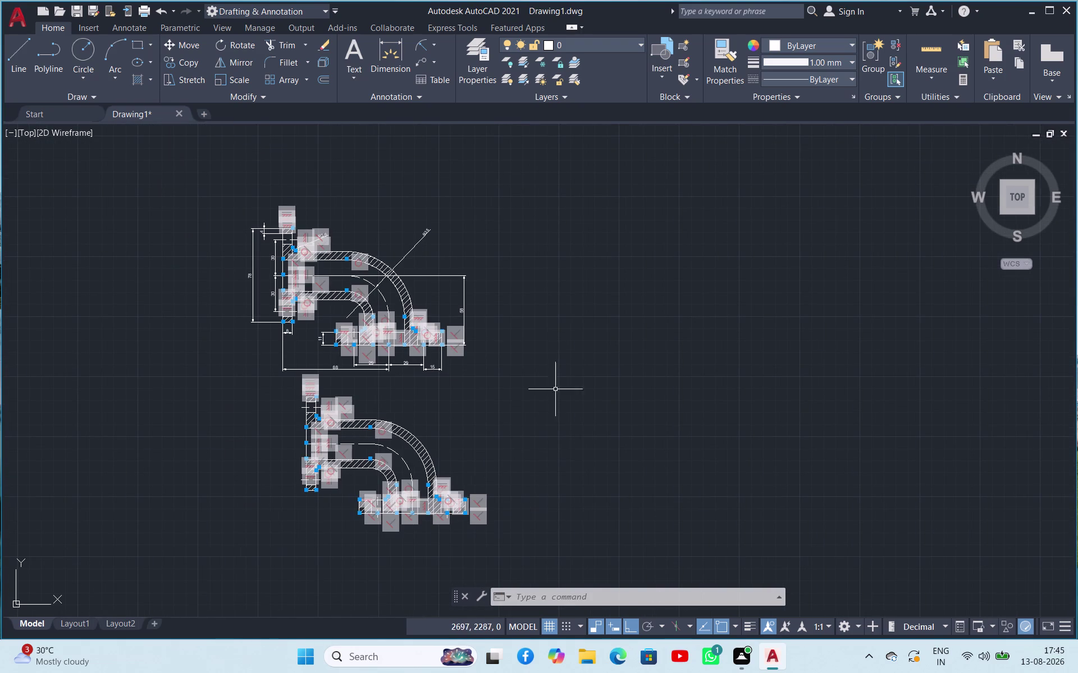
Start the XLINE construction-line command with the XL alias.
text(X)
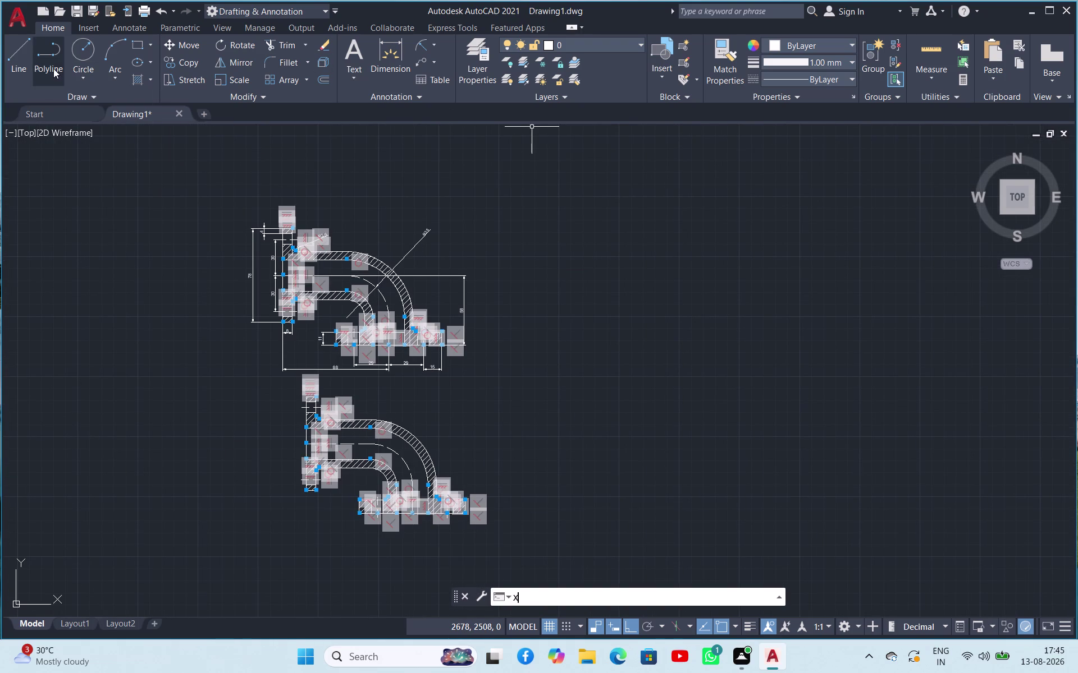
text(L)
key(space)
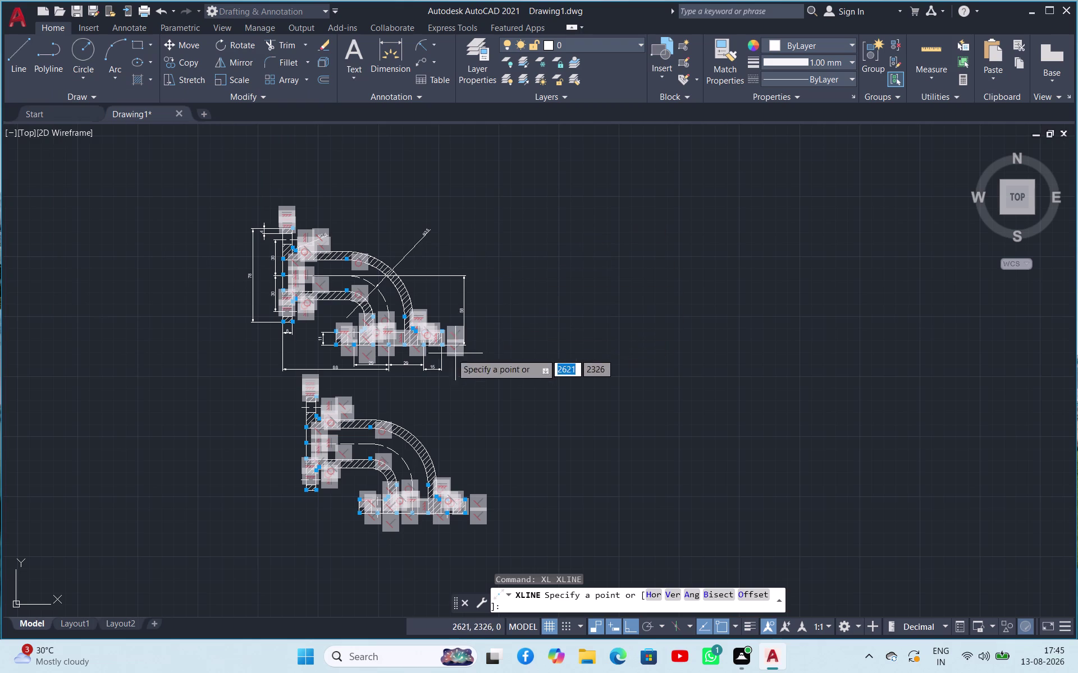
scroll(up, 3)
scroll(up, 3)
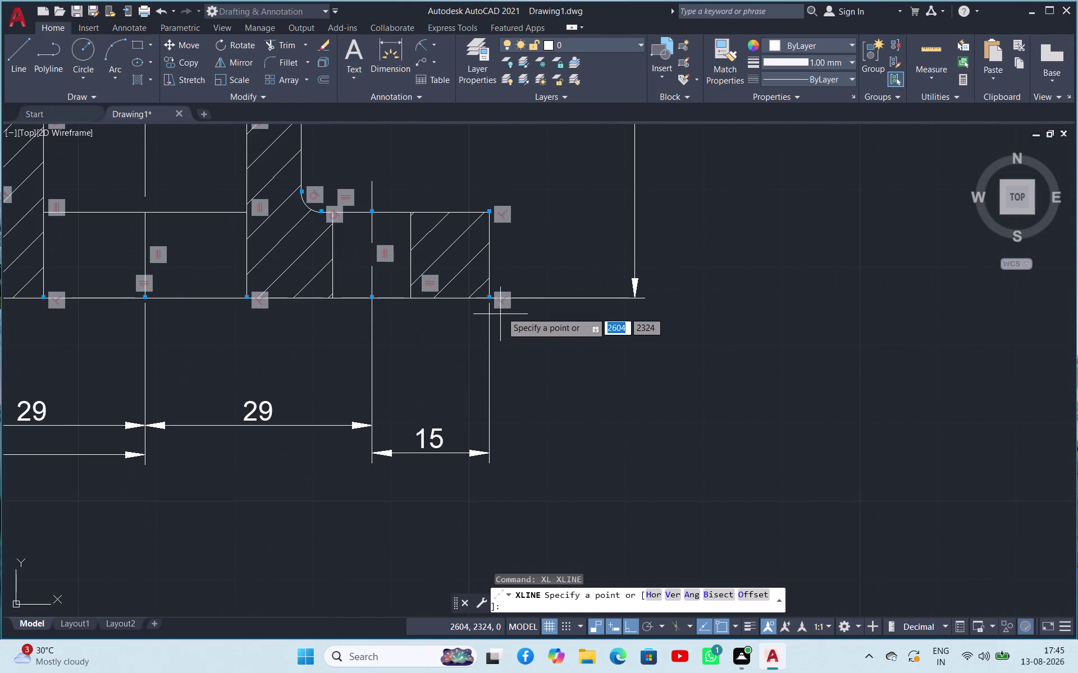
click(491, 301)
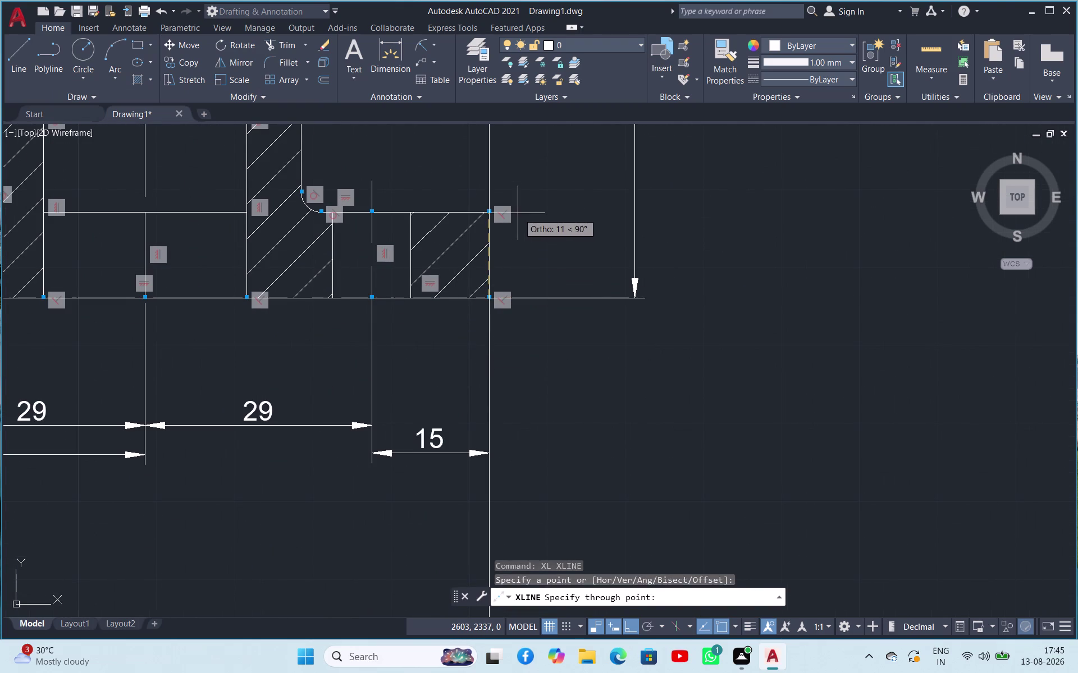
click(518, 213)
key(Escape)
scroll(up, 3)
scroll(down, 3)
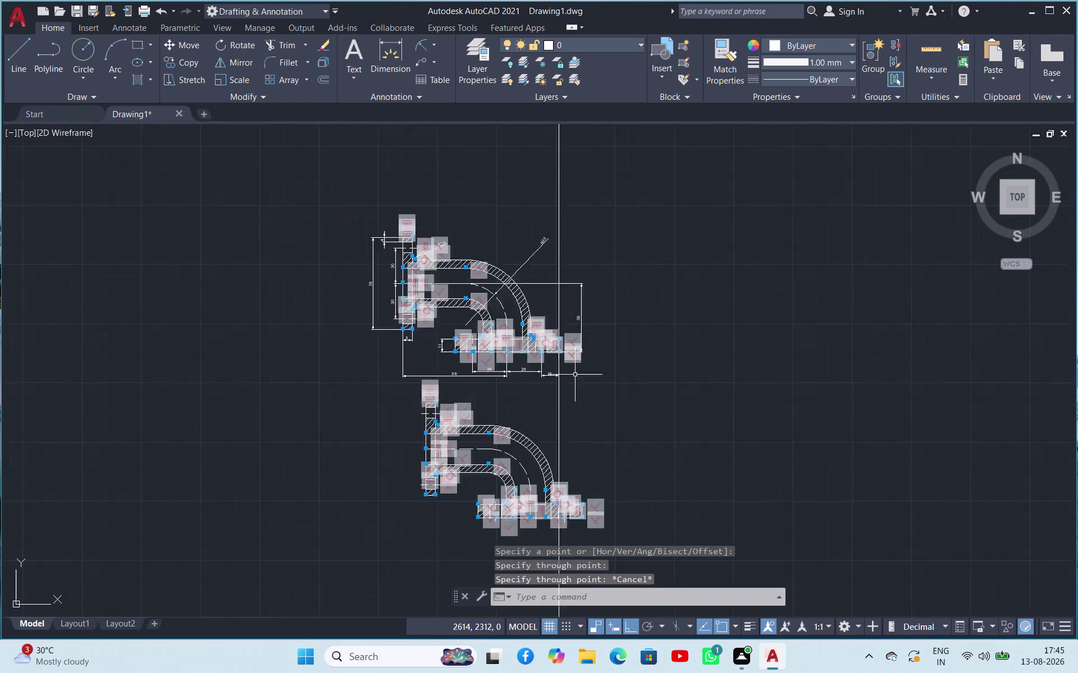
click(655, 528)
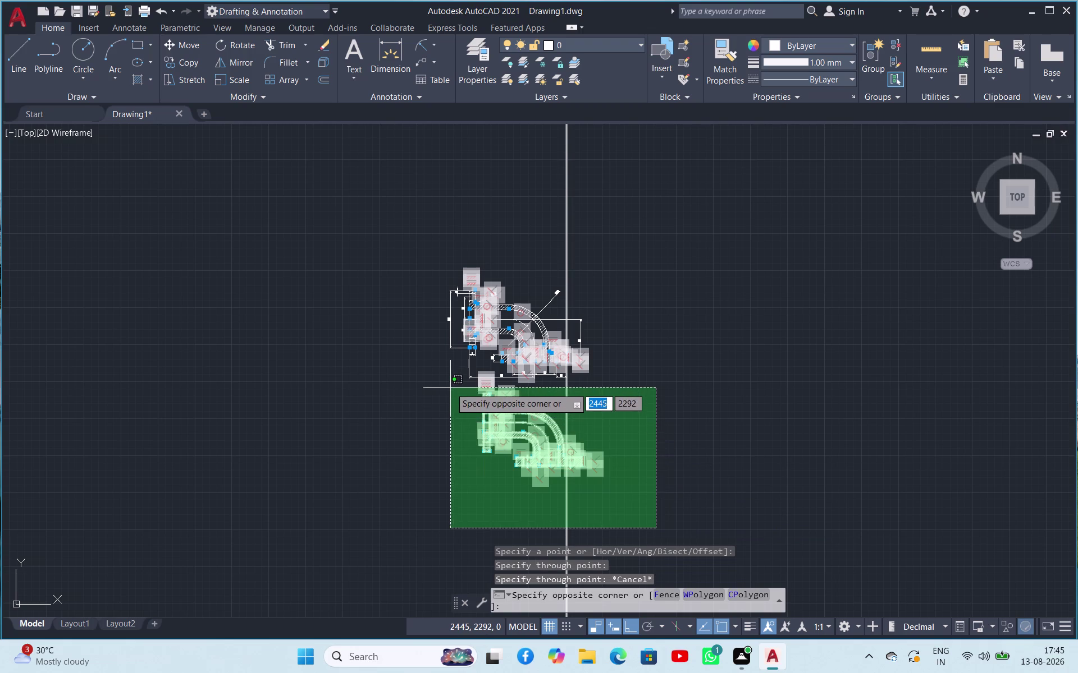
click(450, 387)
scroll(up, 3)
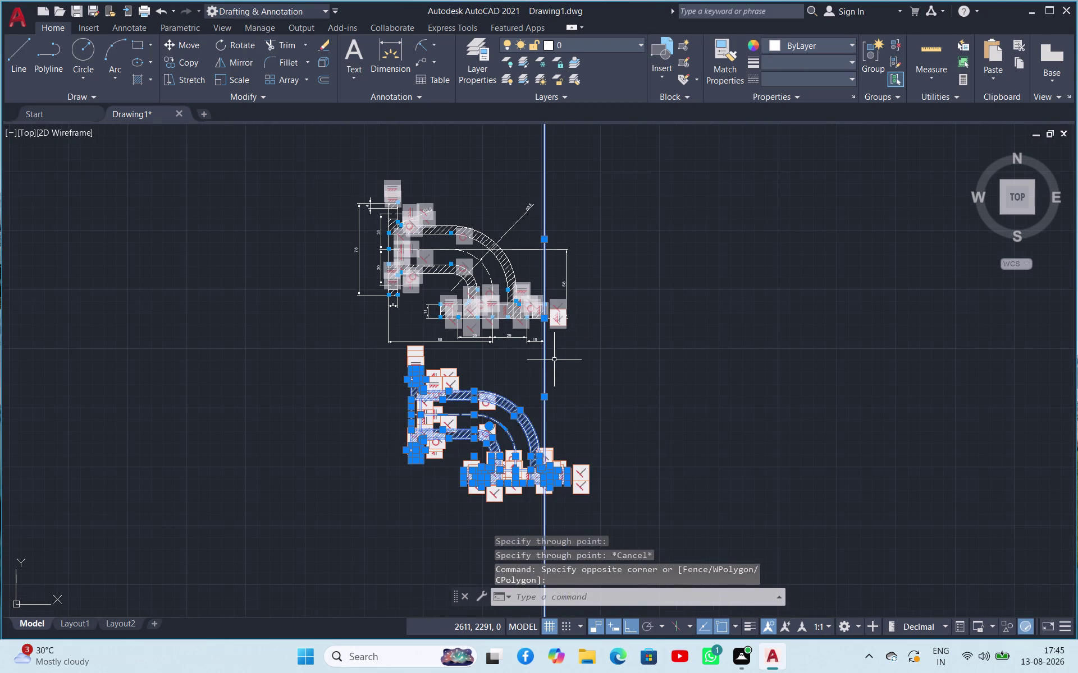
click(541, 361)
click(548, 379)
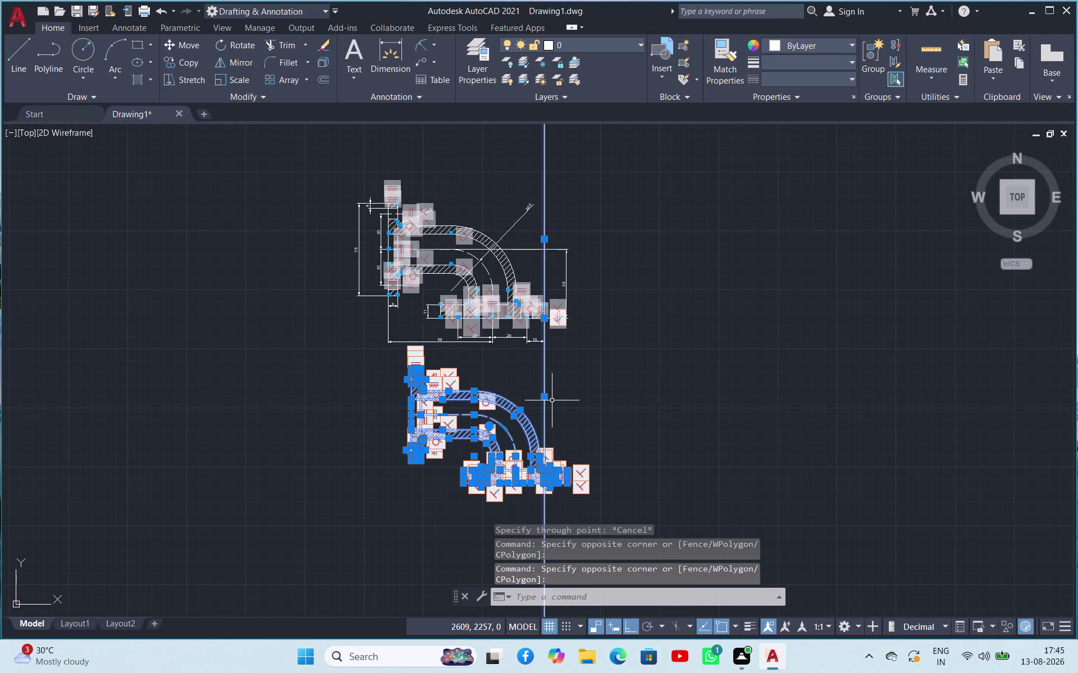
click(552, 400)
click(541, 391)
key(Escape)
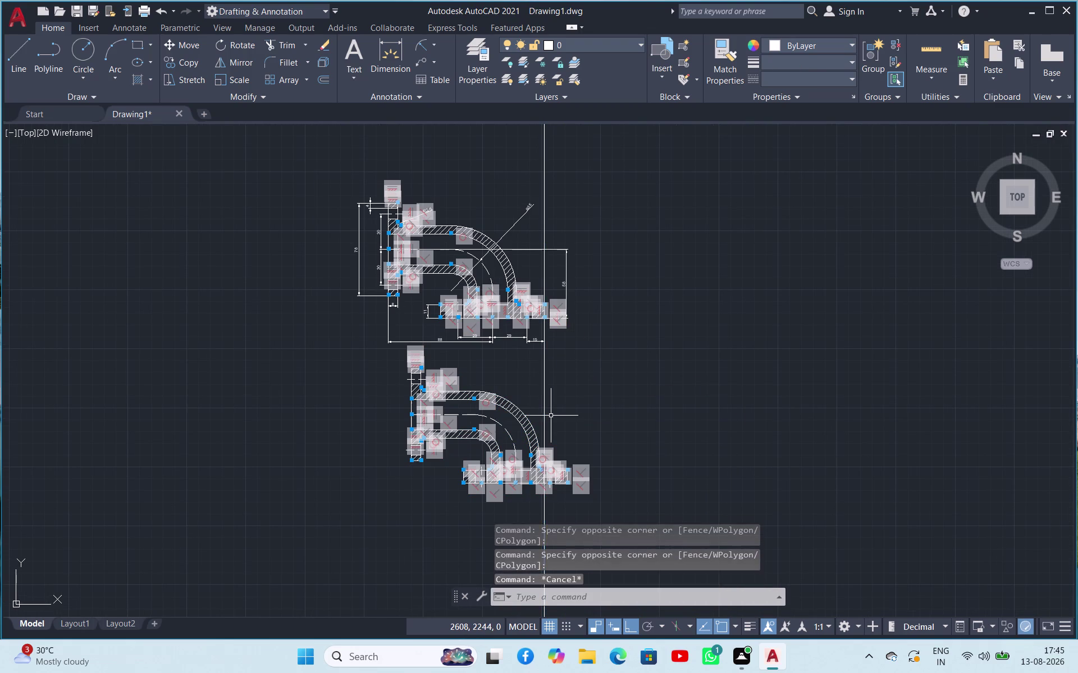
key(Escape)
click(541, 395)
click(575, 416)
drag(558, 414, 557, 414)
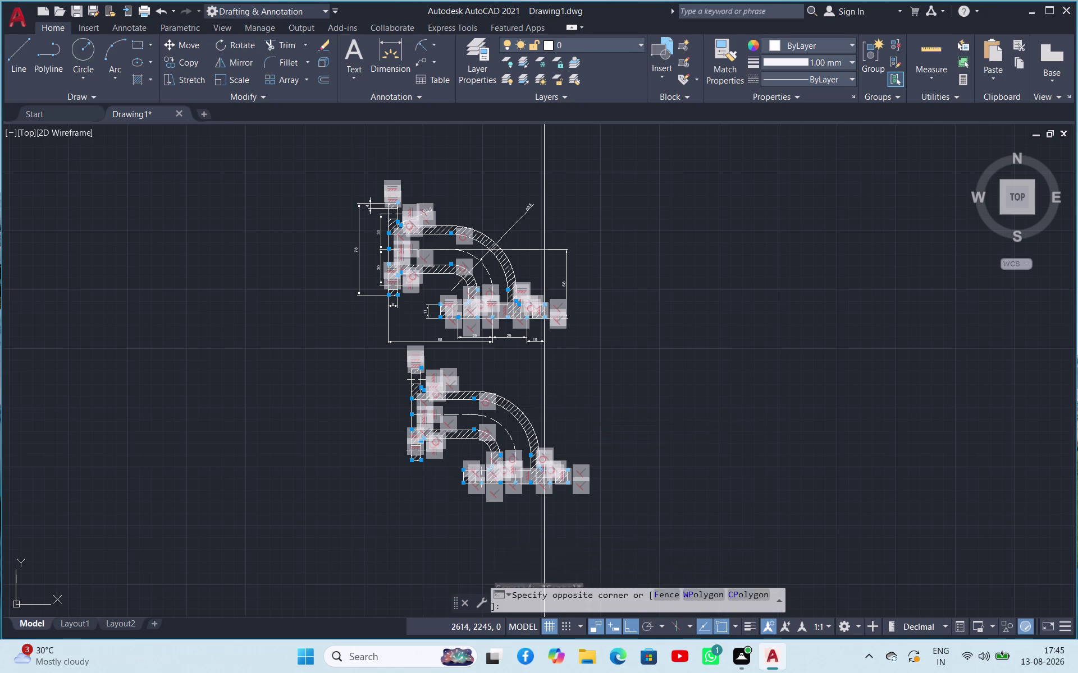
drag(557, 414, 554, 409)
click(542, 387)
key(Delete)
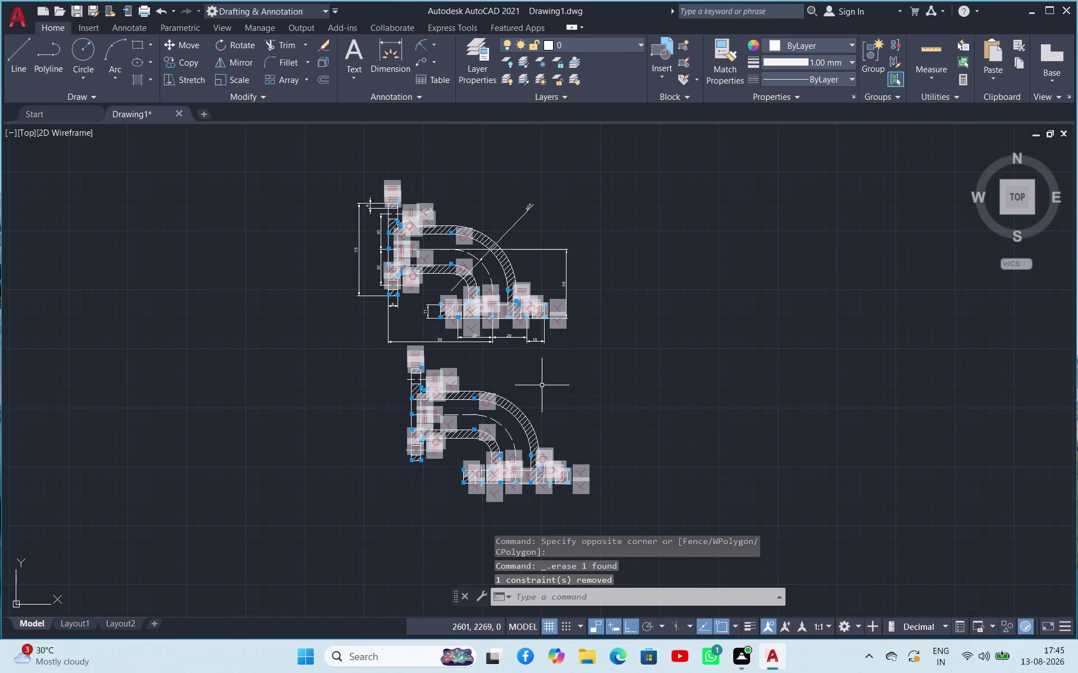
drag(625, 516, 579, 504)
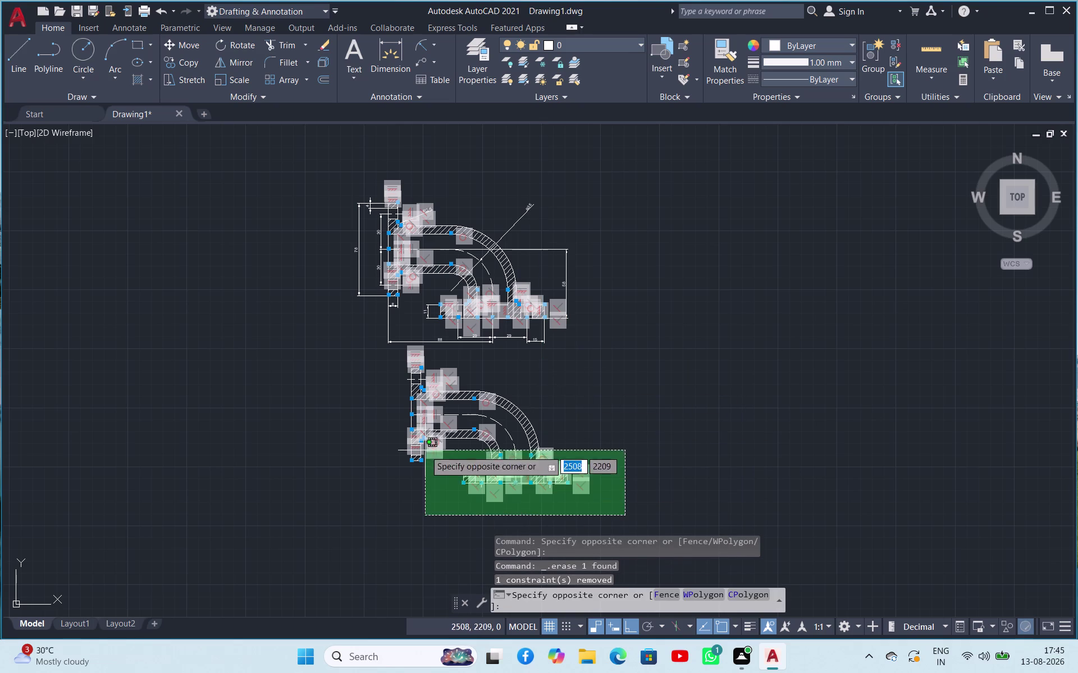
click(334, 365)
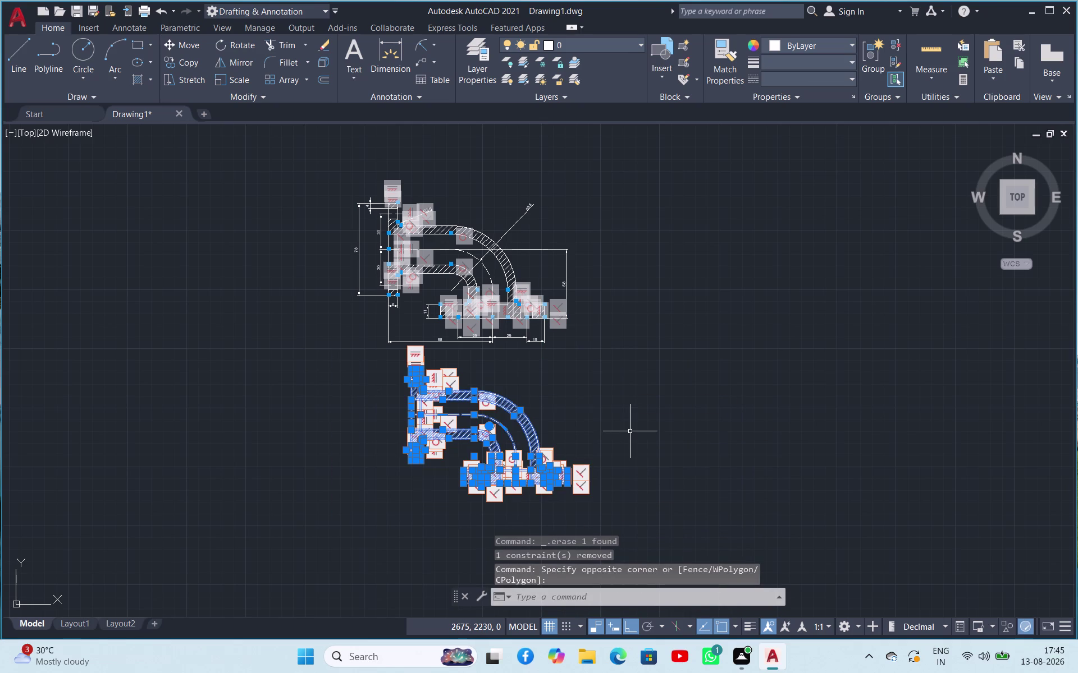
right_click(629, 431)
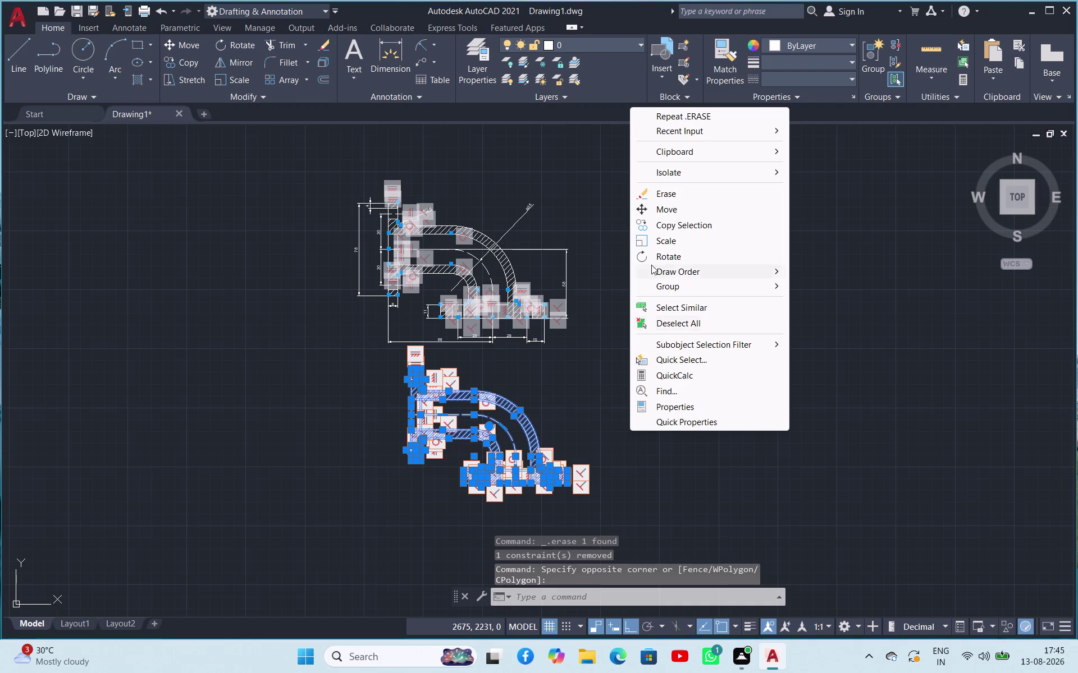
click(660, 207)
click(688, 466)
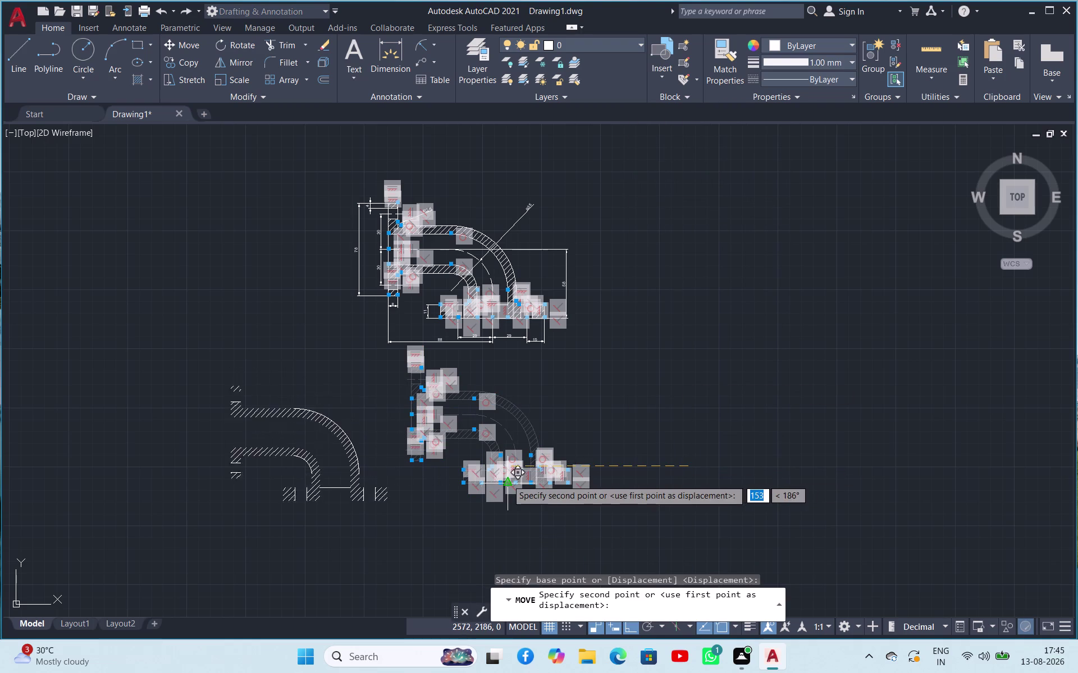
click(507, 480)
click(679, 419)
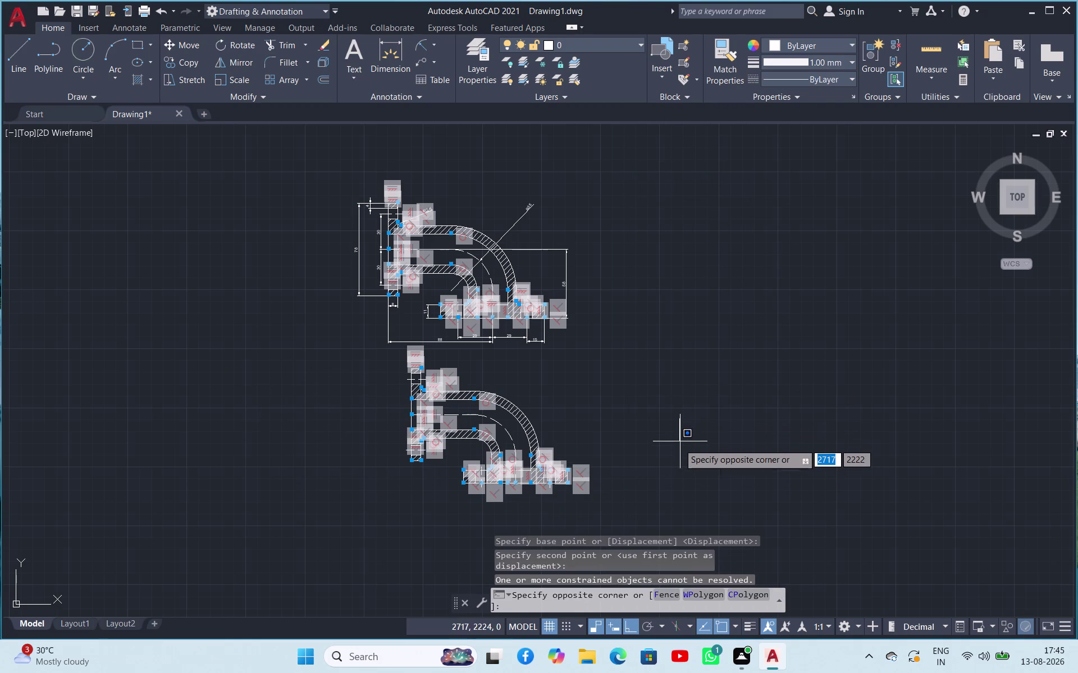
key(Escape)
scroll(up, 3)
scroll(down, 3)
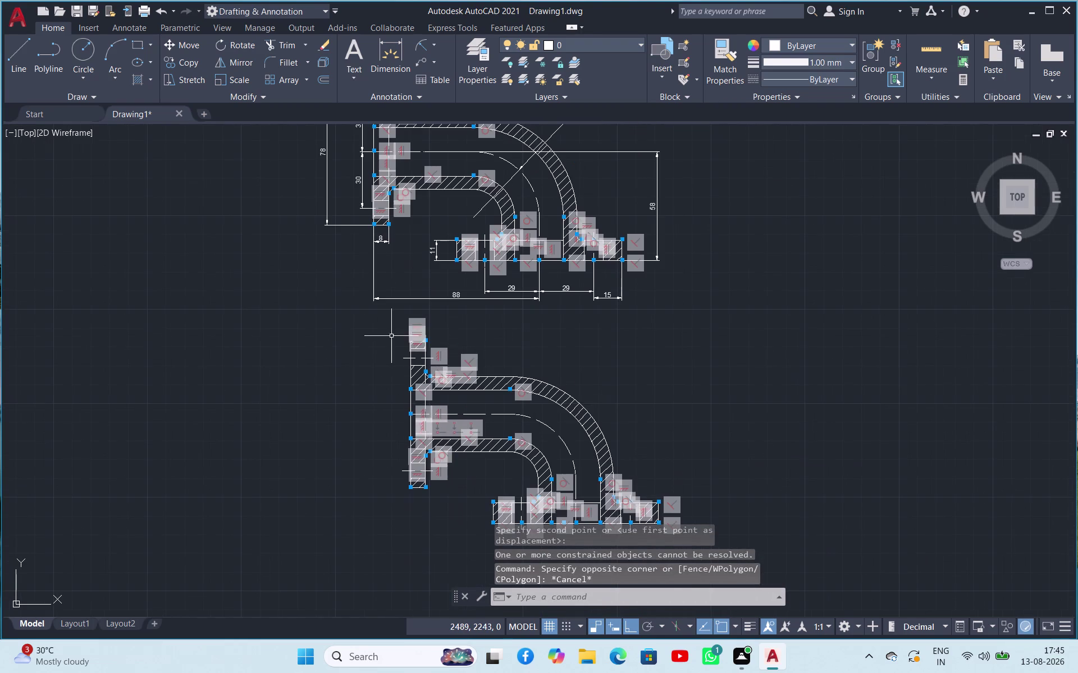
click(371, 311)
click(748, 558)
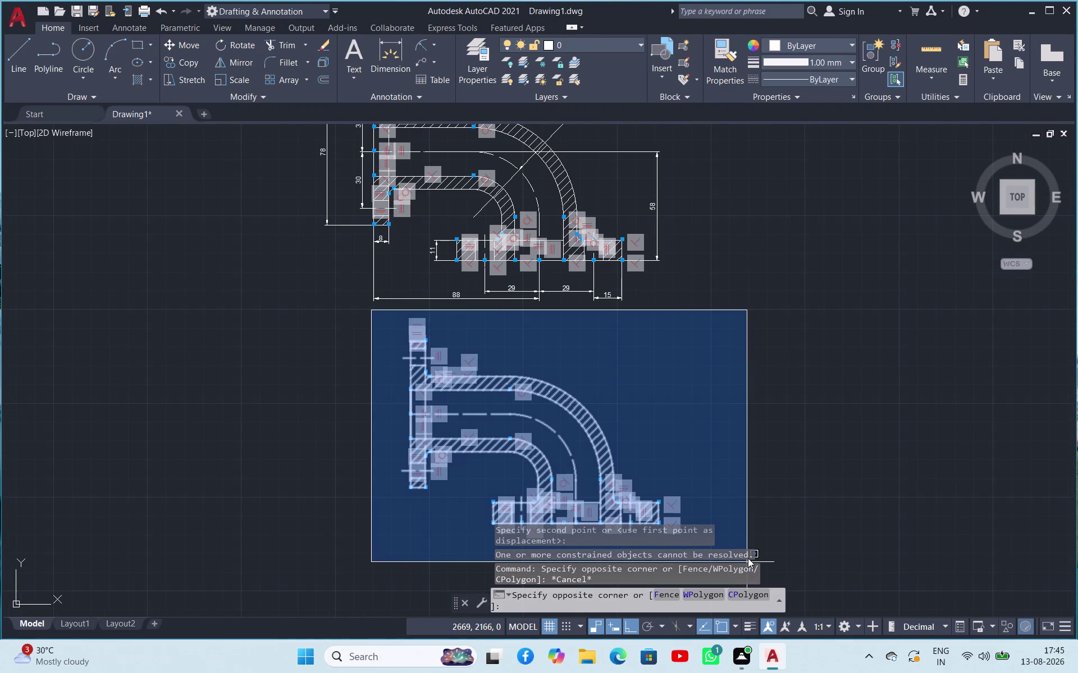
click(738, 558)
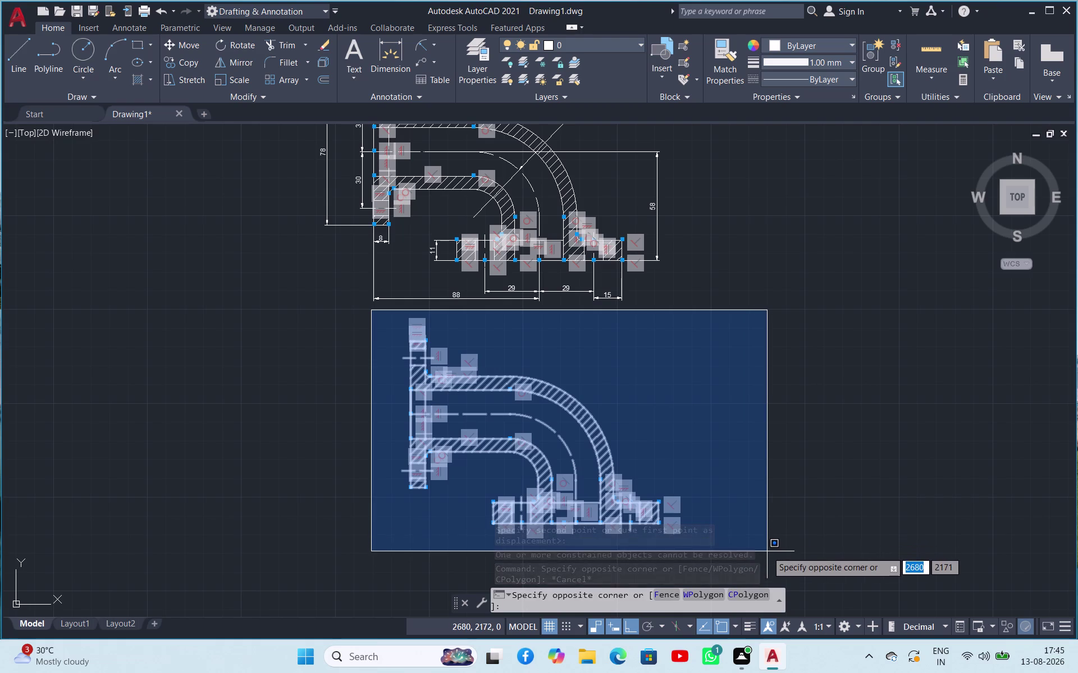
click(785, 559)
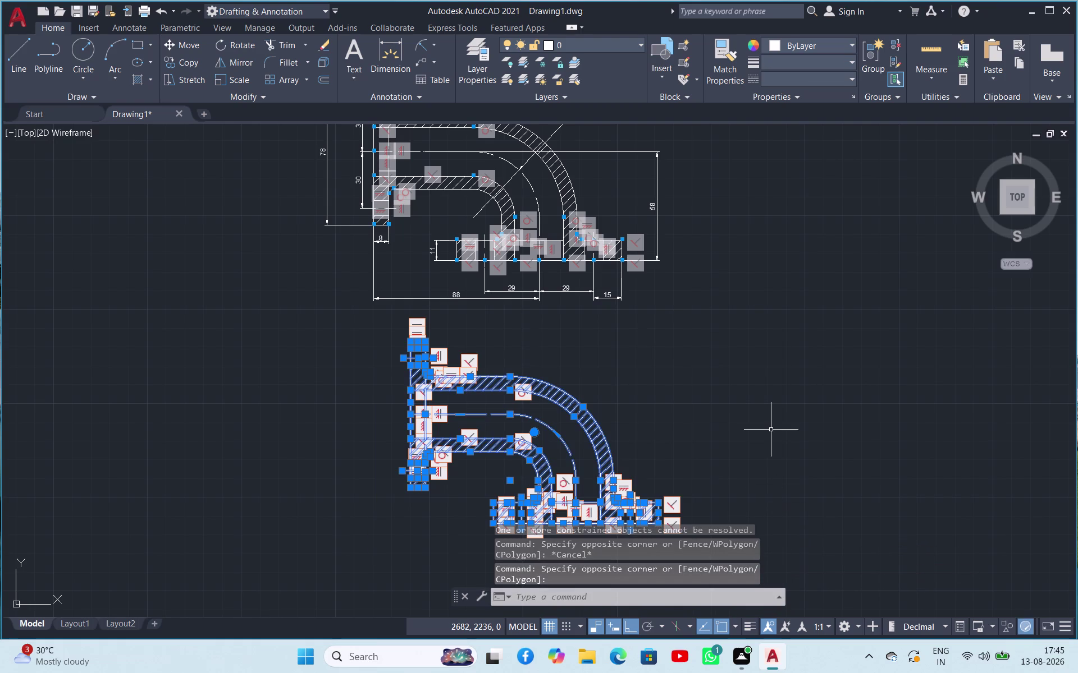
right_click(771, 430)
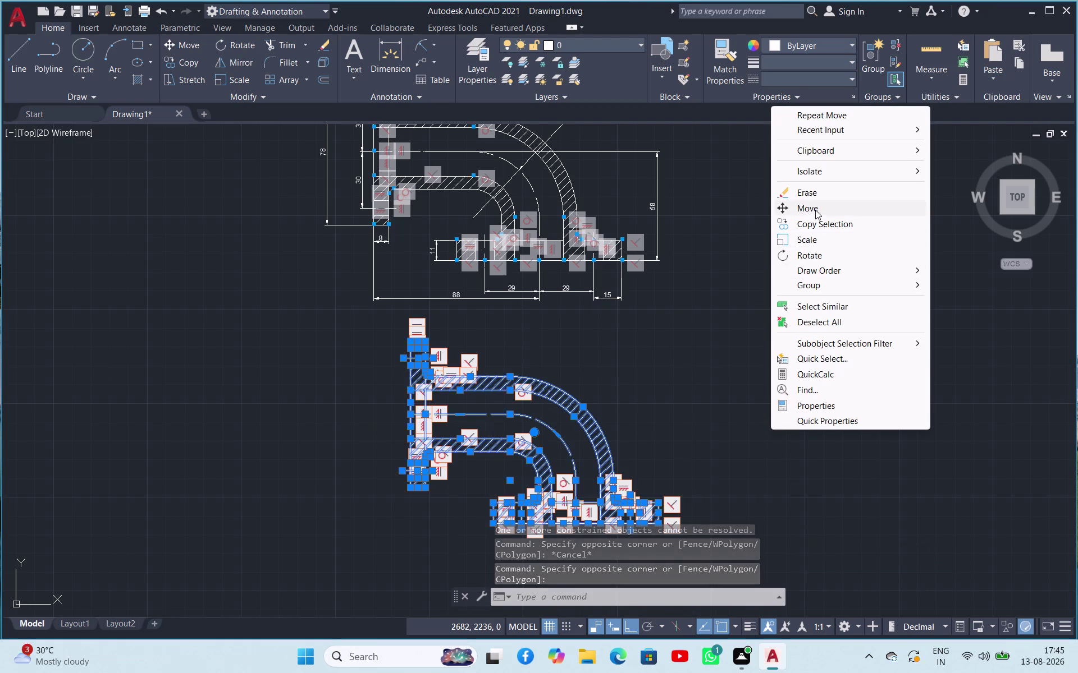
click(815, 210)
click(823, 450)
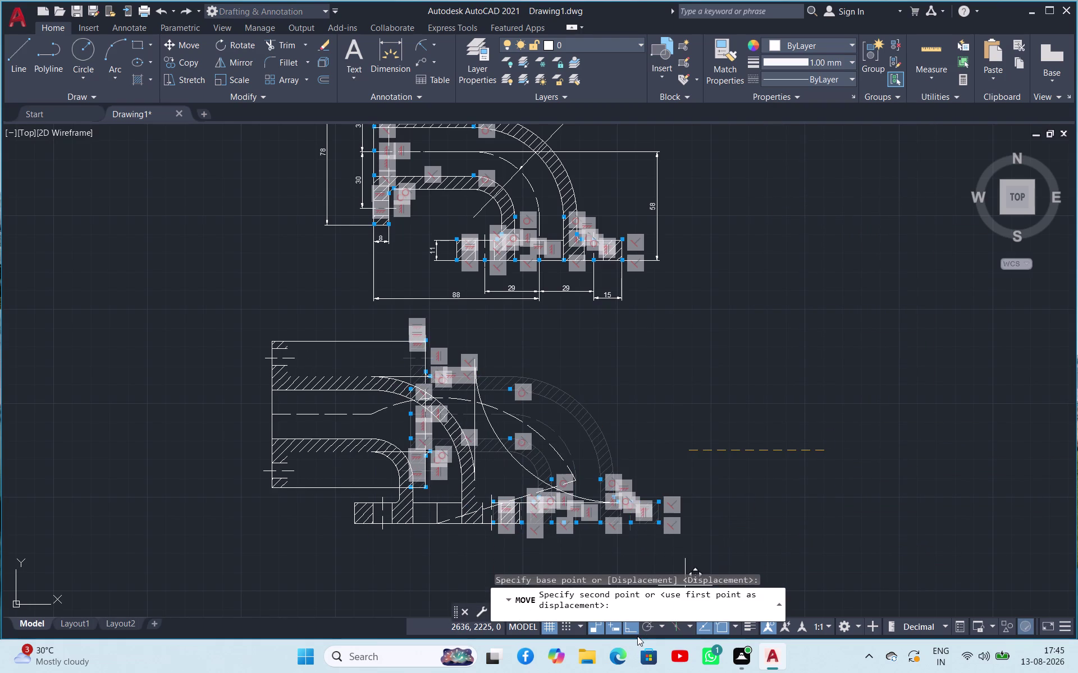
click(632, 632)
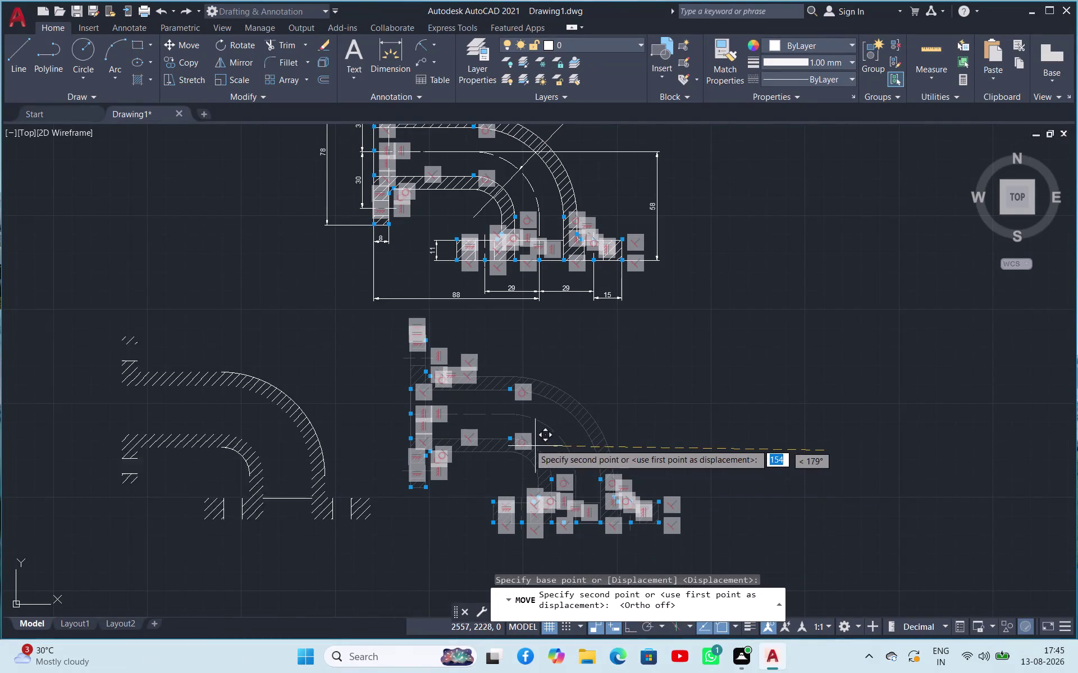
click(486, 444)
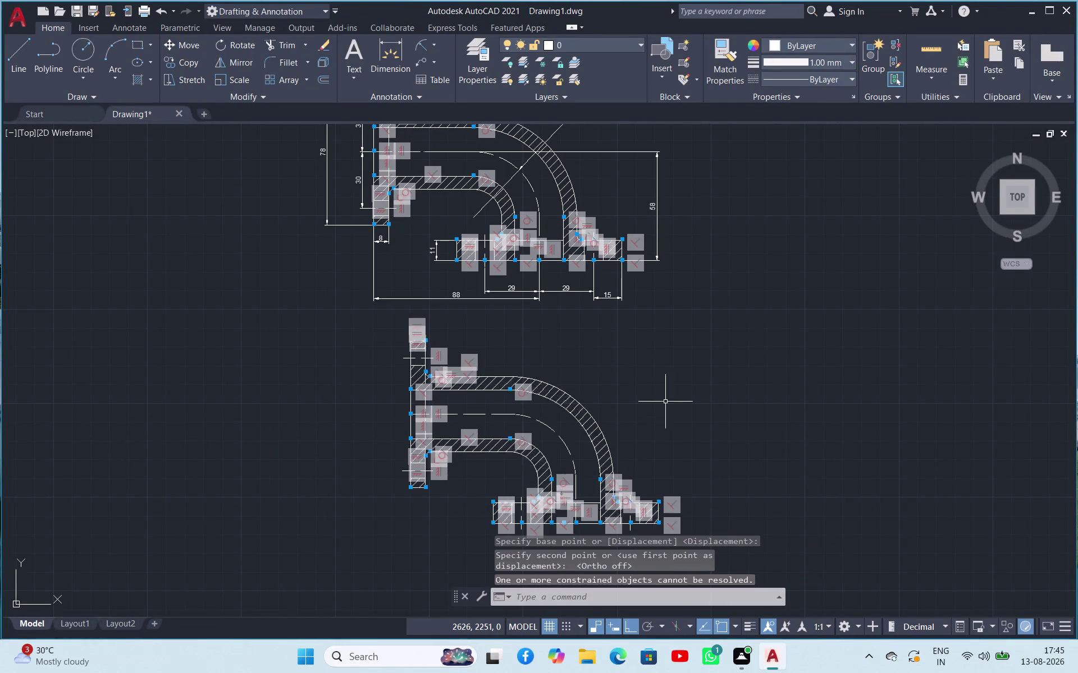
scroll(down, 3)
scroll(up, 3)
click(666, 401)
click(732, 440)
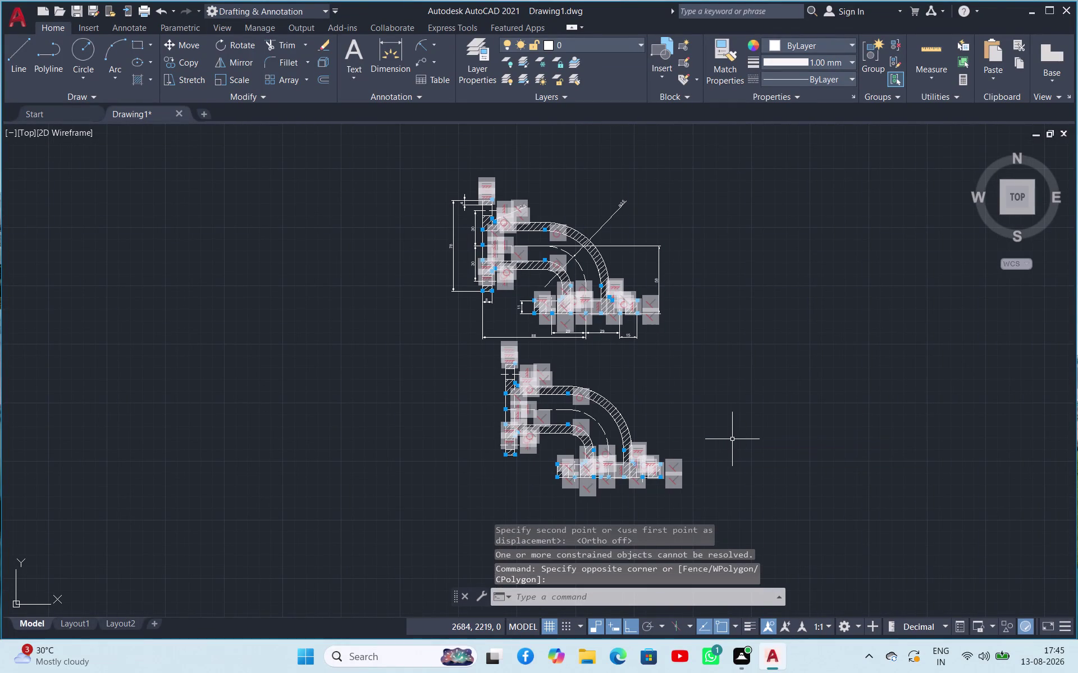
key(Escape)
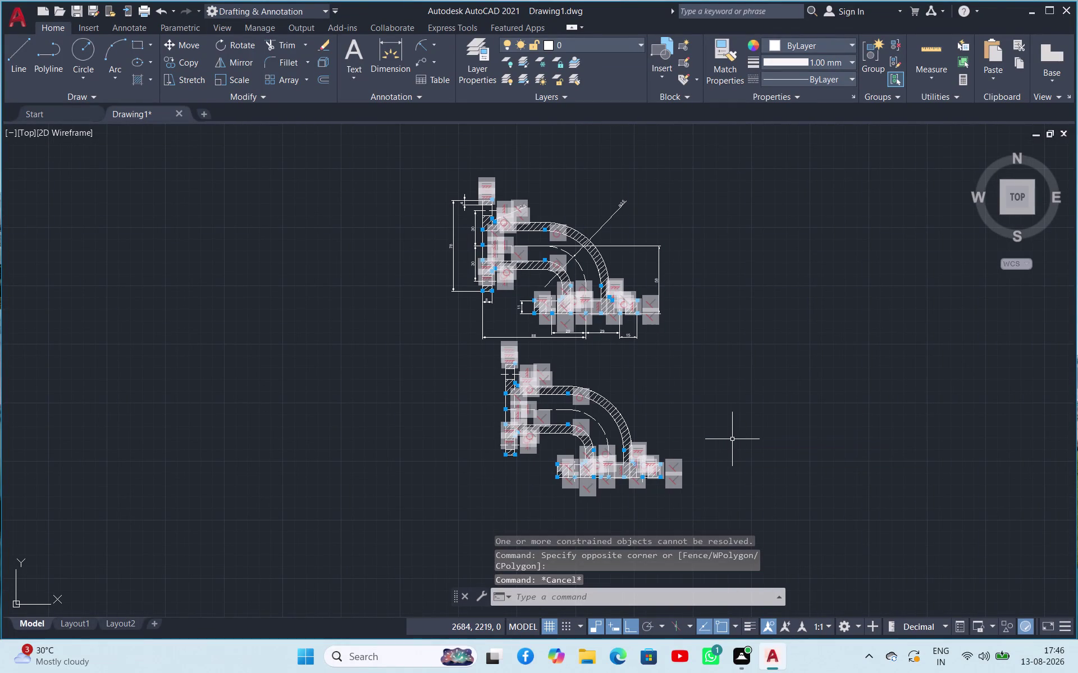
key(ctrl+s)
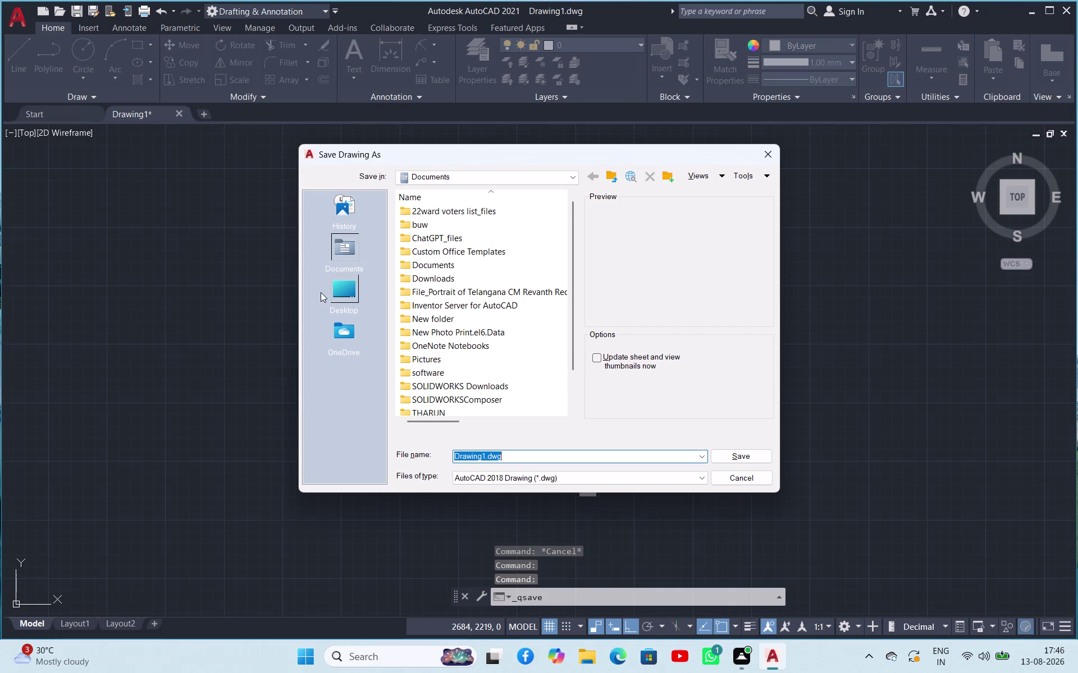
Save the drawing as 'DWG 3' in Desktop > fuji autocad > 13-08.
click(347, 290)
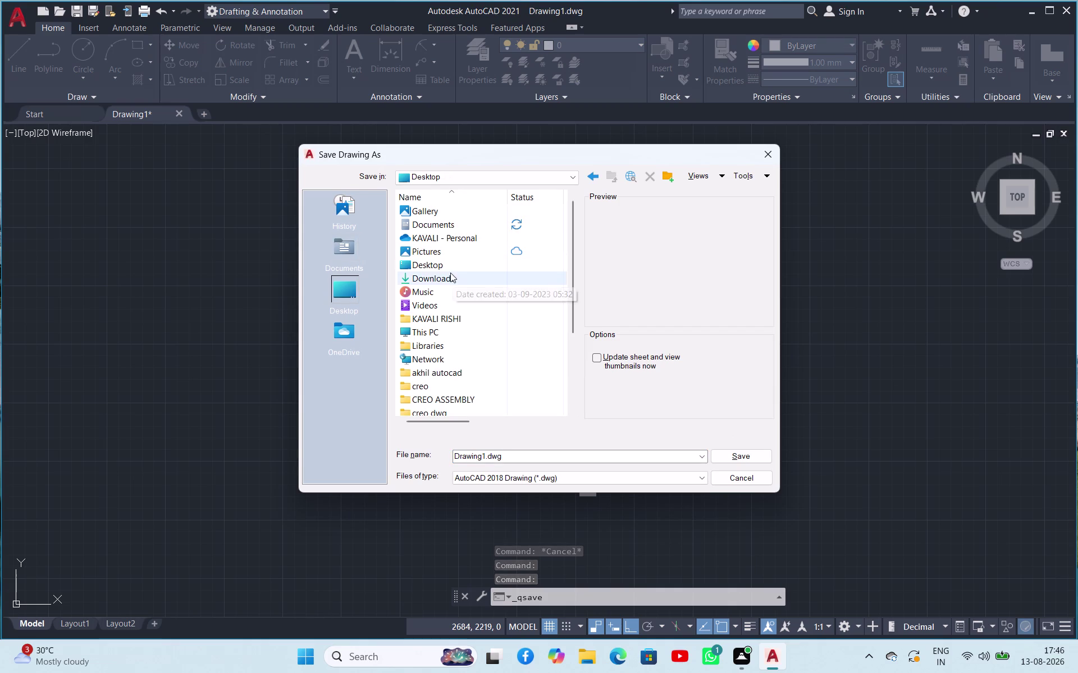
double_click(447, 269)
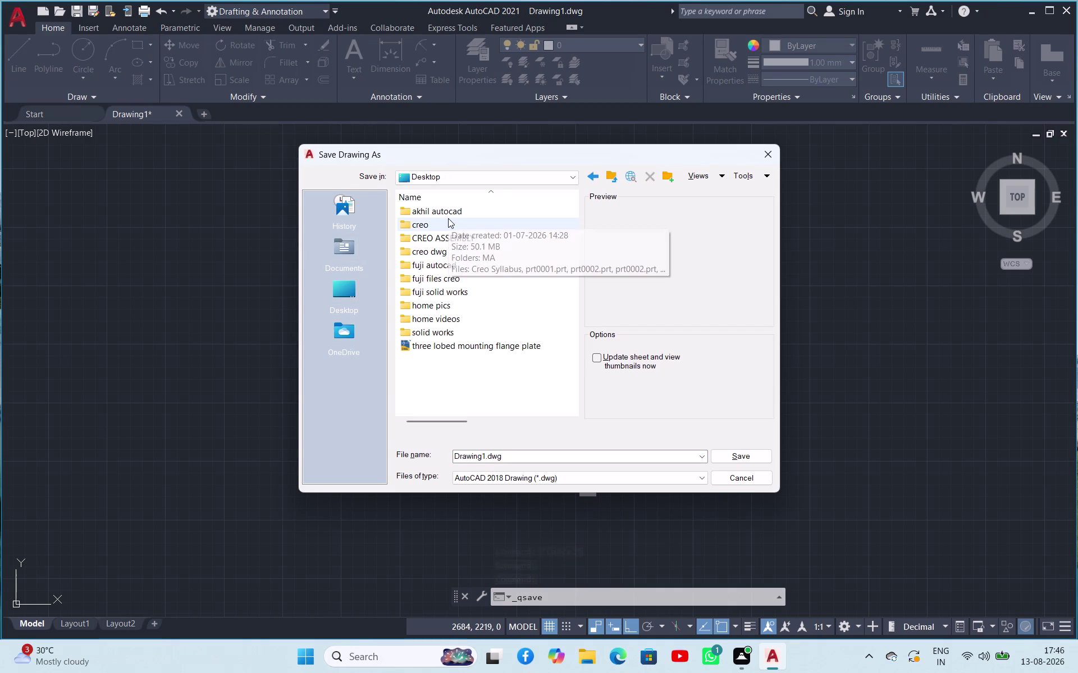
double_click(441, 269)
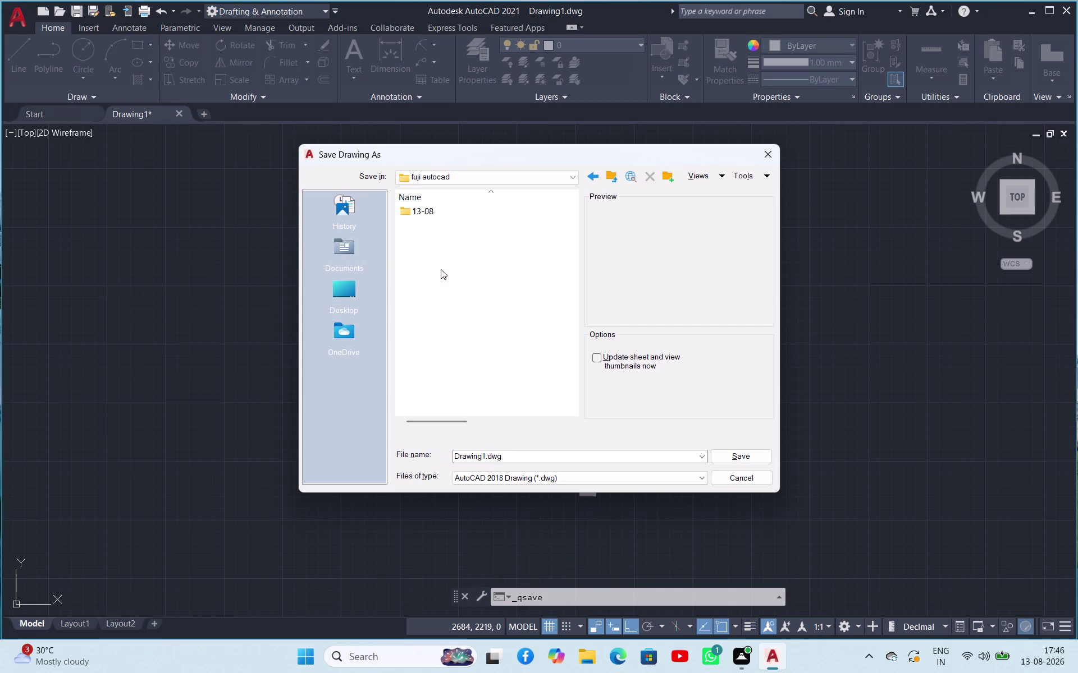
double_click(439, 212)
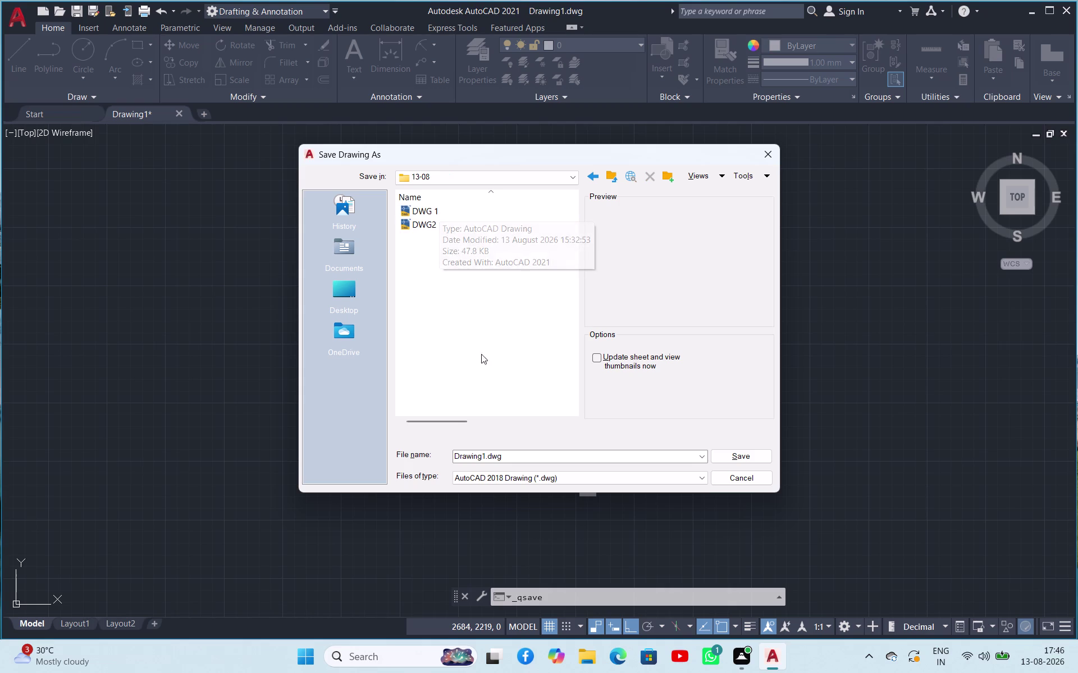
double_click(520, 457)
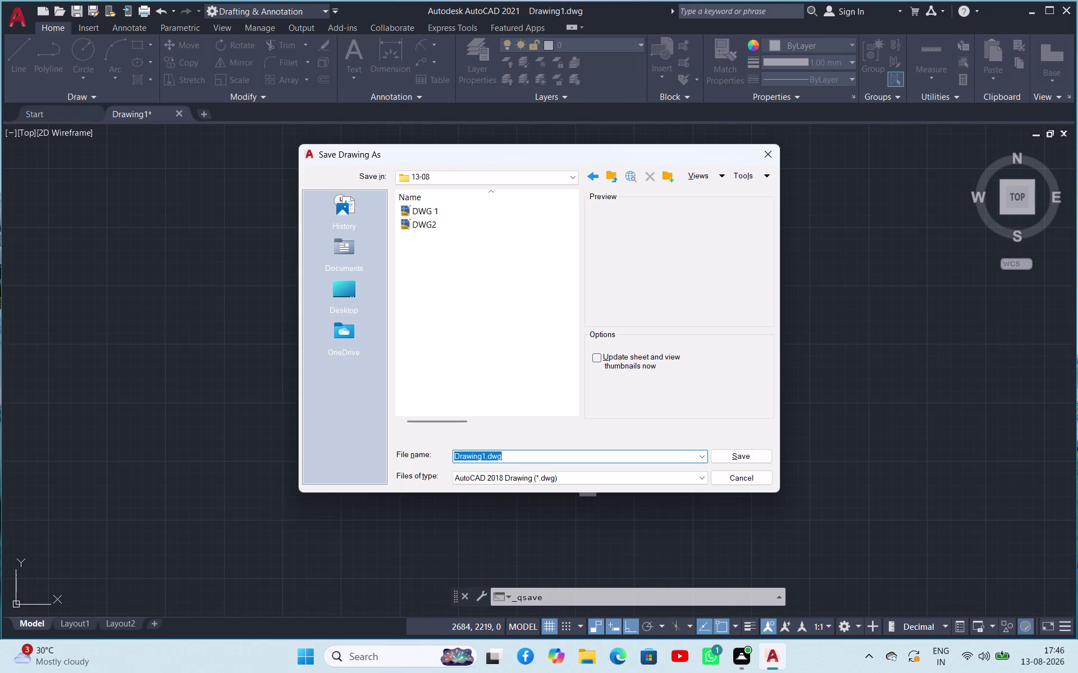
text(DW)
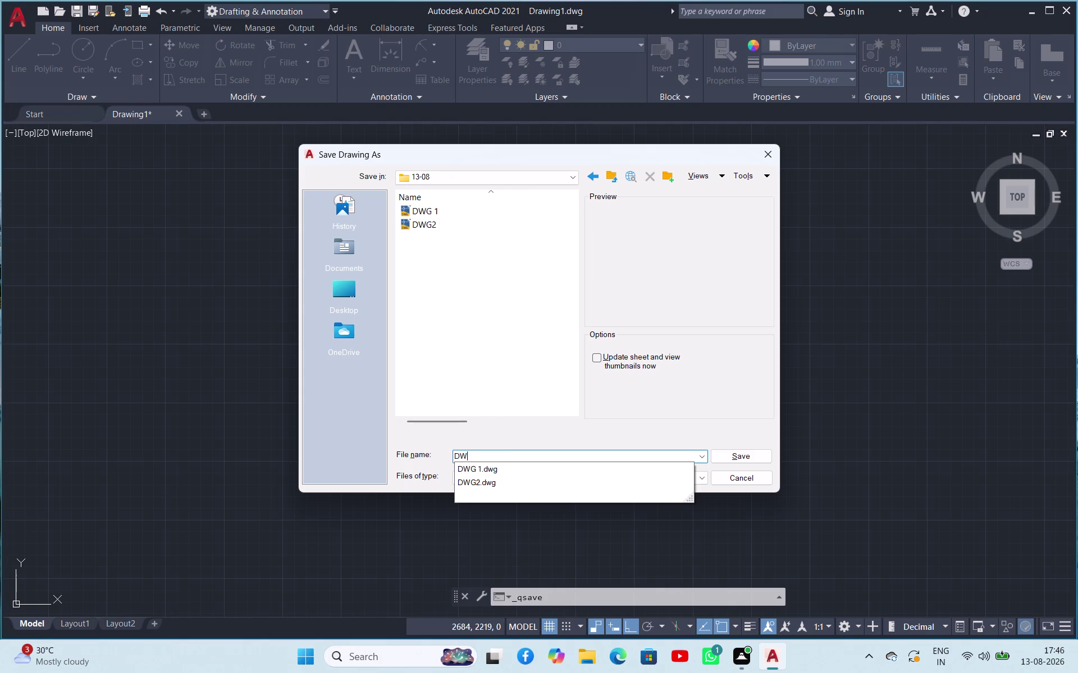
text(G)
key(space)
text(3)
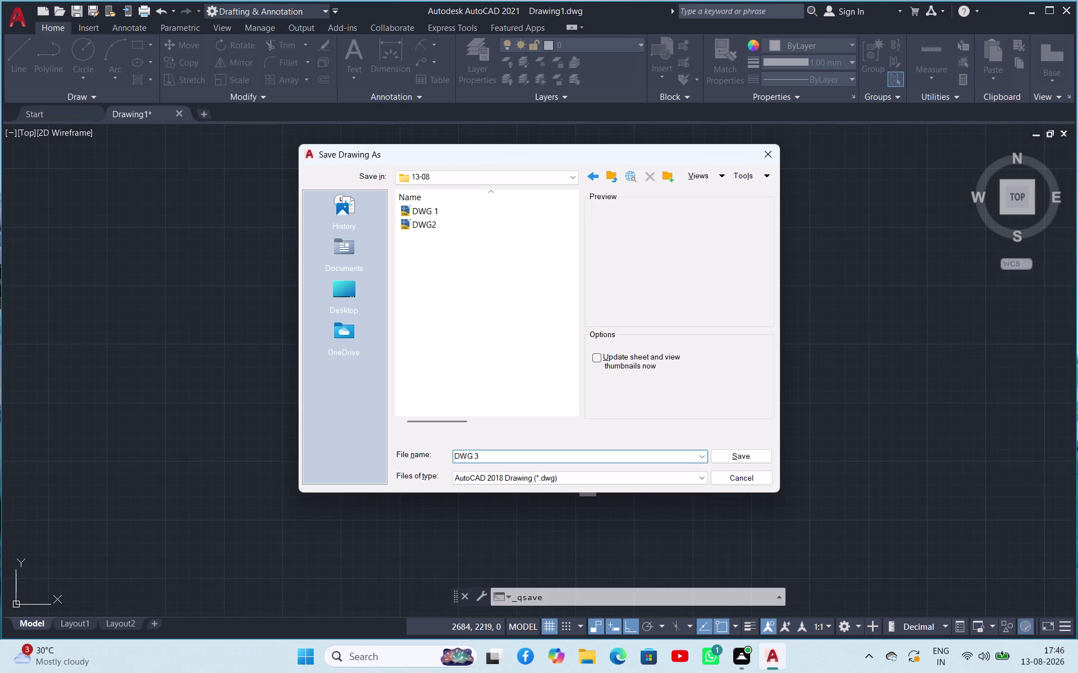
click(721, 453)
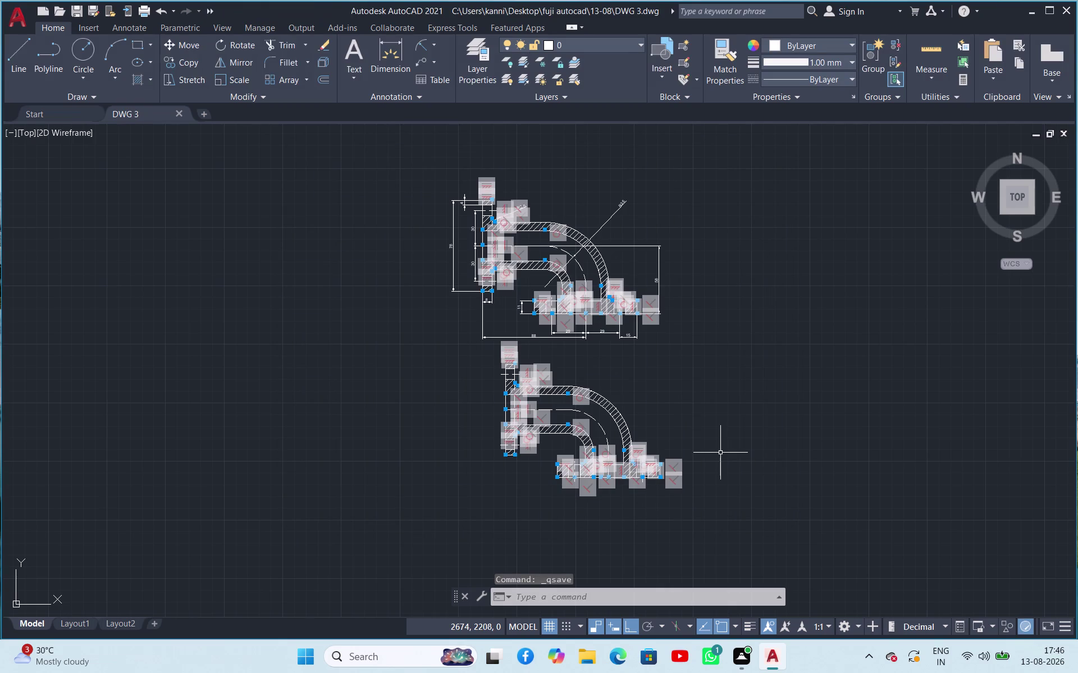
key(ctrl+p)
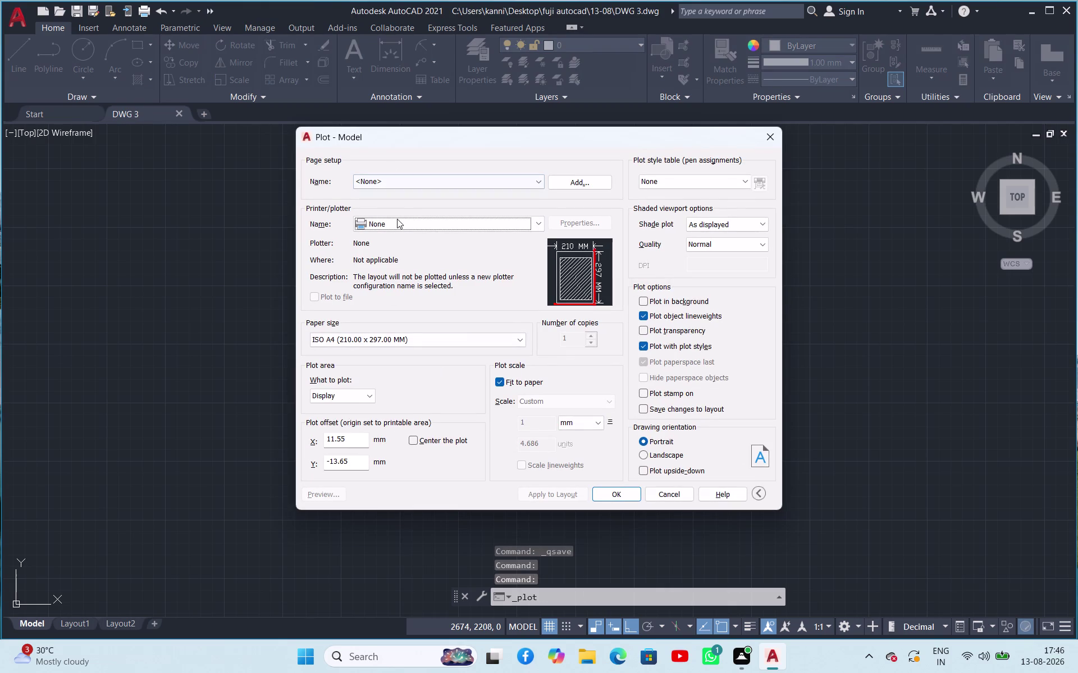
Set the plotter to DWG To PDF.pc3 with a window framing both pipe sections.
click(397, 219)
click(425, 352)
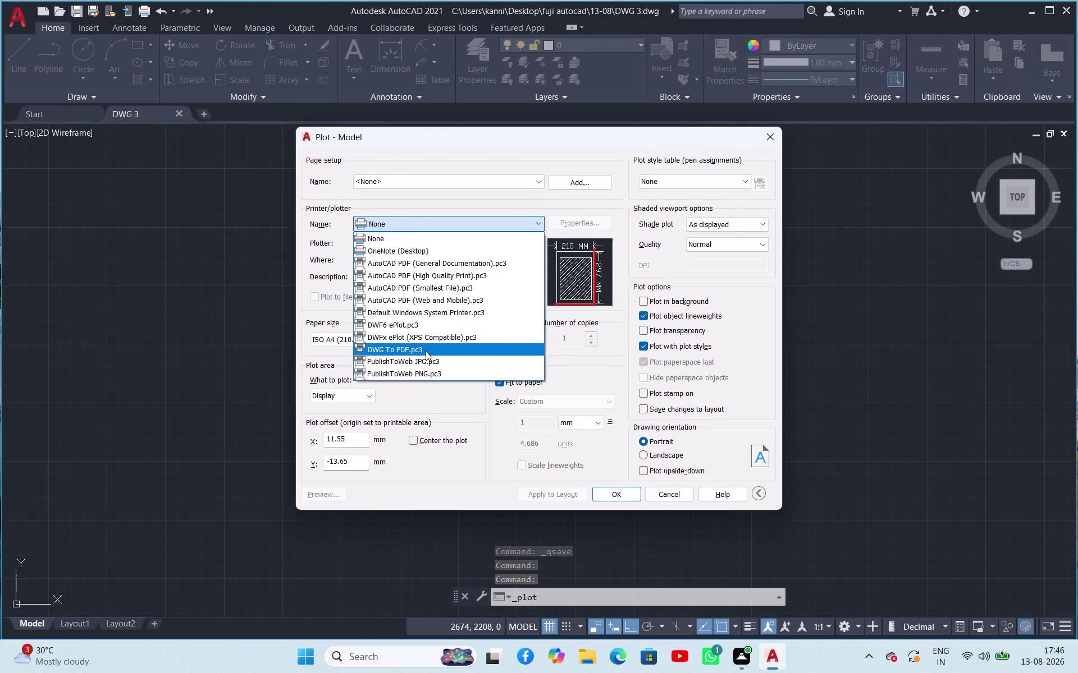
click(354, 399)
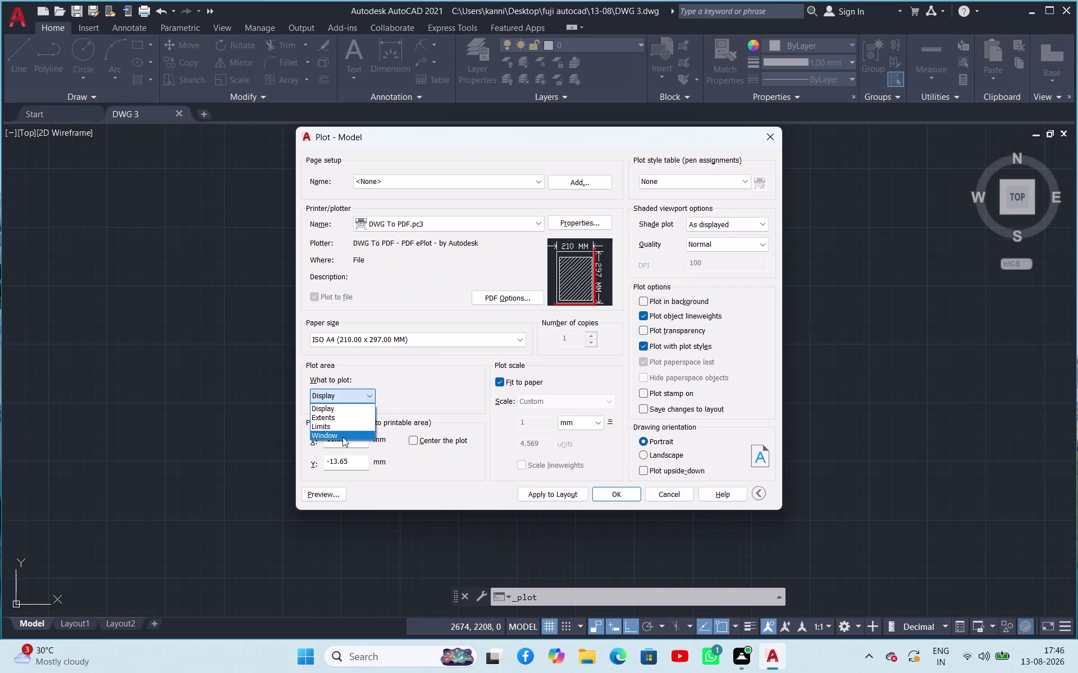
click(342, 437)
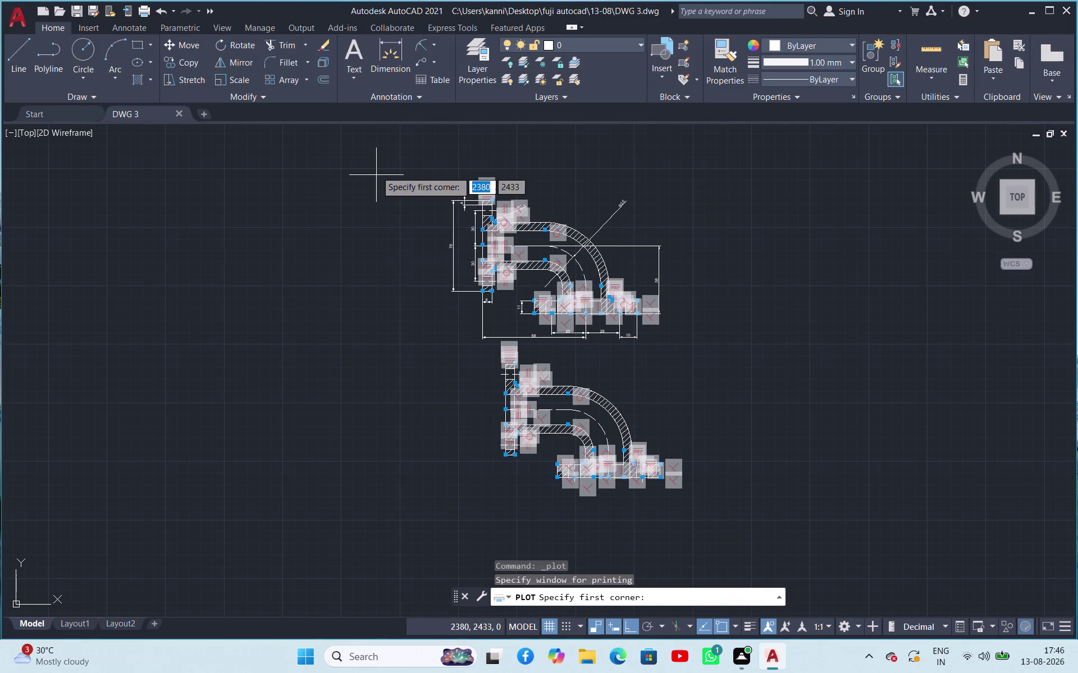
click(377, 168)
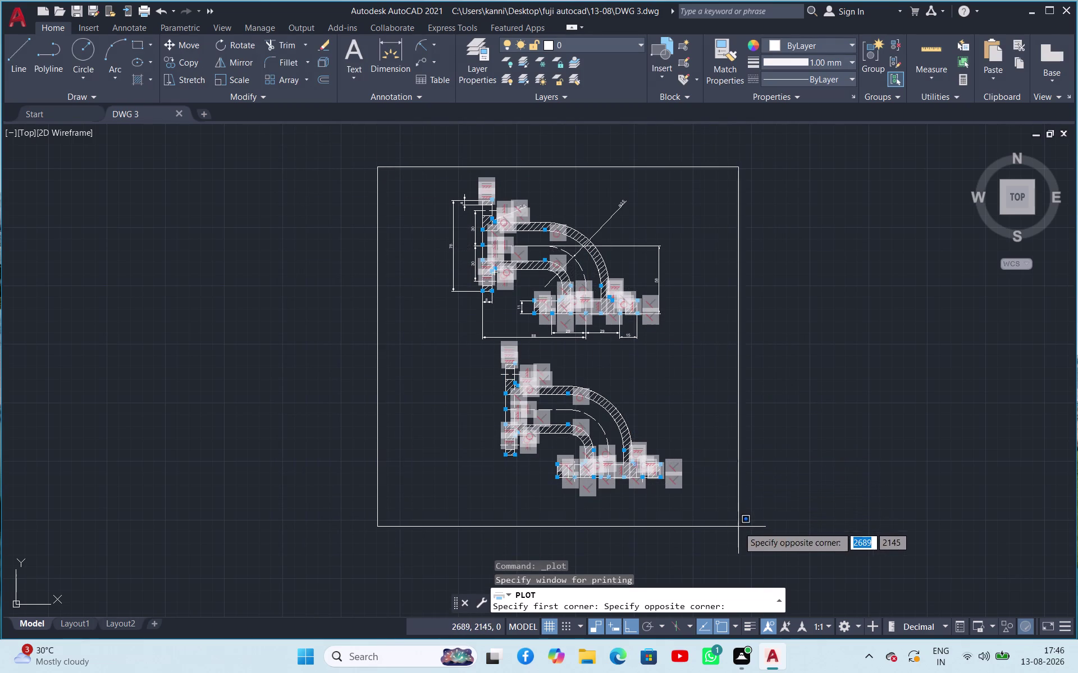
click(755, 580)
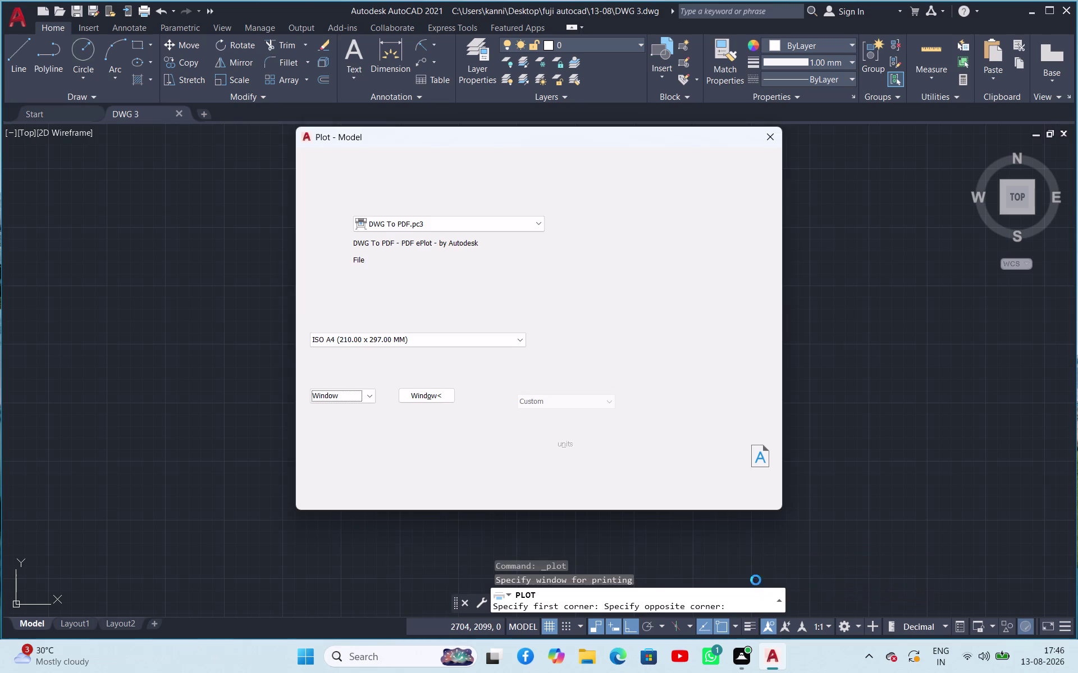
Preview the PDF plot, inspect it, and close the preview.
click(341, 495)
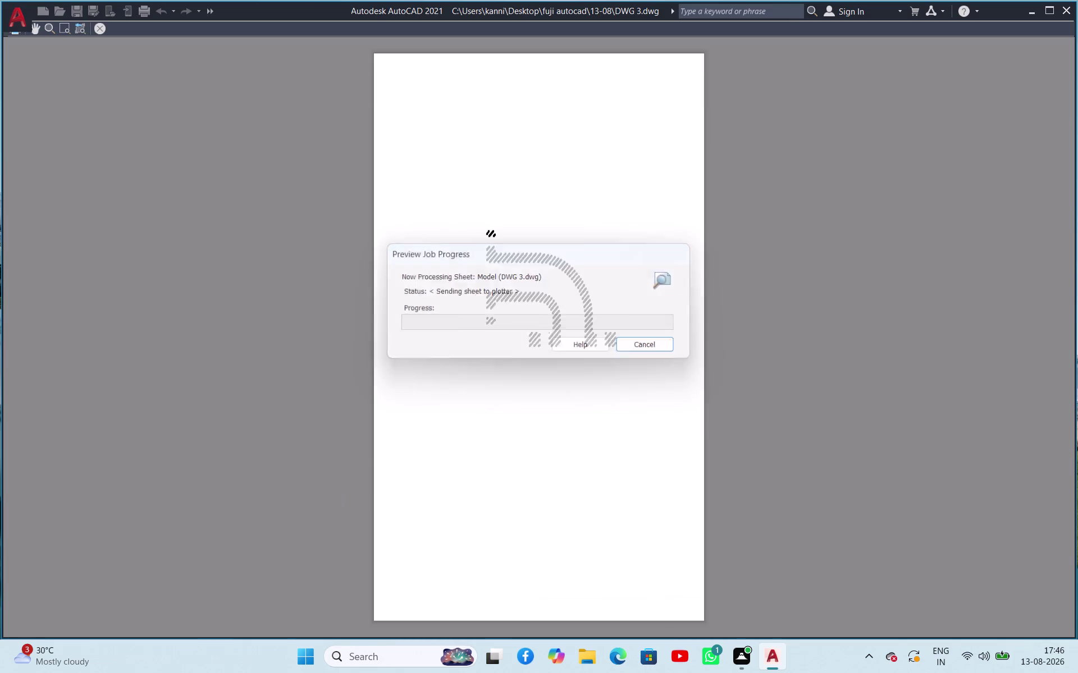
scroll(up, 3)
scroll(down, 3)
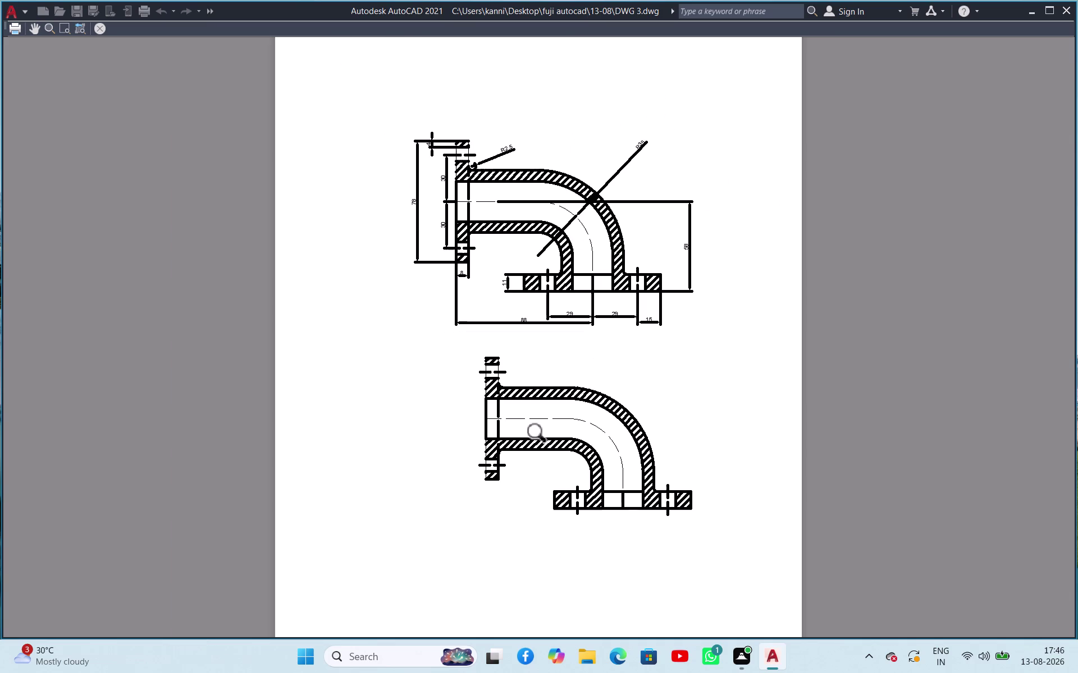
scroll(up, 3)
scroll(up, 3)
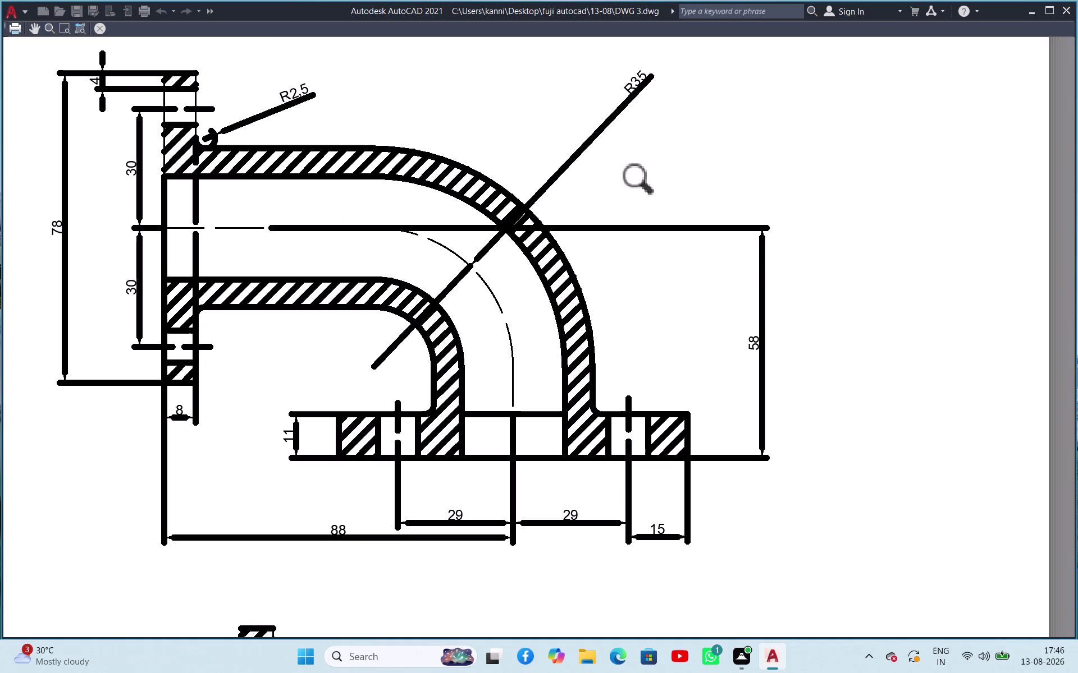
scroll(up, 3)
scroll(down, 3)
scroll(down, 3)
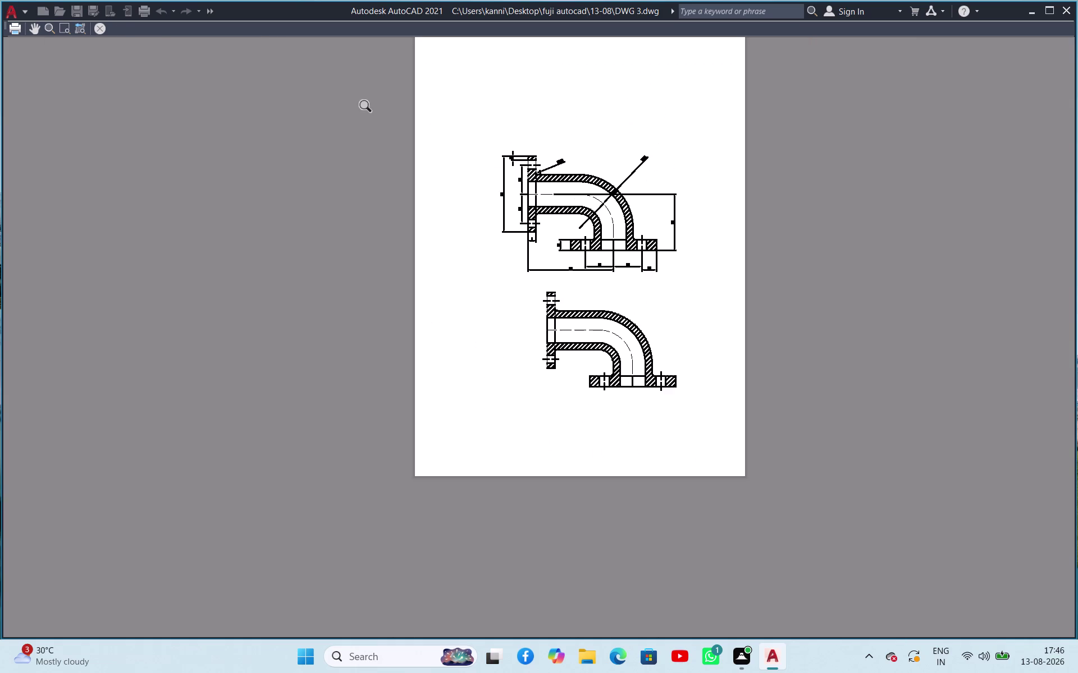
click(100, 26)
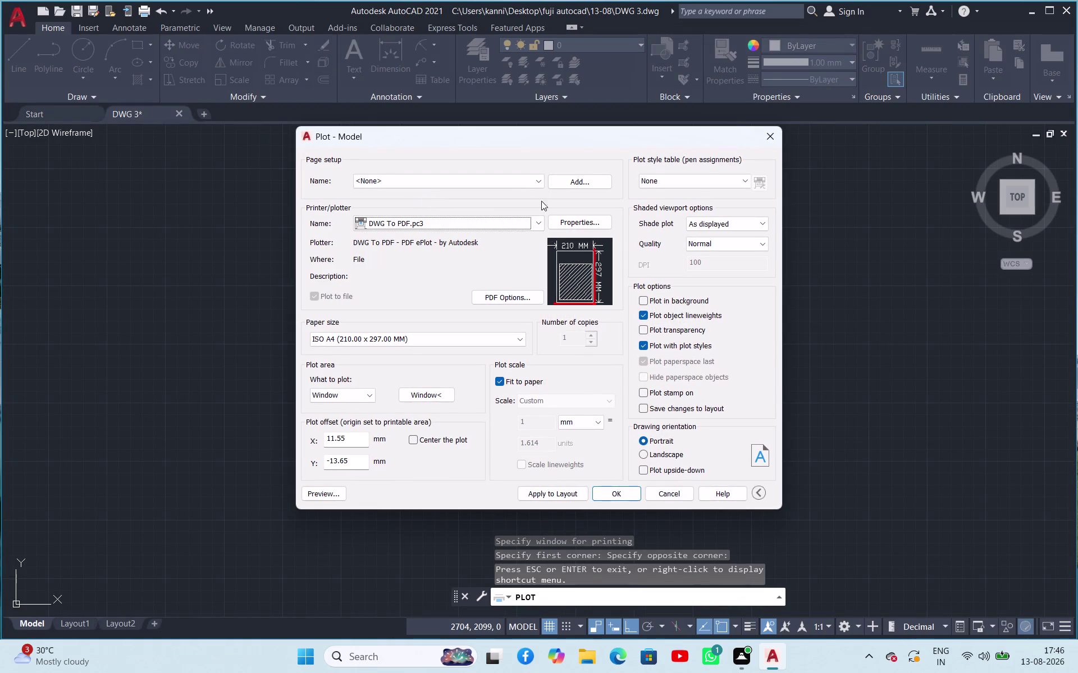
Cancel plotting and make 0.25 mm the current lineweight.
click(775, 140)
click(826, 58)
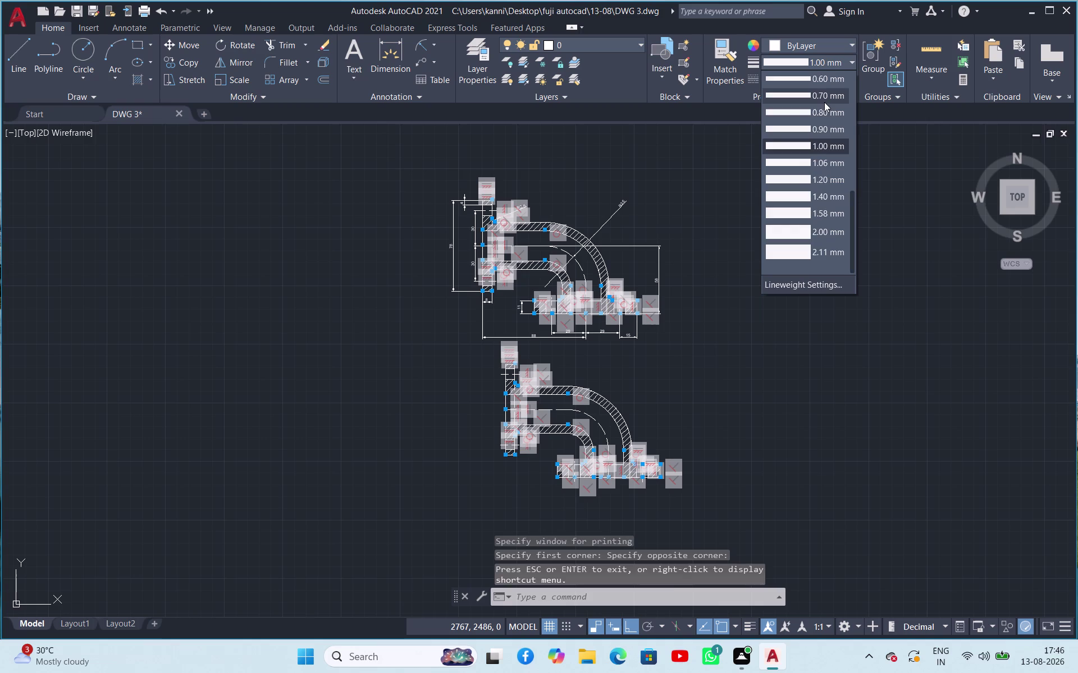
scroll(up, 3)
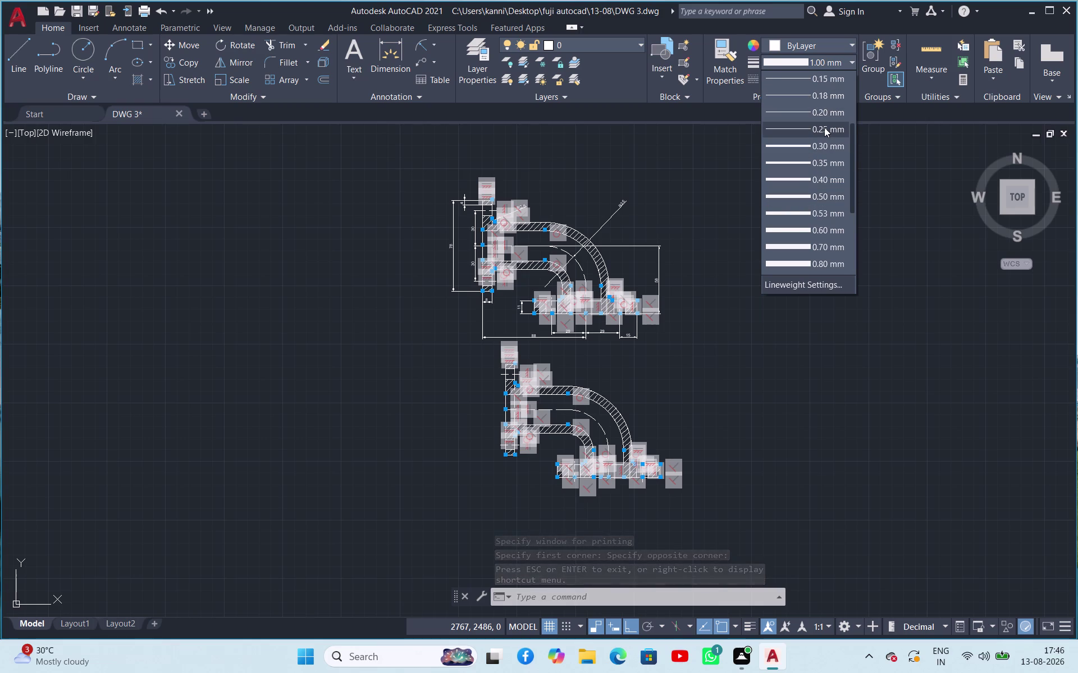
click(823, 127)
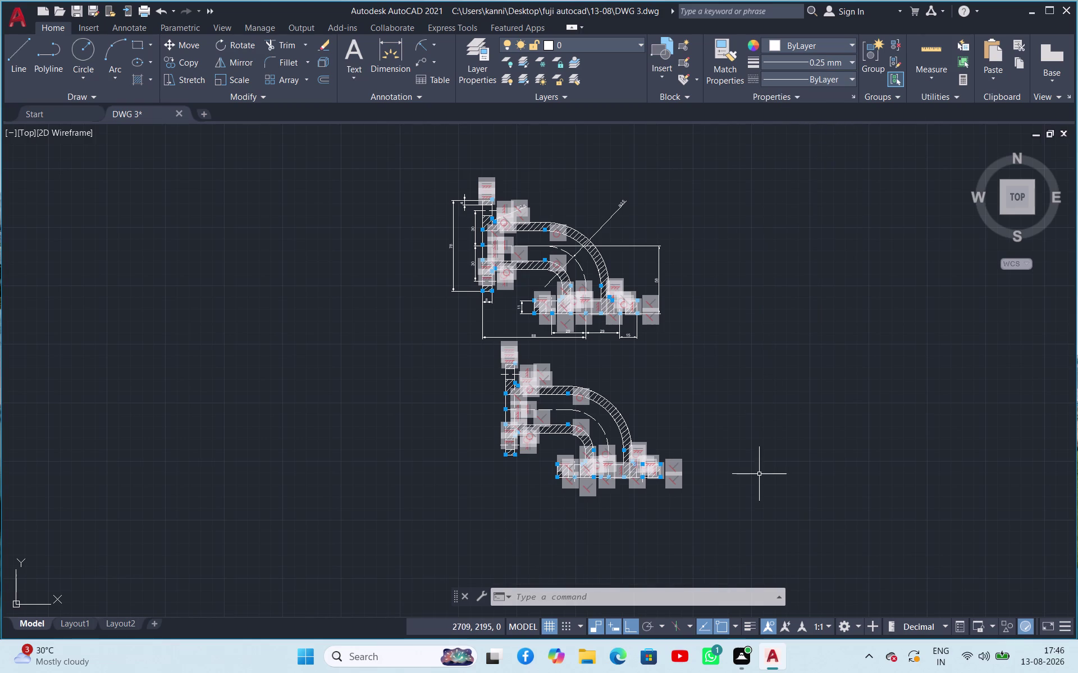
Window-select both pipe sections and give them a 0.60 mm lineweight.
click(745, 498)
click(333, 161)
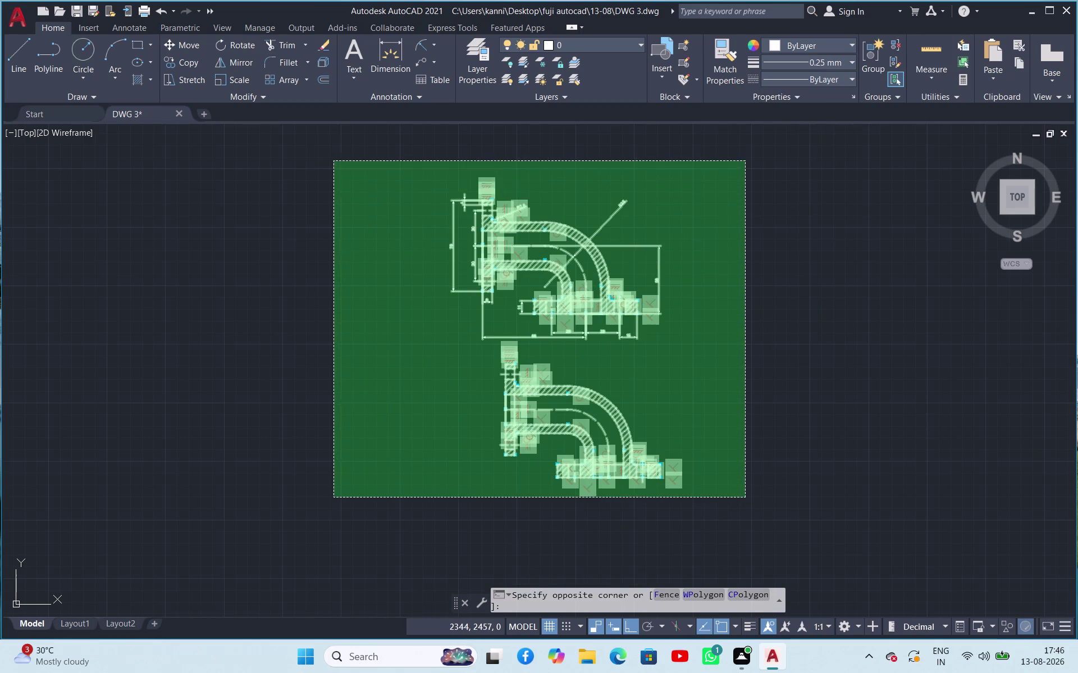
click(846, 59)
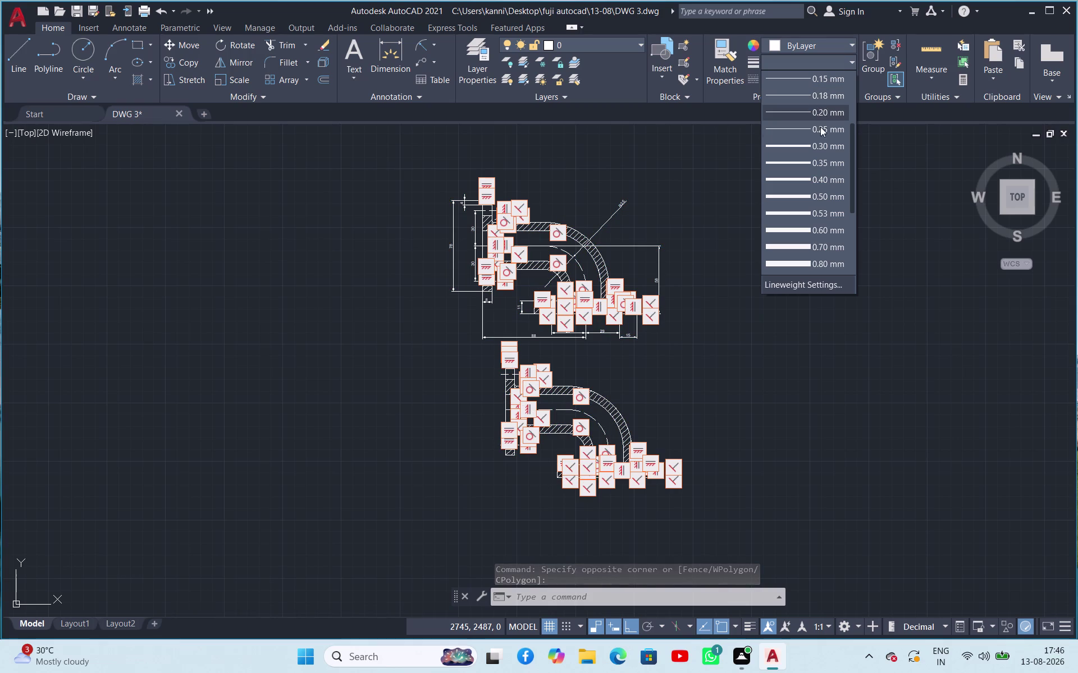
click(782, 261)
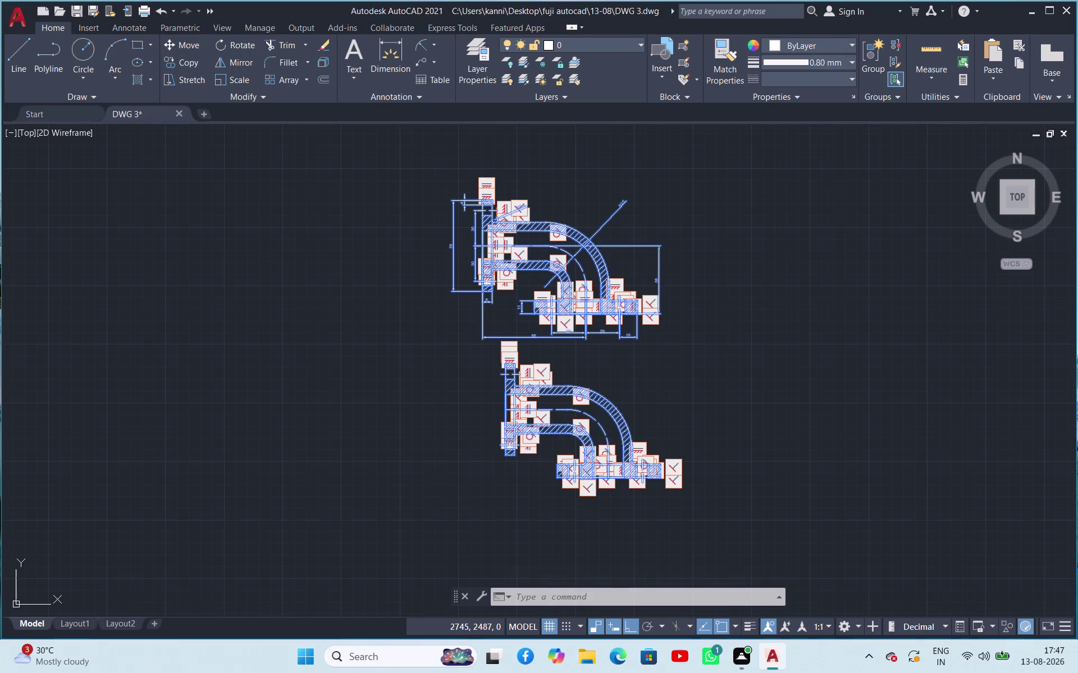
click(816, 56)
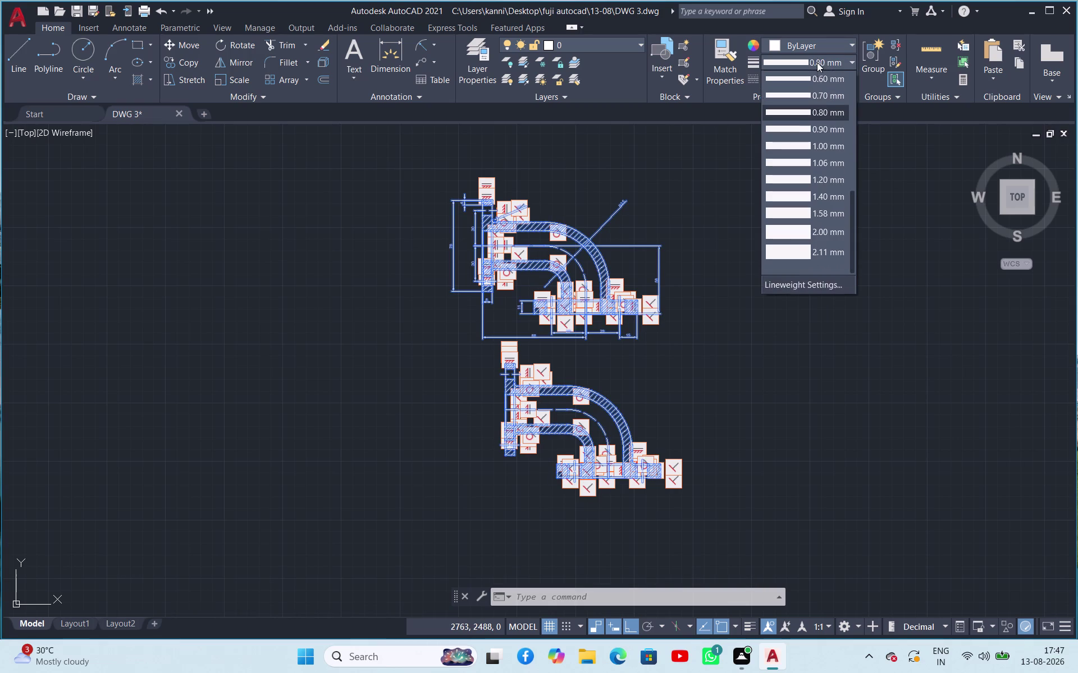
click(818, 81)
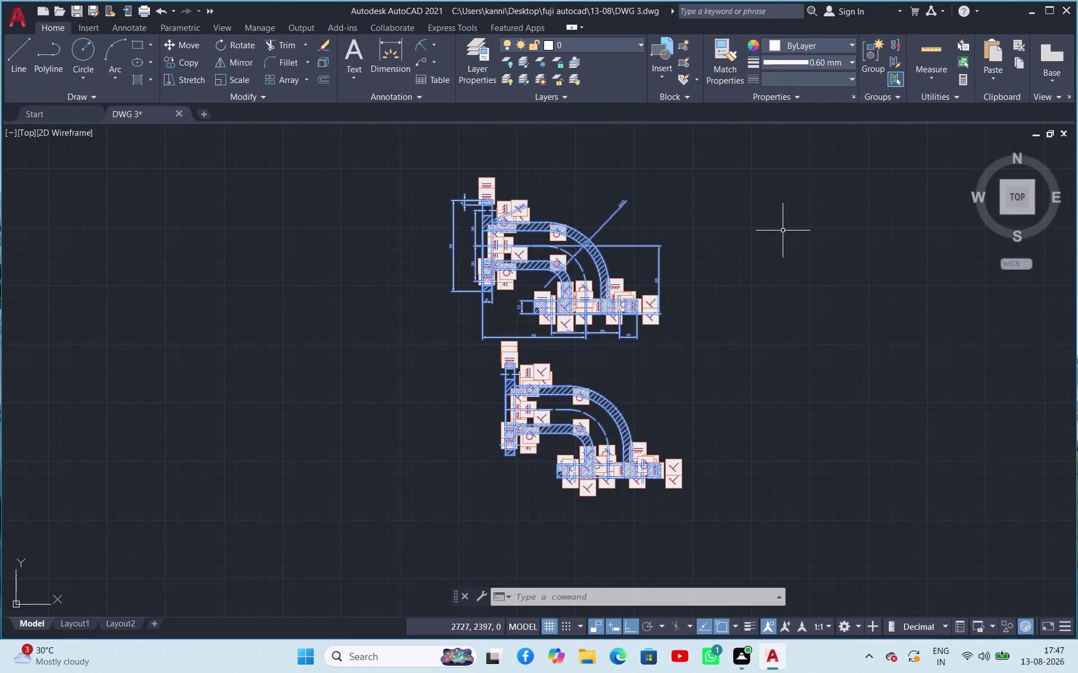
click(782, 231)
key(Escape)
key(Escape)
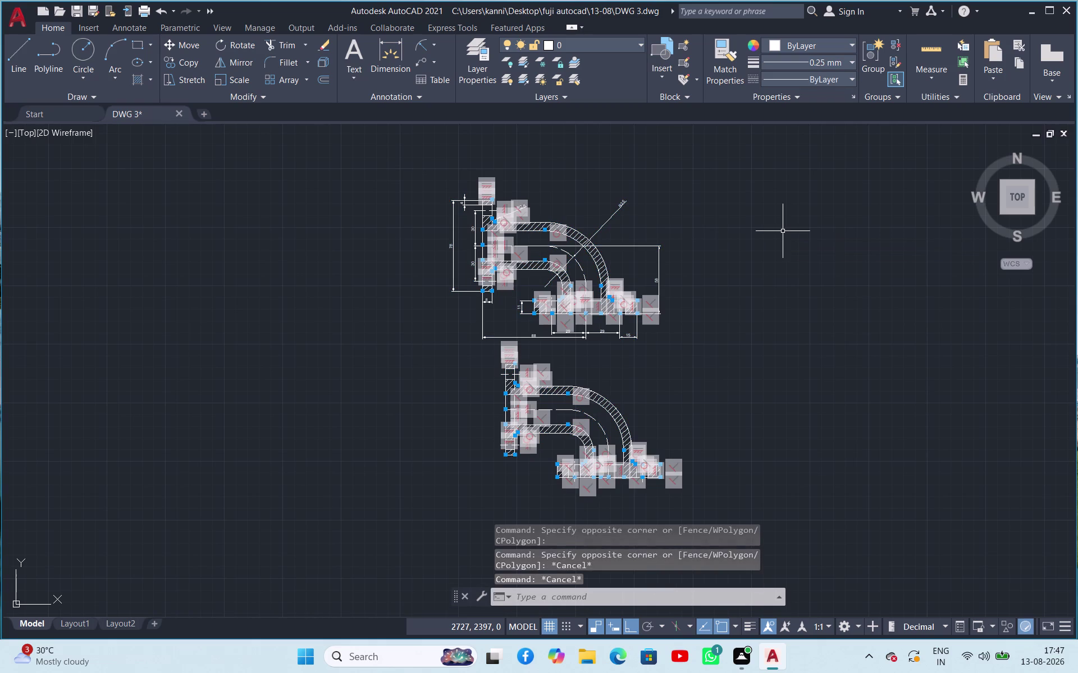
key(Escape)
Reopen the plot settings with Ctrl+P.
drag(708, 527, 627, 493)
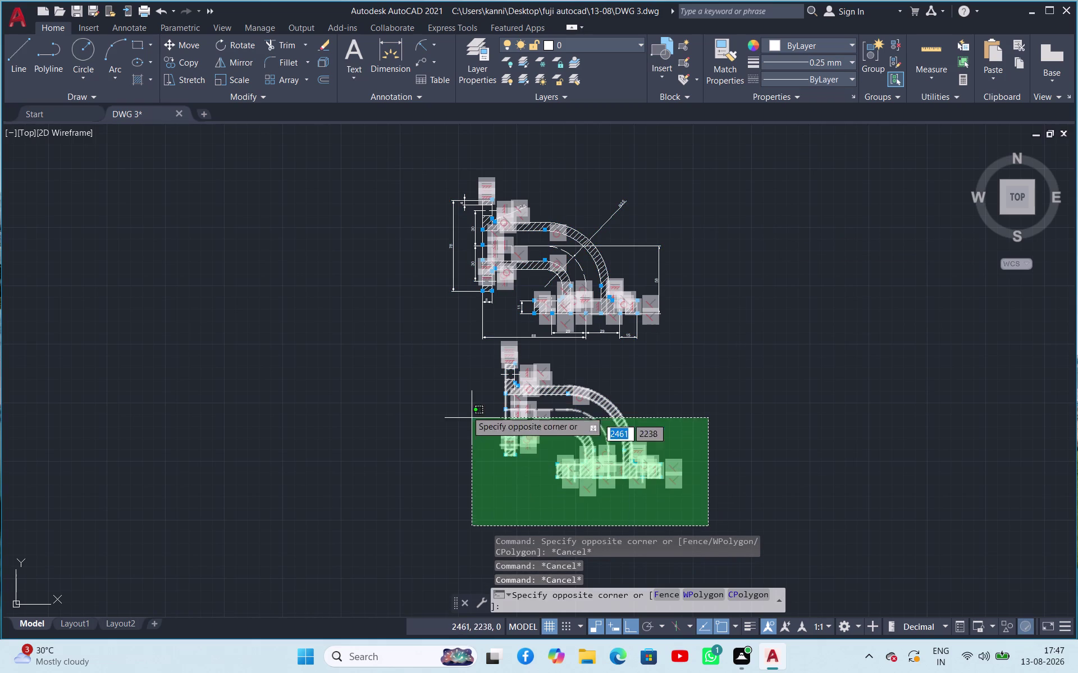
click(858, 463)
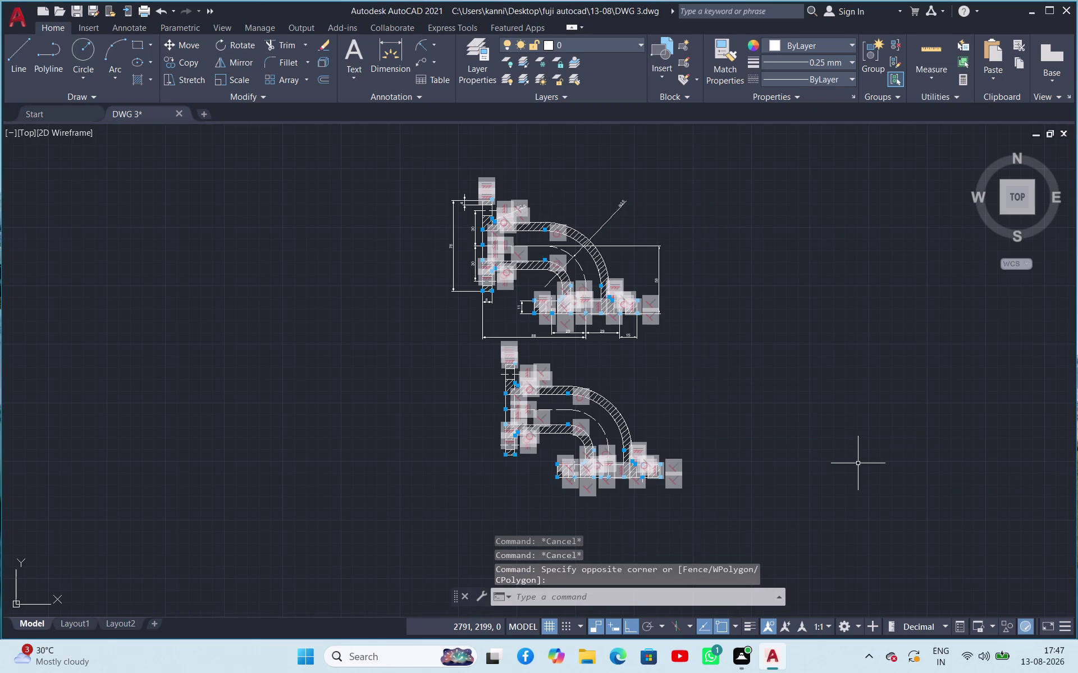
key(ctrl+p)
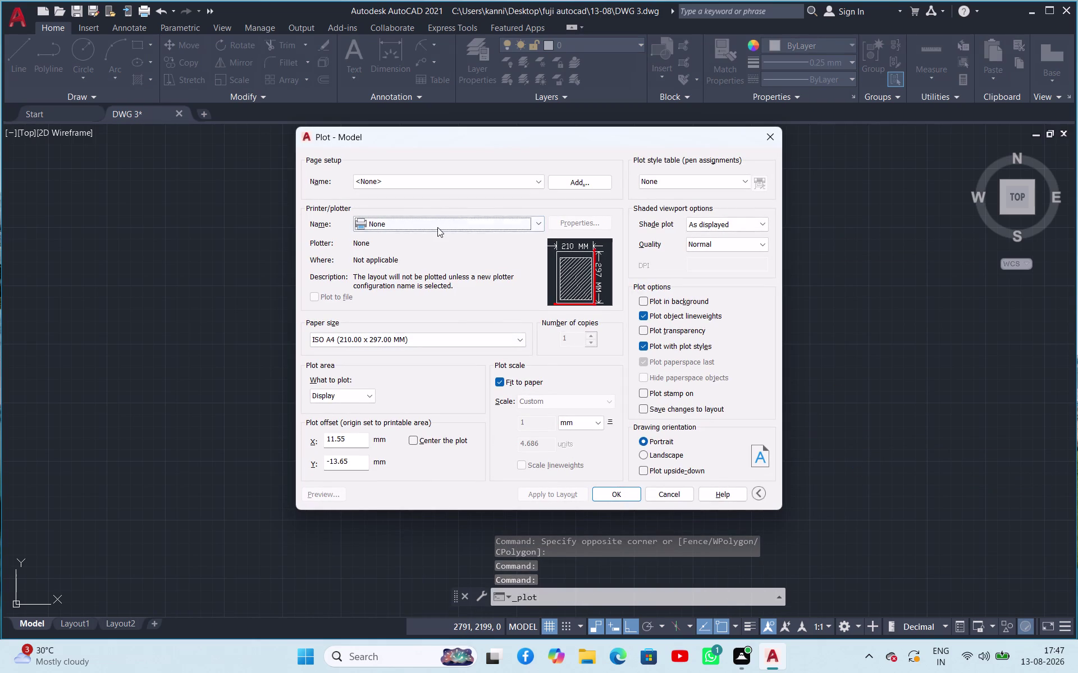
Set the plotter to DWG To PDF and plot a window around both pipe sections.
click(437, 227)
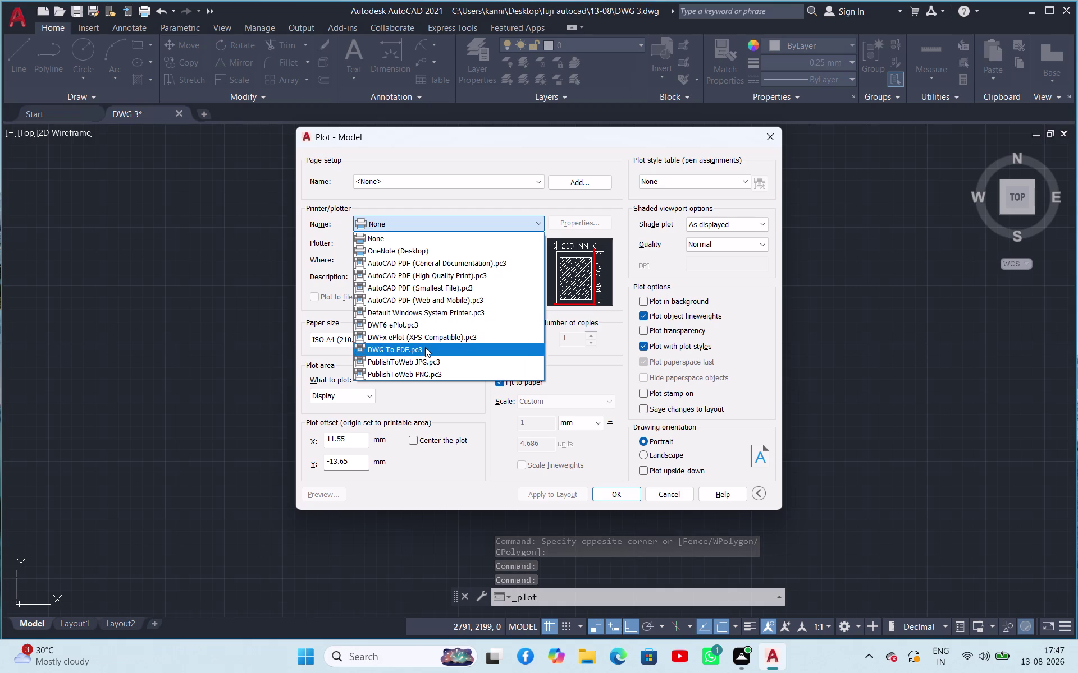
click(425, 347)
click(341, 399)
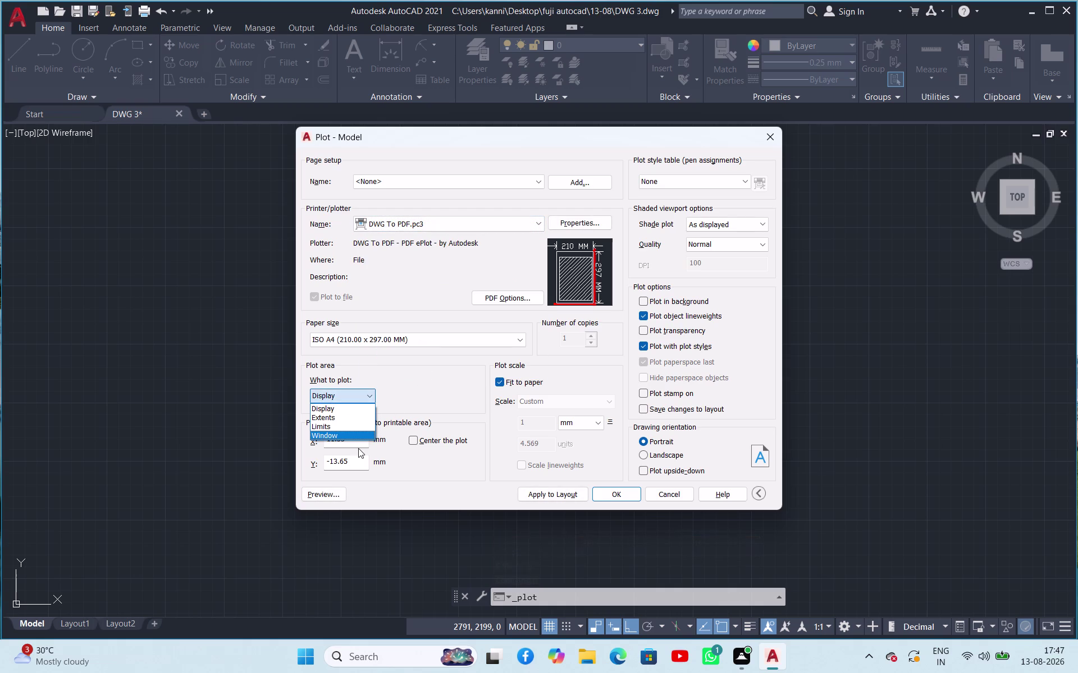
click(345, 439)
drag(400, 164, 404, 170)
click(746, 584)
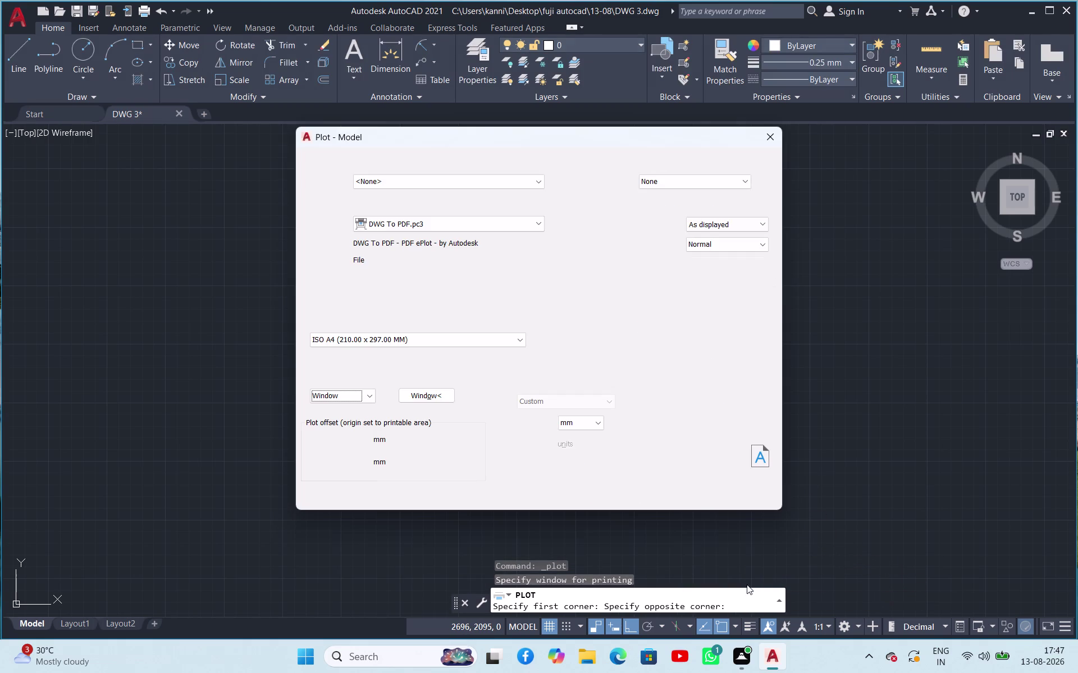
Preview the plotted page, inspect the bolder lines, and close the preview.
click(323, 493)
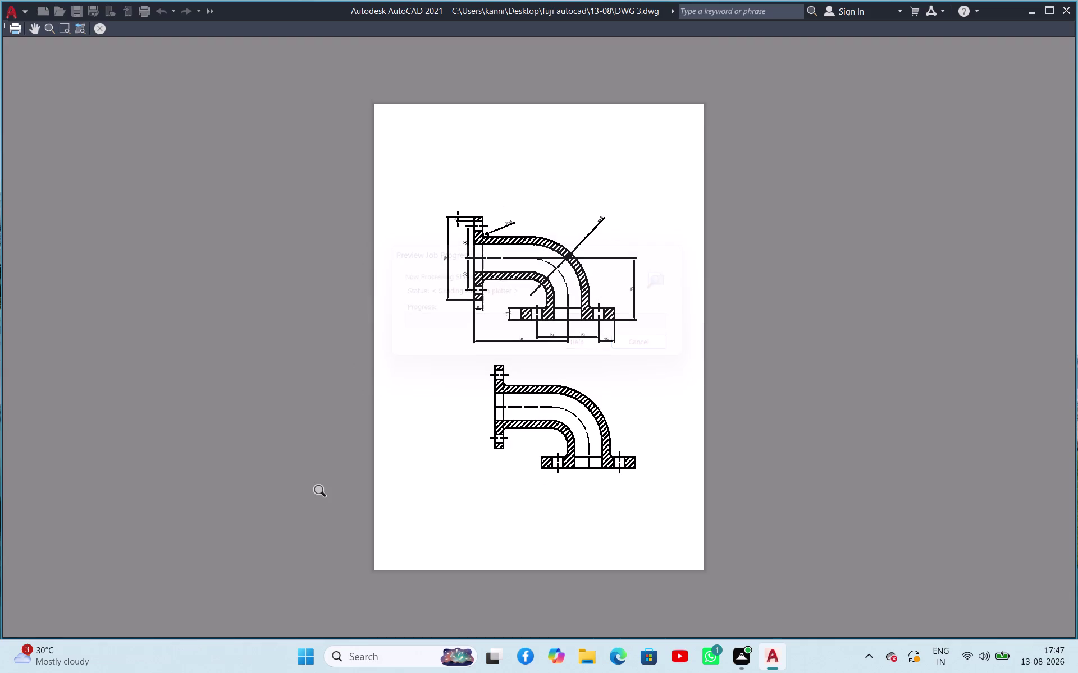
scroll(up, 3)
scroll(down, 3)
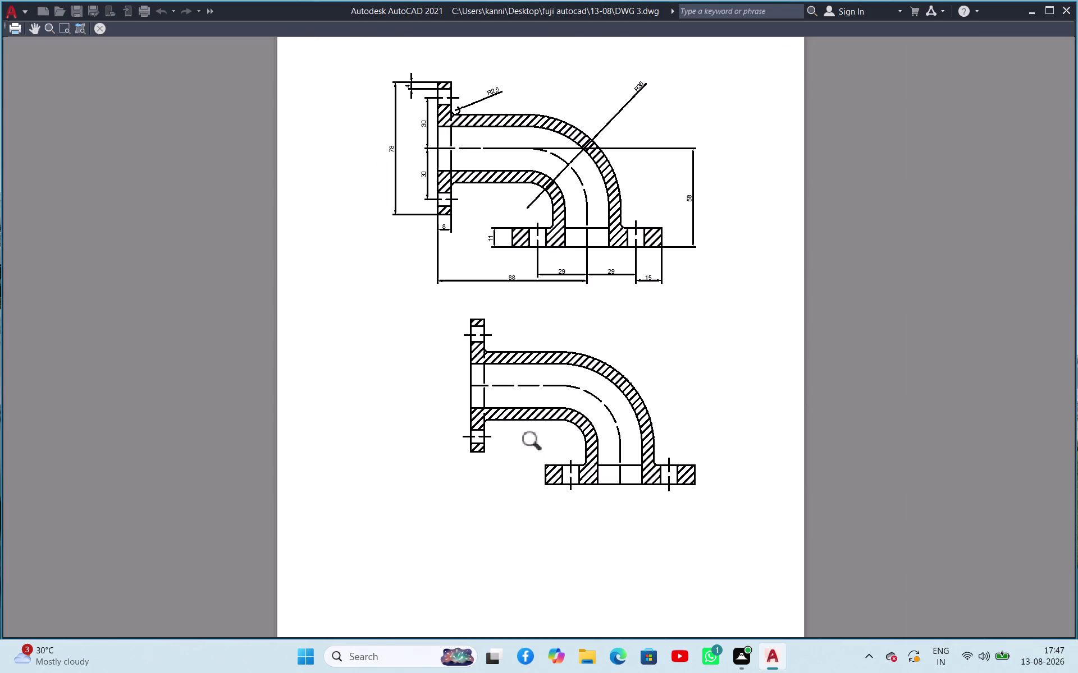
scroll(up, 3)
scroll(down, 3)
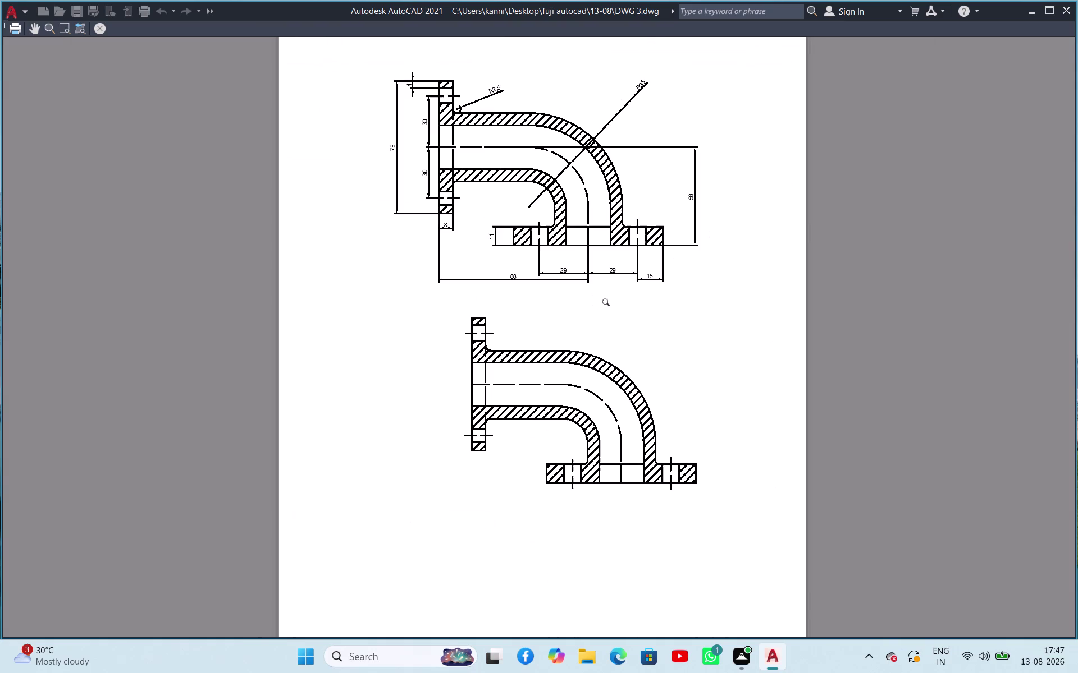
scroll(up, 3)
scroll(down, 3)
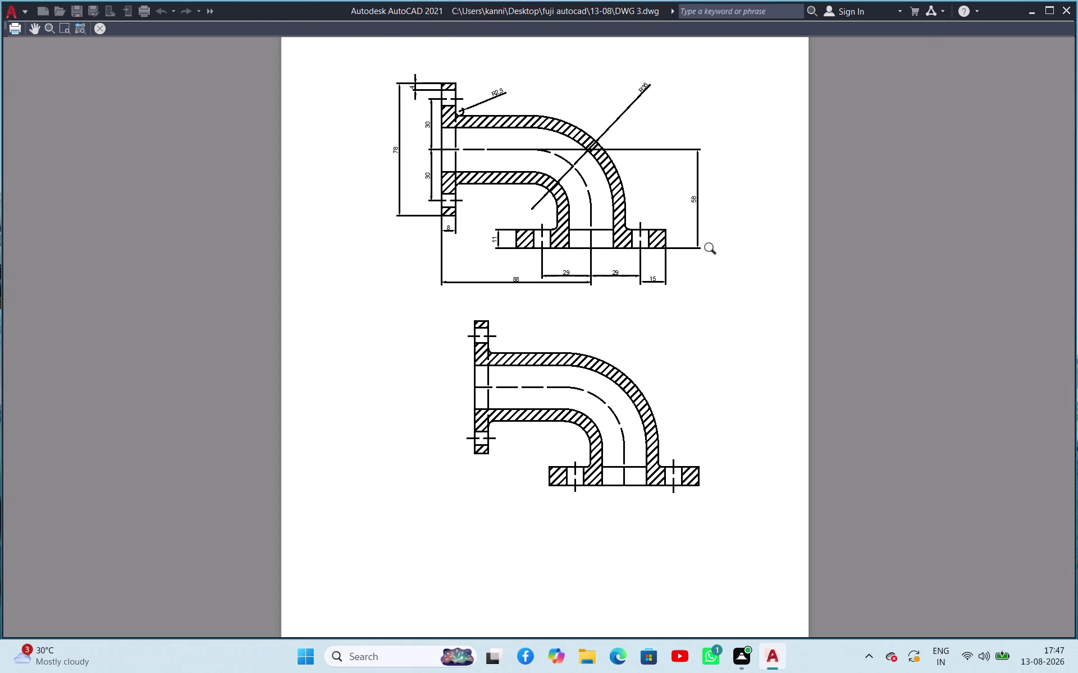
click(104, 34)
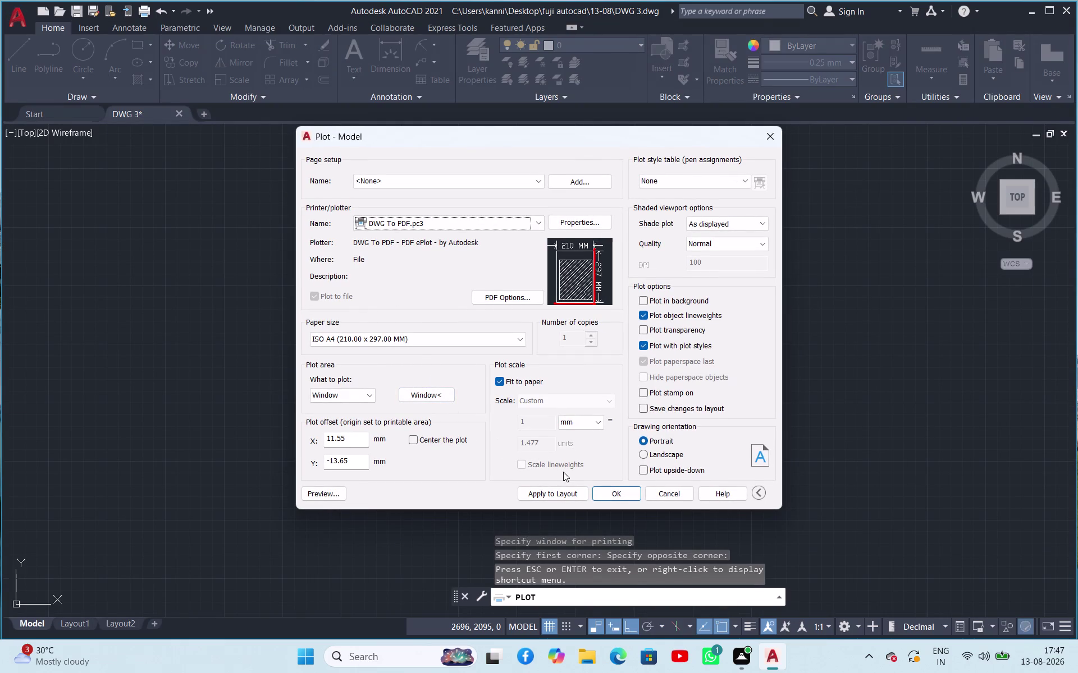
Plot to DWG 3-Model.pdf in Desktop > fuji autocad > 13-08.
click(599, 493)
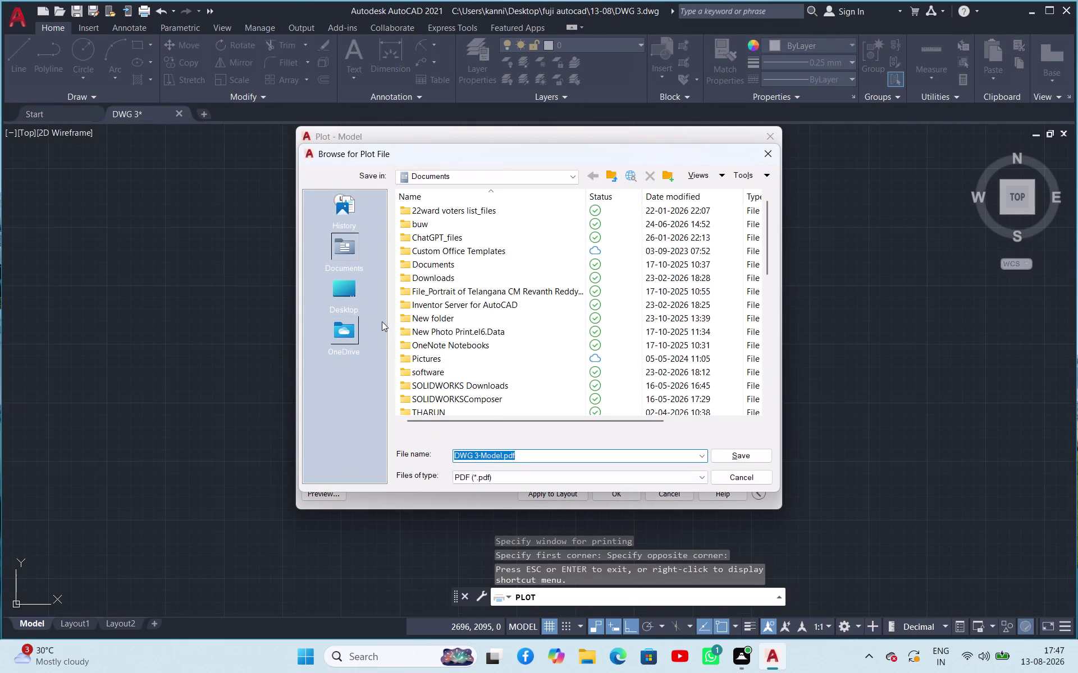
double_click(343, 295)
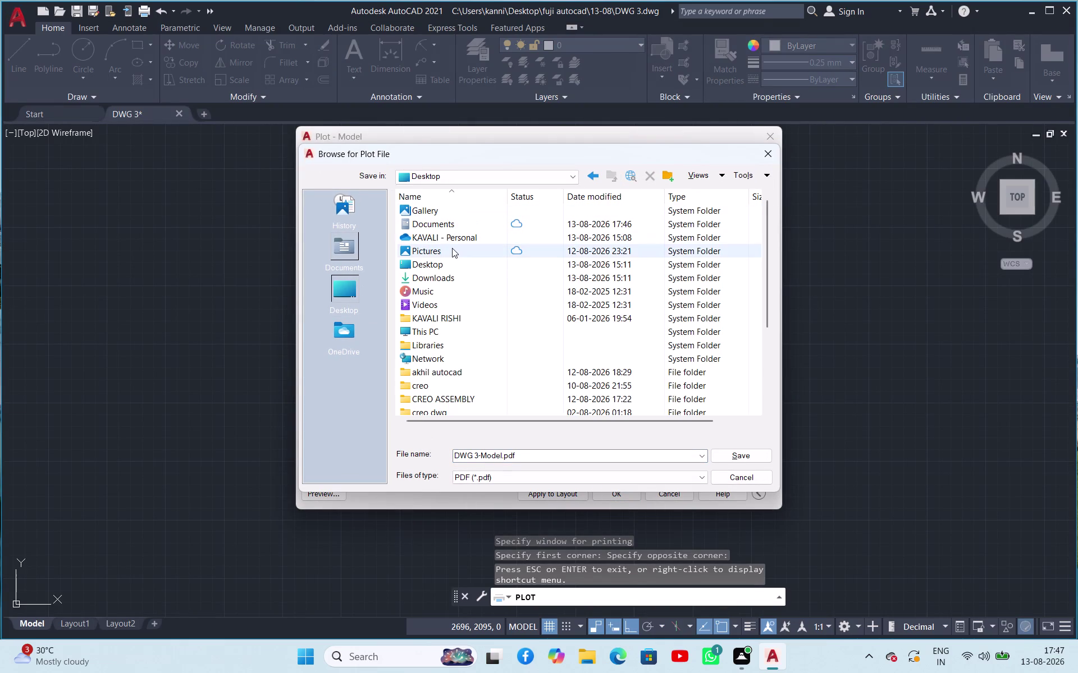
double_click(452, 258)
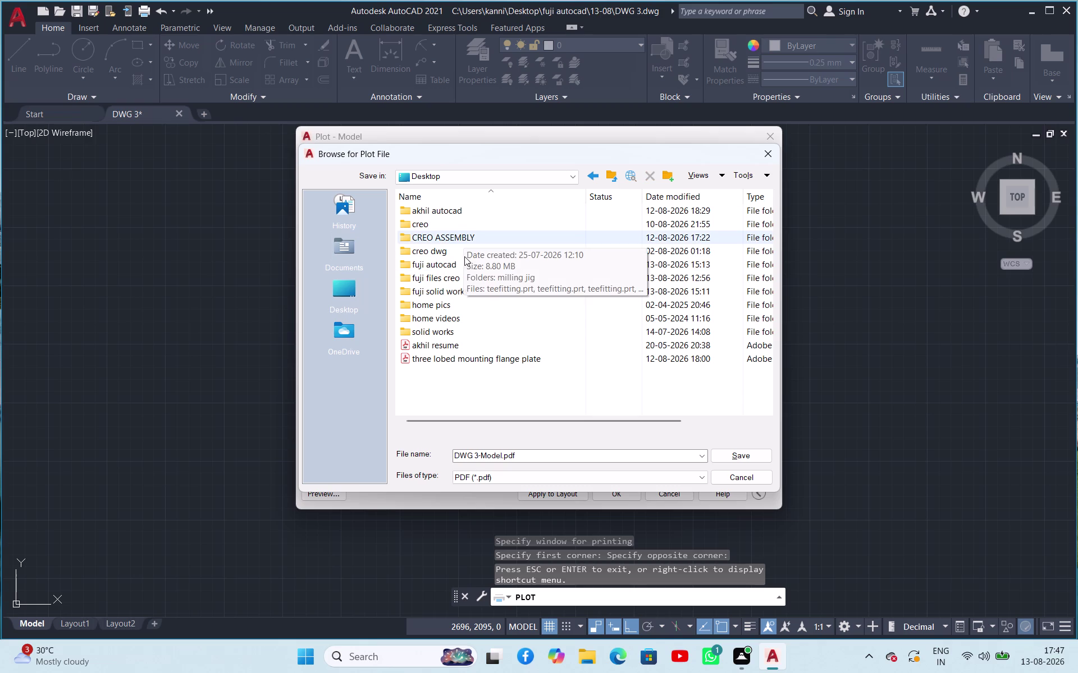
double_click(431, 269)
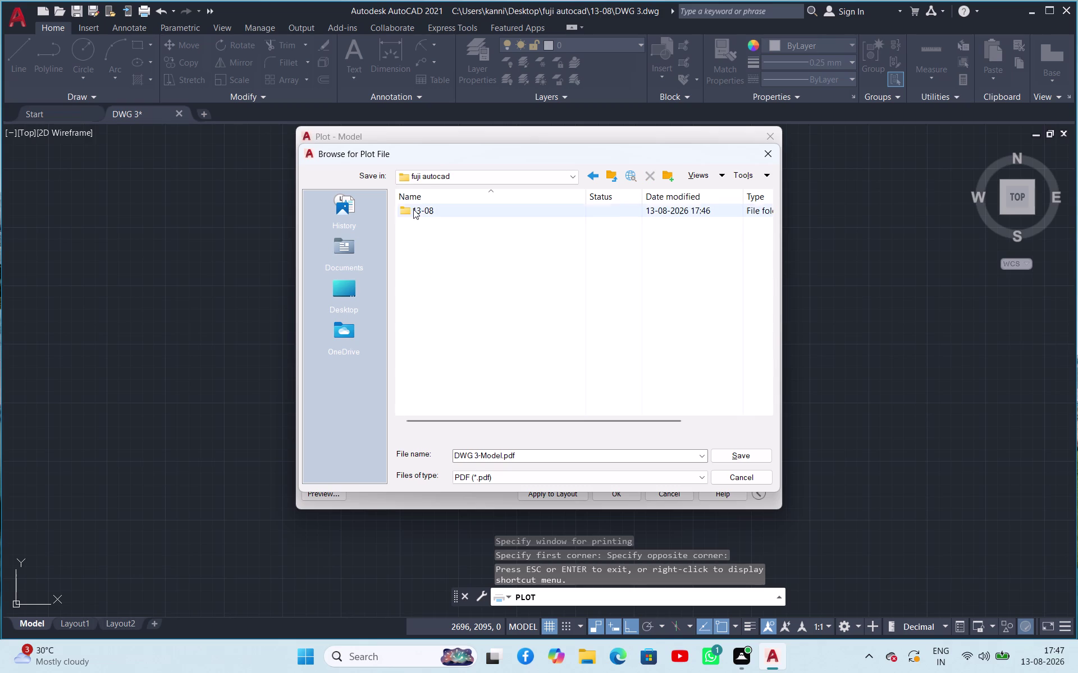
double_click(413, 210)
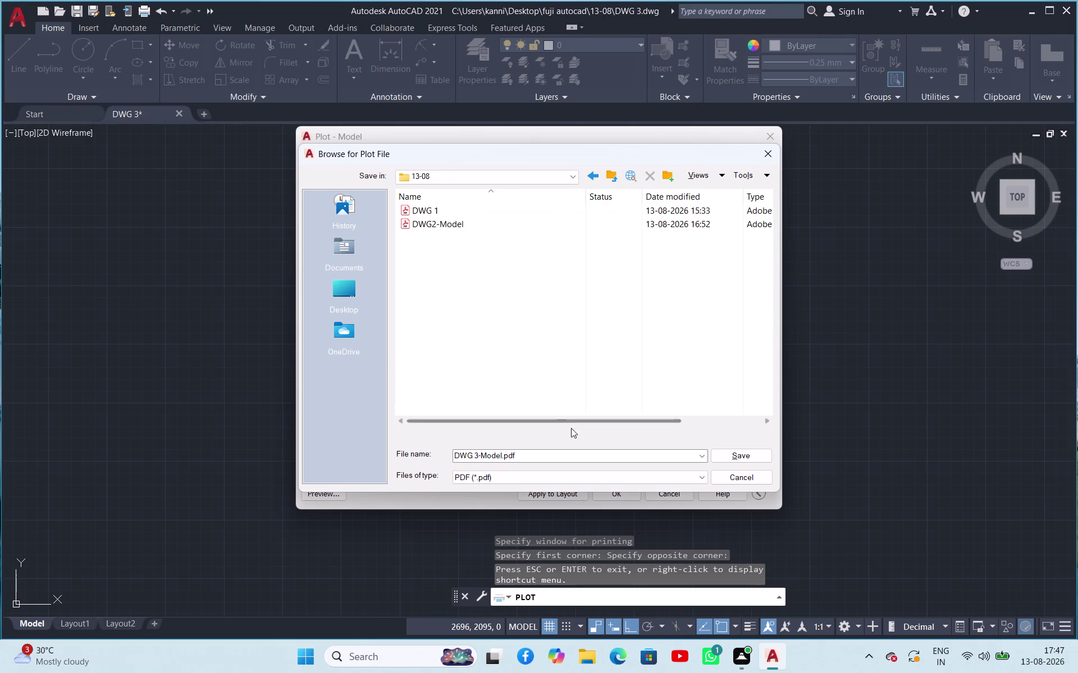
click(743, 460)
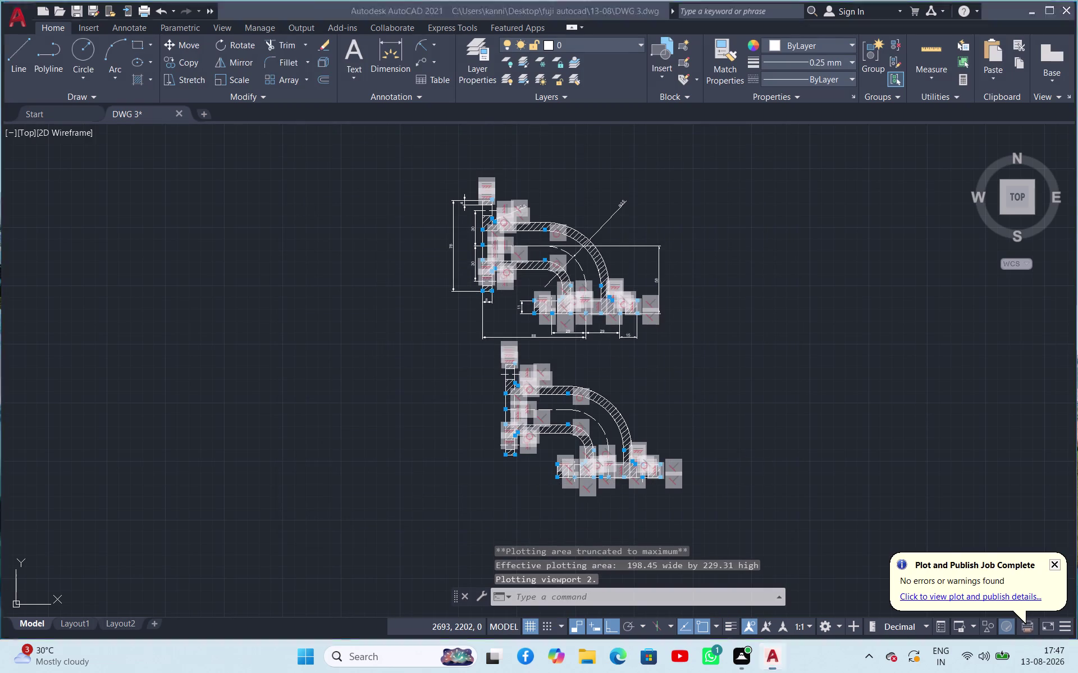
Check the plotted PDF shows both pipe sections, then close the viewer.
click(742, 460)
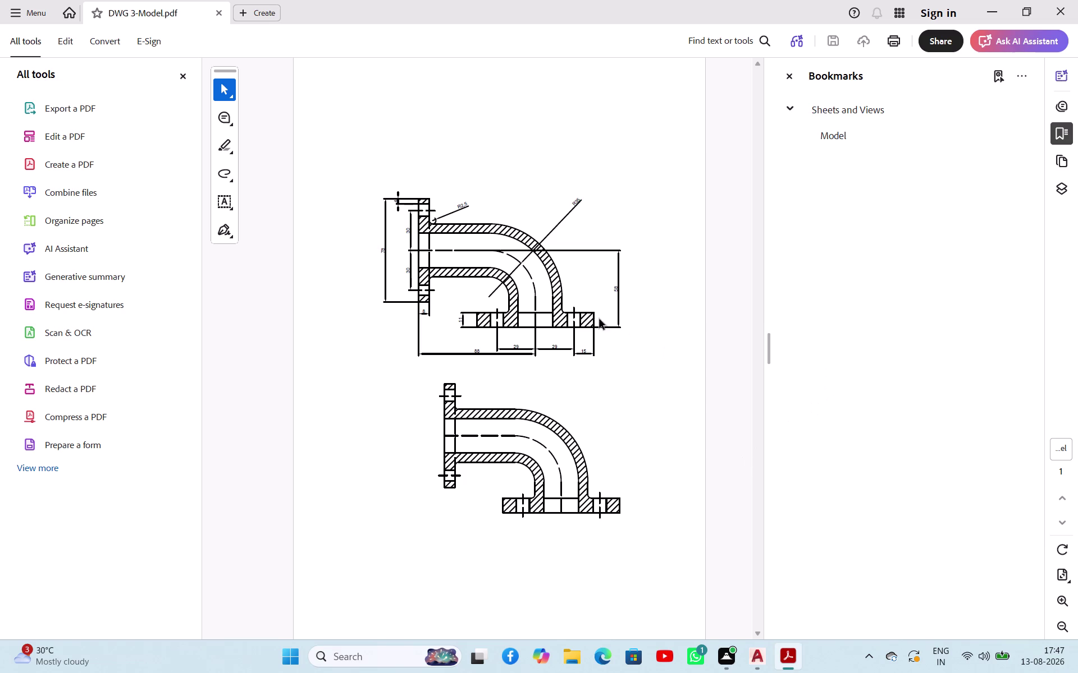
scroll(up, 3)
scroll(down, 3)
click(1048, 10)
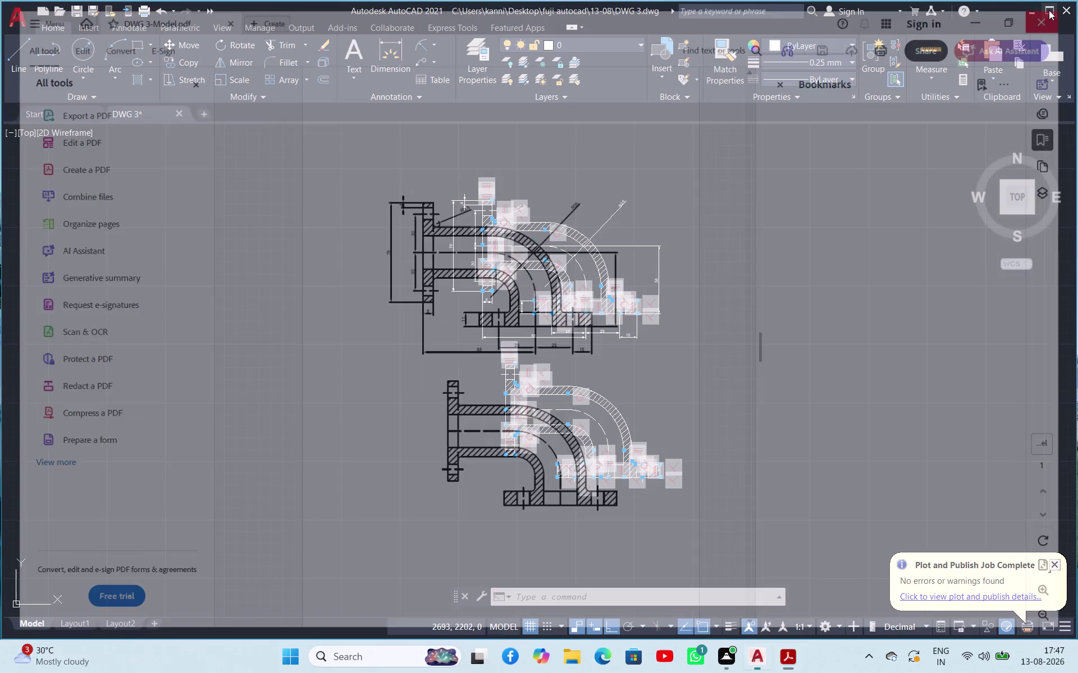
click(790, 349)
Turn command logging off with LOGFILEOFF.
click(790, 349)
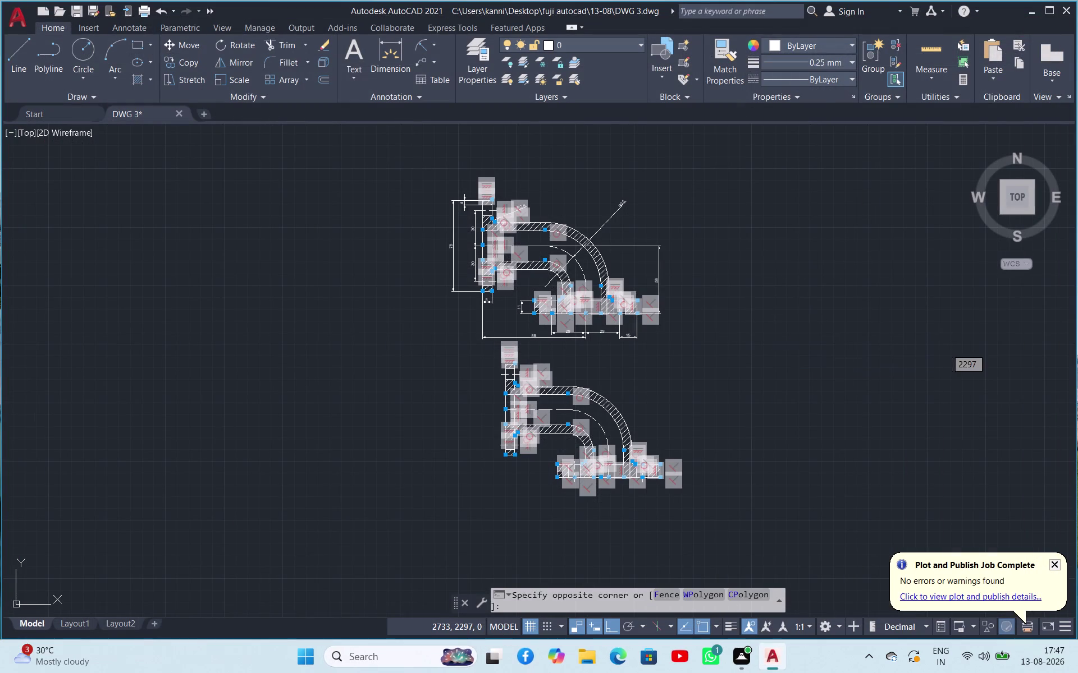
click(652, 603)
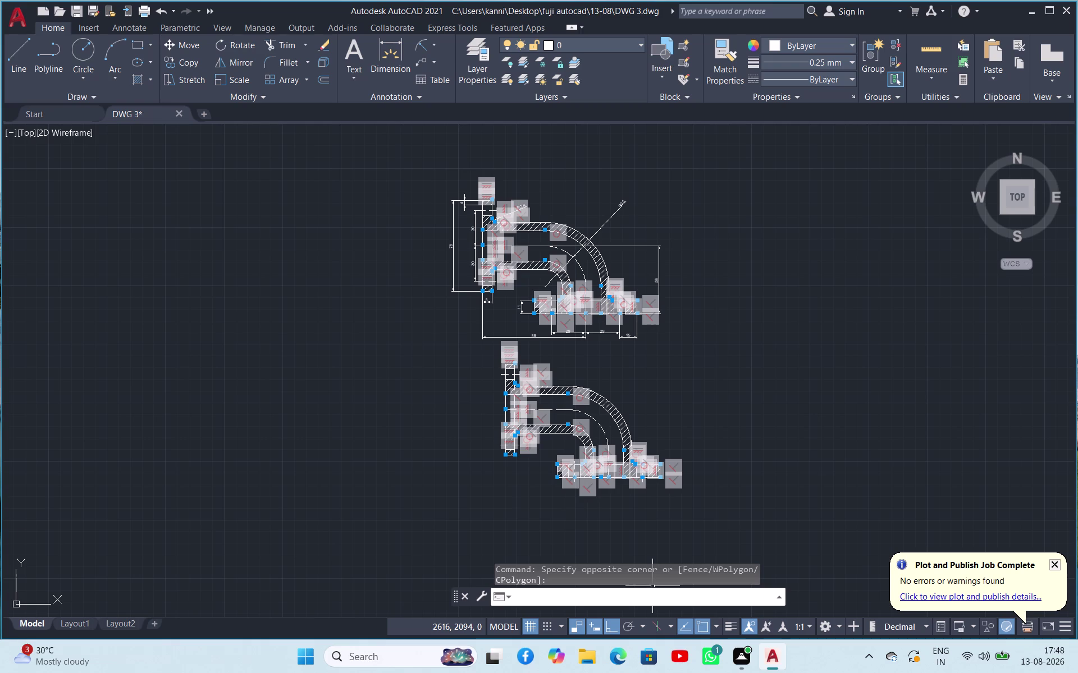
text(LO)
text(G)
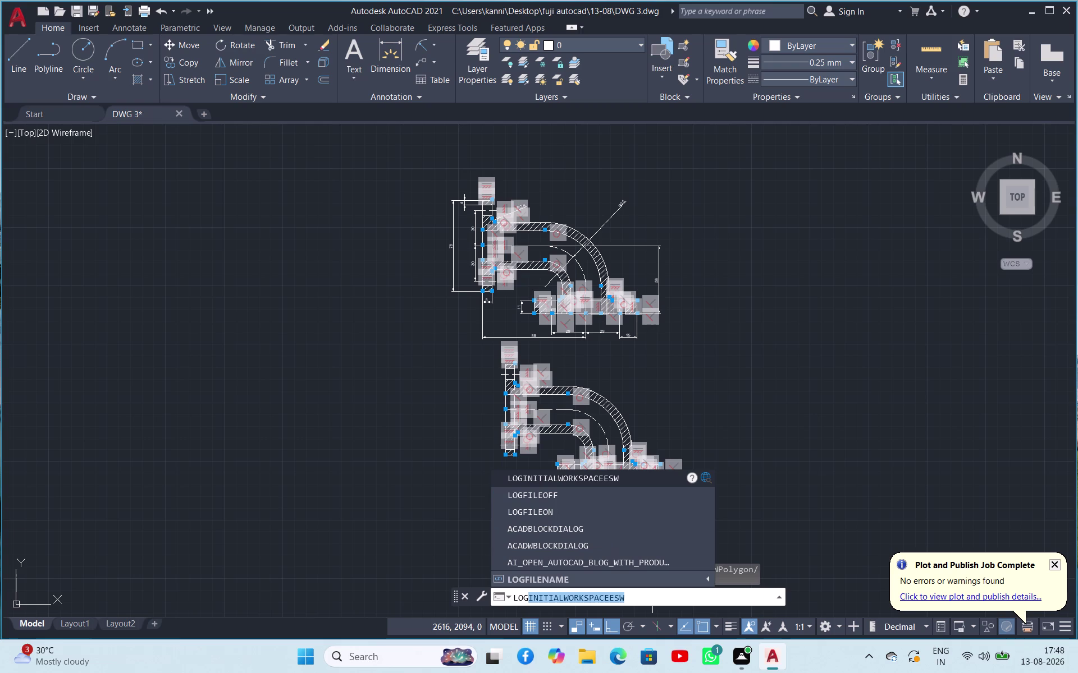
text(FI)
text(L)
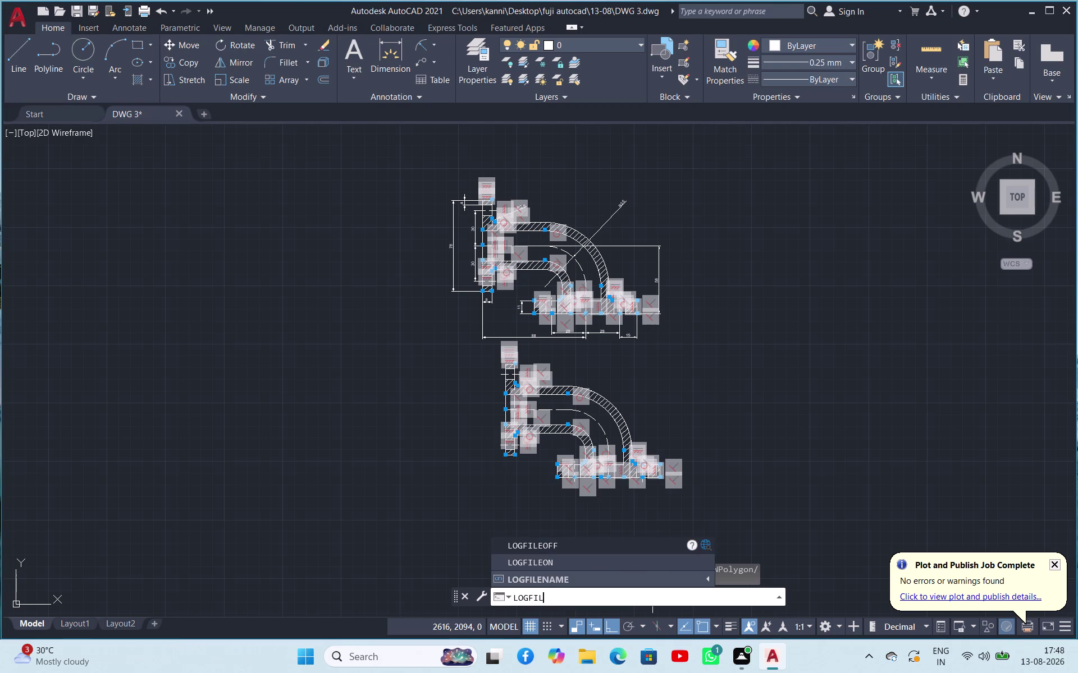
text(E)
key(space)
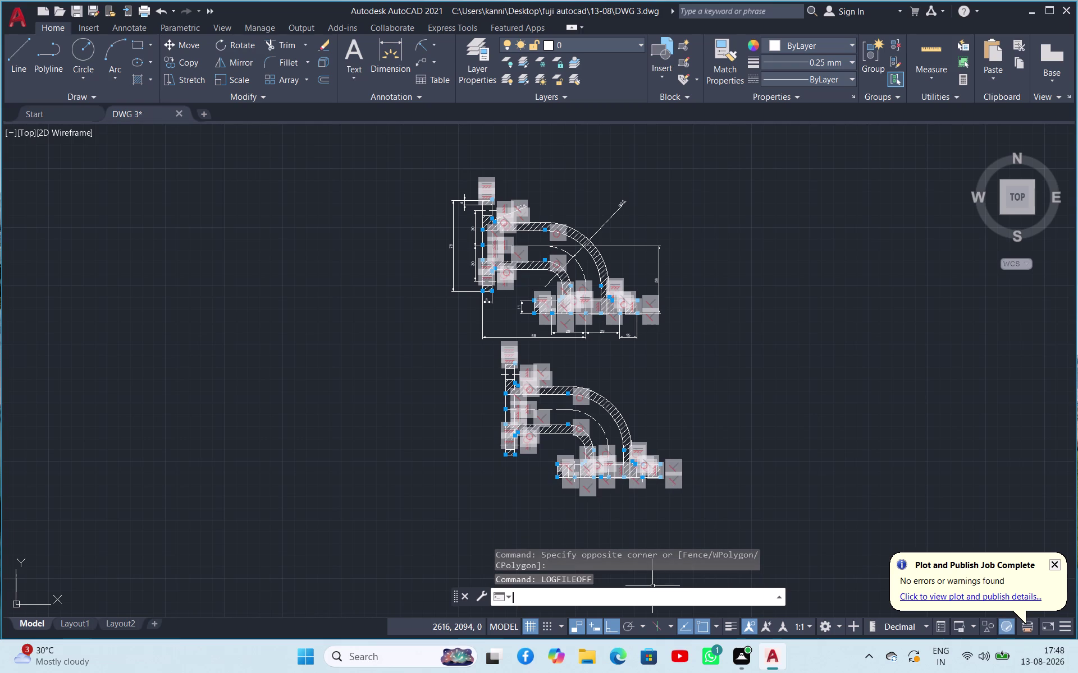
Display the drawing's log file path with LOGFILENAME.
text(LOG)
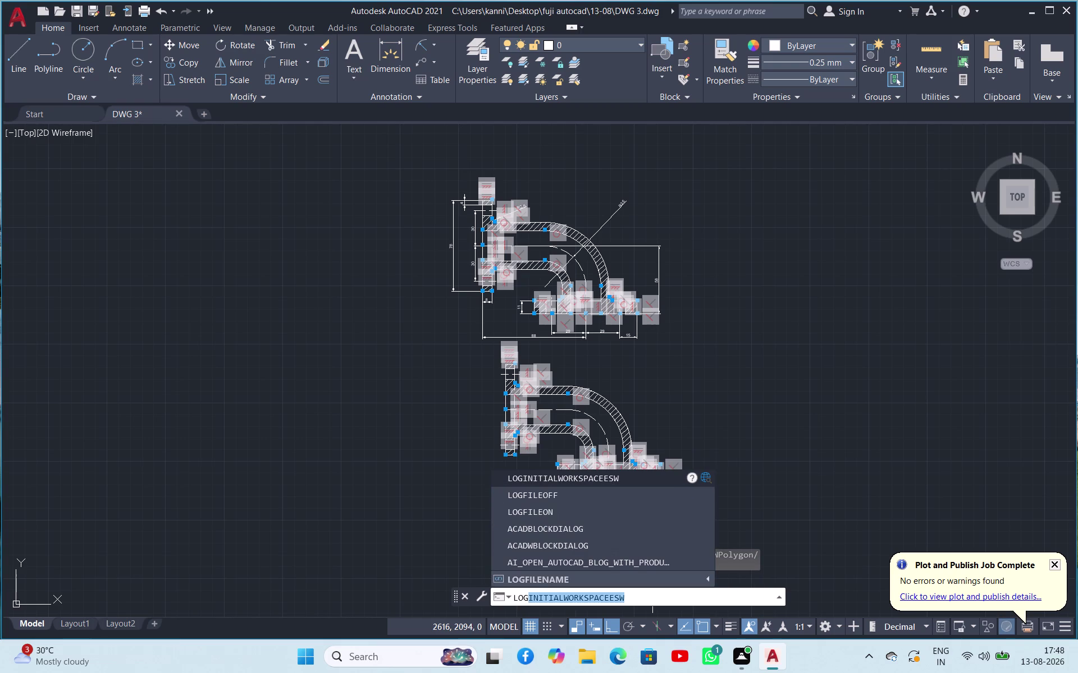
text(FILE)
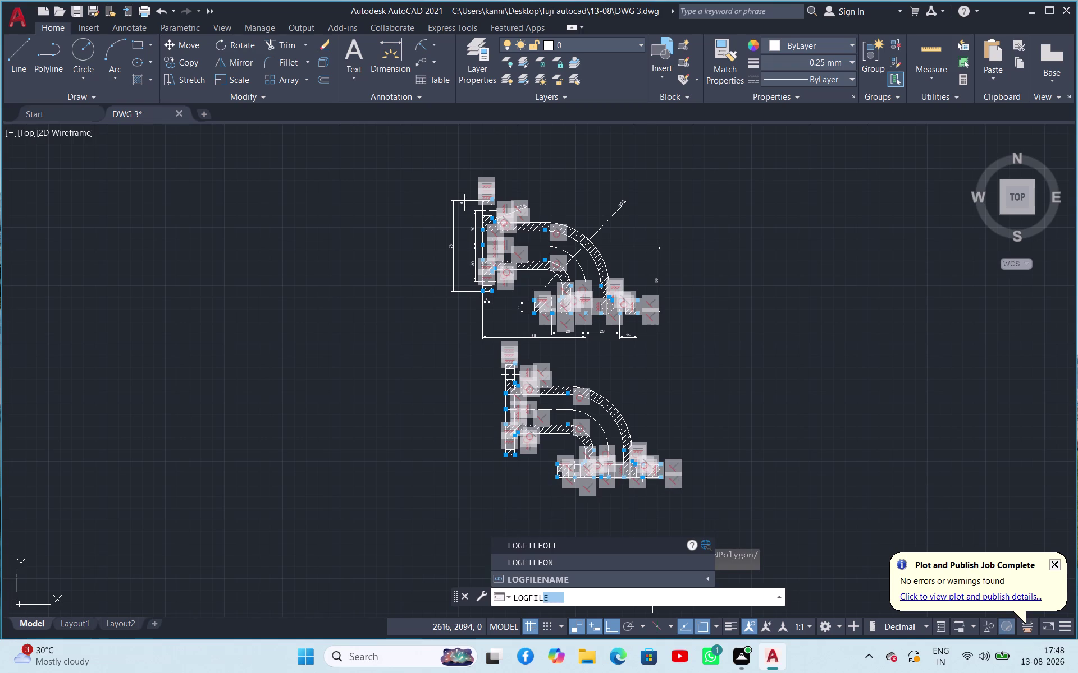
text(NAME)
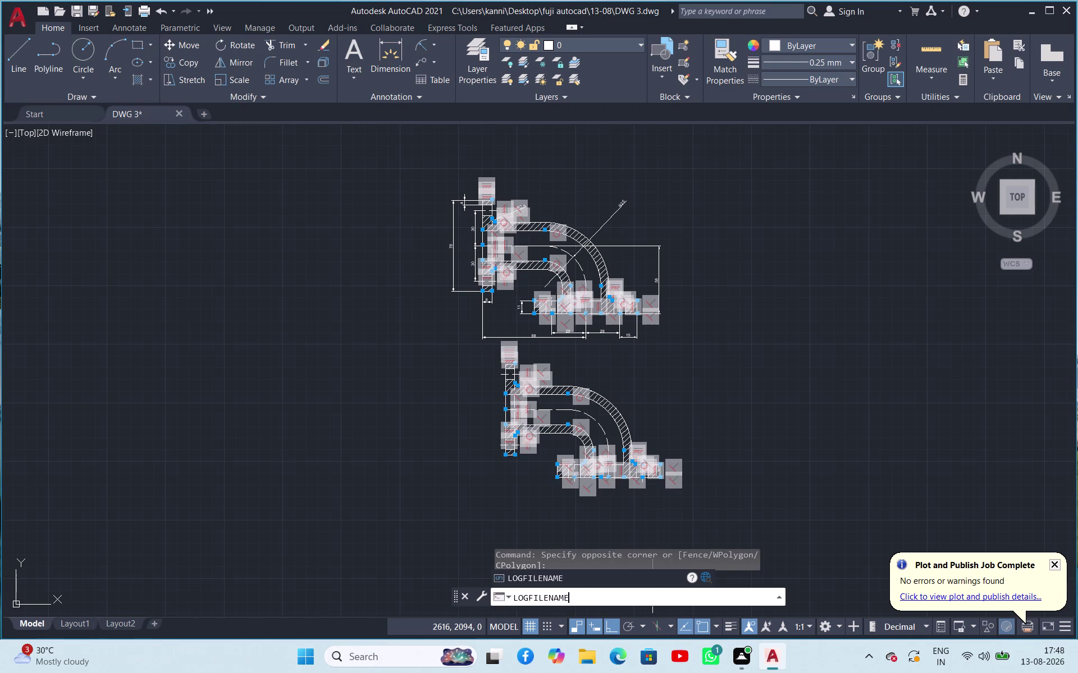
key(Return)
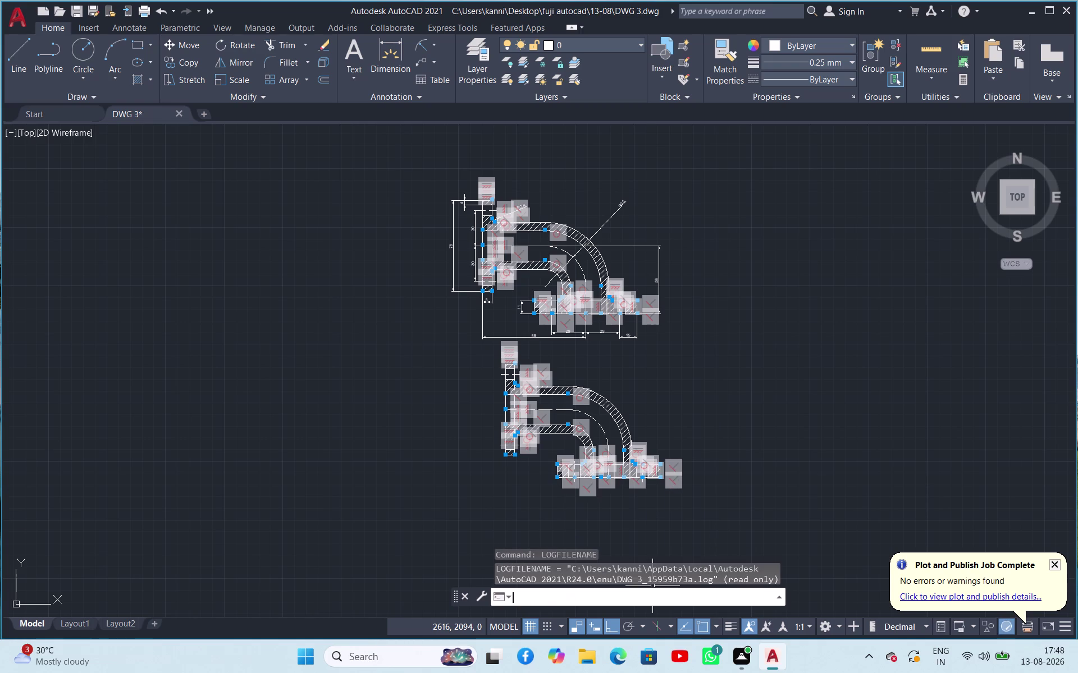